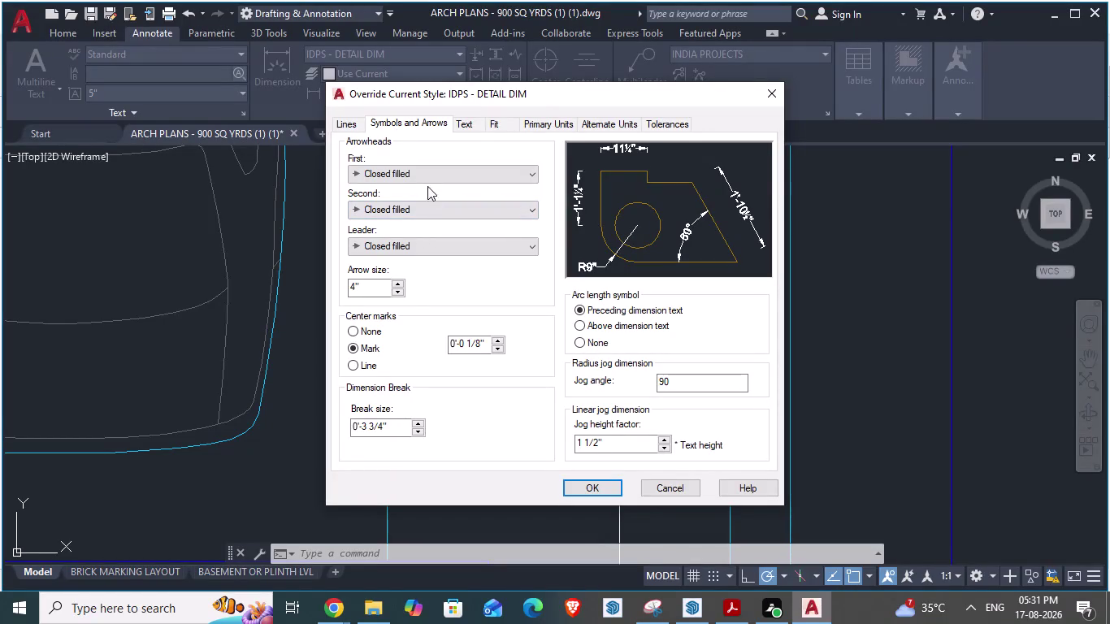
Keep Closed filled first arrowheads, accept the IDPS - DETAIL DIM override and close the style manager.
click(428, 176)
double_click(398, 190)
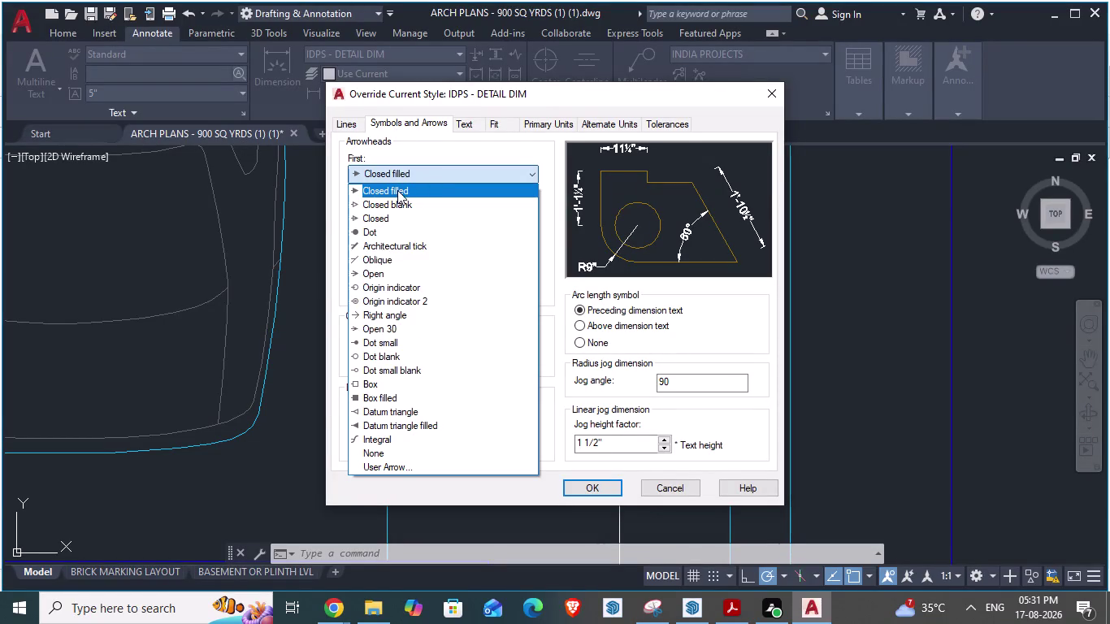
click(446, 193)
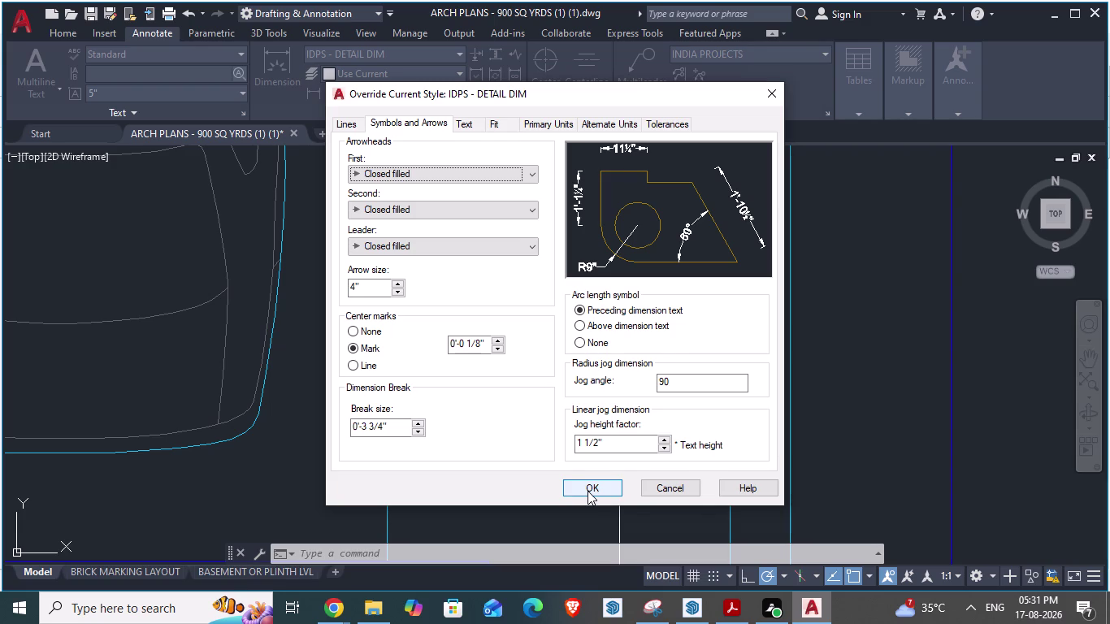
click(587, 491)
click(639, 425)
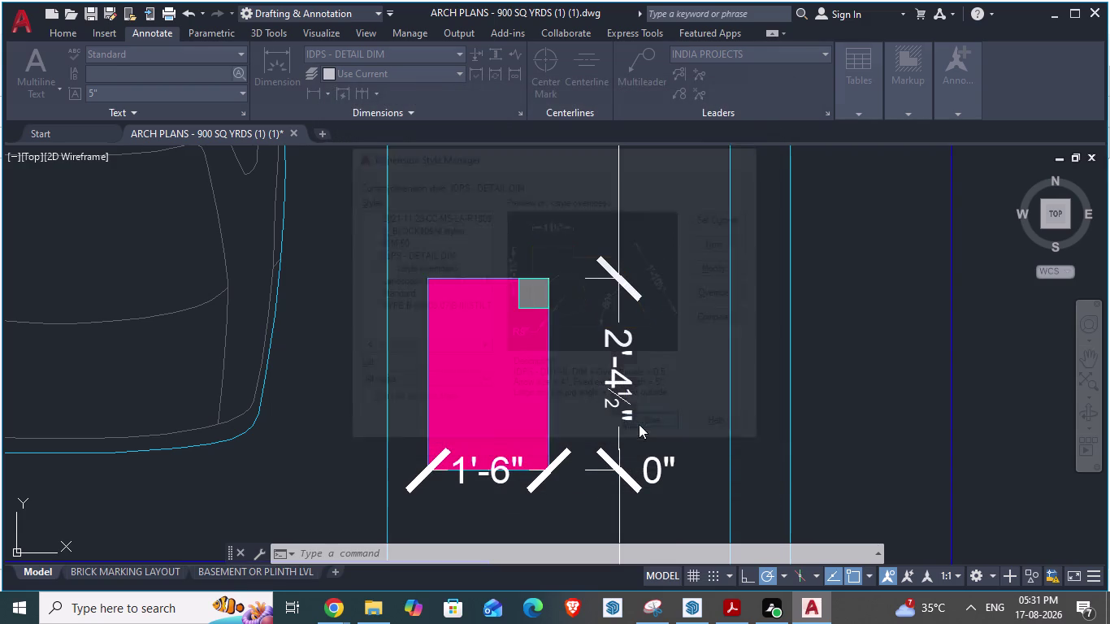
Add a 2'-4½" aligned dimension along the pink column's left side, placed to its left.
scroll(up, 3)
scroll(down, 3)
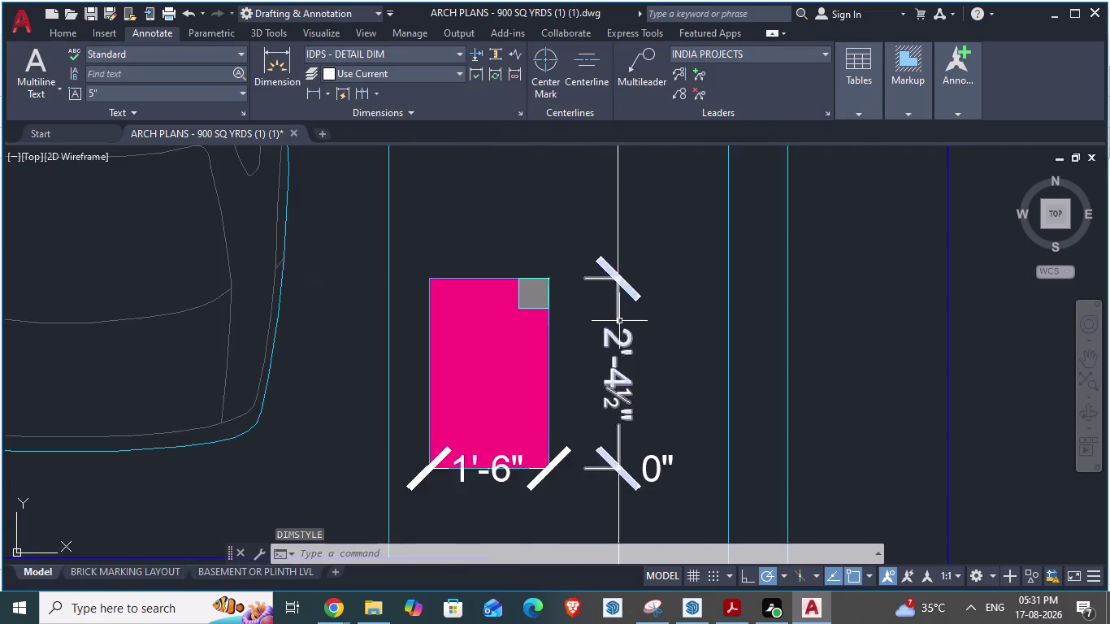
scroll(down, 3)
text(da)
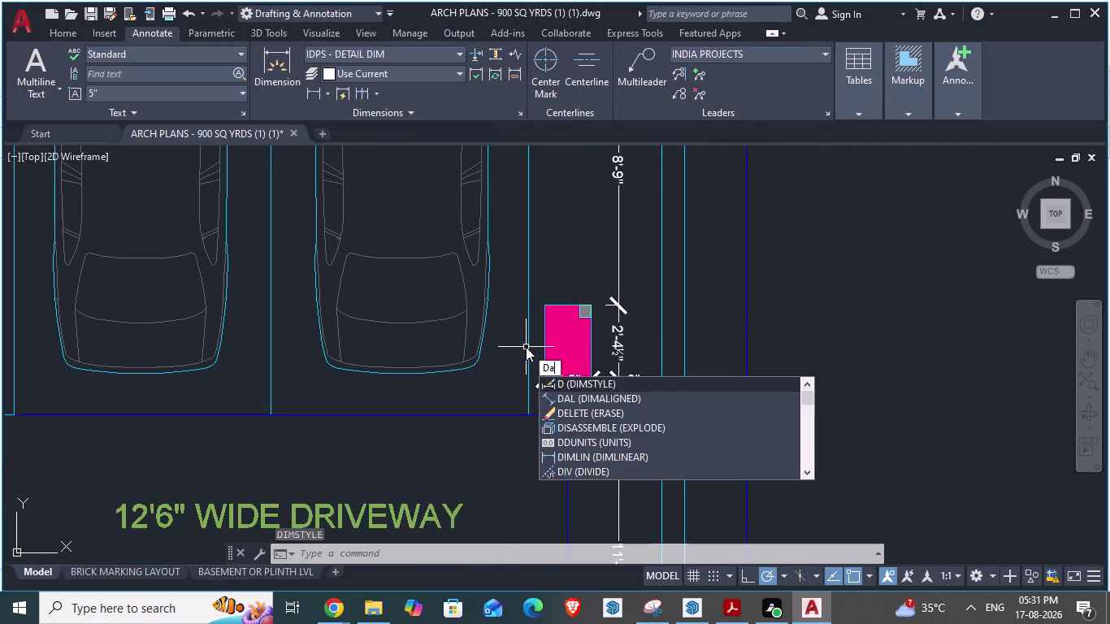
key(Return)
scroll(up, 3)
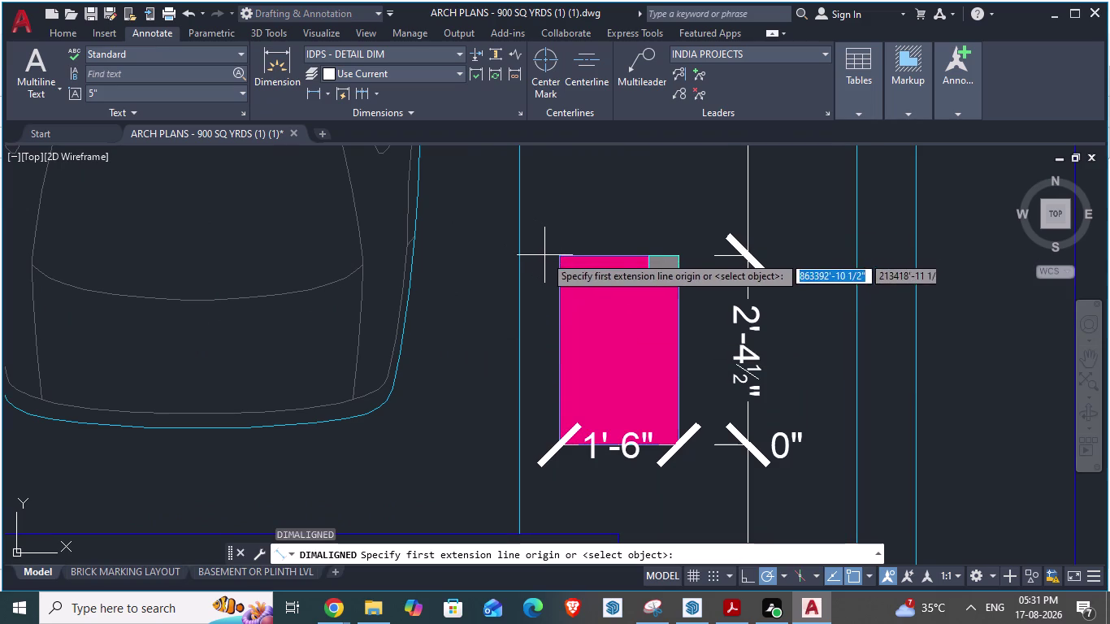
click(555, 257)
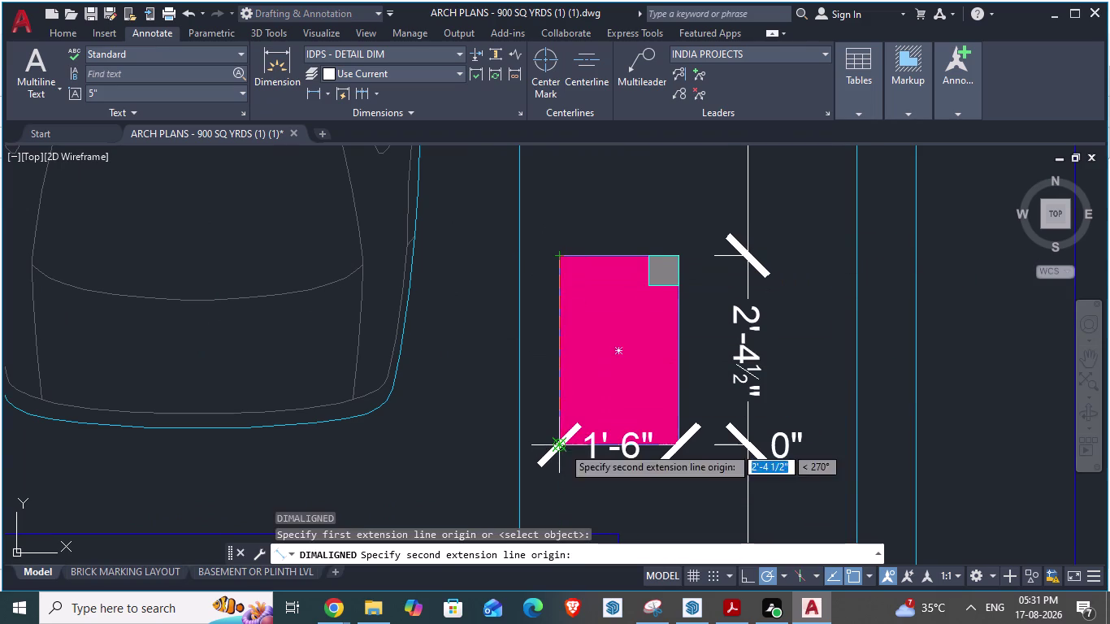
click(562, 446)
click(488, 440)
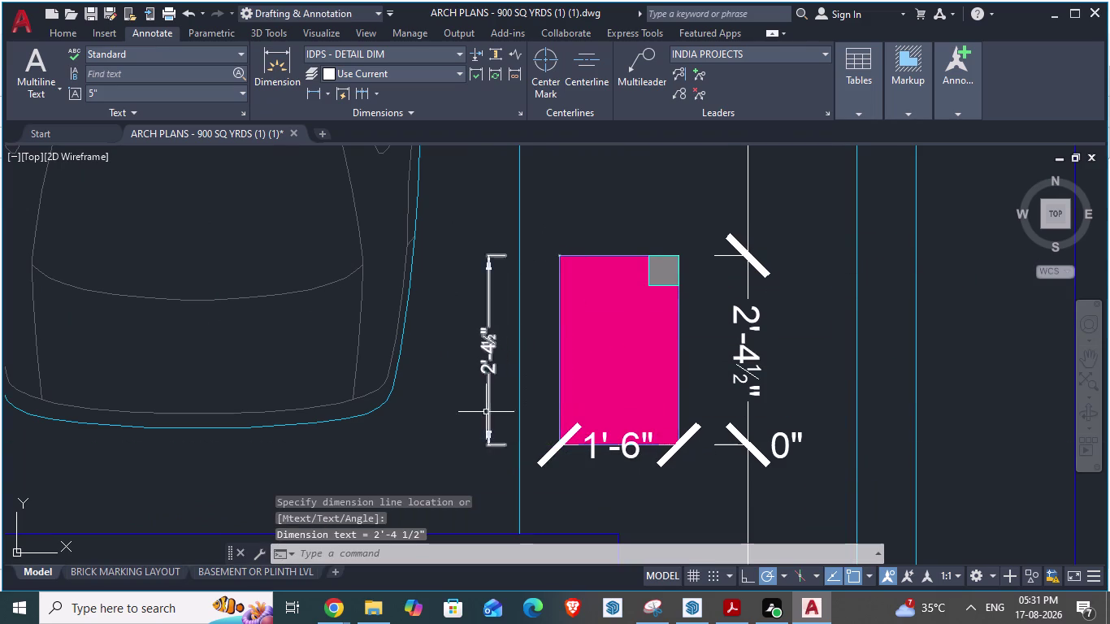
Review the new dimension, then reopen the Dimension Style Manager with D.
scroll(up, 3)
scroll(down, 3)
scroll(down, 3)
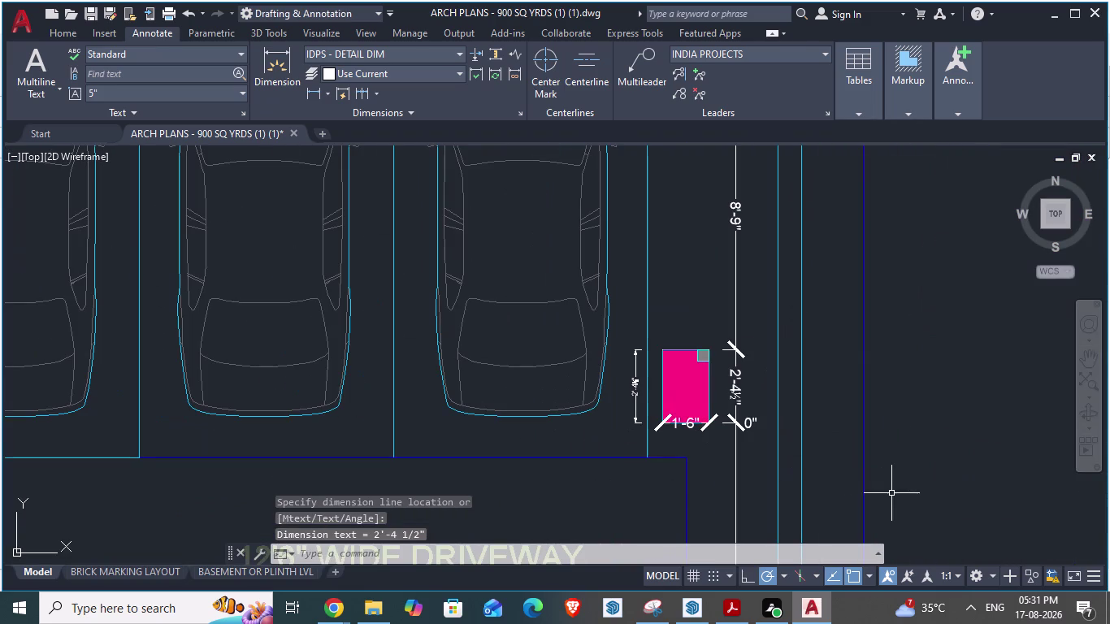
scroll(up, 3)
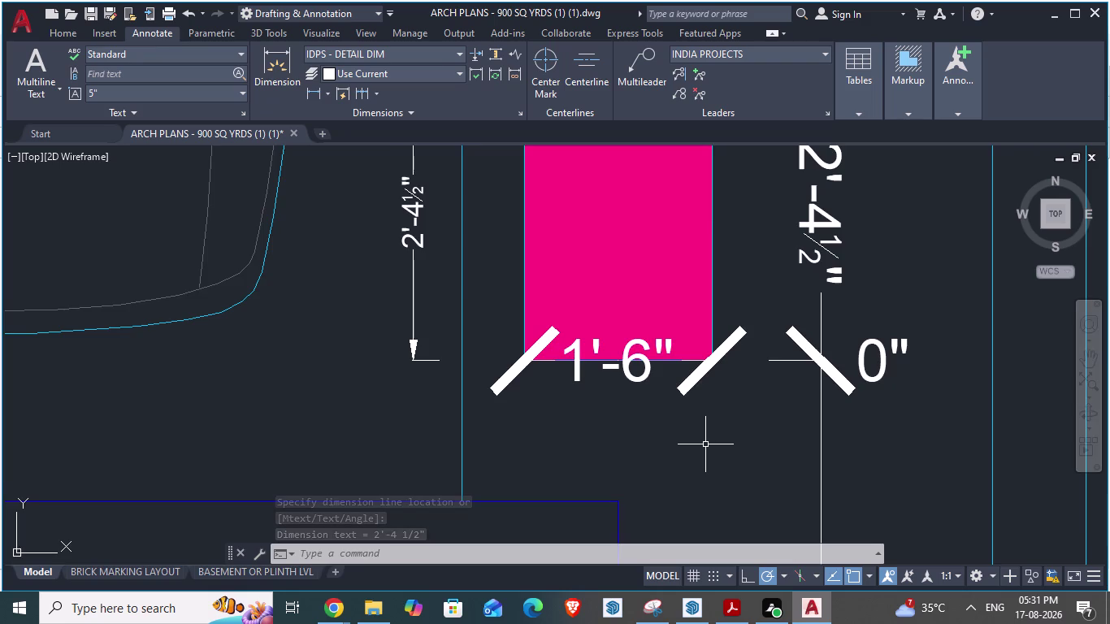
scroll(down, 3)
scroll(up, 3)
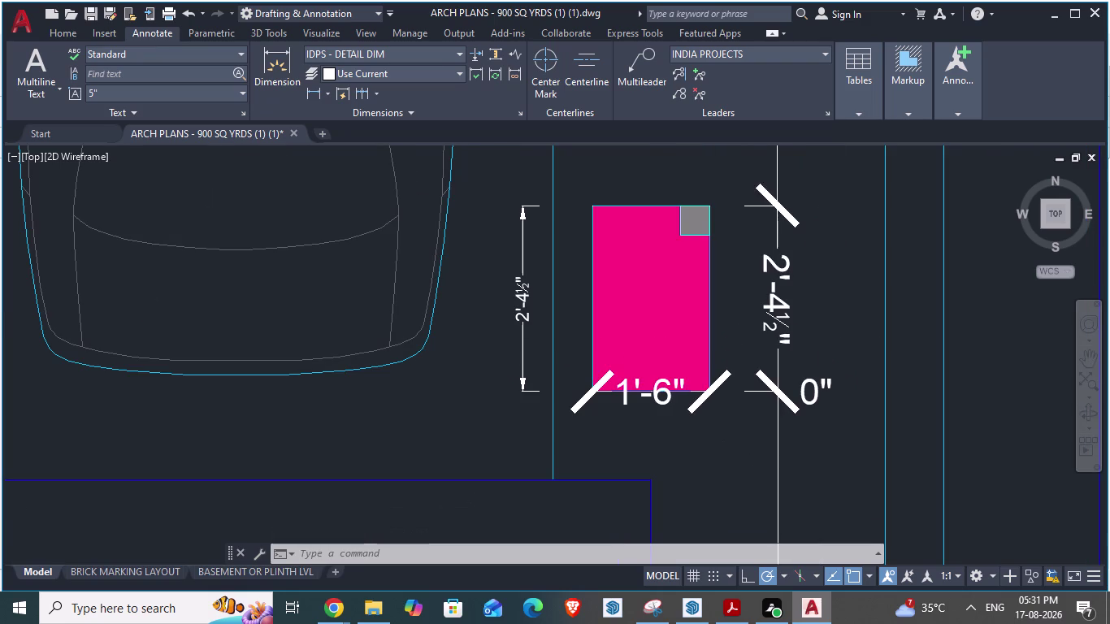
scroll(down, 3)
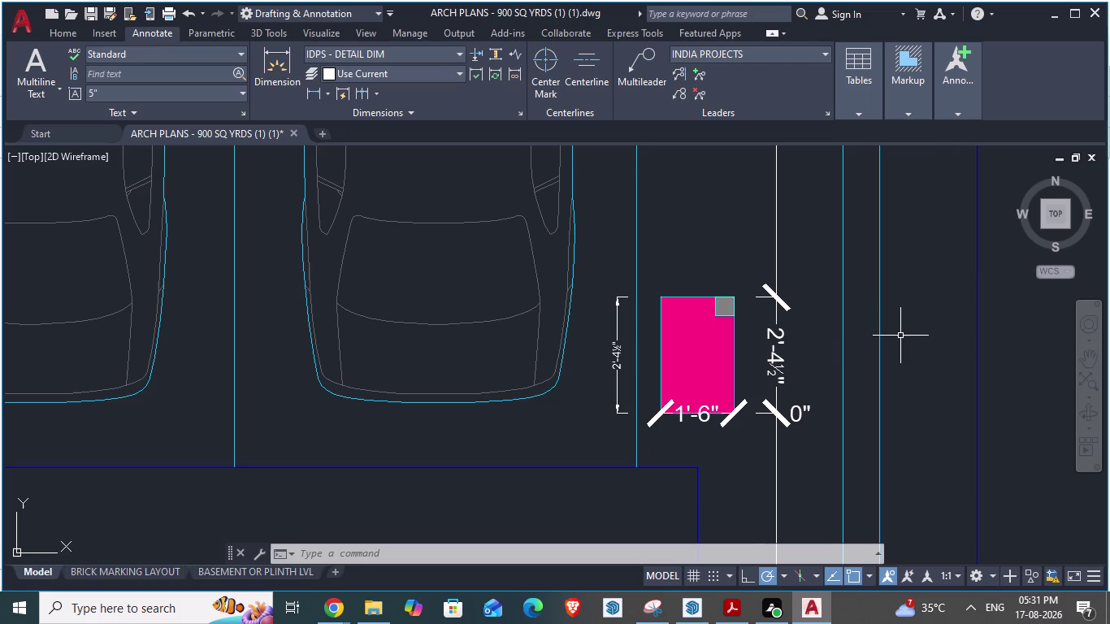
scroll(up, 3)
scroll(down, 3)
scroll(down, 3)
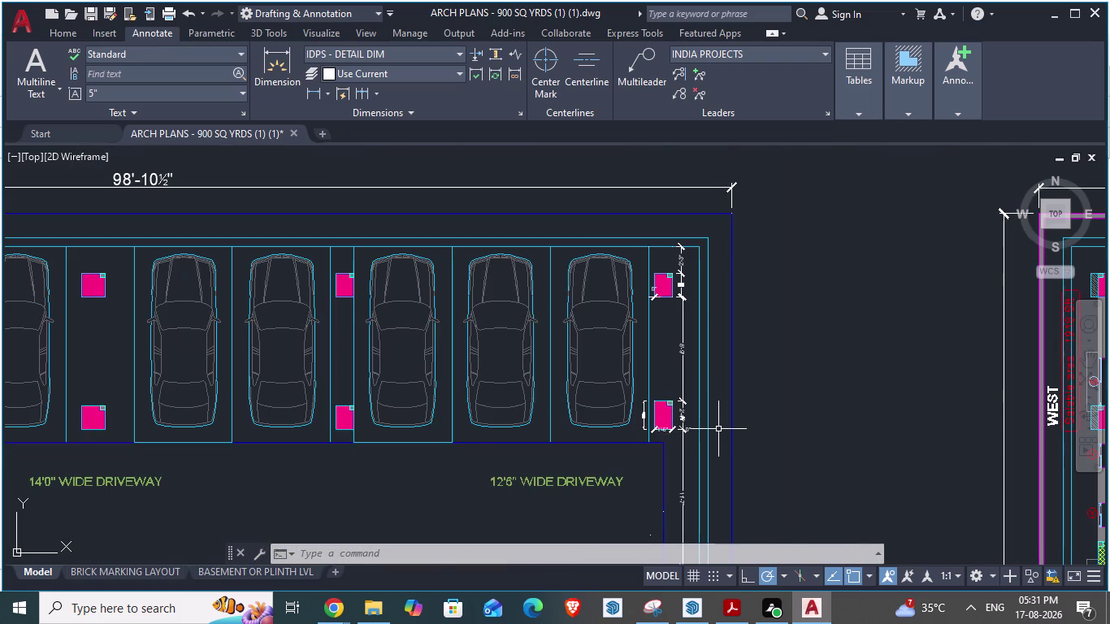
scroll(up, 3)
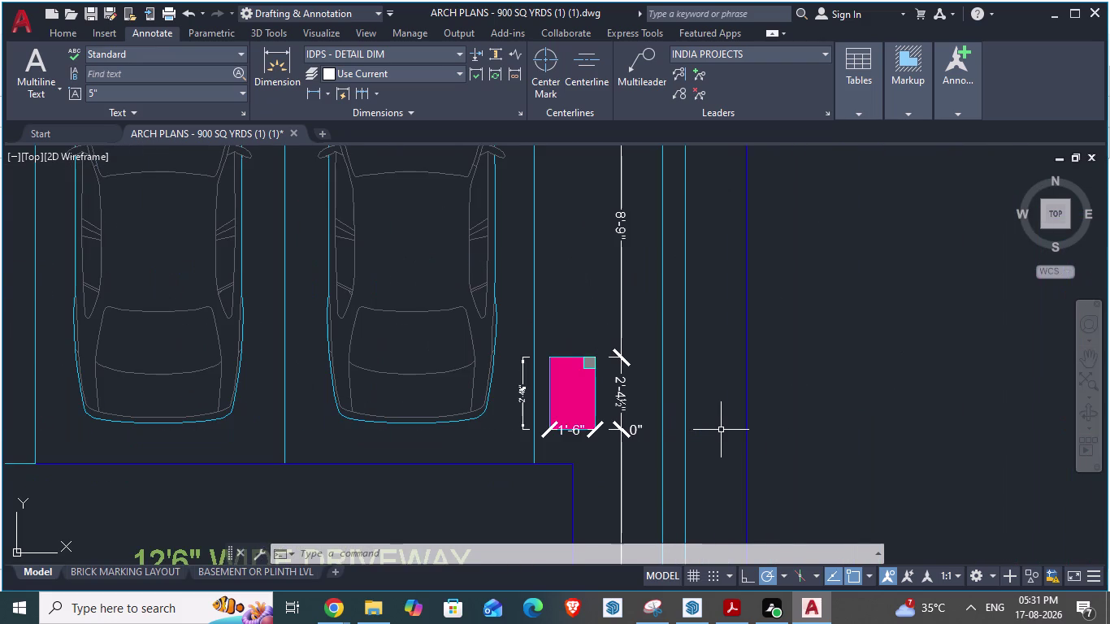
scroll(up, 3)
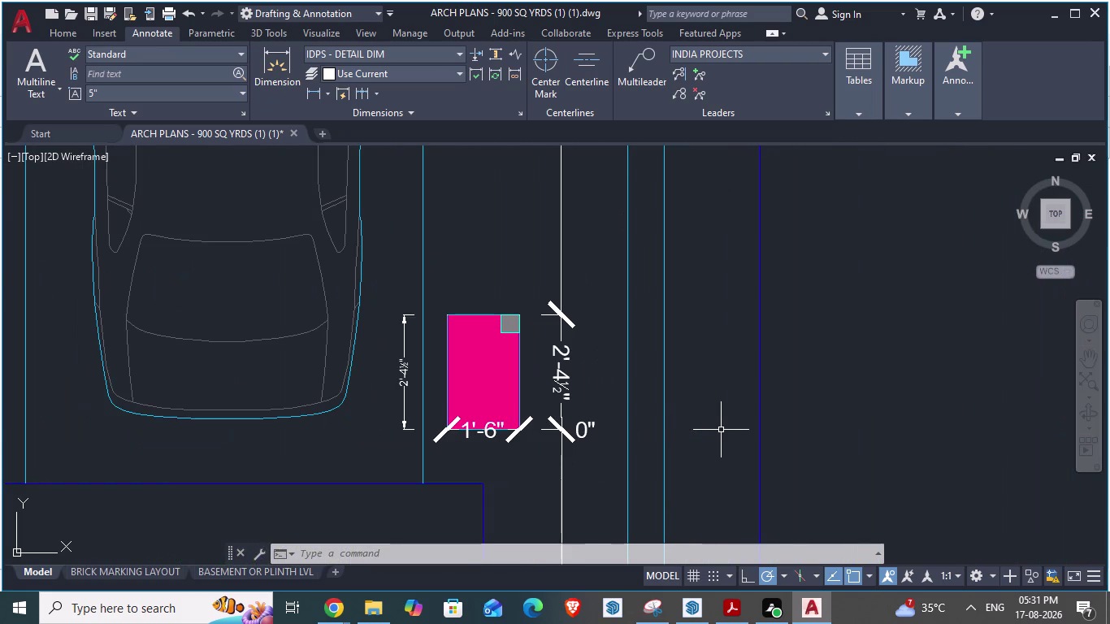
key(d)
key(Return)
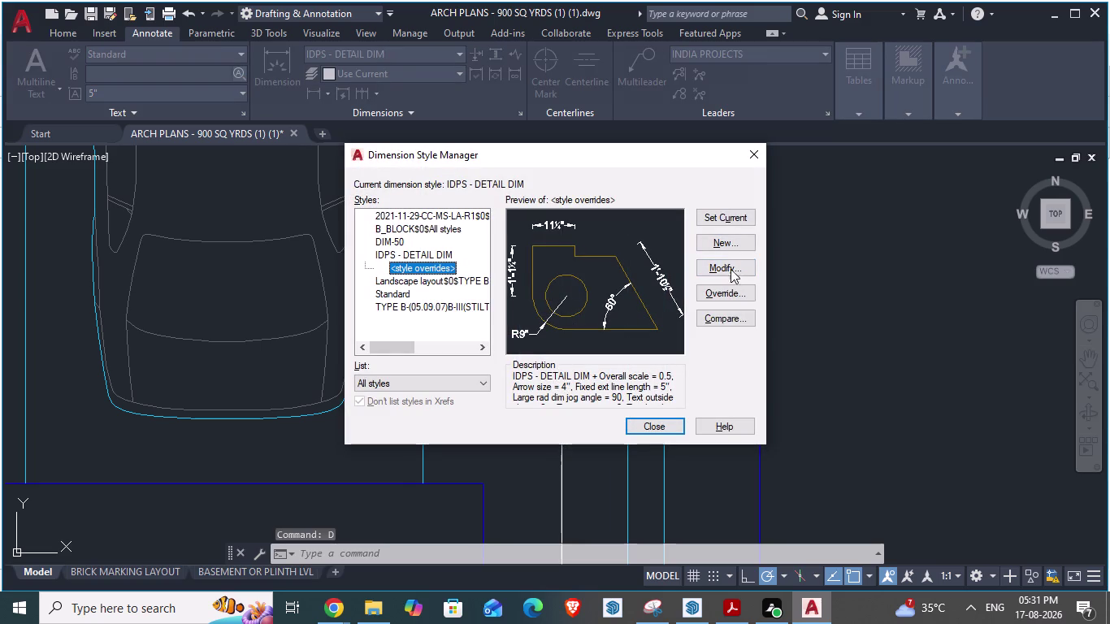
click(727, 260)
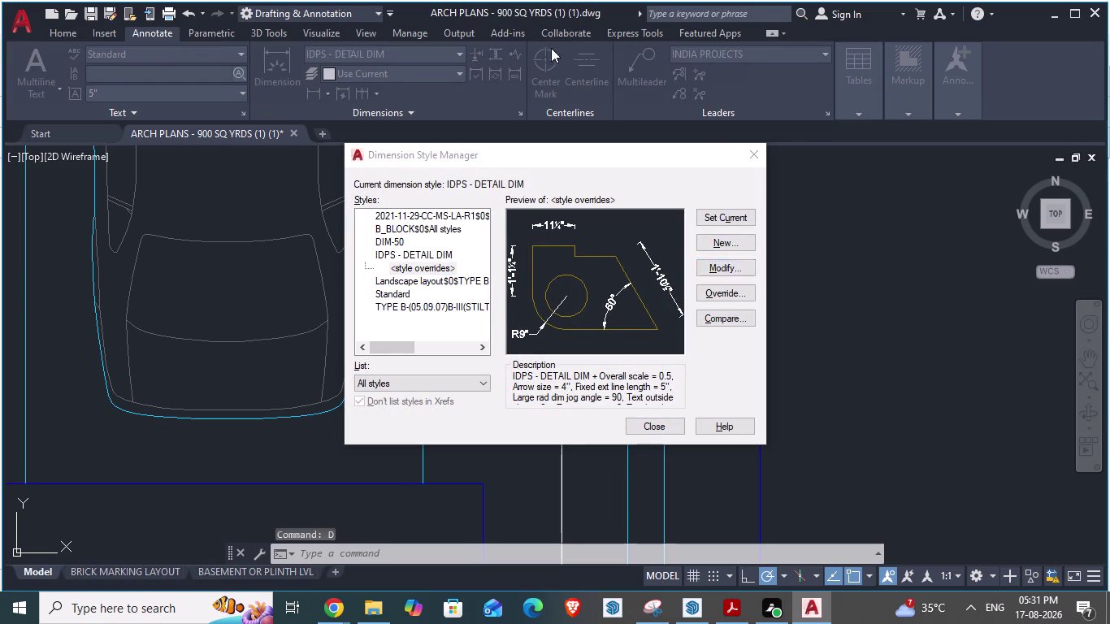
click(530, 128)
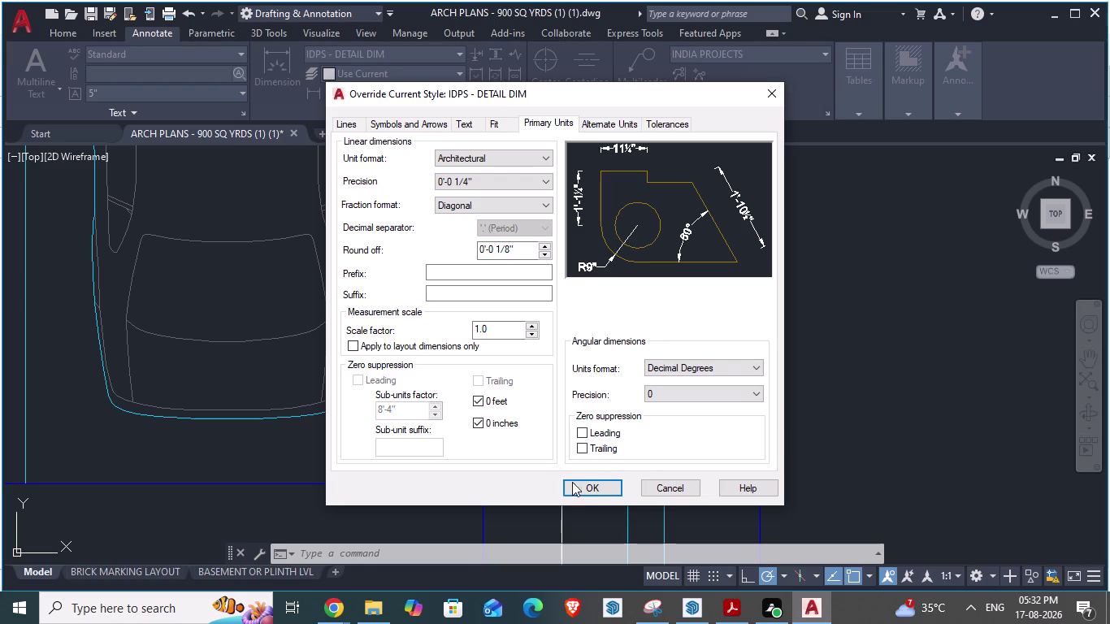
click(585, 486)
click(641, 426)
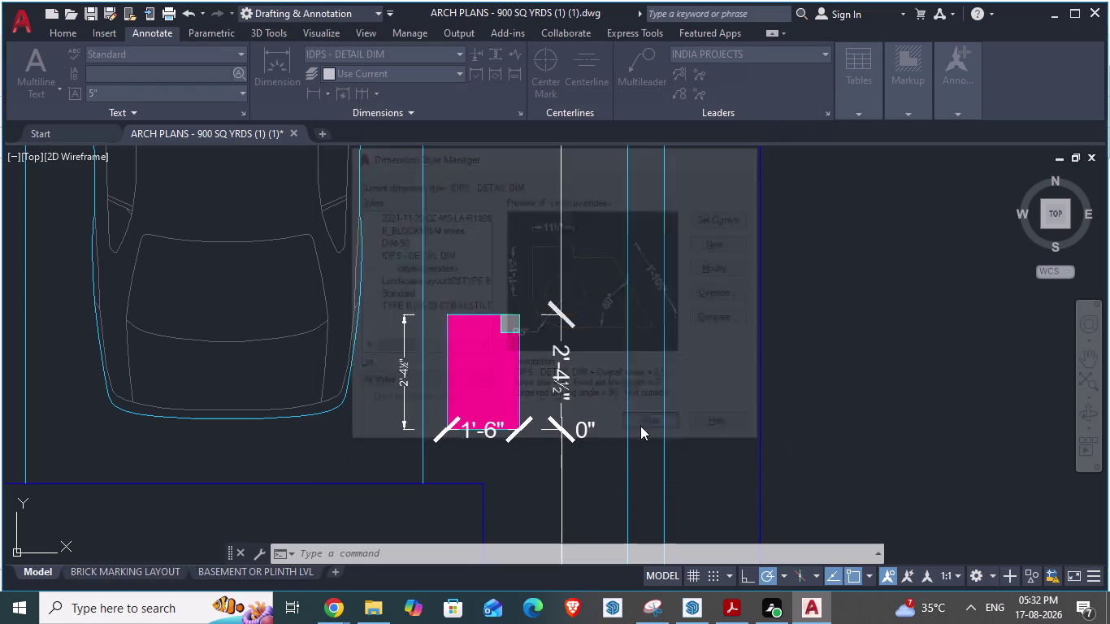
Check the lower-right column chain (2', 2'-3", 9", 2'), then switch toward SketchUp.
scroll(down, 3)
scroll(up, 3)
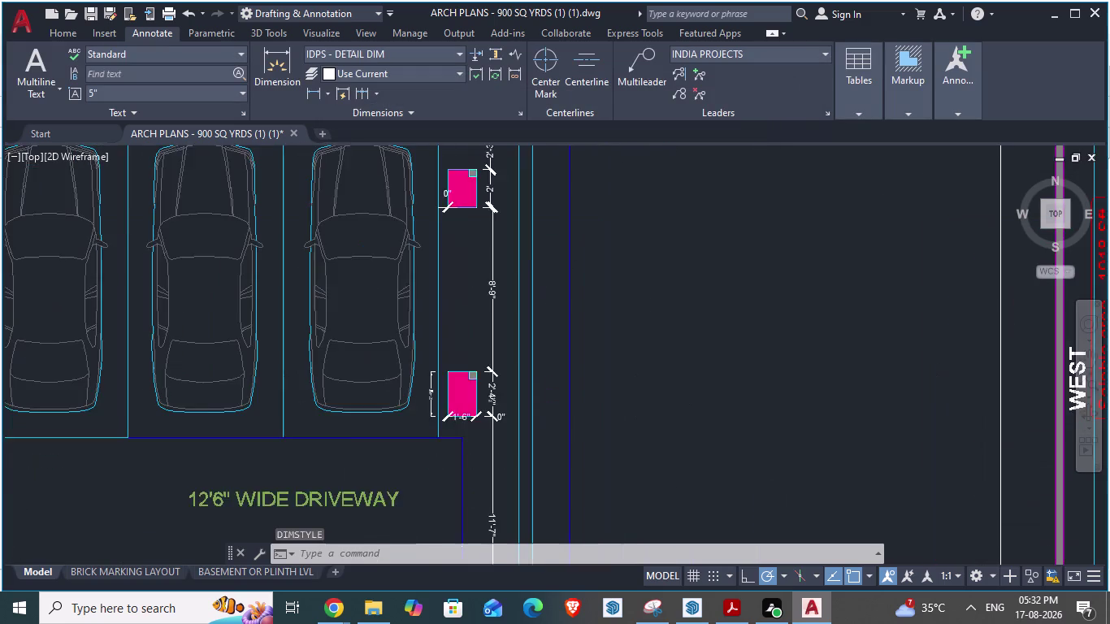
scroll(up, 3)
scroll(down, 3)
scroll(down, 3)
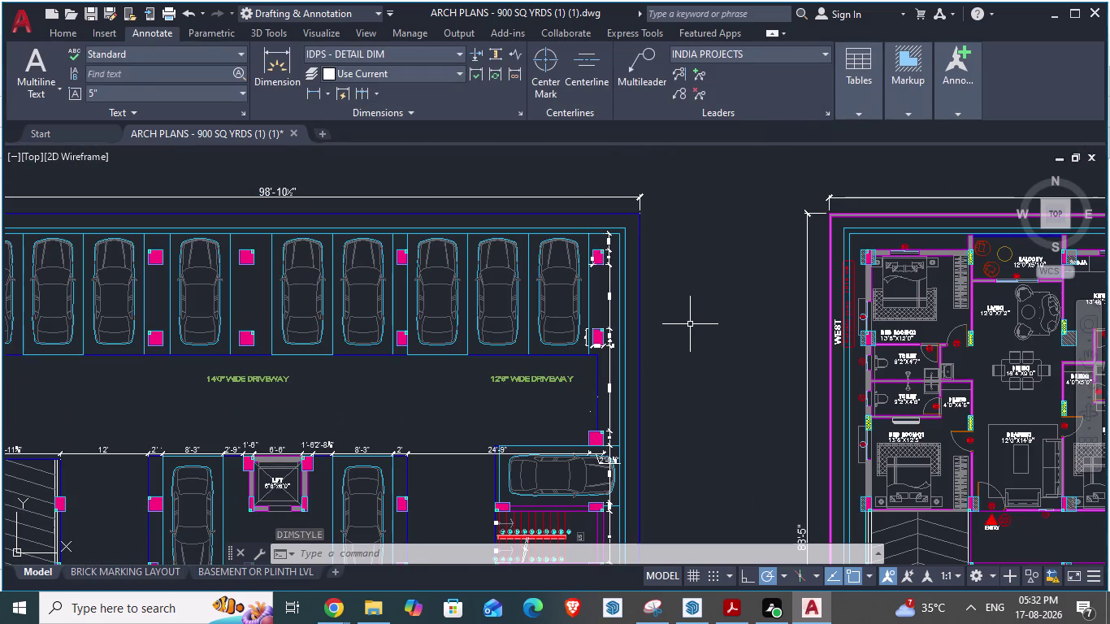
scroll(down, 3)
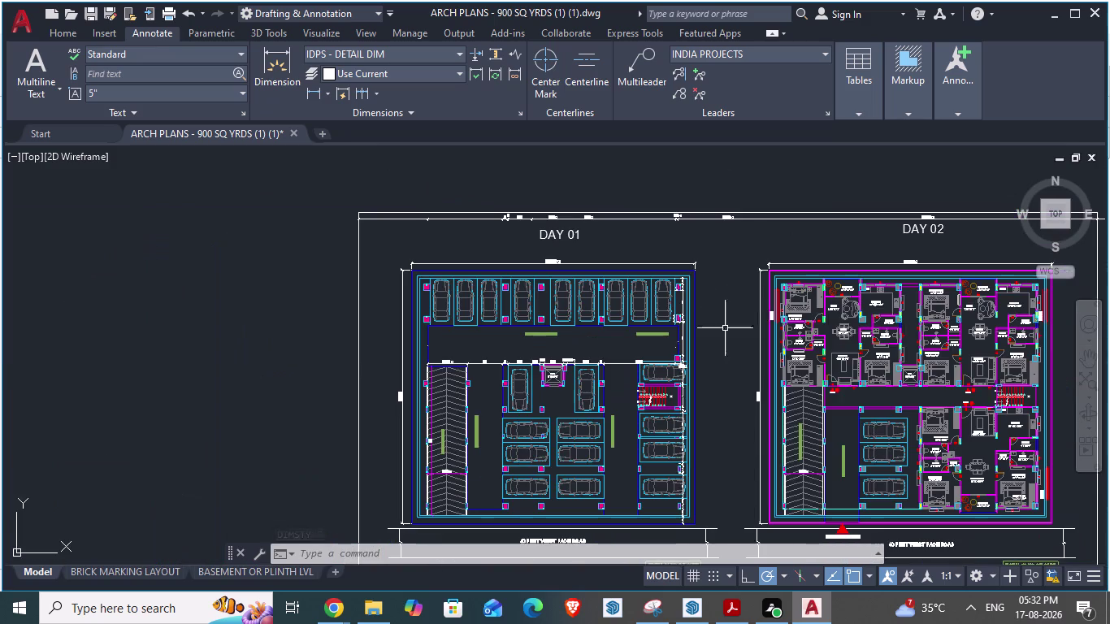
scroll(up, 3)
scroll(down, 3)
scroll(up, 3)
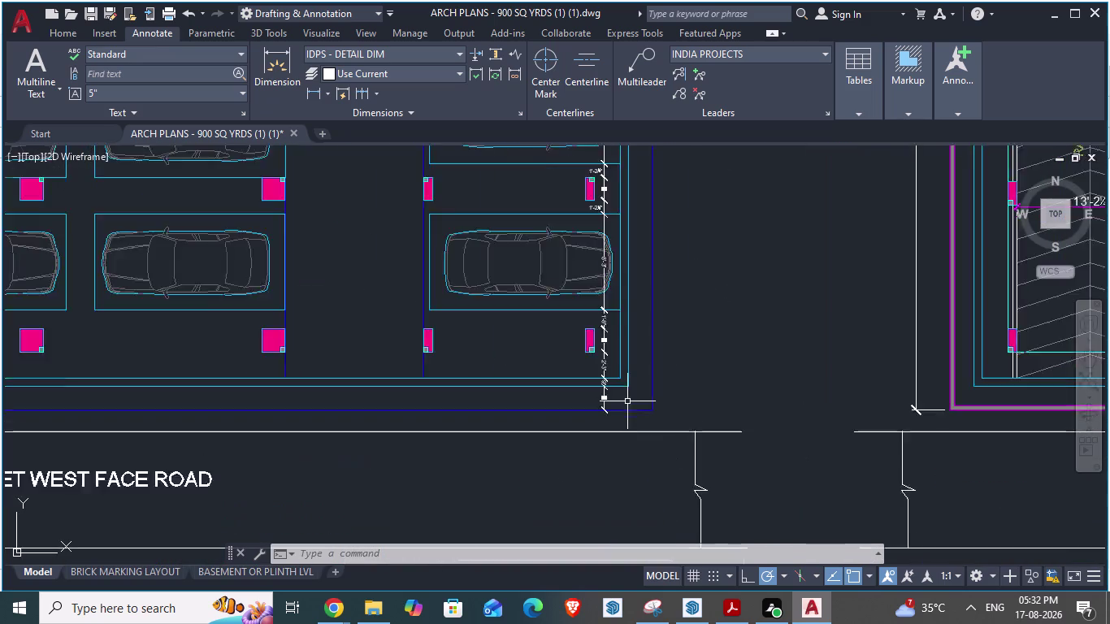
scroll(up, 3)
scroll(up, 3)
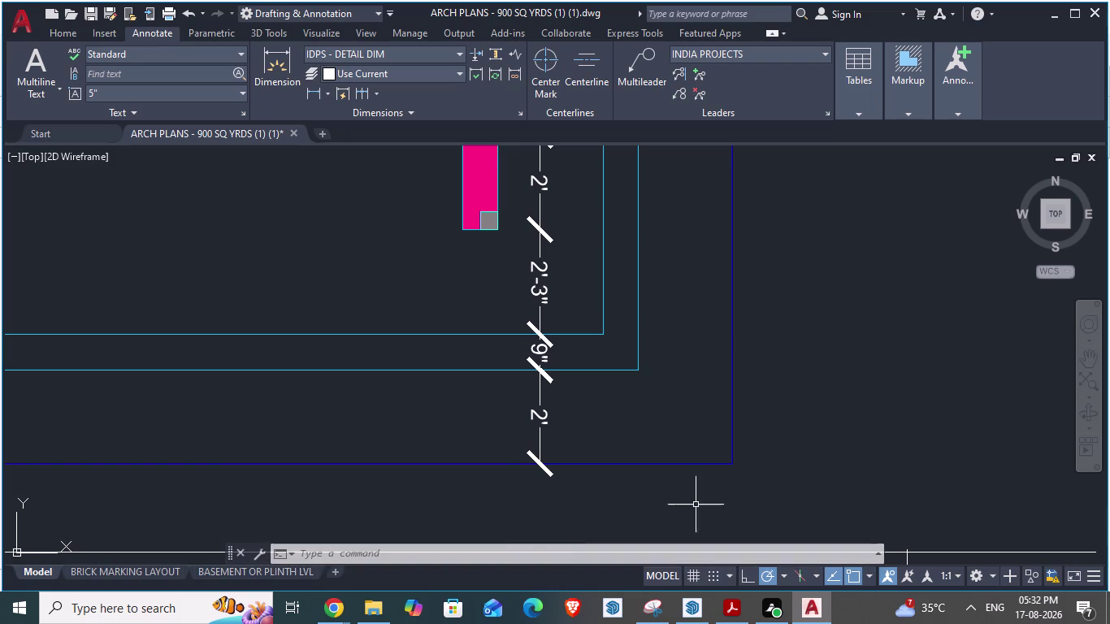
key(alt+Tab)
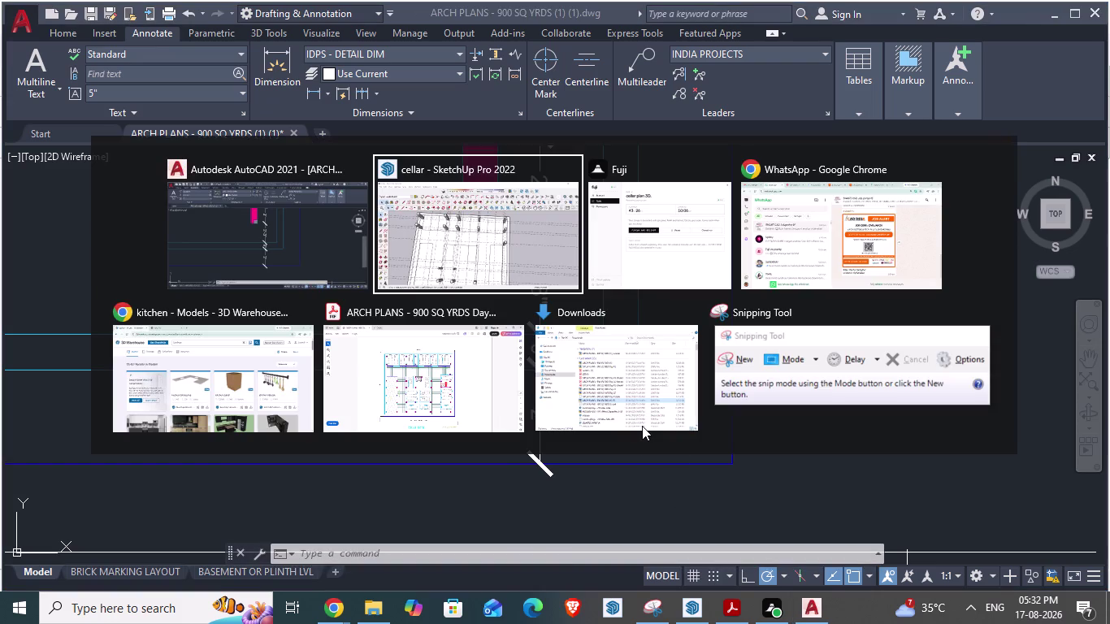
With Tape Measure, start a guide from the slab's inner edge toward the 2'-3" offset.
scroll(down, 3)
scroll(down, 3)
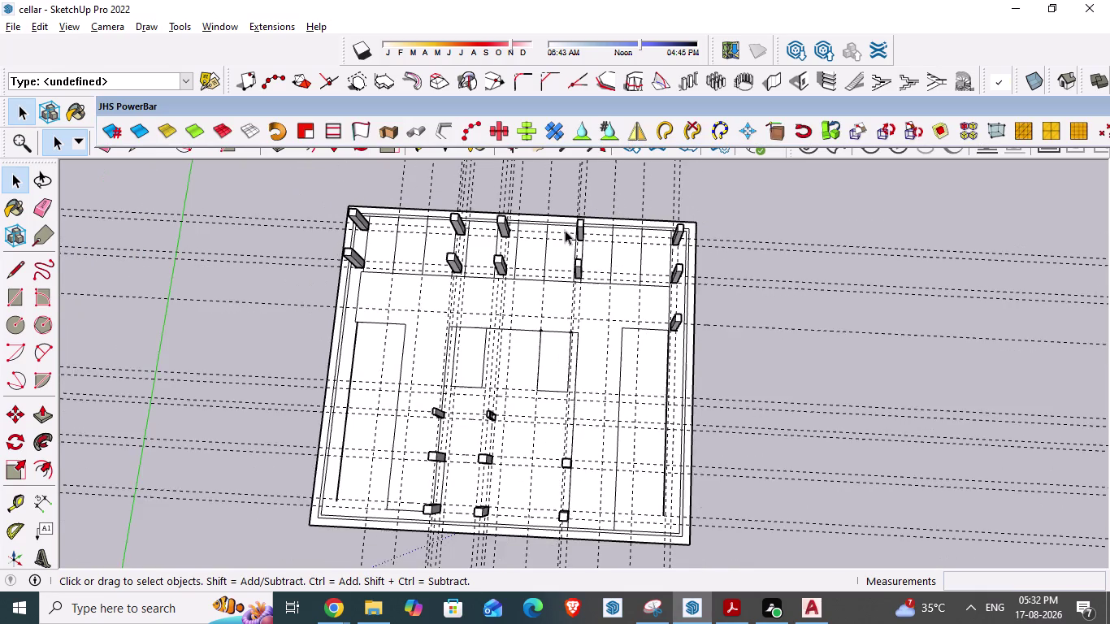
scroll(up, 3)
scroll(up, 3)
scroll(up, 3)
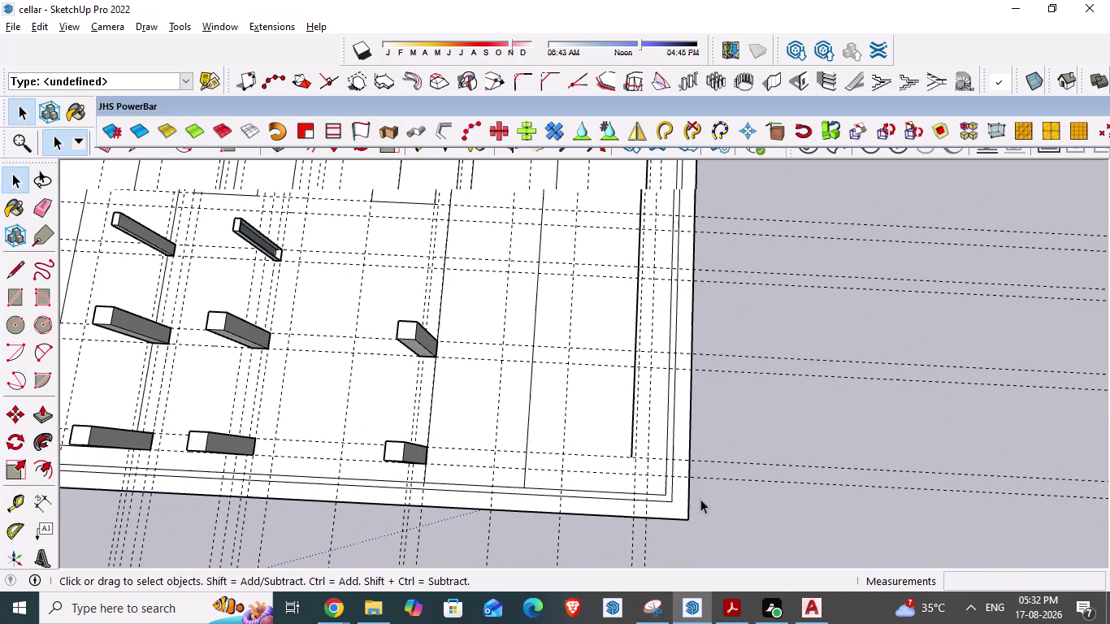
key(t)
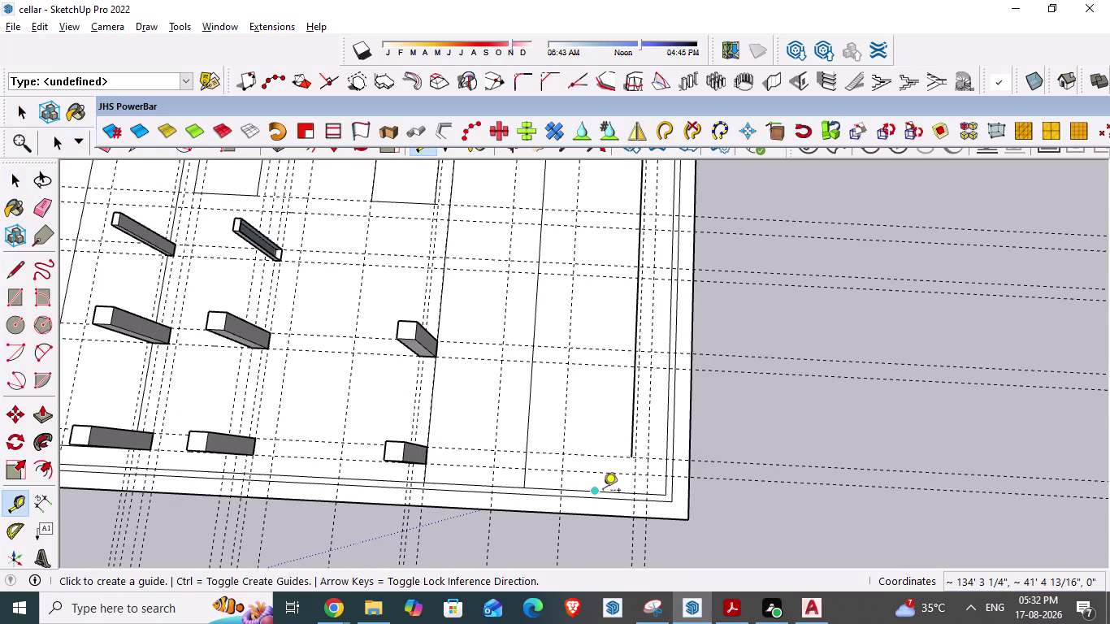
click(603, 492)
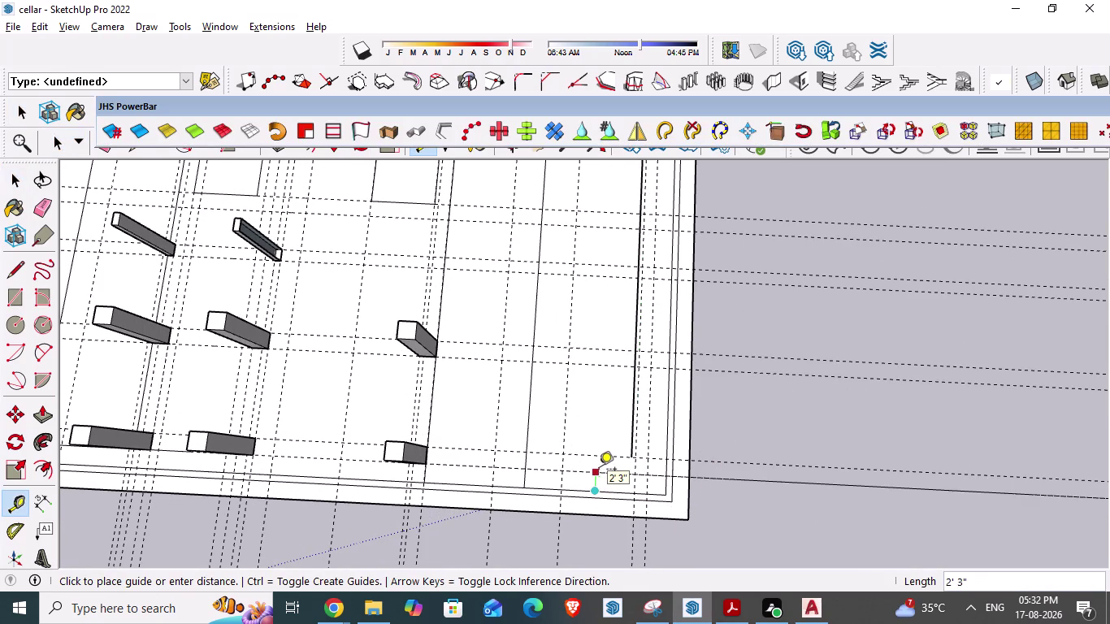
key(Escape)
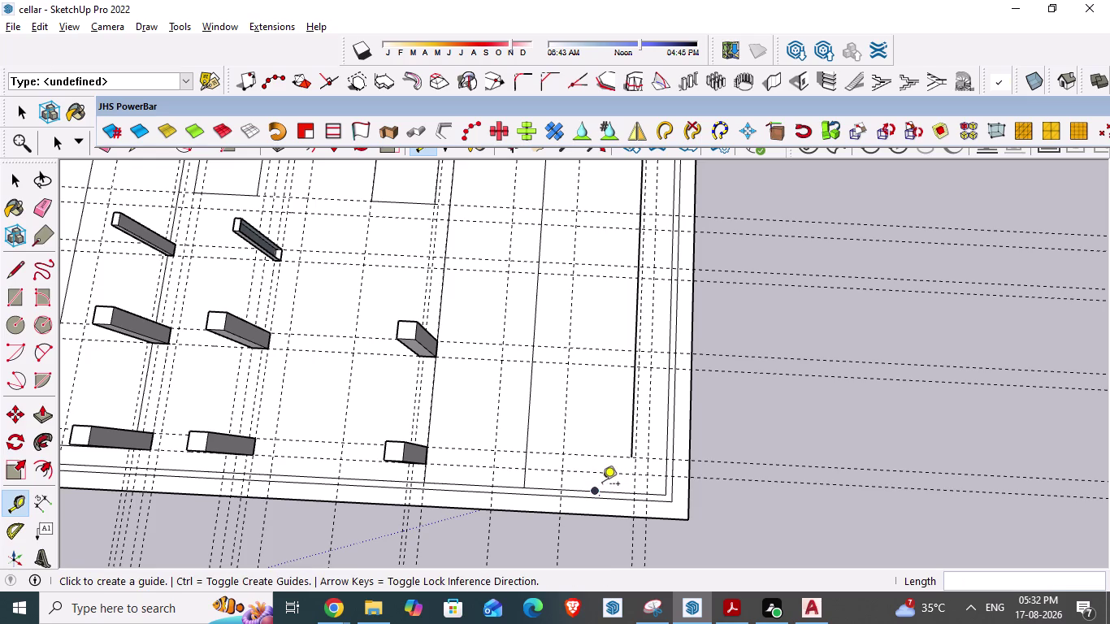
key(alt+Tab)
key(alt+Tab)
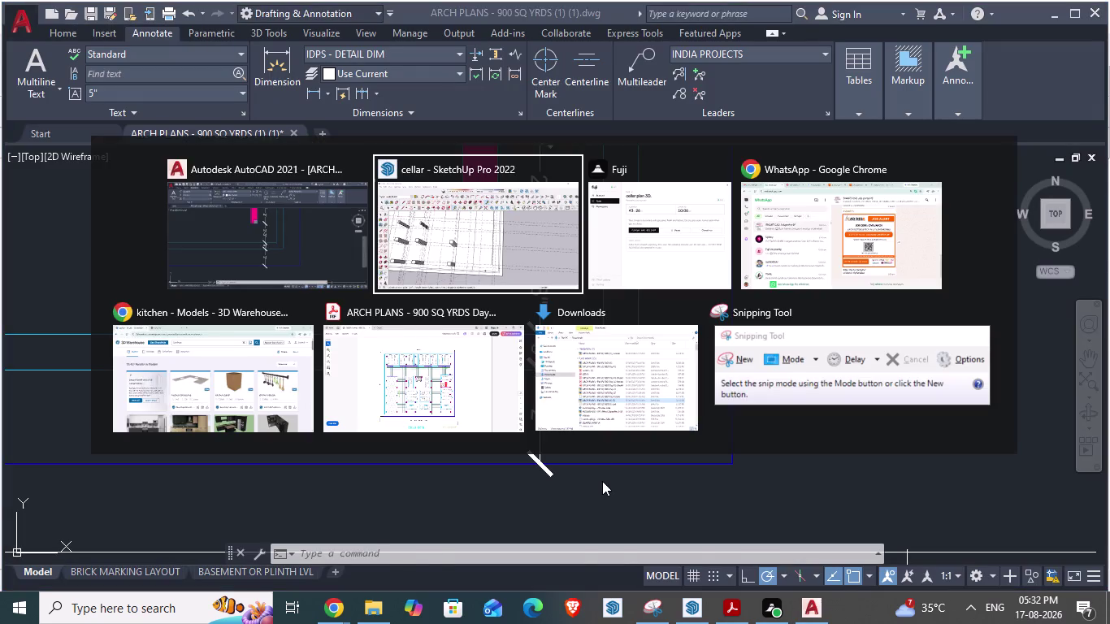
Start a guide from the slab's lower edge, reading the offsets from the AutoCAD plan.
click(608, 518)
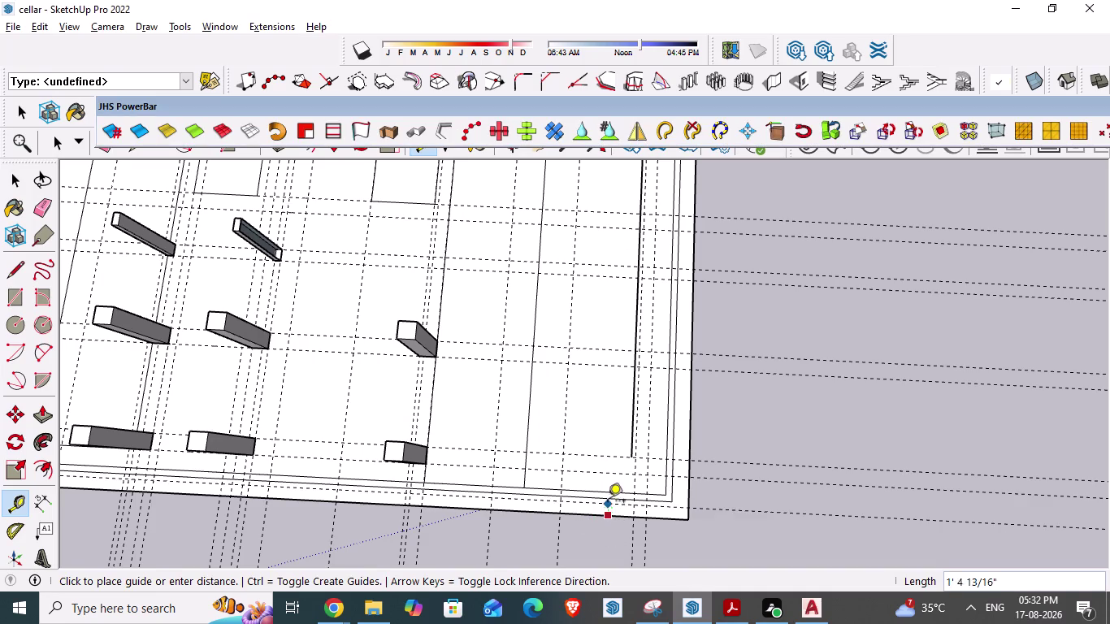
key(alt+Tab)
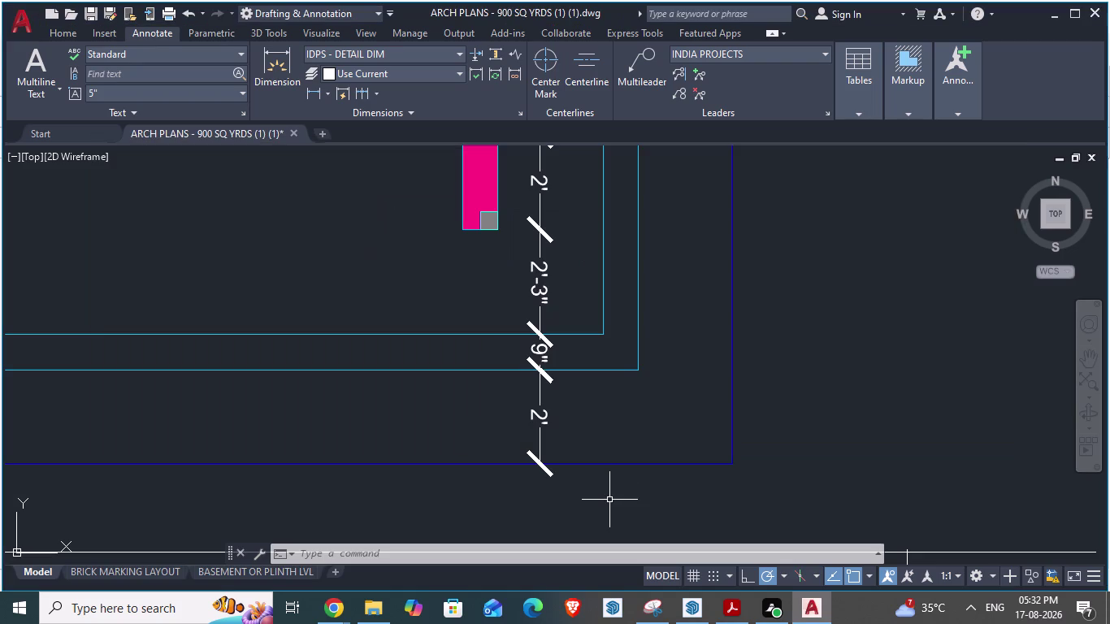
key(alt+Tab)
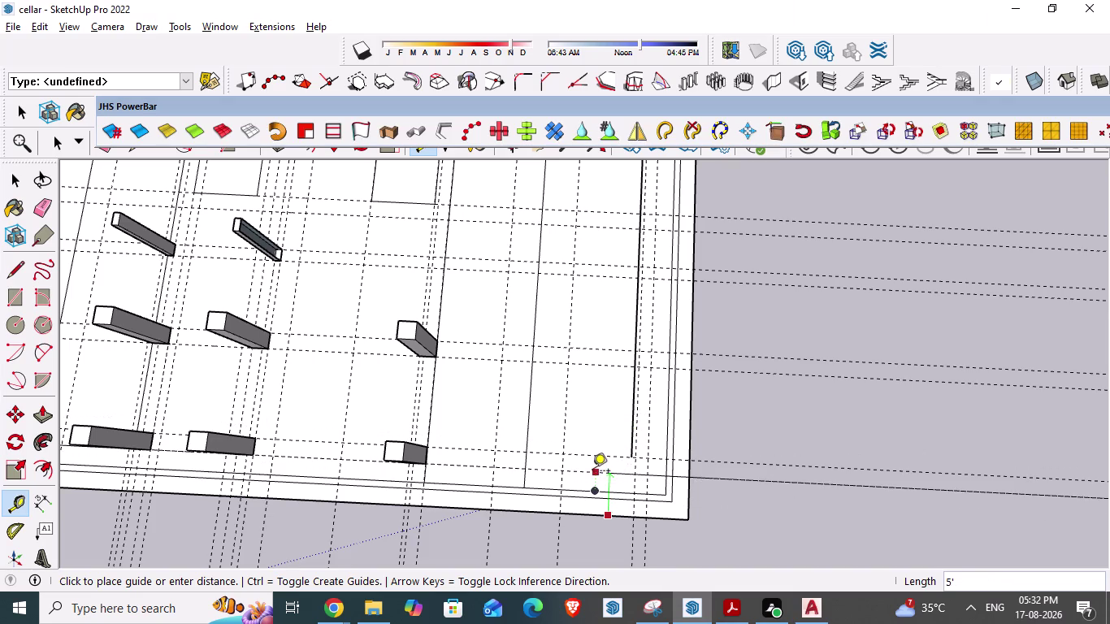
scroll(up, 3)
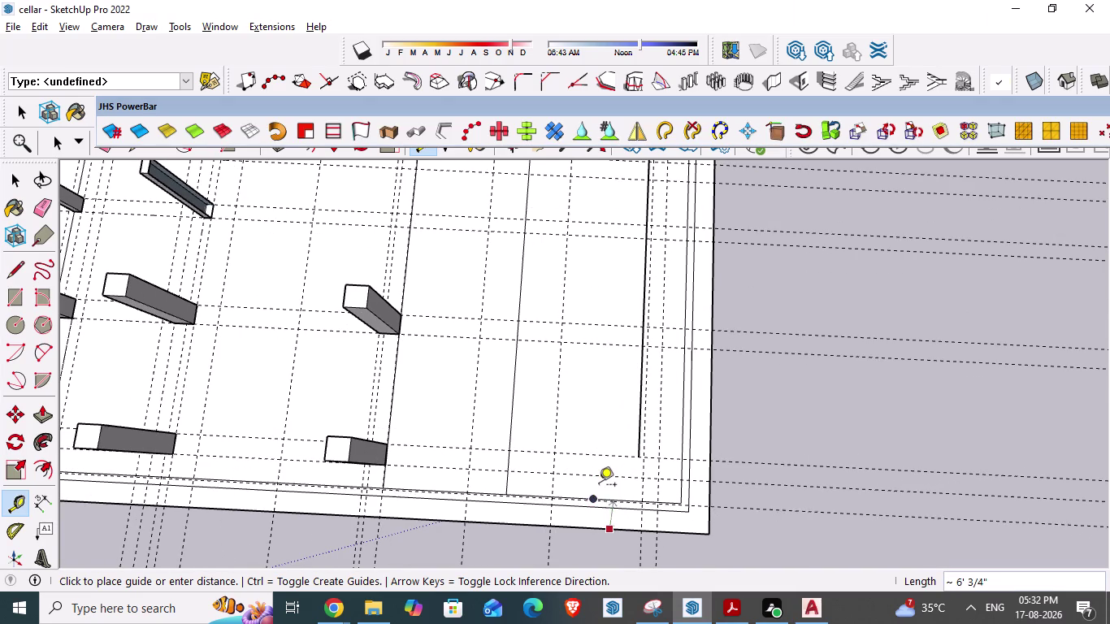
key(alt+Tab)
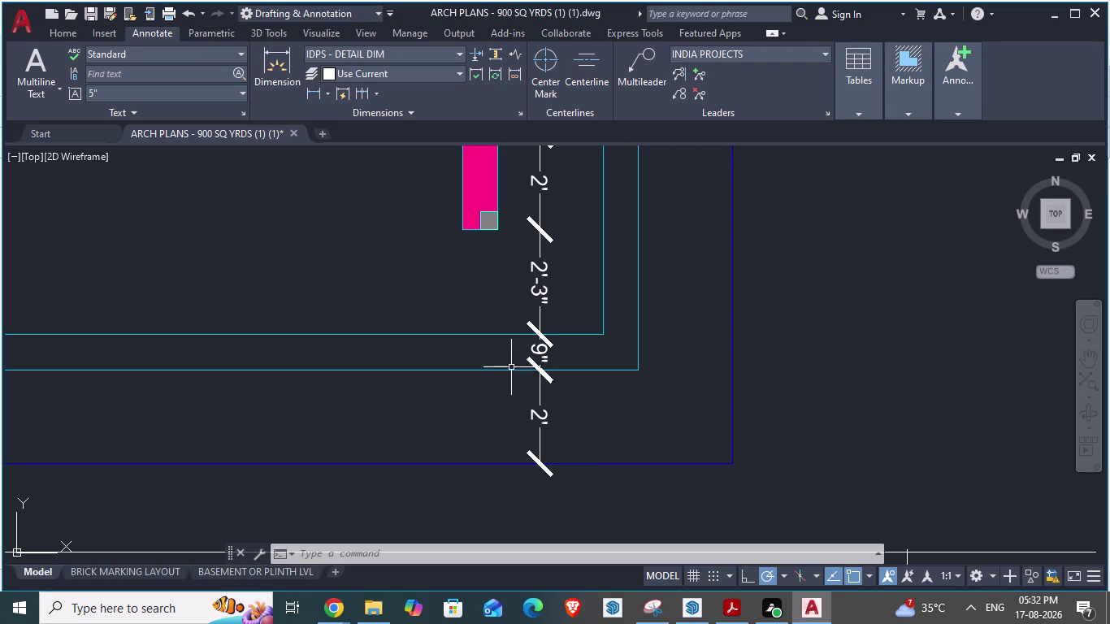
key(alt+Tab)
scroll(up, 3)
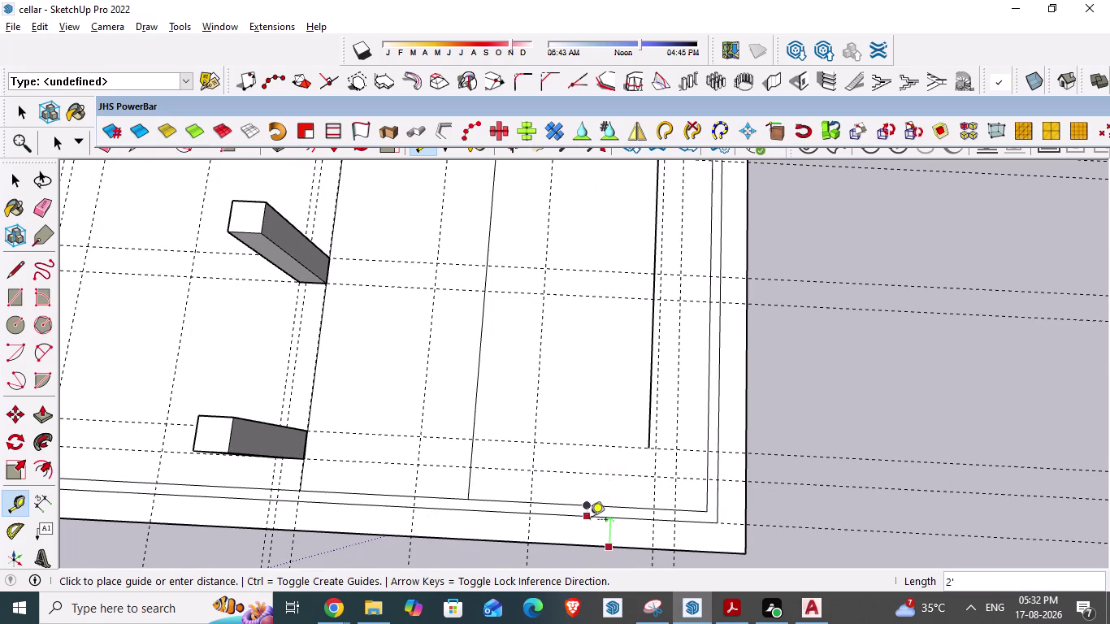
Retry guides from the slab edge and inner edge, cancelling the attempts.
click(586, 521)
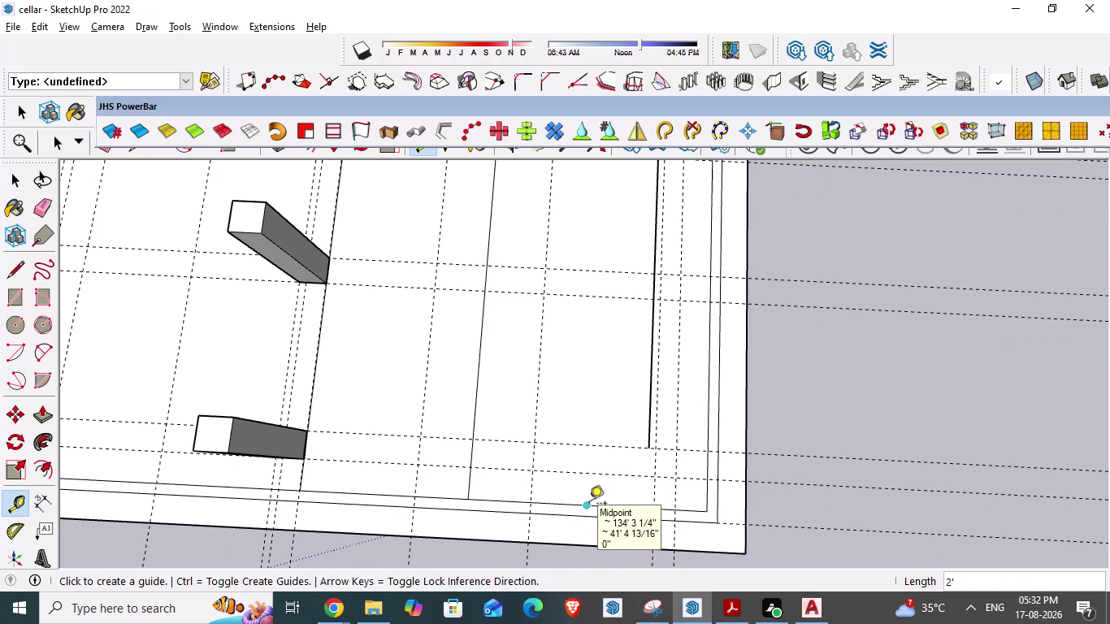
key(Escape)
scroll(up, 3)
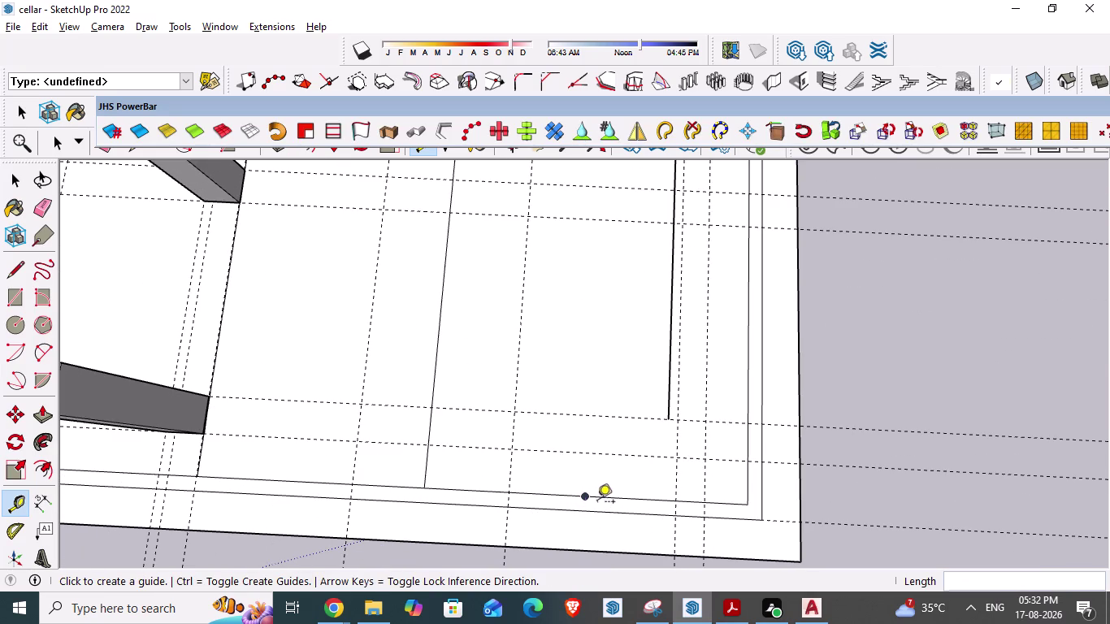
key(Escape)
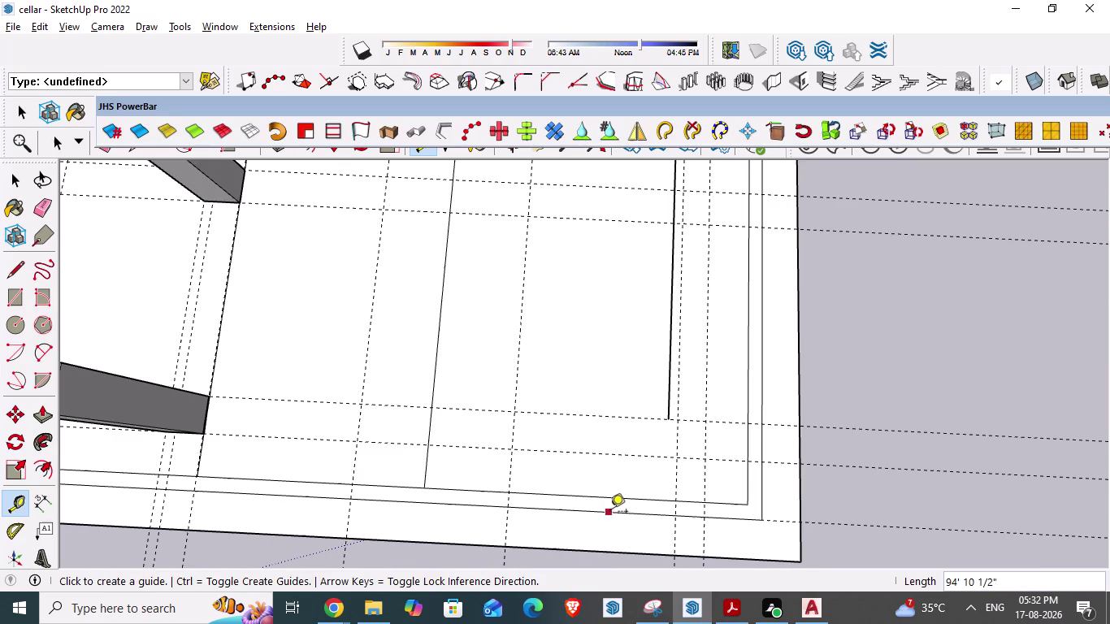
key(Escape)
scroll(up, 3)
click(646, 502)
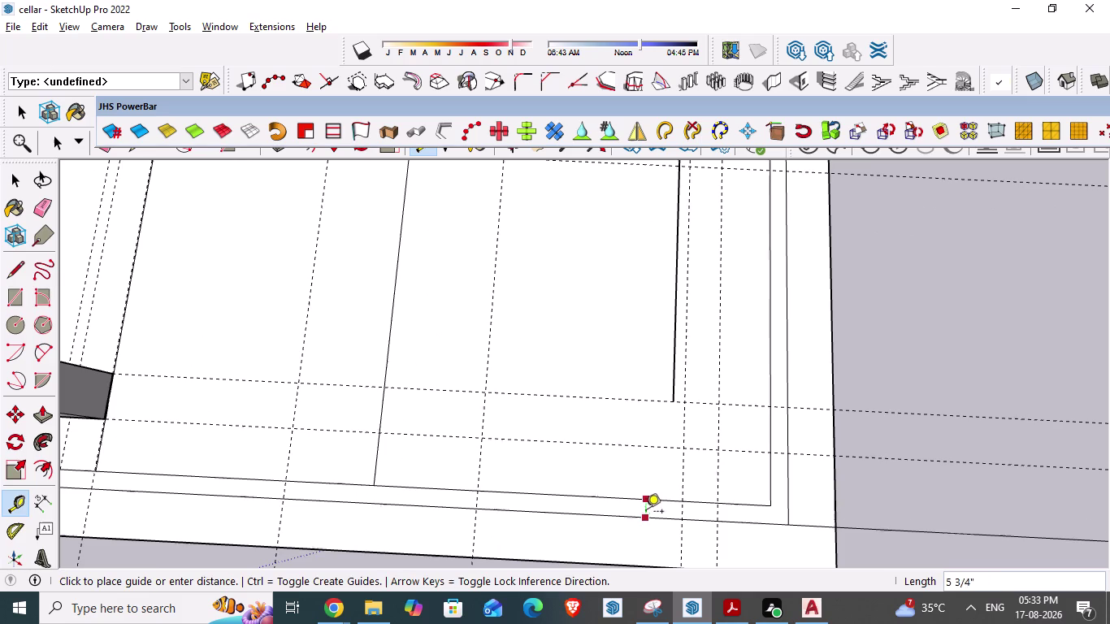
key(Escape)
scroll(down, 3)
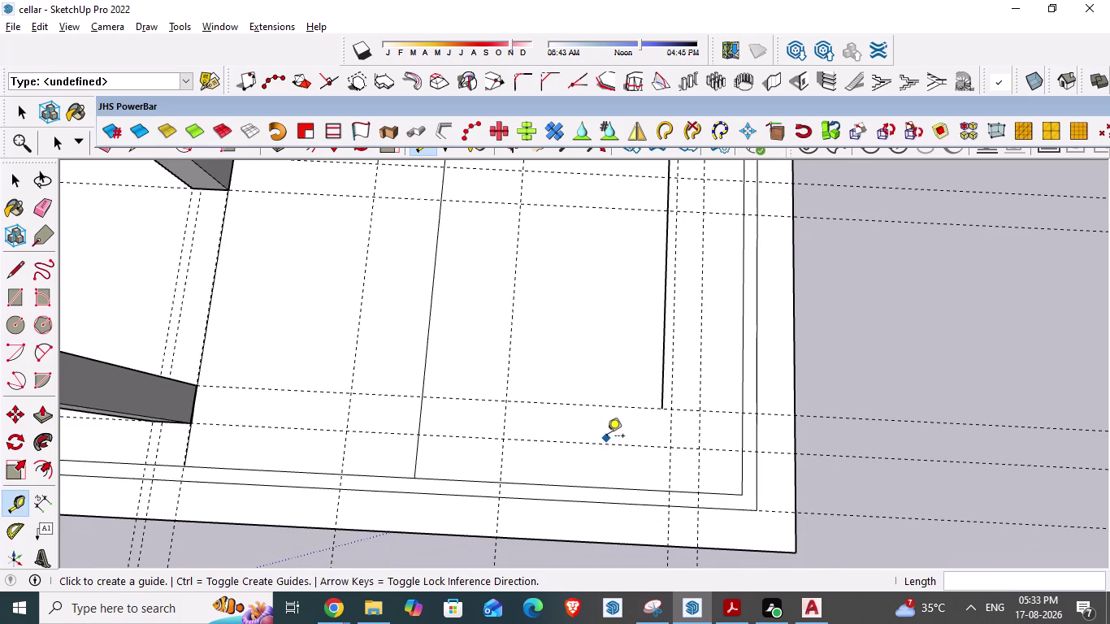
scroll(down, 3)
Place the 2'-3" guide from the inner slab edge, then compare with the AutoCAD plan.
key(alt+Tab)
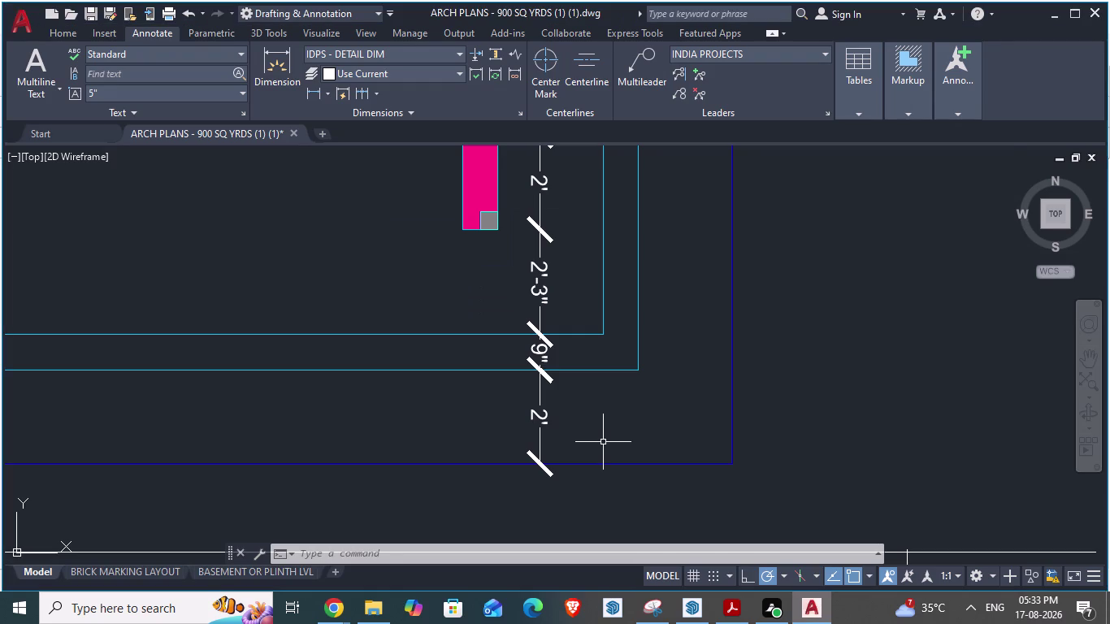
key(alt+Tab)
scroll(up, 3)
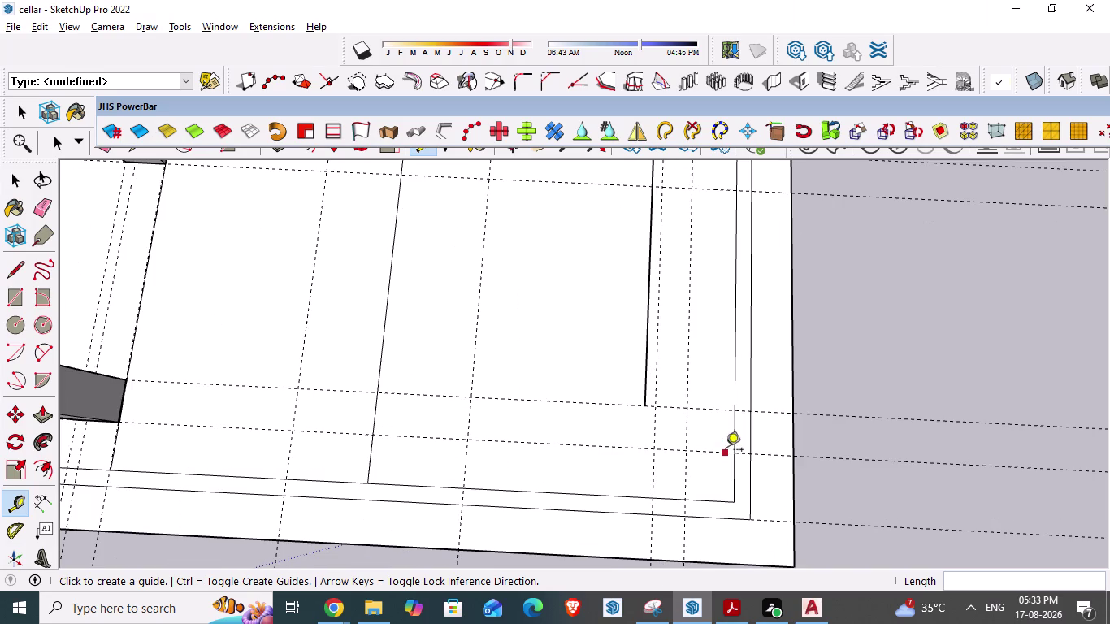
click(686, 496)
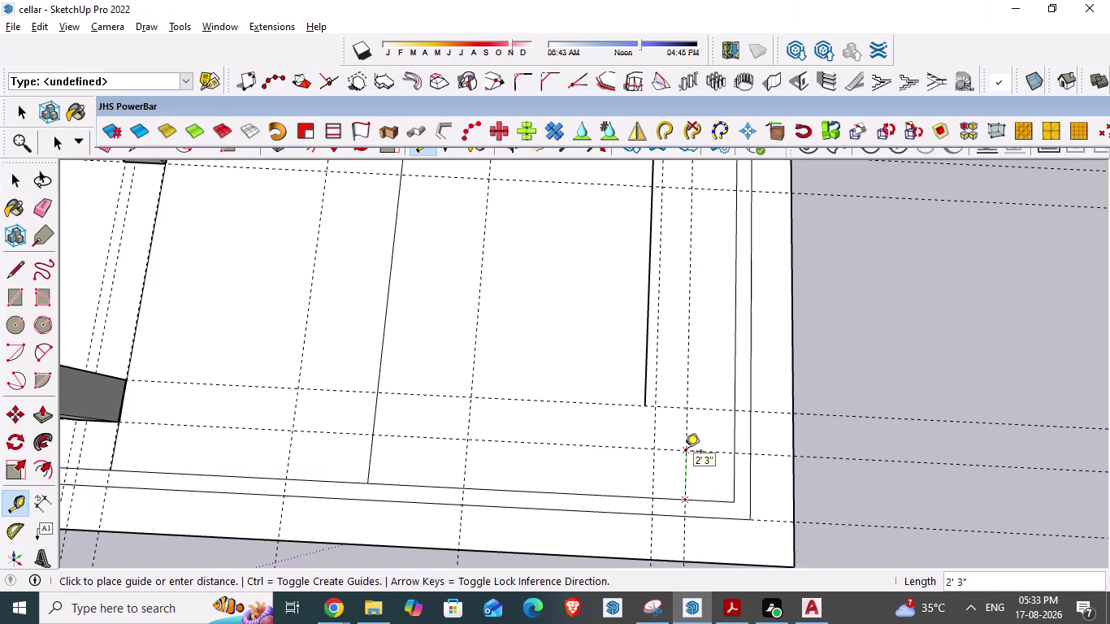
key(Escape)
key(alt+Tab)
scroll(down, 3)
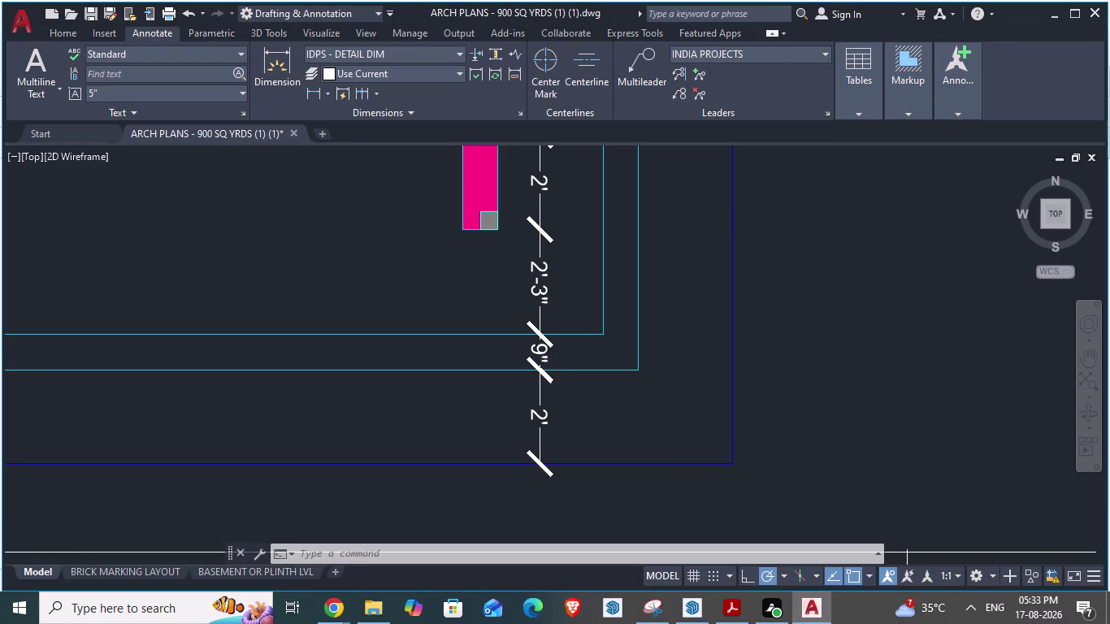
scroll(up, 3)
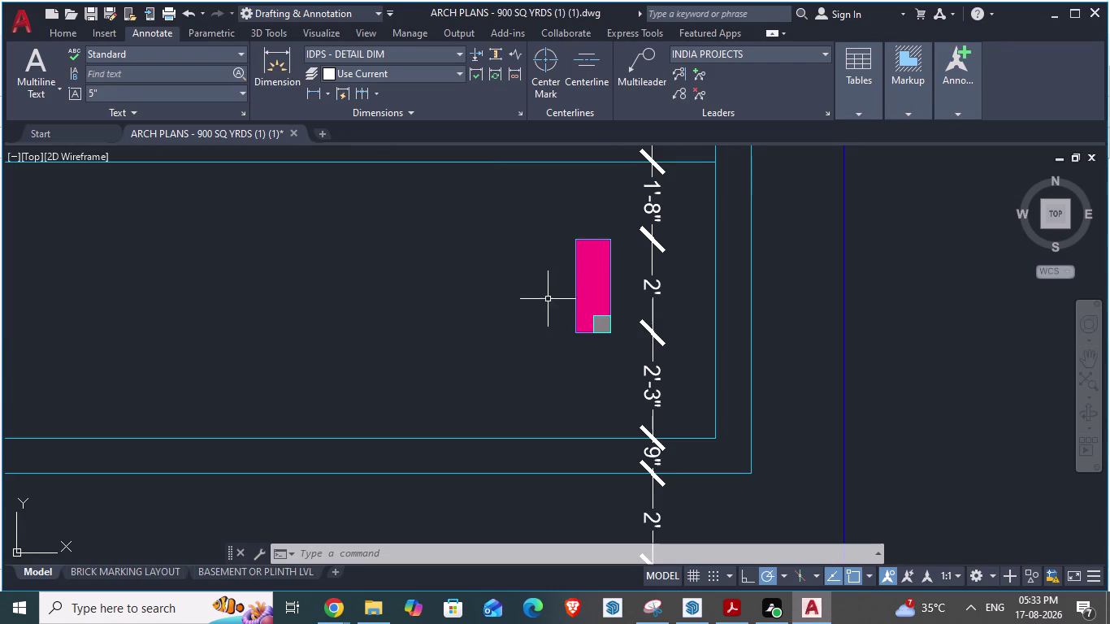
Add a 9" aligned dimension across the pink column's top corners, placed above it.
scroll(down, 3)
scroll(down, 3)
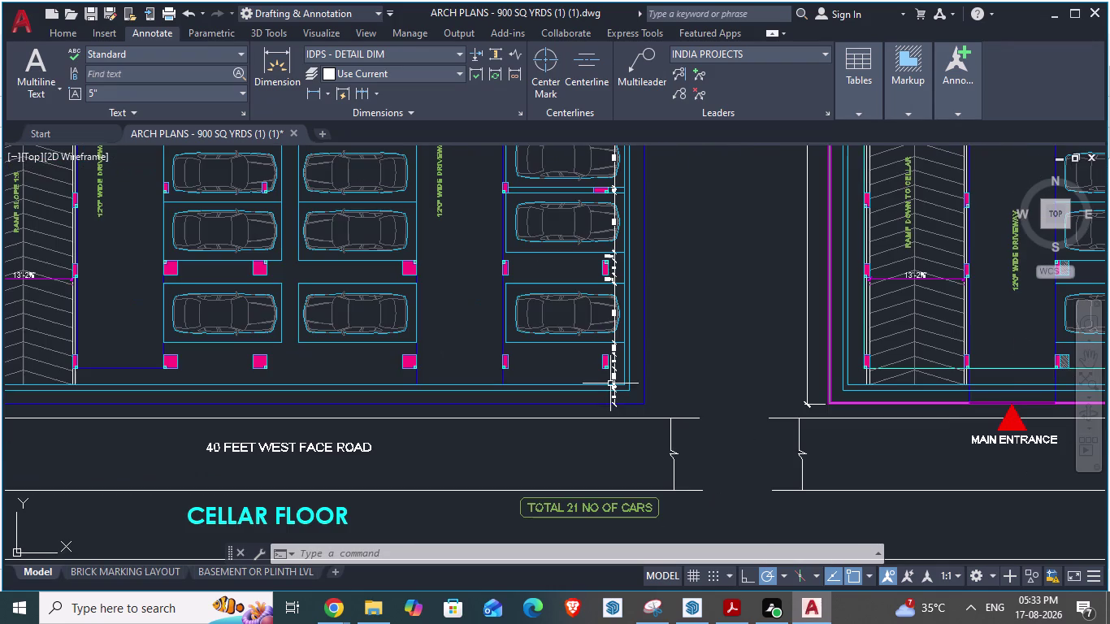
scroll(up, 3)
text(d)
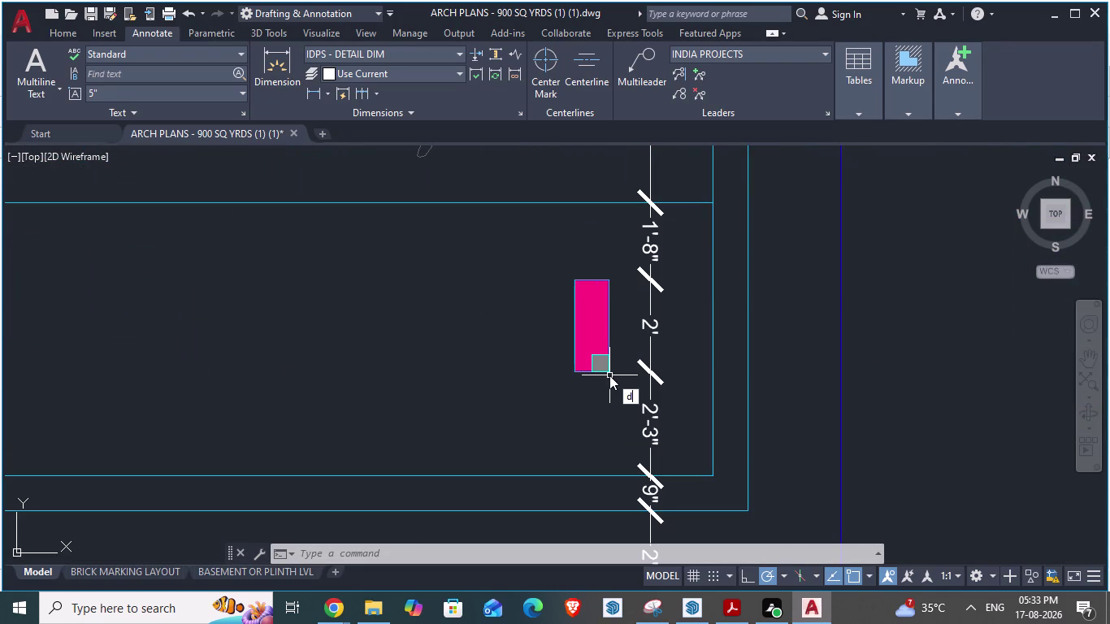
text(a)
key(Return)
scroll(down, 3)
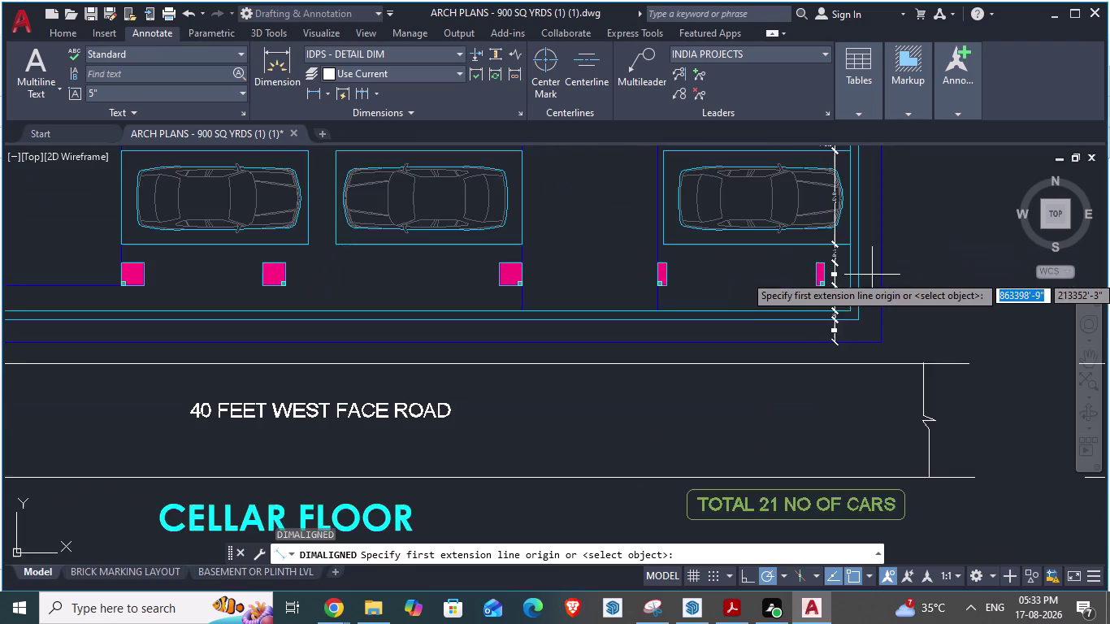
scroll(up, 3)
click(727, 270)
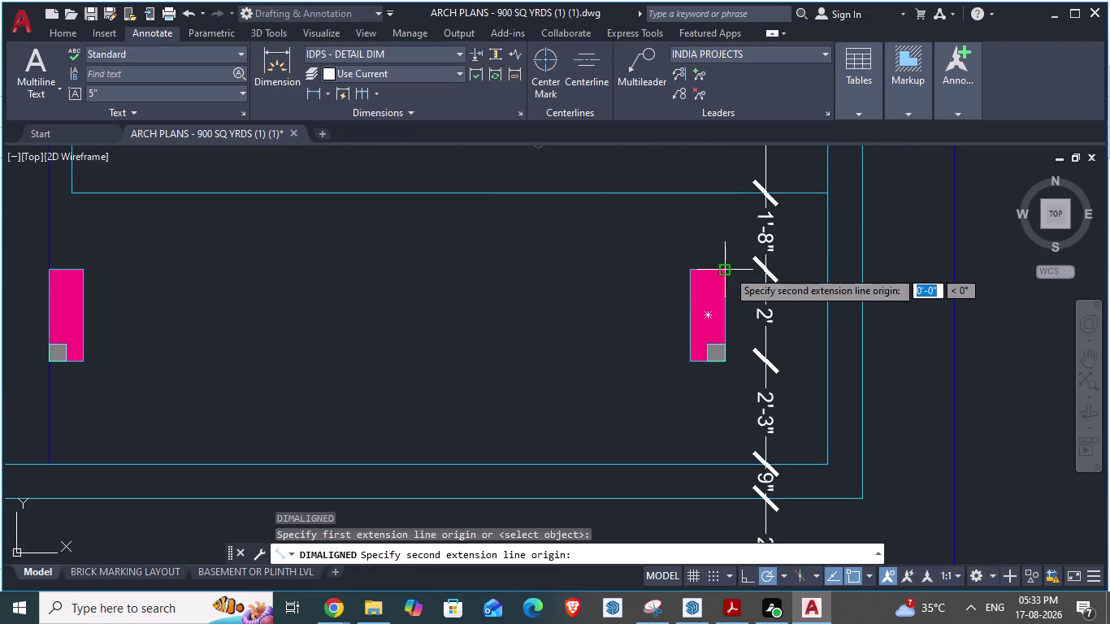
click(692, 270)
click(693, 247)
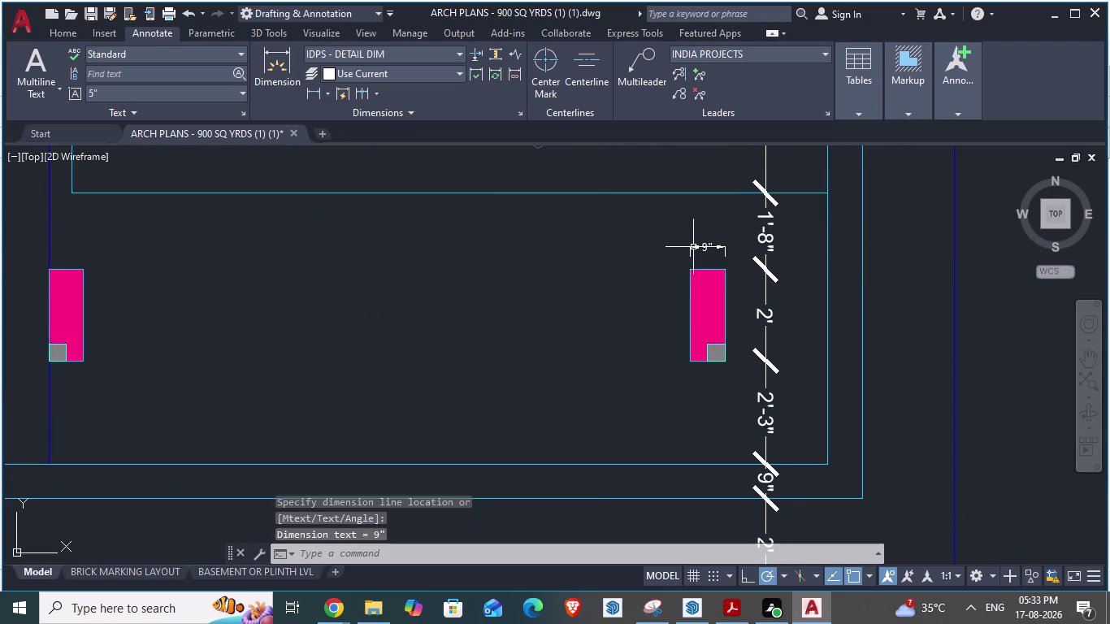
Try Dimension Continue from the 9" dimension, then cancel it.
click(373, 94)
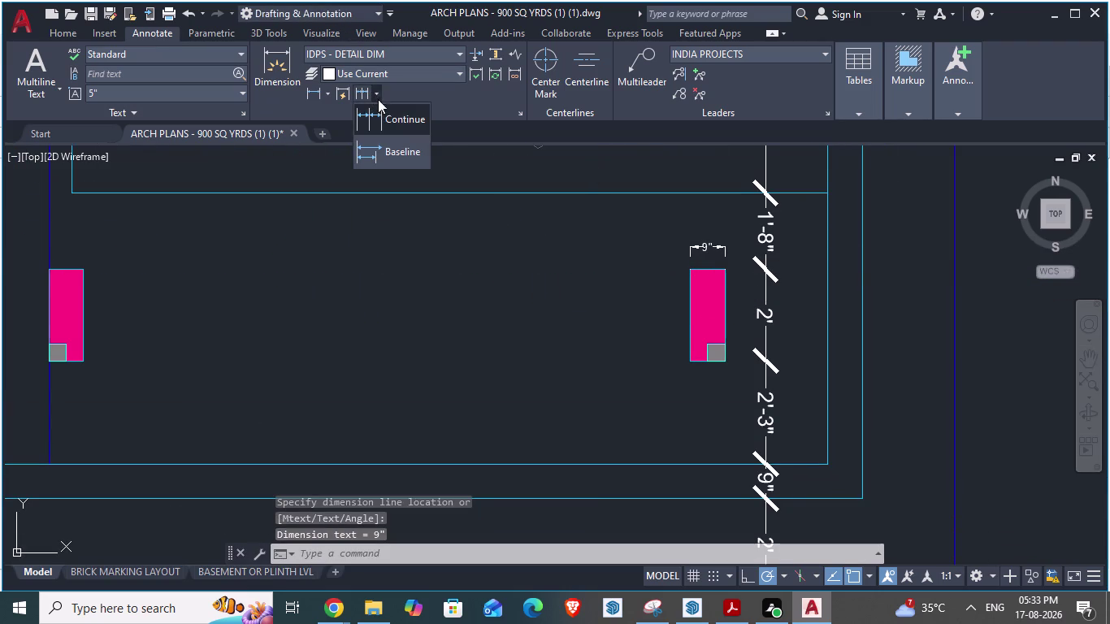
click(401, 126)
scroll(down, 3)
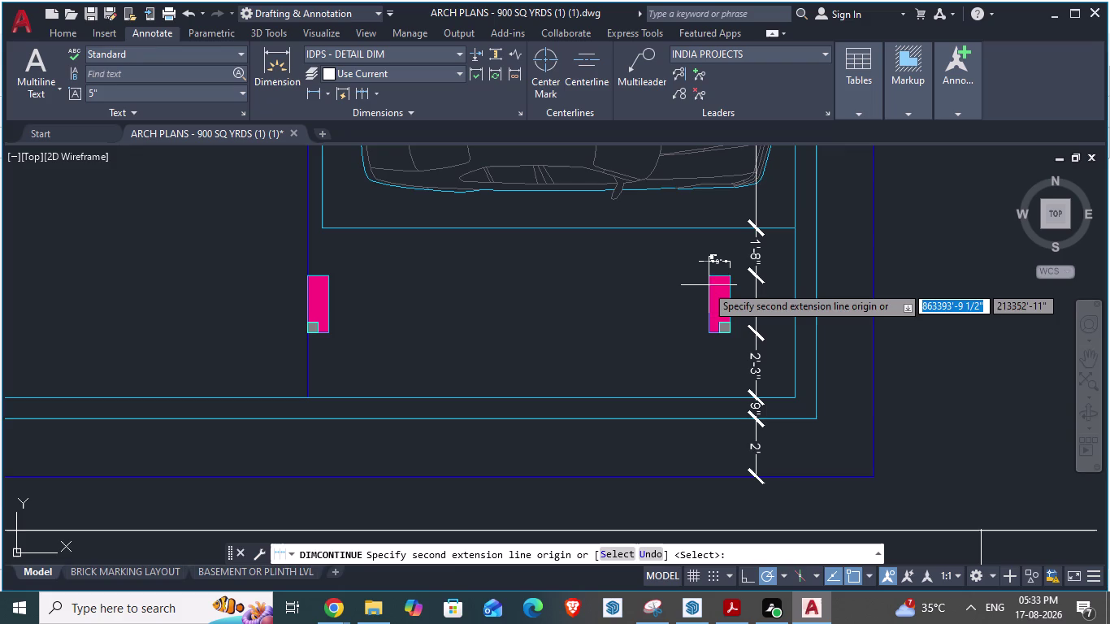
scroll(up, 3)
scroll(down, 3)
click(705, 263)
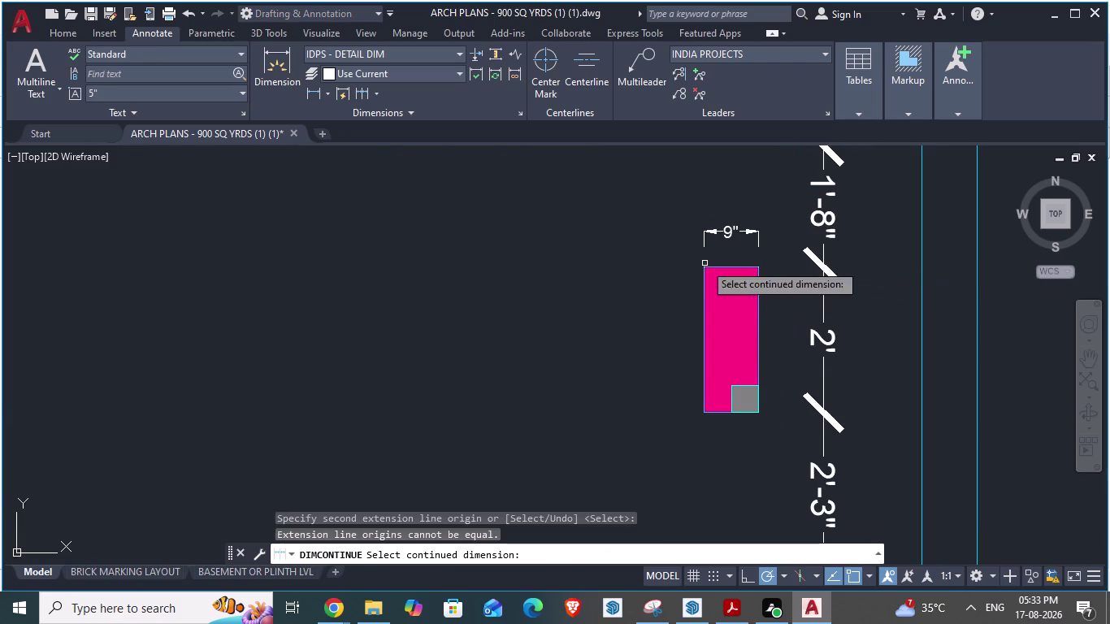
scroll(down, 3)
scroll(up, 3)
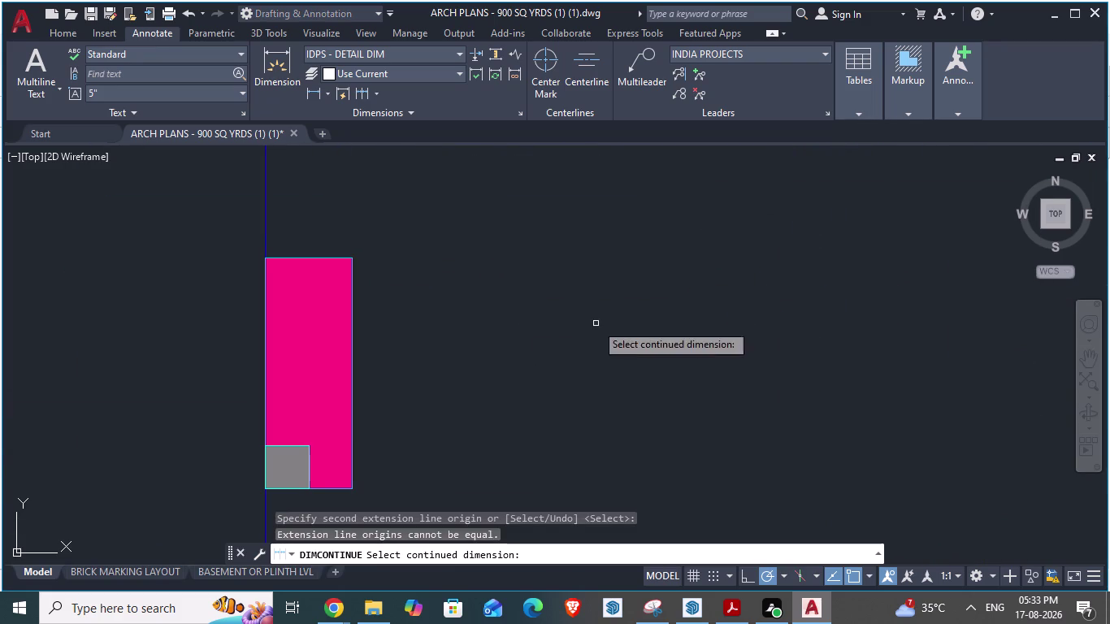
key(Escape)
Restart Dimension Continue from an existing dimension and cancel again.
scroll(down, 3)
scroll(up, 3)
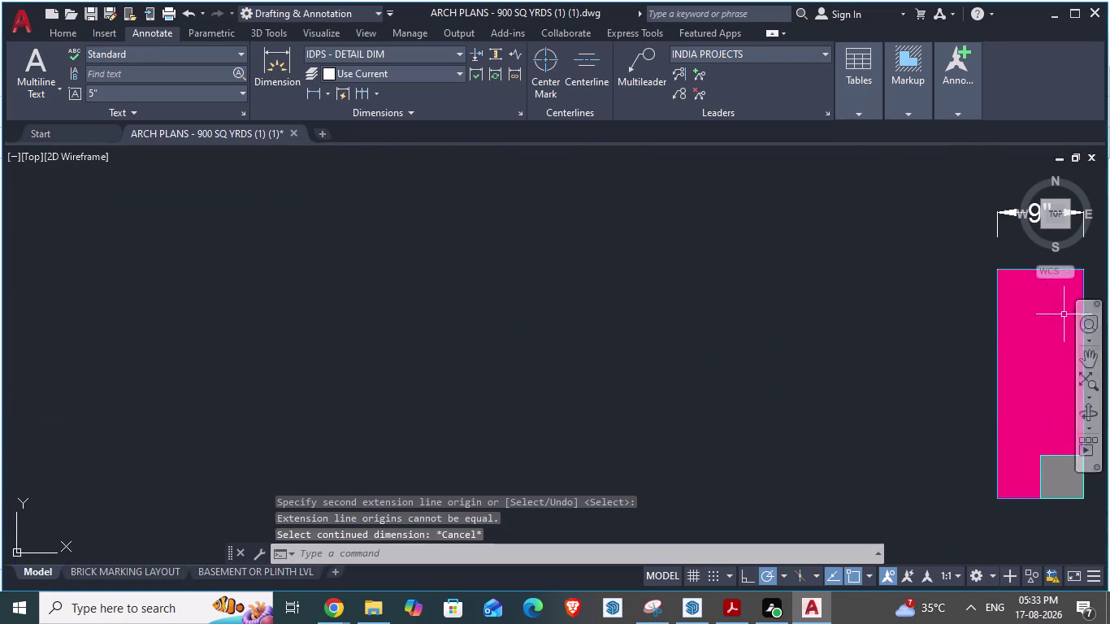
click(377, 98)
click(382, 120)
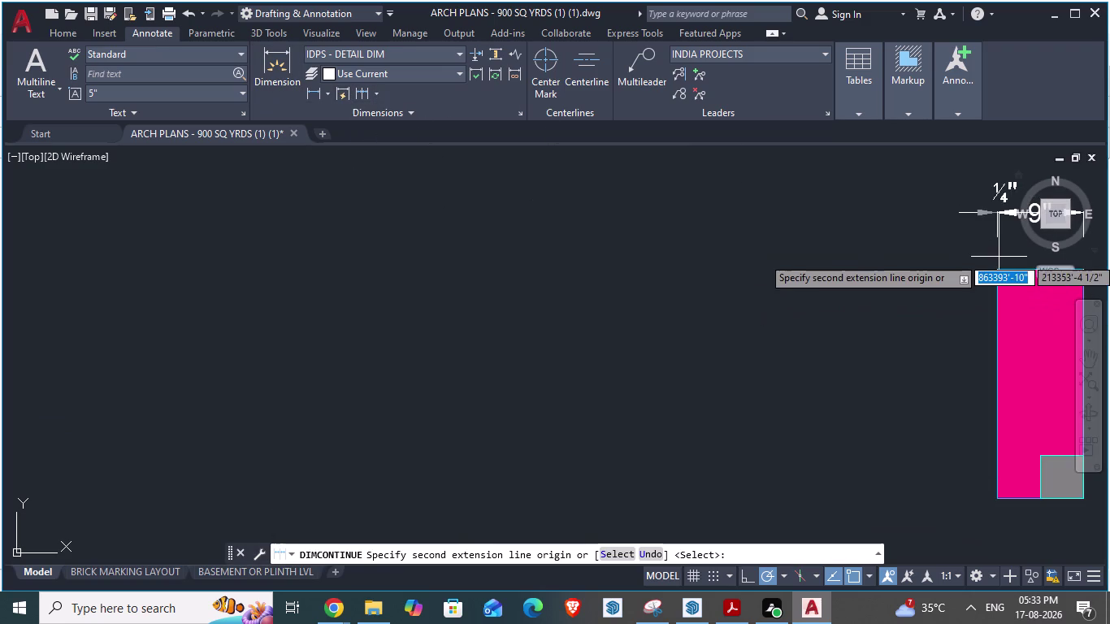
click(999, 271)
scroll(down, 3)
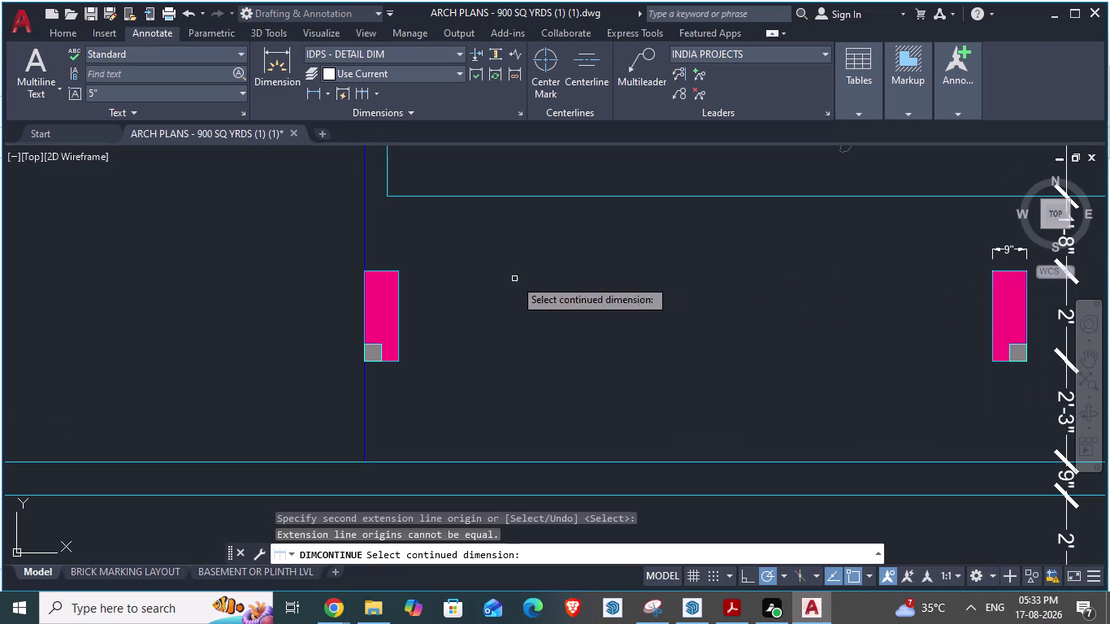
double_click(399, 273)
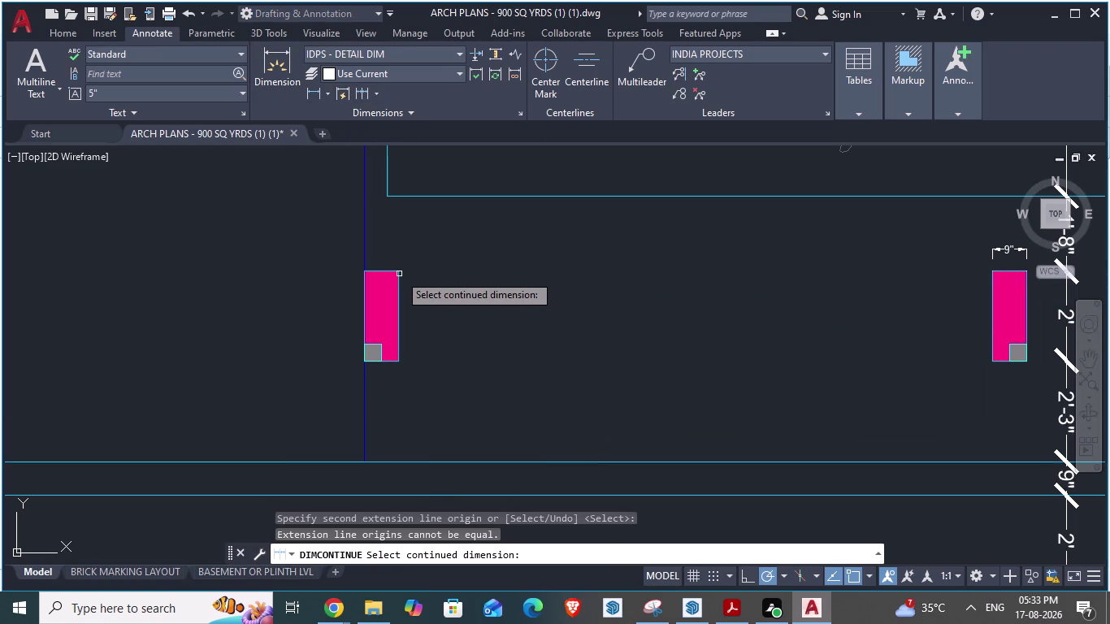
key(Escape)
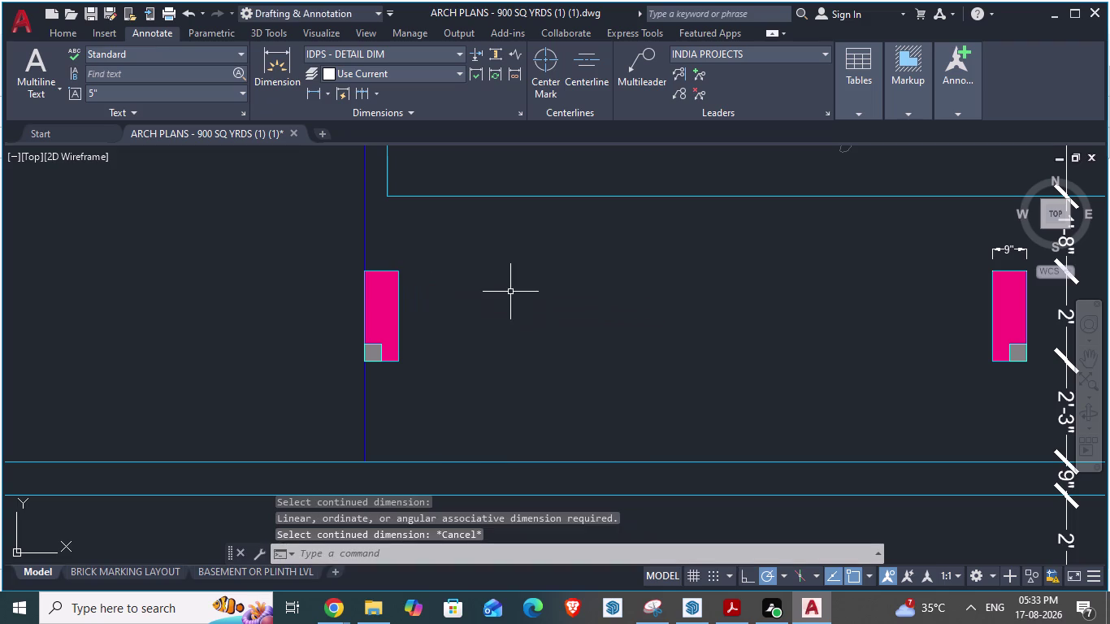
Repeat Dimension Continue, adding the next column points with the 12' and 2' spans.
key(space)
scroll(up, 3)
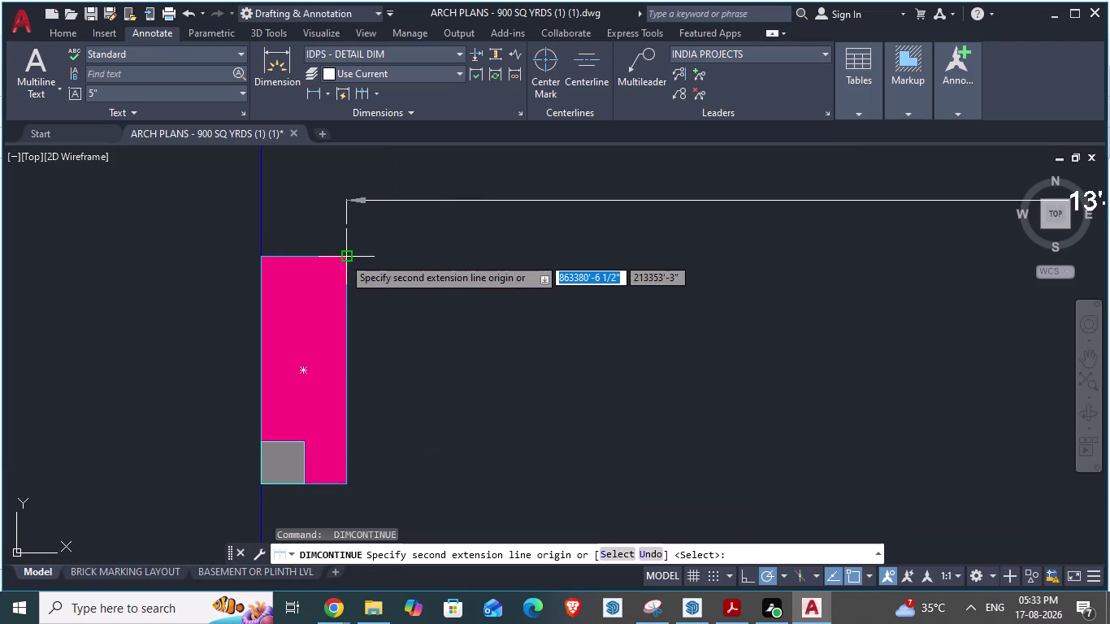
click(343, 257)
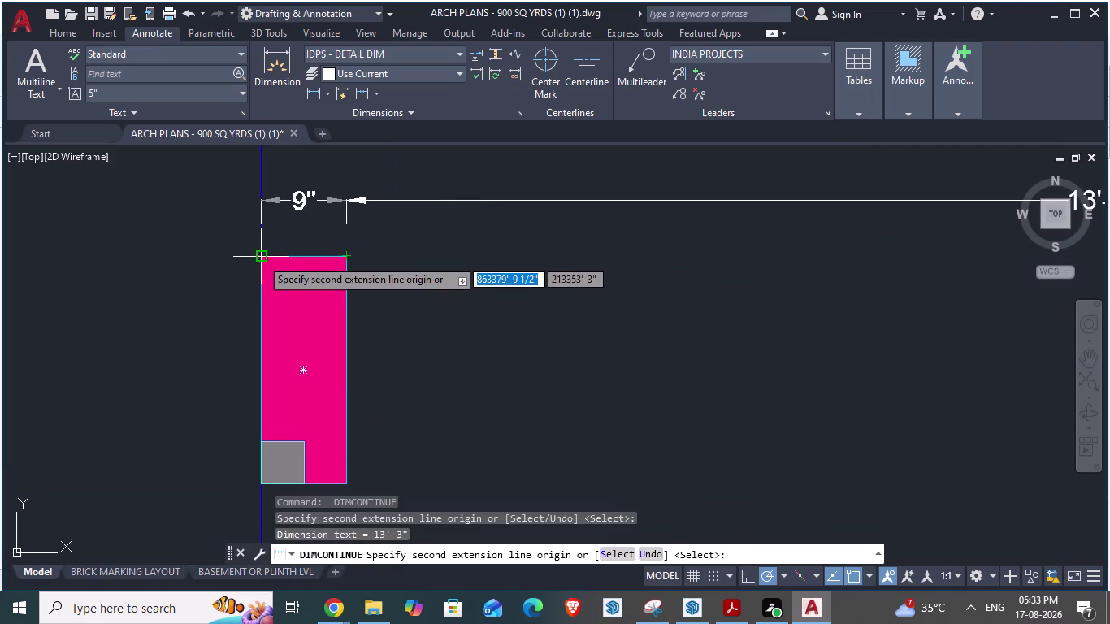
click(260, 258)
scroll(down, 3)
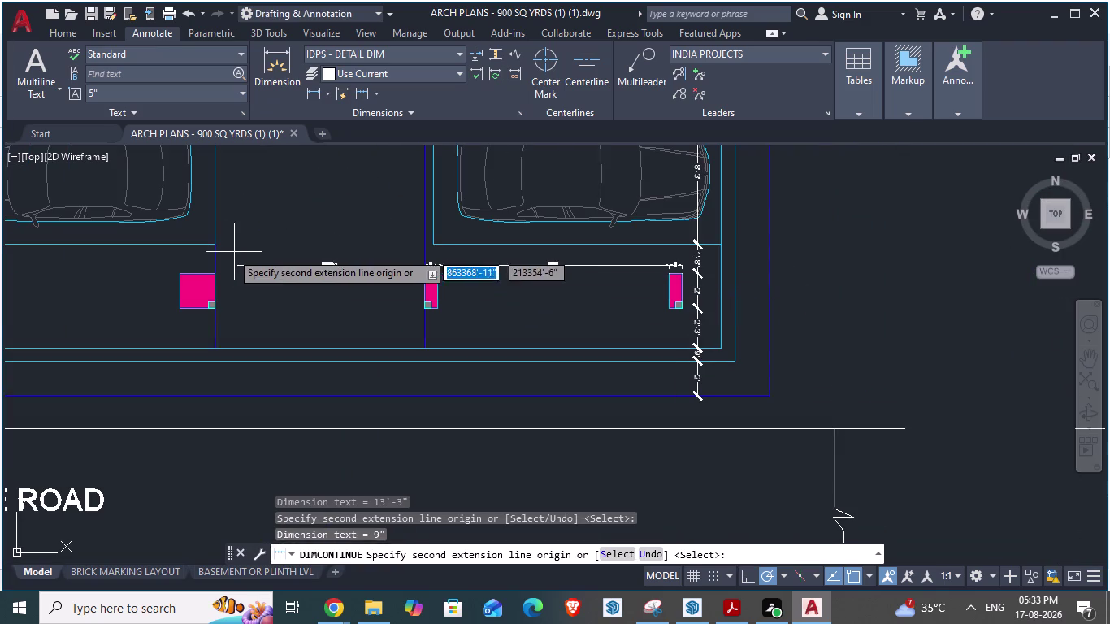
scroll(up, 3)
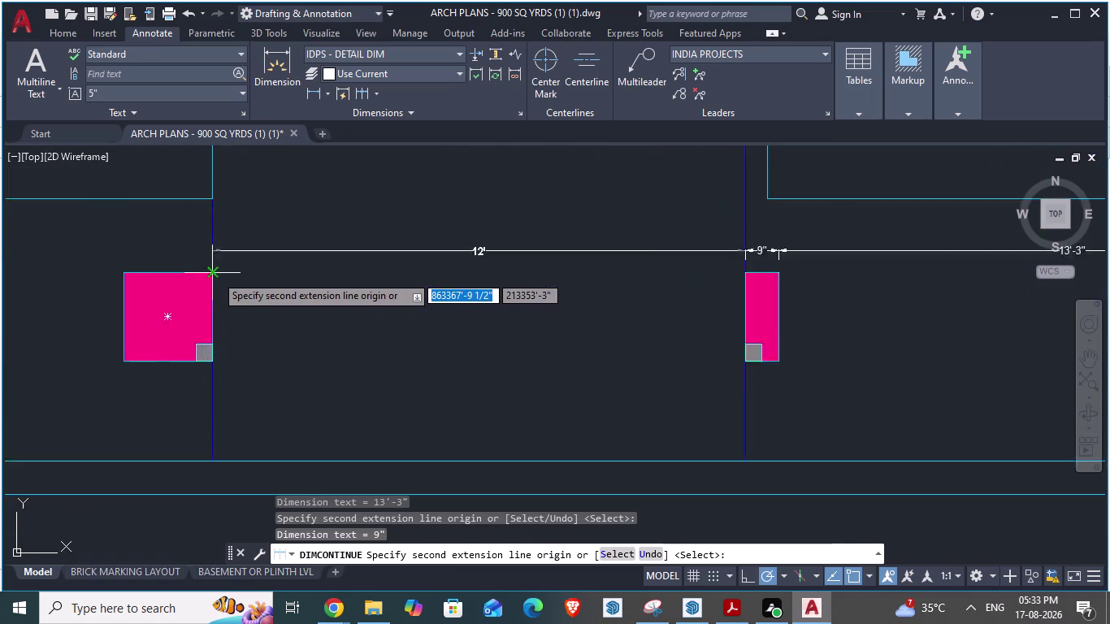
scroll(up, 3)
click(212, 277)
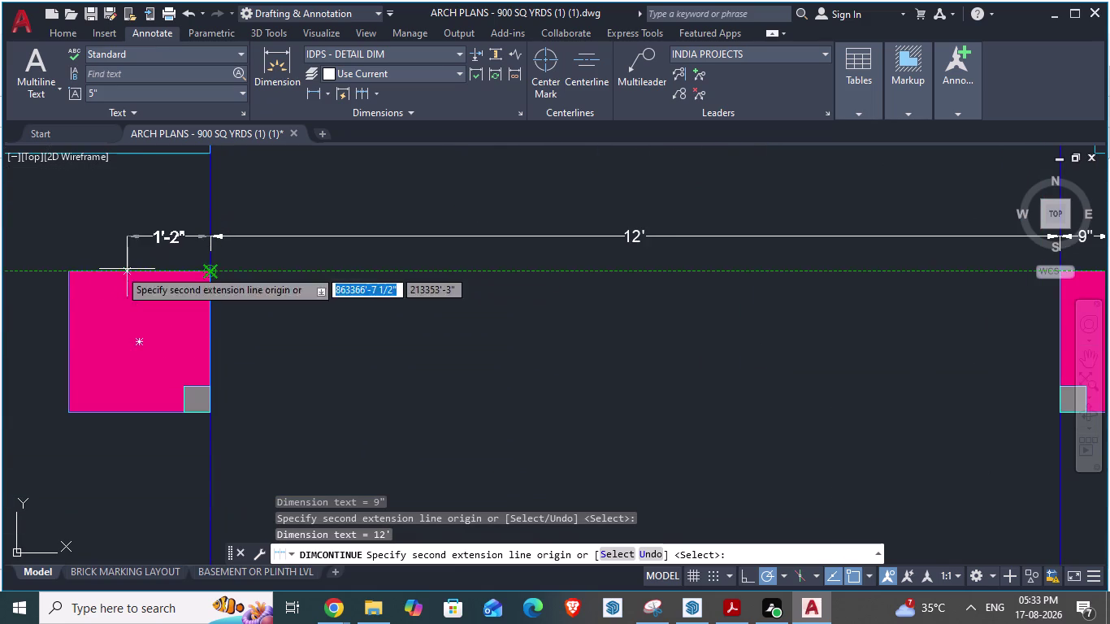
click(66, 273)
Extend the chain with the 18'-11¼", 2', 10'-6", 2' and 12' spans to the ramp column.
scroll(down, 3)
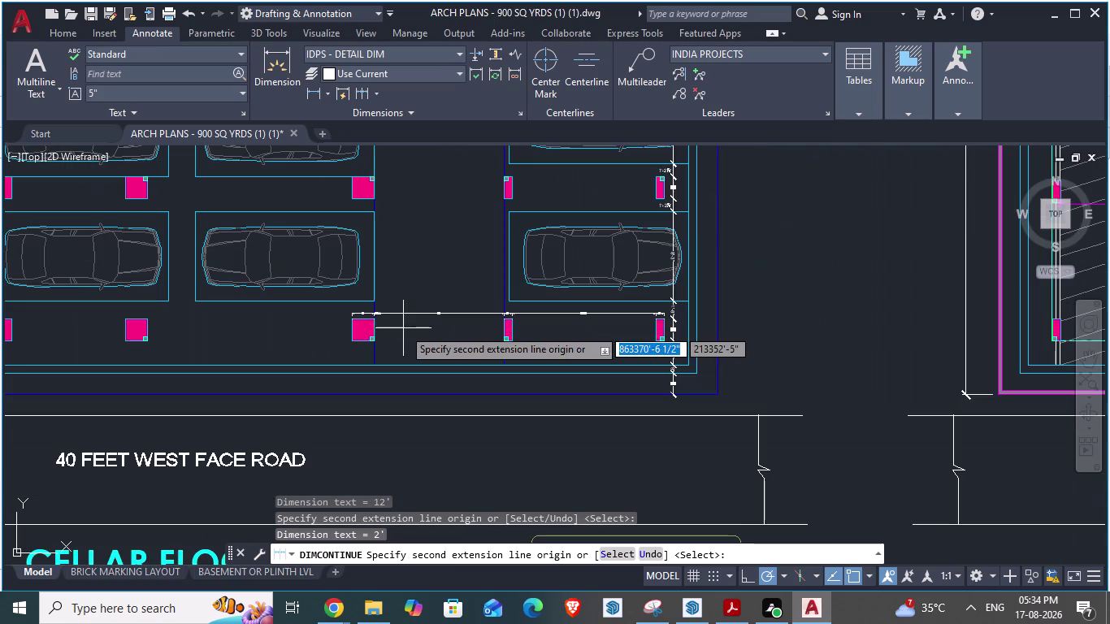
click(148, 323)
scroll(down, 3)
scroll(up, 3)
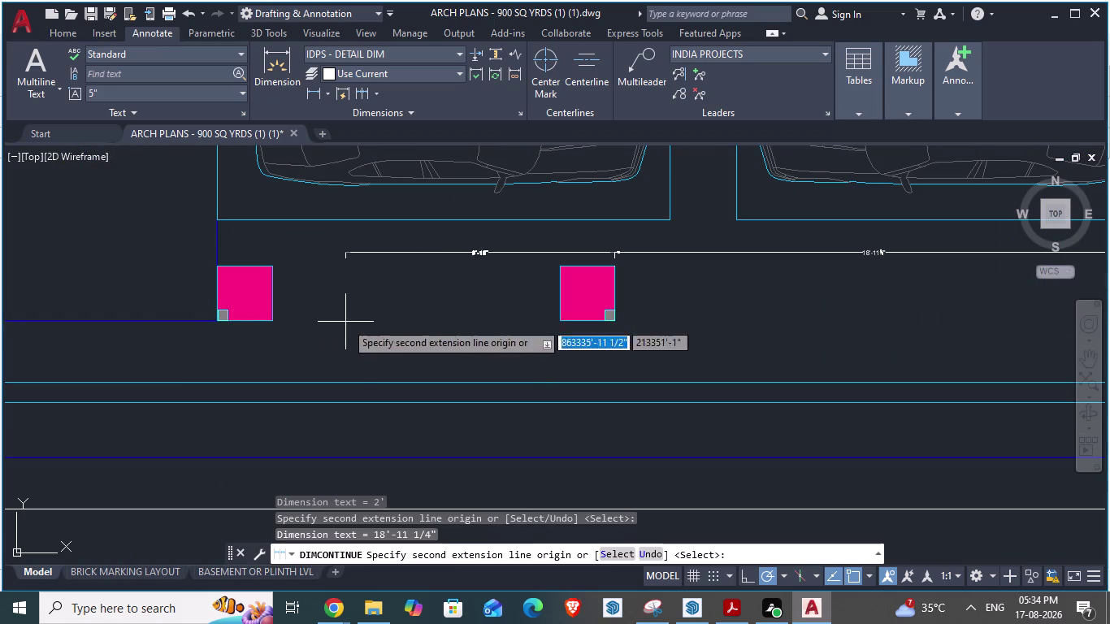
click(559, 264)
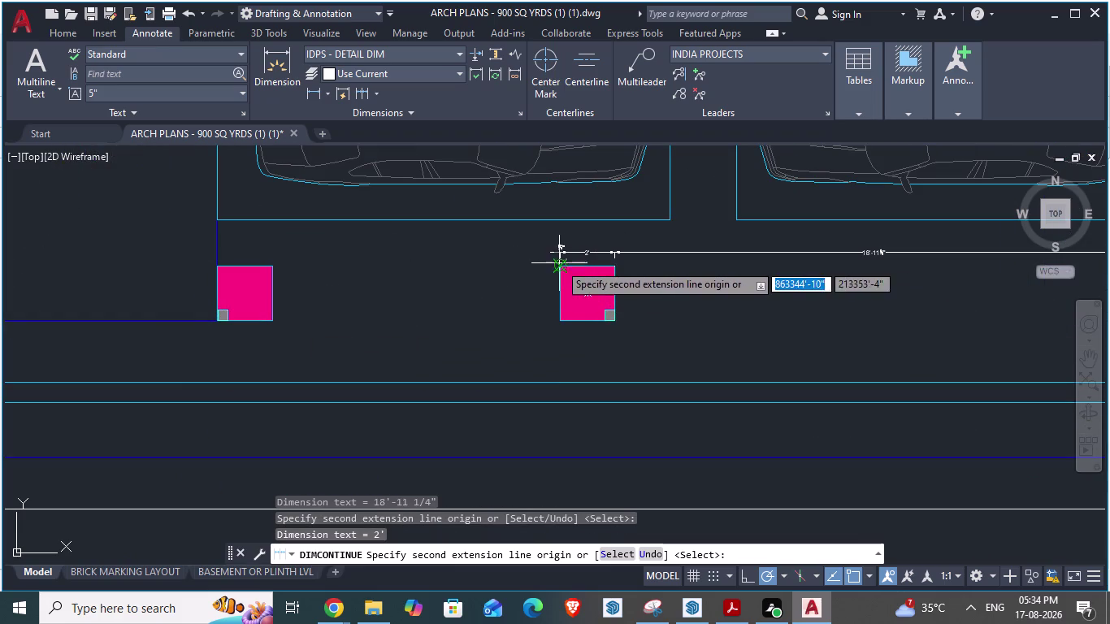
click(272, 266)
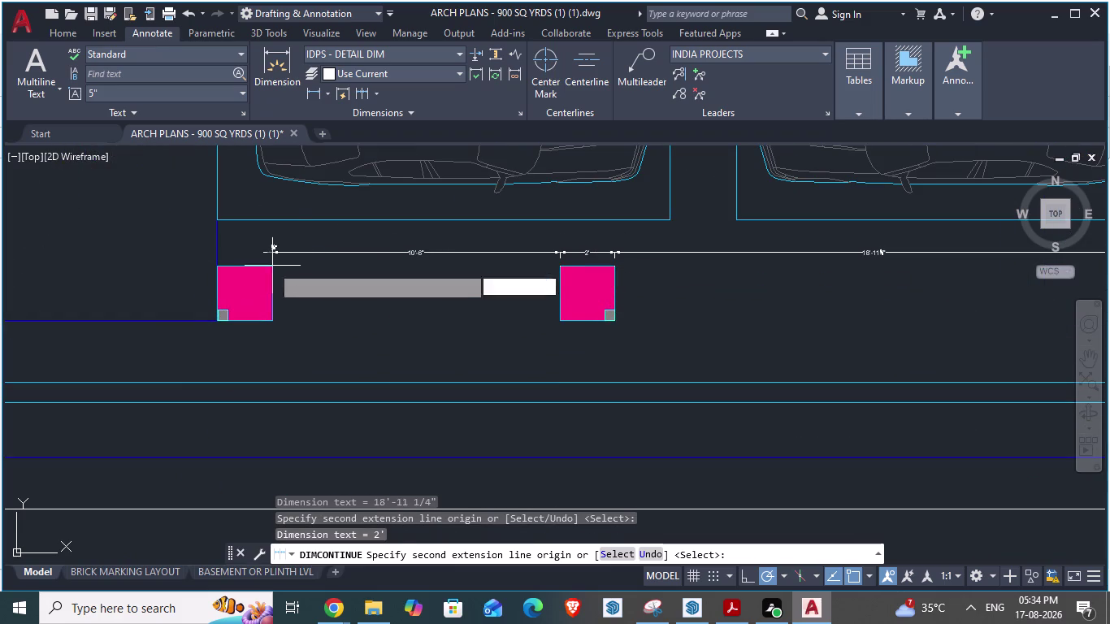
click(211, 270)
scroll(down, 3)
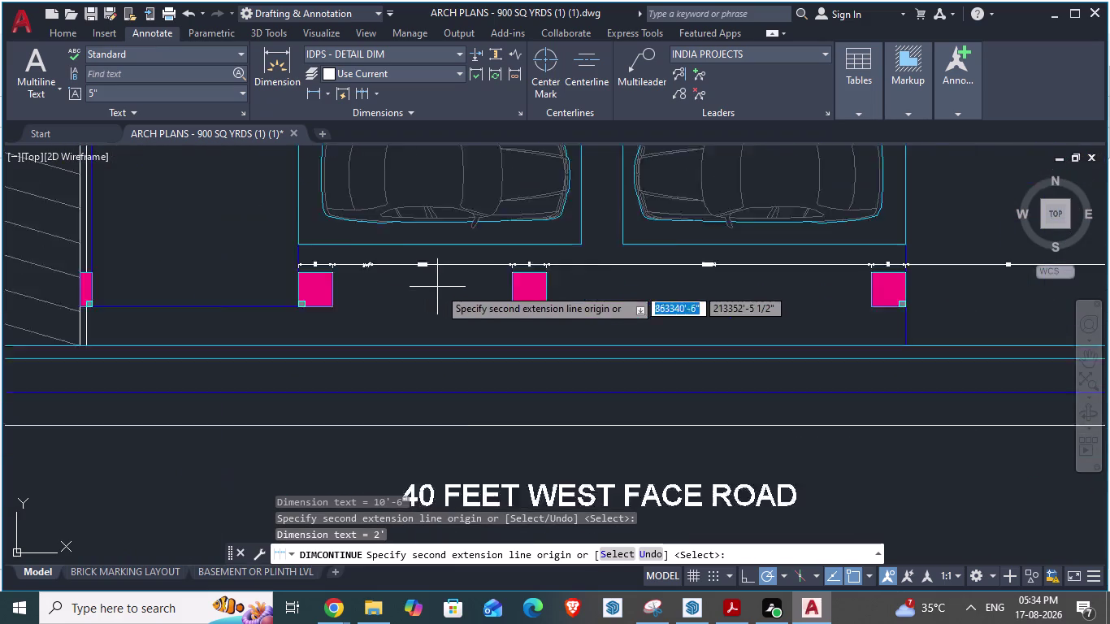
scroll(down, 3)
scroll(up, 3)
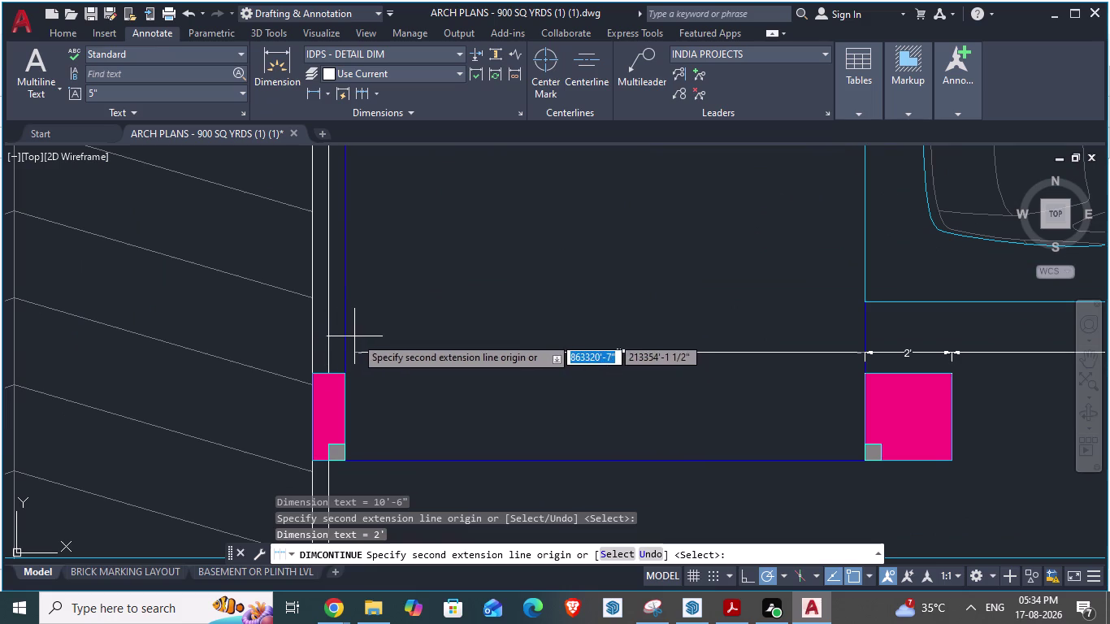
click(343, 337)
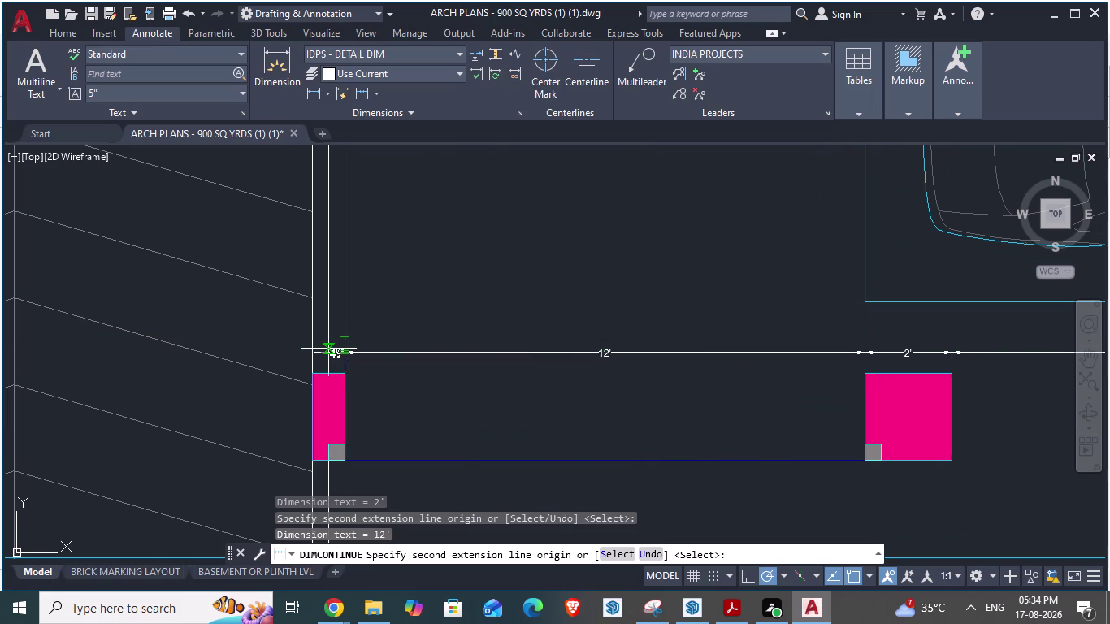
Continue the chain across the ramp with 4½", 4½" and 13'-2¼" spans.
scroll(up, 3)
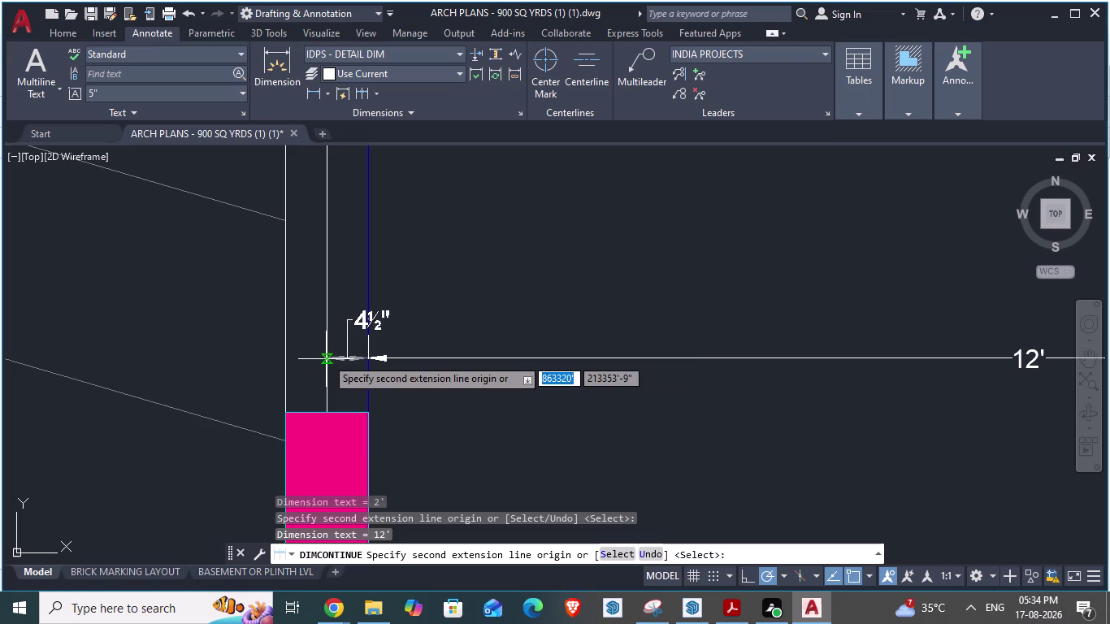
scroll(up, 3)
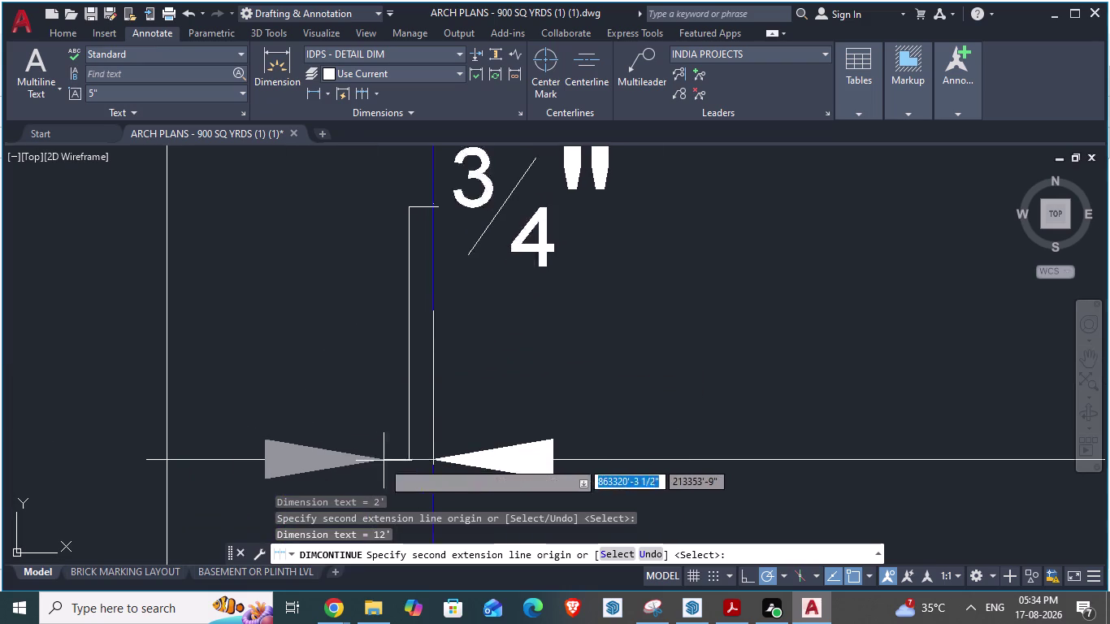
scroll(down, 3)
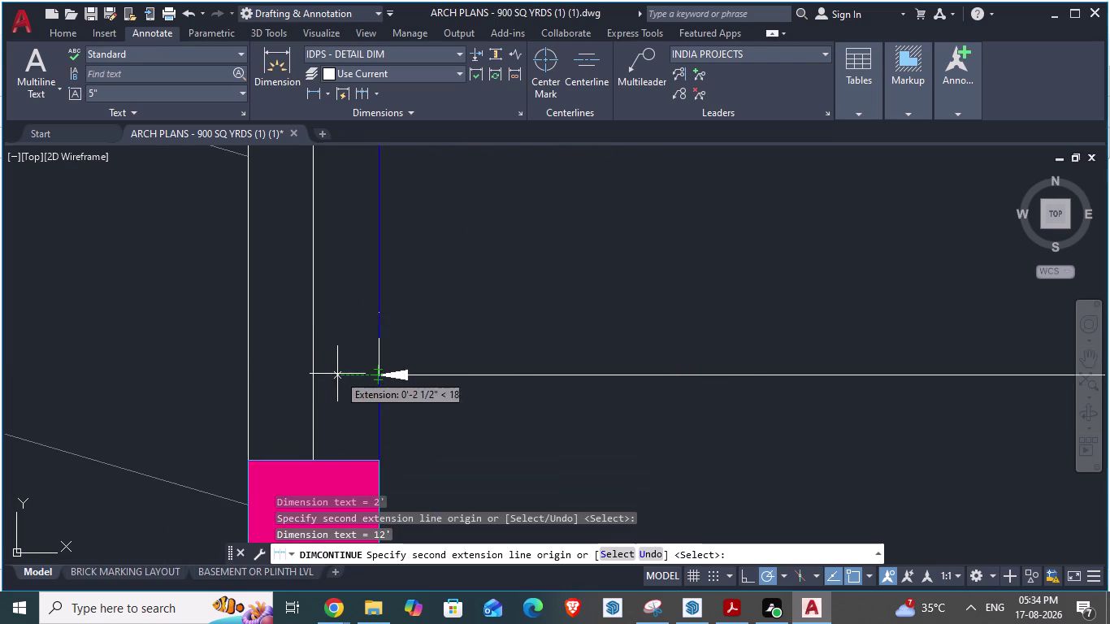
click(315, 375)
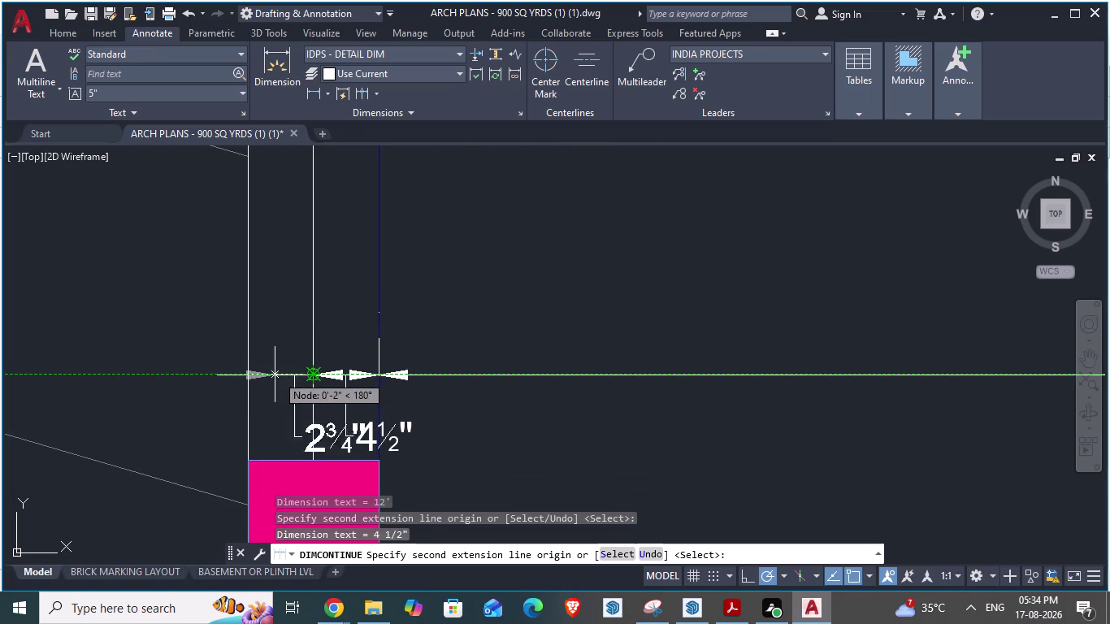
click(248, 374)
scroll(down, 3)
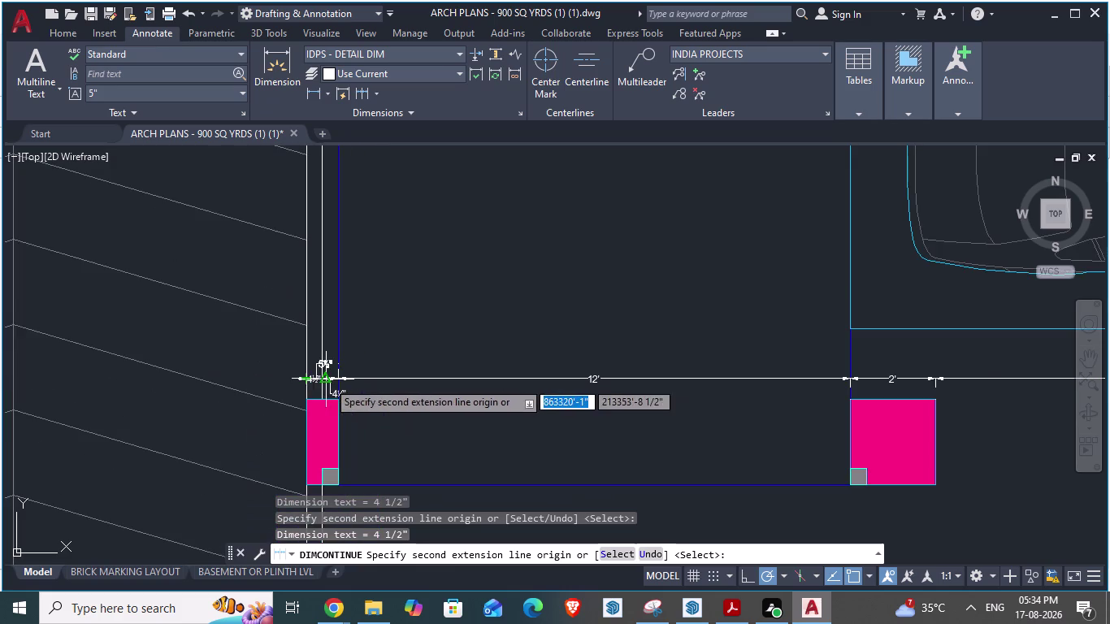
scroll(down, 3)
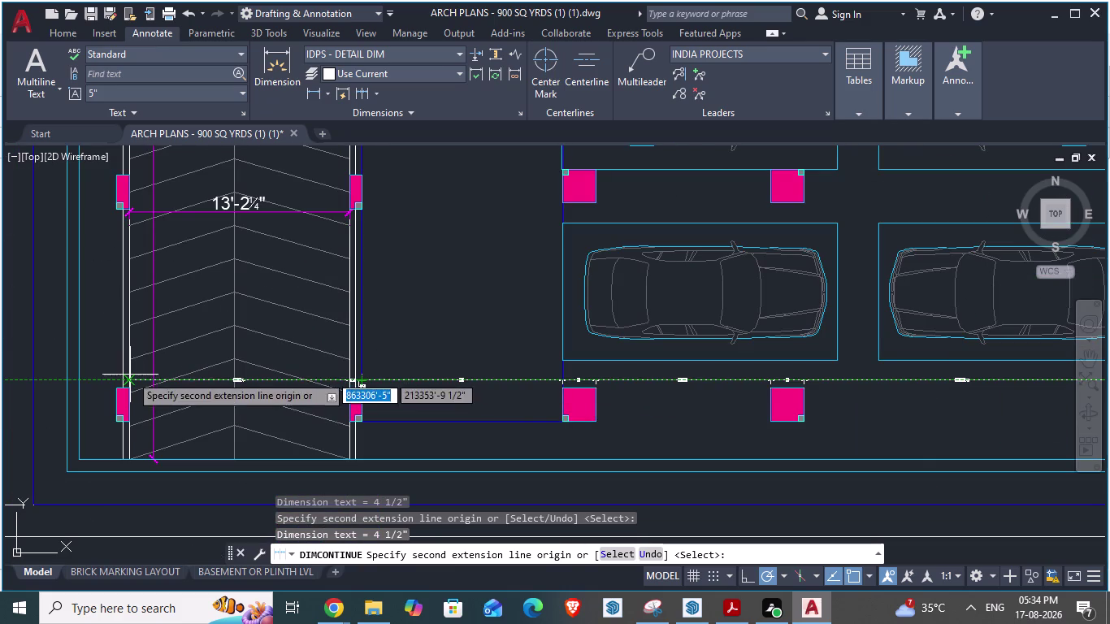
click(130, 375)
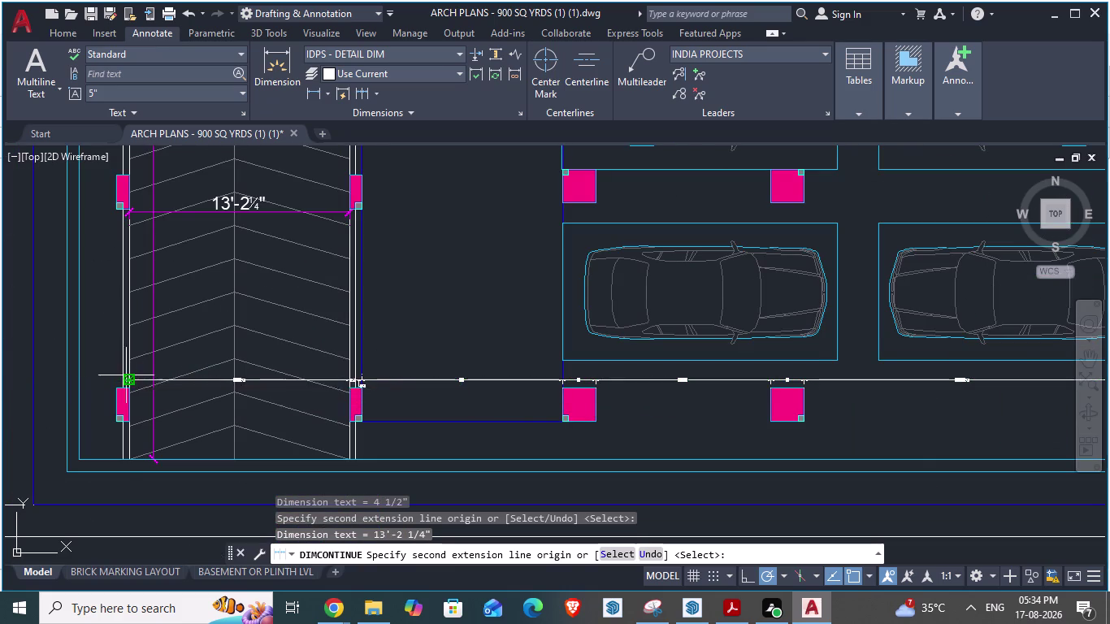
Add the 4½", 2'-7½", 9" and 2' spans beyond the ramp.
scroll(up, 3)
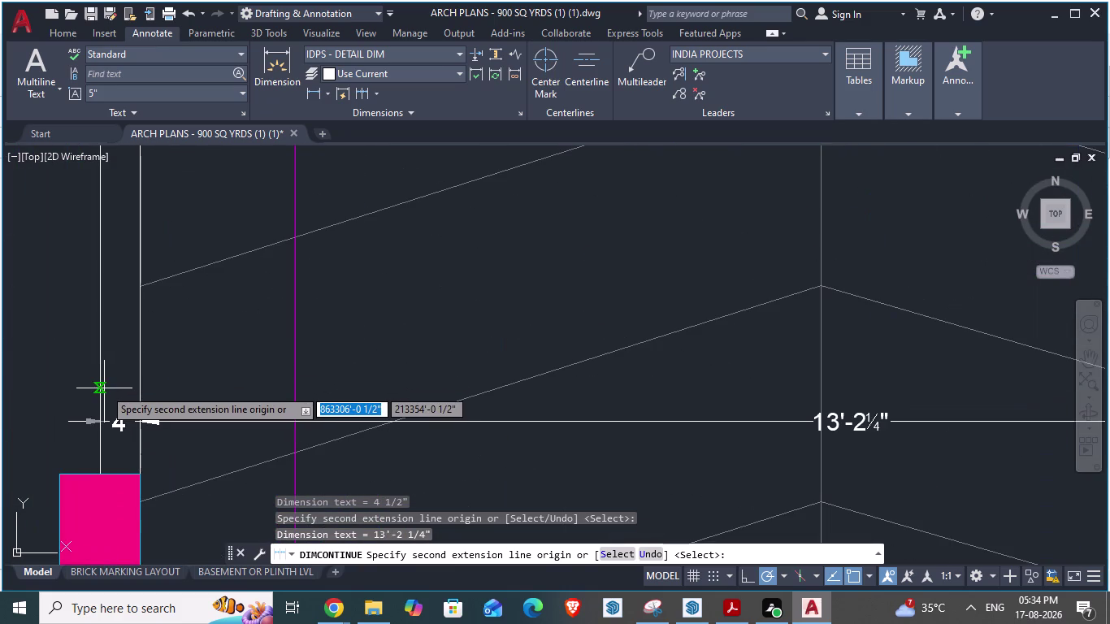
click(104, 388)
scroll(down, 3)
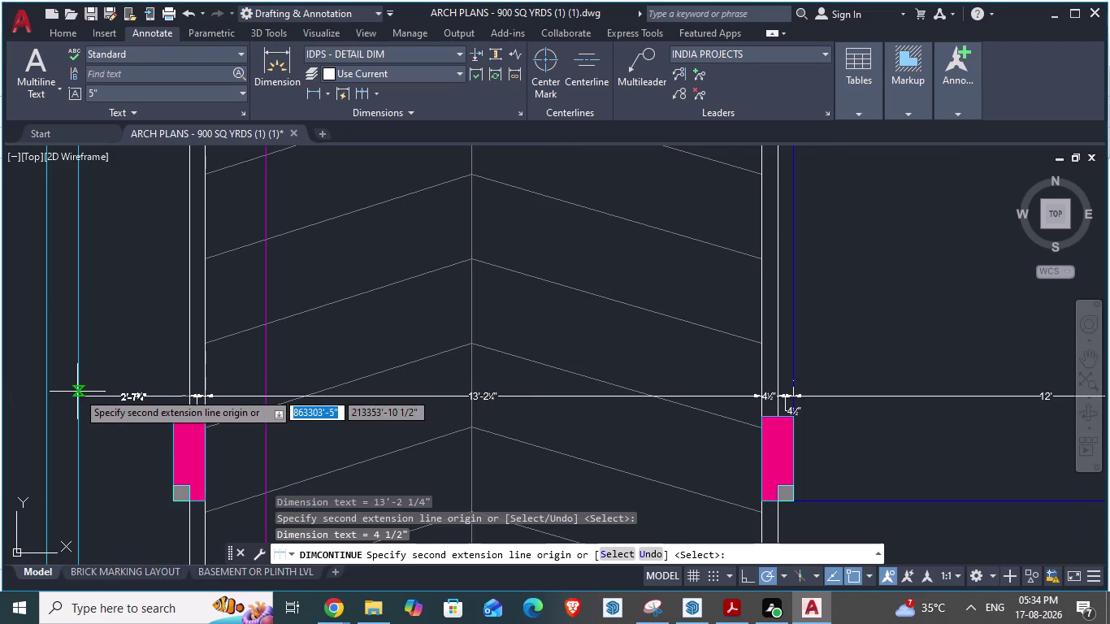
click(76, 392)
click(43, 388)
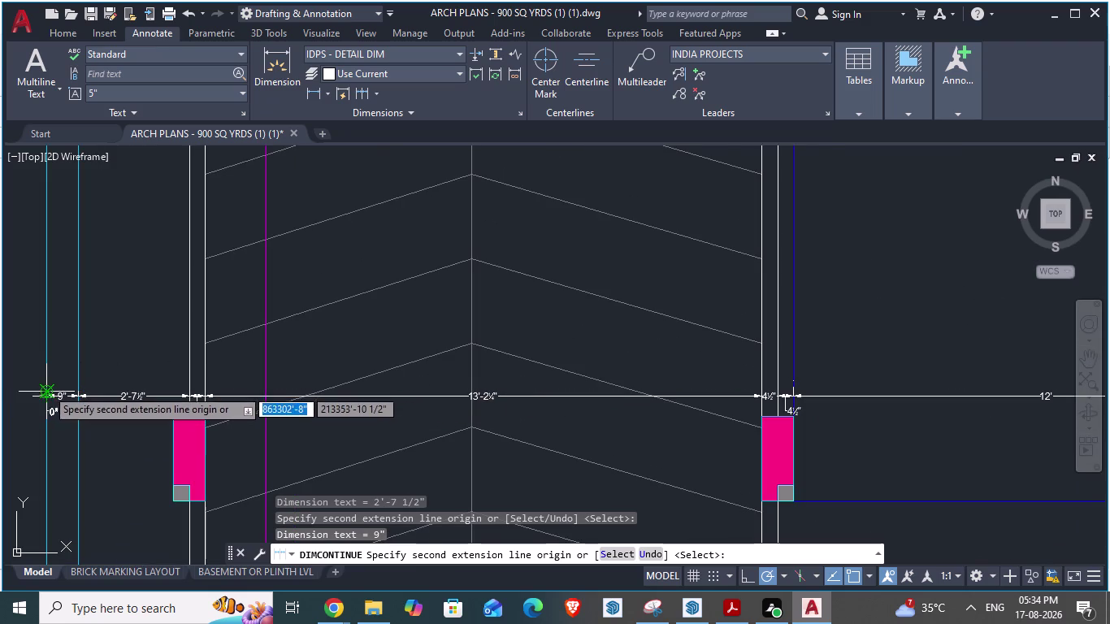
scroll(down, 3)
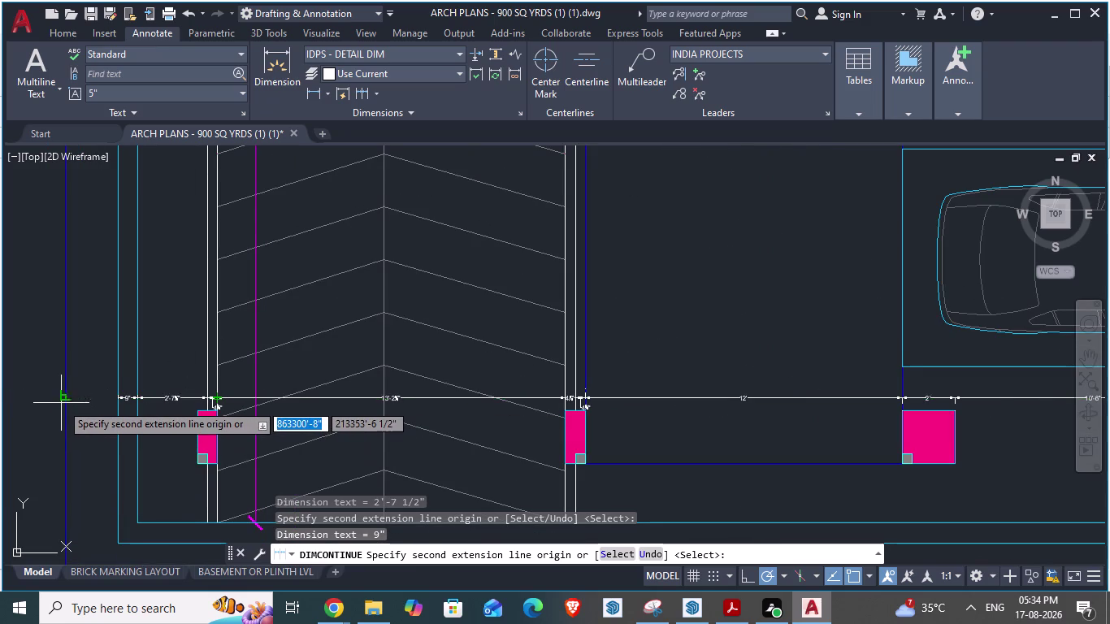
click(67, 400)
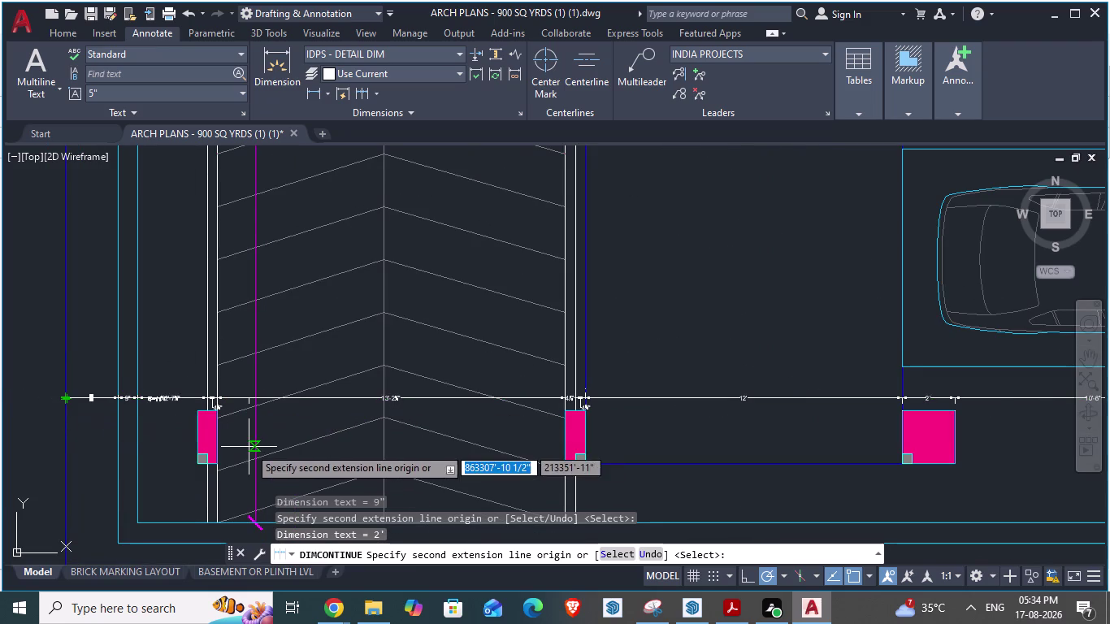
End the ramp-side dimension chain and zoom in to check the new spans.
key(Escape)
scroll(down, 3)
scroll(up, 3)
scroll(up, 3)
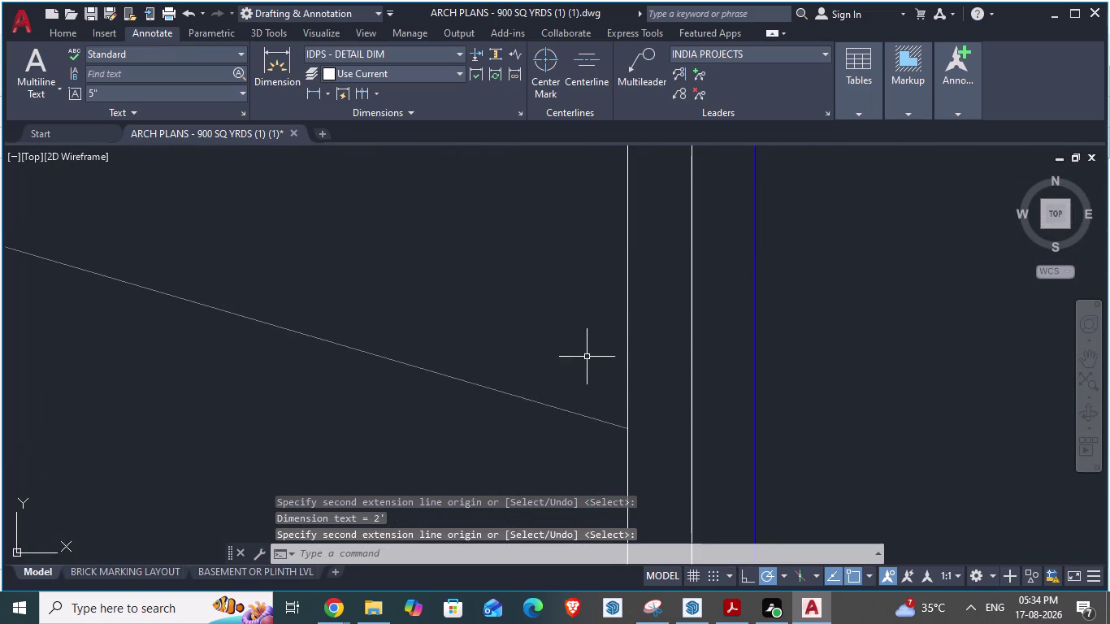
scroll(down, 3)
scroll(up, 3)
scroll(down, 3)
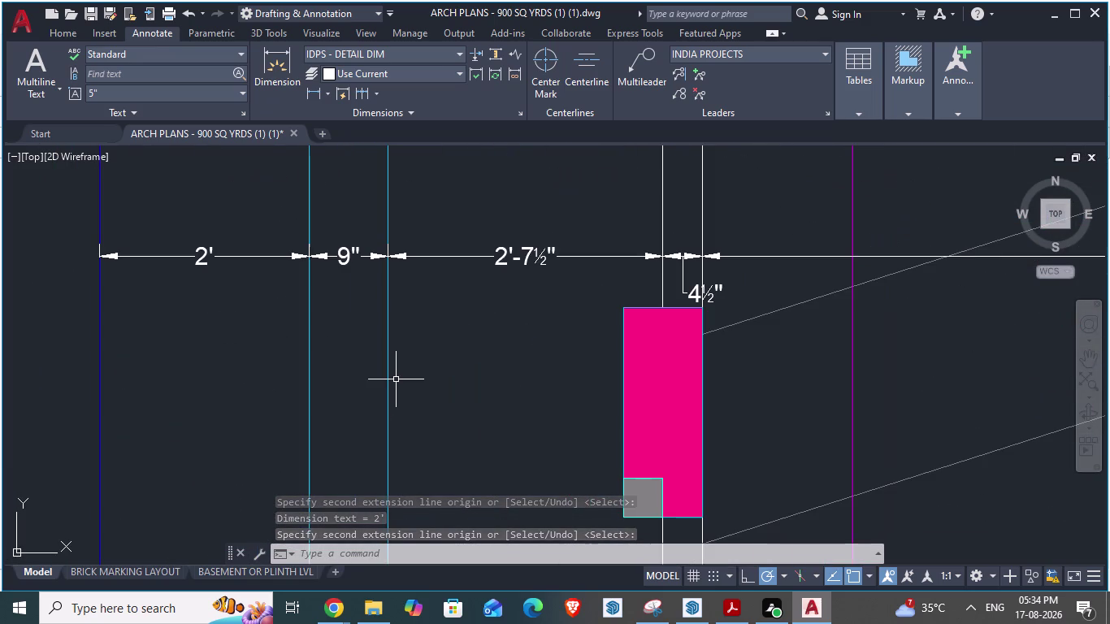
Zoom back out to show the whole cellar floor plan.
scroll(down, 3)
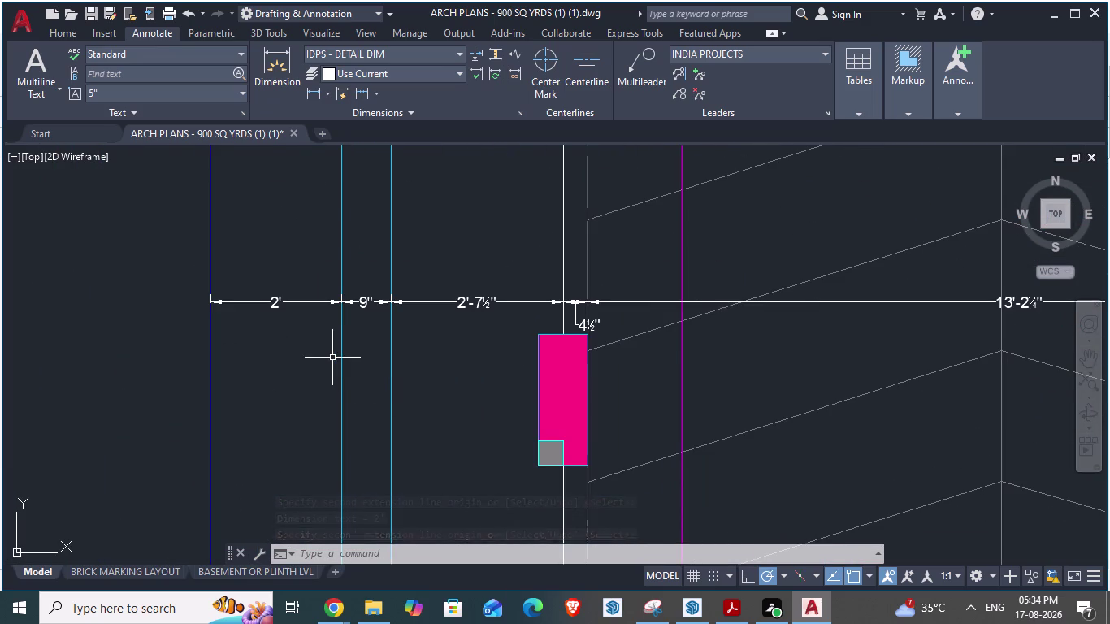
scroll(down, 3)
scroll(down, 3)
scroll(up, 3)
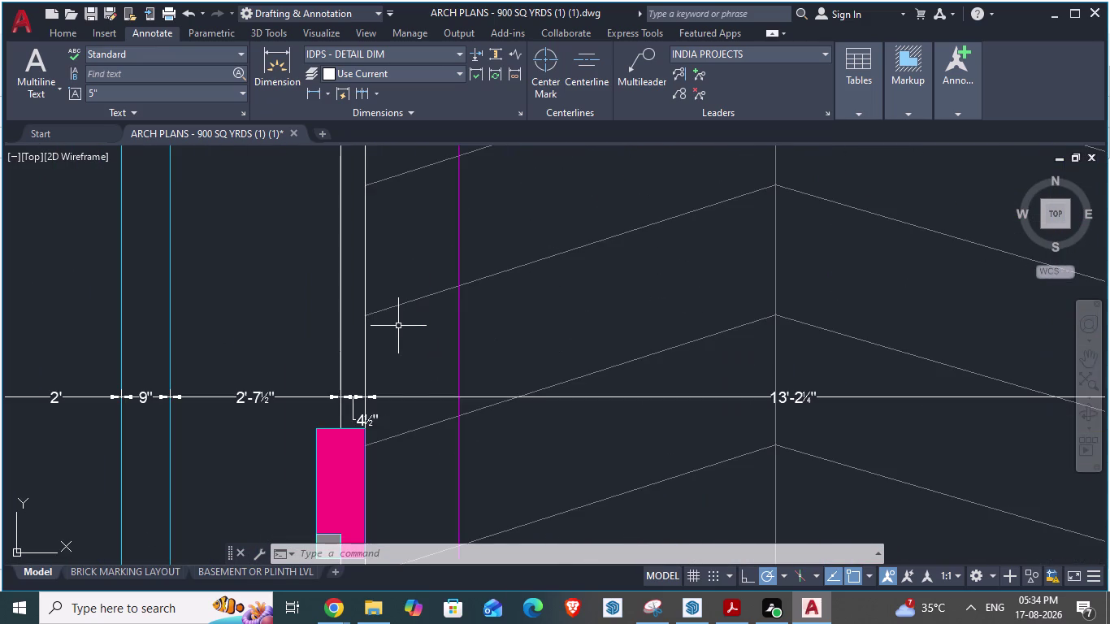
scroll(down, 3)
scroll(up, 3)
scroll(down, 3)
scroll(down, 3)
scroll(up, 3)
scroll(down, 3)
scroll(down, 3)
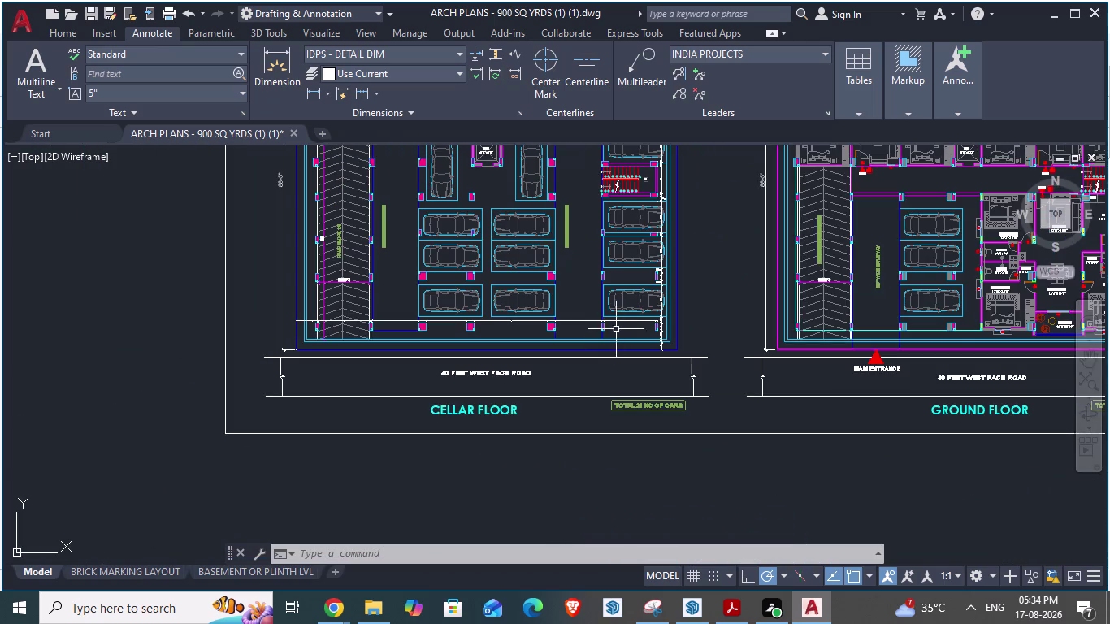
scroll(up, 3)
scroll(up, 3)
key(alt+Tab)
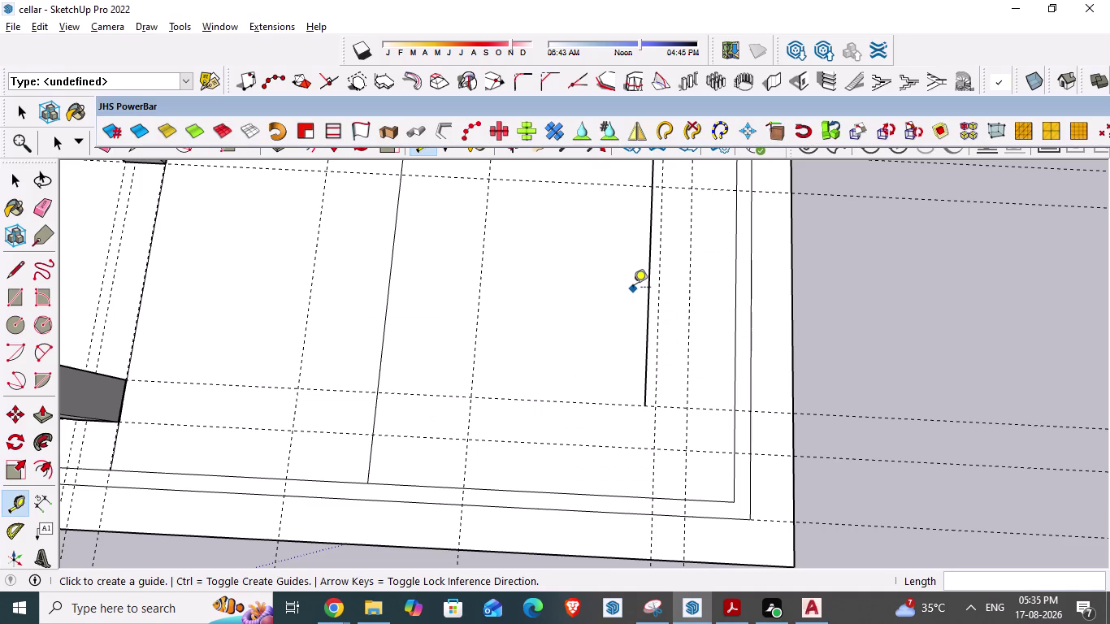
Inspect the ramp-side guides in SketchUp, then bring back the AutoCAD cellar plan.
scroll(down, 3)
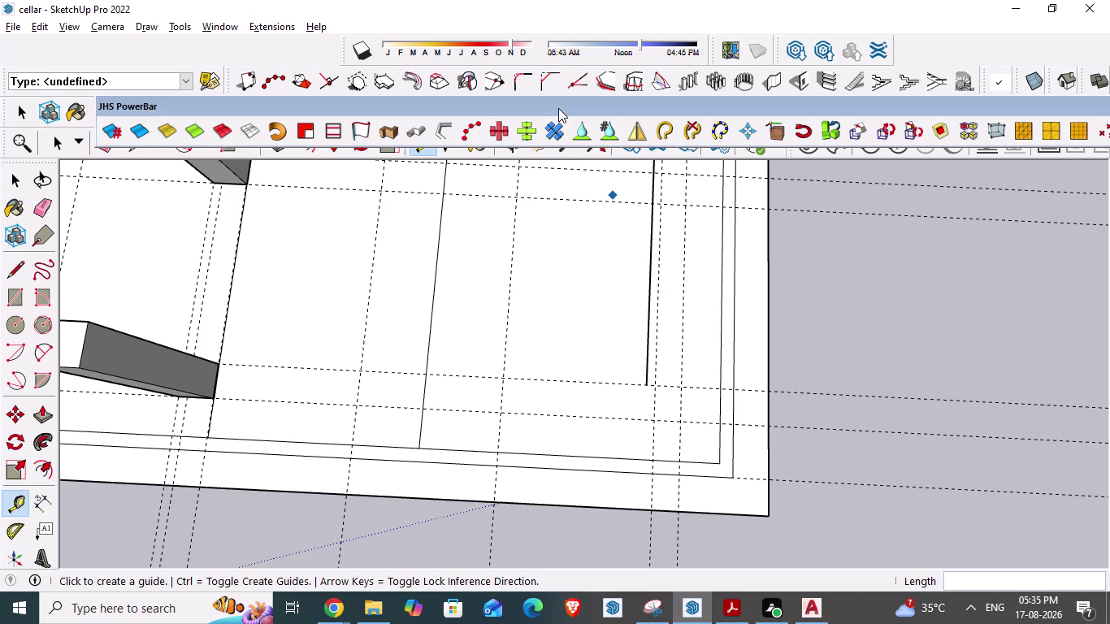
click(822, 606)
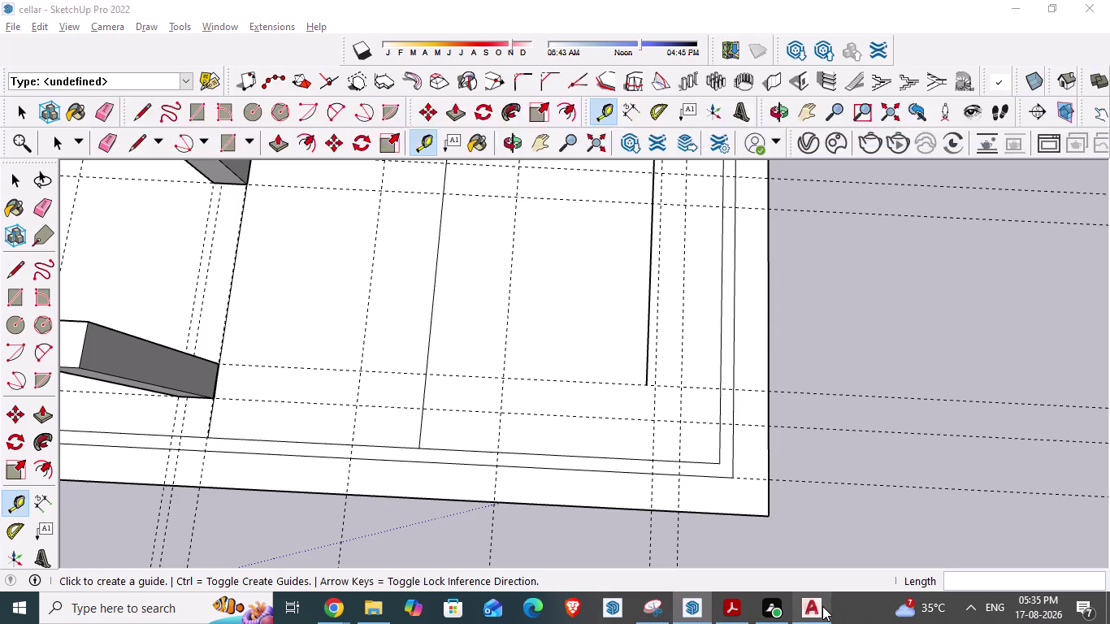
click(61, 87)
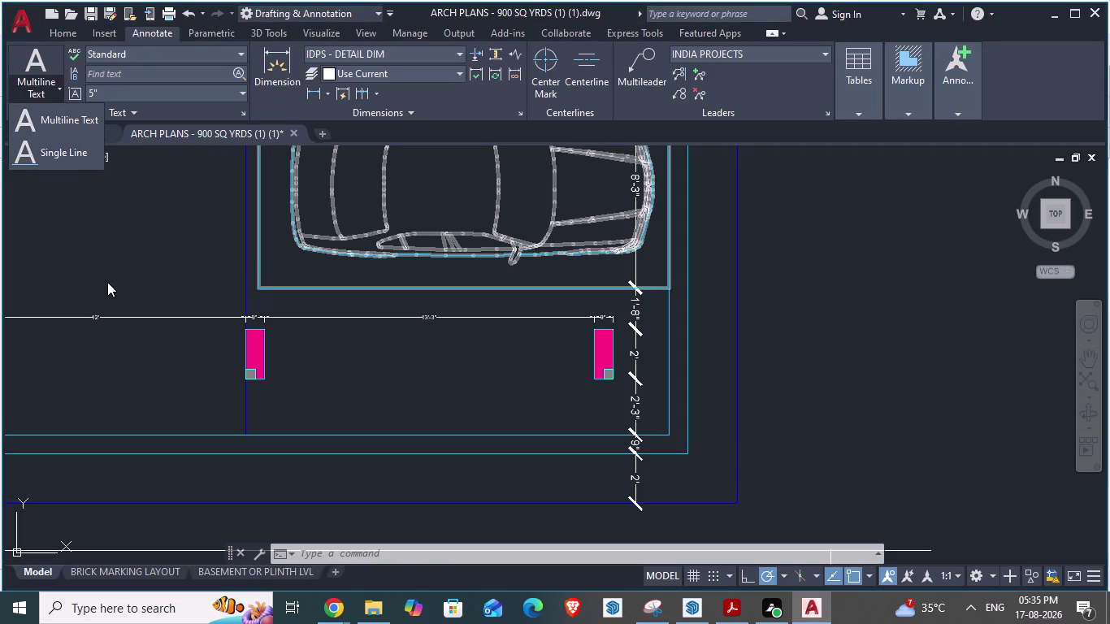
Dismiss the text options and zoom to the right column's 9" dimension.
click(59, 246)
scroll(down, 3)
scroll(down, 3)
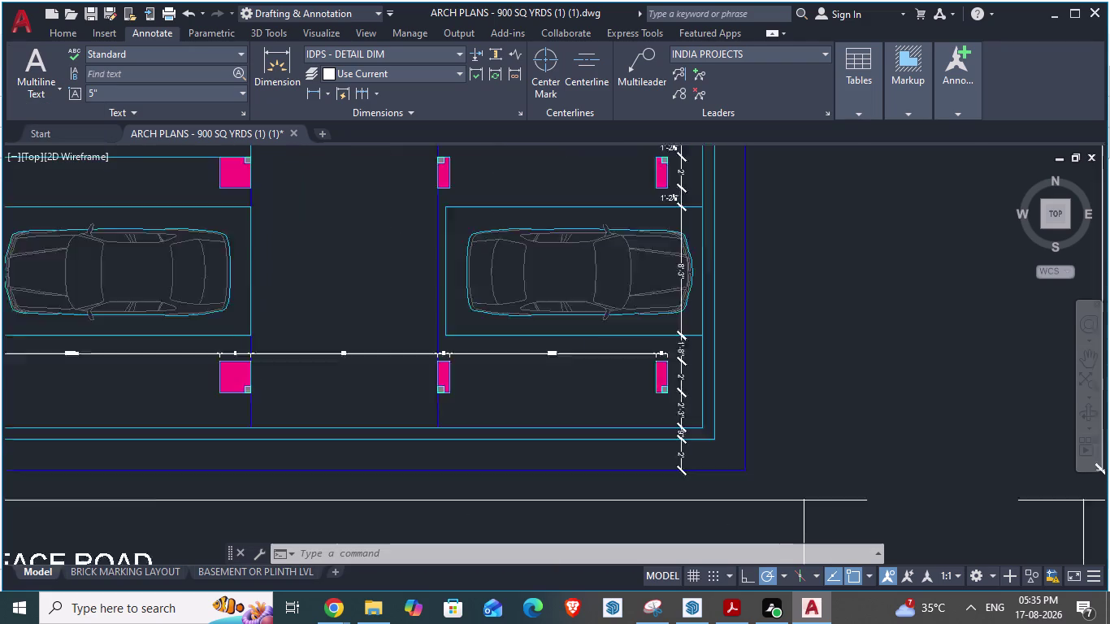
scroll(up, 3)
scroll(down, 3)
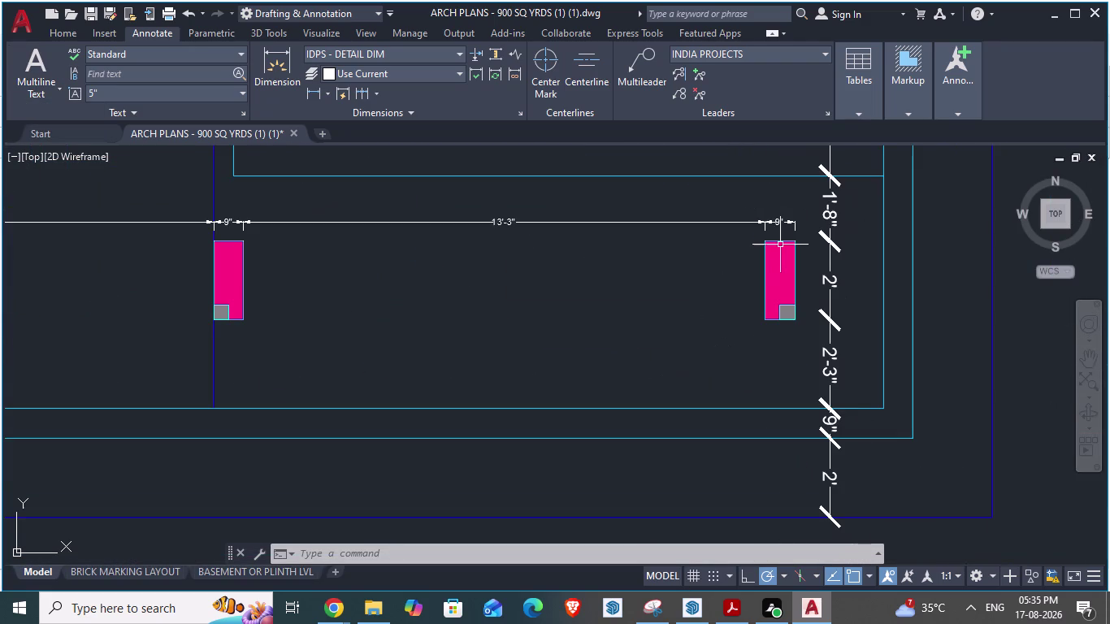
scroll(up, 3)
scroll(down, 3)
scroll(down, 3)
scroll(up, 3)
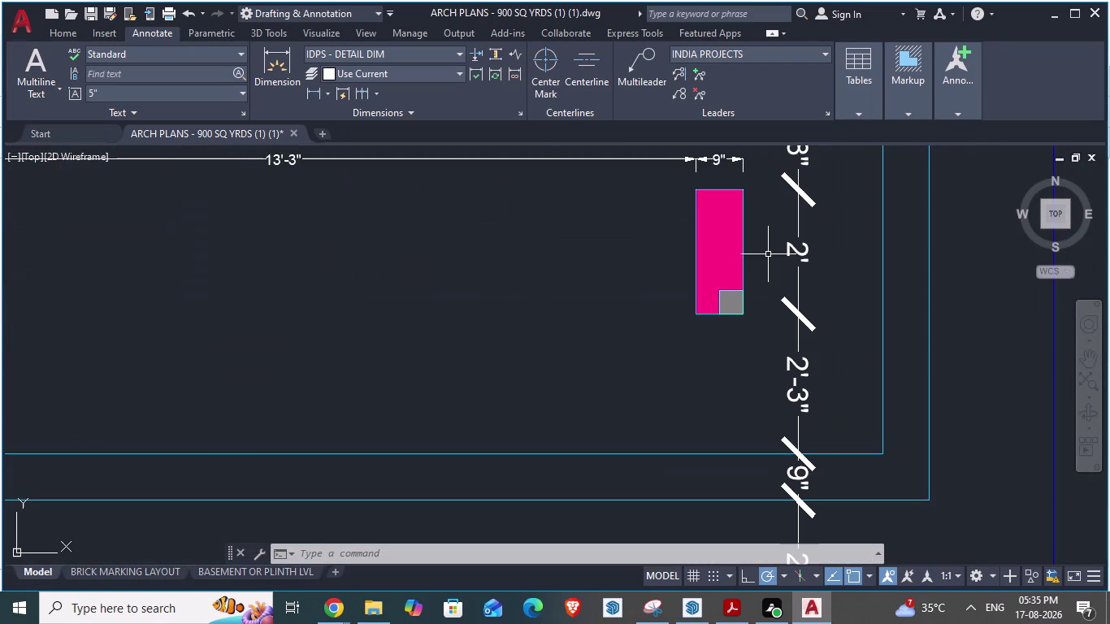
Continue the chain with 2'-3" and 9" spans to the wall lines.
key(space)
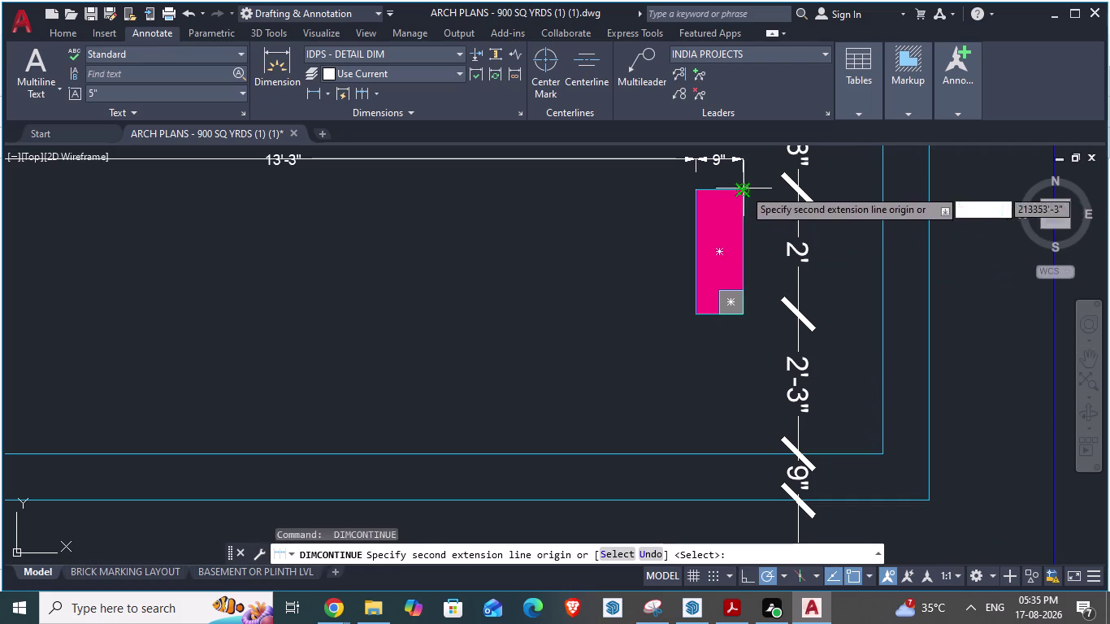
click(743, 188)
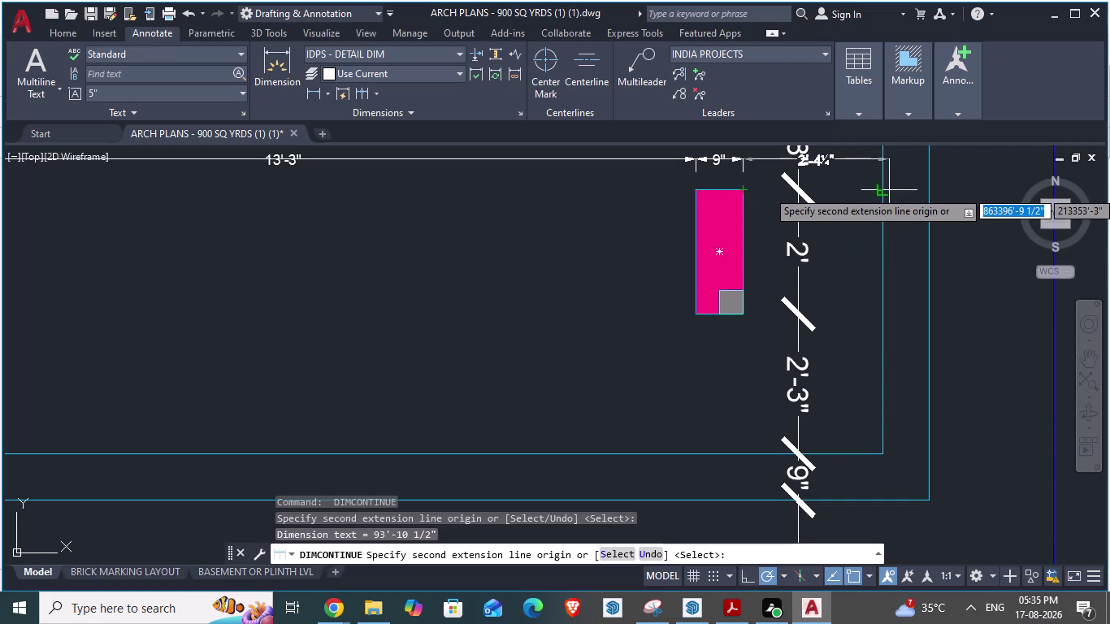
scroll(down, 3)
scroll(up, 3)
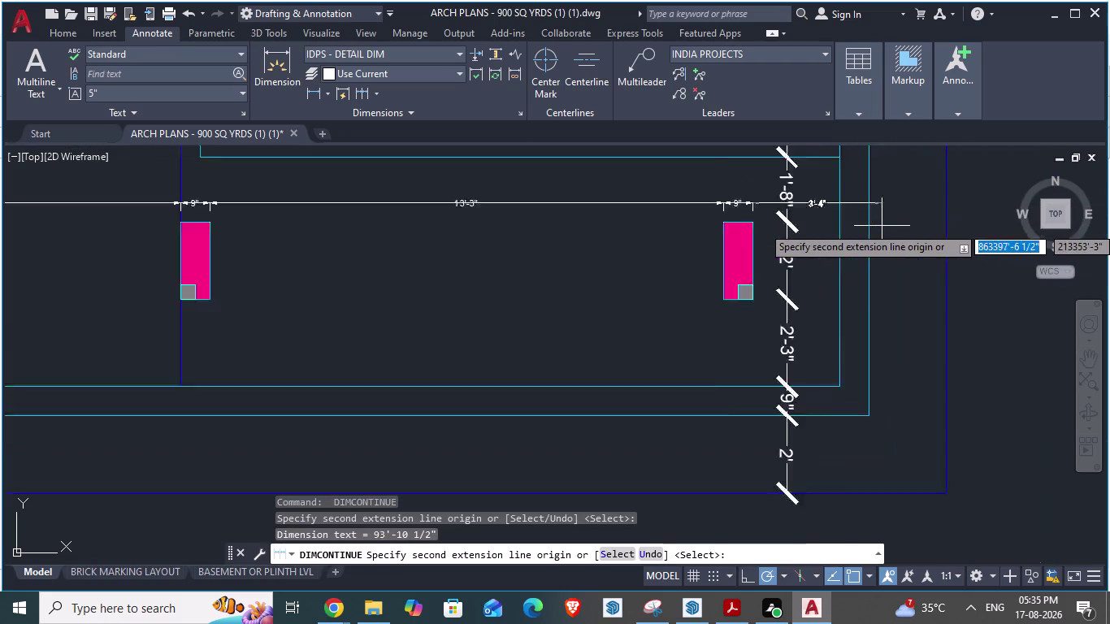
scroll(up, 3)
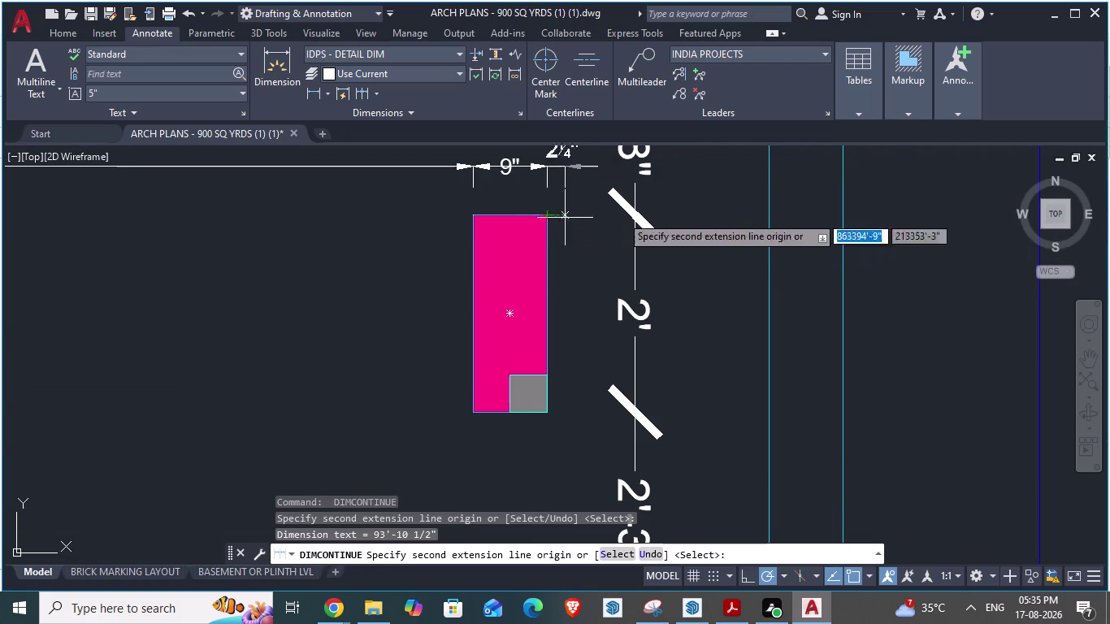
click(769, 213)
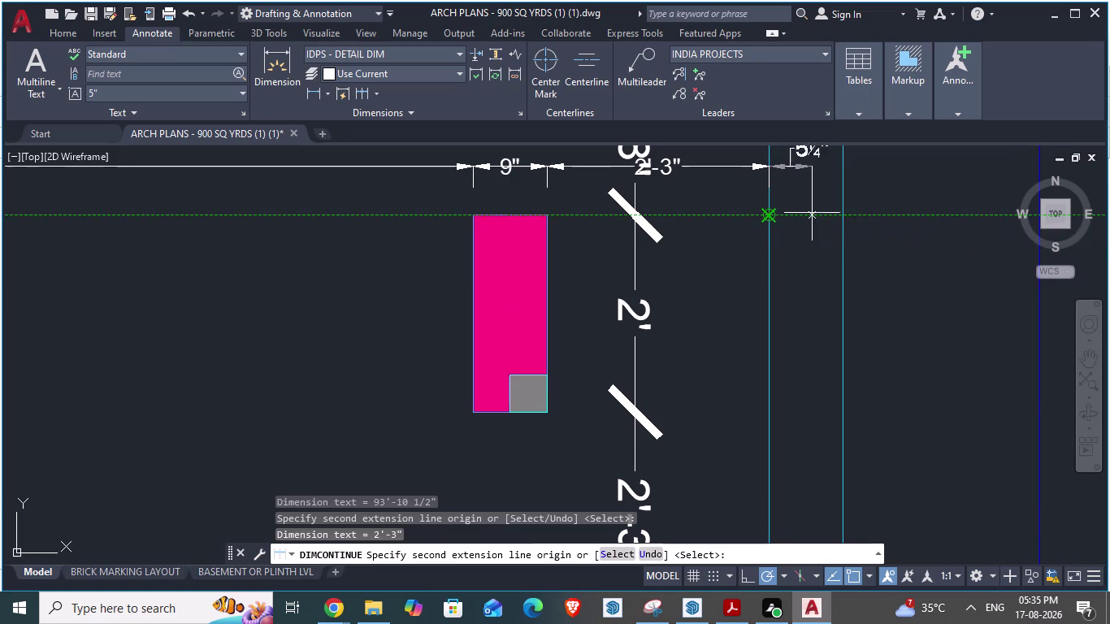
click(840, 213)
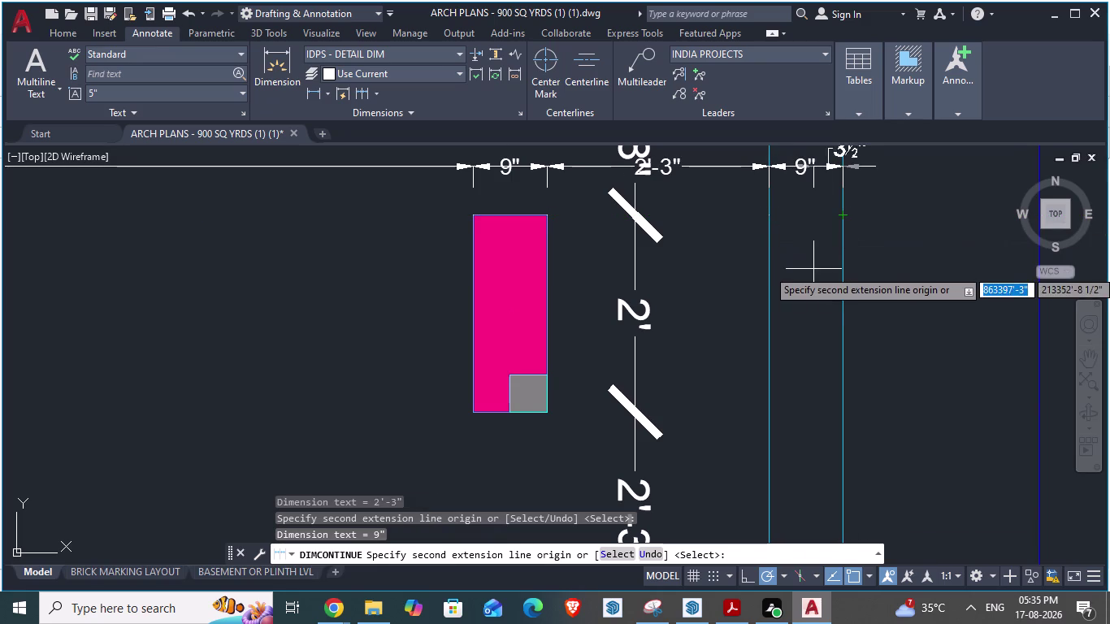
key(Escape)
scroll(down, 3)
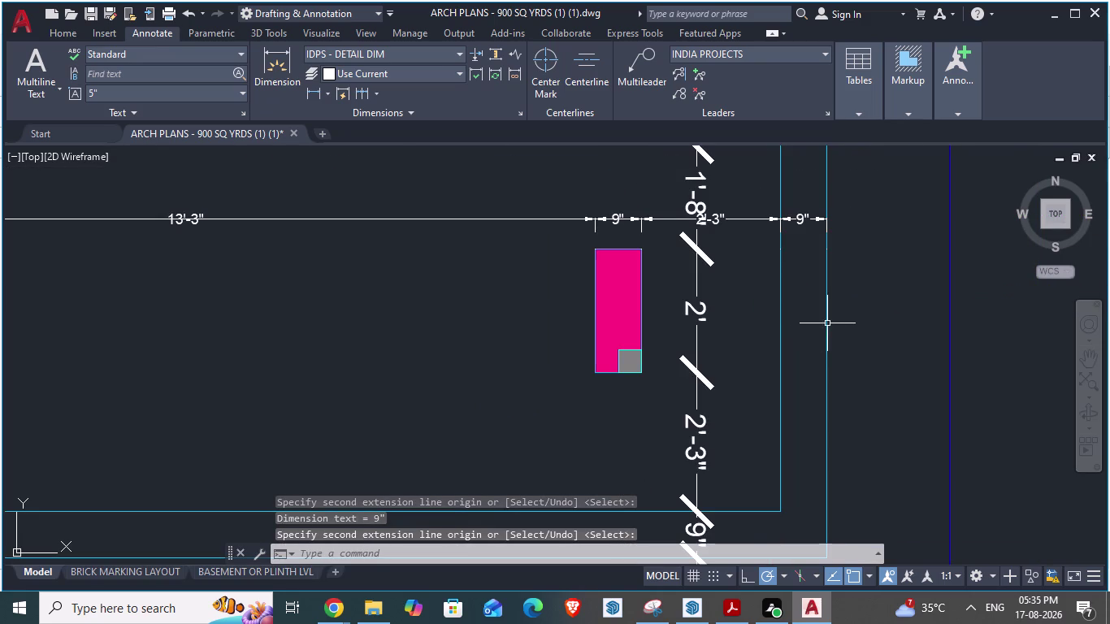
scroll(down, 3)
key(alt+Tab)
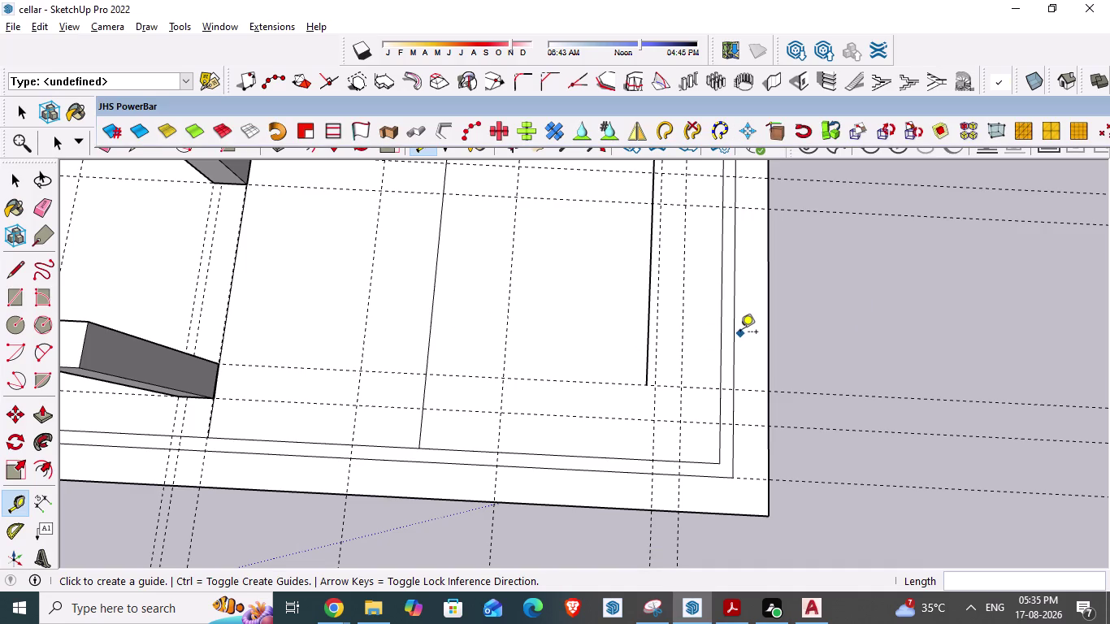
Place a guide 2'3" from the inner wall edge, checking the AutoCAD spans.
key(alt+Tab)
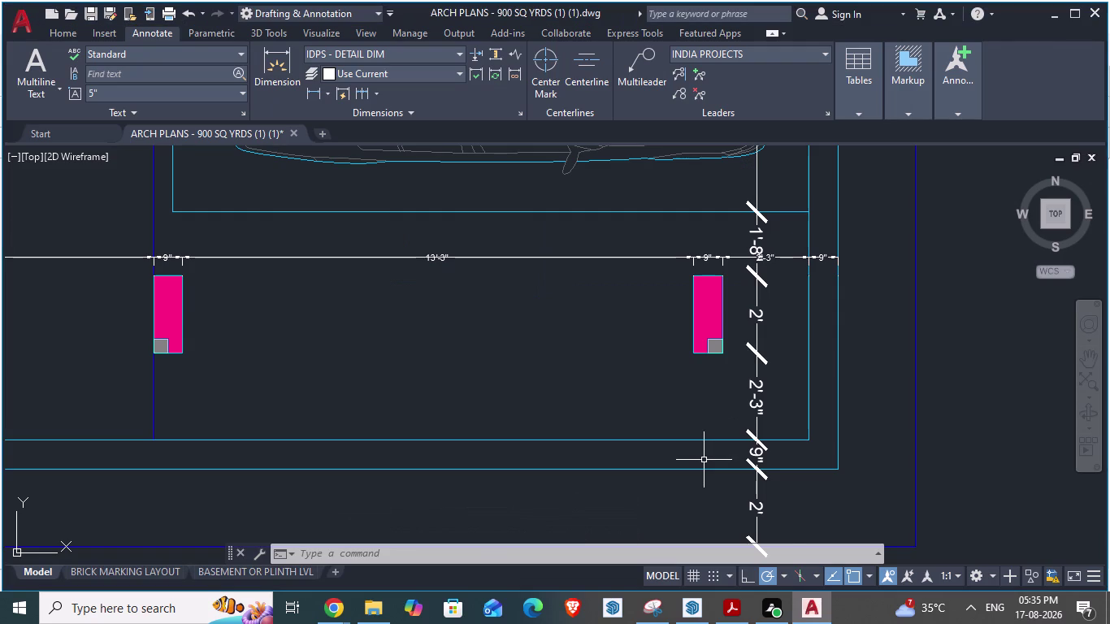
scroll(up, 3)
scroll(down, 3)
scroll(up, 3)
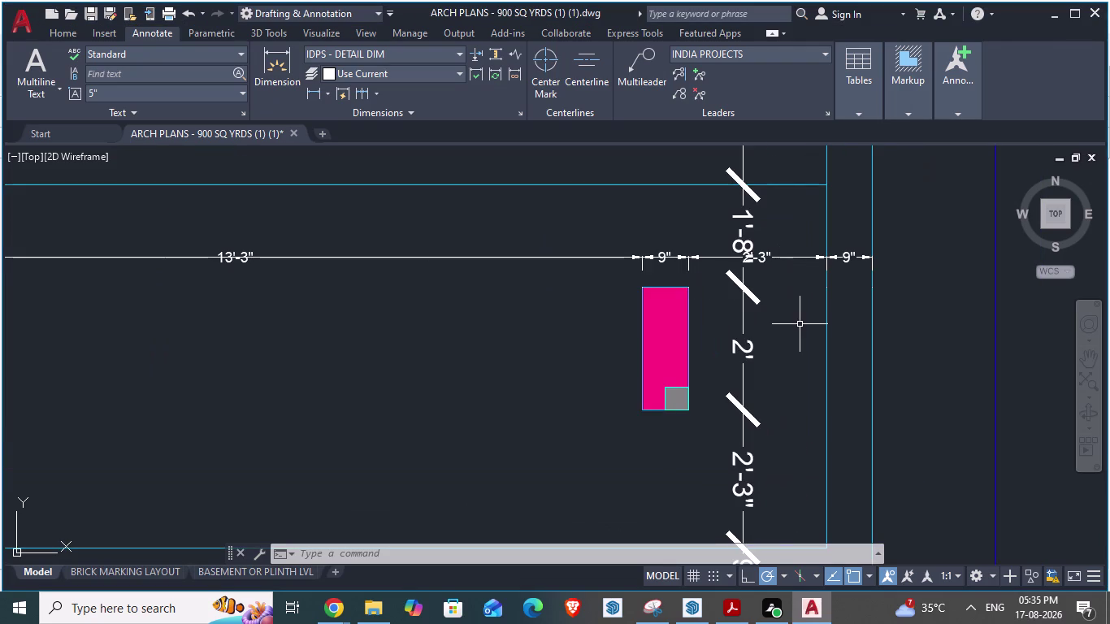
scroll(up, 3)
key(alt+Tab)
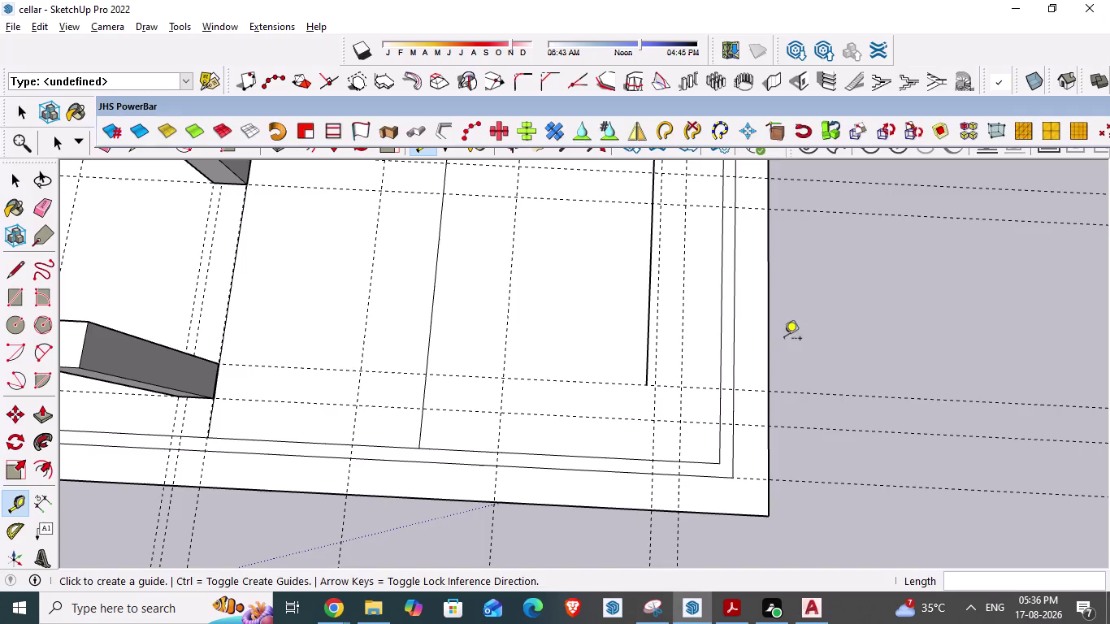
scroll(up, 3)
click(727, 411)
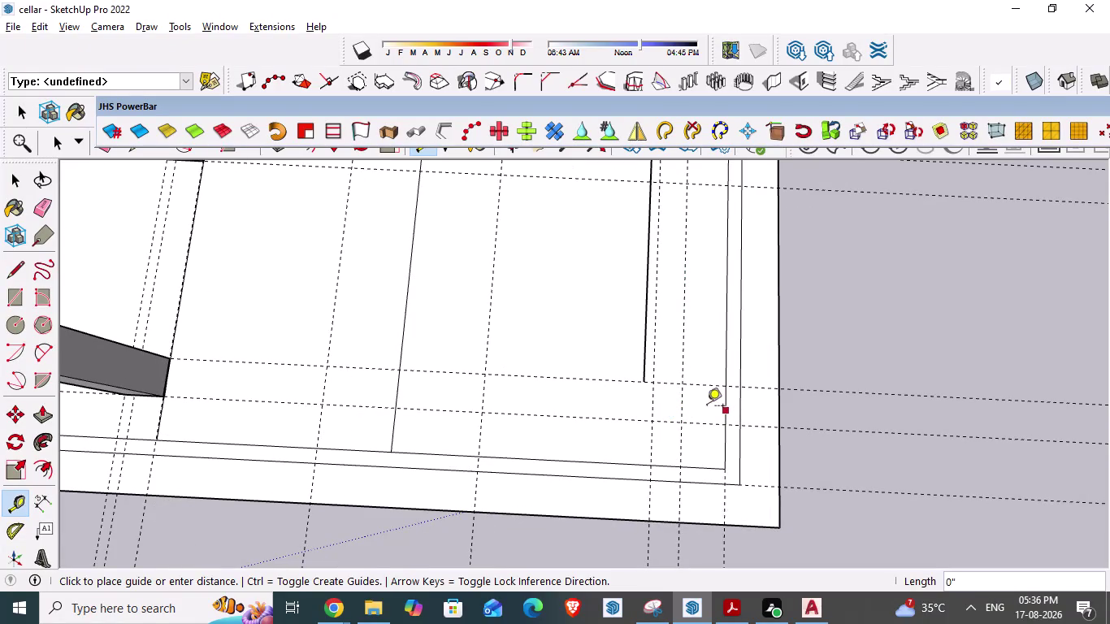
key(alt+Tab)
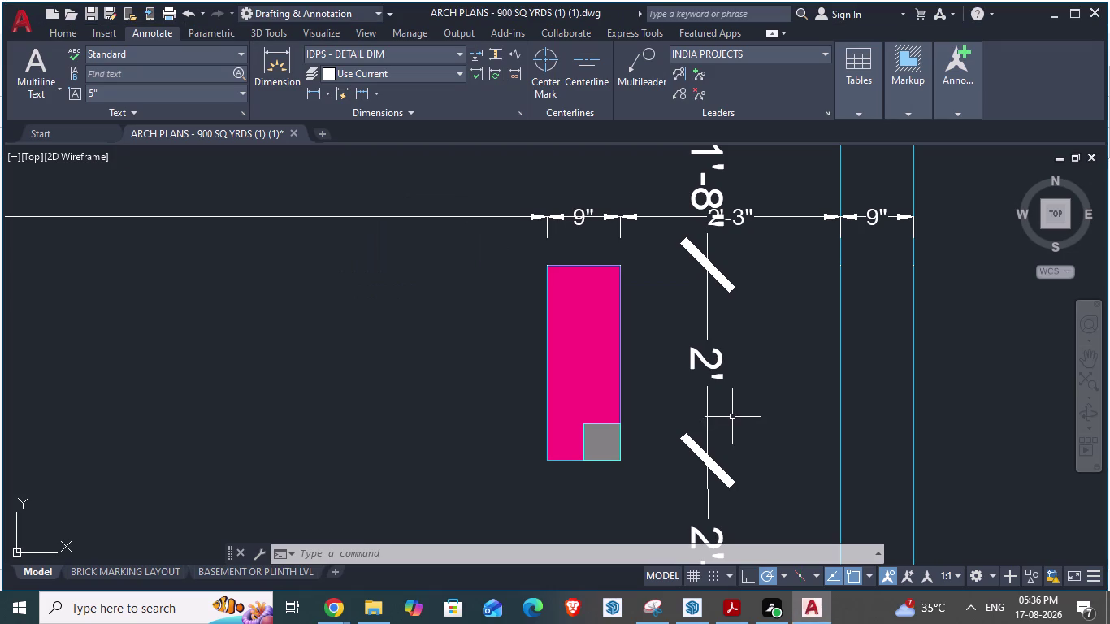
key(alt+Tab)
scroll(up, 3)
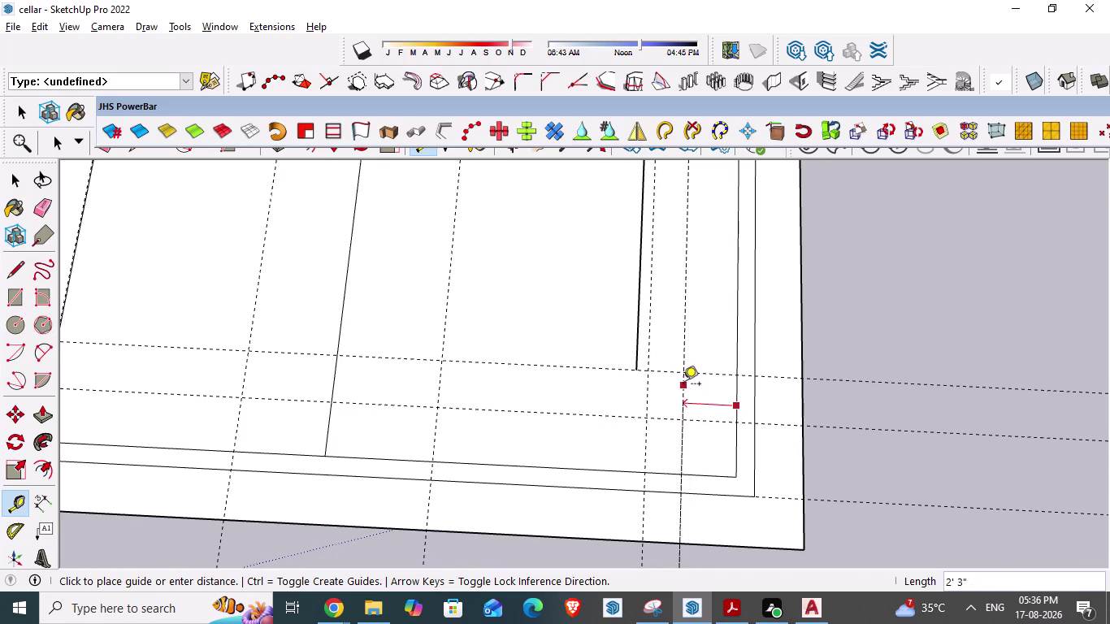
click(684, 386)
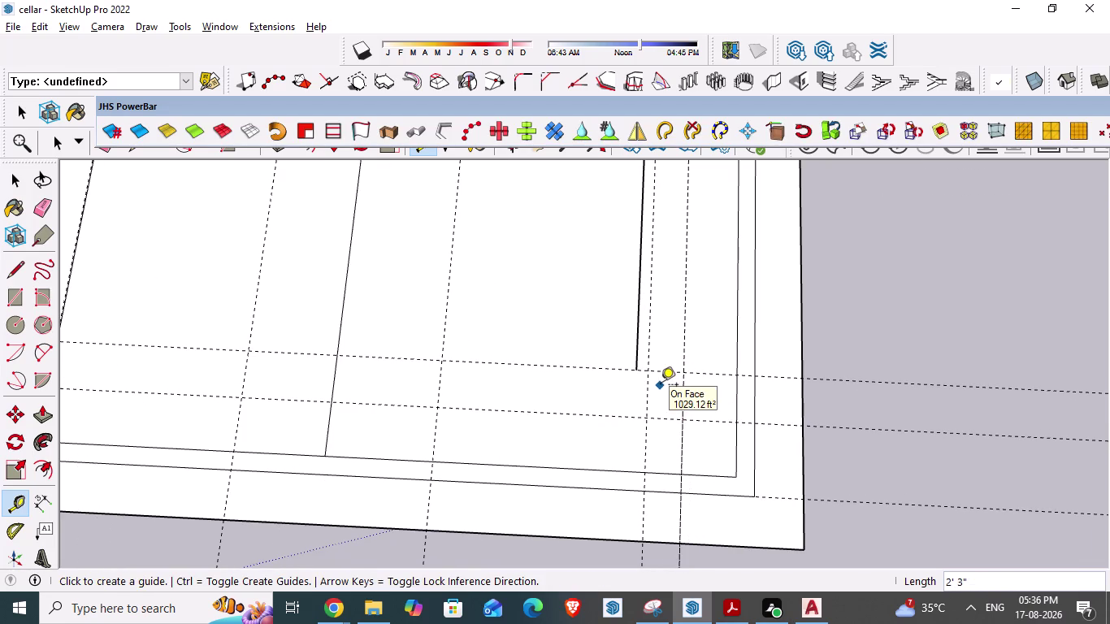
Add a second guide 9" beyond the 2'3" guide and compare with AutoCAD.
key(Escape)
click(684, 390)
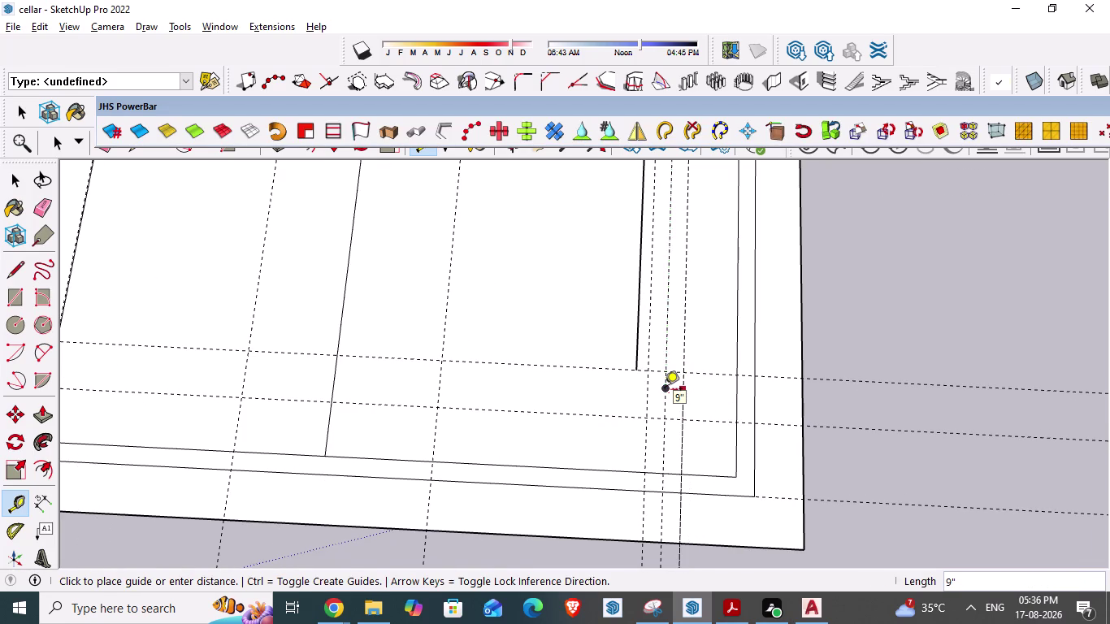
text(9")
key(Return)
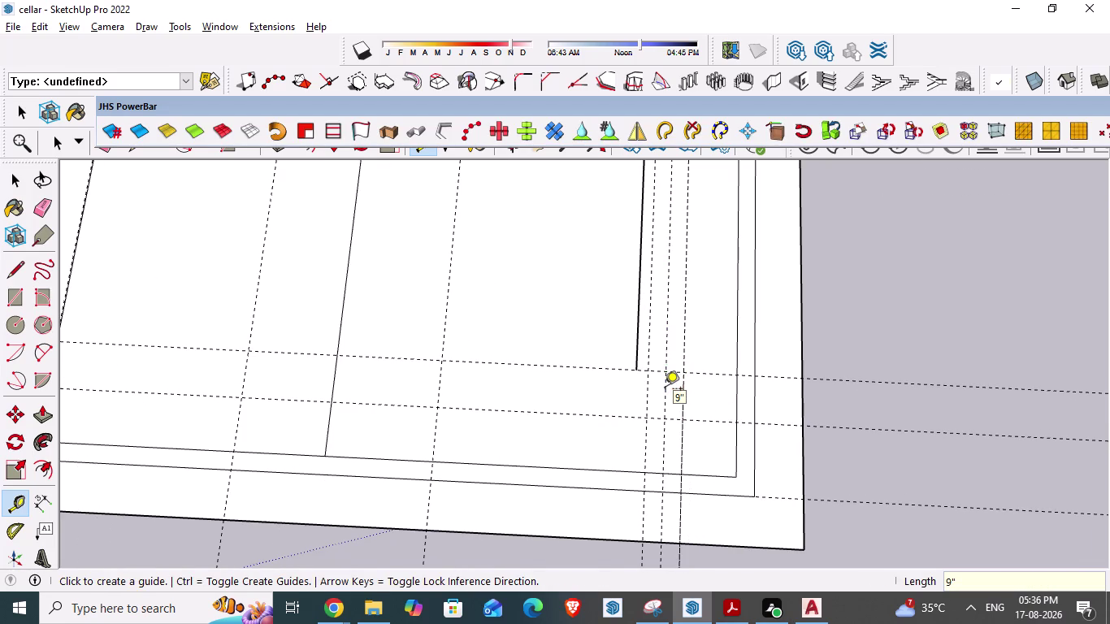
key(Escape)
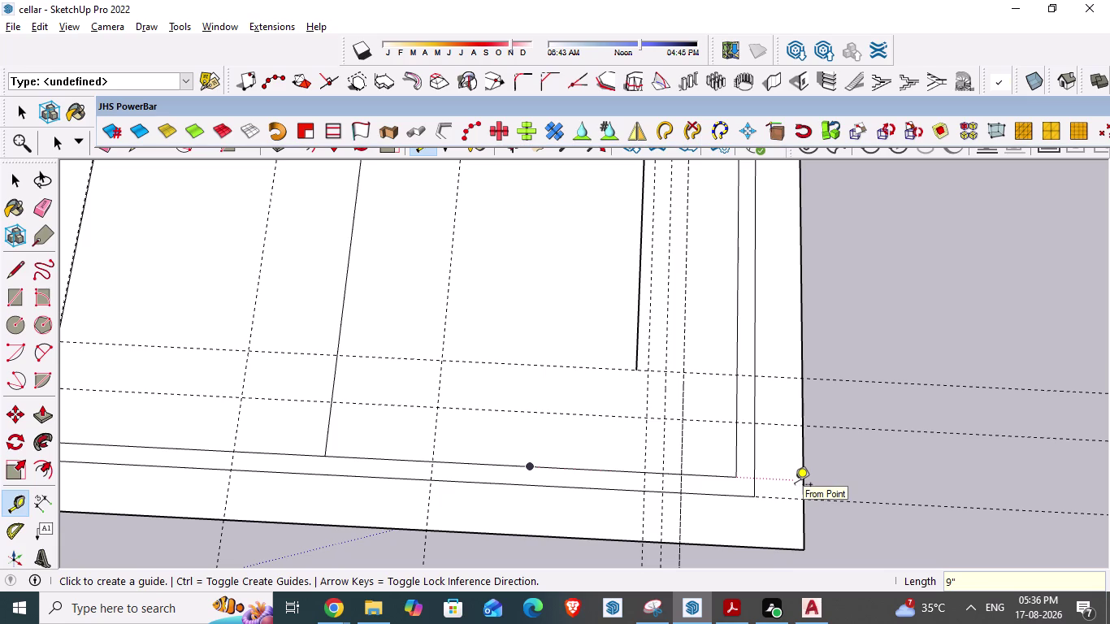
key(alt+Tab)
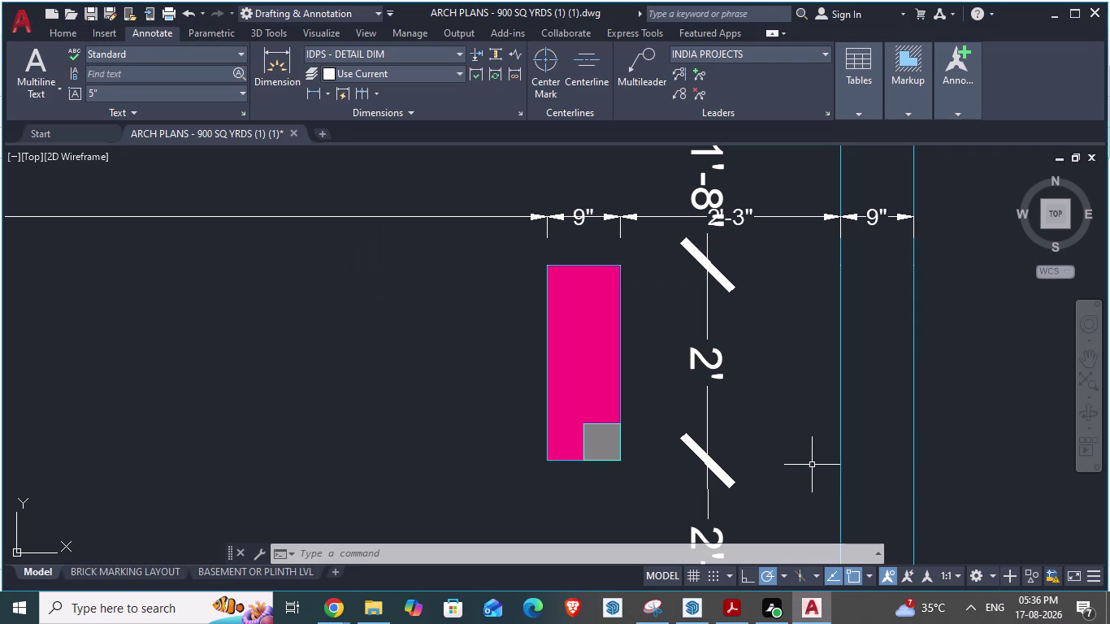
key(alt+Tab)
scroll(up, 3)
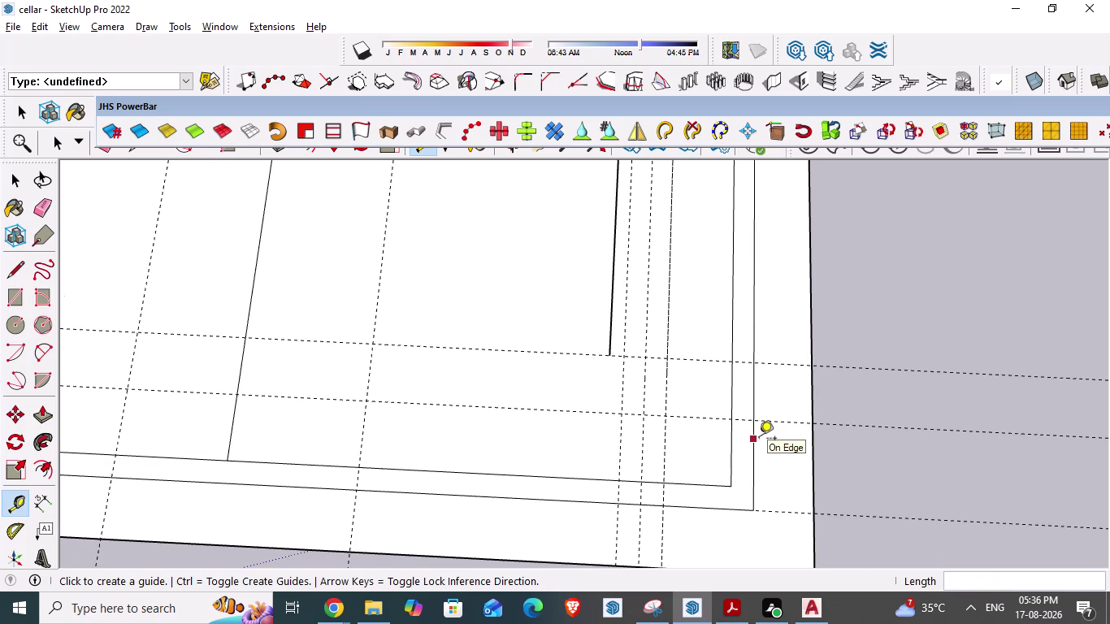
Trace a rectangular column outline between the new guides with the Line tool.
key(l)
key(Return)
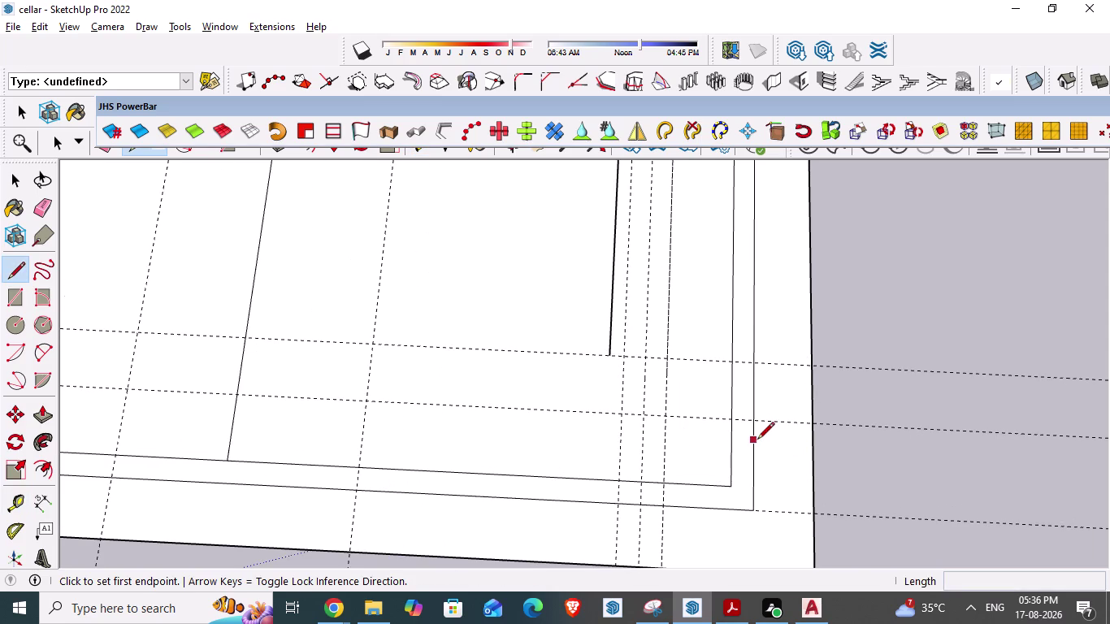
scroll(down, 3)
scroll(down, 3)
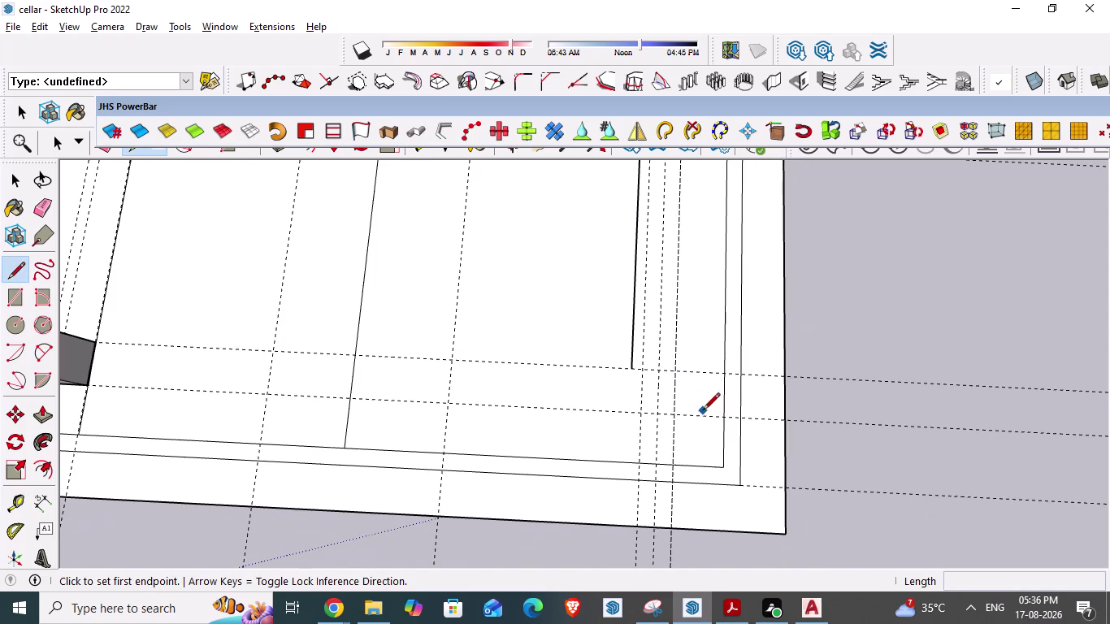
scroll(up, 3)
click(656, 415)
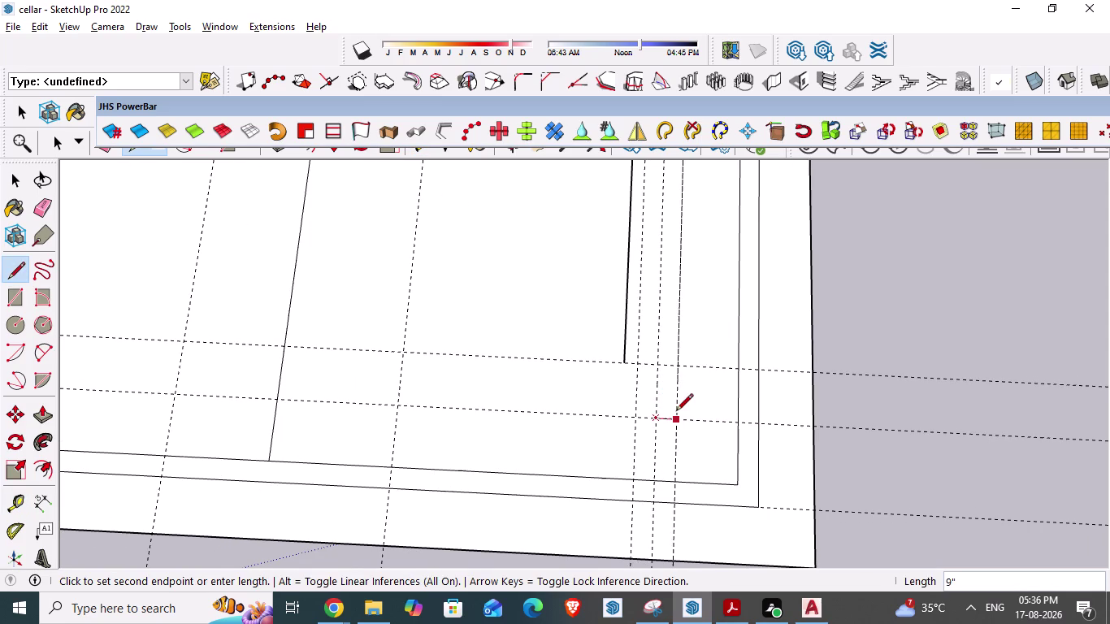
click(676, 412)
click(684, 364)
click(662, 364)
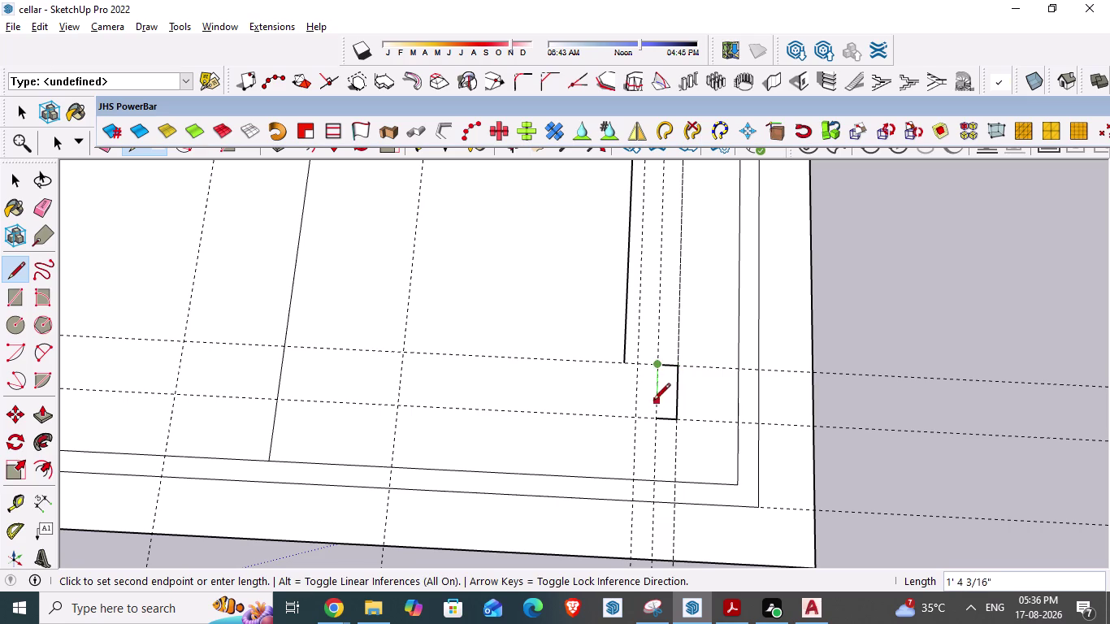
click(655, 416)
key(Escape)
scroll(up, 3)
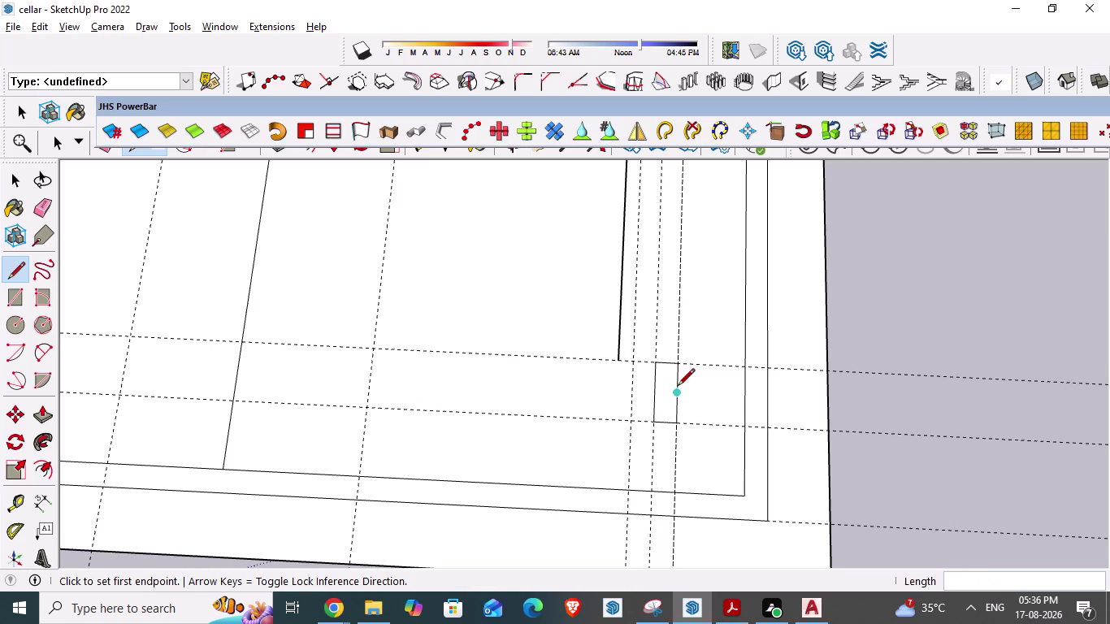
Start a Tape Measure guide from the column corner and check the AutoCAD column widths.
text(t)
key(space)
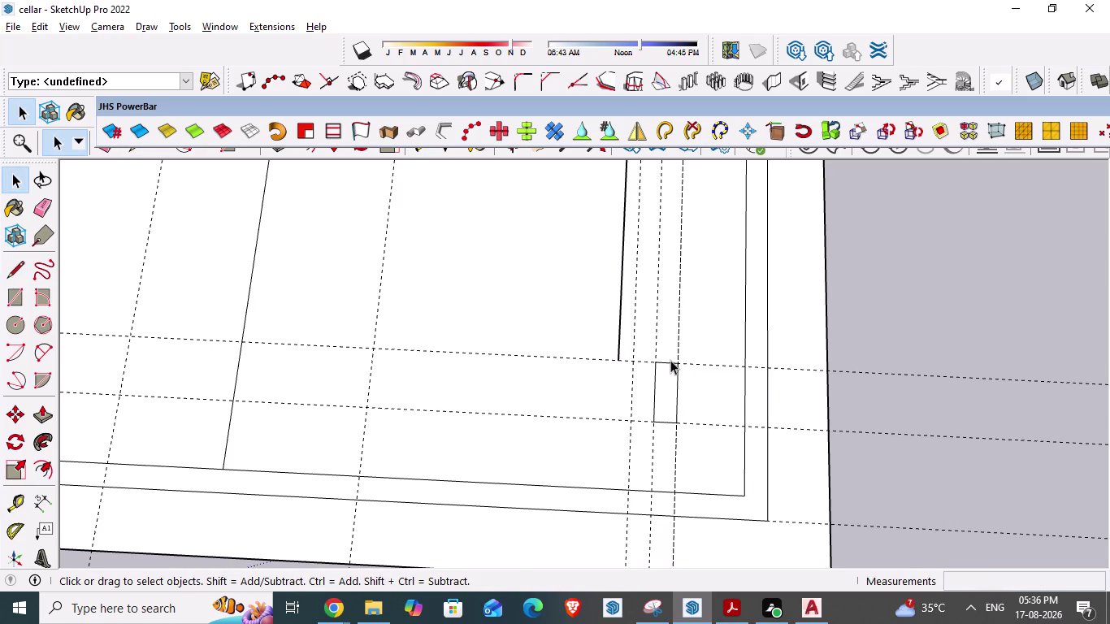
key(space)
key(t)
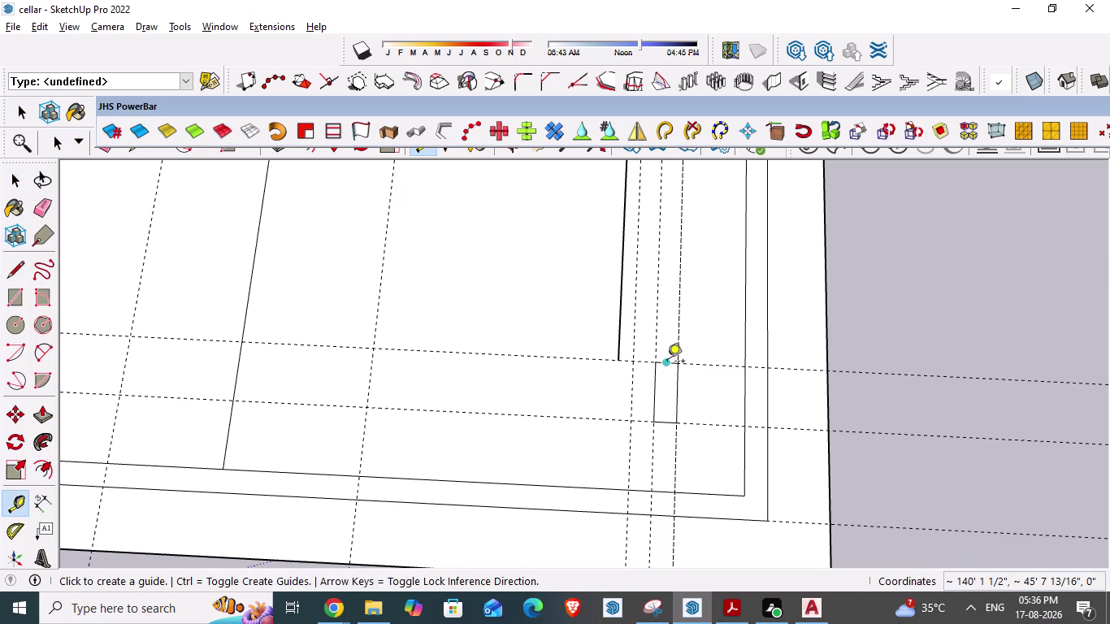
click(667, 362)
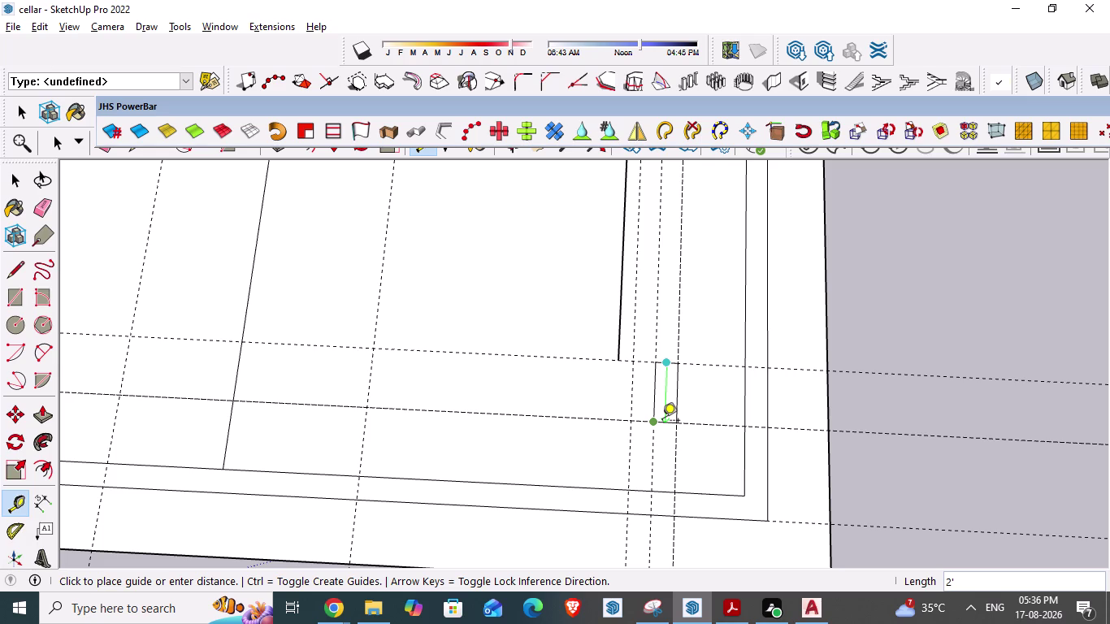
key(Escape)
scroll(down, 3)
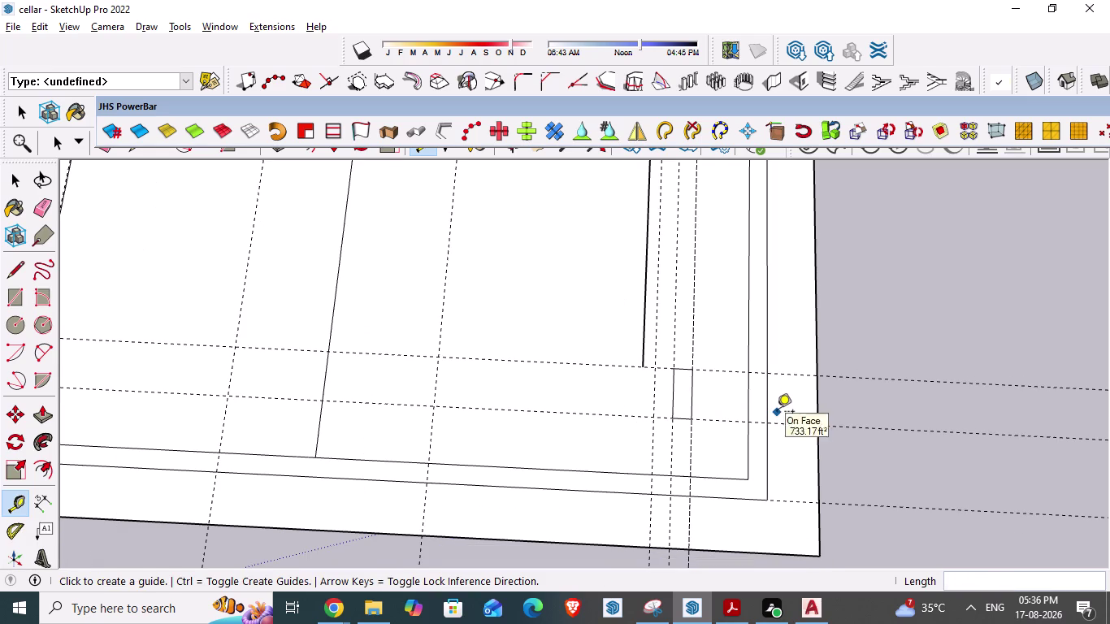
key(alt+Tab)
key(alt+Tab)
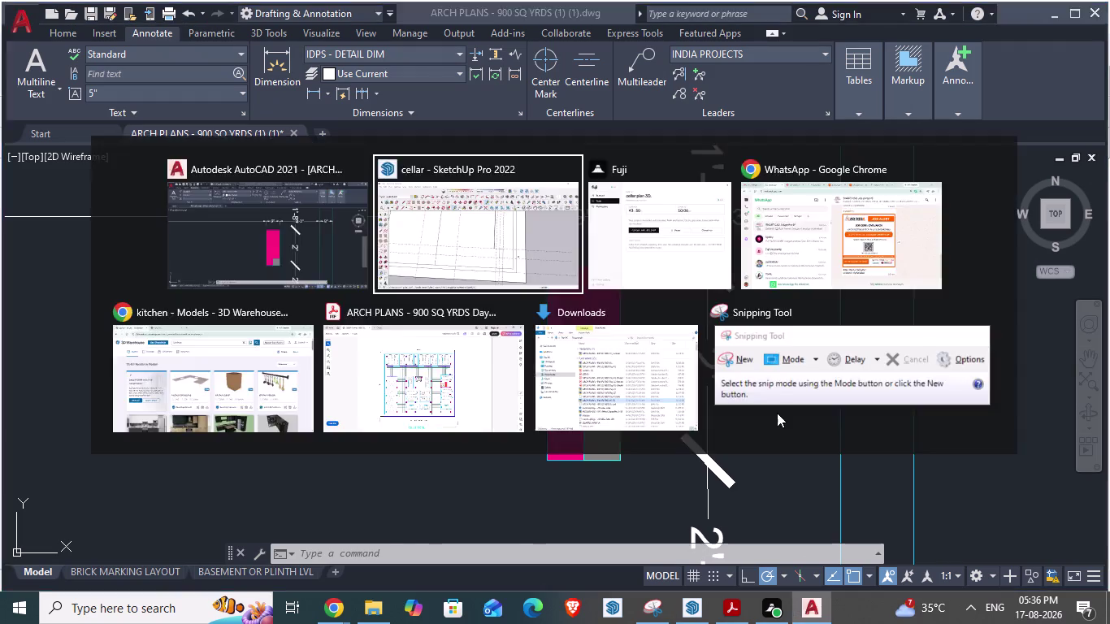
key(alt+Tab)
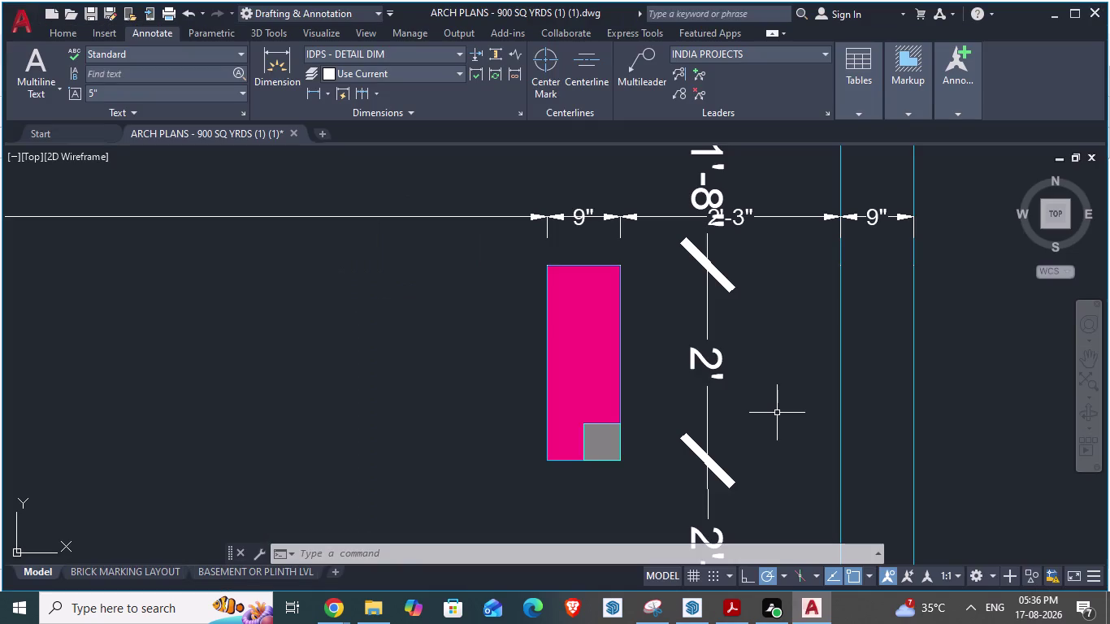
key(alt+Tab)
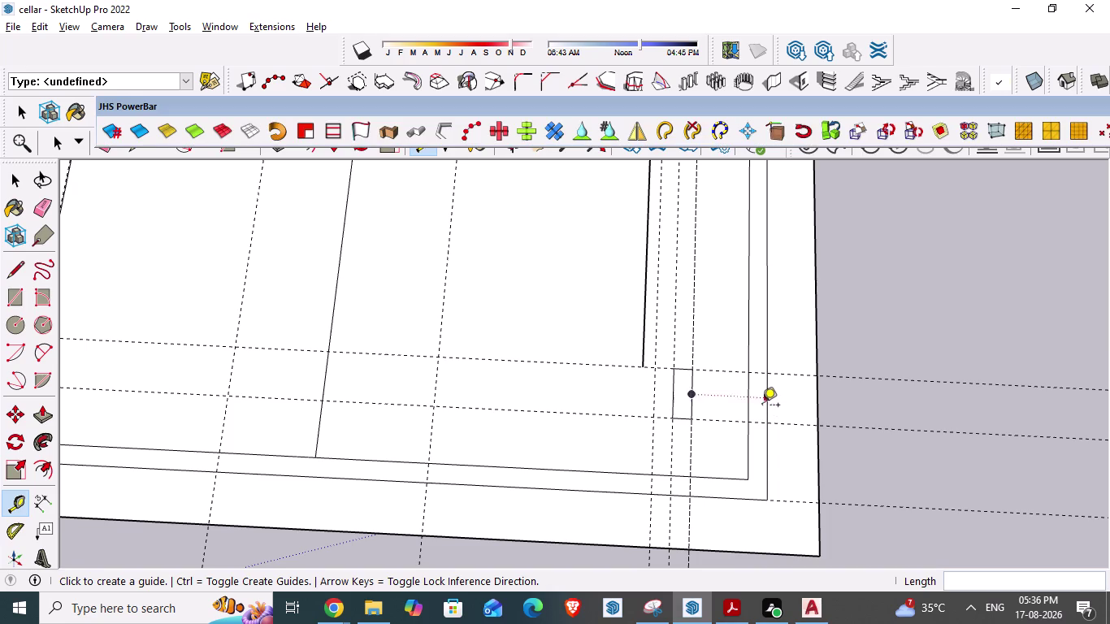
Try a guide from the column corner, then compare column spacing on the AutoCAD plan.
click(752, 403)
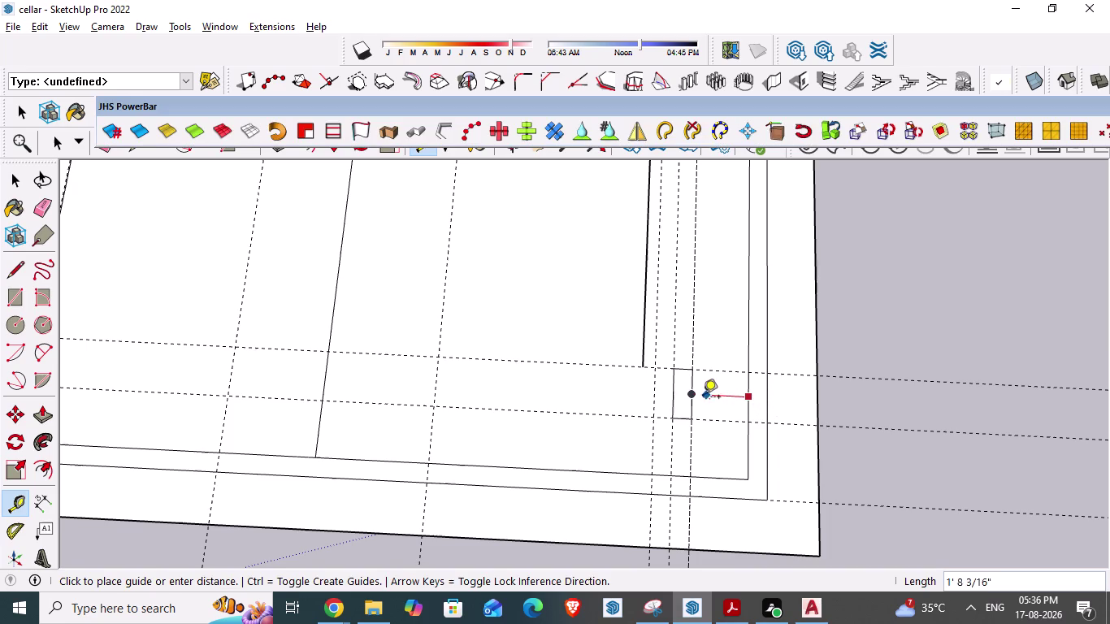
key(Escape)
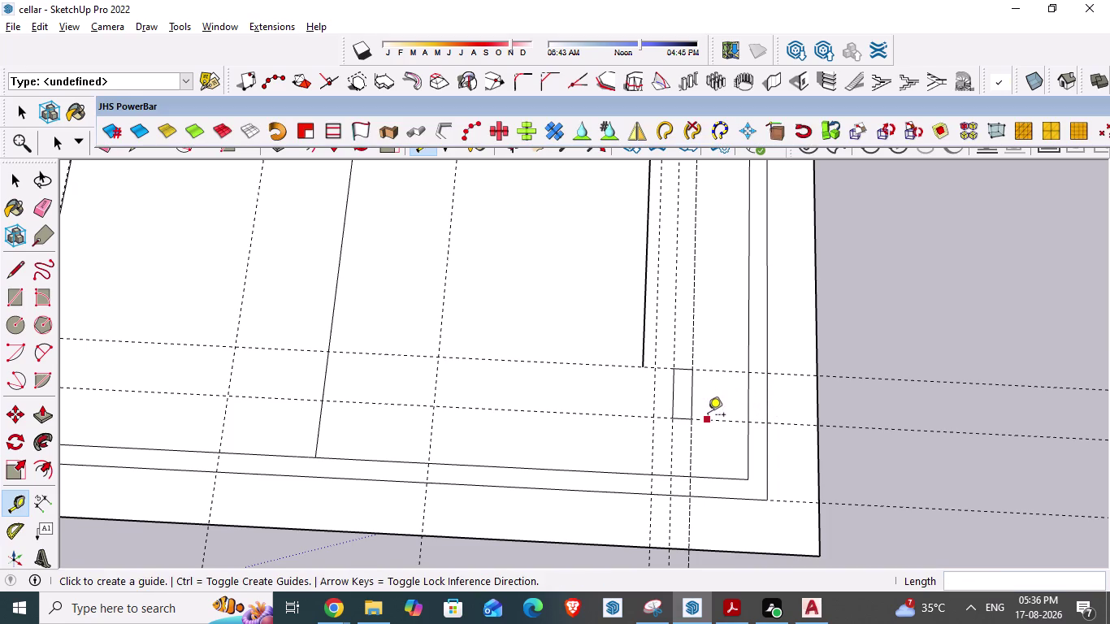
key(alt+Tab)
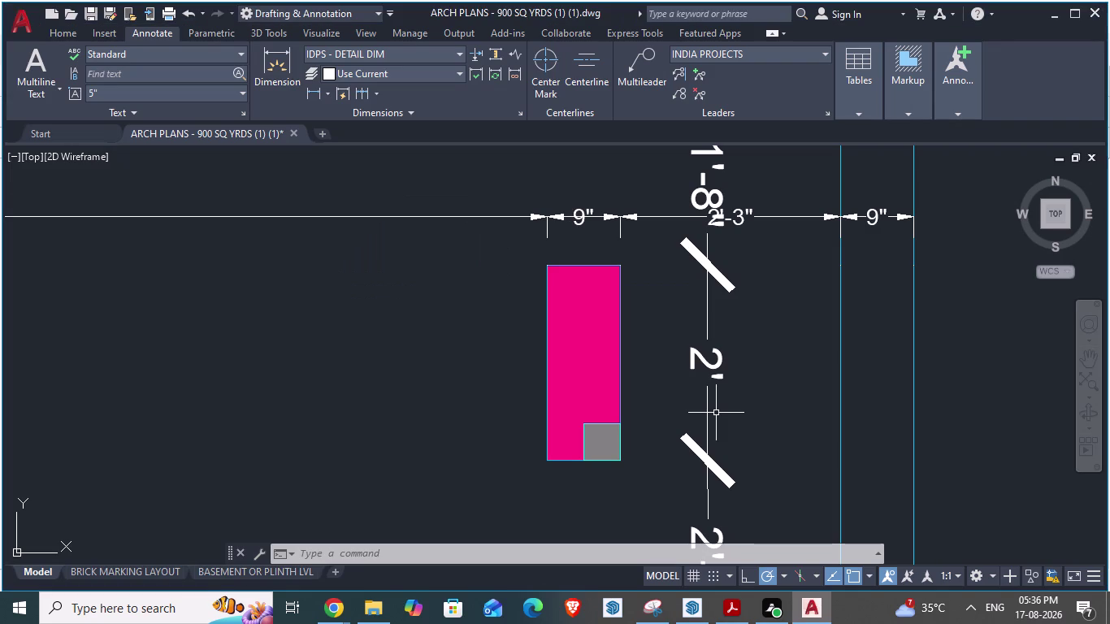
key(alt+Tab)
scroll(down, 3)
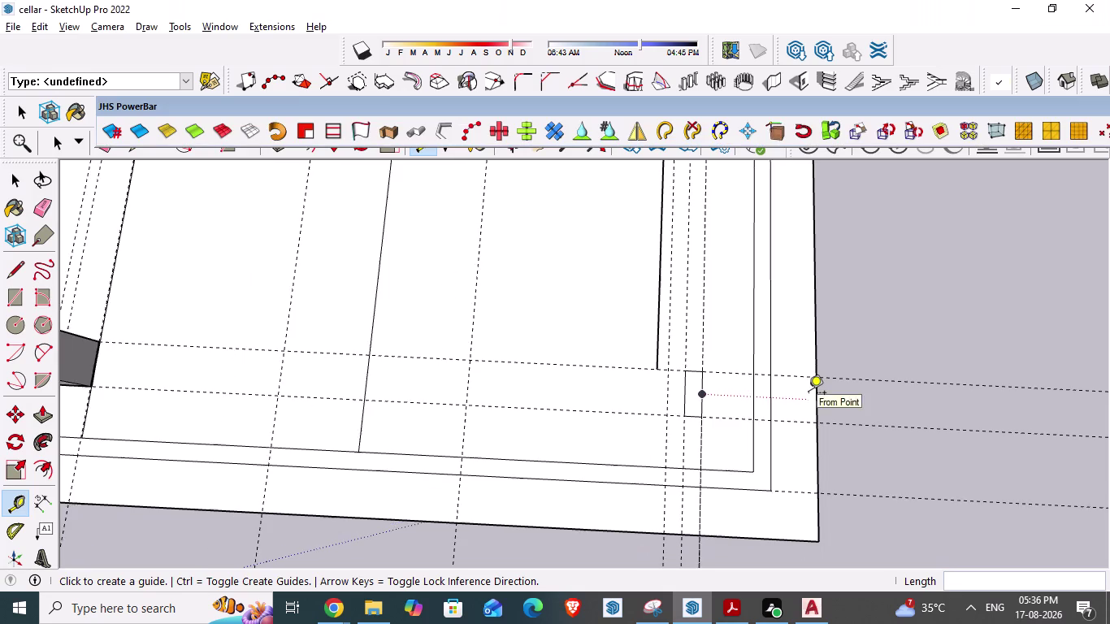
scroll(down, 3)
scroll(up, 3)
key(alt+Tab)
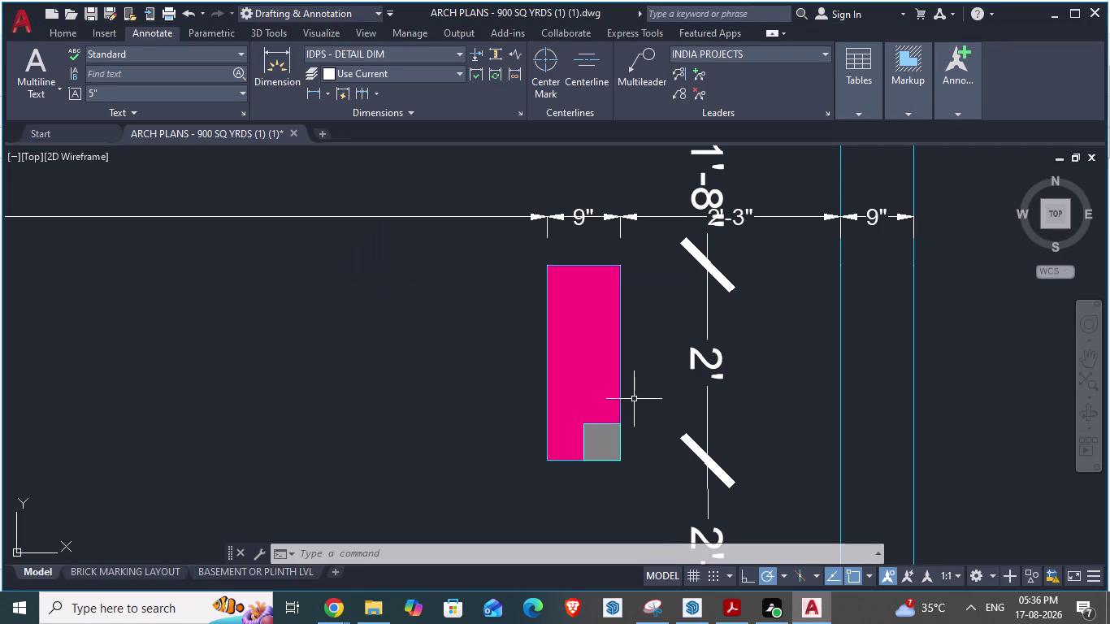
scroll(down, 3)
scroll(up, 3)
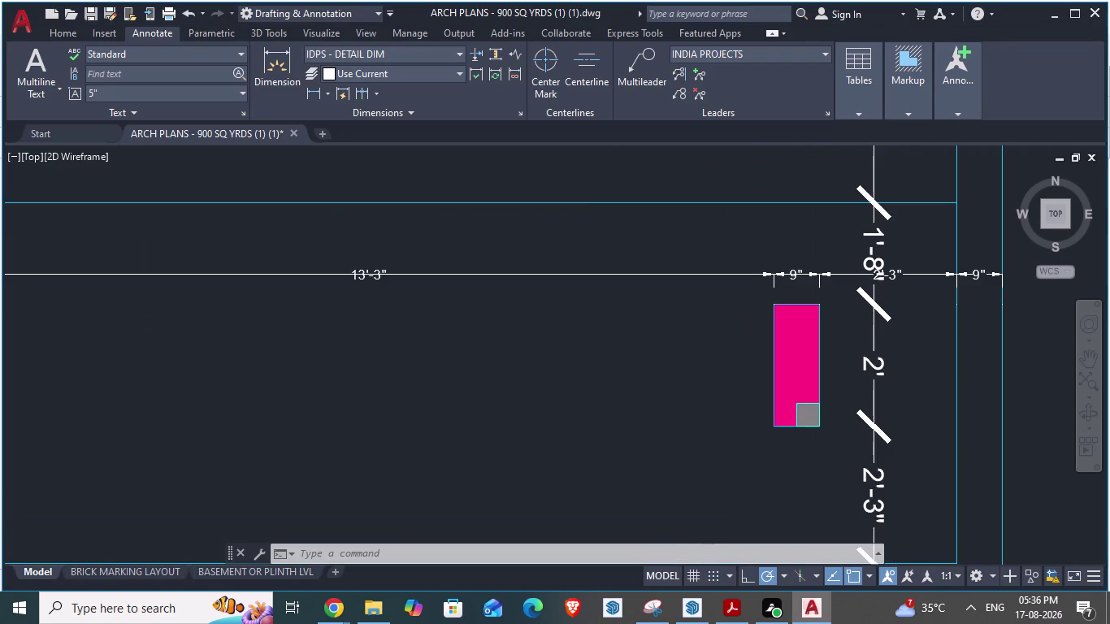
scroll(down, 3)
key(alt+Tab)
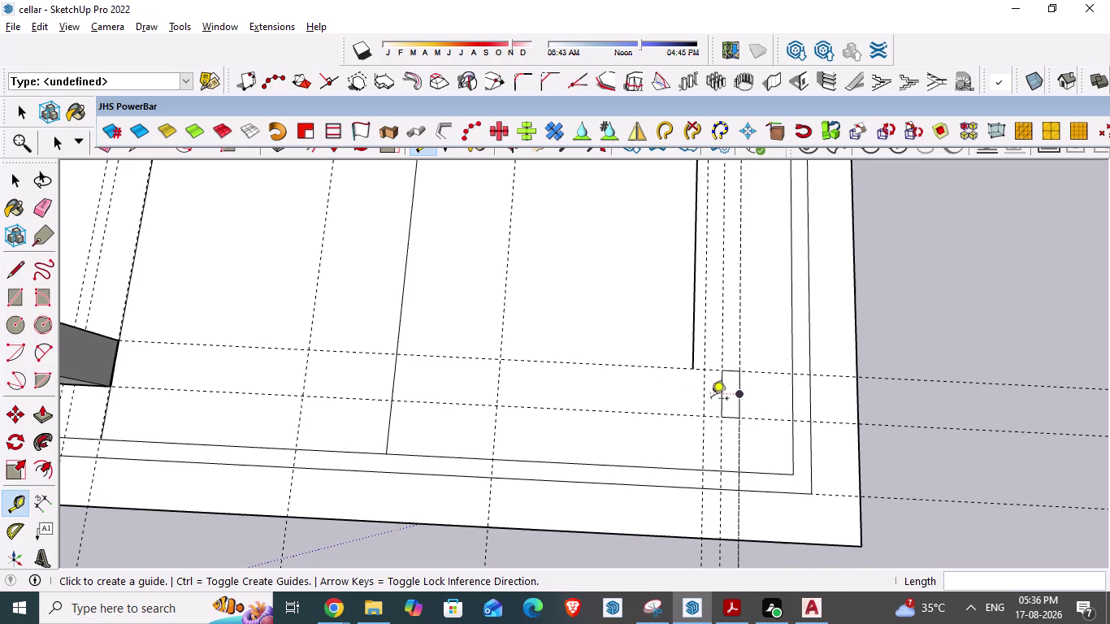
Place a guide 13'3" from the ramp-side column corner and compare with AutoCAD.
click(721, 397)
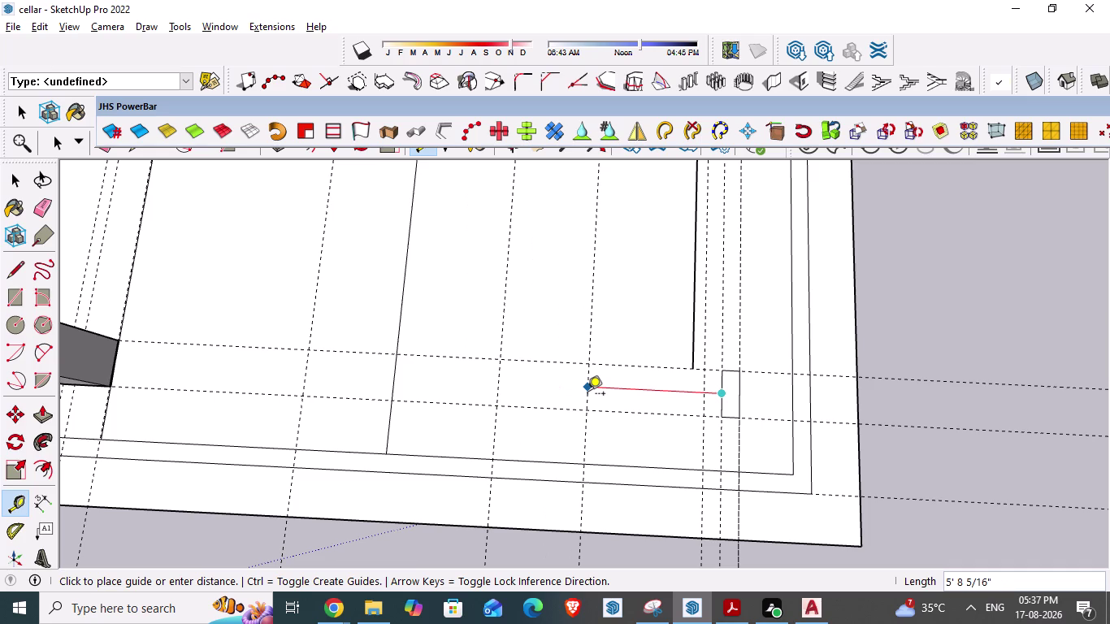
text(13'3)
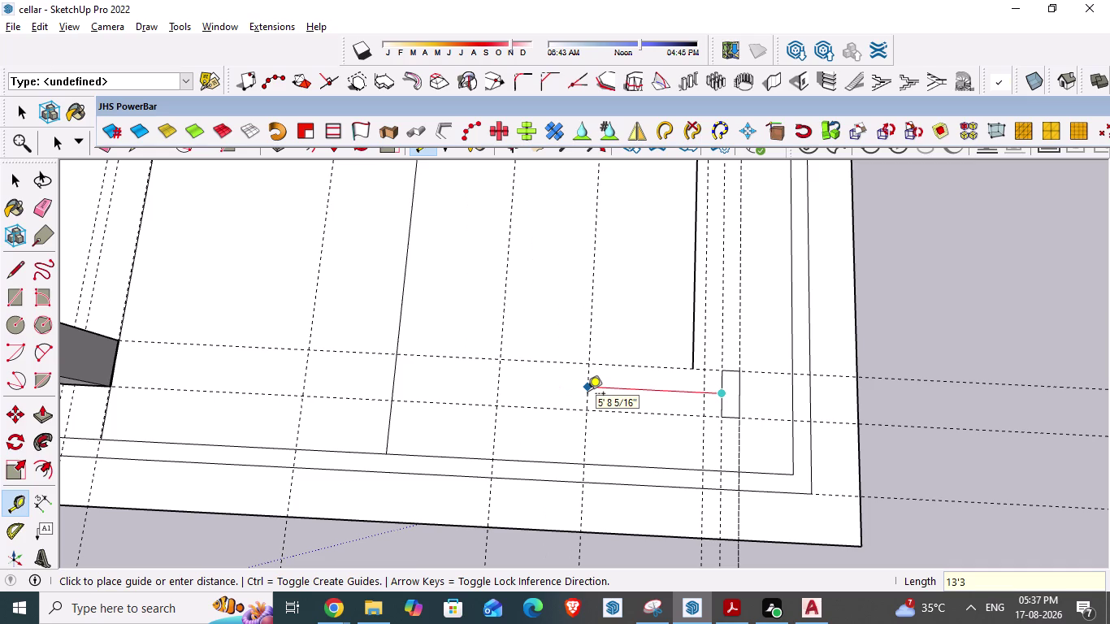
key(shift+quotedbl)
key(Return)
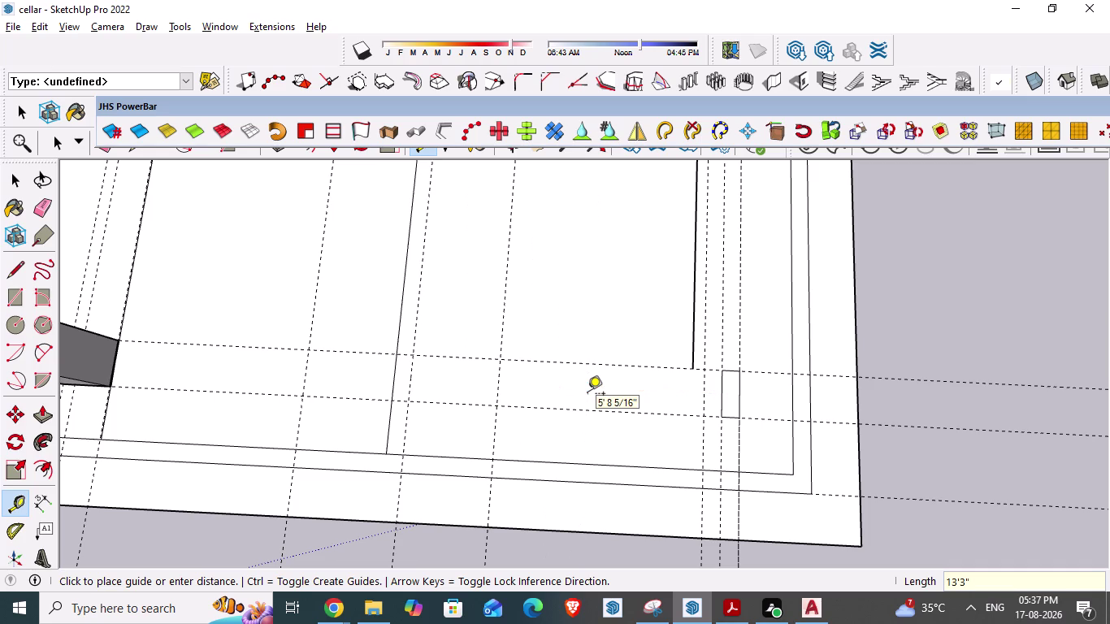
key(Escape)
scroll(down, 3)
scroll(down, 3)
scroll(up, 3)
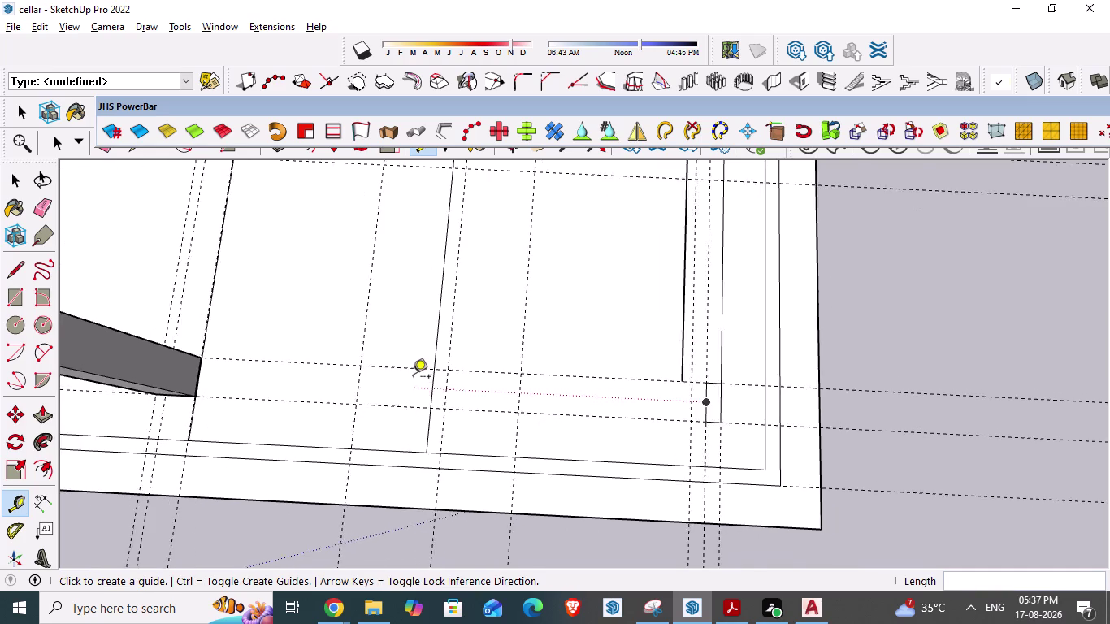
scroll(up, 3)
scroll(down, 3)
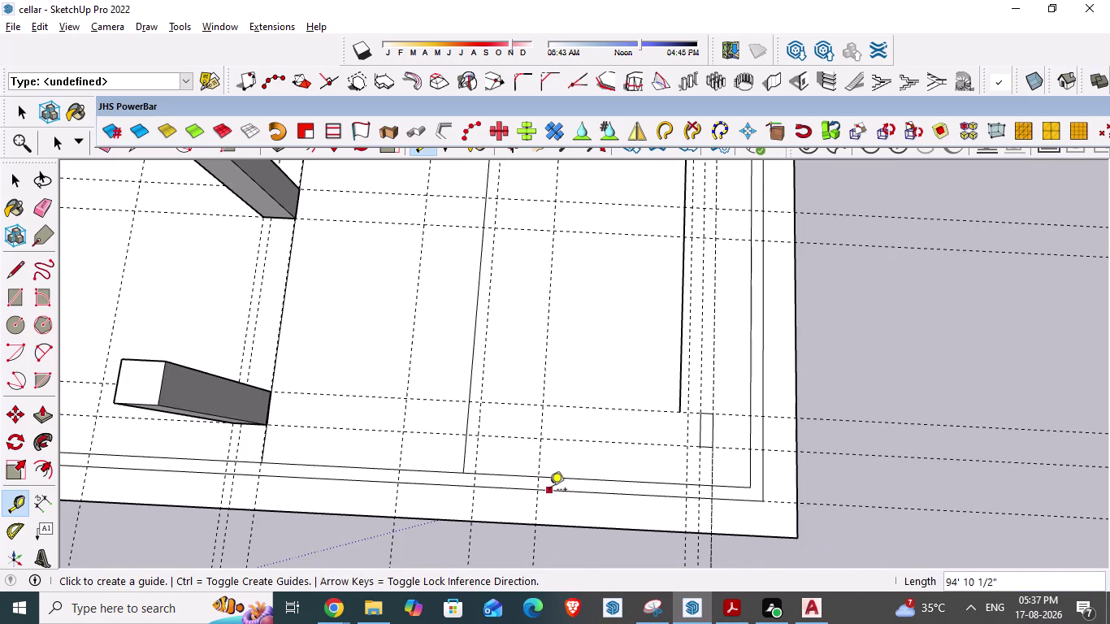
key(alt+Tab)
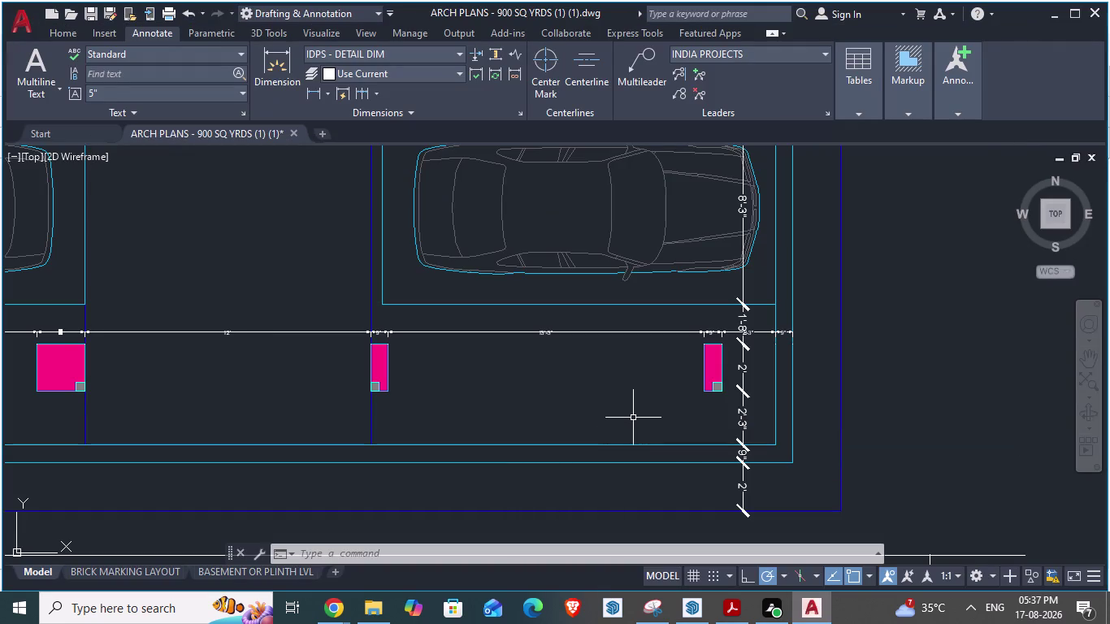
scroll(up, 3)
scroll(down, 3)
scroll(up, 3)
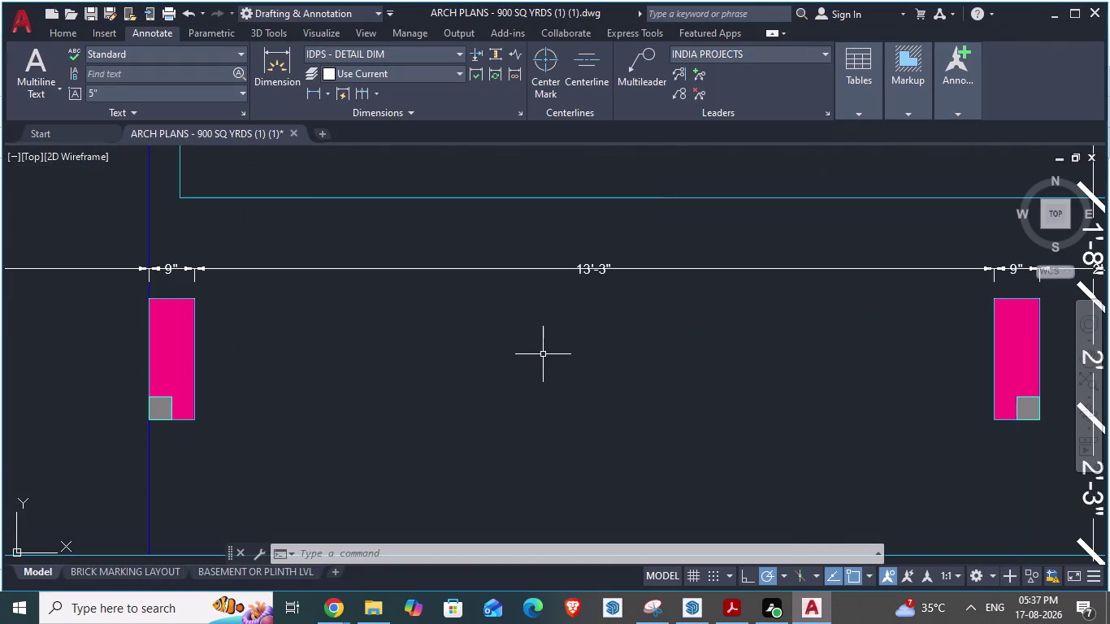
key(alt+Tab)
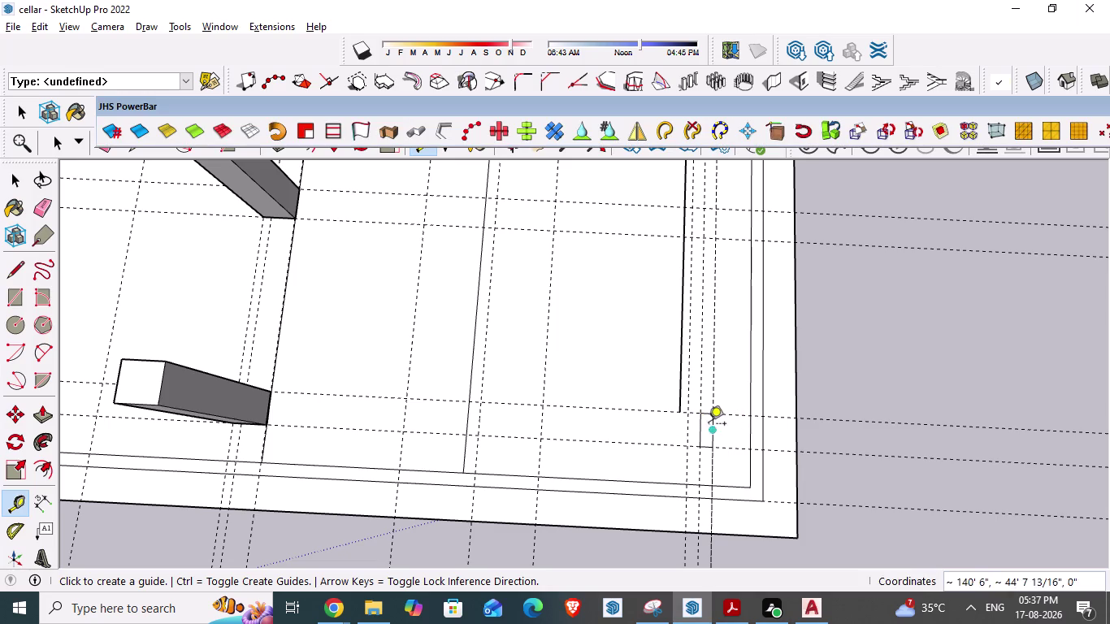
Begin measuring further guides from the traced column's corner toward a 2' offset.
click(688, 430)
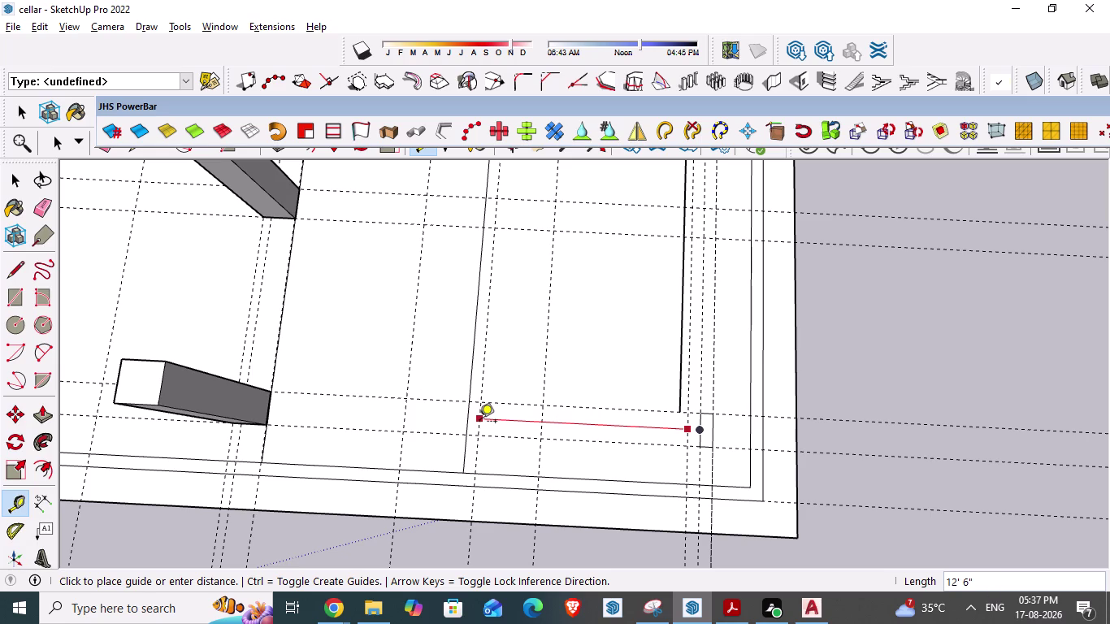
key(Escape)
key(Escape)
scroll(up, 3)
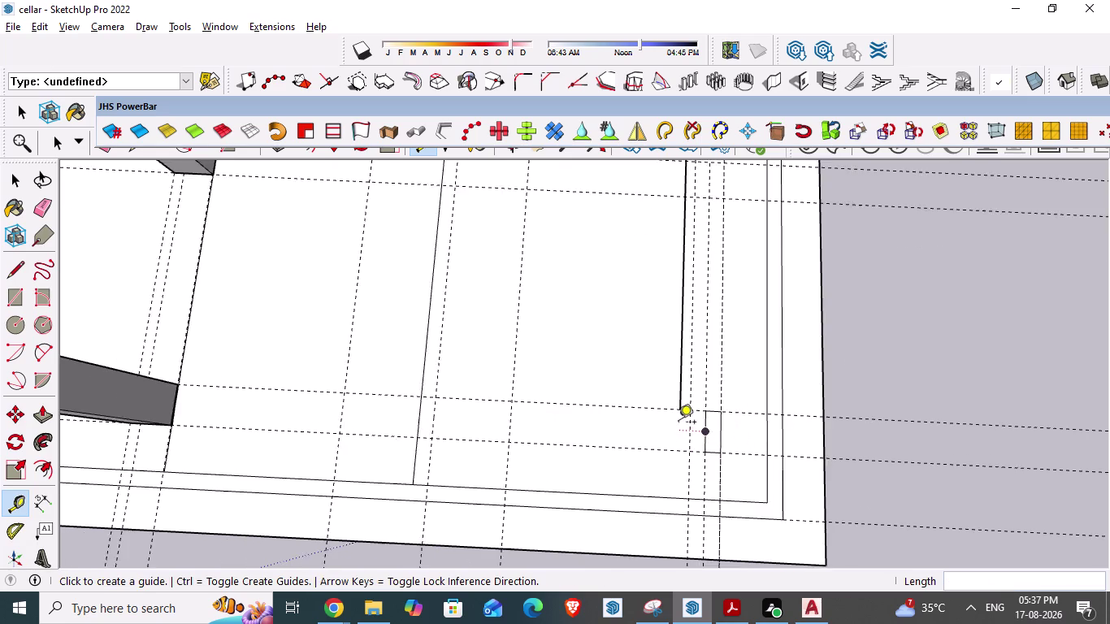
scroll(up, 3)
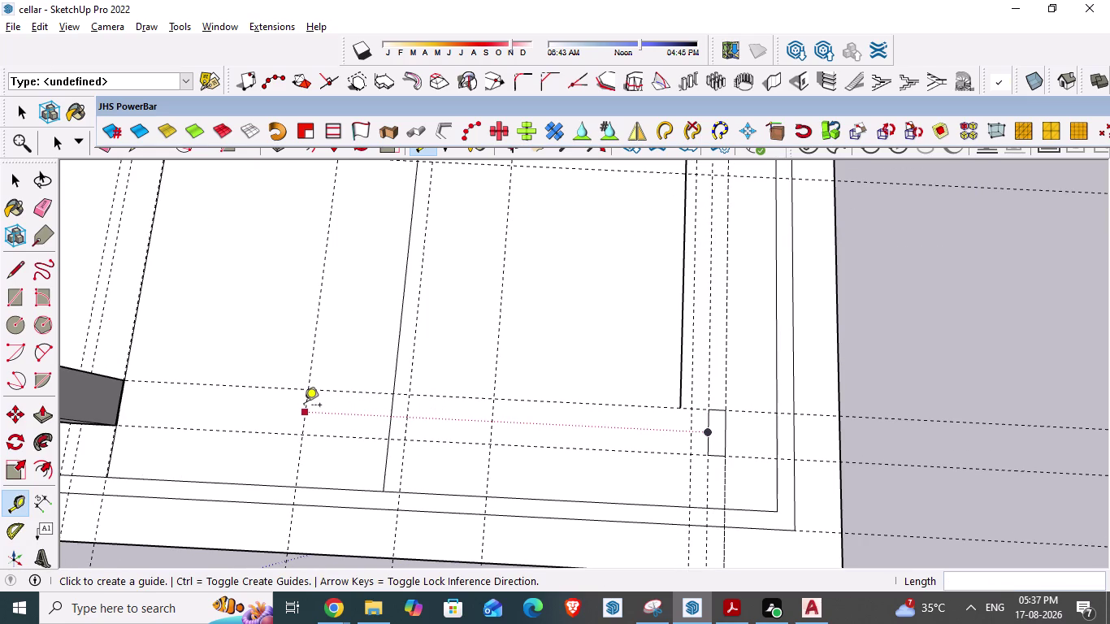
key(Escape)
key(Escape)
key(Escape)
key(space)
scroll(up, 3)
key(t)
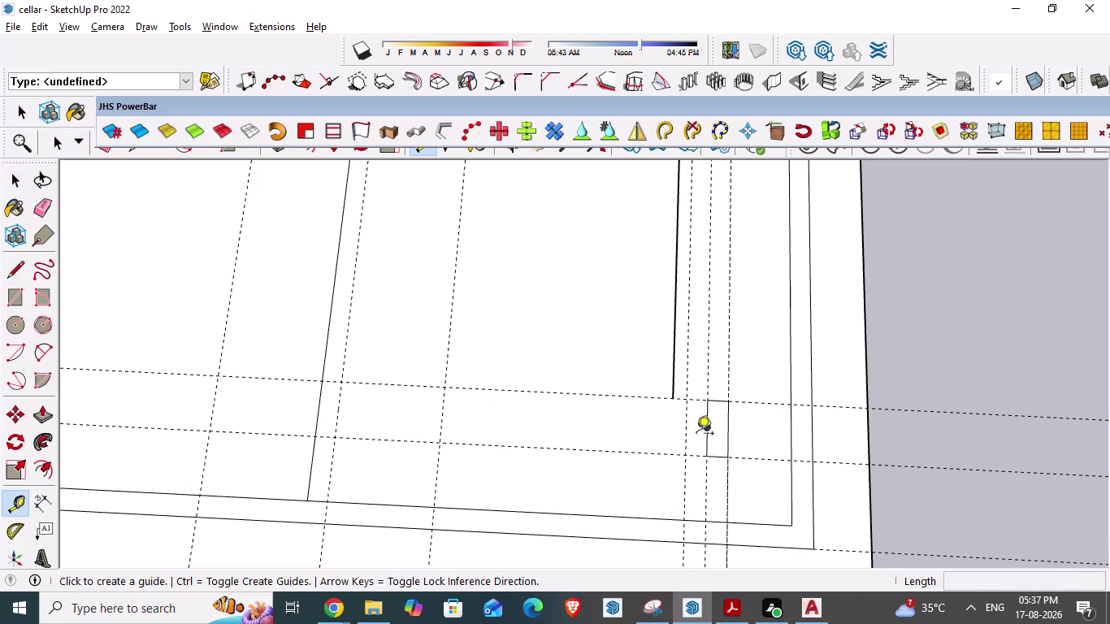
click(707, 433)
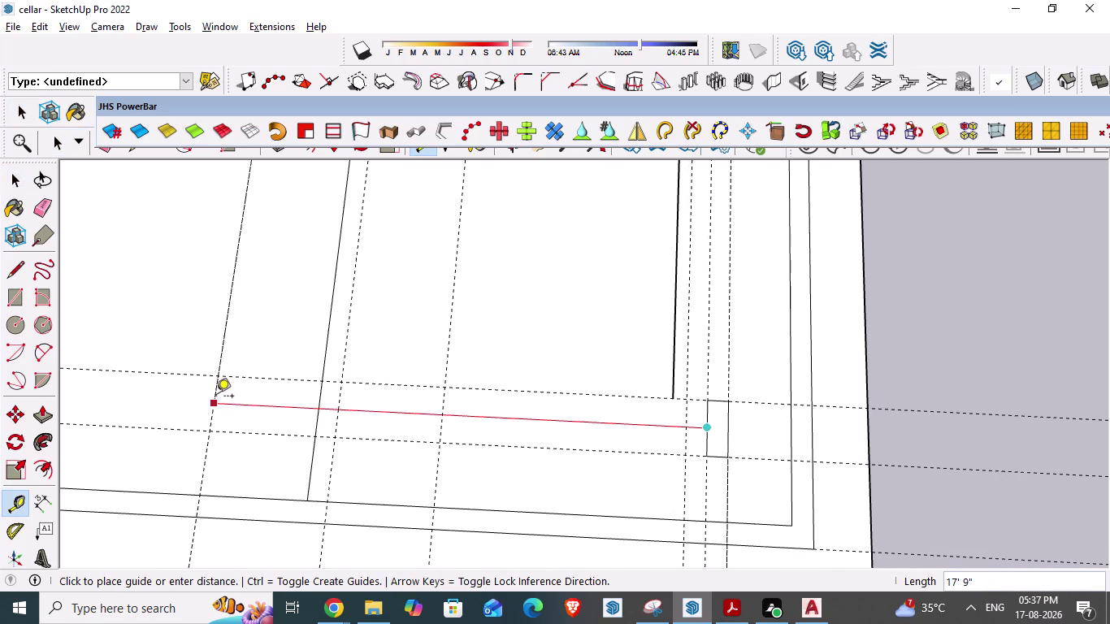
key(Escape)
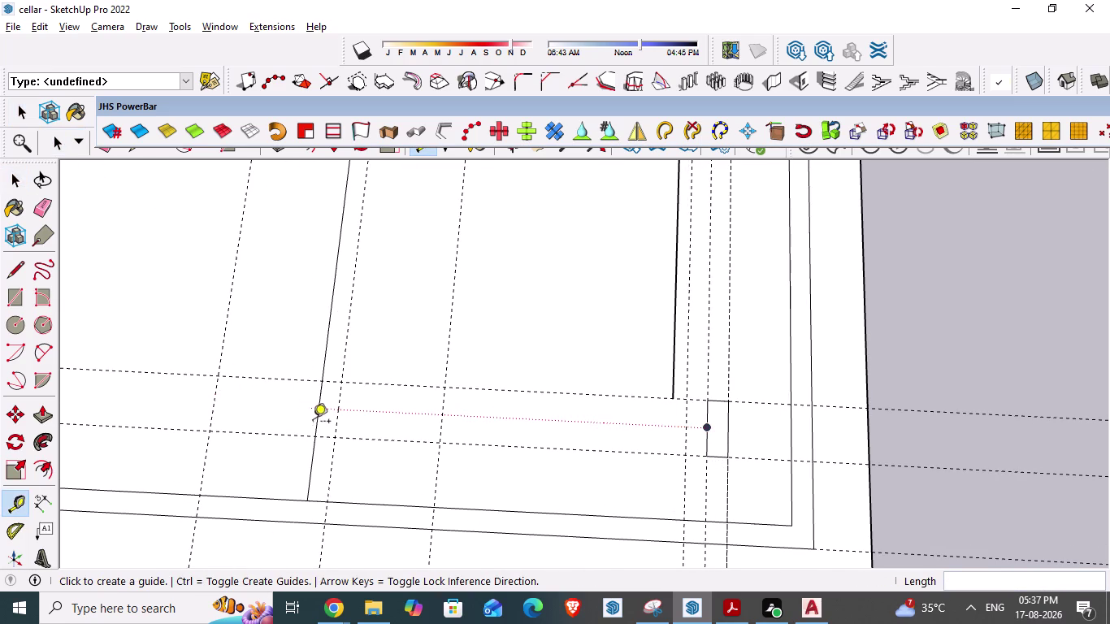
key(Escape)
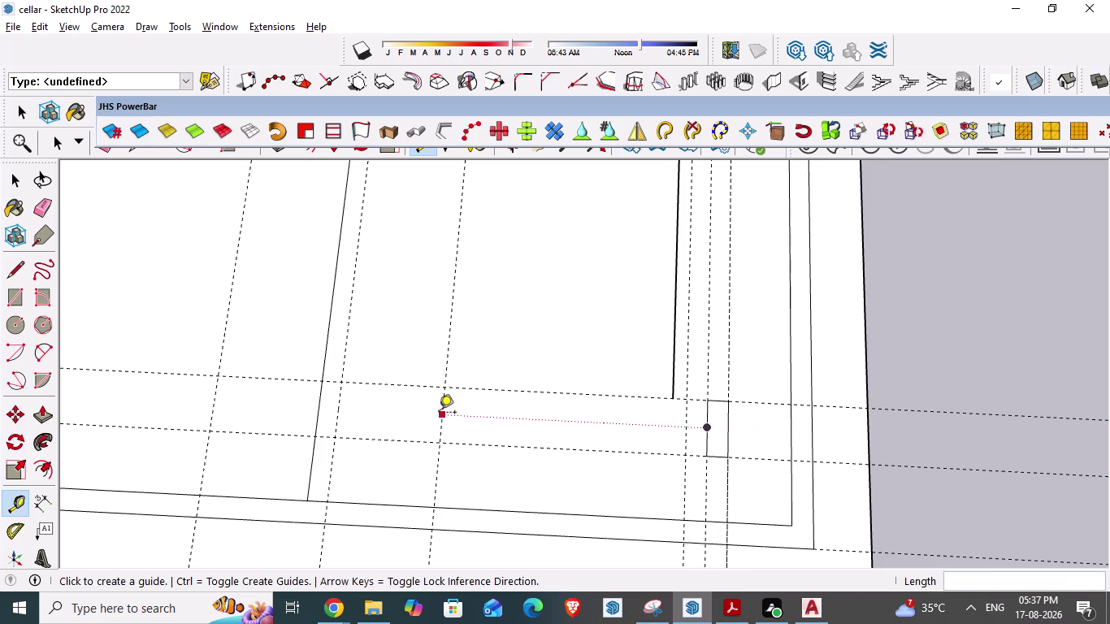
key(Escape)
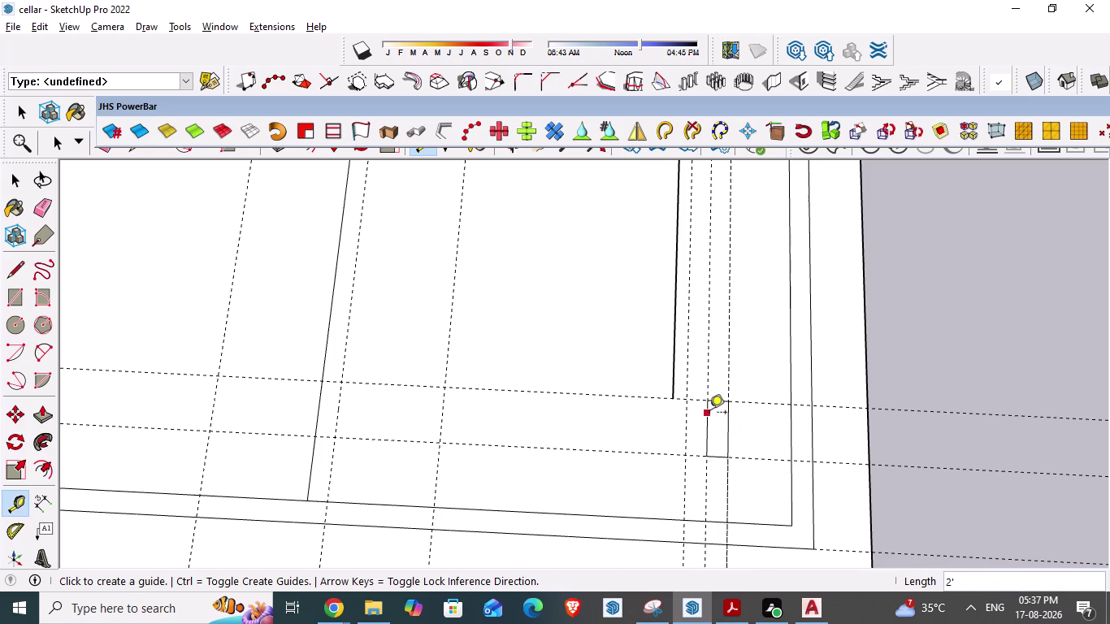
Place a guide 13'-3" from the column.
click(708, 413)
text(1)
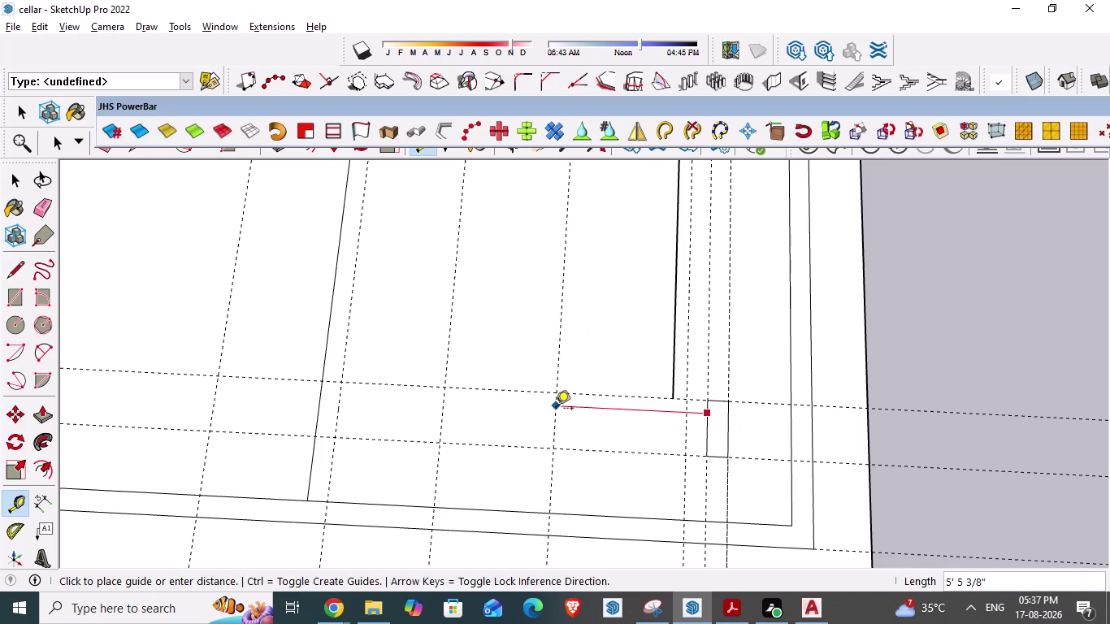
text(3'3)
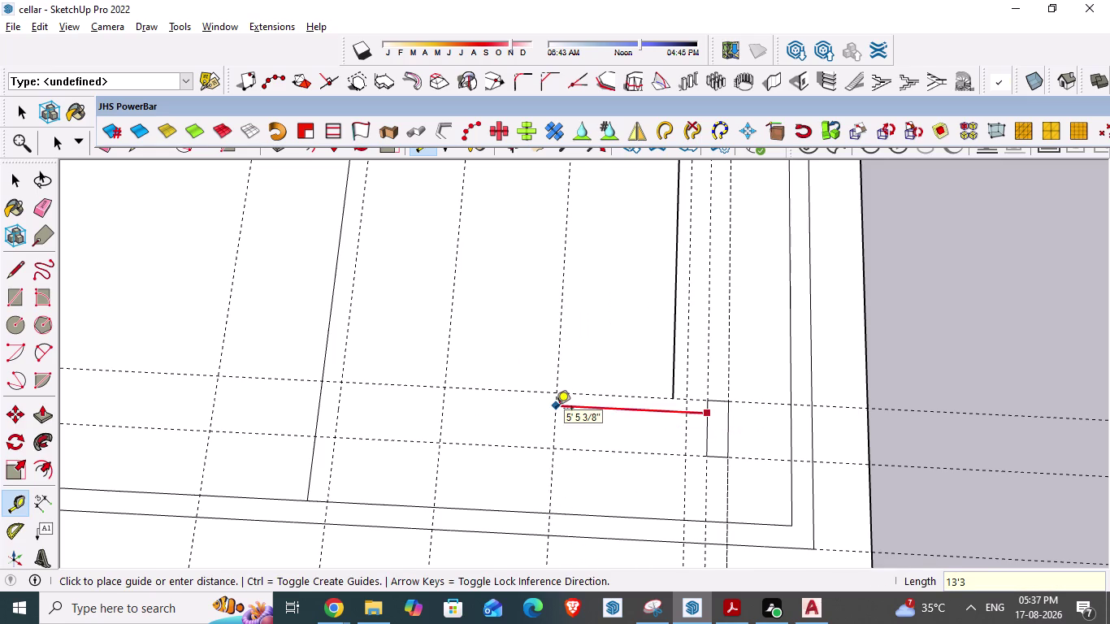
text(")
key(Return)
key(Return)
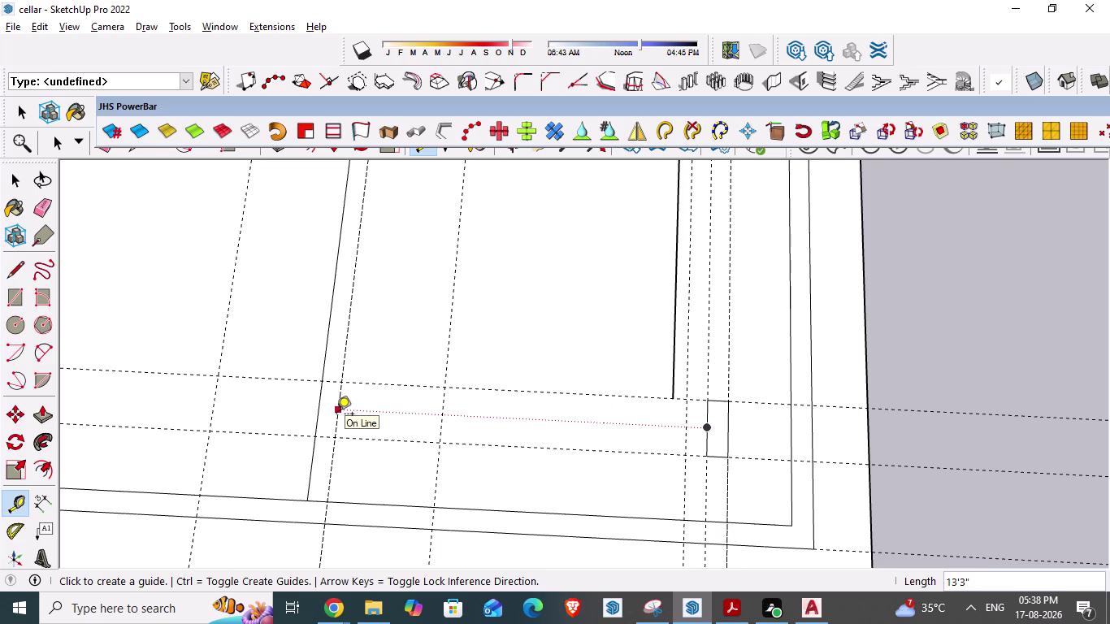
key(Escape)
key(Escape)
key(Escape)
key(space)
Start a measurement from the column corner, cancel it, and compare with the AutoCAD plan.
text(t)
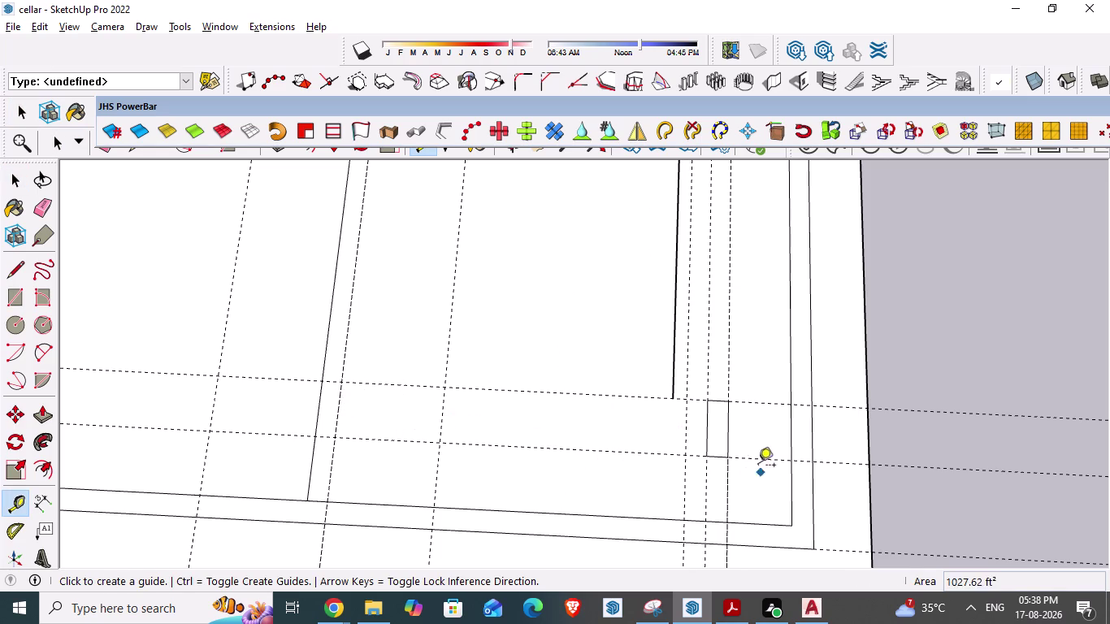
click(708, 410)
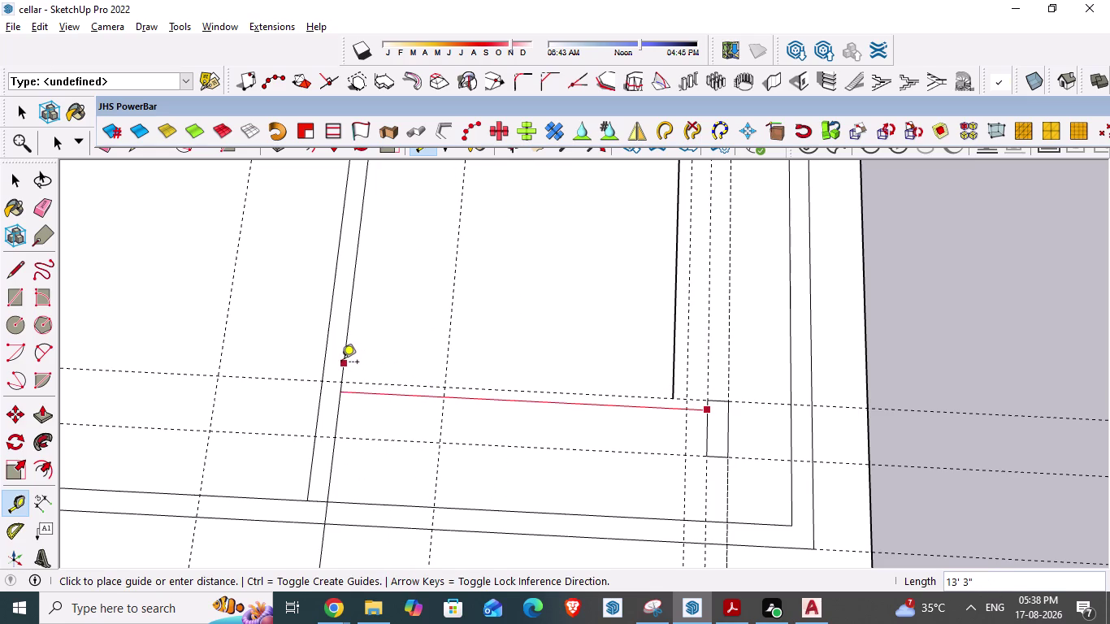
key(Escape)
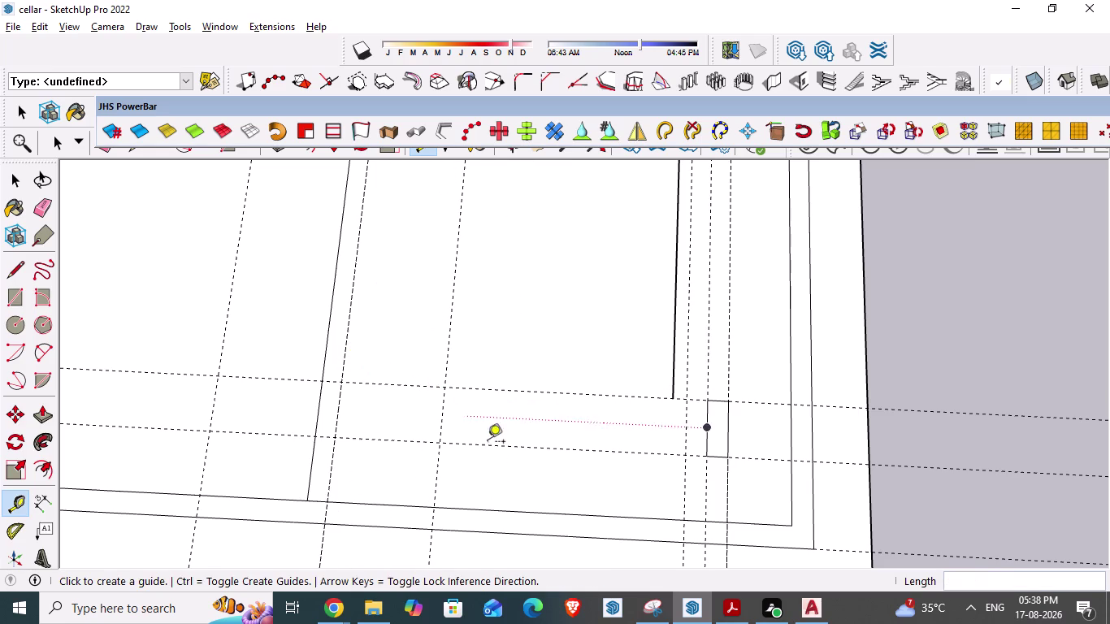
scroll(down, 3)
scroll(up, 3)
key(alt+Tab)
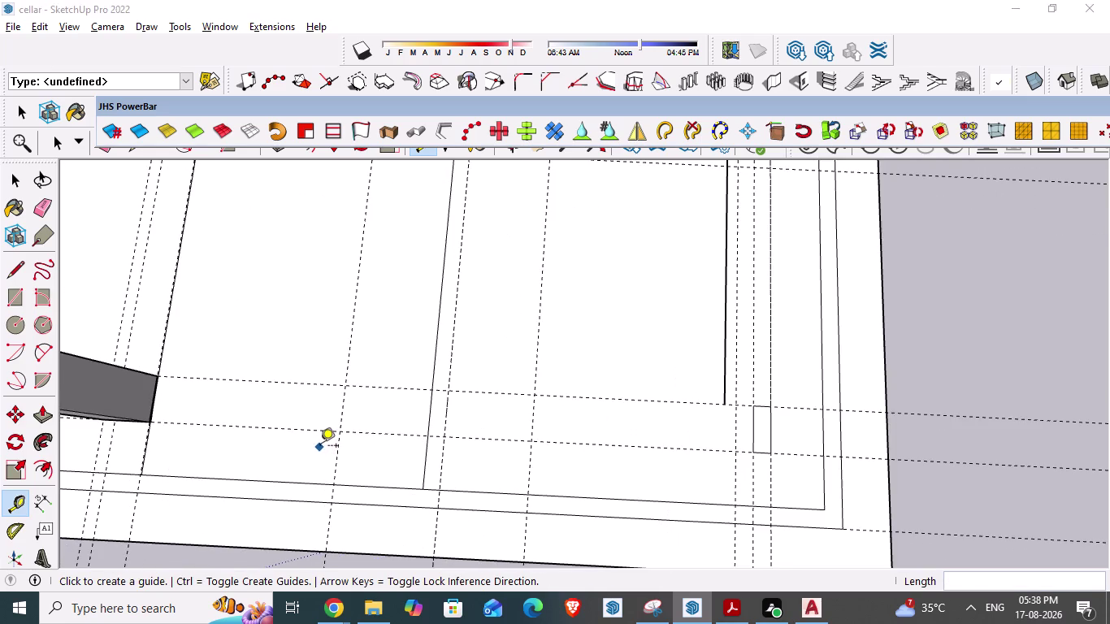
scroll(down, 3)
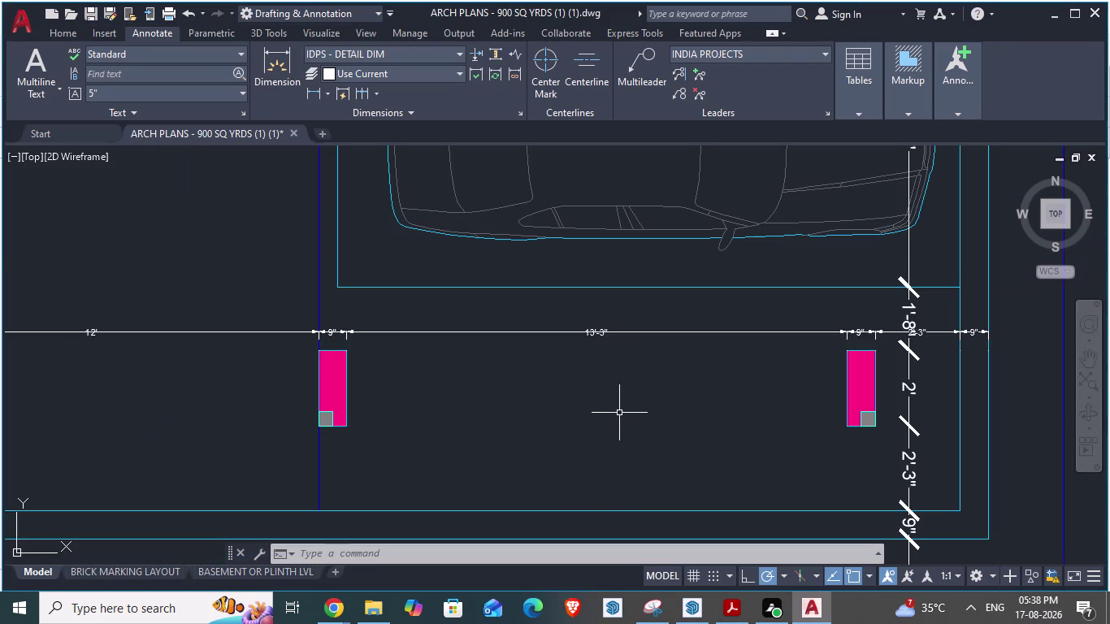
key(alt+Tab)
scroll(up, 3)
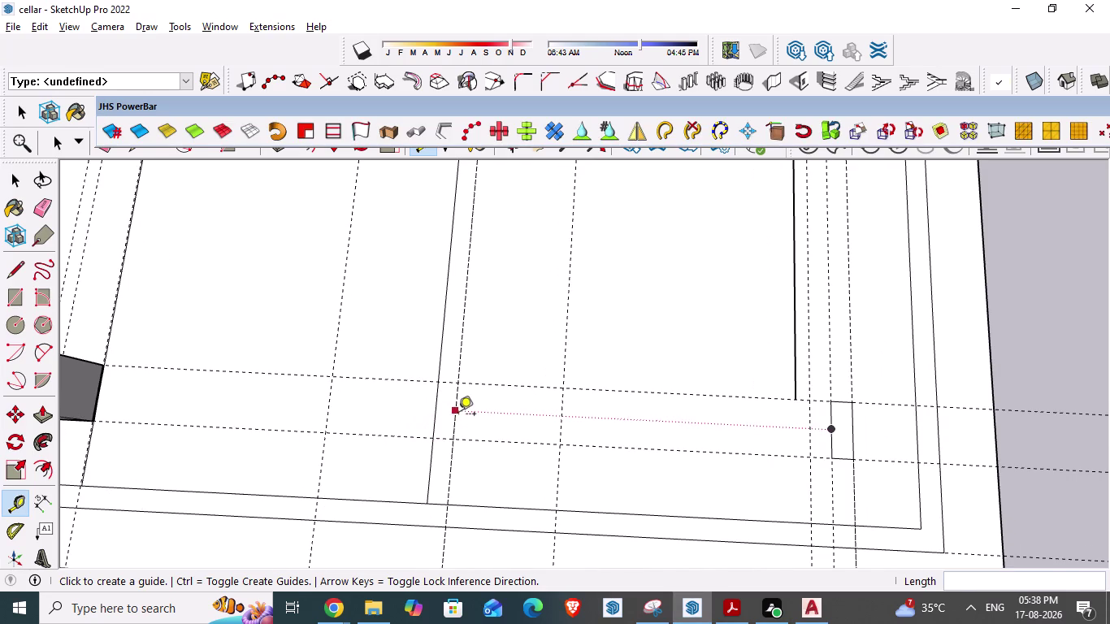
Try measurement points along the wall edge and cancel them.
click(458, 415)
key(Escape)
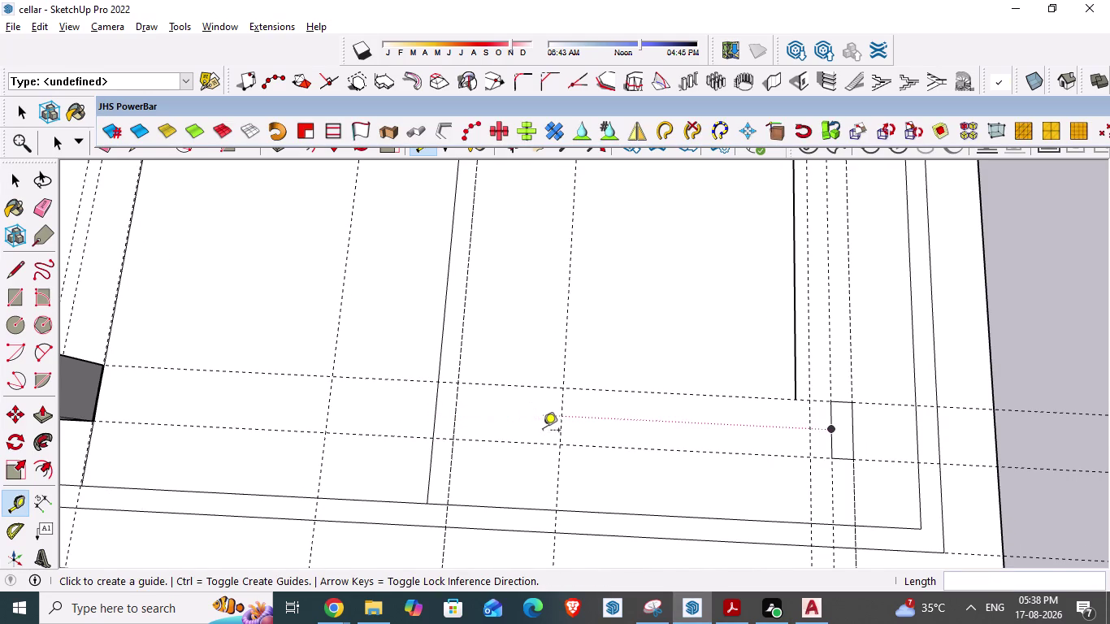
scroll(down, 3)
scroll(up, 3)
click(484, 418)
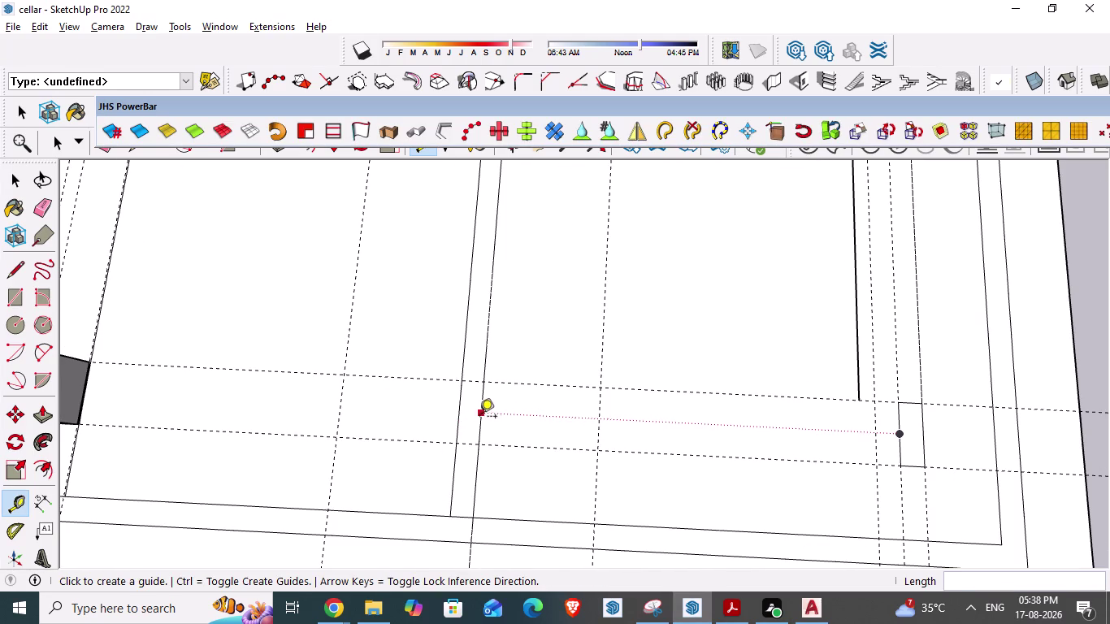
key(Escape)
key(Escape)
key(Escape)
key(Escape)
key(space)
Set an 8½-inch guide offset from the wall edge.
key(t)
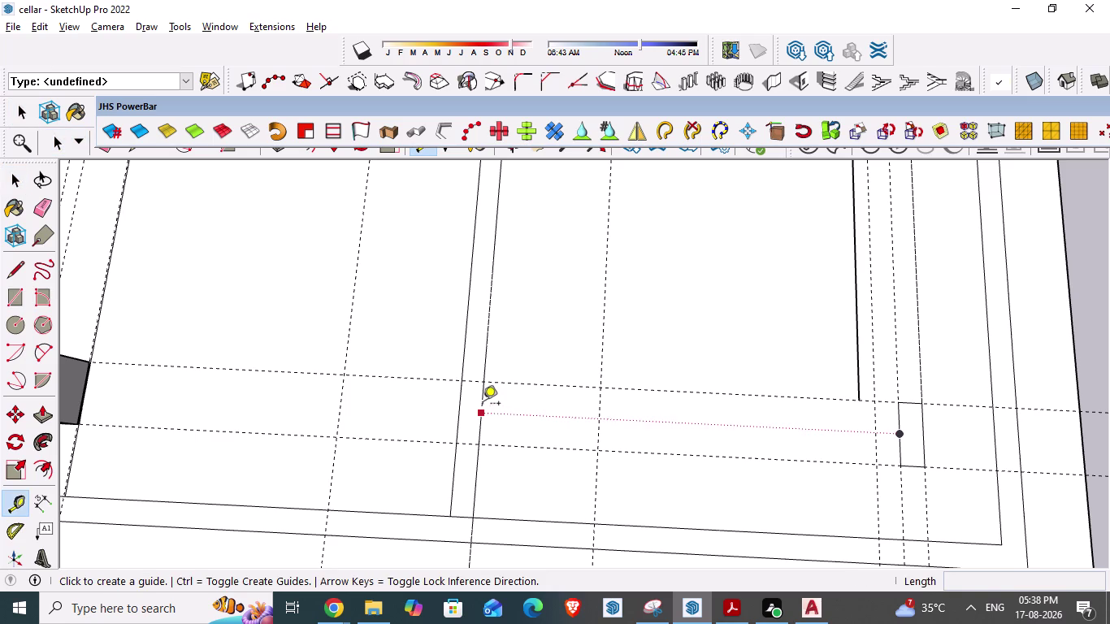
click(485, 367)
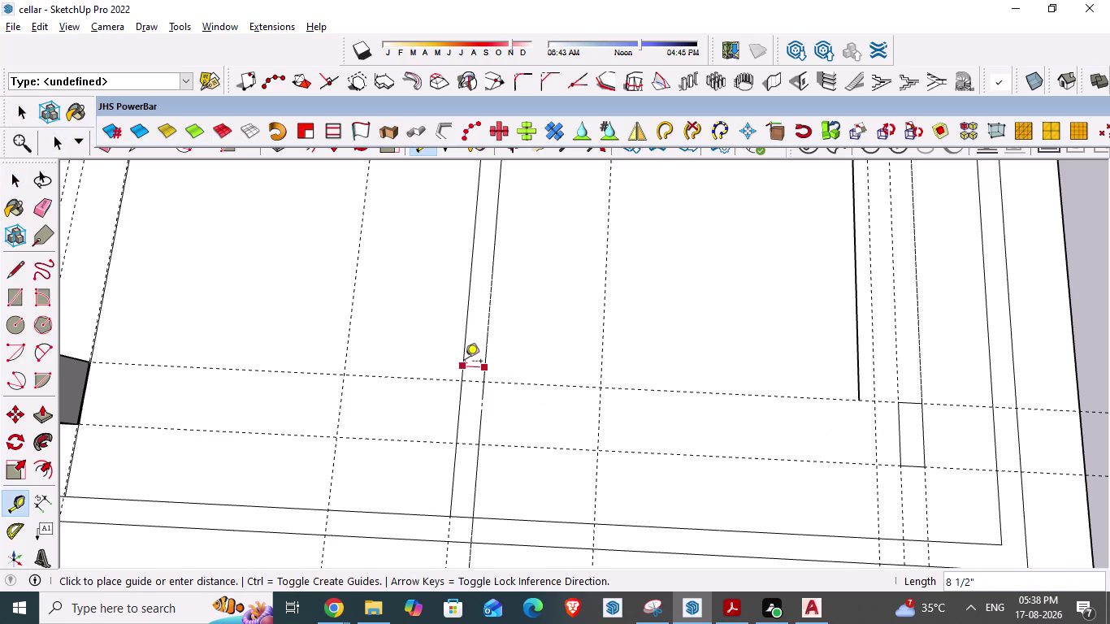
key(Escape)
key(Escape)
scroll(down, 3)
scroll(down, 3)
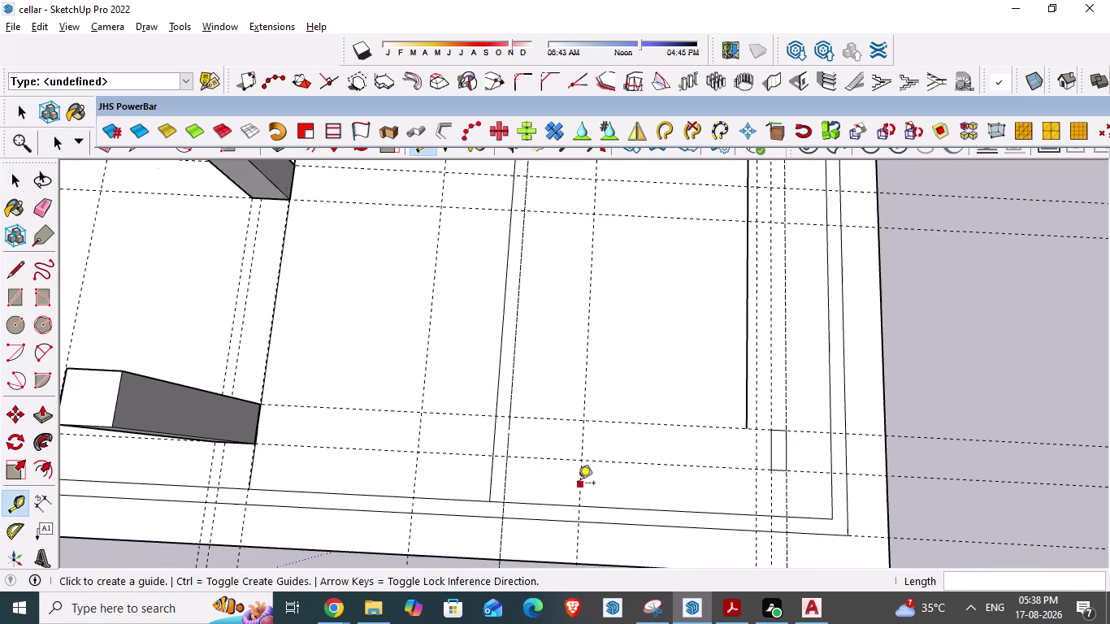
Orbit across the cellar floor and check the AutoCAD plan before returning.
middle_drag(598, 490, 621, 525)
scroll(down, 3)
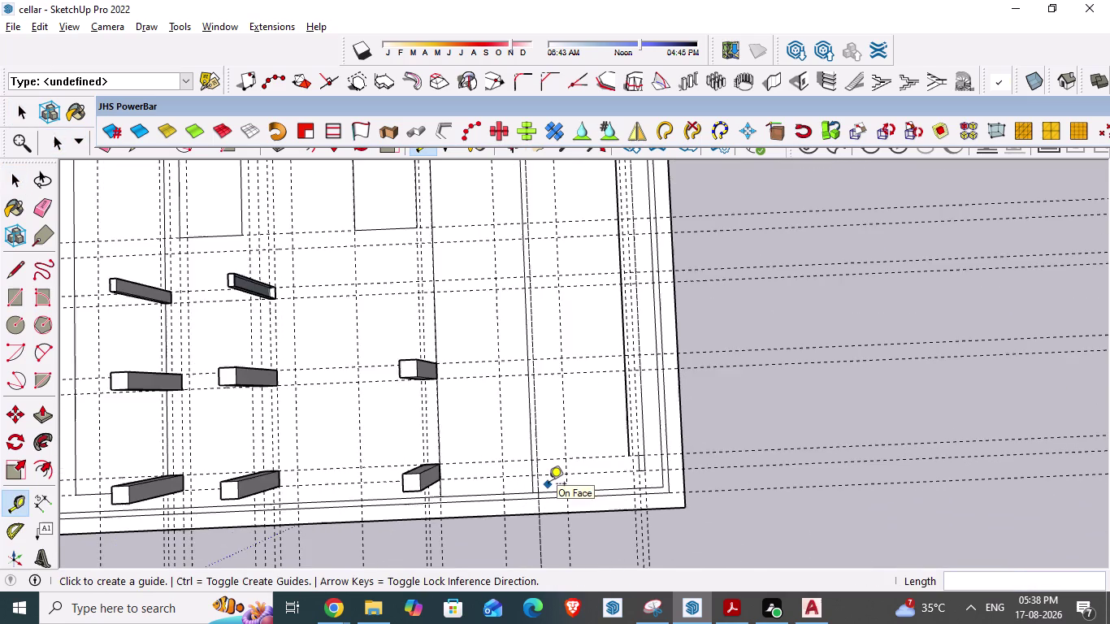
scroll(down, 3)
scroll(down, 3)
scroll(up, 3)
scroll(up, 3)
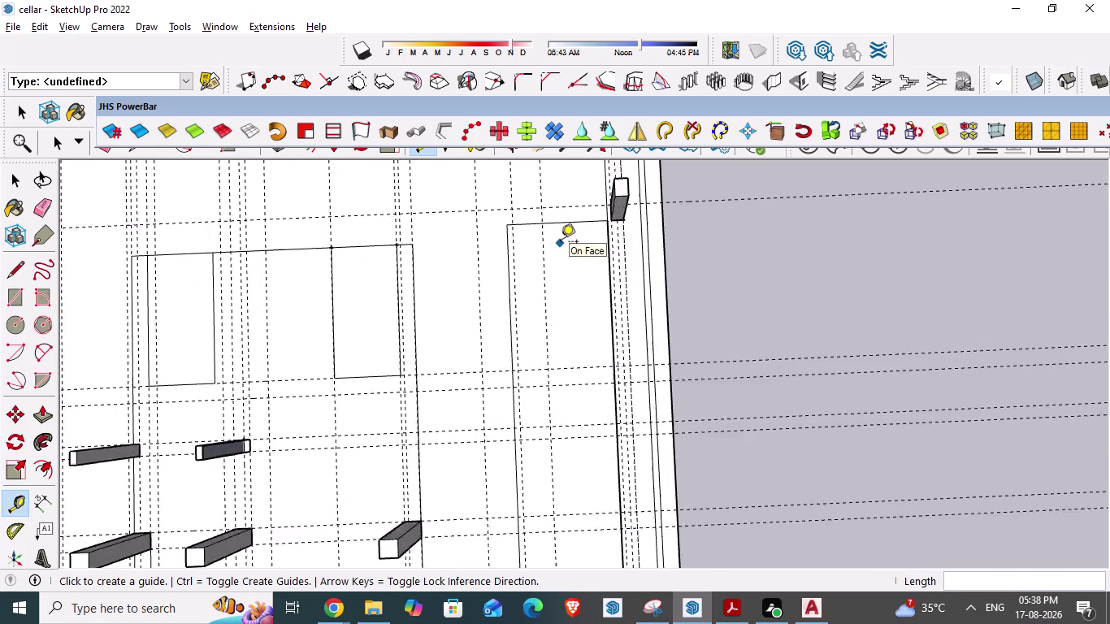
scroll(up, 3)
scroll(down, 3)
key(alt+Tab)
scroll(down, 3)
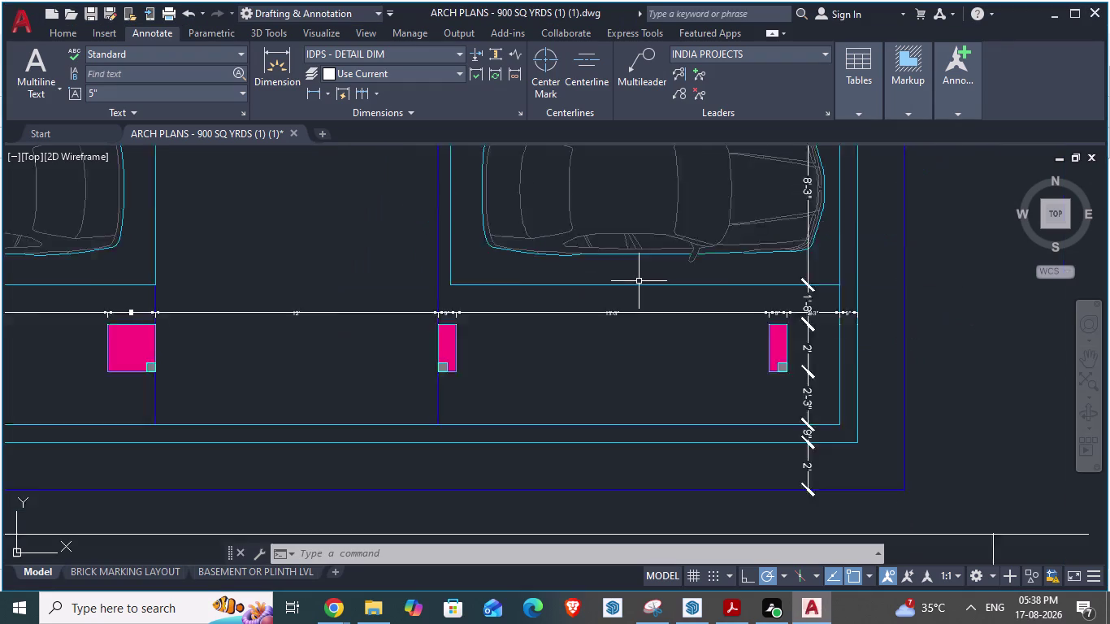
scroll(down, 3)
key(alt+Tab)
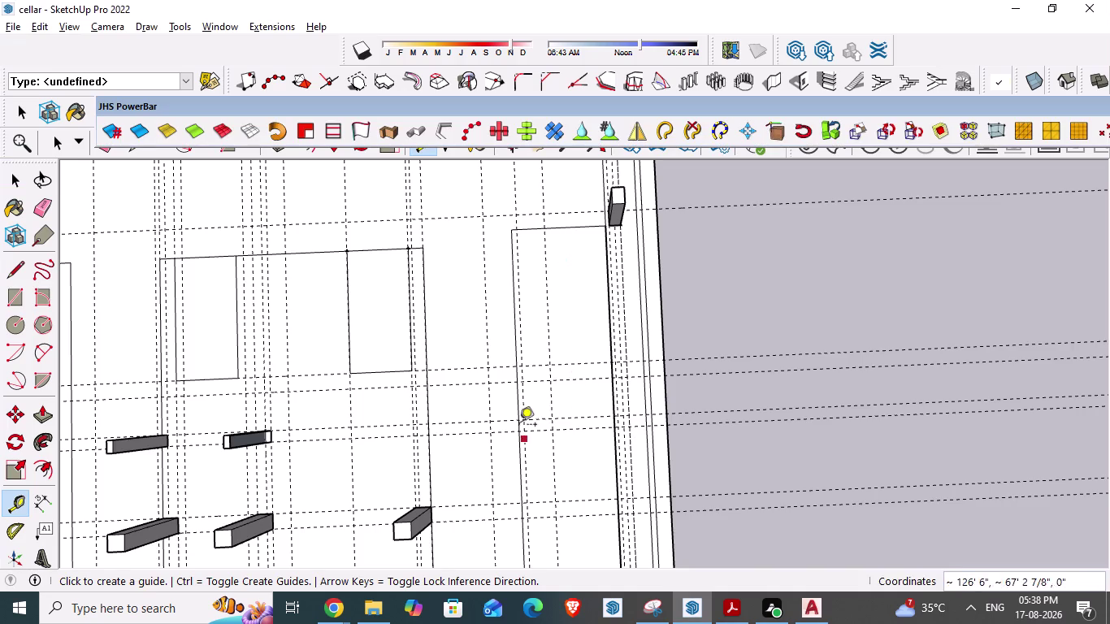
Measure an 8½-inch guide offset from the wall line.
scroll(down, 3)
scroll(up, 3)
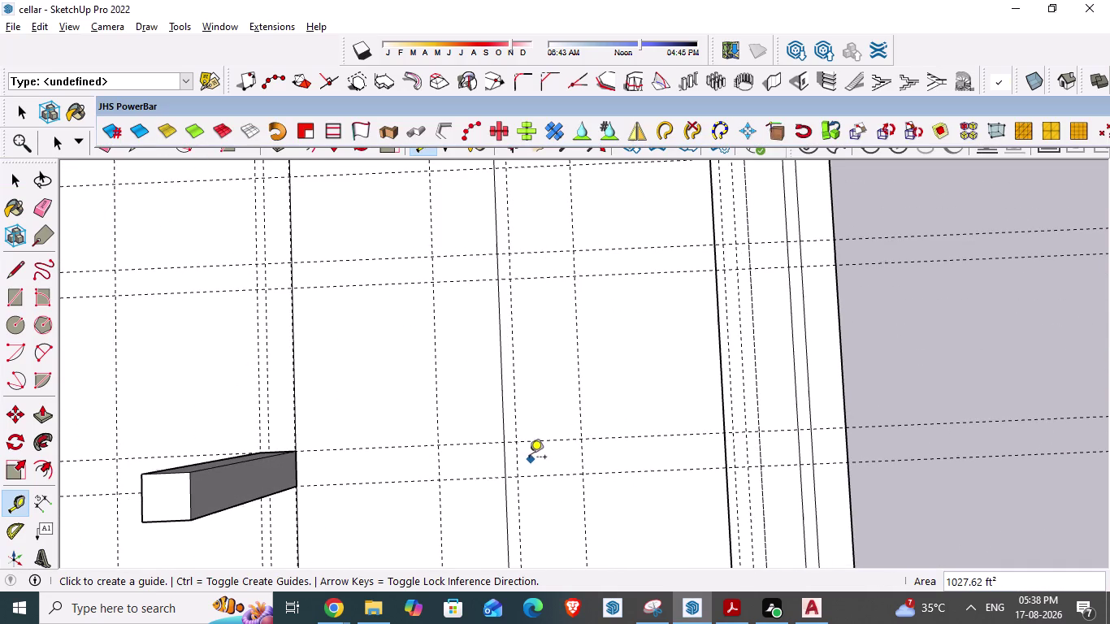
click(520, 454)
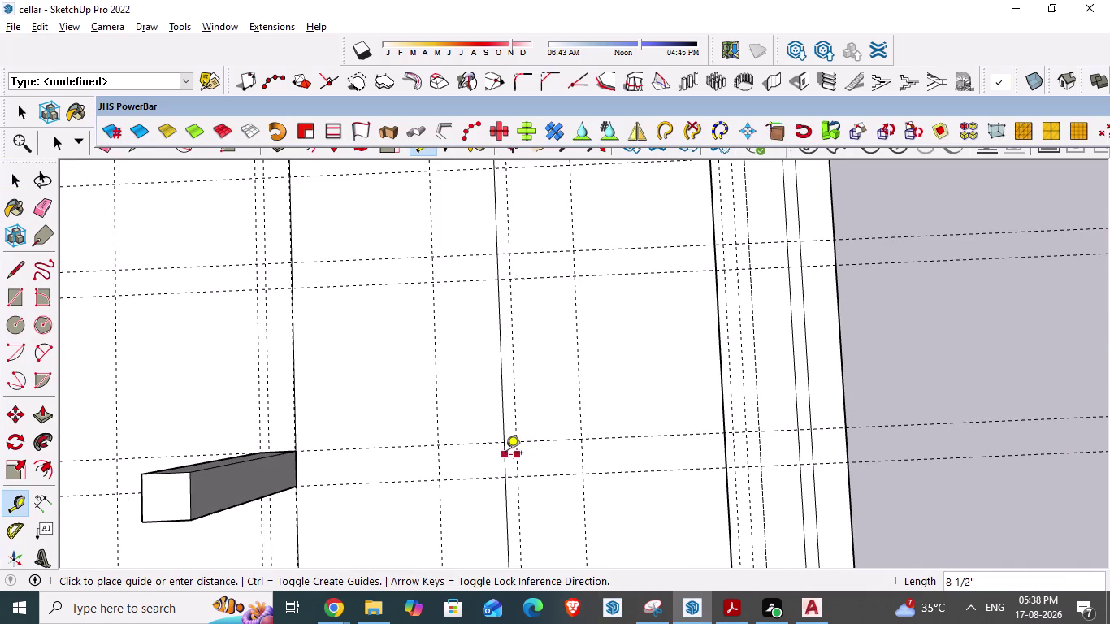
key(Escape)
scroll(down, 3)
scroll(down, 3)
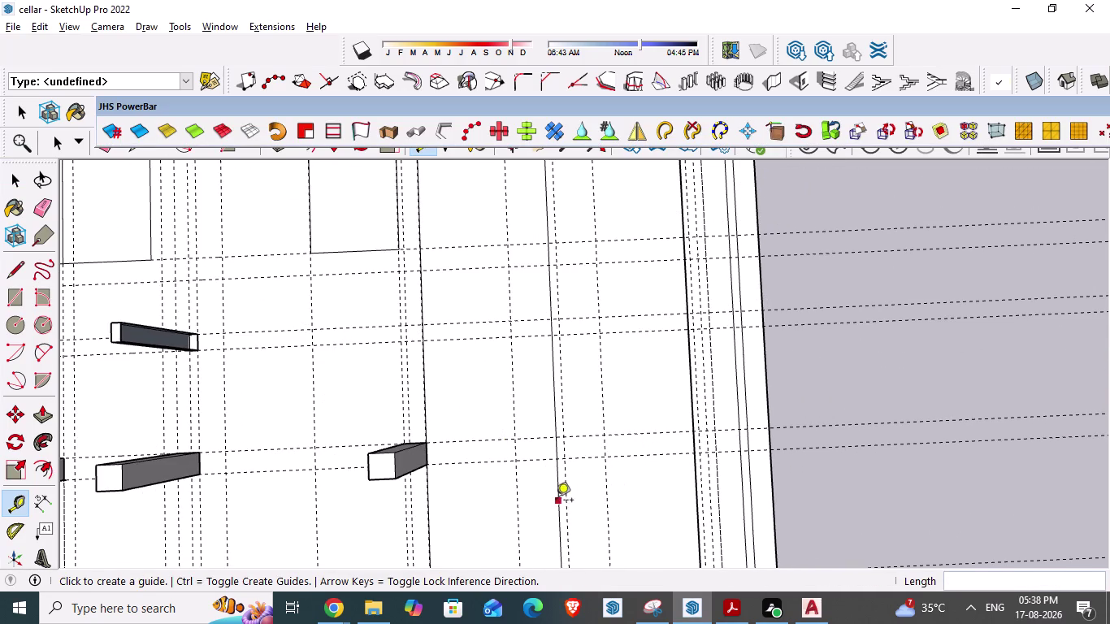
Orbit toward the column row and recheck the plan's 9" spans in AutoCAD.
middle_drag(556, 502, 550, 458)
scroll(down, 3)
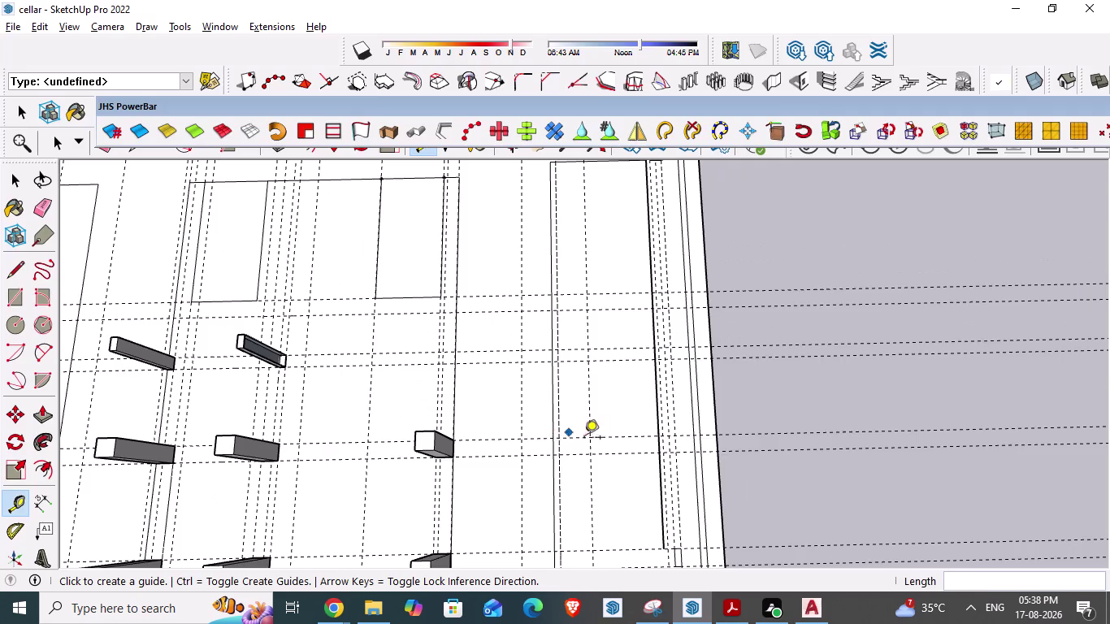
key(alt+Tab)
scroll(up, 3)
scroll(up, 3)
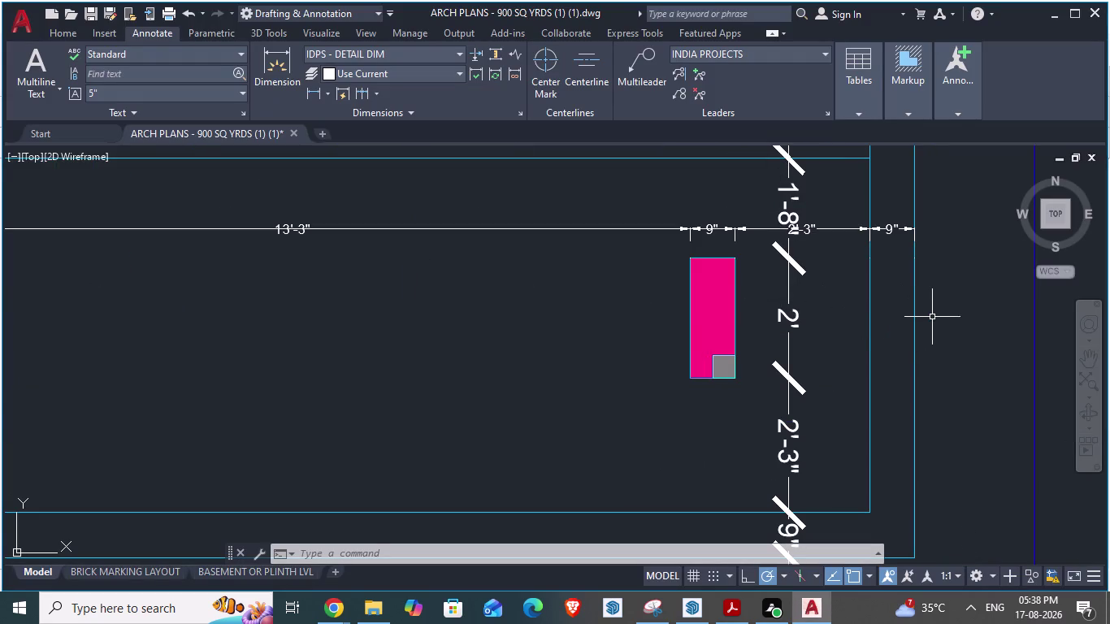
key(alt+Tab)
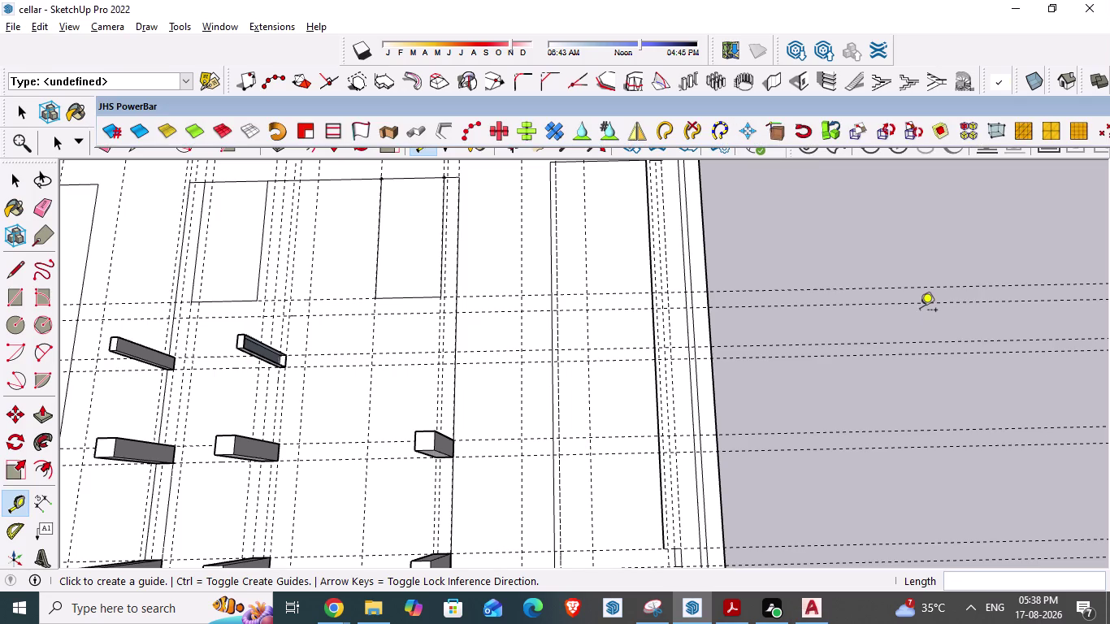
key(alt+Tab)
scroll(down, 3)
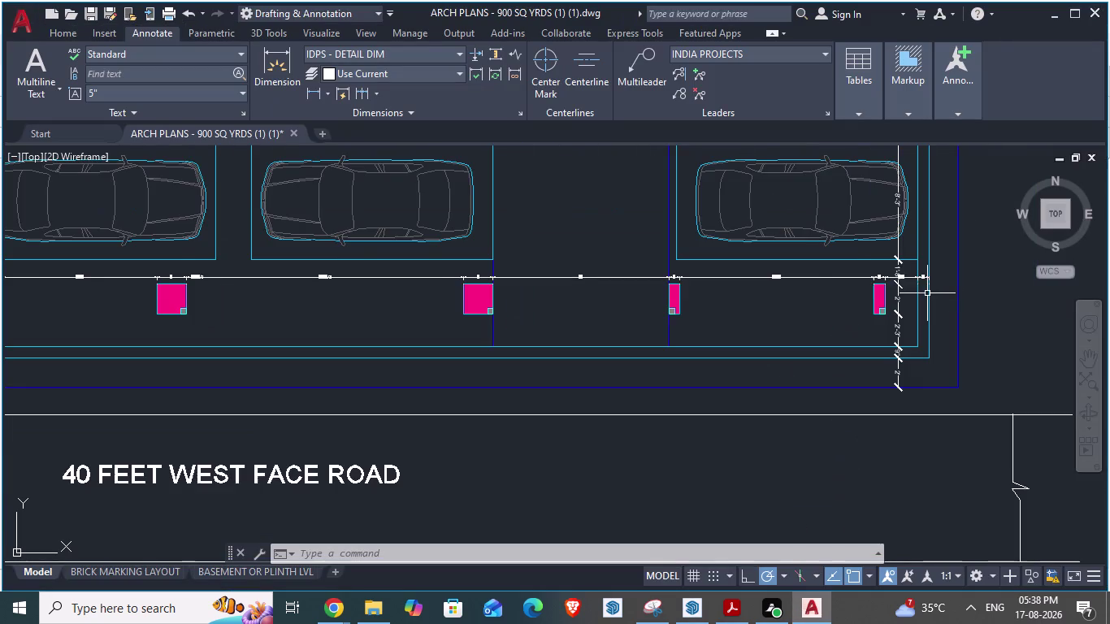
scroll(down, 3)
scroll(down, 3)
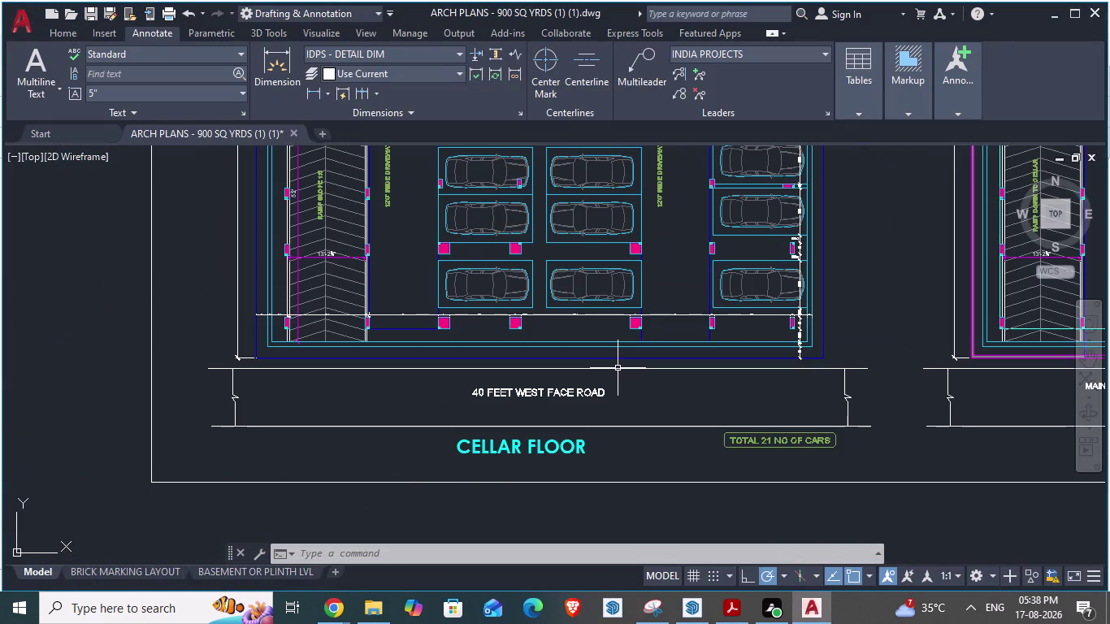
scroll(up, 3)
scroll(up, 3)
scroll(down, 3)
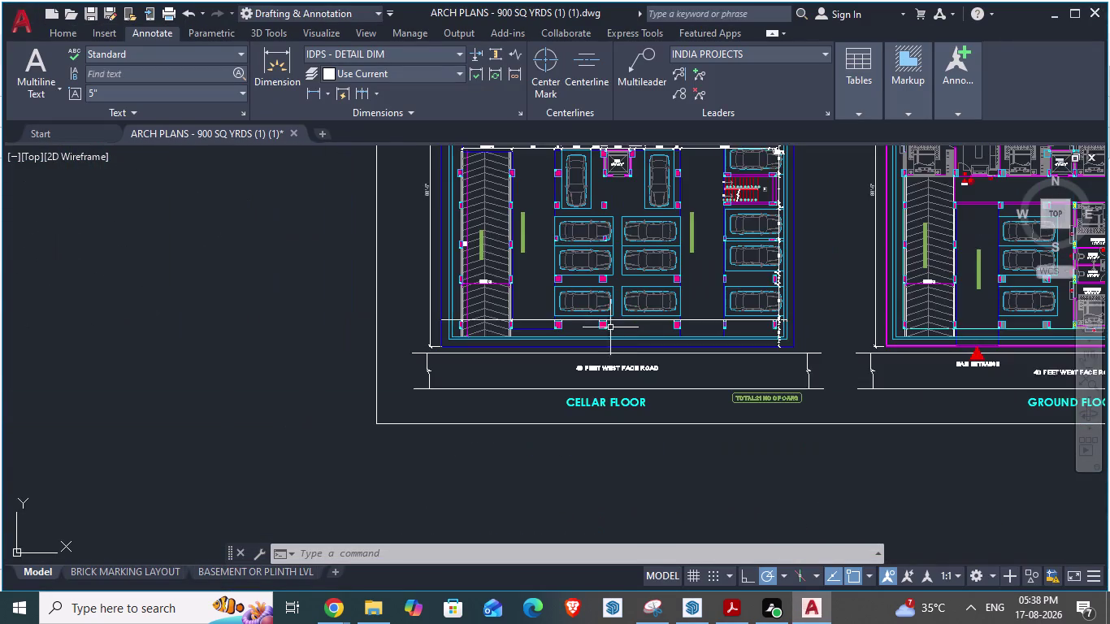
scroll(up, 3)
scroll(down, 3)
scroll(up, 3)
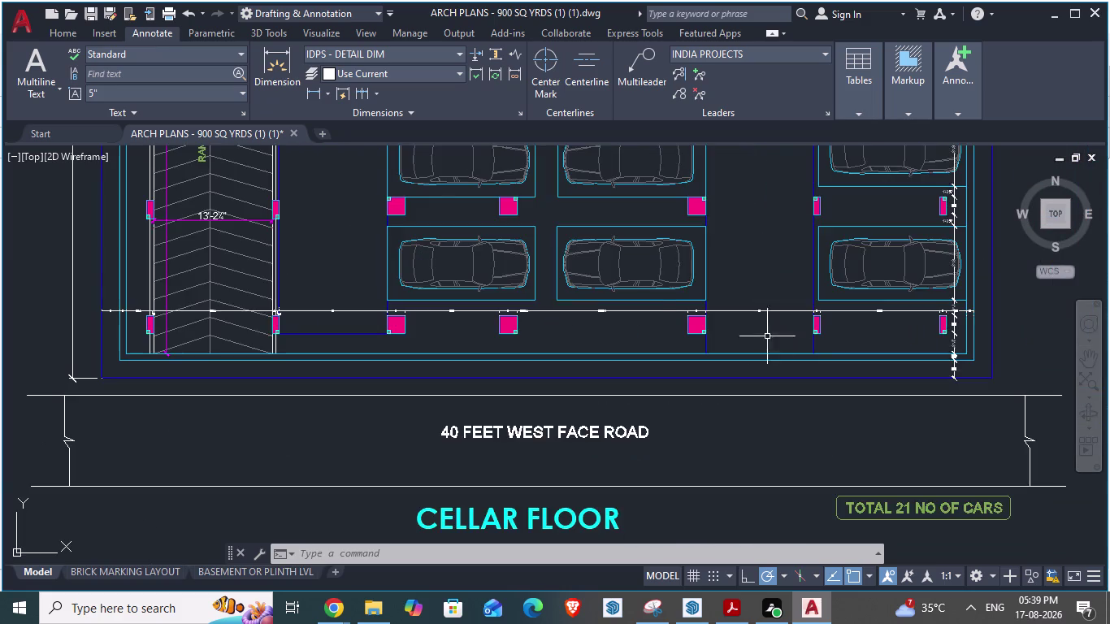
scroll(up, 3)
scroll(up, 3)
scroll(up, 3)
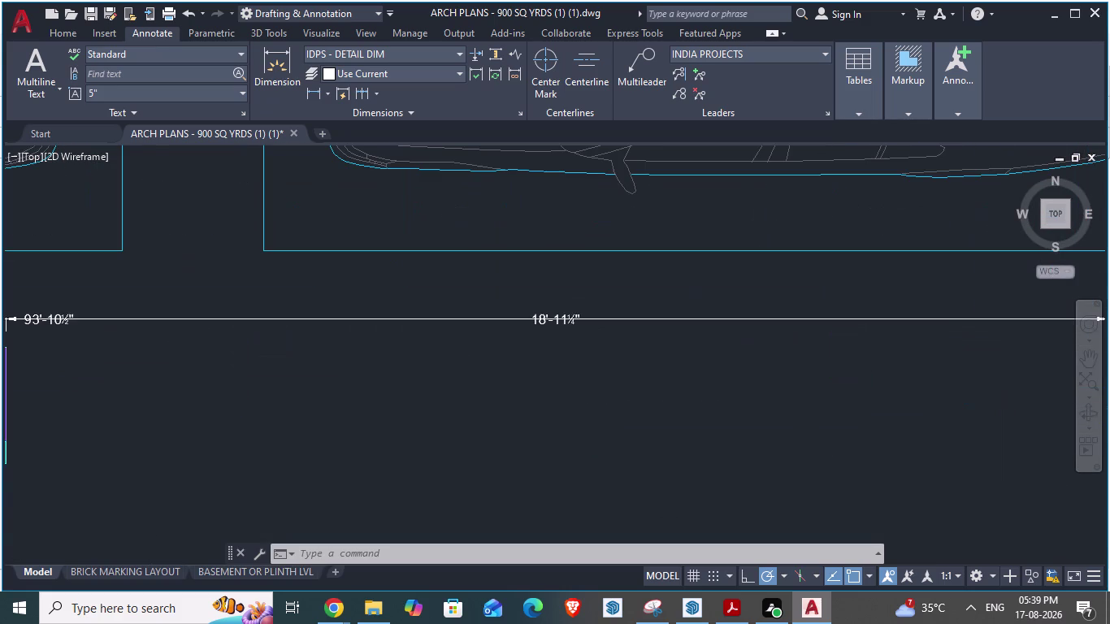
scroll(down, 3)
scroll(down, 3)
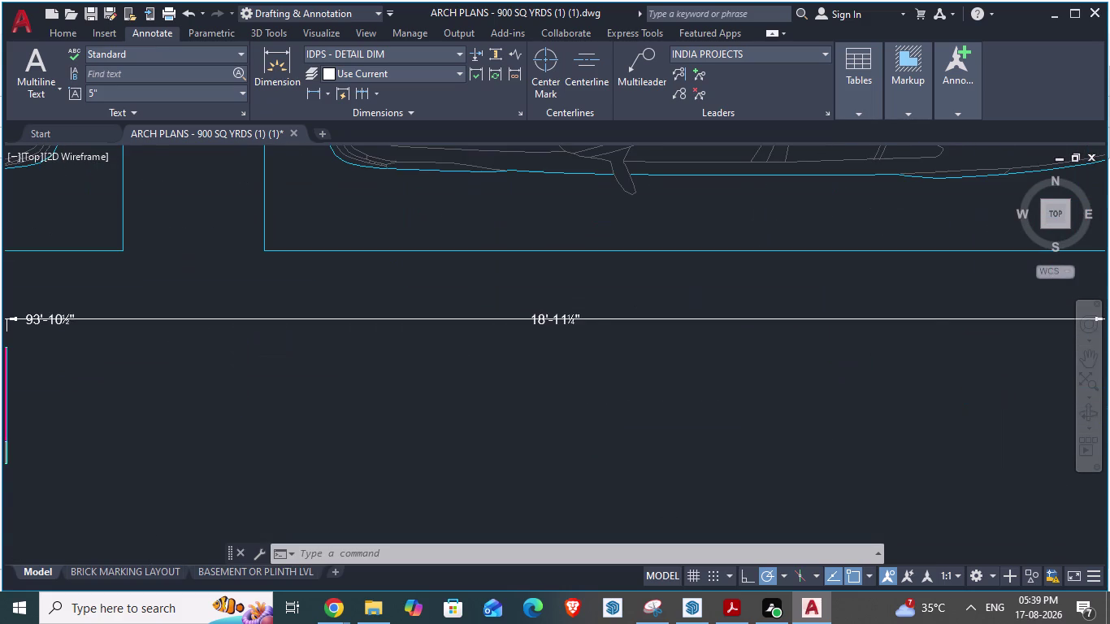
scroll(up, 3)
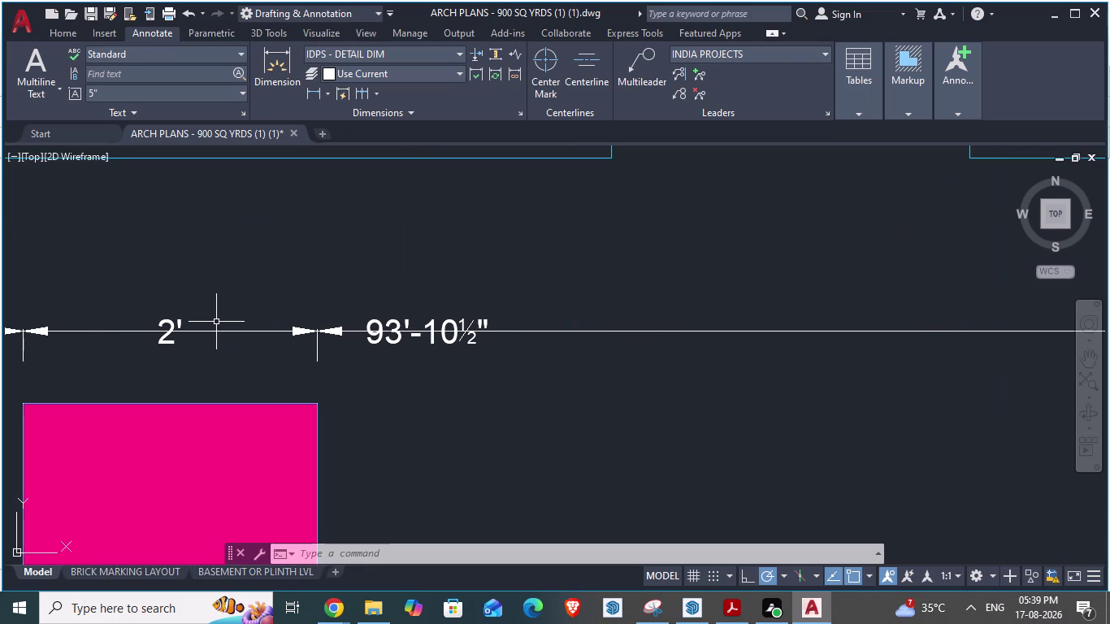
scroll(down, 3)
scroll(down, 3)
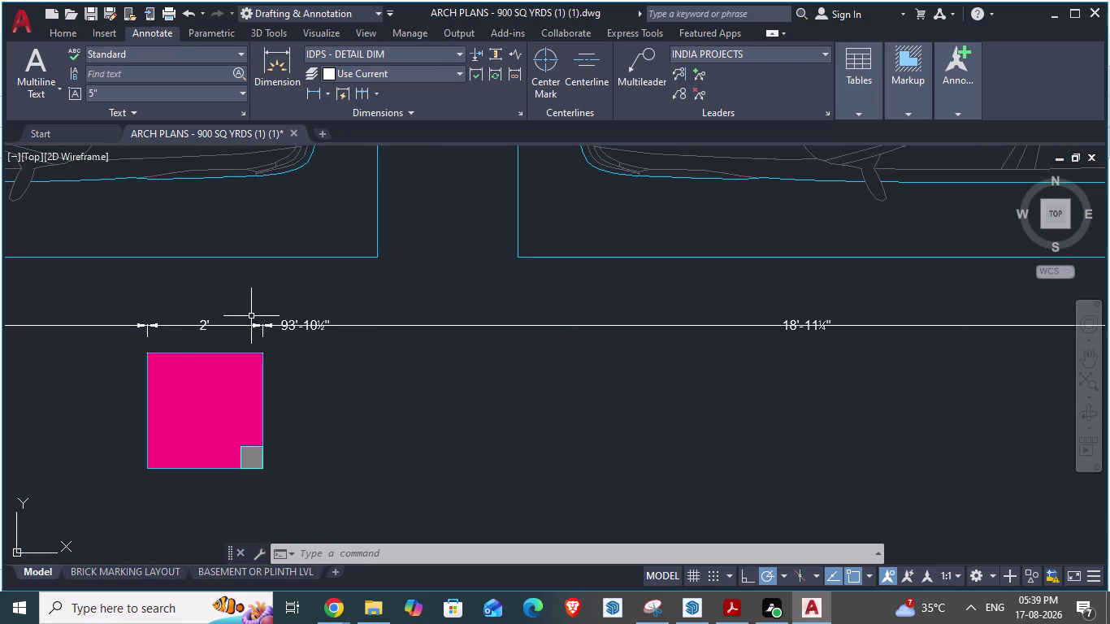
scroll(down, 3)
scroll(down, 3)
scroll(up, 3)
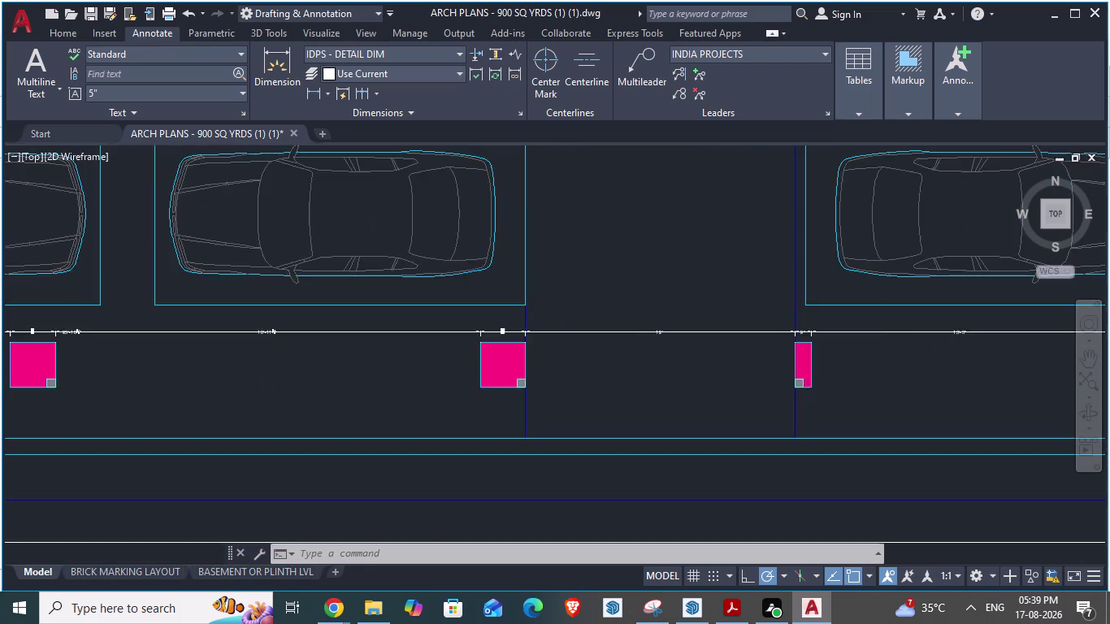
scroll(up, 3)
scroll(up, 3)
scroll(down, 3)
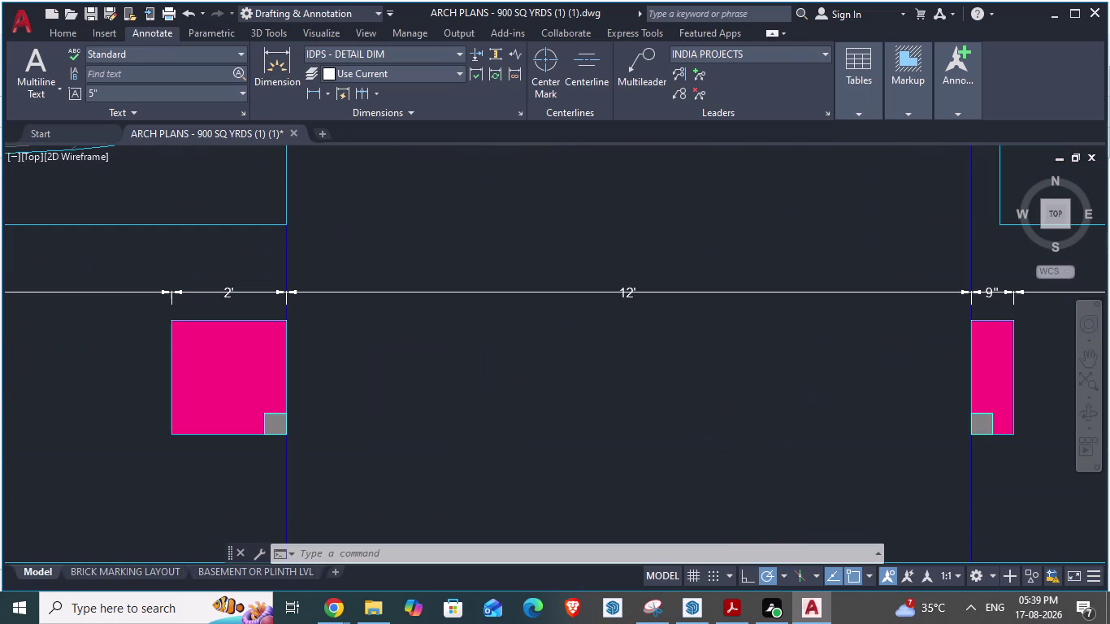
key(alt+Tab)
scroll(down, 3)
scroll(up, 3)
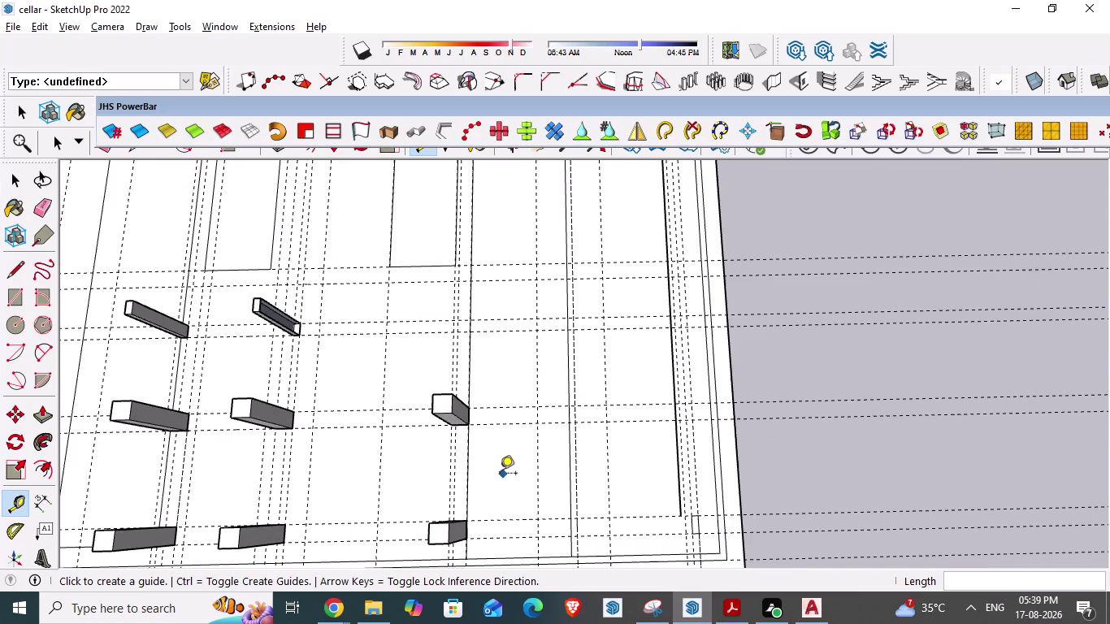
click(469, 471)
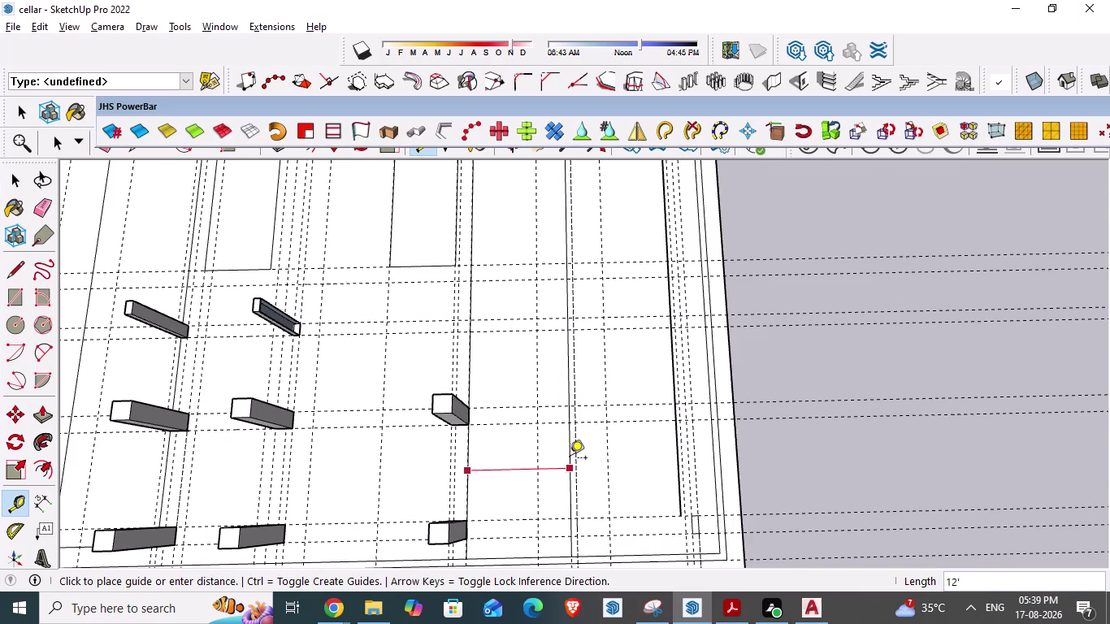
Finish the 12-foot guide and zoom around it.
key(Escape)
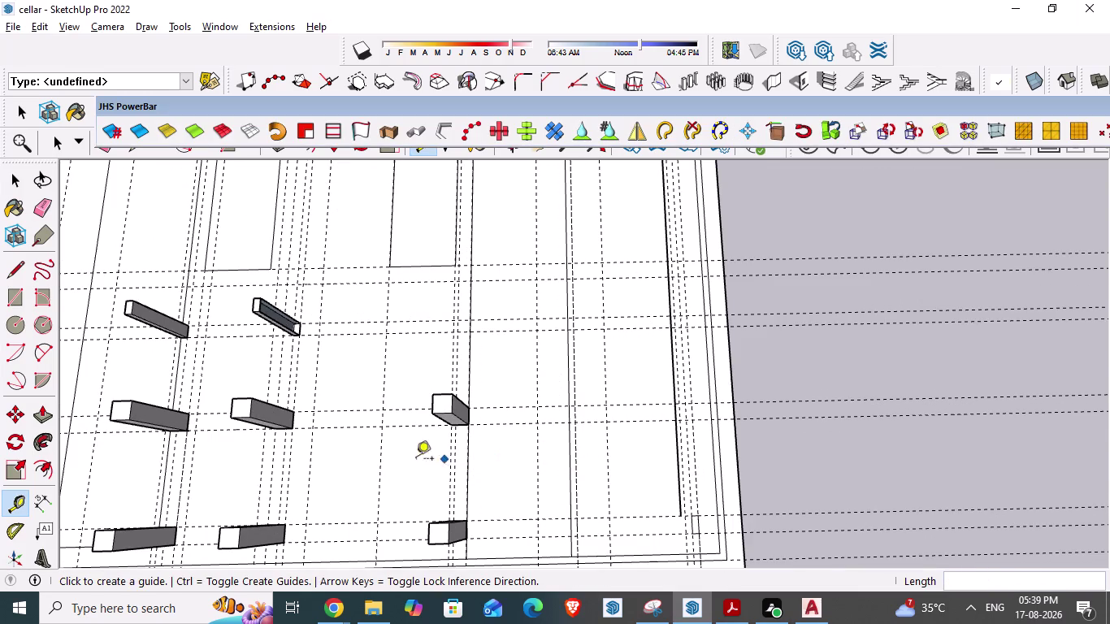
scroll(down, 3)
scroll(down, 3)
scroll(down, 3)
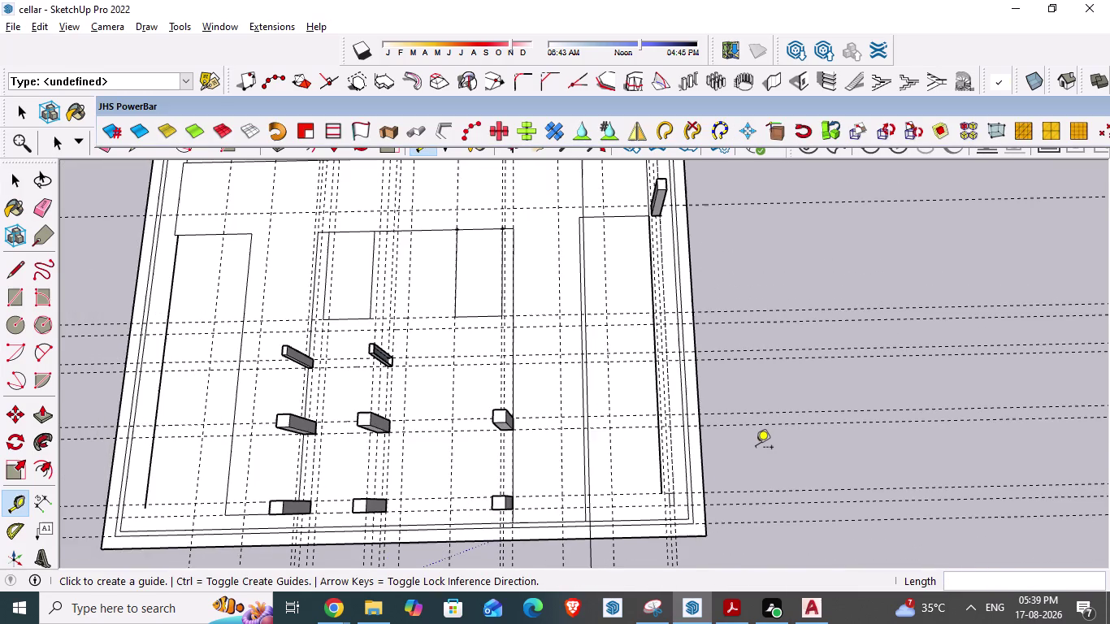
scroll(down, 3)
scroll(up, 3)
scroll(up, 3)
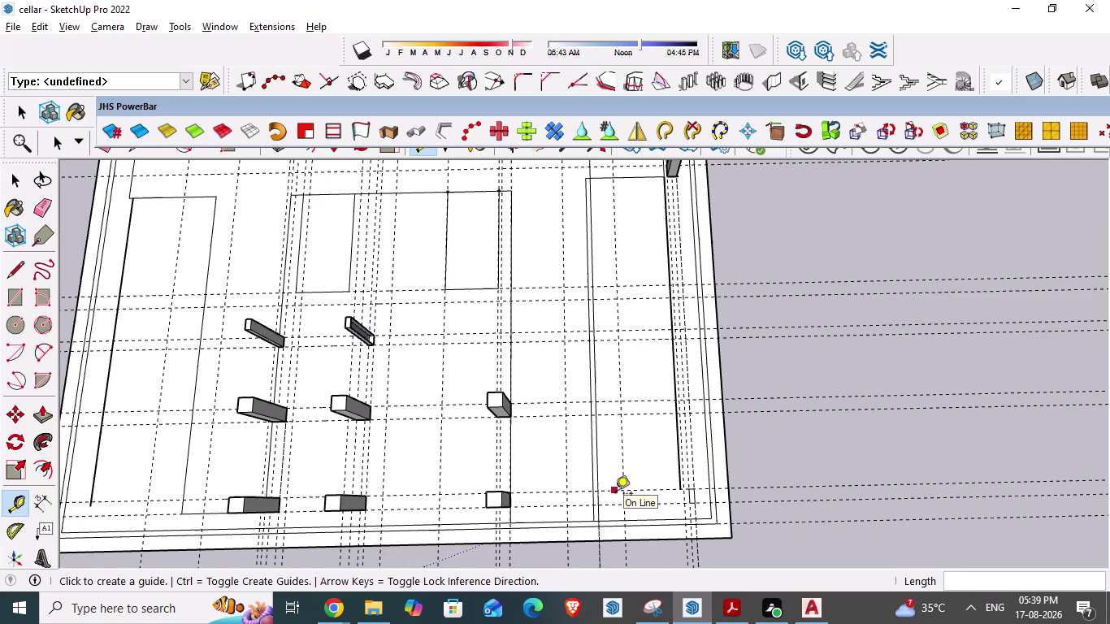
scroll(up, 3)
scroll(up, 3)
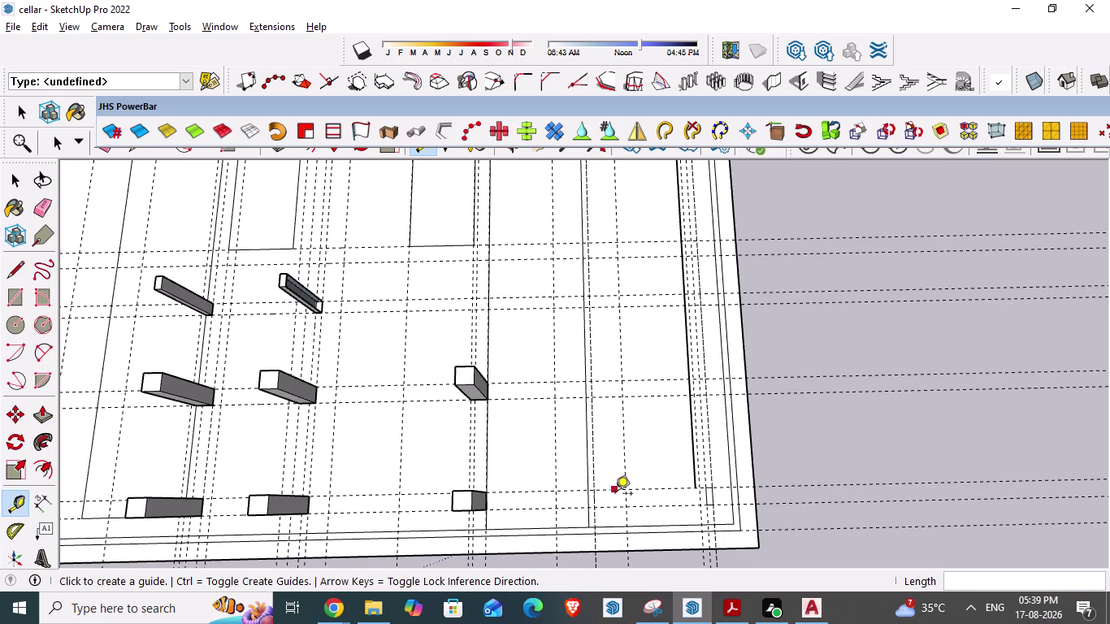
scroll(up, 3)
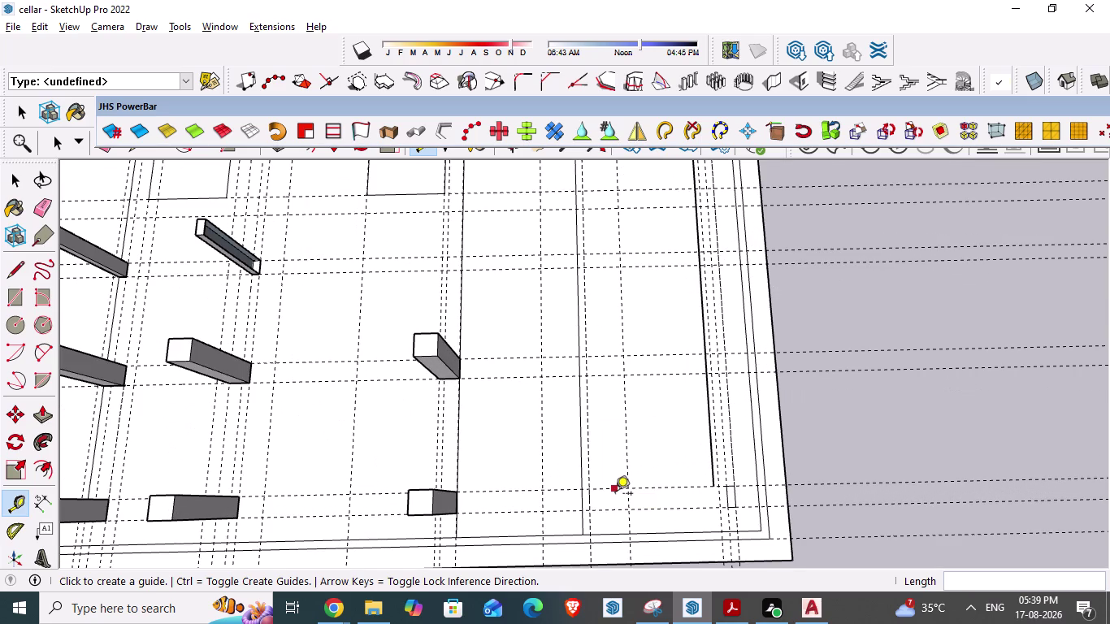
Start a guide parallel to the edge, then cancel it.
click(458, 429)
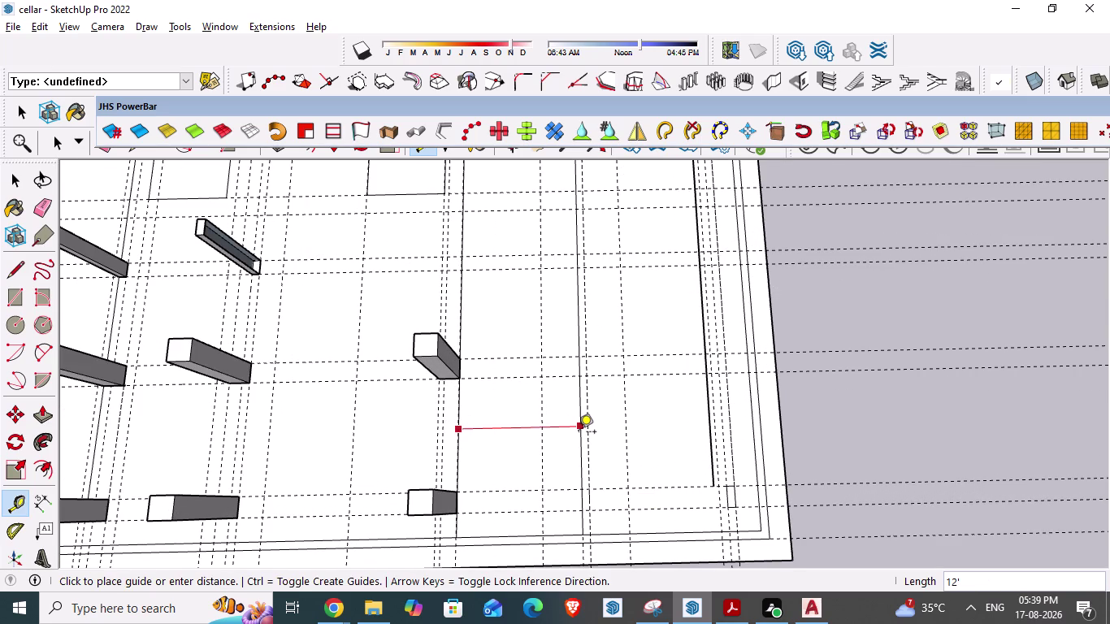
key(Escape)
scroll(down, 3)
scroll(down, 3)
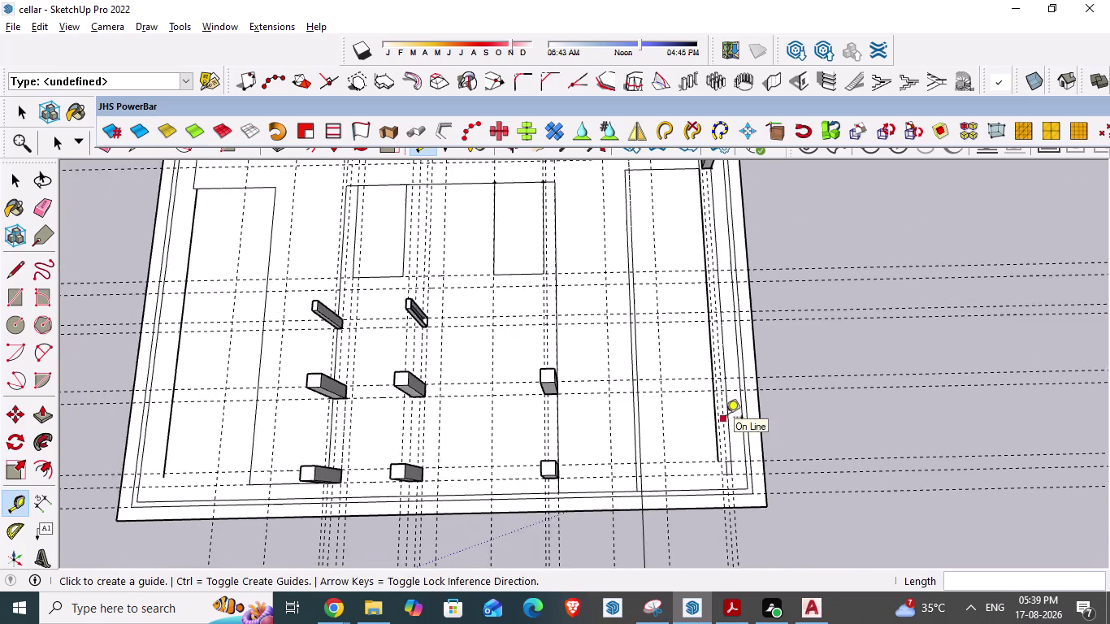
Orbit and zoom over the whole cellar slab, then bring up the AutoCAD plan.
middle_drag(809, 469, 806, 515)
scroll(down, 3)
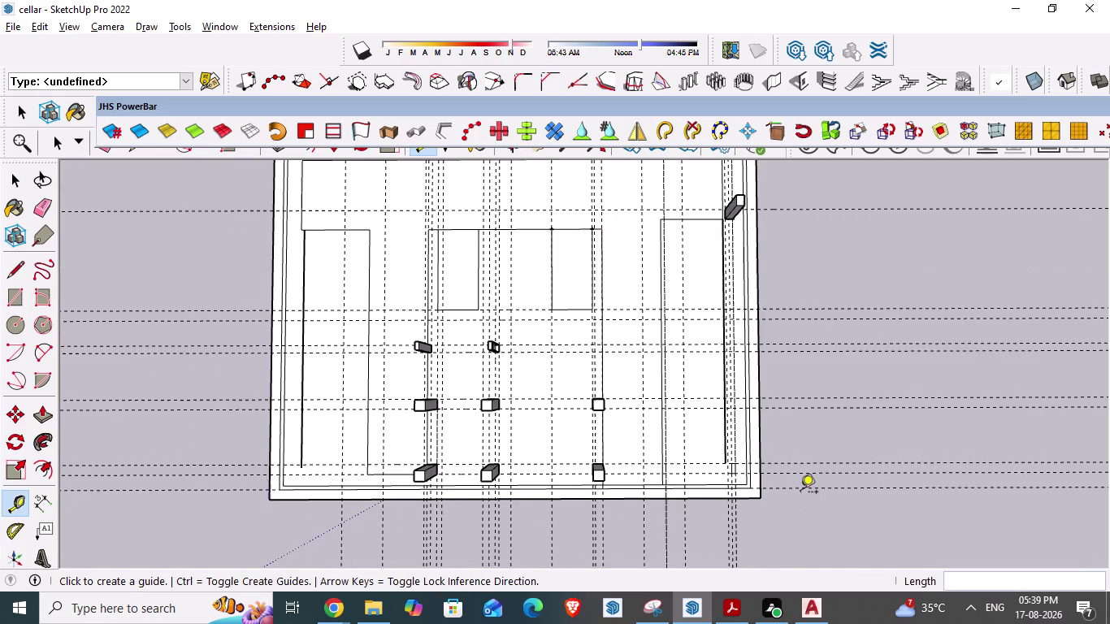
scroll(down, 3)
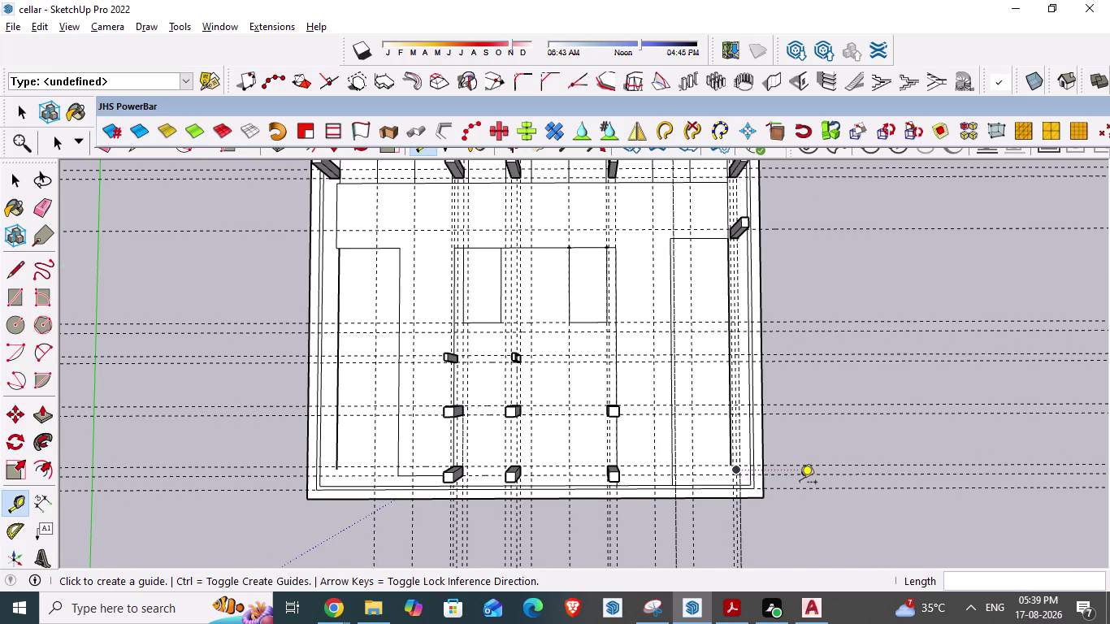
scroll(up, 3)
scroll(down, 3)
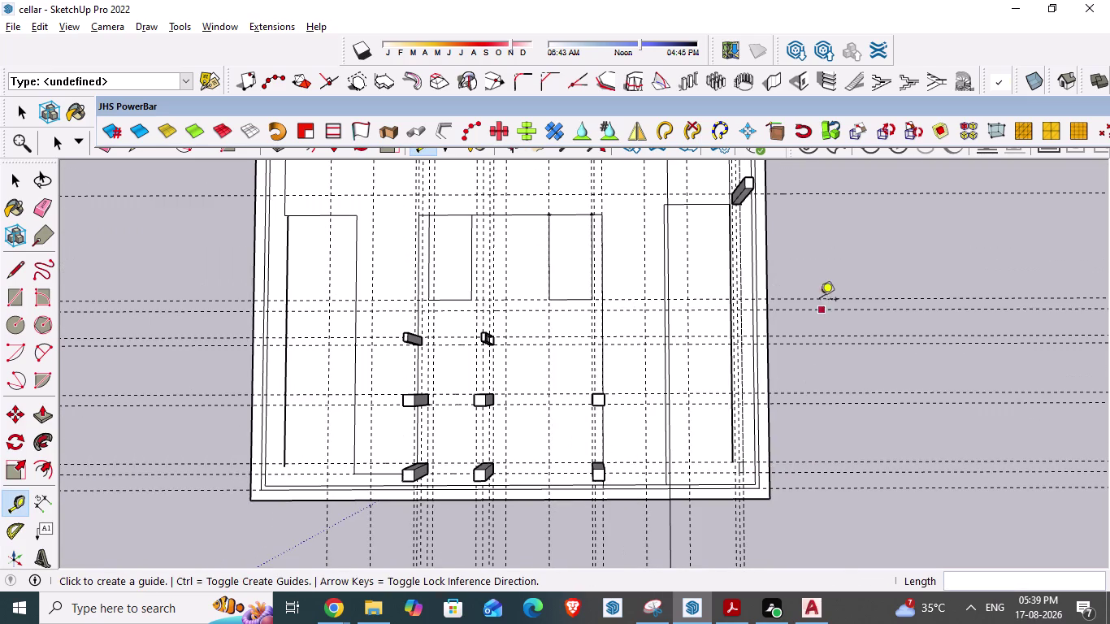
scroll(up, 3)
scroll(up, 3)
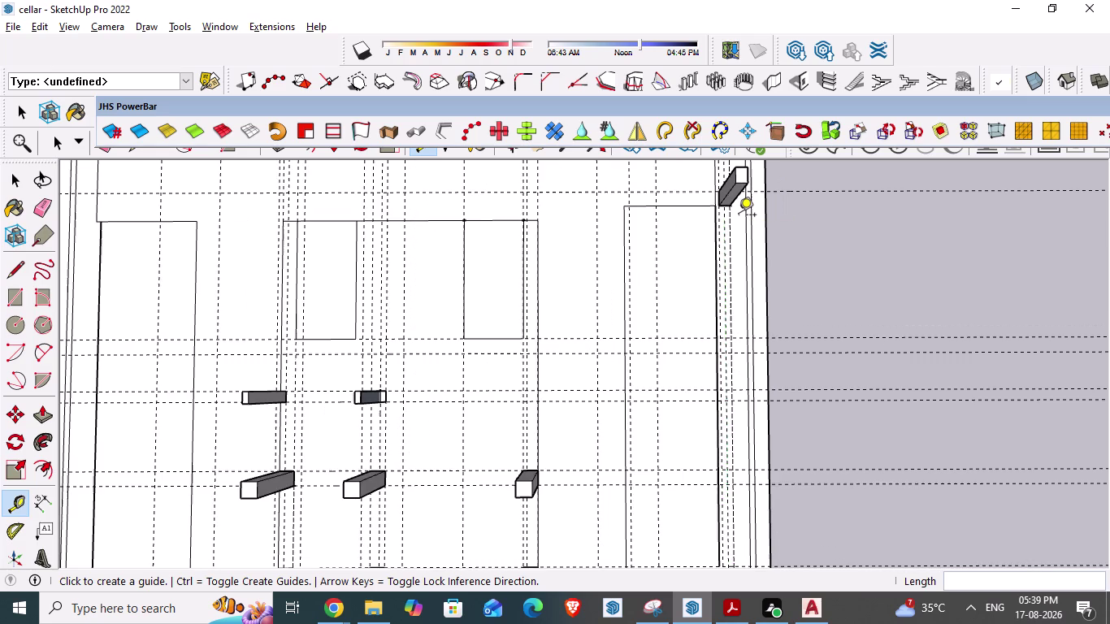
scroll(down, 3)
scroll(up, 3)
scroll(up, 3)
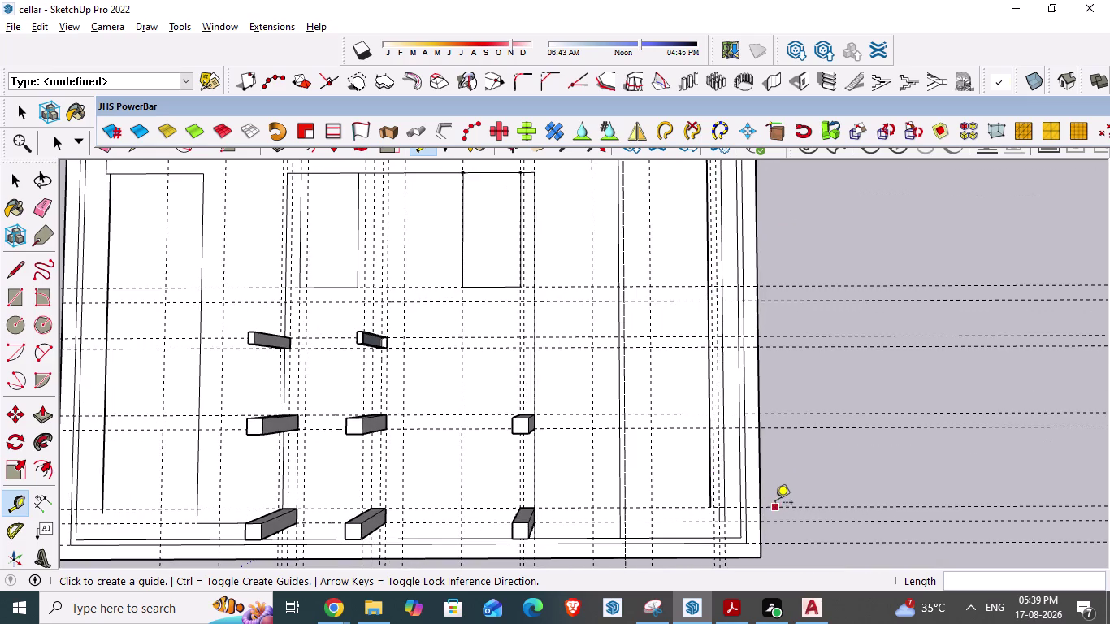
scroll(down, 3)
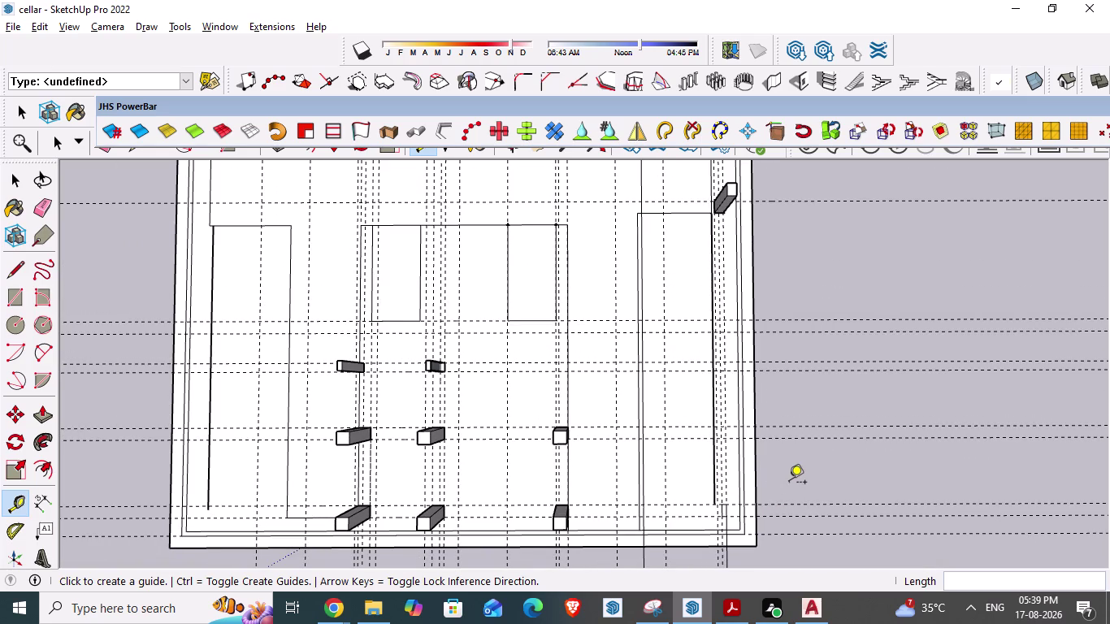
scroll(up, 3)
scroll(up, 3)
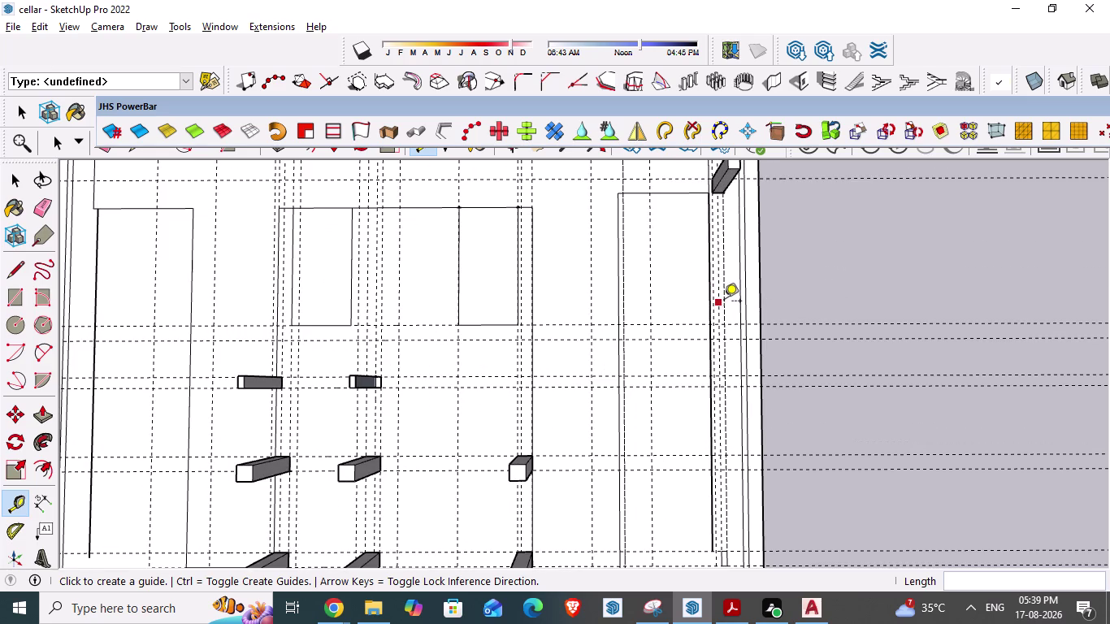
scroll(up, 3)
scroll(up, 3)
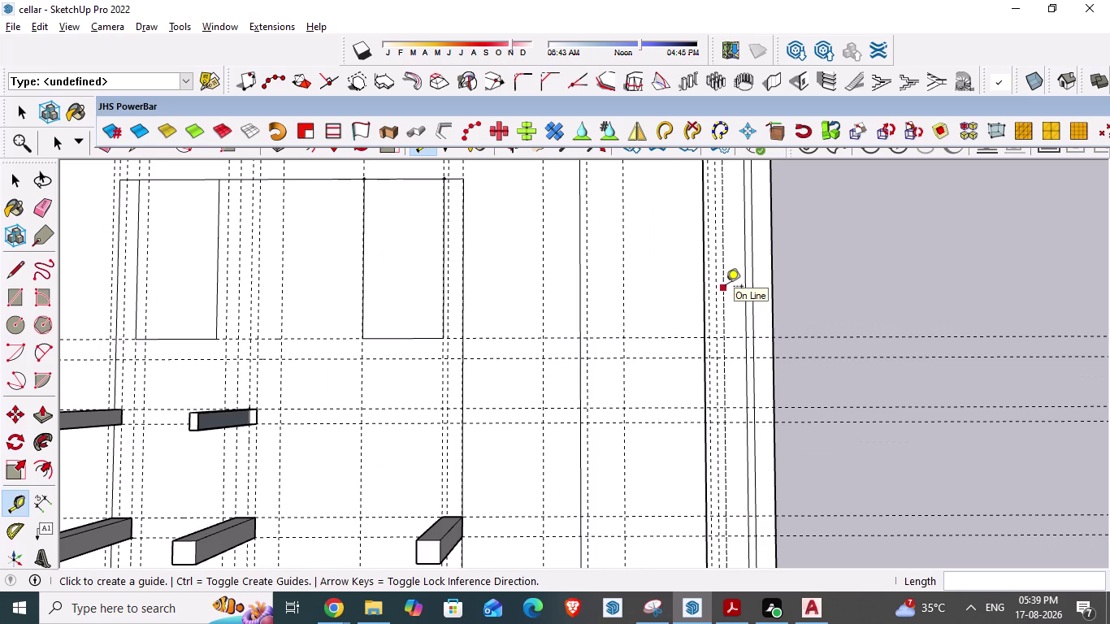
scroll(down, 3)
key(alt+Tab)
Continue the column's dimension chain through three column-edge points.
scroll(down, 3)
scroll(down, 3)
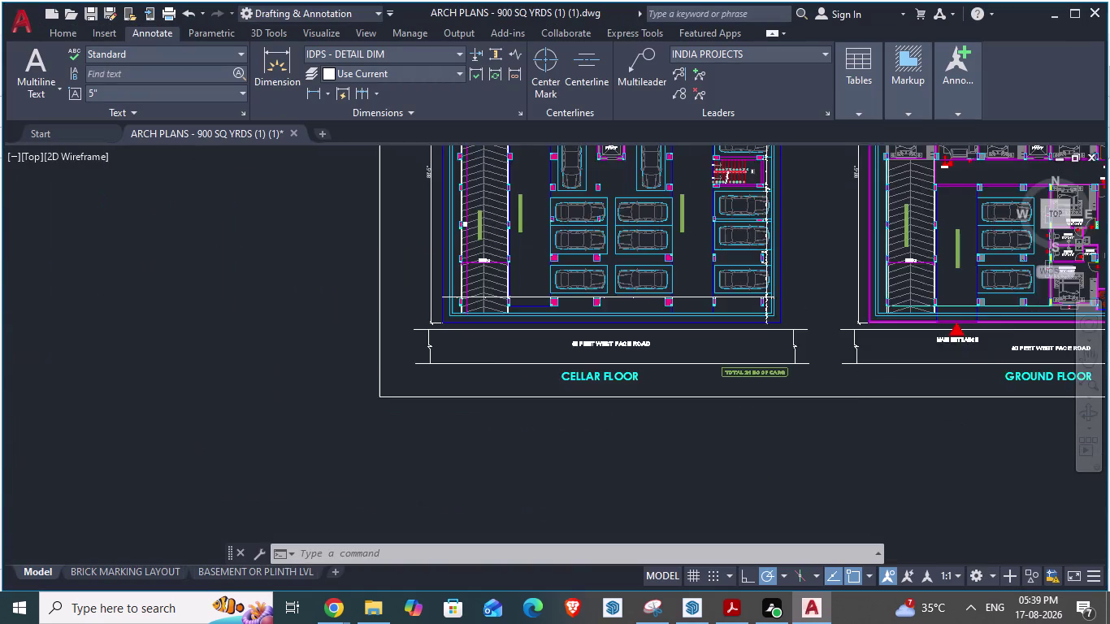
scroll(up, 3)
scroll(up, 3)
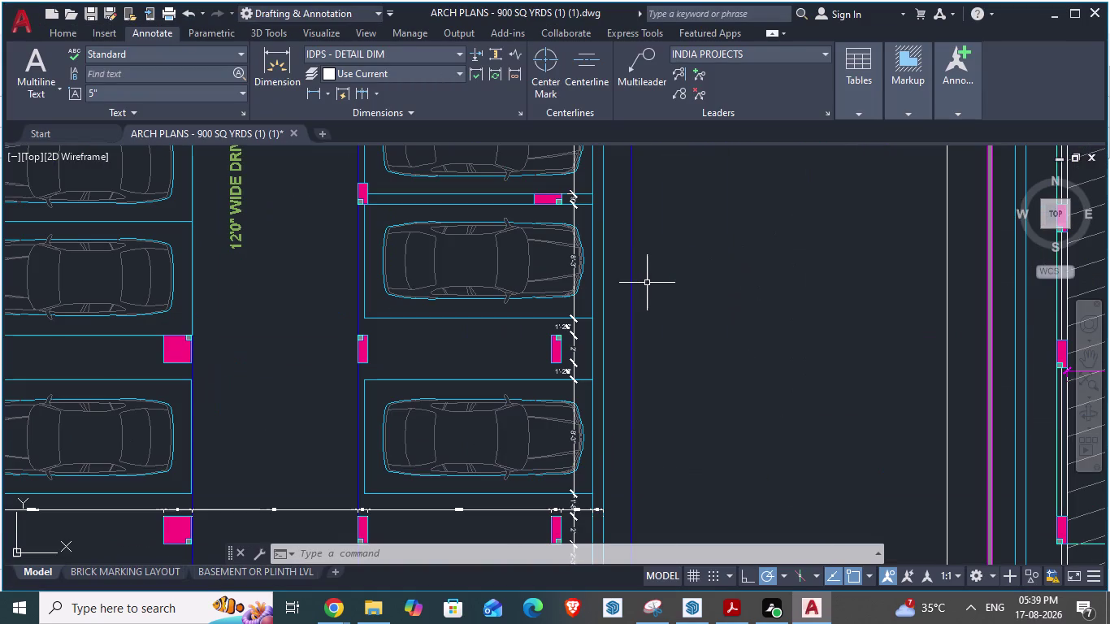
scroll(down, 3)
scroll(up, 3)
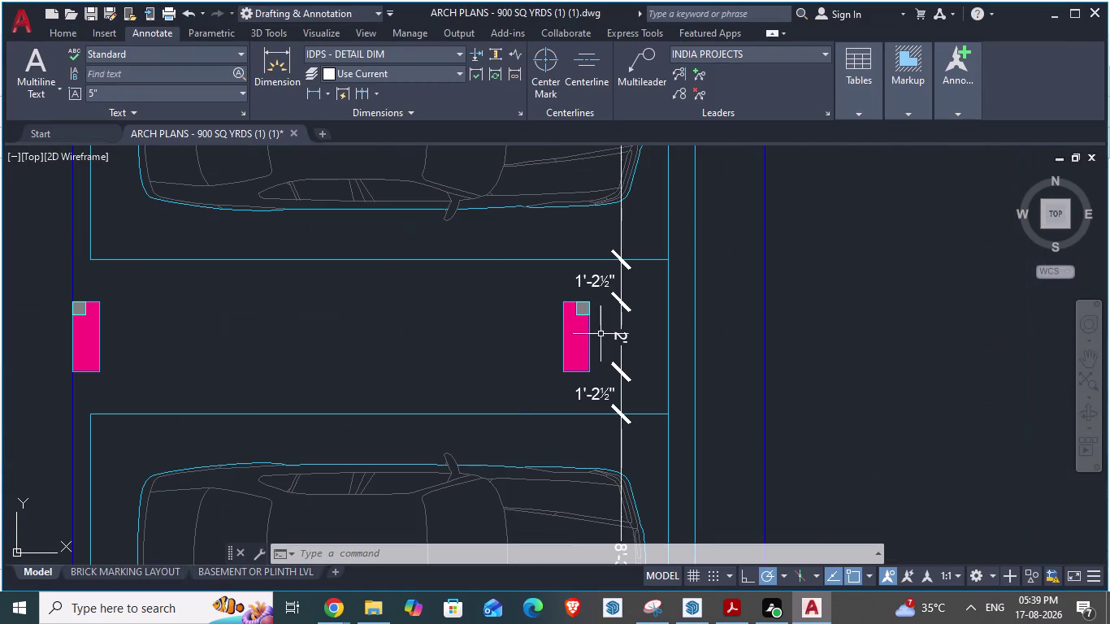
key(space)
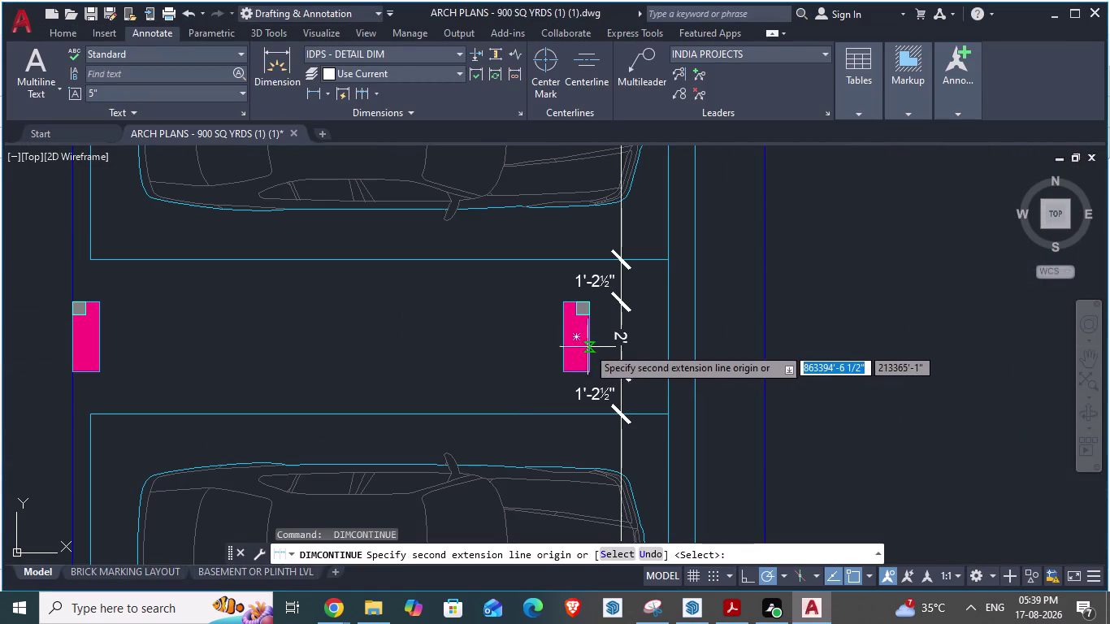
click(588, 347)
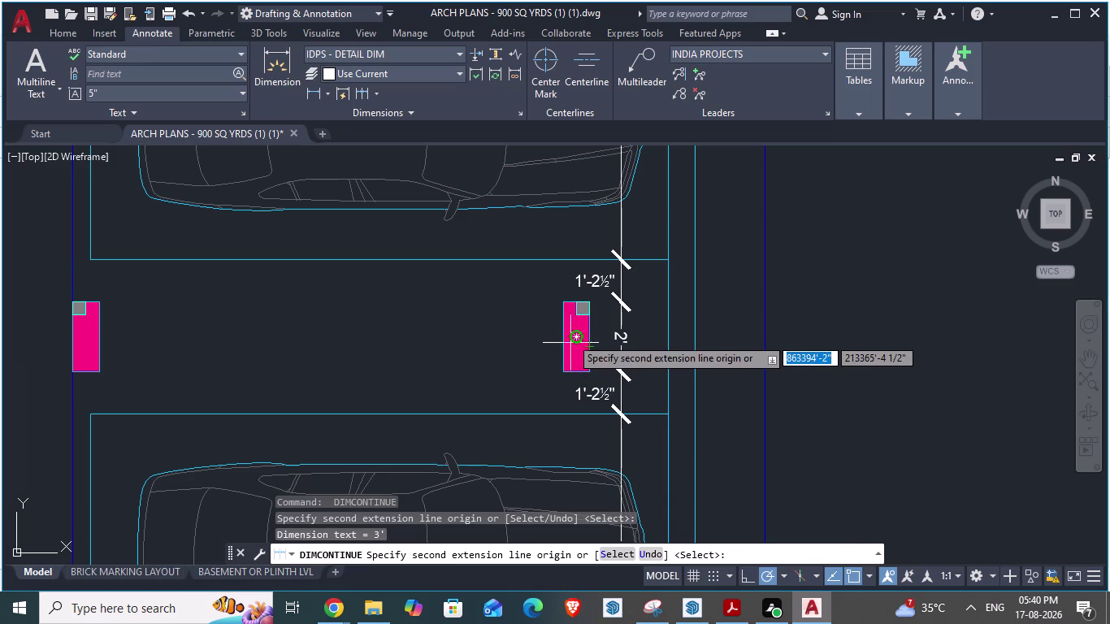
click(564, 337)
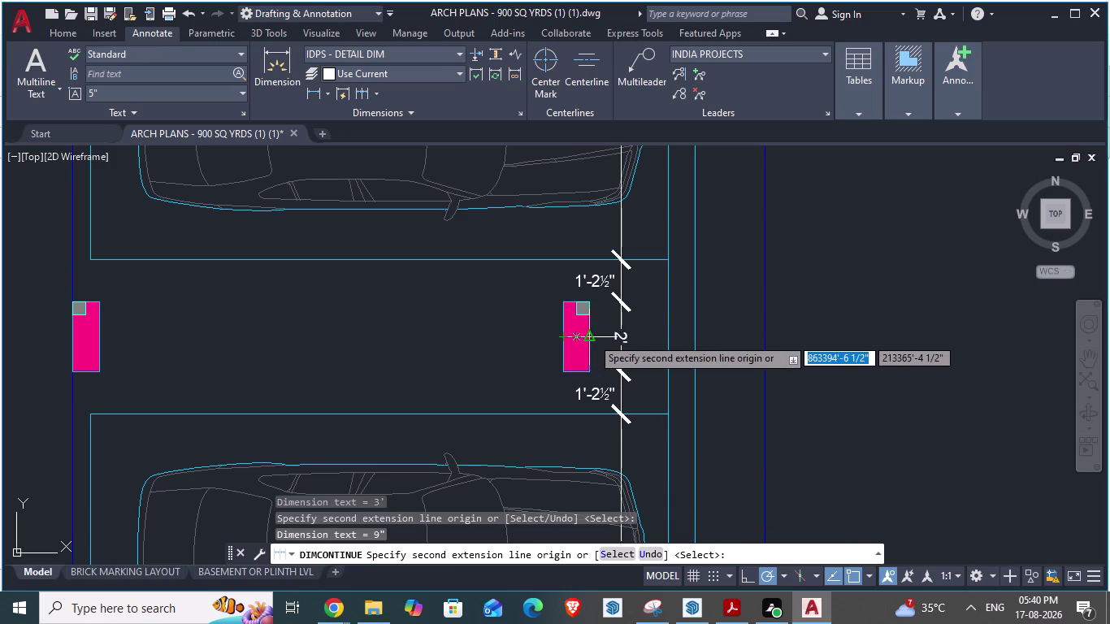
click(593, 338)
key(Escape)
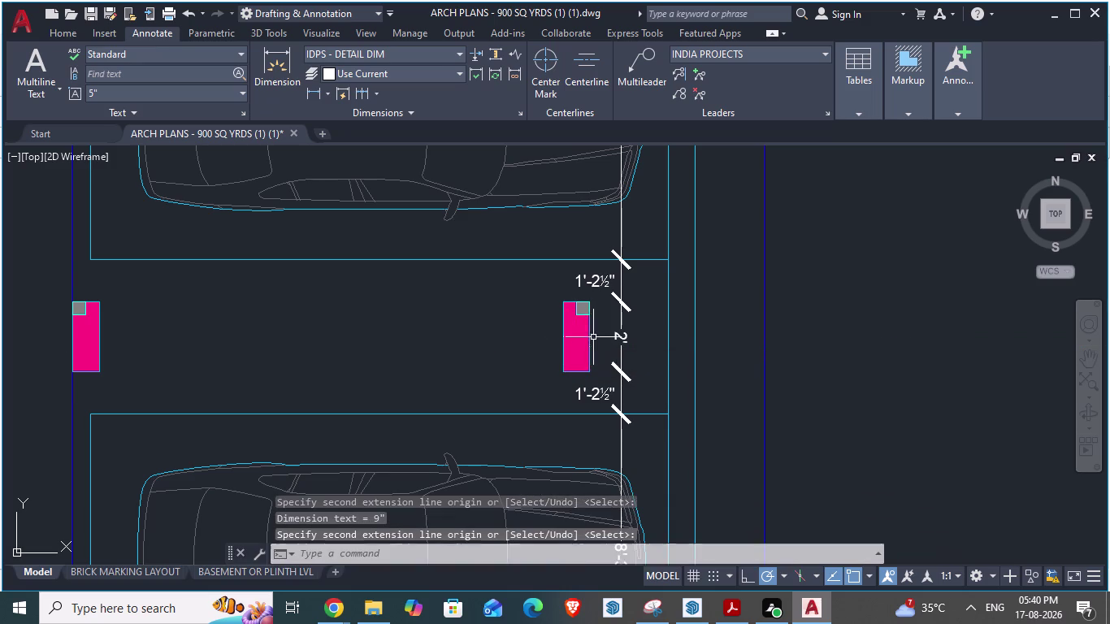
Extend the chain to the grey column square's corner, then return to SketchUp.
scroll(up, 3)
key(space)
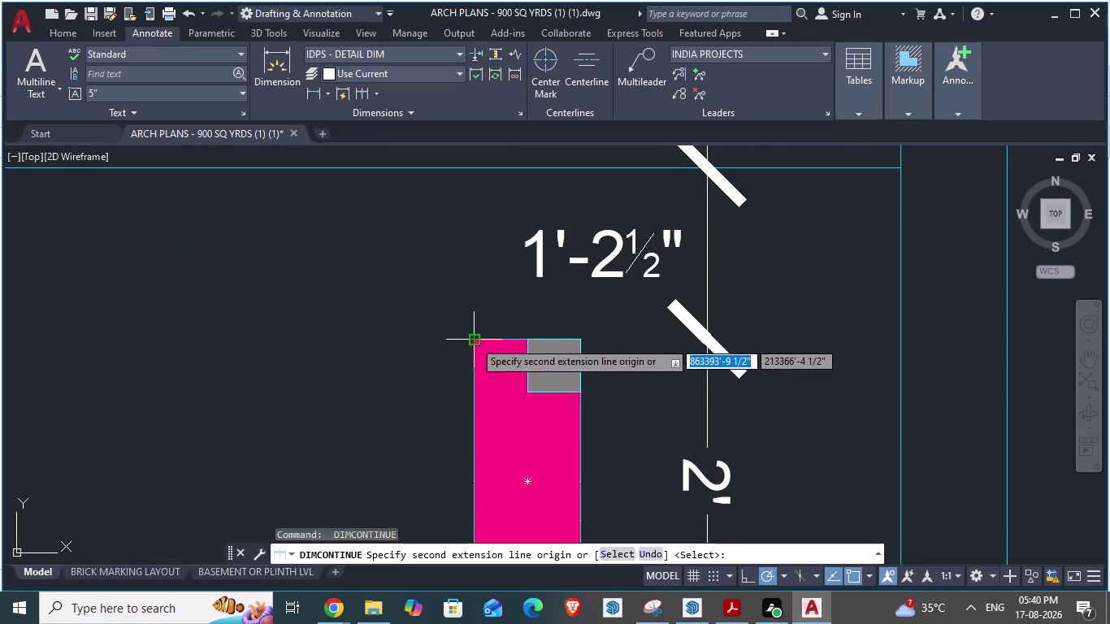
click(473, 341)
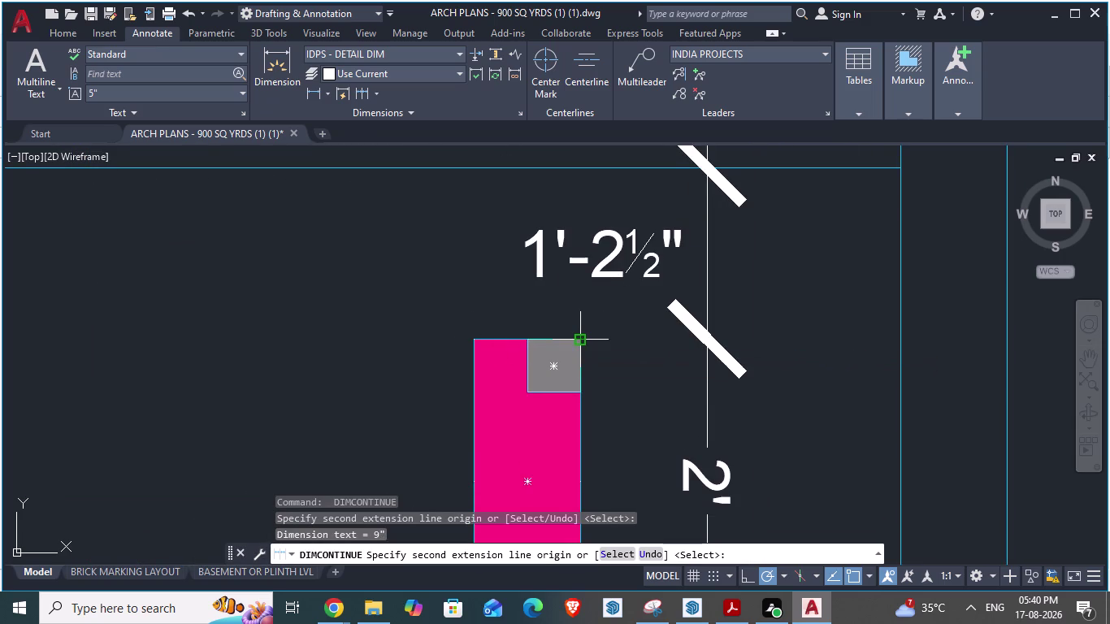
key(Escape)
key(Escape)
key(Escape)
scroll(down, 3)
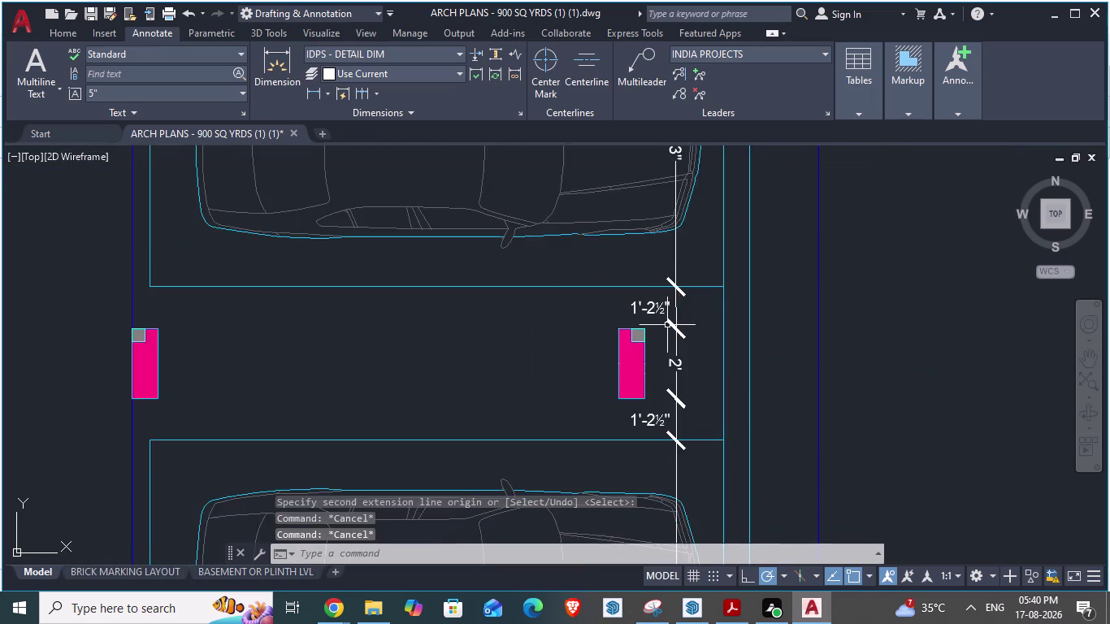
scroll(down, 3)
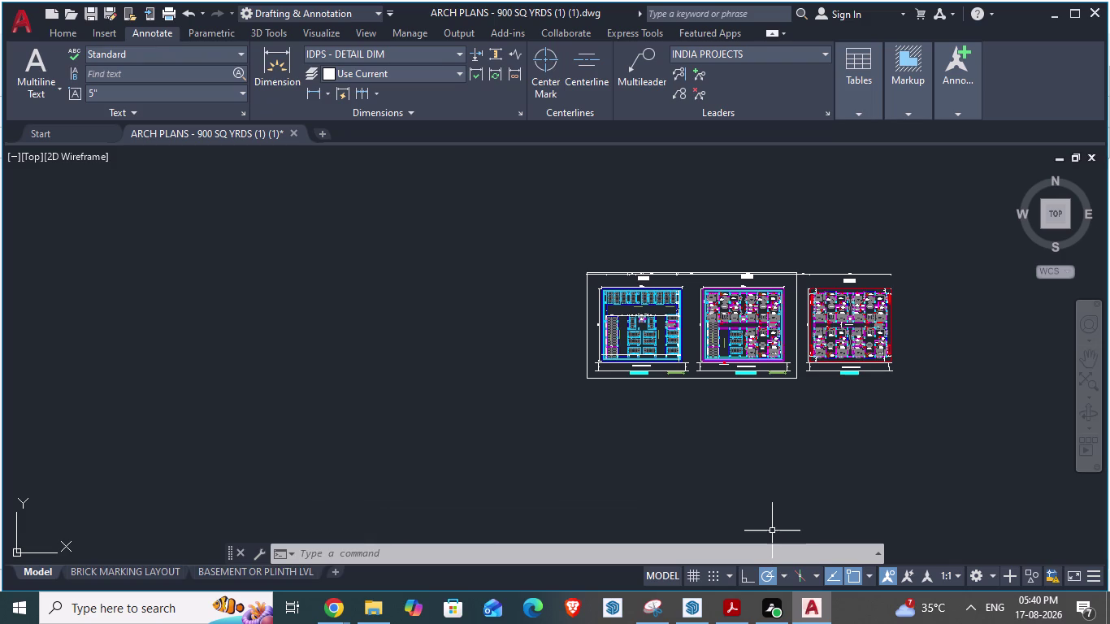
click(808, 600)
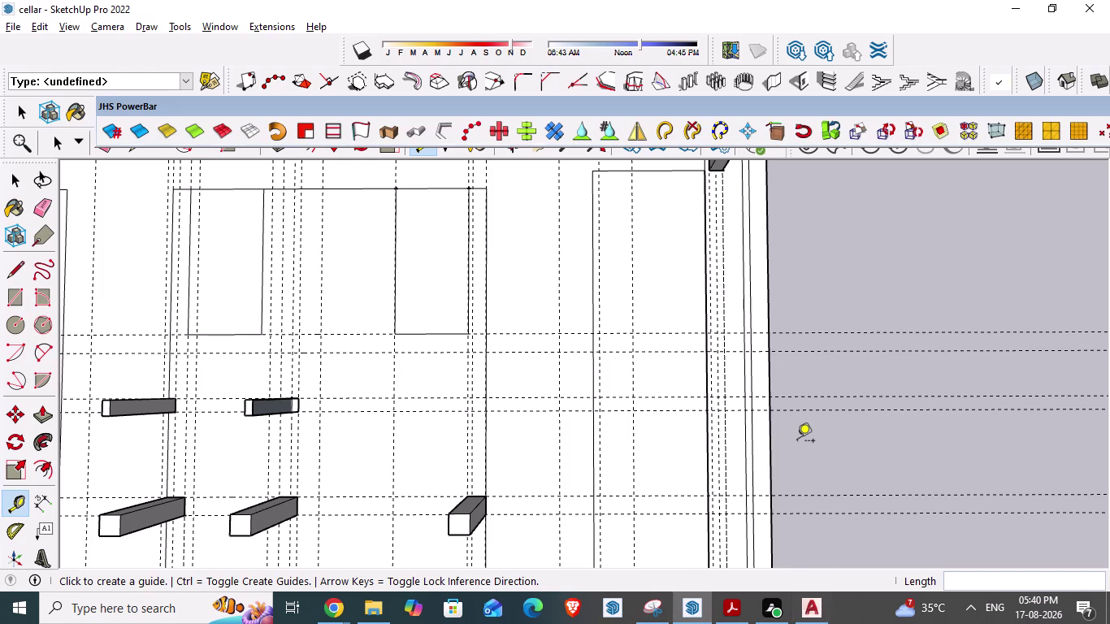
Exit guide placement, show the whole model and tilt the view across the columns.
scroll(down, 3)
key(space)
key(space)
key(space)
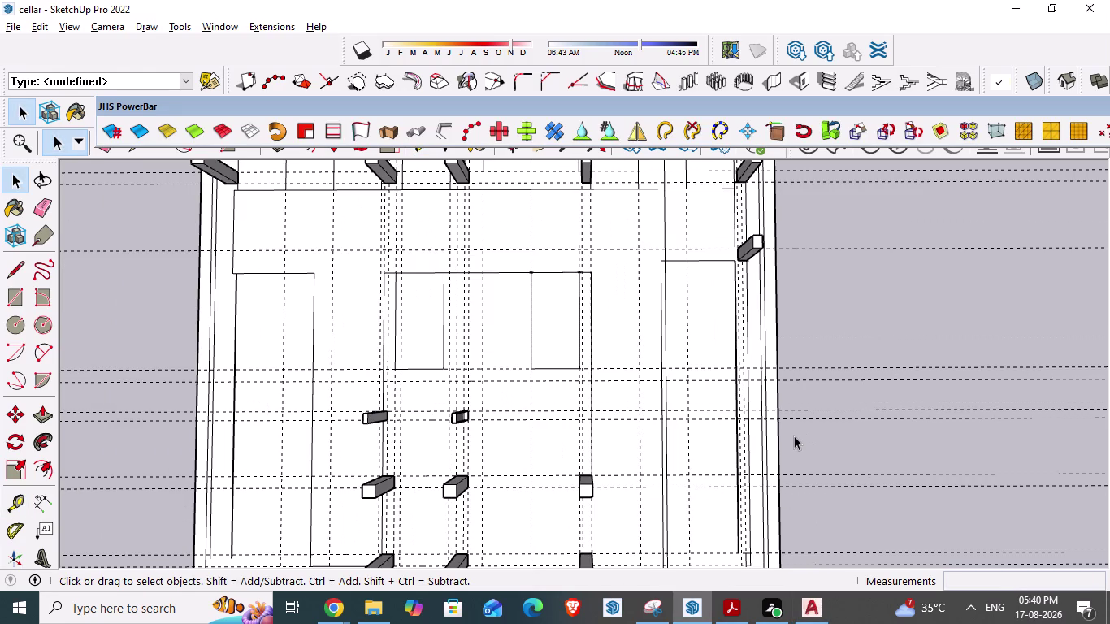
key(space)
scroll(down, 3)
scroll(down, 3)
scroll(down, 3)
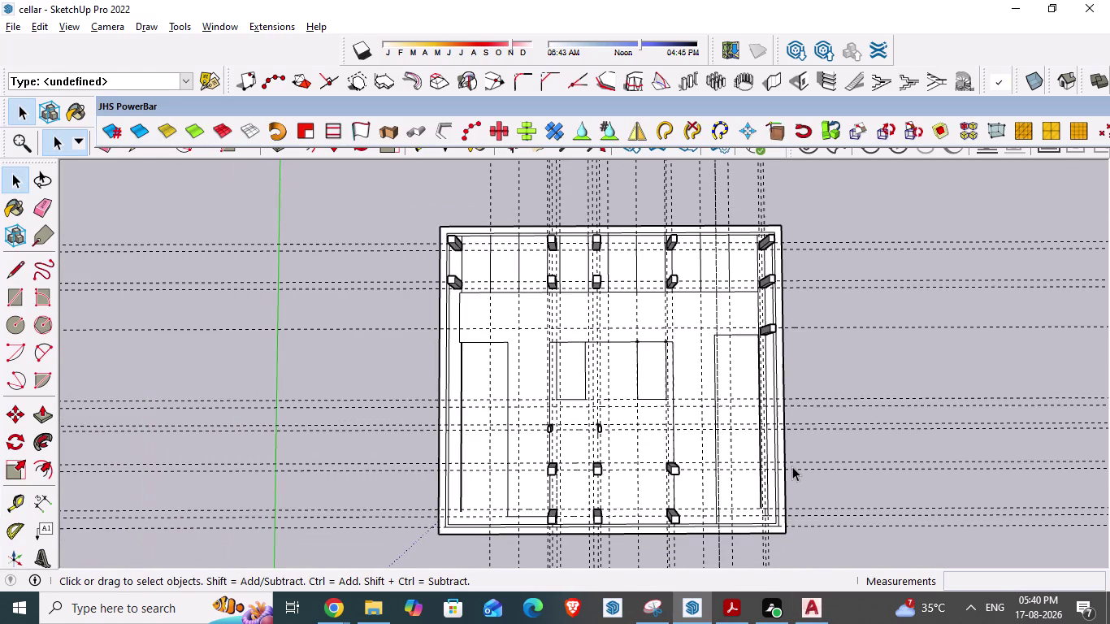
scroll(down, 3)
middle_drag(737, 468, 738, 478)
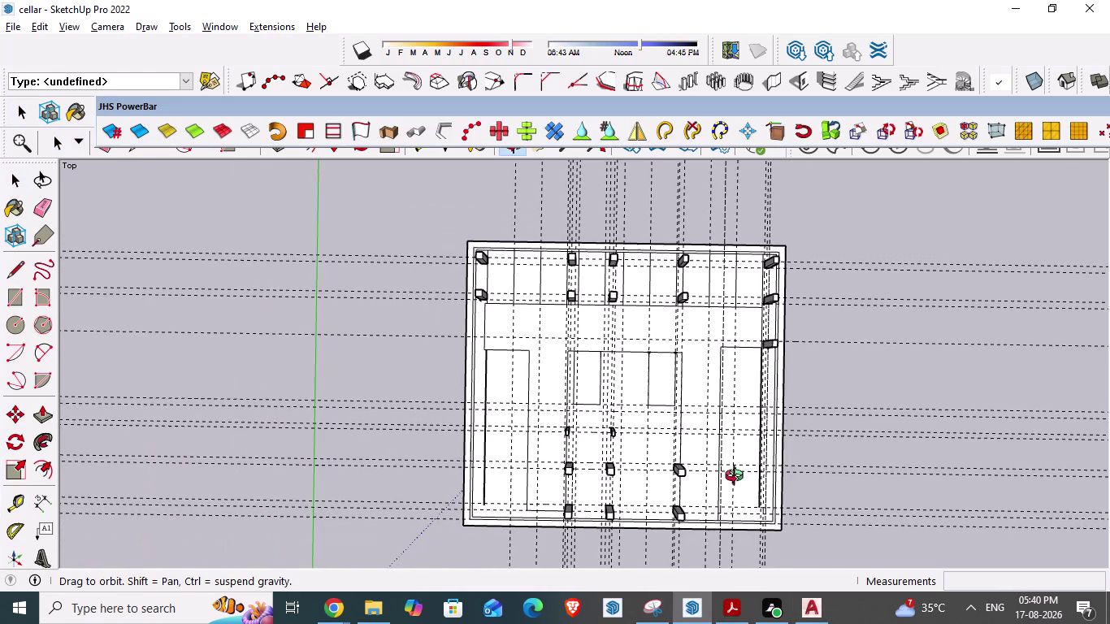
middle_drag(738, 478, 757, 388)
Zoom in and out across the column row.
scroll(up, 3)
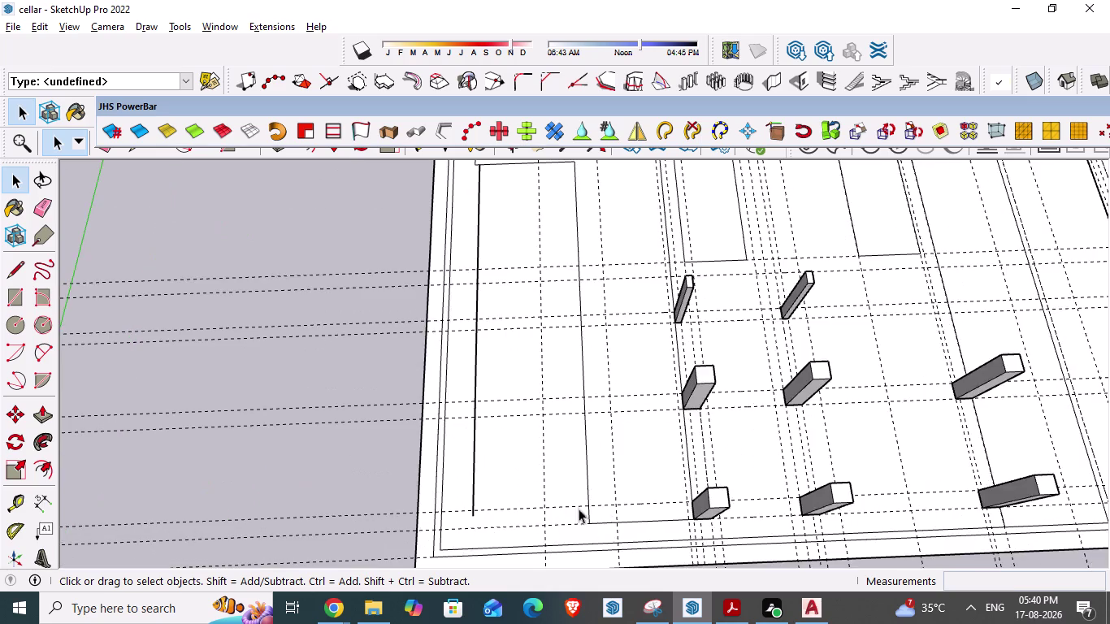
scroll(up, 3)
scroll(down, 3)
scroll(down, 3)
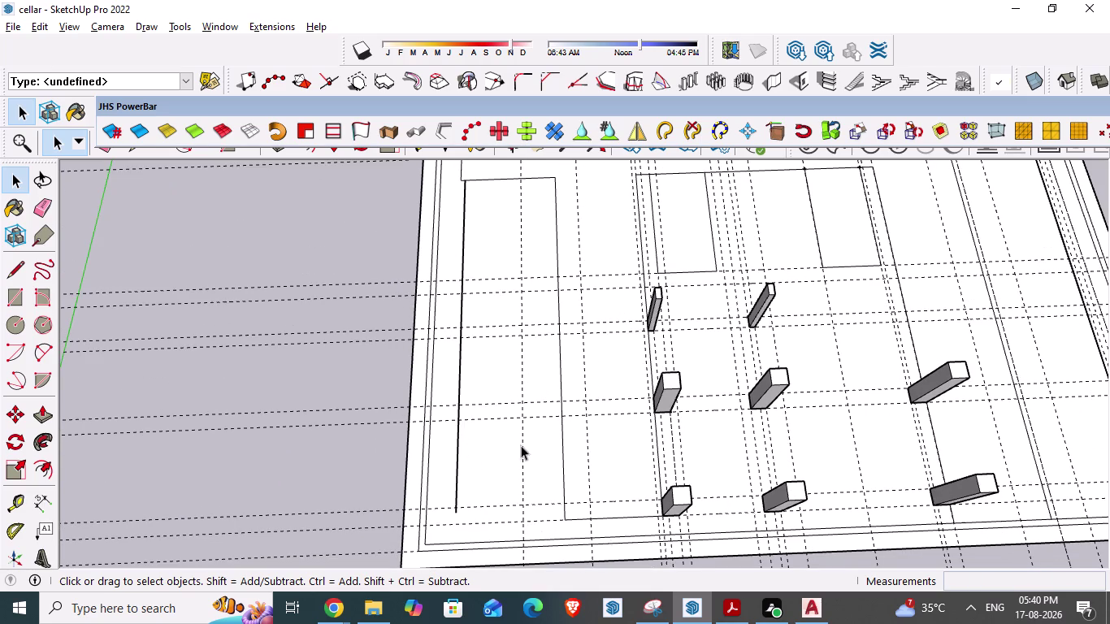
scroll(up, 3)
scroll(down, 3)
scroll(down, 3)
scroll(up, 3)
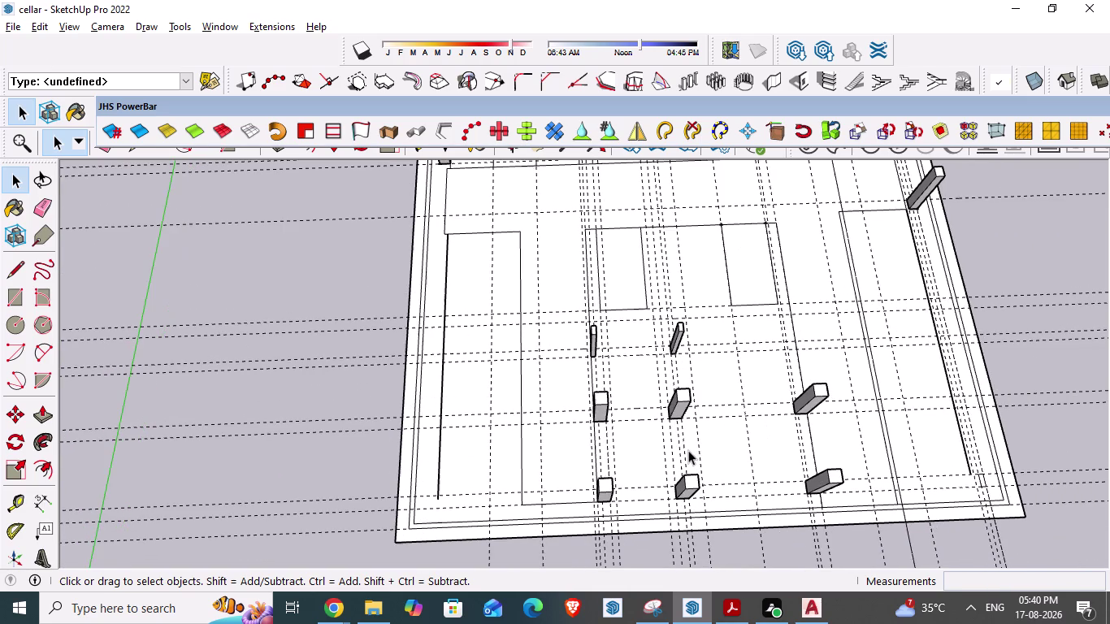
scroll(up, 3)
Recheck the AutoCAD chain's 2', 9", 2'-7½" and 4½" spans, then resume Tape Measure.
key(alt+Tab)
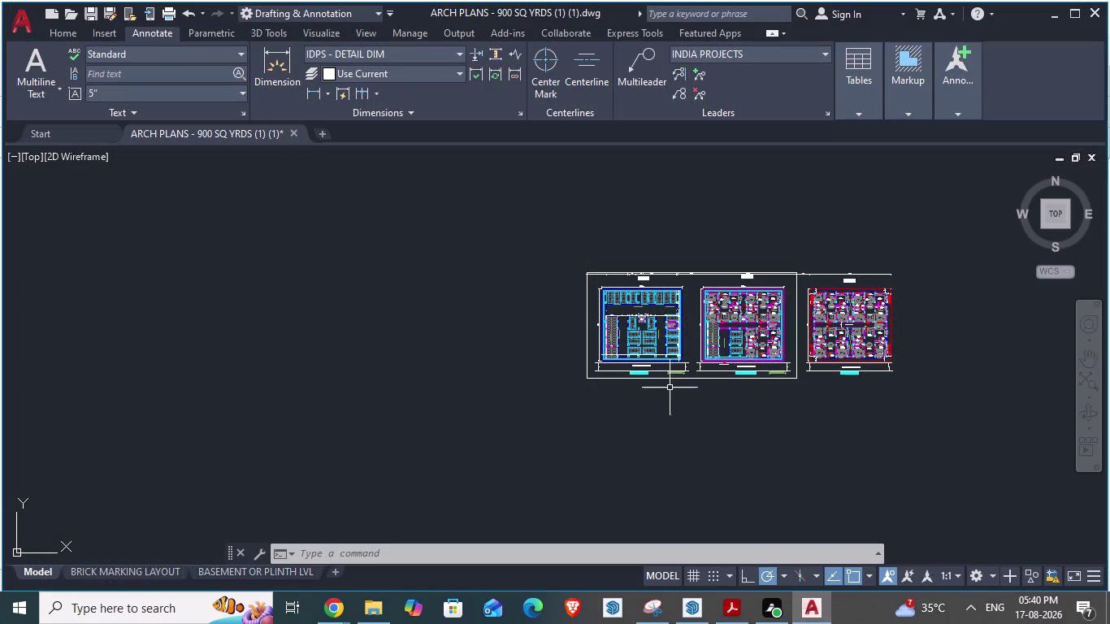
scroll(up, 3)
scroll(up, 3)
scroll(up, 3)
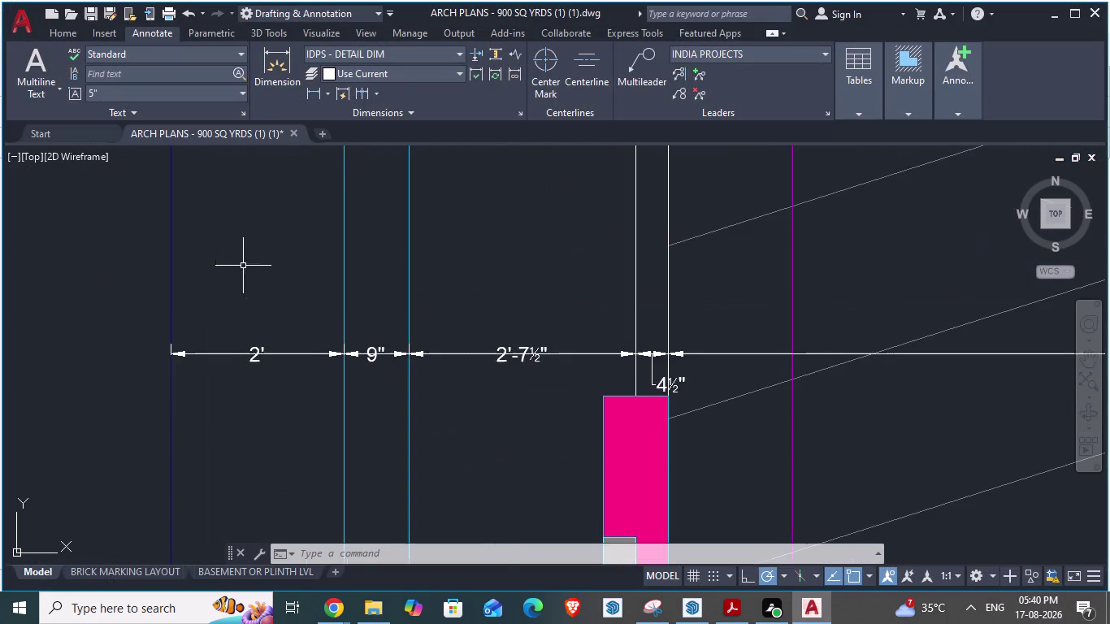
scroll(up, 3)
key(alt+Tab)
scroll(up, 3)
key(t)
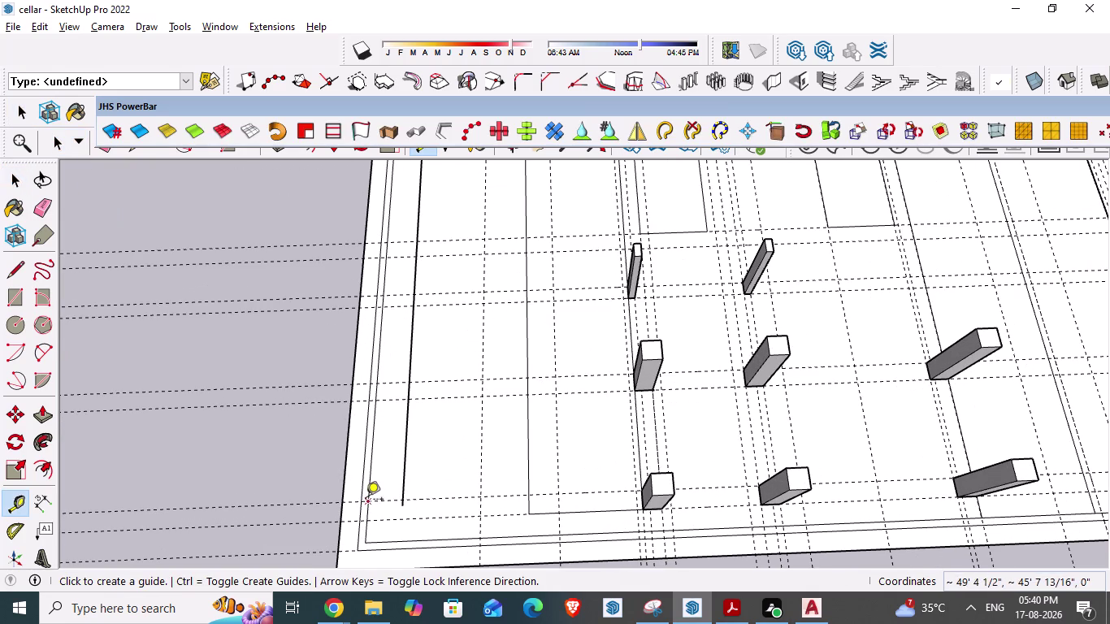
Place a guide 2' off the wall edge, then leave the Tape Measure tool.
click(372, 486)
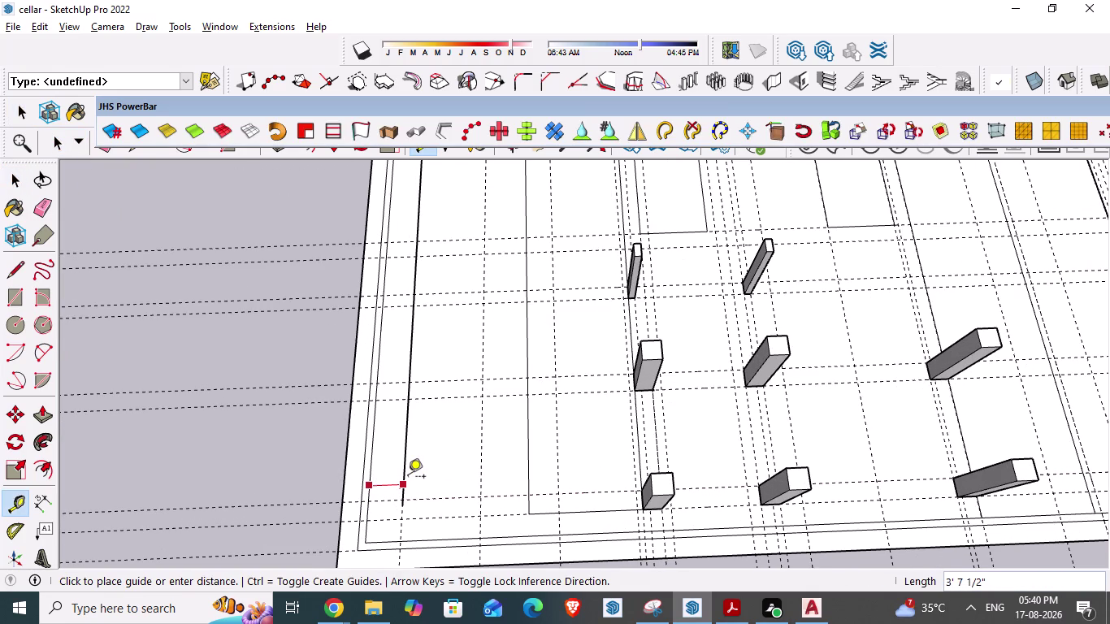
key(Escape)
scroll(down, 3)
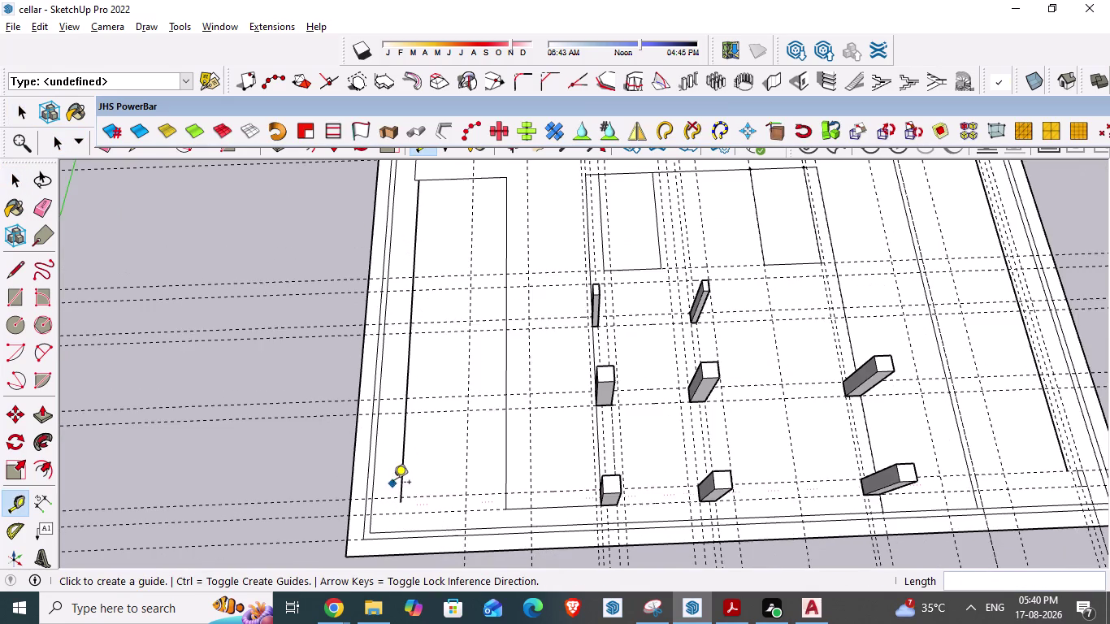
scroll(up, 3)
click(365, 509)
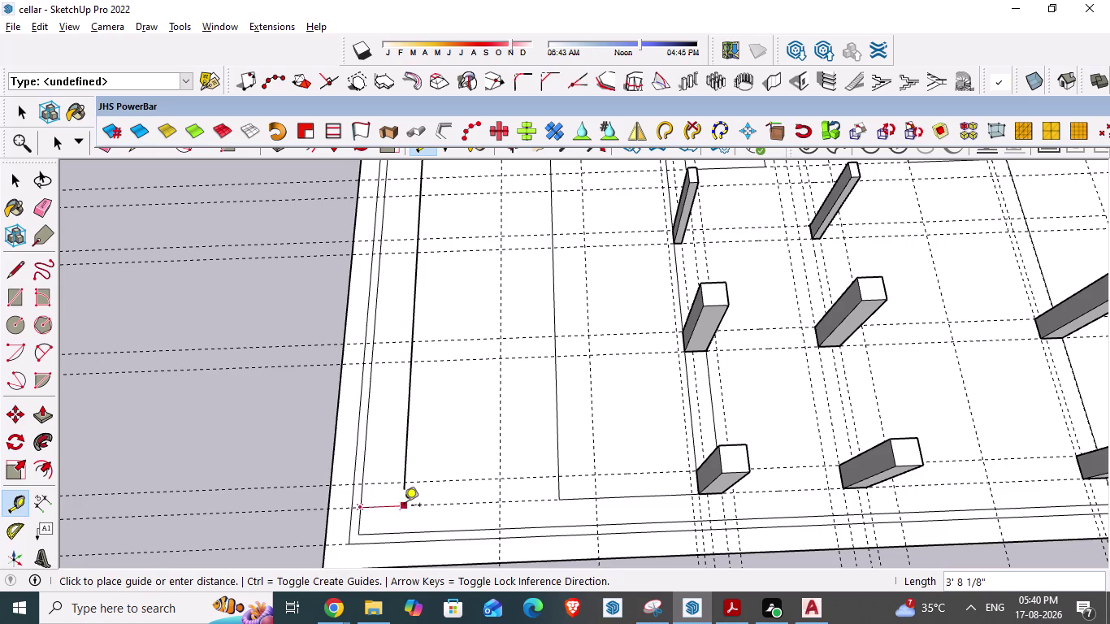
text(2')
key(Return)
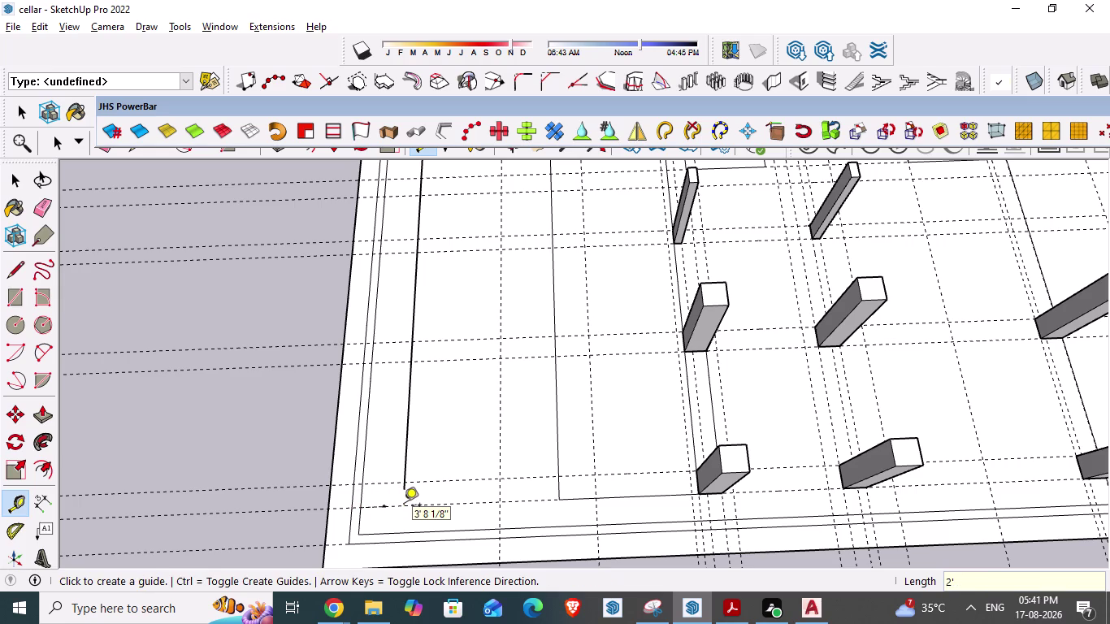
key(Escape)
key(Escape)
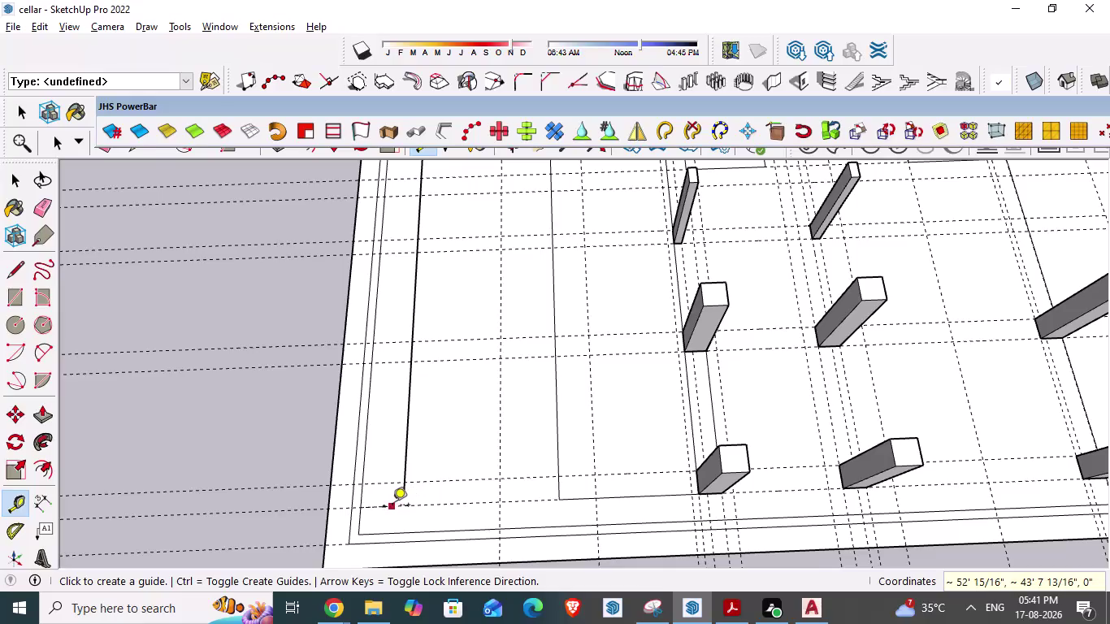
key(space)
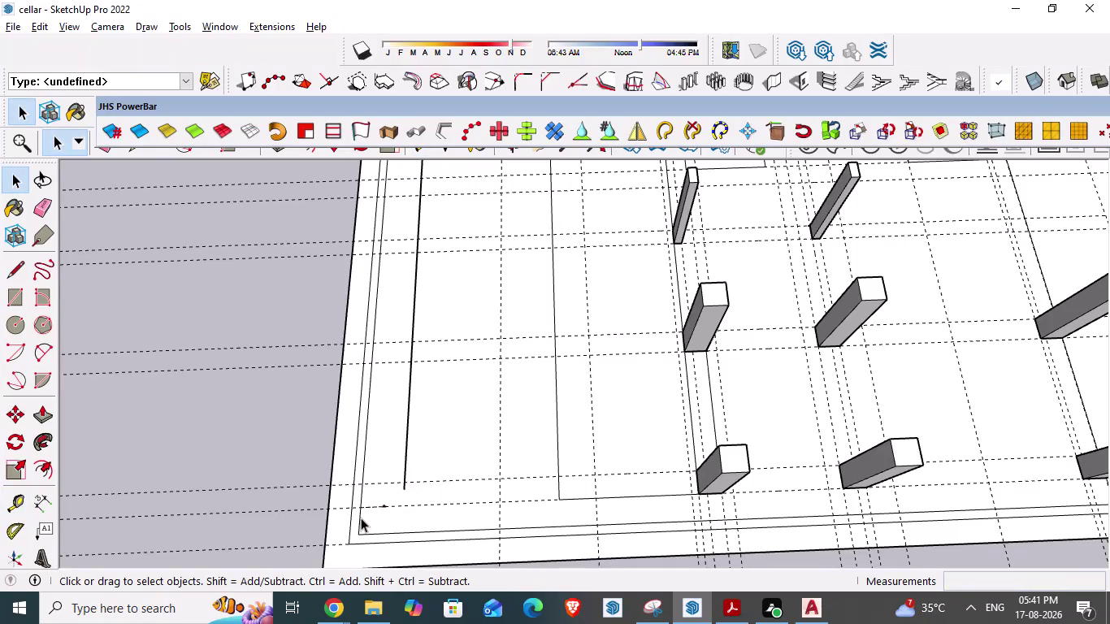
Set another 2' guide from the outer wall edge with Tape Measure (T).
click(361, 518)
key(t)
click(360, 517)
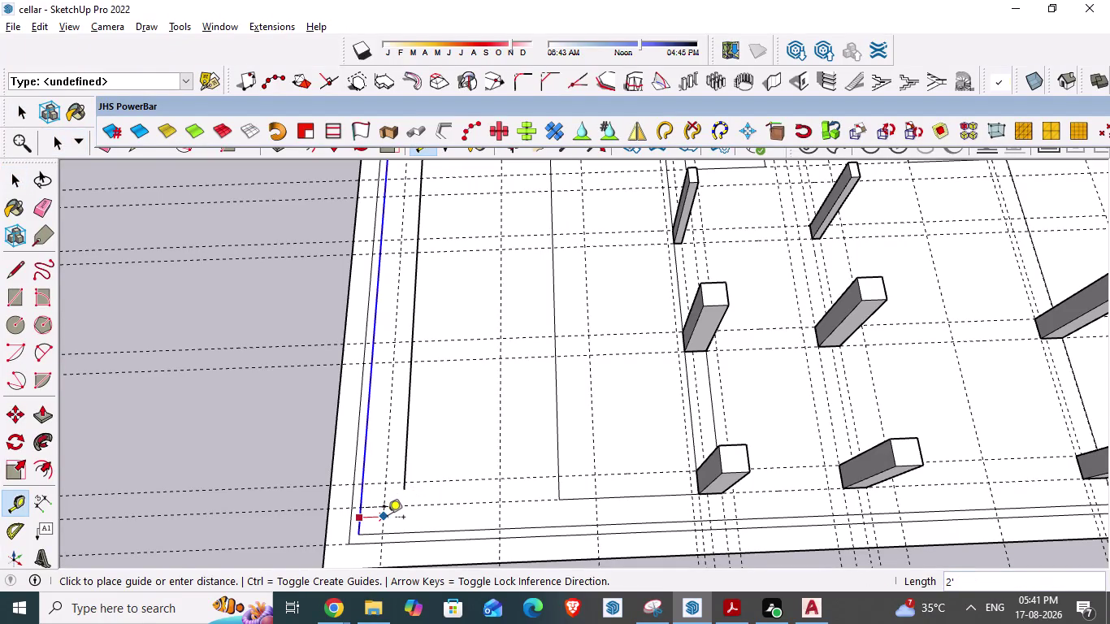
text(2')
key(Return)
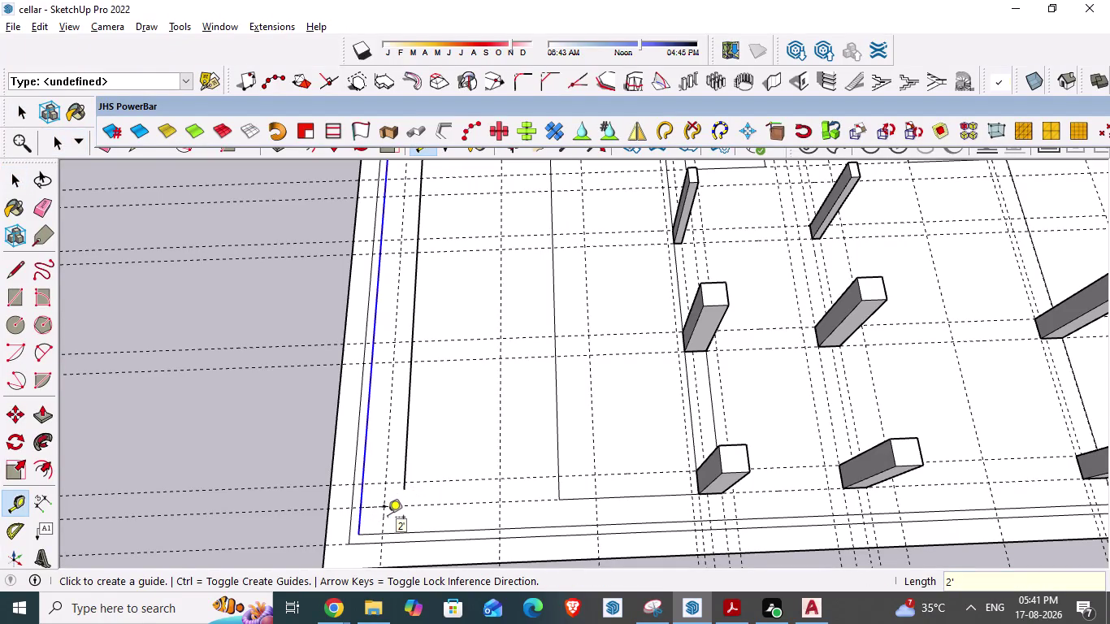
Check guide offsets against the AutoCAD plan and undo the last measurement.
key(alt+Tab)
scroll(down, 3)
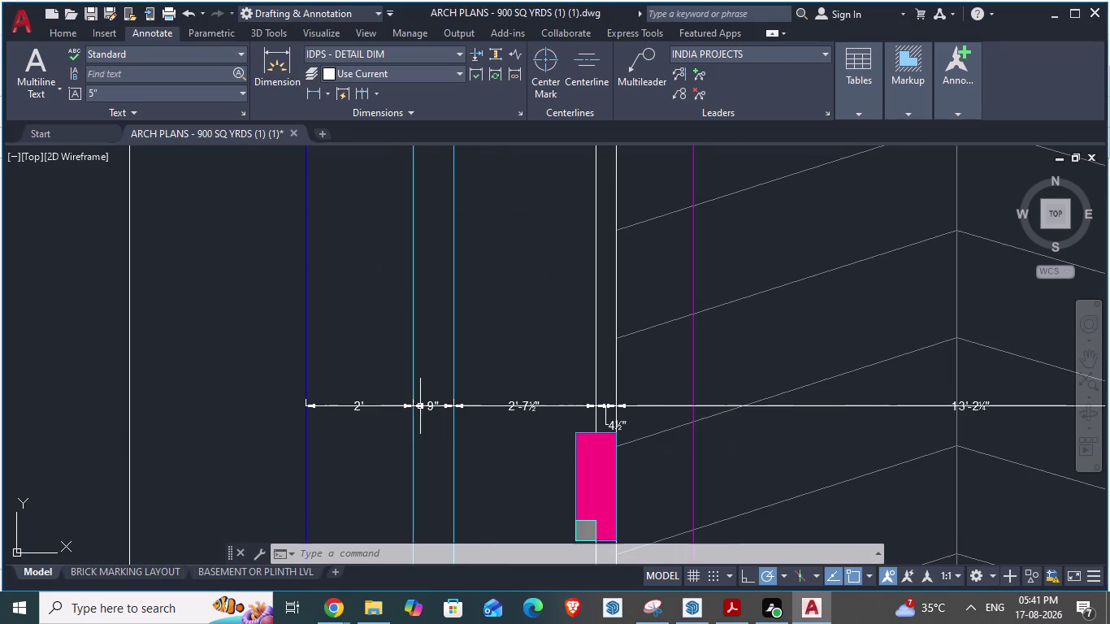
key(alt+Tab)
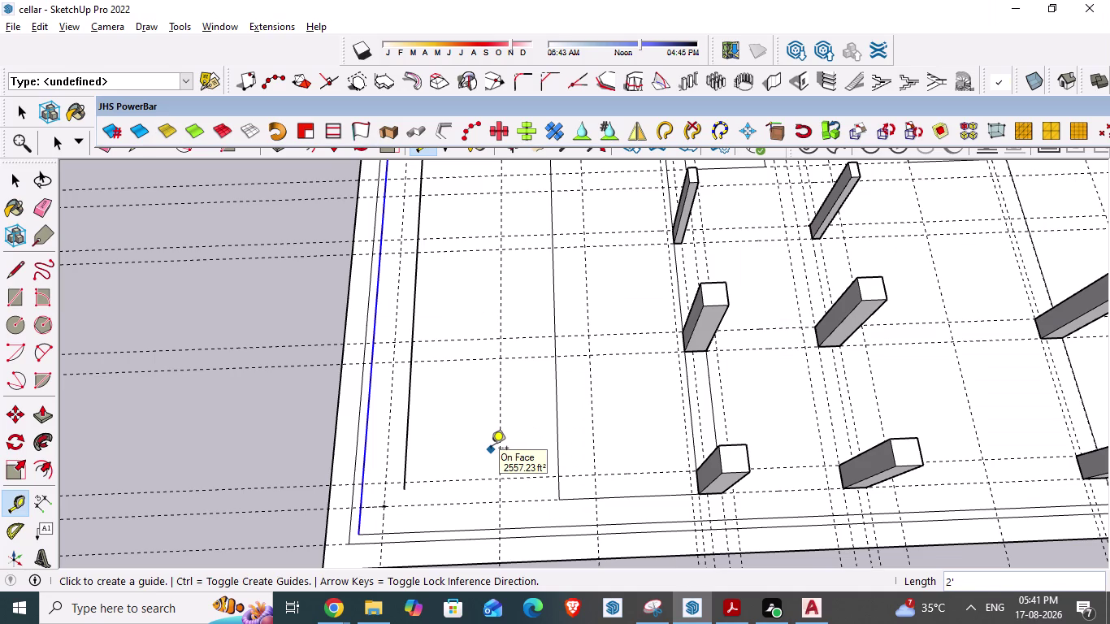
key(ctrl+z)
click(328, 516)
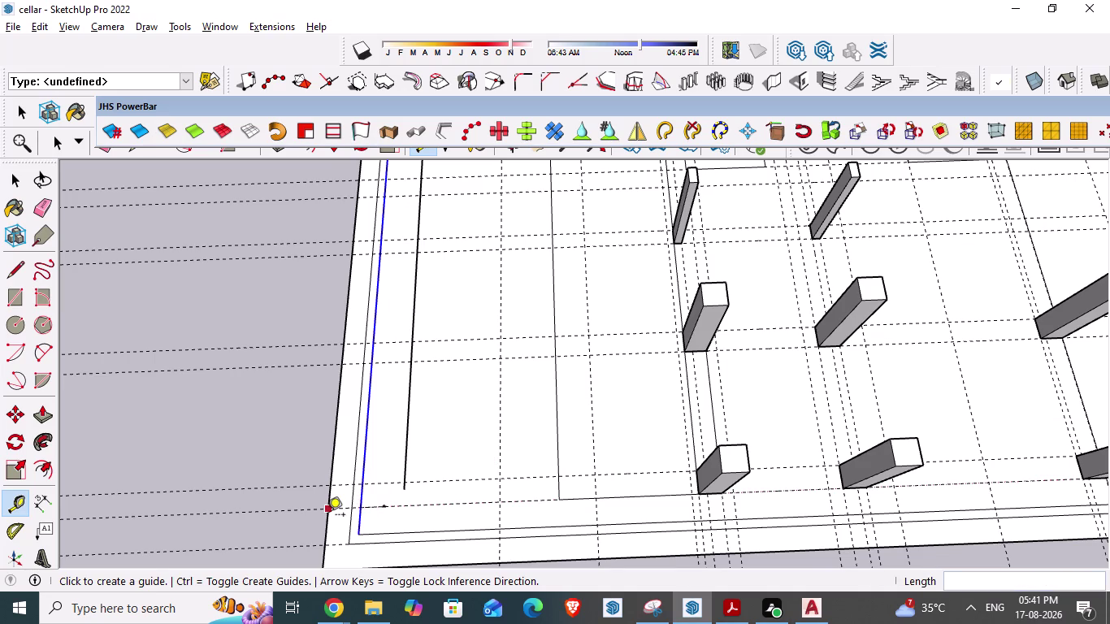
key(Escape)
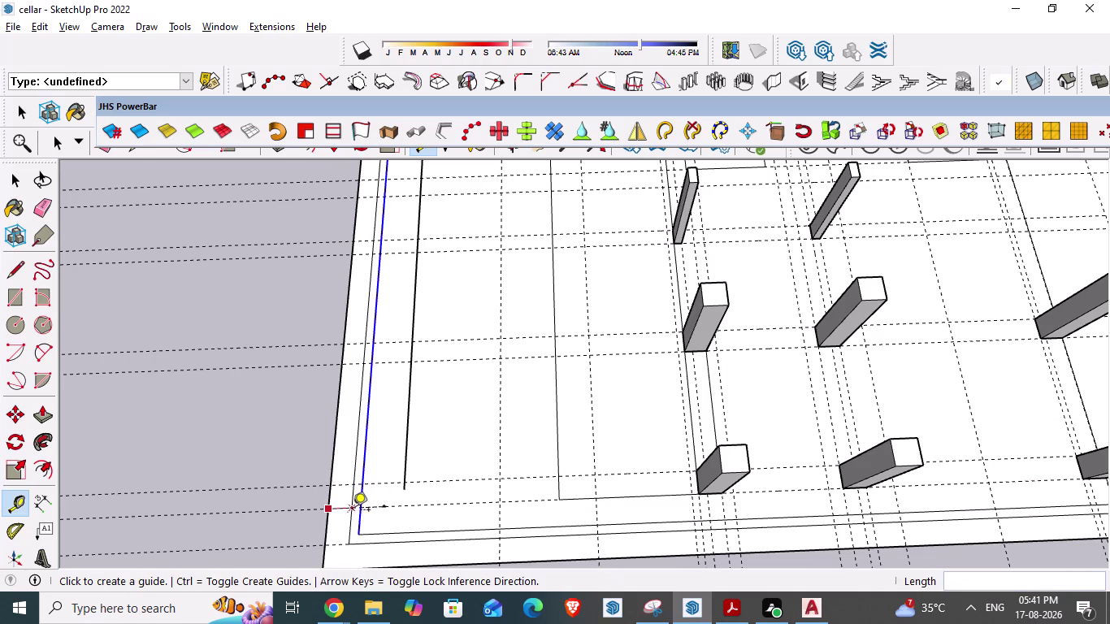
click(354, 511)
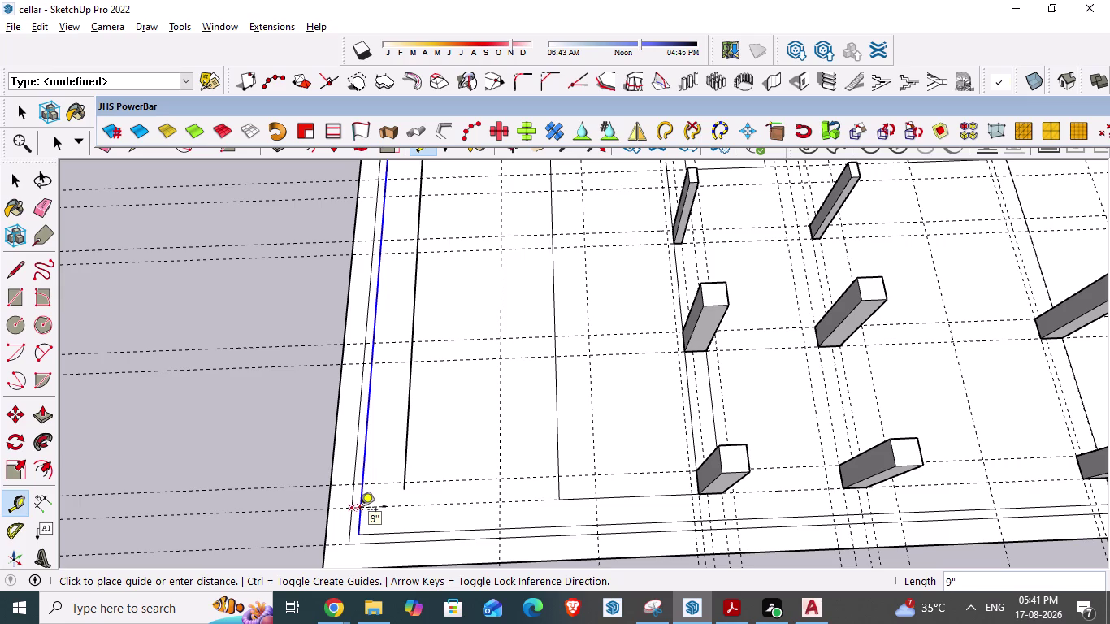
key(Escape)
key(alt+Tab)
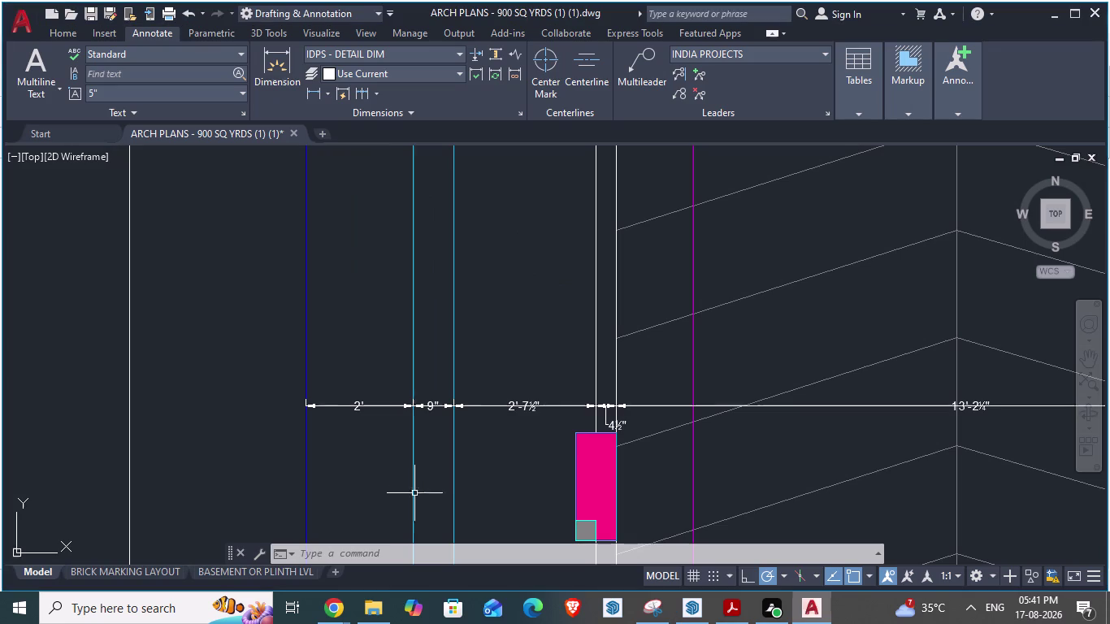
scroll(up, 3)
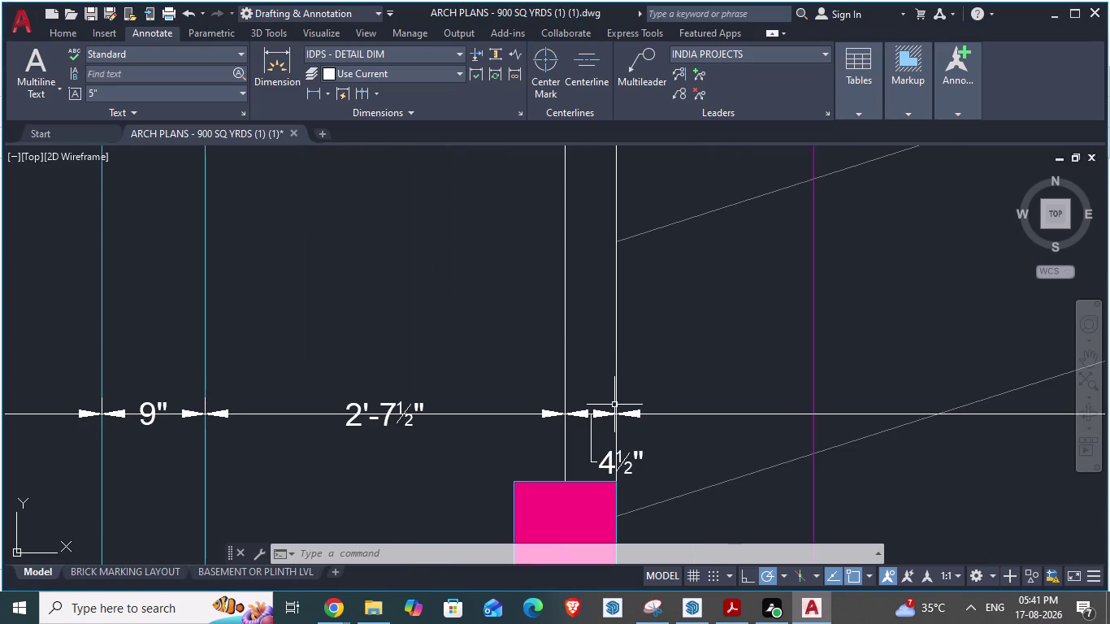
key(alt+Tab)
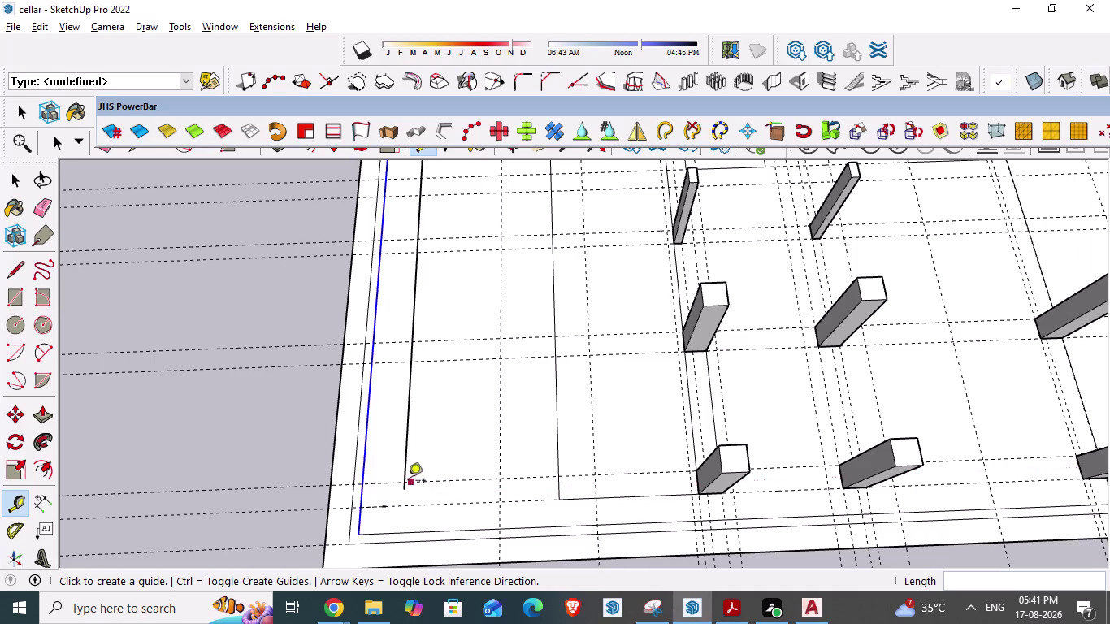
Read the plan dimension and place a guide 2'-7½" further in.
click(364, 471)
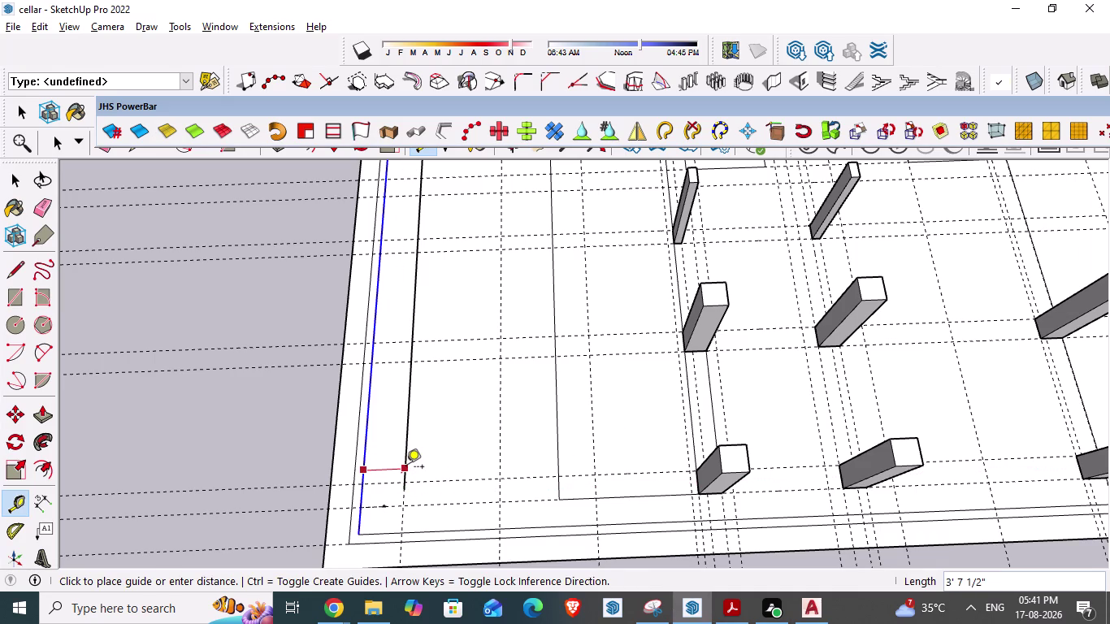
key(alt+Tab)
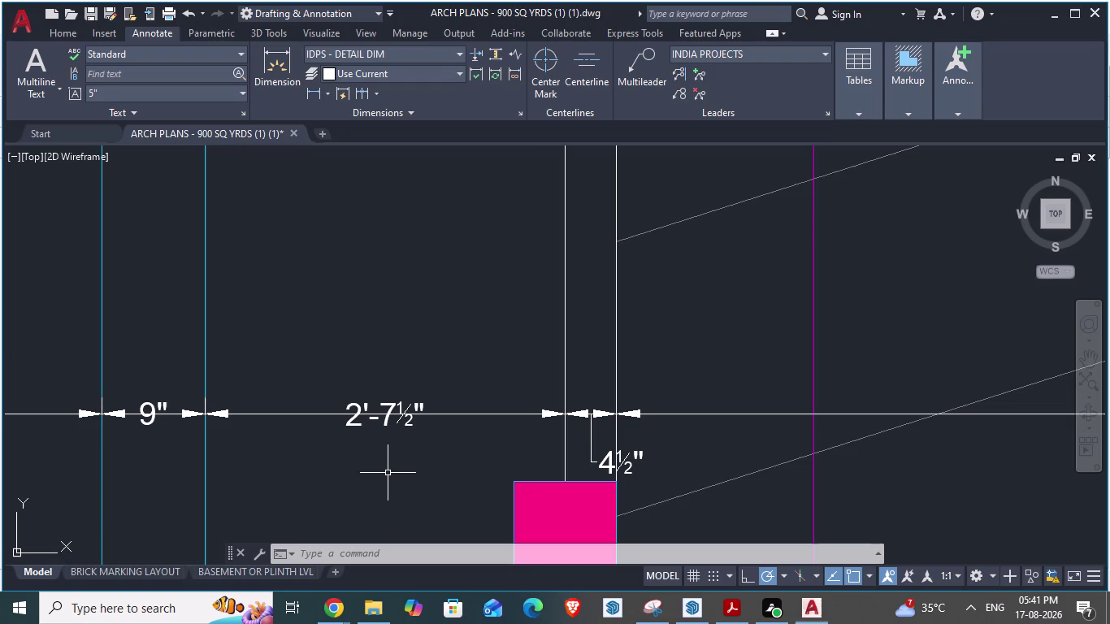
scroll(down, 3)
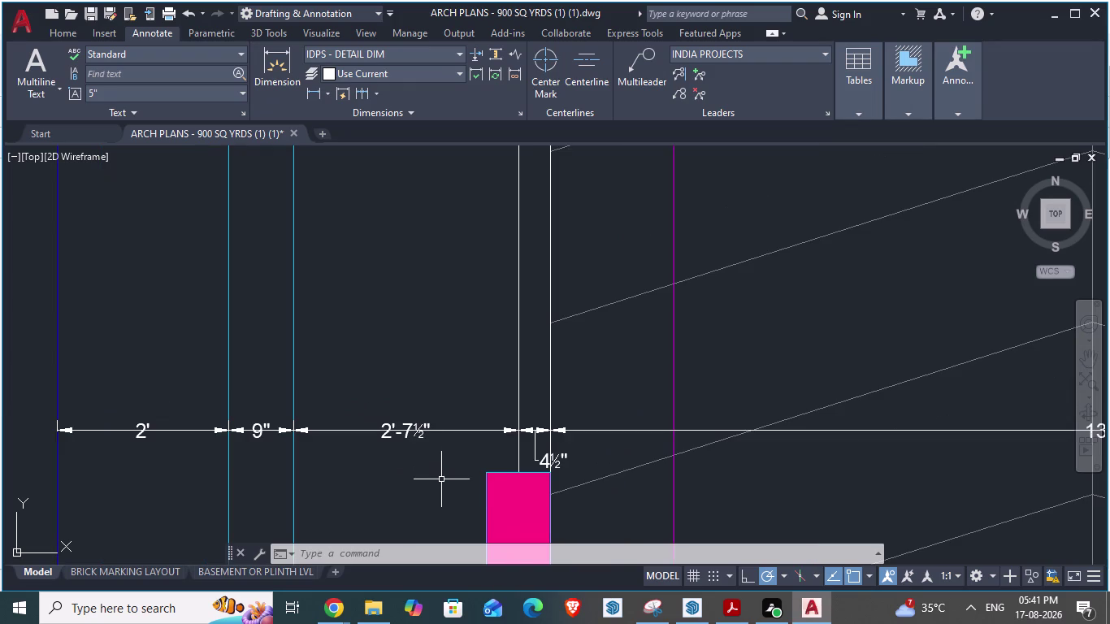
scroll(up, 3)
key(alt+Tab)
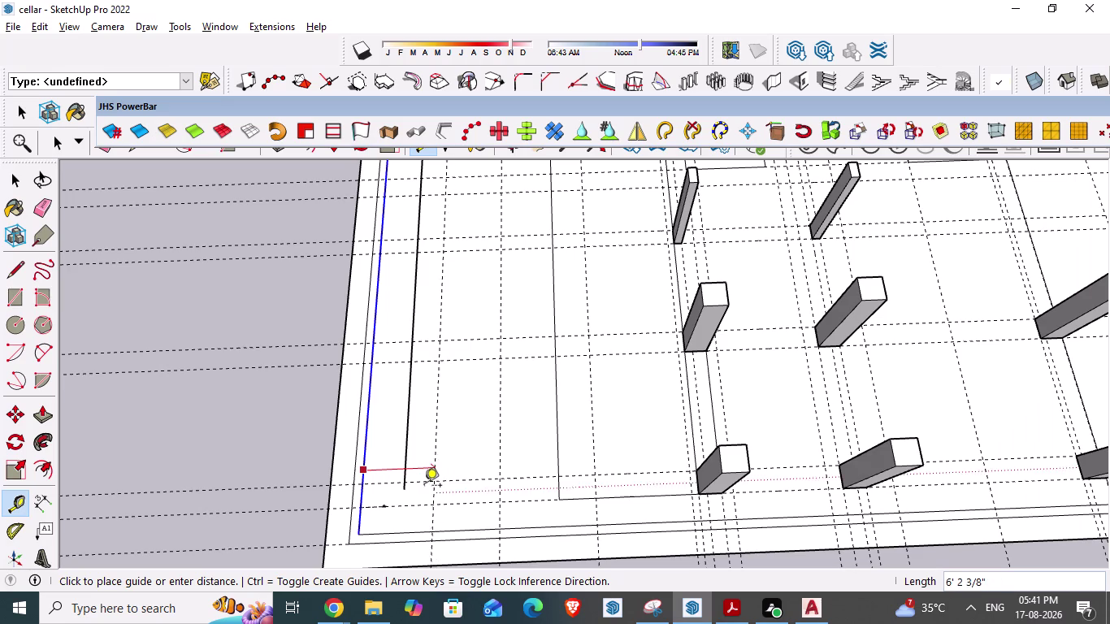
scroll(up, 3)
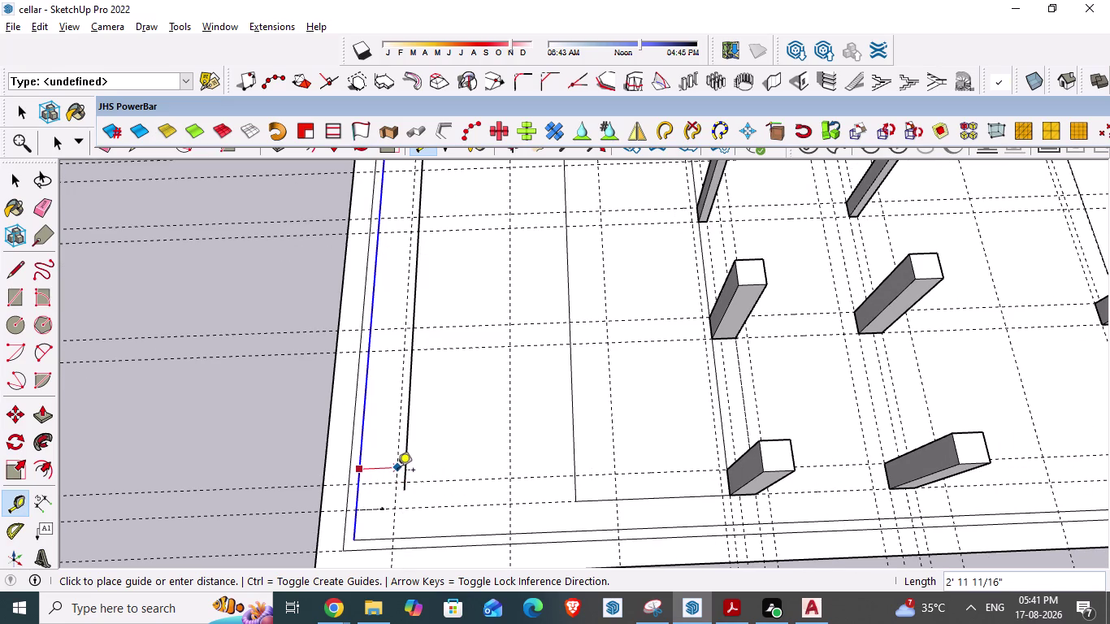
text(2'7)
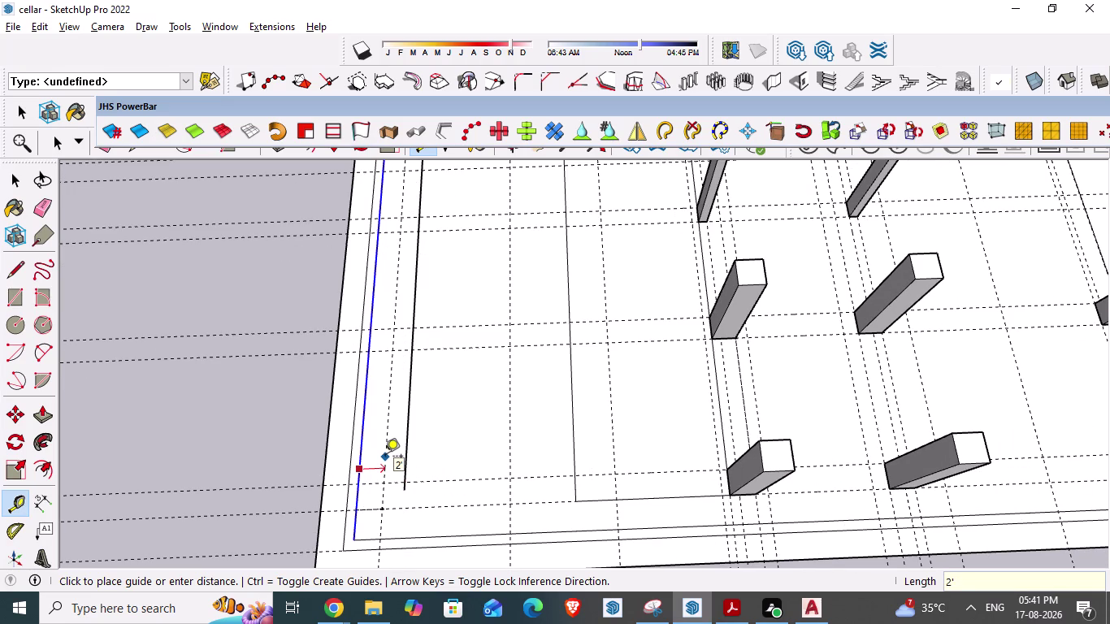
text(.5")
key(Return)
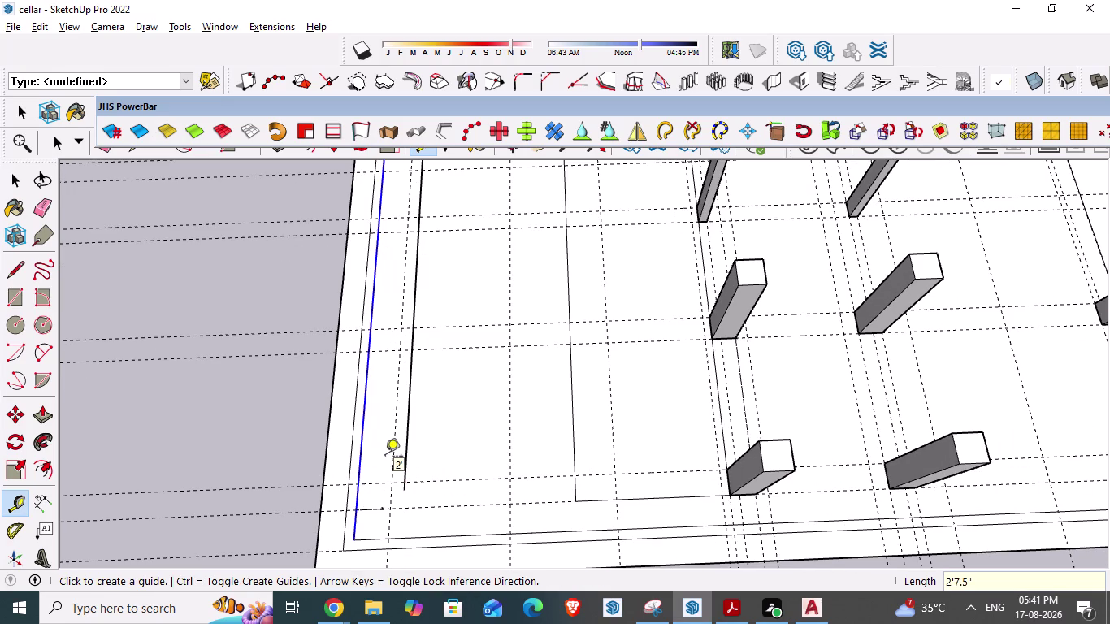
Compare the new 2'-7½" guide with the AutoCAD cellar plan.
key(alt+Tab)
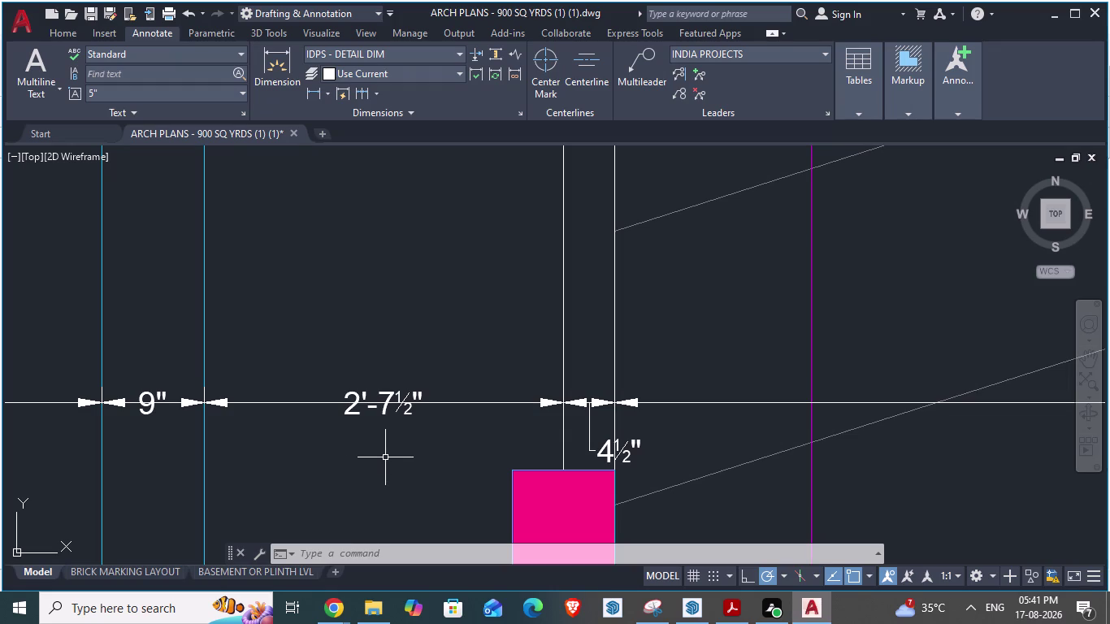
scroll(down, 3)
scroll(up, 3)
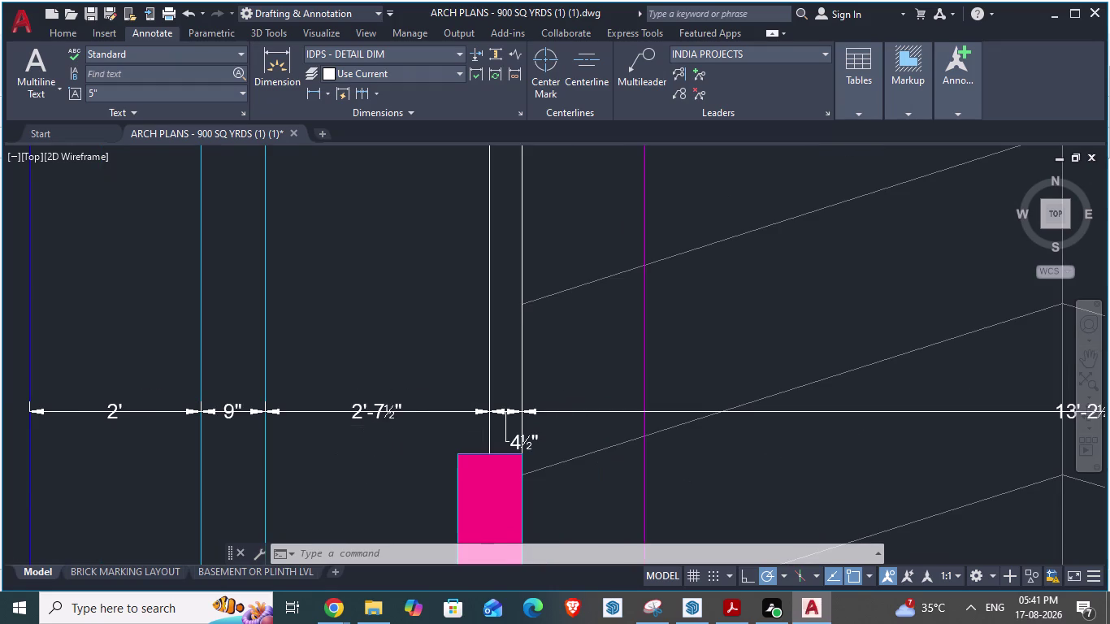
scroll(up, 3)
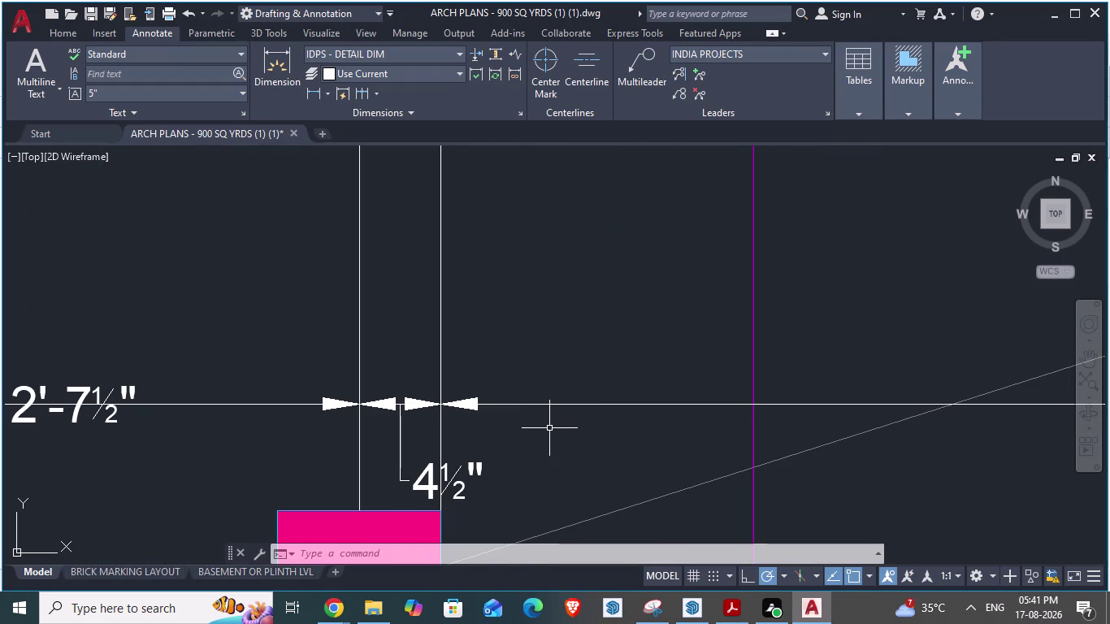
scroll(down, 3)
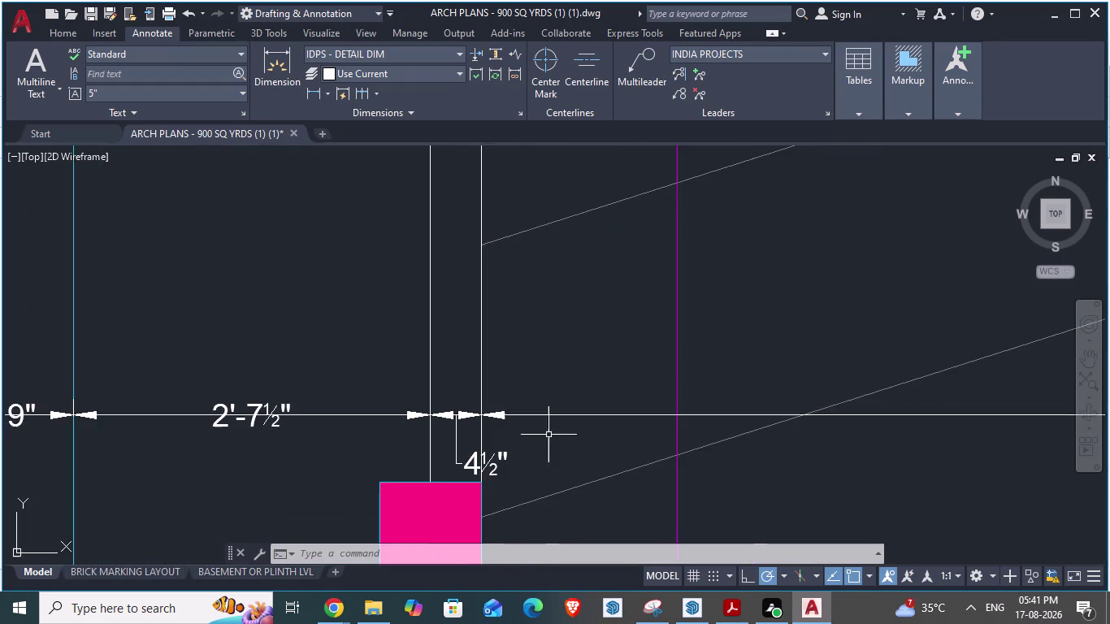
key(alt+Tab)
scroll(up, 3)
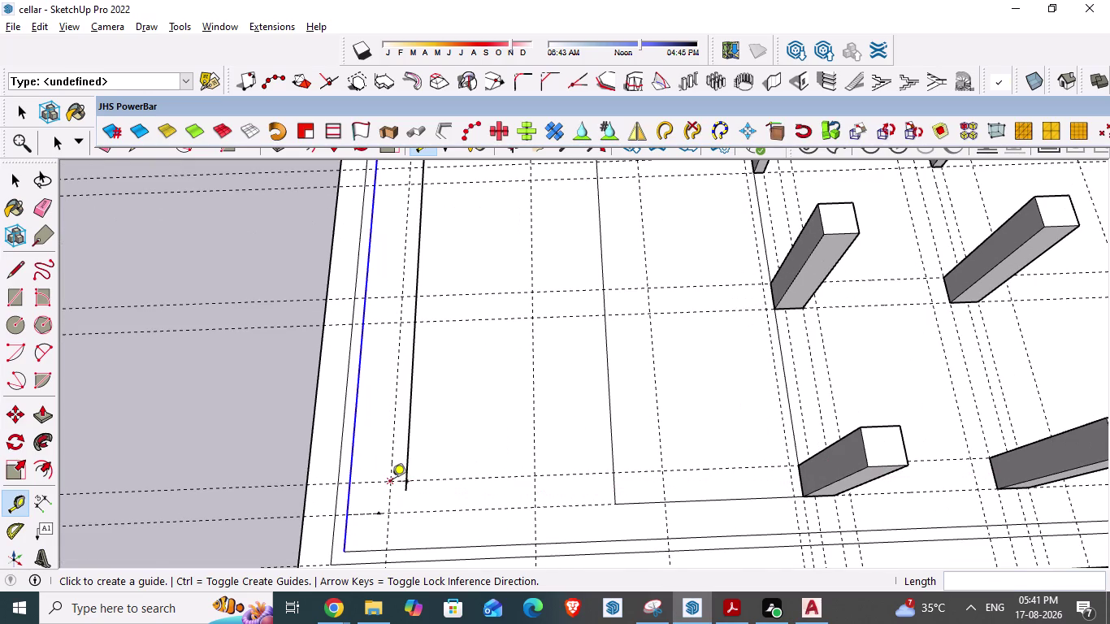
Add a 4.5" guide for the small offset beside the column.
click(392, 483)
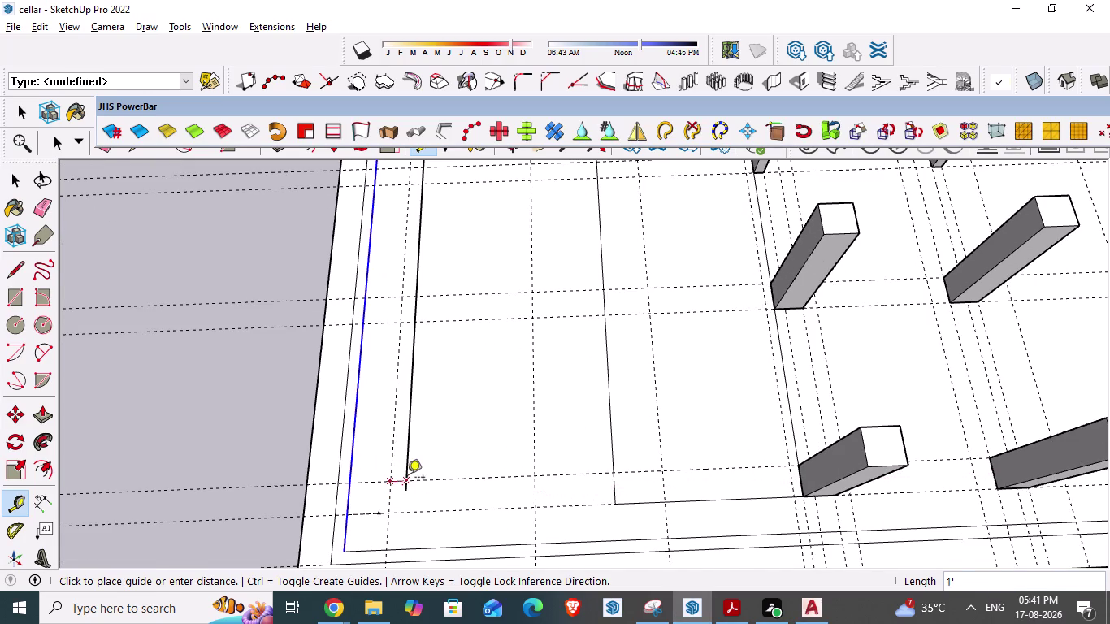
scroll(up, 3)
key(Escape)
scroll(up, 3)
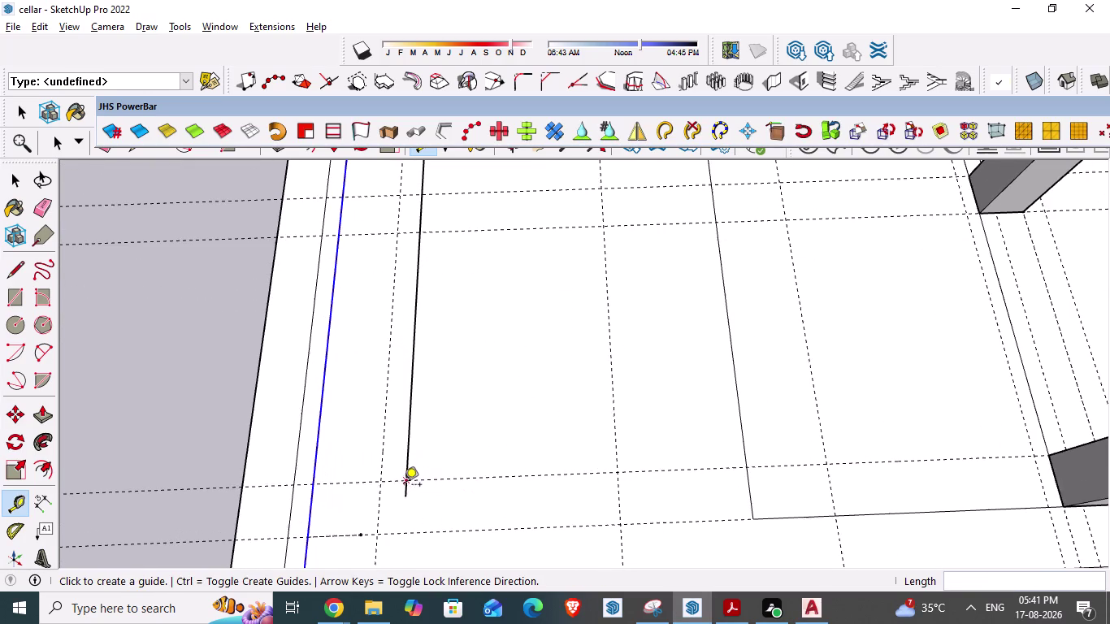
click(384, 498)
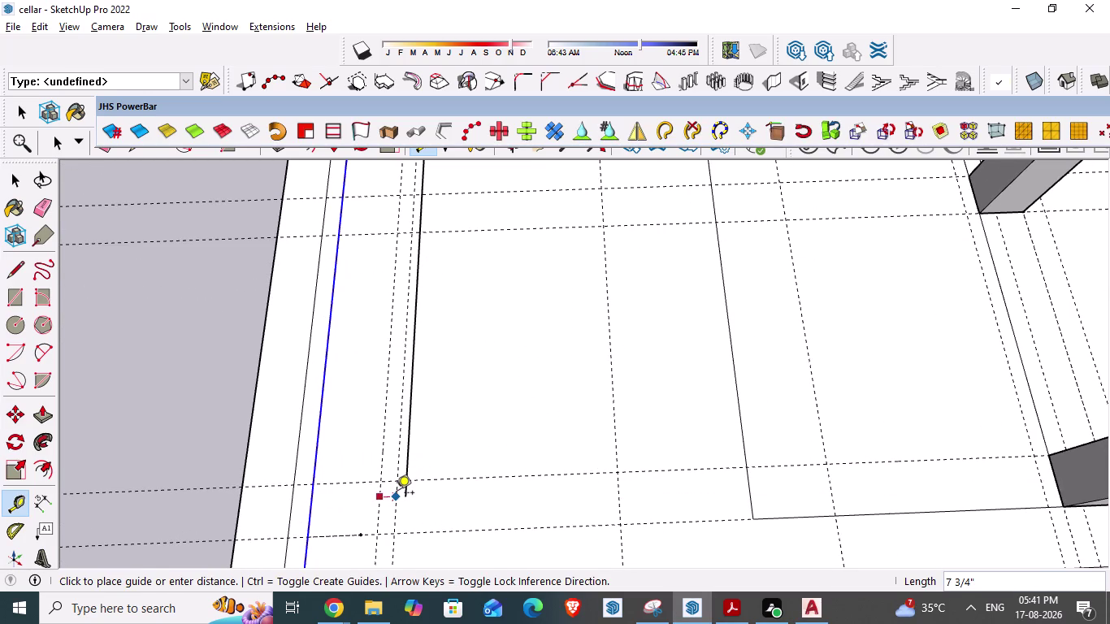
text(4.5")
key(Return)
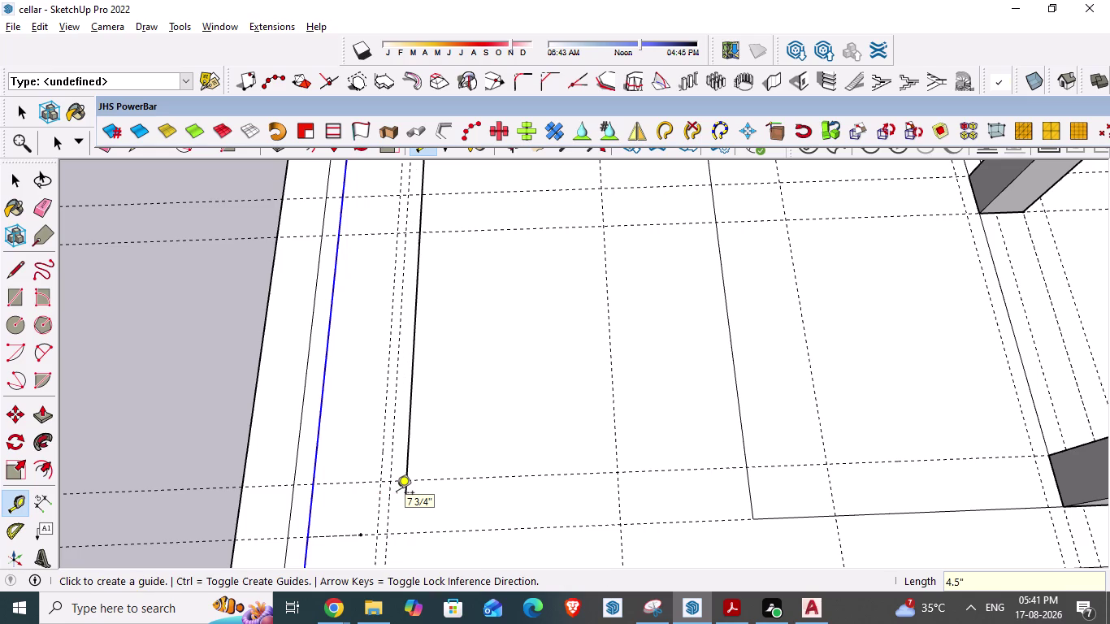
Zoom the AutoCAD cellar plan to the 13'-2¼" ramp width dimension.
key(alt+Tab)
scroll(down, 3)
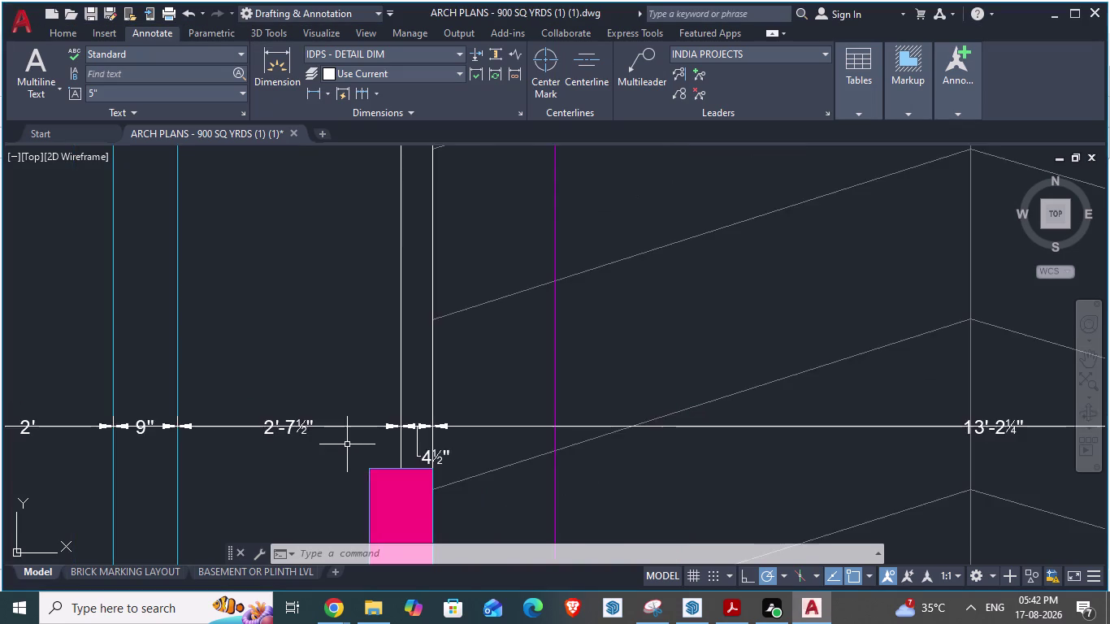
scroll(down, 3)
scroll(up, 3)
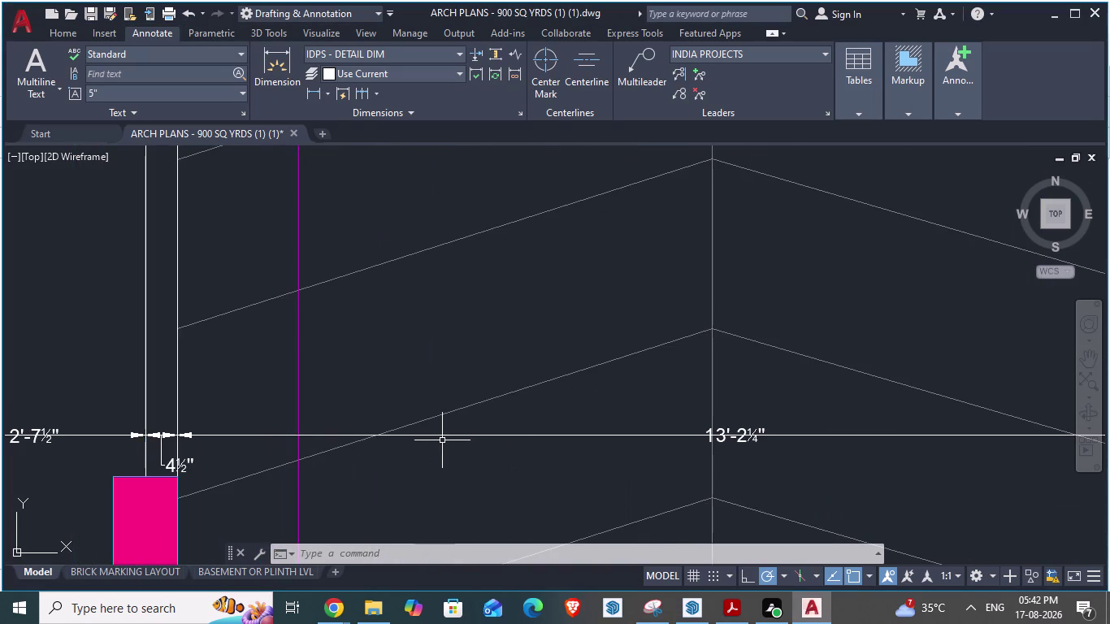
scroll(down, 3)
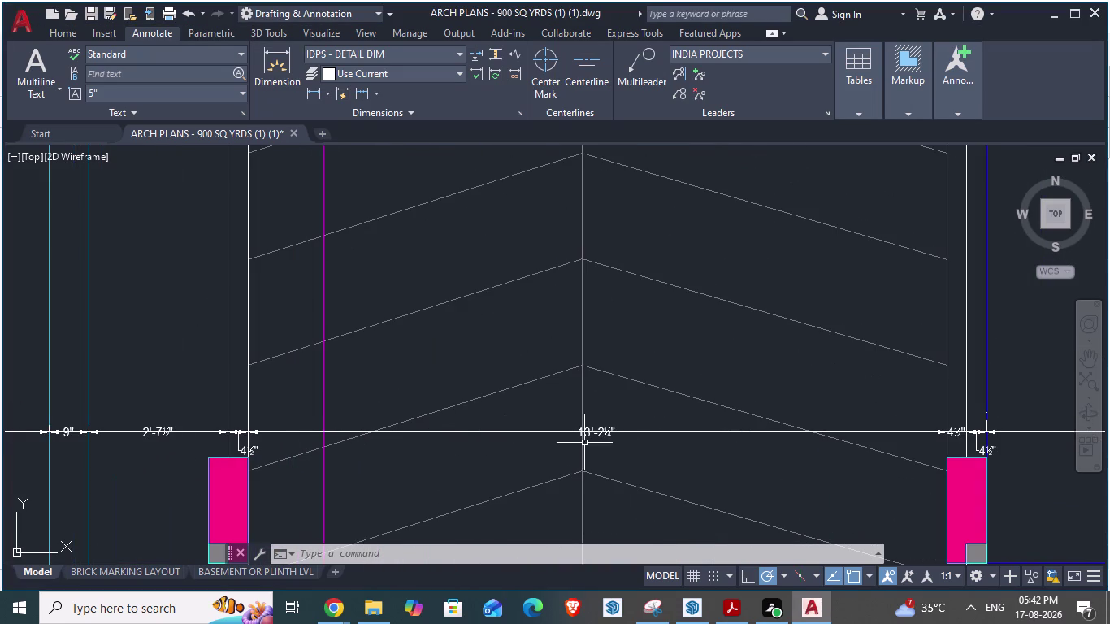
scroll(up, 3)
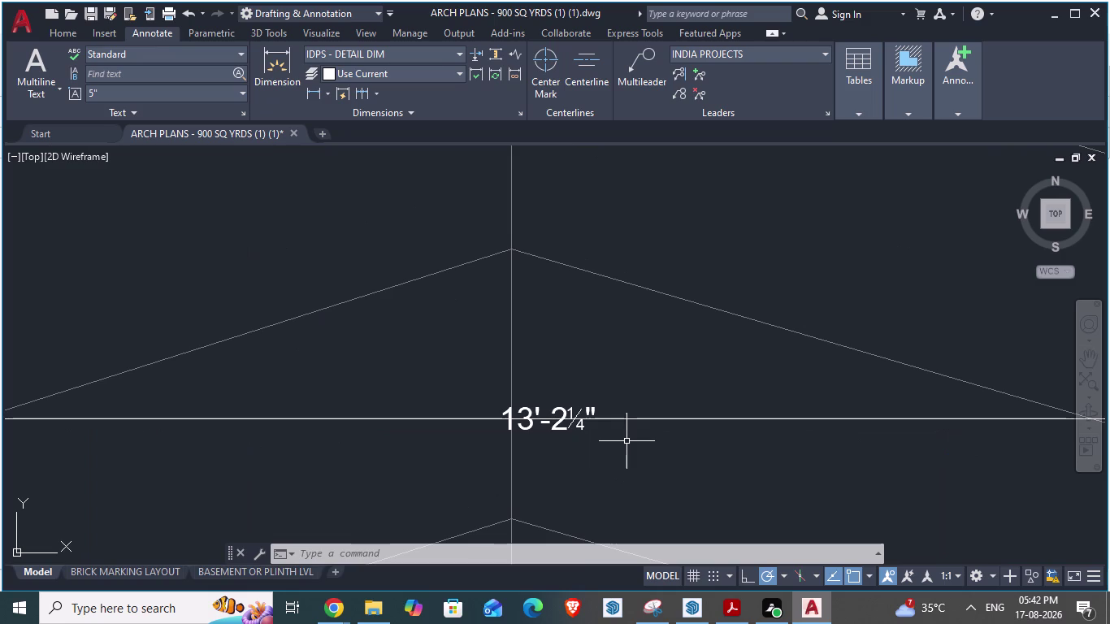
Copy the 13'-2¼" dimension text and dismiss the visibility warning.
triple_click(566, 424)
click(566, 424)
triple_click(563, 417)
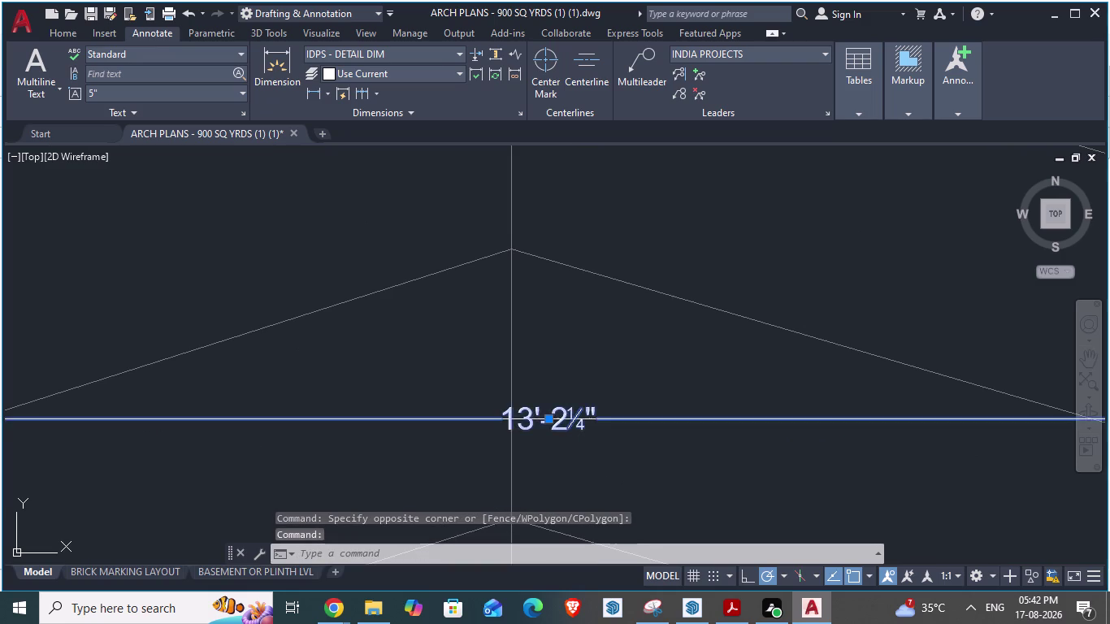
click(563, 416)
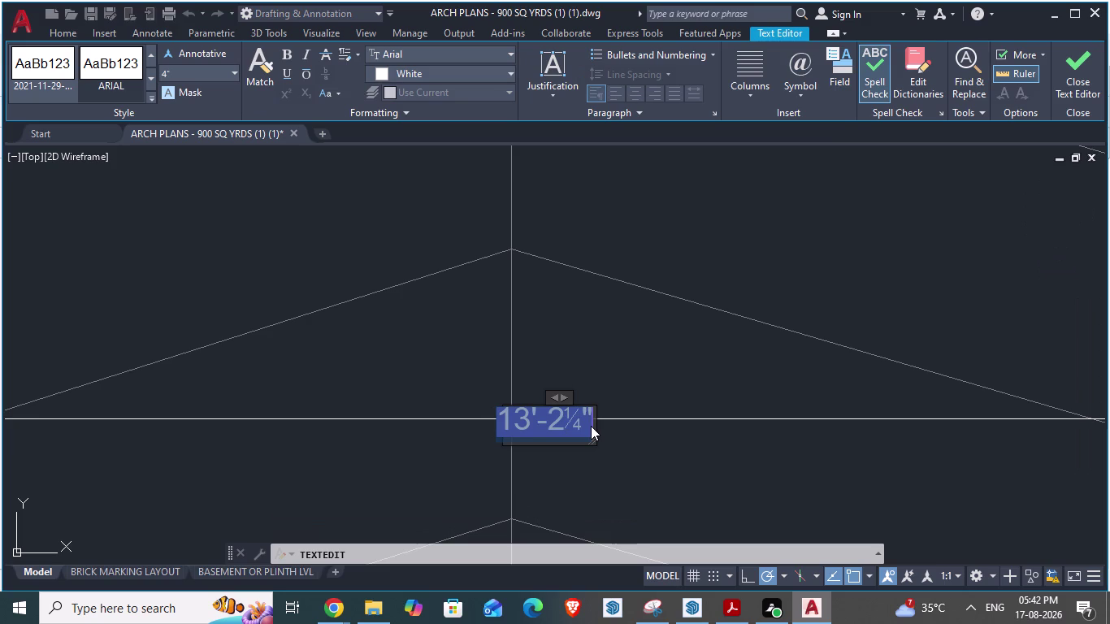
key(ctrl+c)
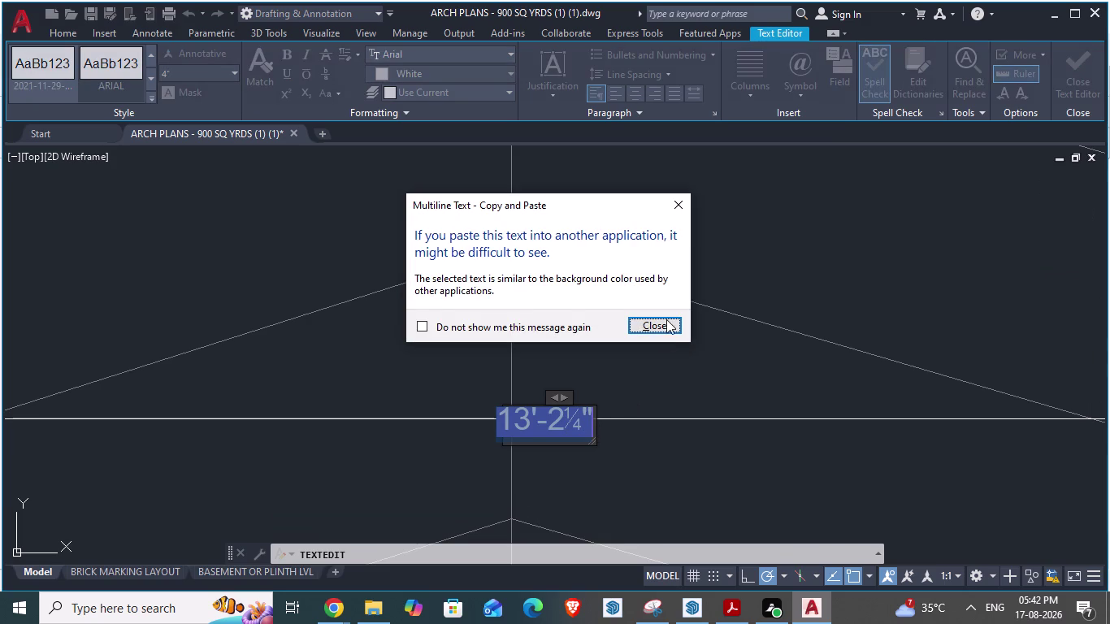
click(667, 334)
Compare the 13'-2¼" value with the SketchUp guides, panning along the ramp-side edge.
key(alt+Tab)
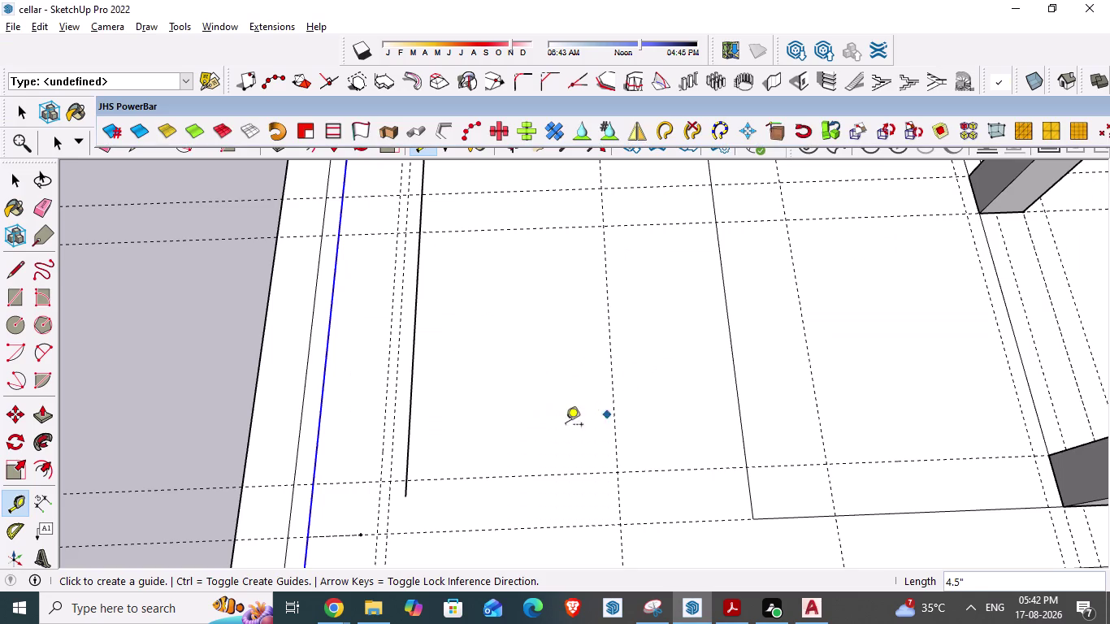
key(alt+Tab)
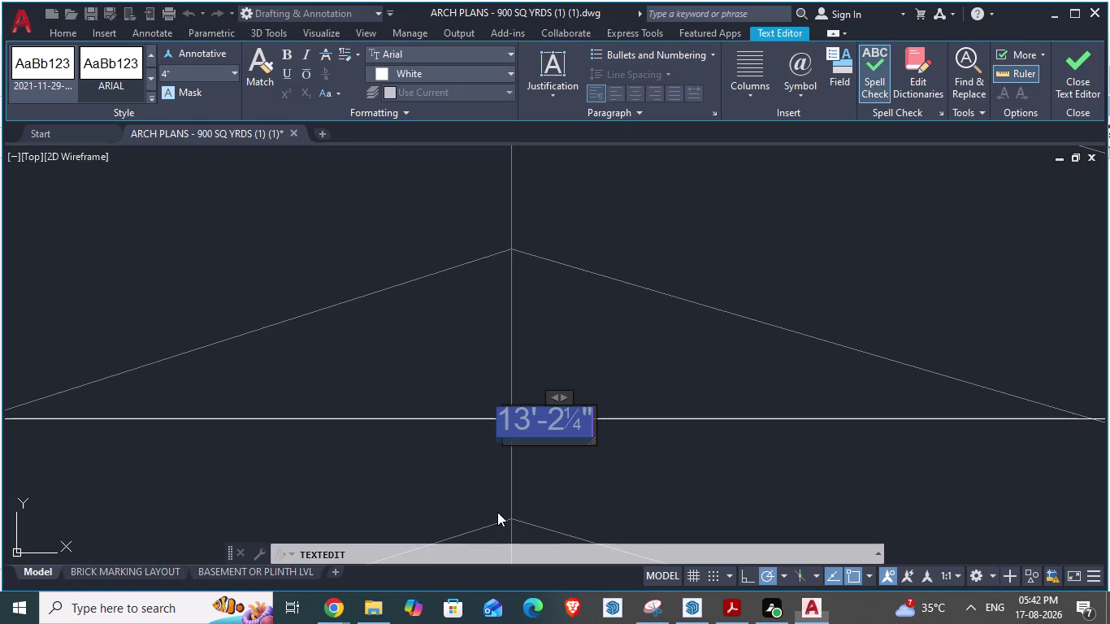
scroll(down, 3)
scroll(up, 3)
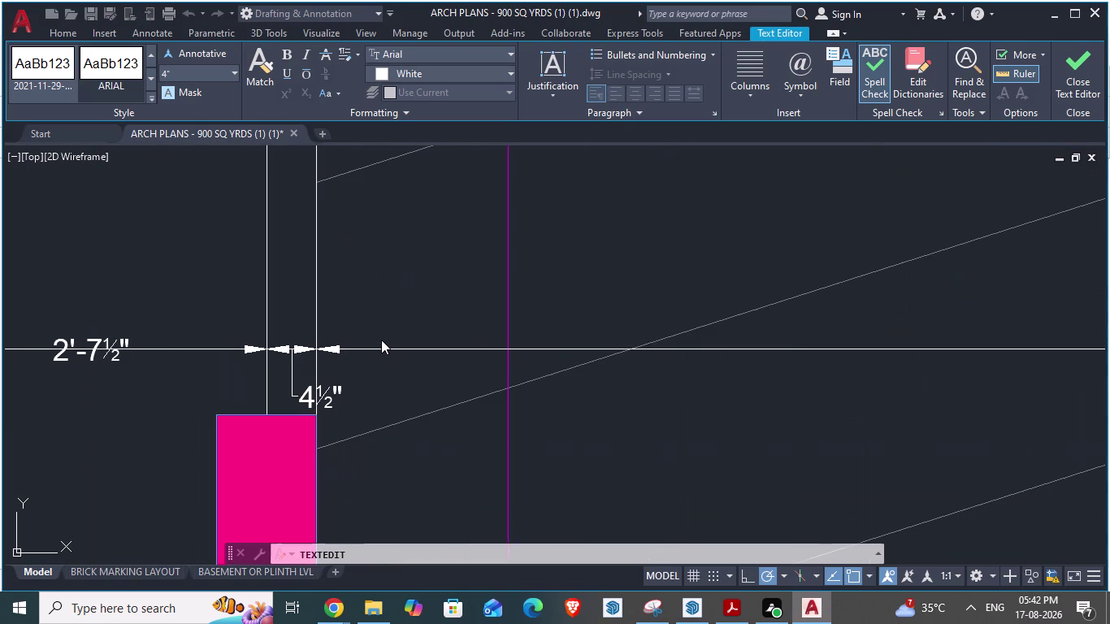
key(alt+Tab)
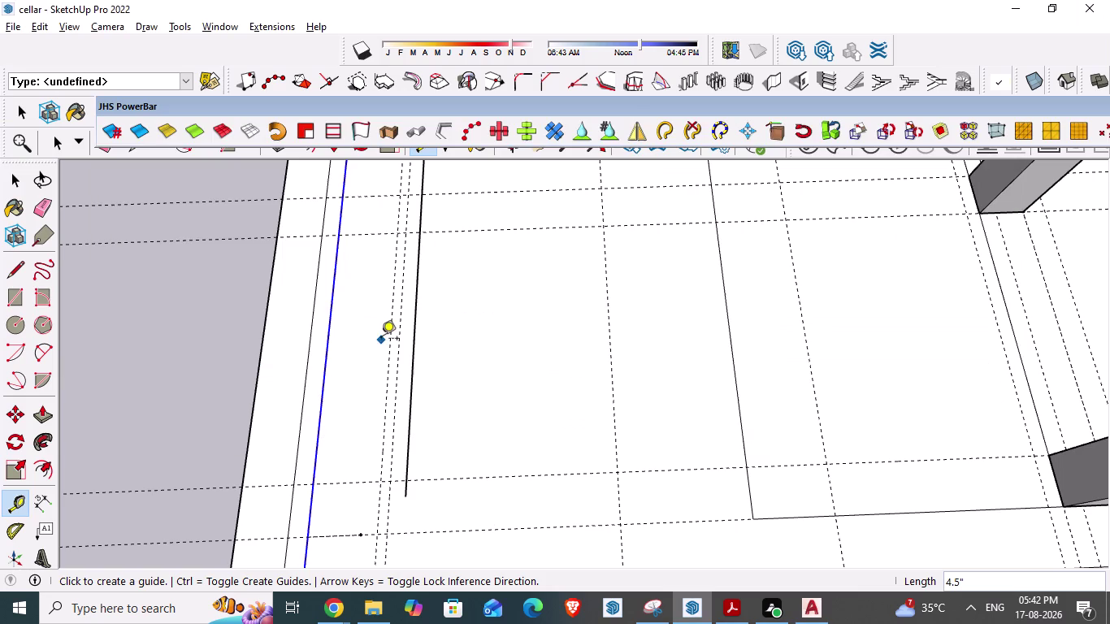
scroll(down, 3)
scroll(up, 3)
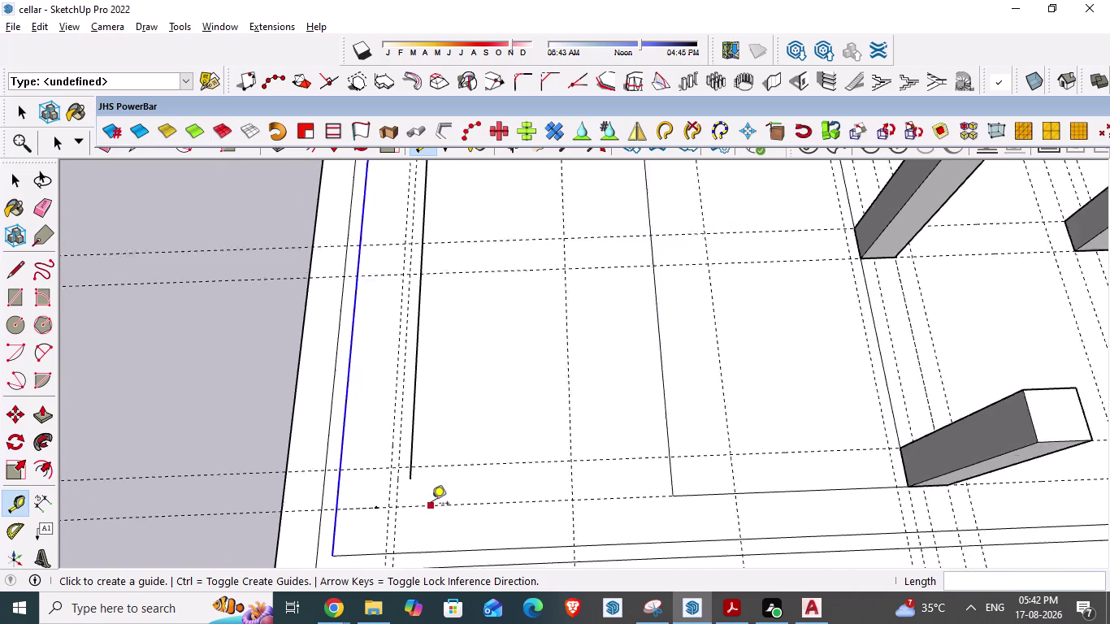
scroll(up, 3)
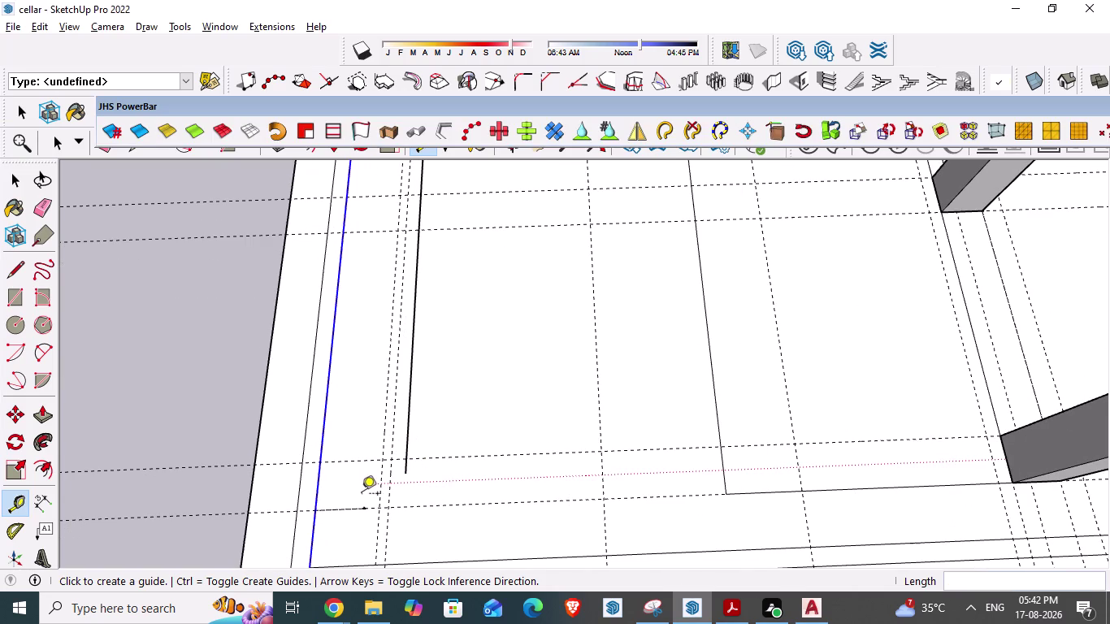
scroll(down, 3)
middle_drag(454, 488, 446, 538)
scroll(down, 3)
Recheck the plan's 4½" and 2'-7½" spans against the SketchUp model.
key(alt+Tab)
scroll(down, 3)
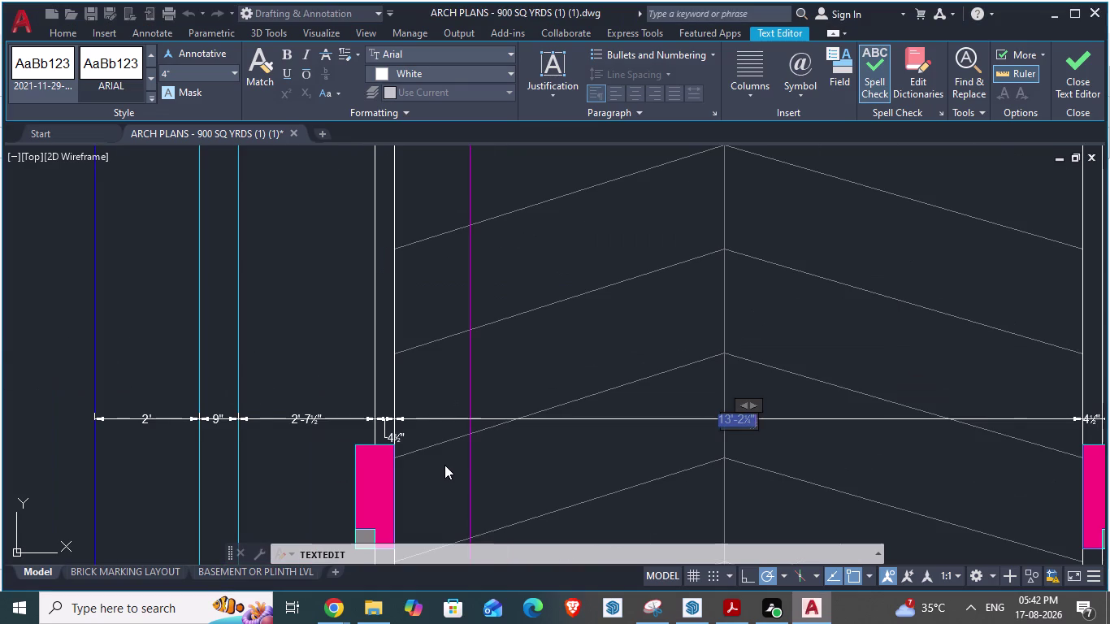
key(alt+Tab)
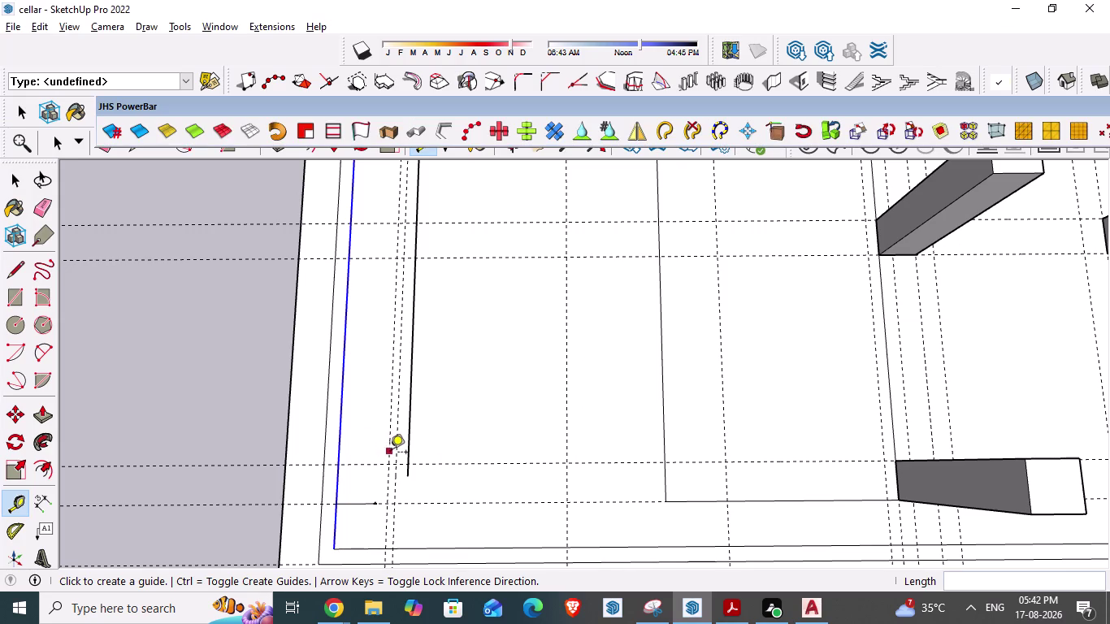
key(alt+Tab)
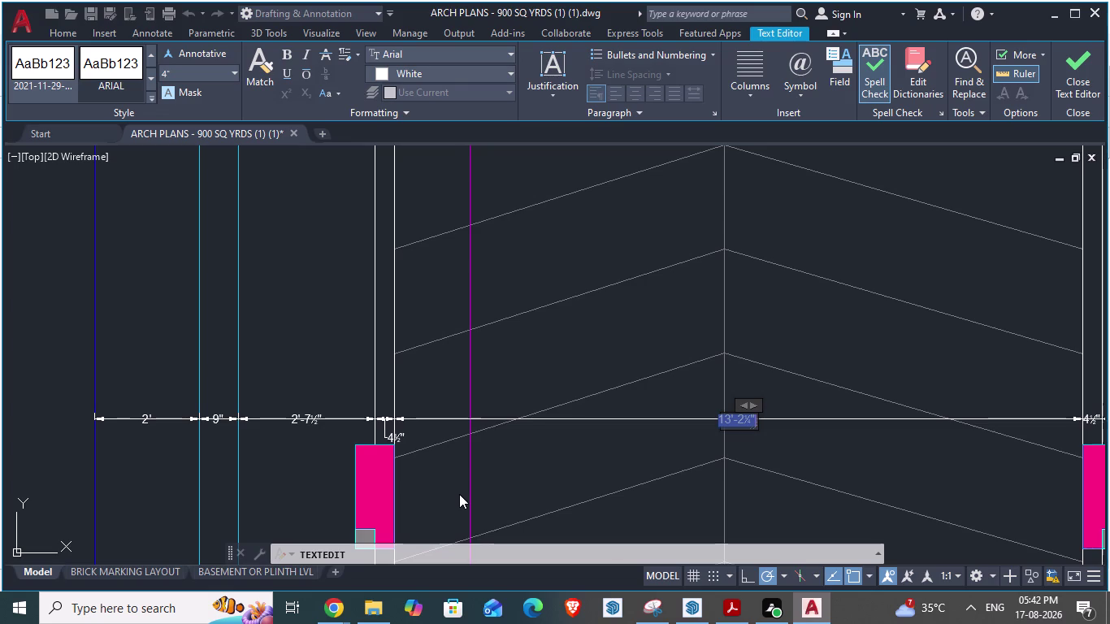
key(alt+Tab)
key(alt+Tab)
scroll(up, 3)
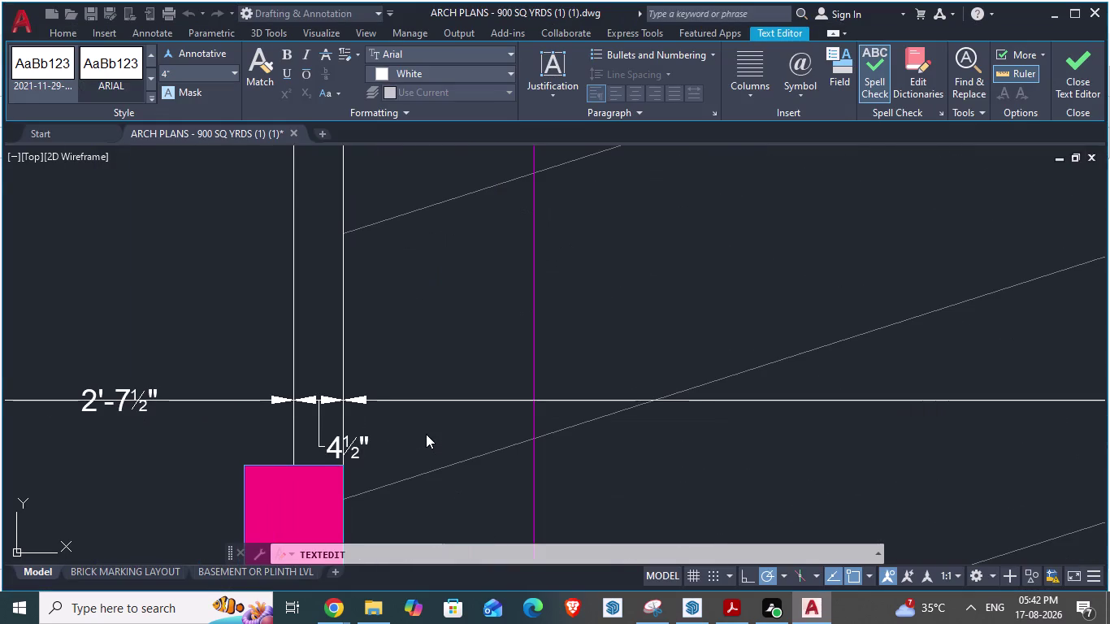
scroll(down, 3)
scroll(down, 3)
scroll(up, 3)
Zoom out on the SketchUp cellar model to see the ramp side.
key(alt+Tab)
scroll(down, 3)
scroll(down, 3)
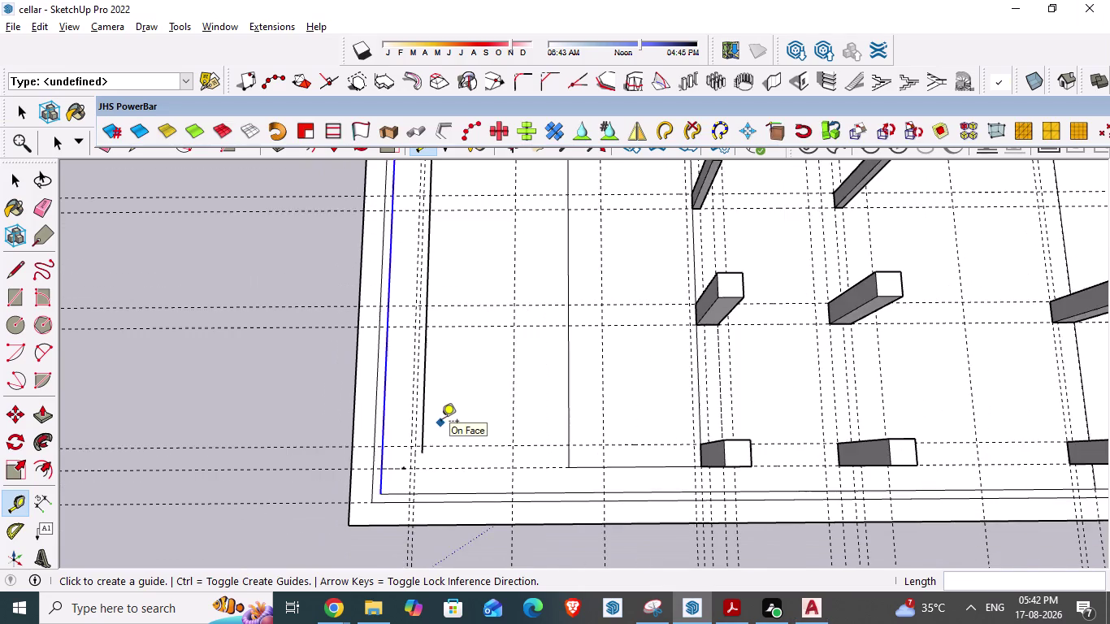
scroll(down, 3)
scroll(down, 3)
scroll(down, 3)
Review the ramp column positions on the AutoCAD cellar floor plan.
key(alt+Tab)
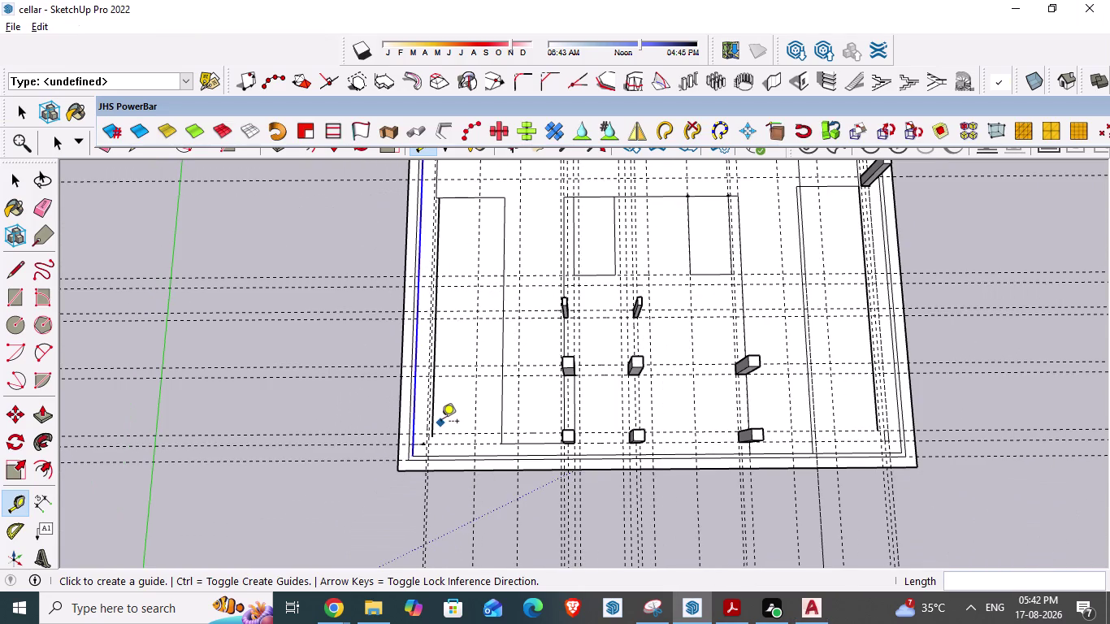
scroll(down, 3)
scroll(down, 3)
scroll(up, 3)
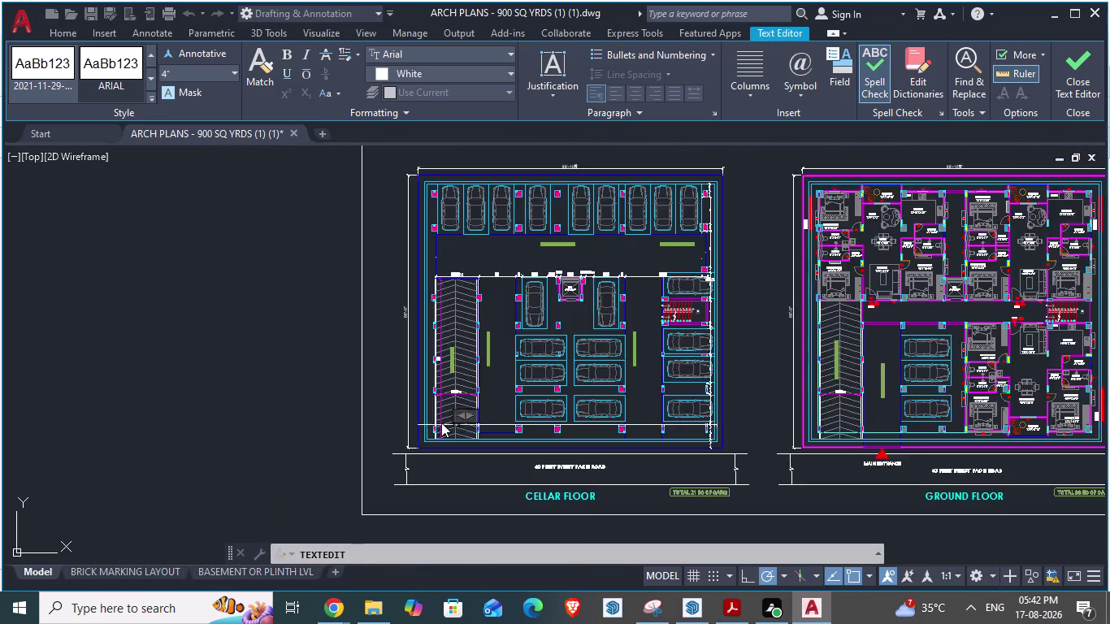
scroll(up, 3)
scroll(down, 3)
scroll(down, 3)
scroll(up, 3)
scroll(up, 3)
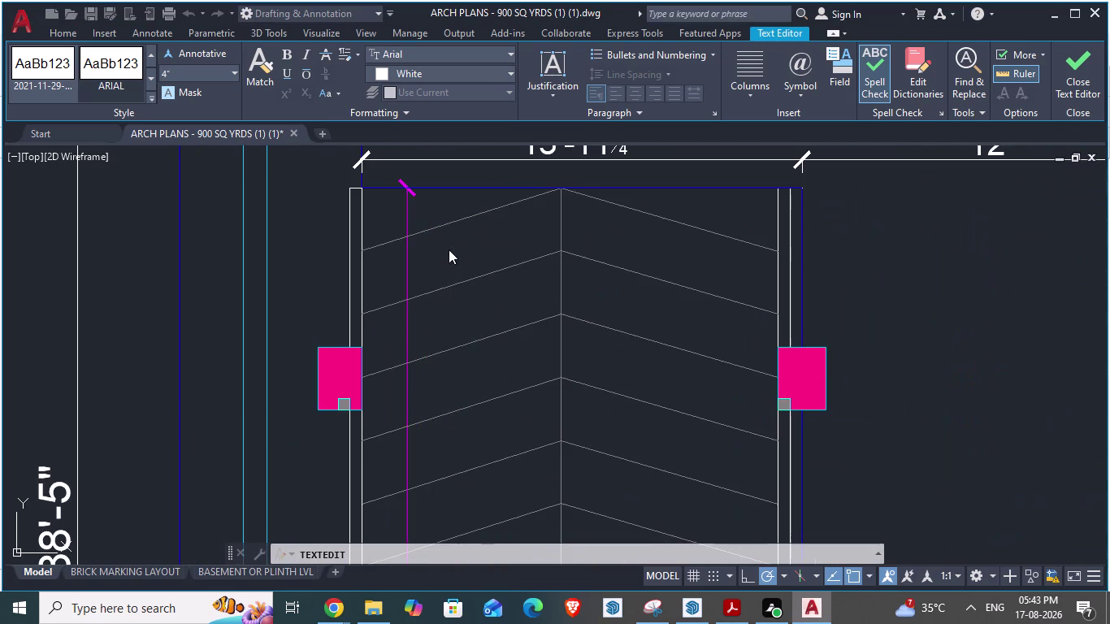
scroll(down, 3)
scroll(down, 3)
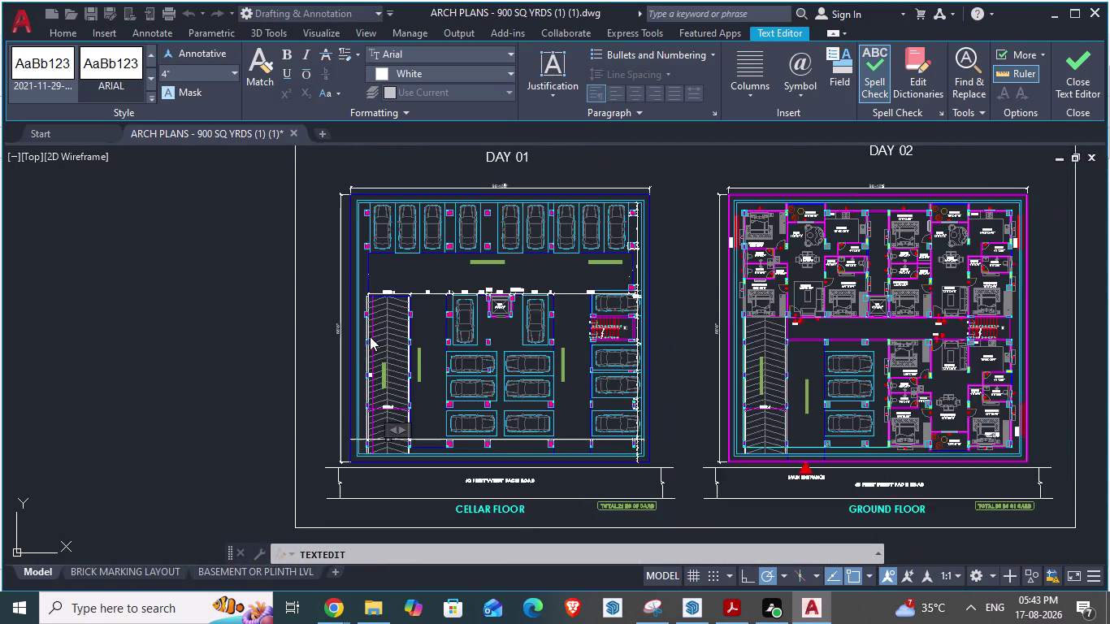
scroll(up, 3)
Zoom into the model and start a guide from the ramp-side edge line.
key(alt+Tab)
scroll(up, 3)
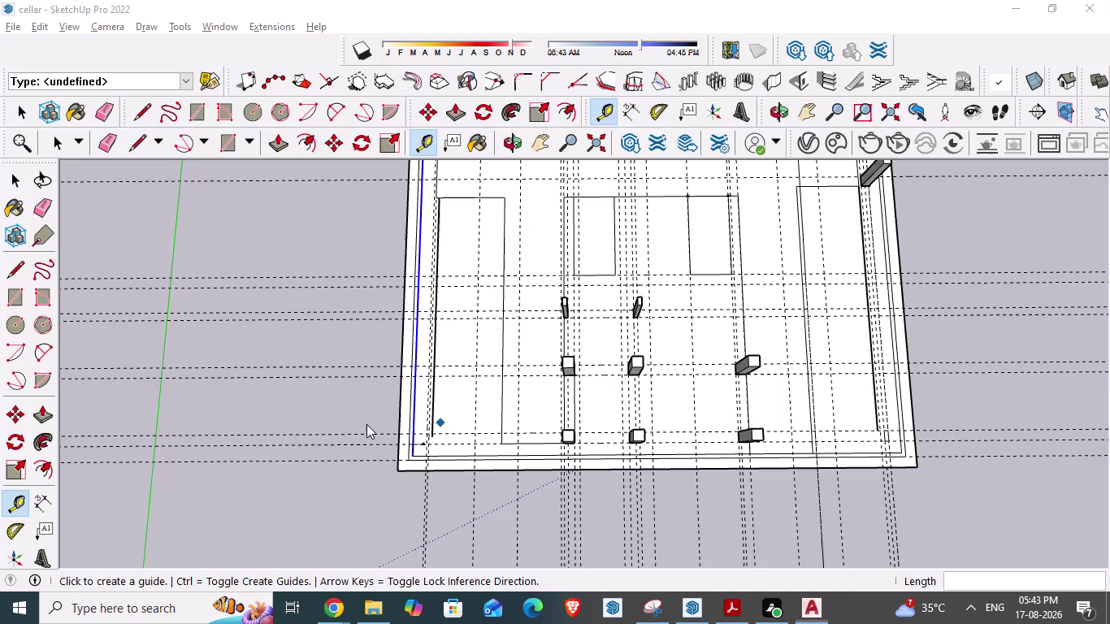
scroll(up, 3)
scroll(up, 3)
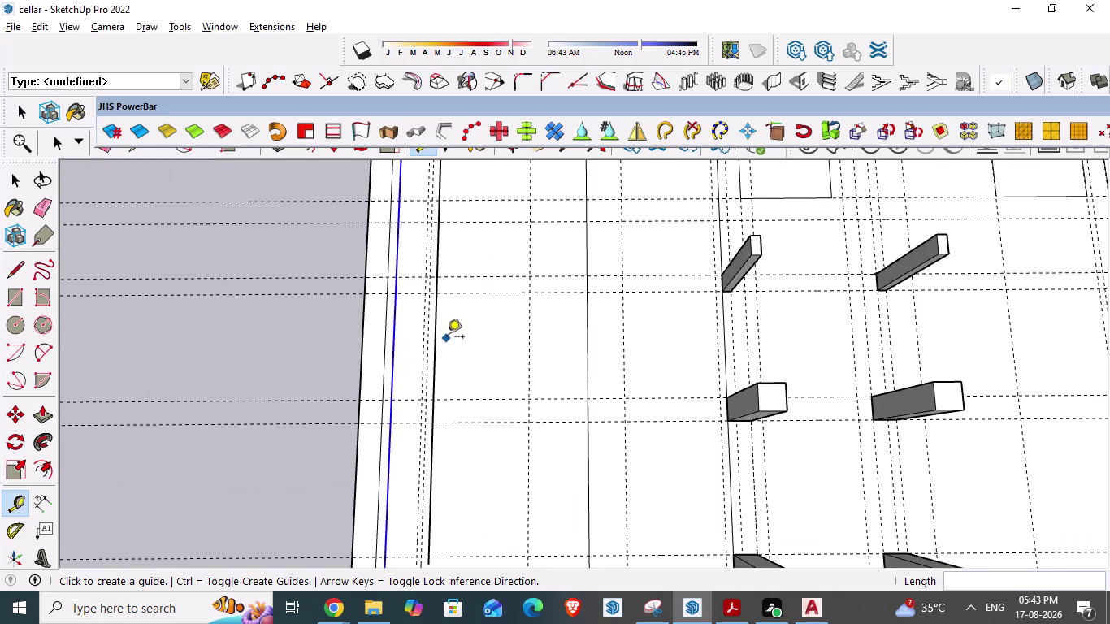
scroll(up, 3)
scroll(up, 3)
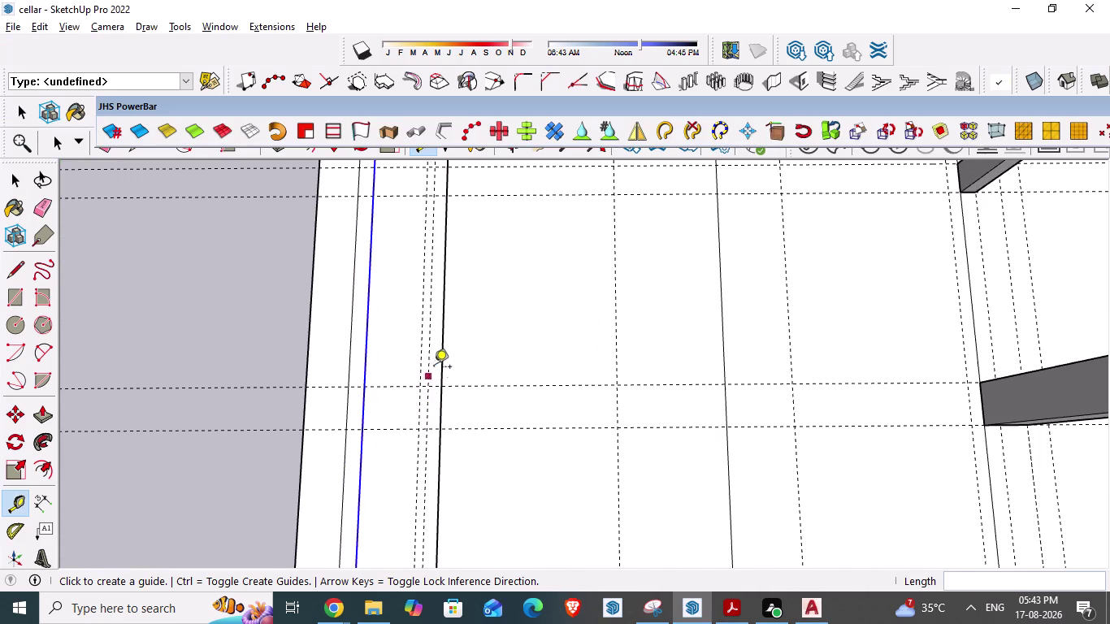
click(432, 359)
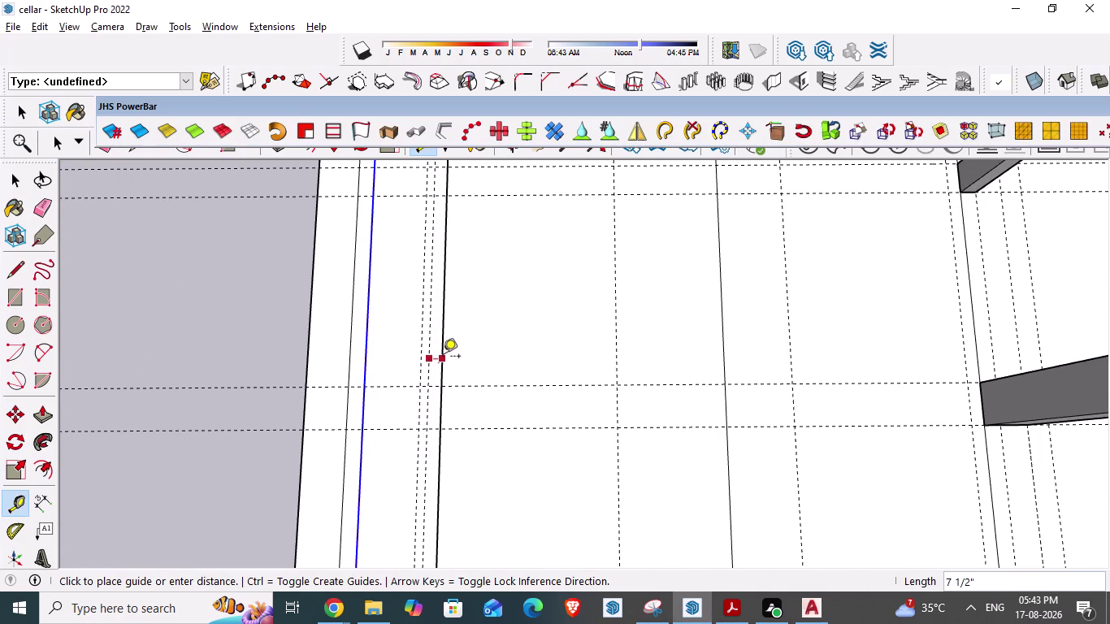
Confirm the 7½" ramp-edge guide, cancel a second measurement, and return to AutoCAD.
key(Escape)
scroll(down, 3)
scroll(up, 3)
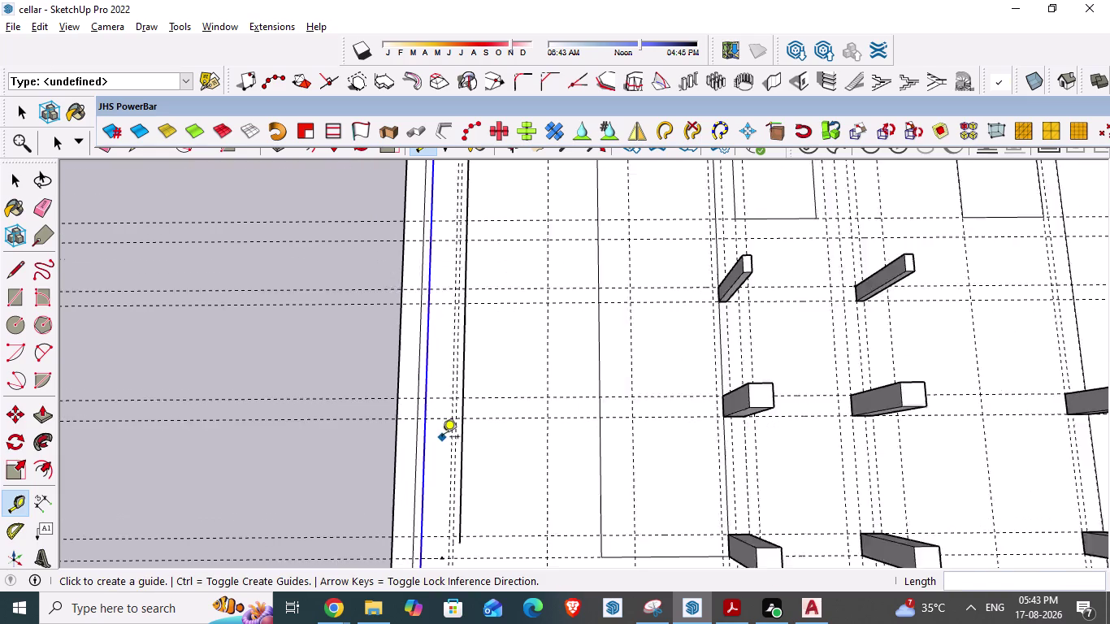
scroll(up, 3)
click(387, 450)
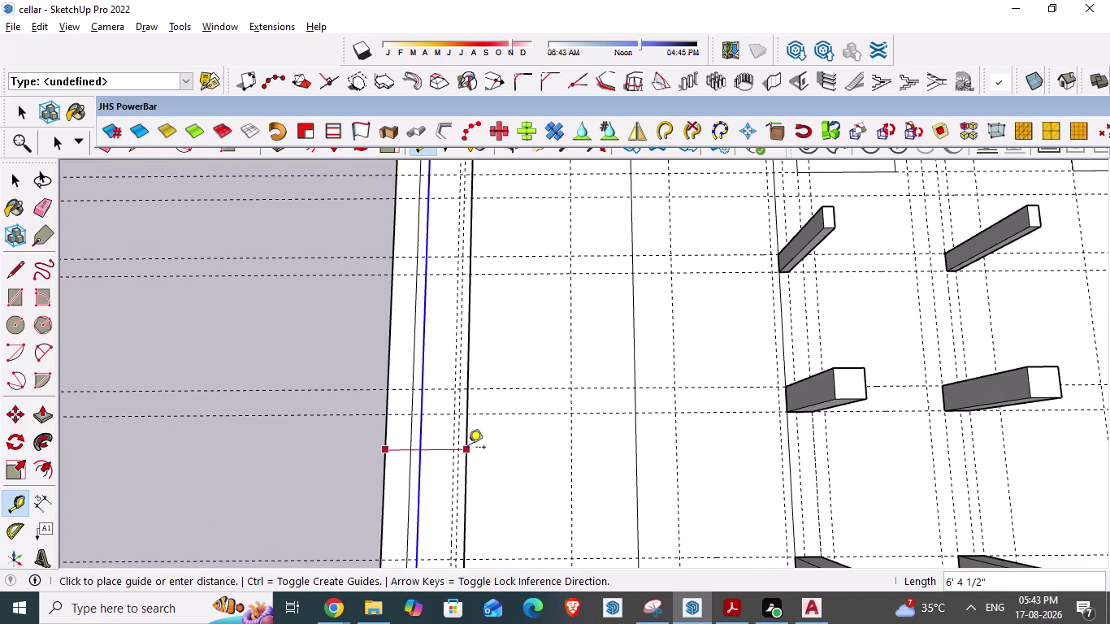
key(Escape)
key(alt+Tab)
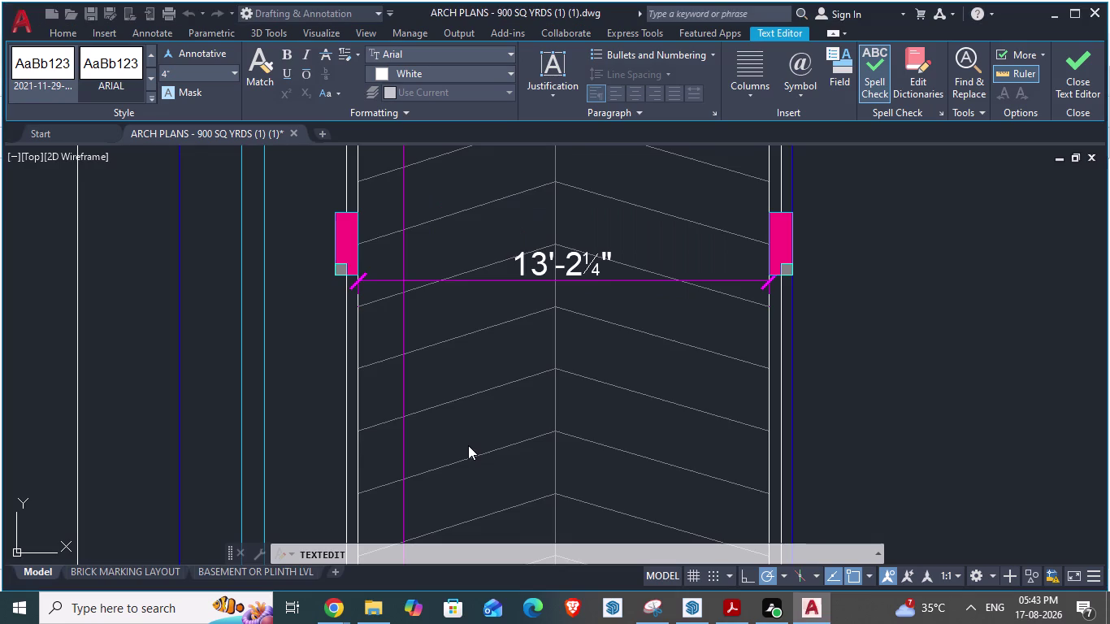
Add 'da' lines to the text note at the ramp's centre.
scroll(up, 3)
key(space)
scroll(down, 3)
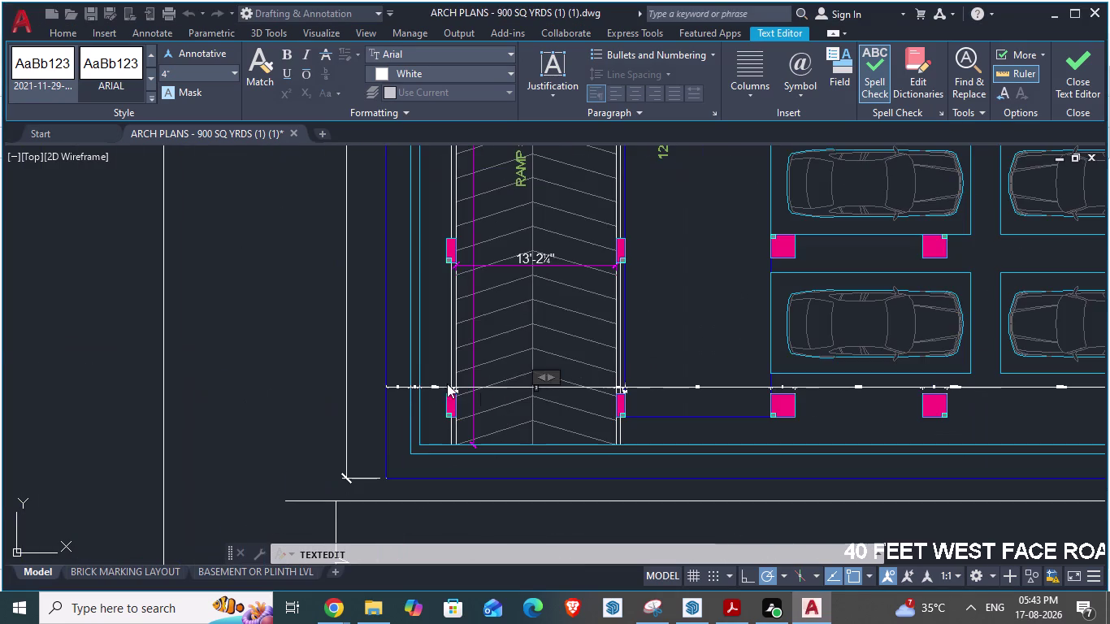
scroll(up, 3)
scroll(down, 3)
scroll(down, 3)
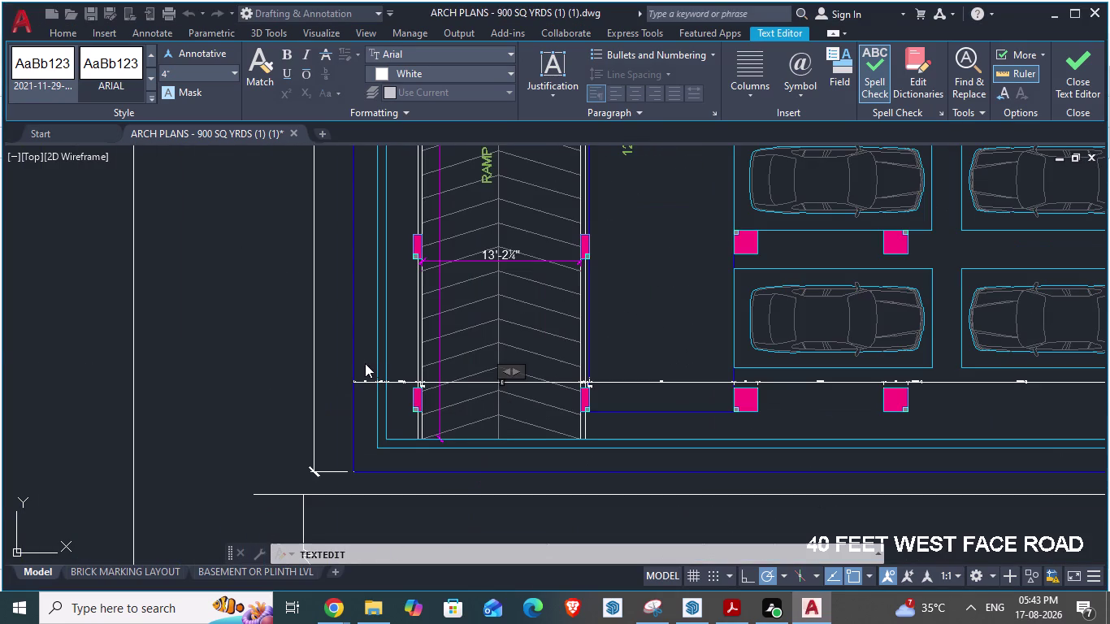
text(da)
key(Return)
scroll(up, 3)
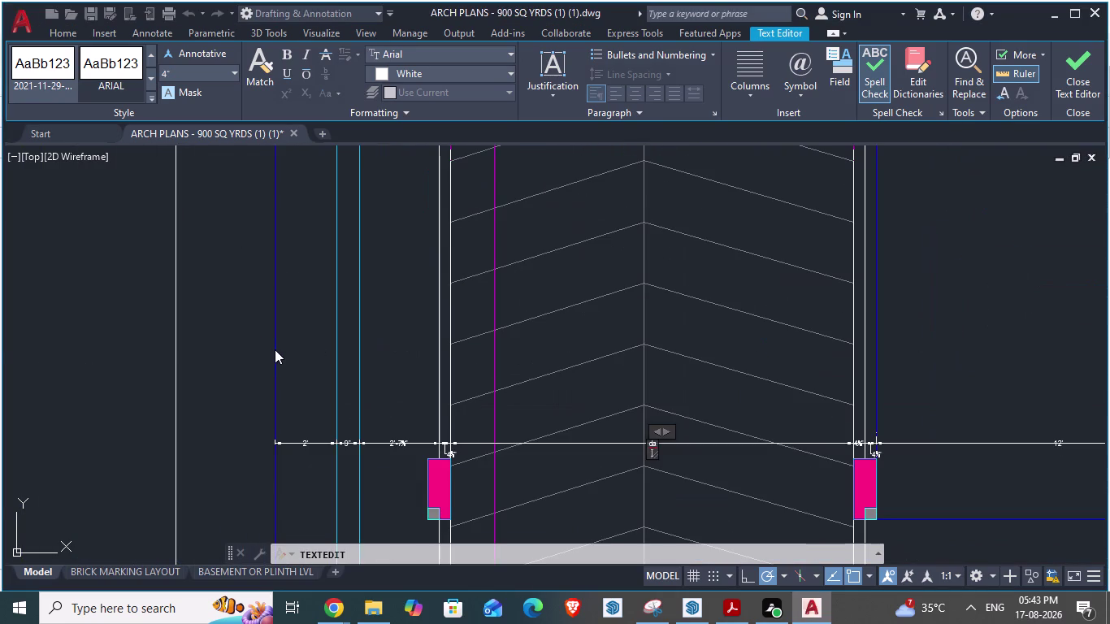
text(da)
key(Return)
Reopen the note, add another 'da' line, and close the Text Editor.
key(Escape)
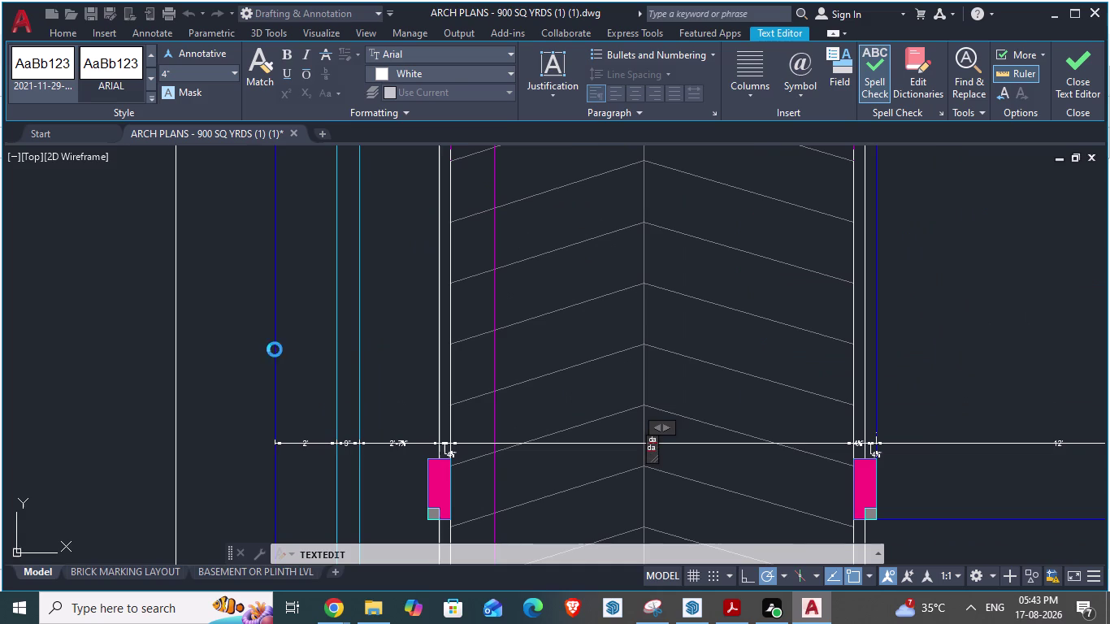
key(Escape)
key(Escape)
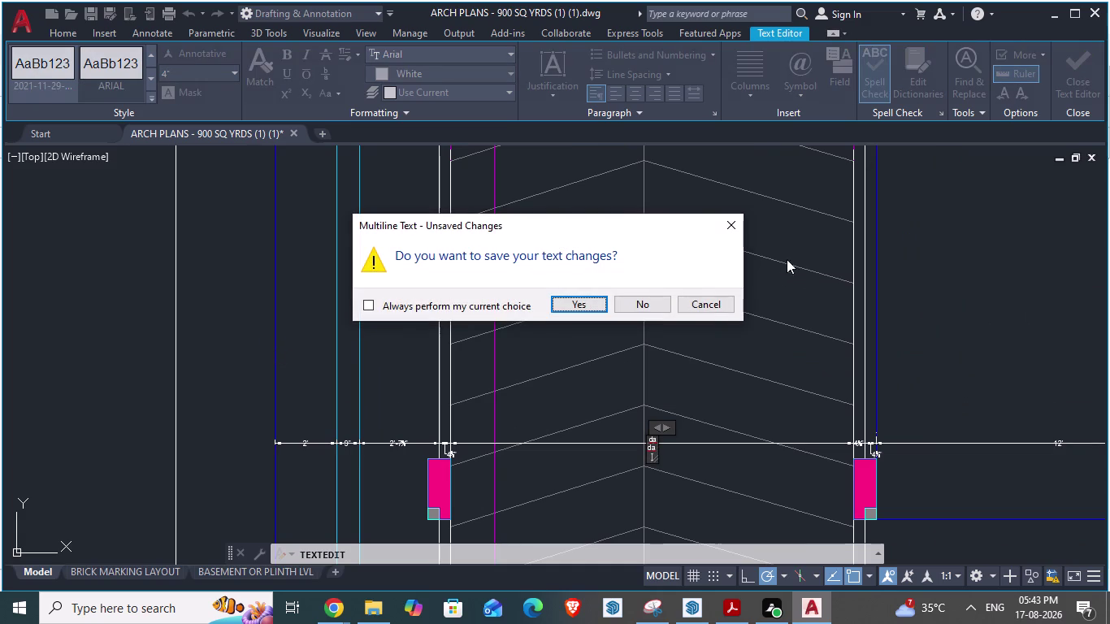
click(714, 304)
text(da)
key(Return)
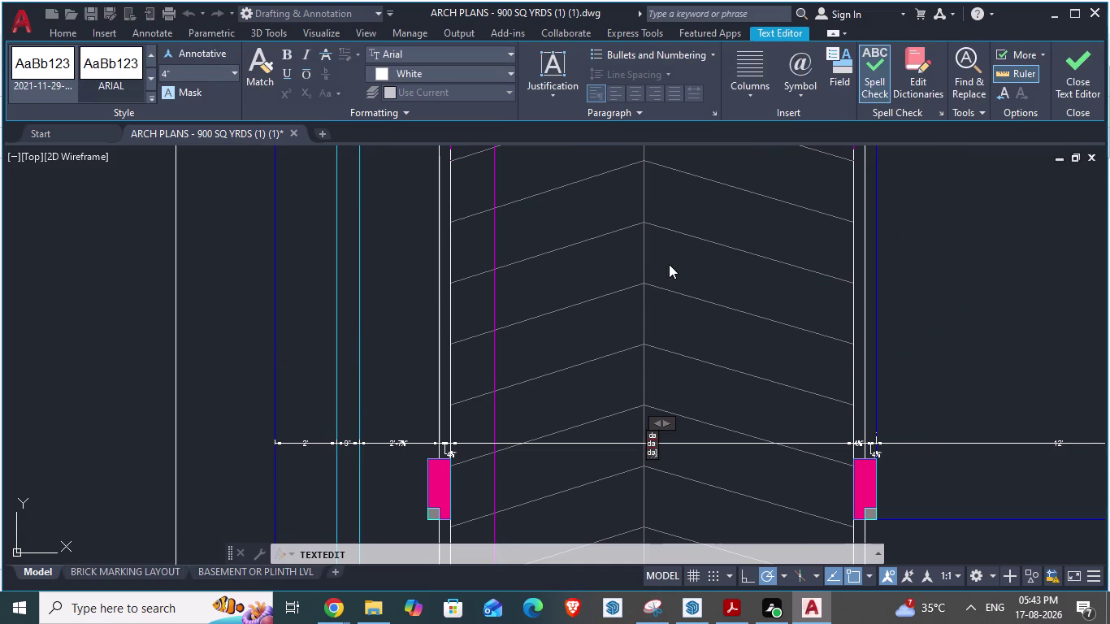
click(273, 385)
key(Escape)
key(Escape)
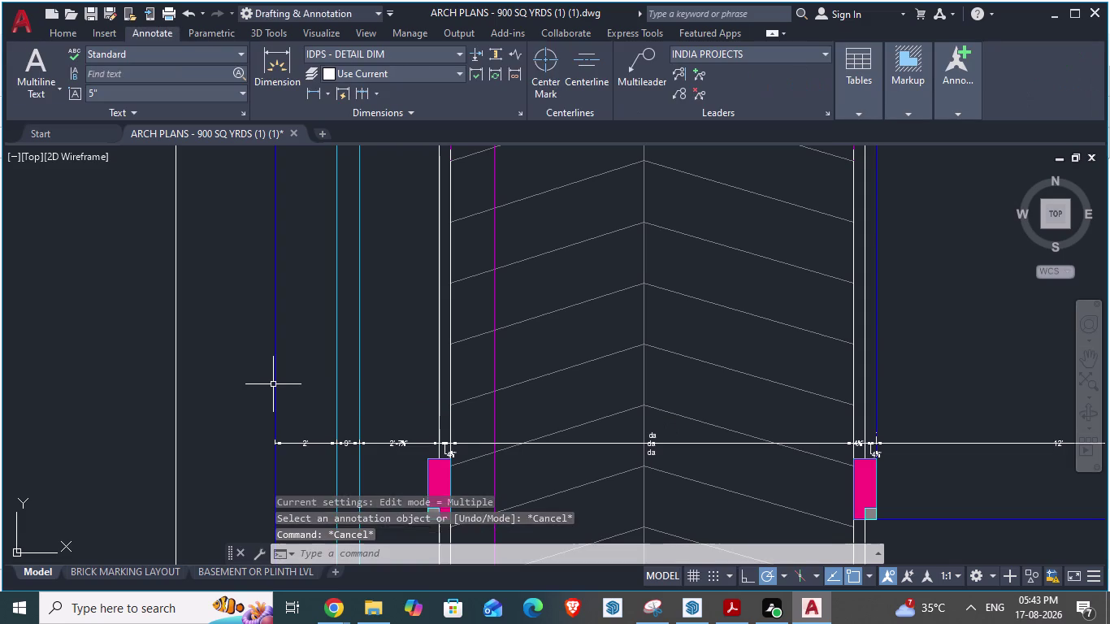
Rerun the text editing command, then cancel it.
key(Escape)
key(Escape)
key(space)
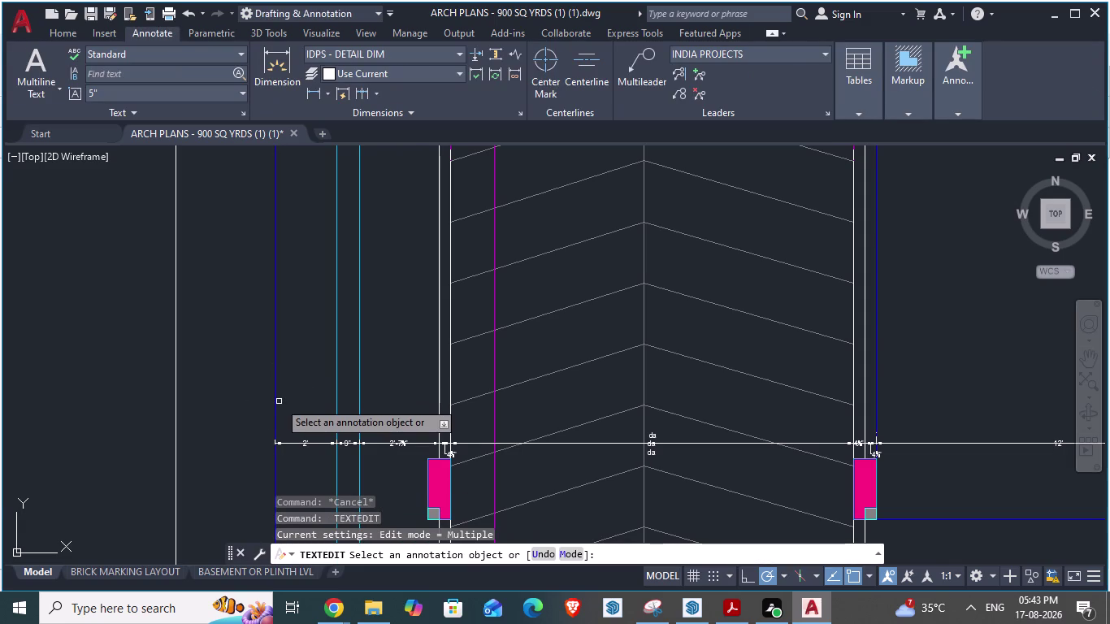
key(Escape)
Start an aligned dimension (DA) from the ramp's outer line.
text(d)
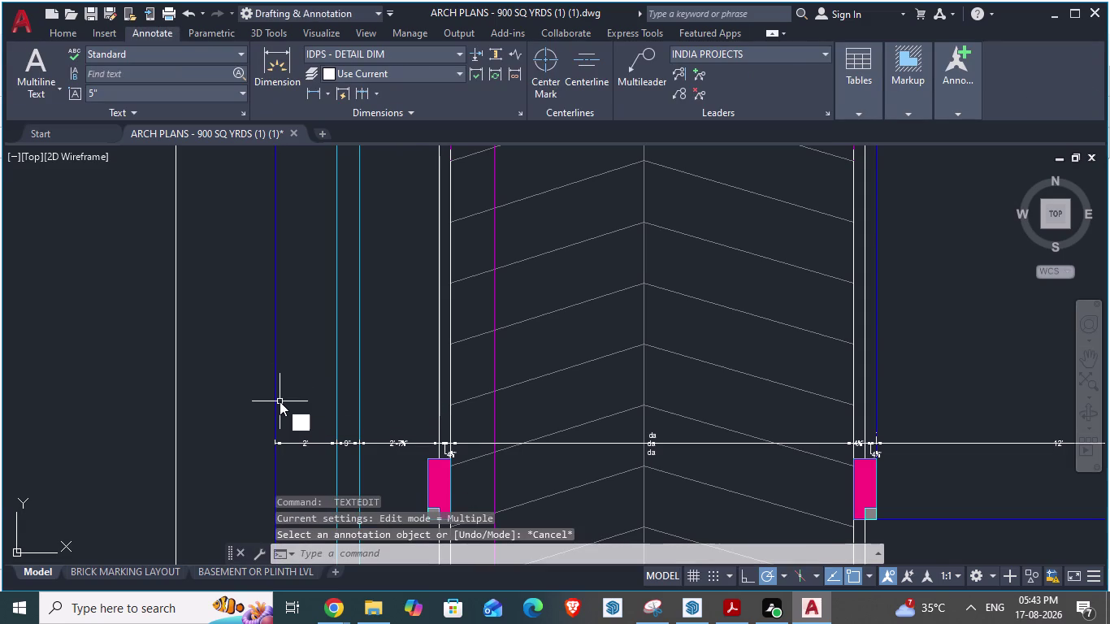
text(a)
key(Return)
click(280, 396)
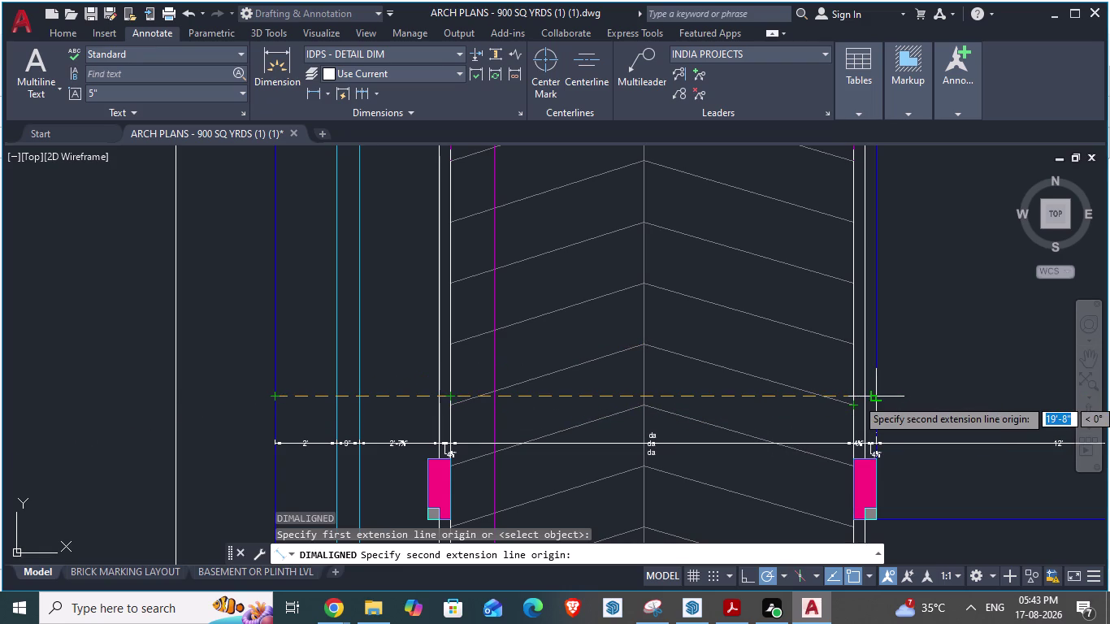
key(alt+Tab)
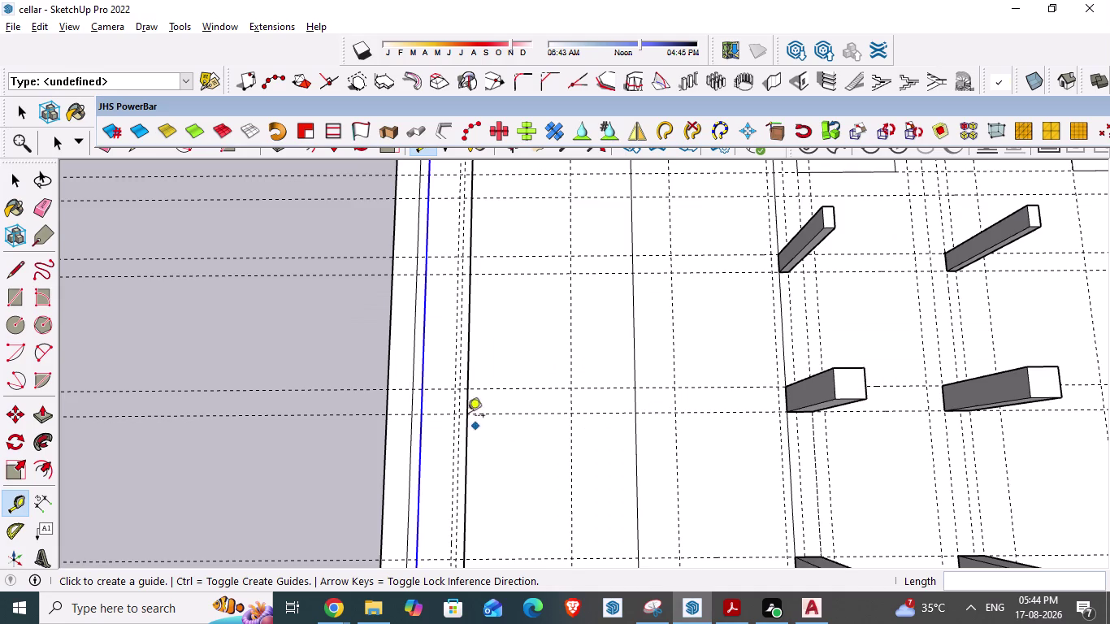
scroll(down, 3)
scroll(up, 3)
scroll(down, 3)
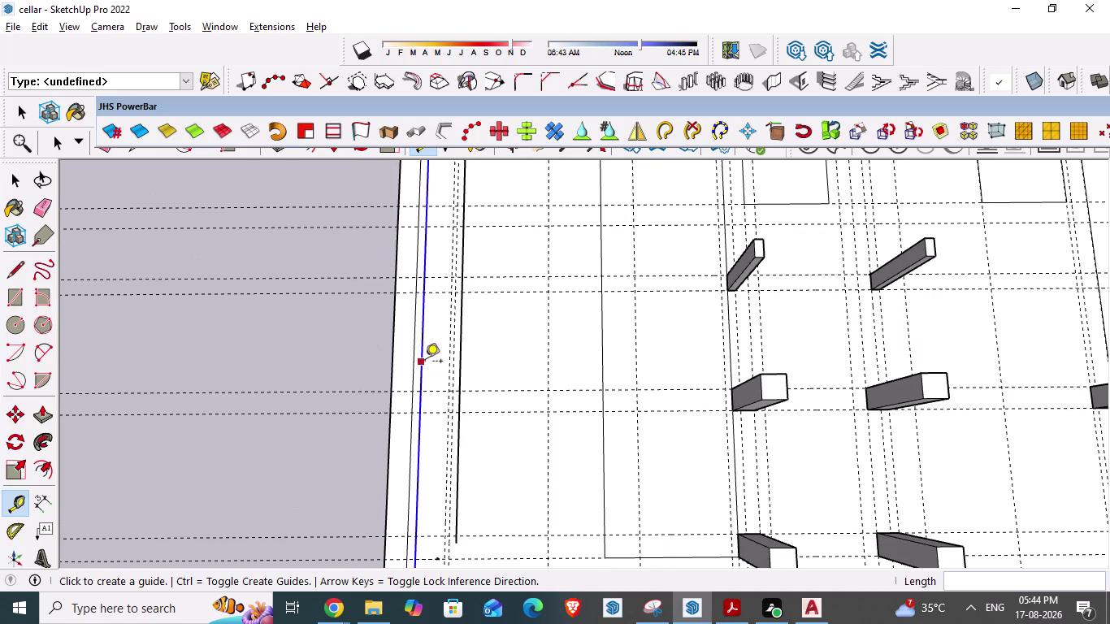
scroll(down, 3)
key(alt+Tab)
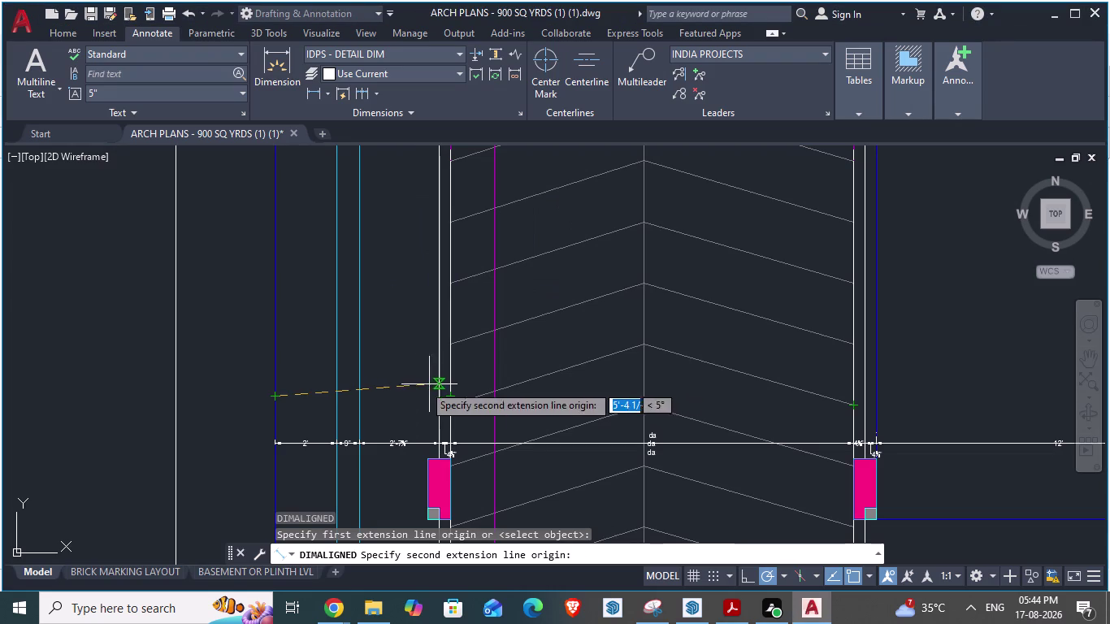
key(alt+Tab)
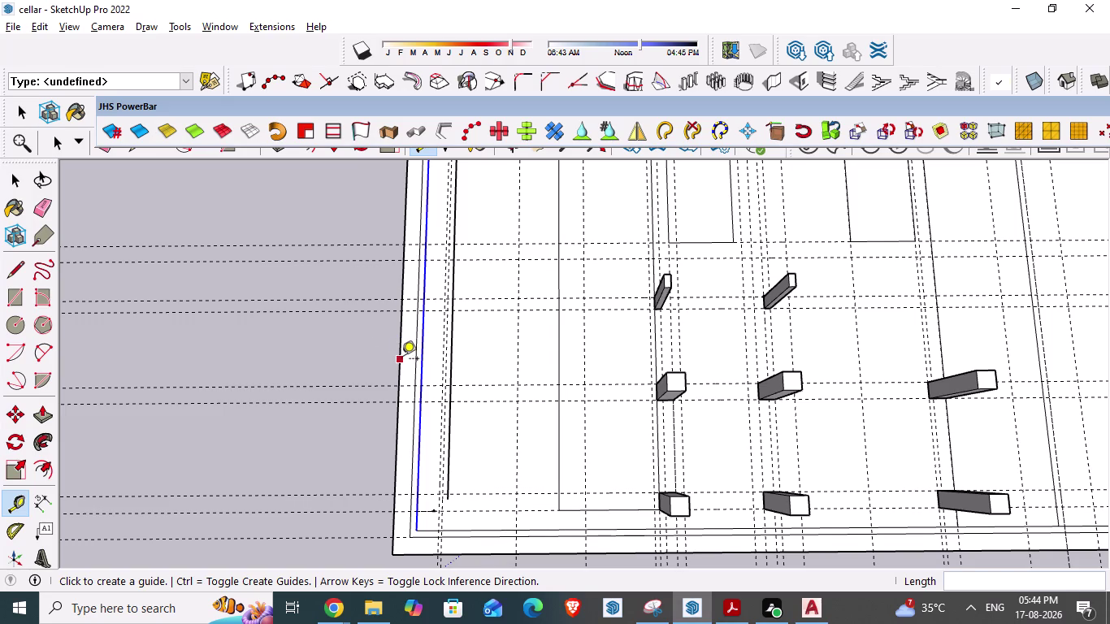
click(402, 360)
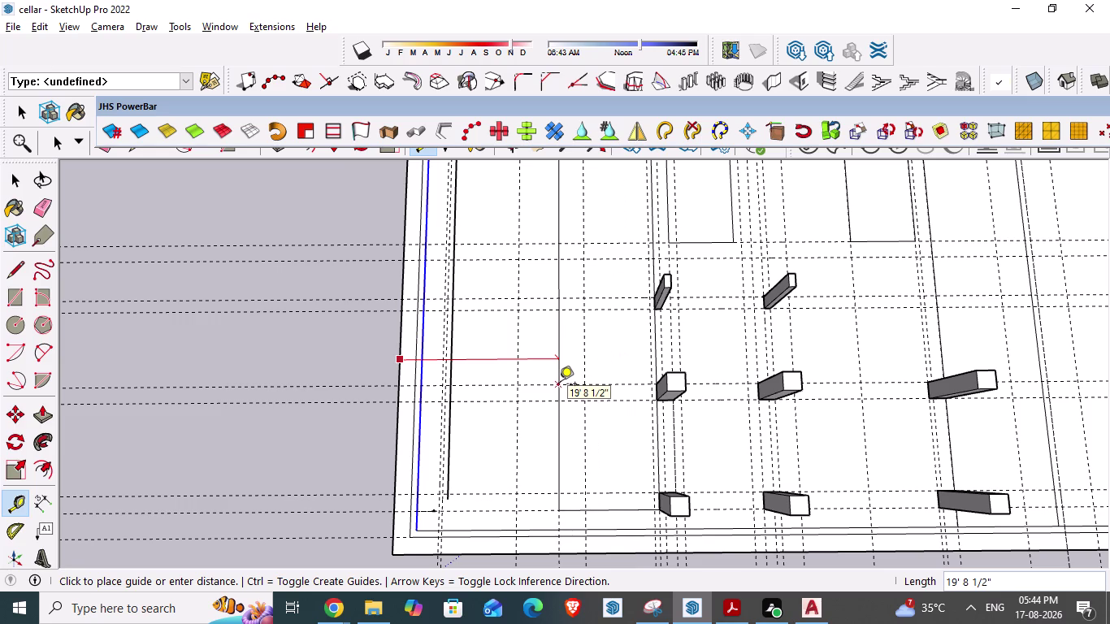
key(alt+Tab)
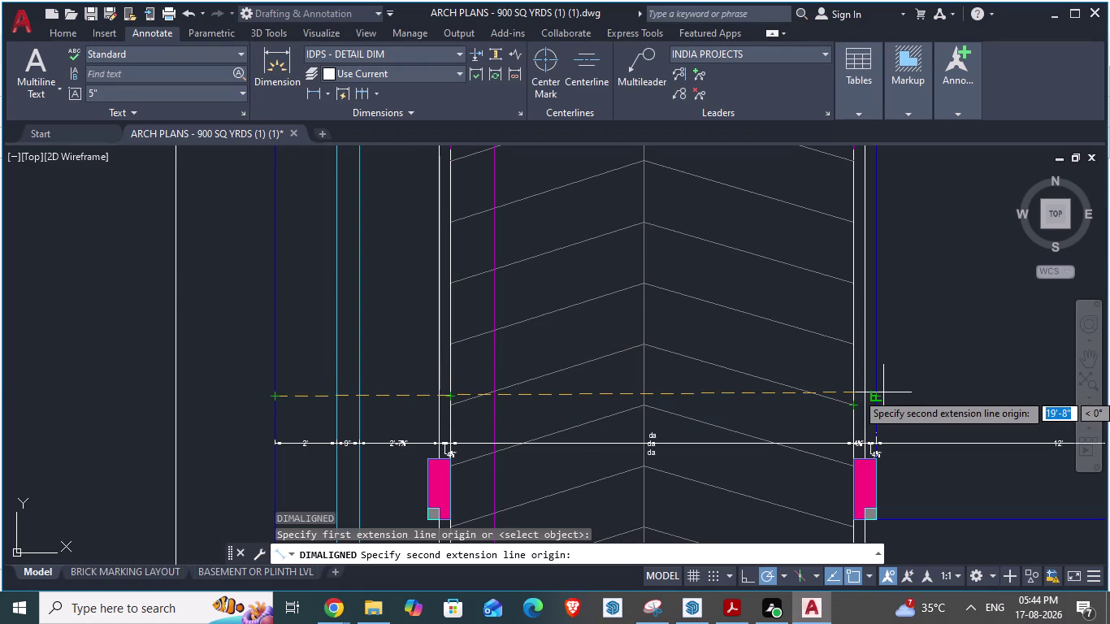
key(alt+Tab)
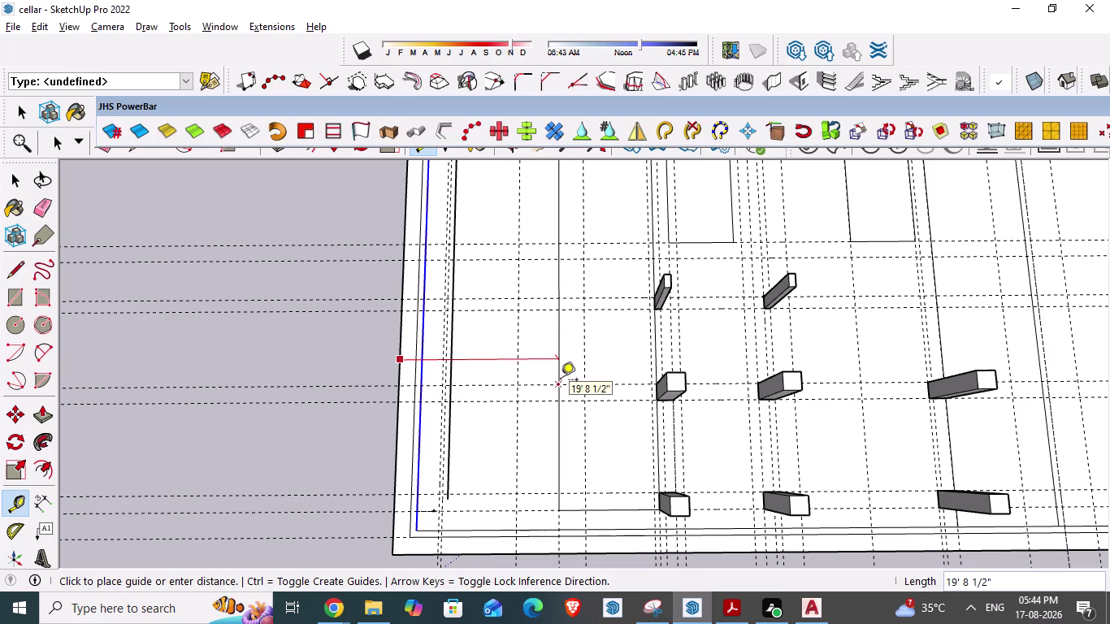
key(alt+Tab)
scroll(down, 3)
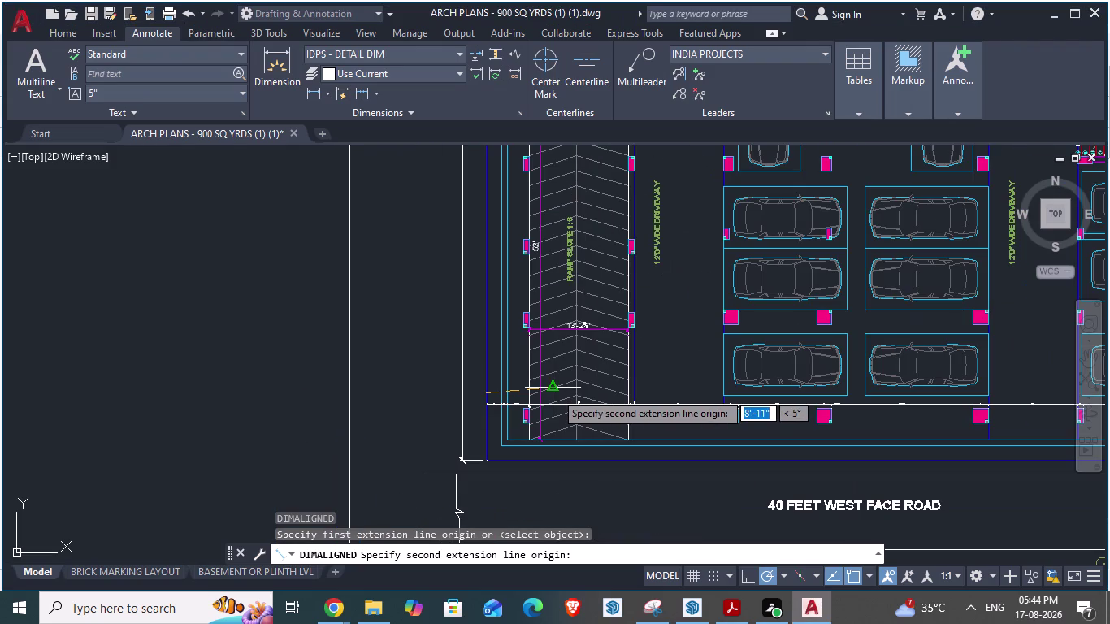
scroll(down, 3)
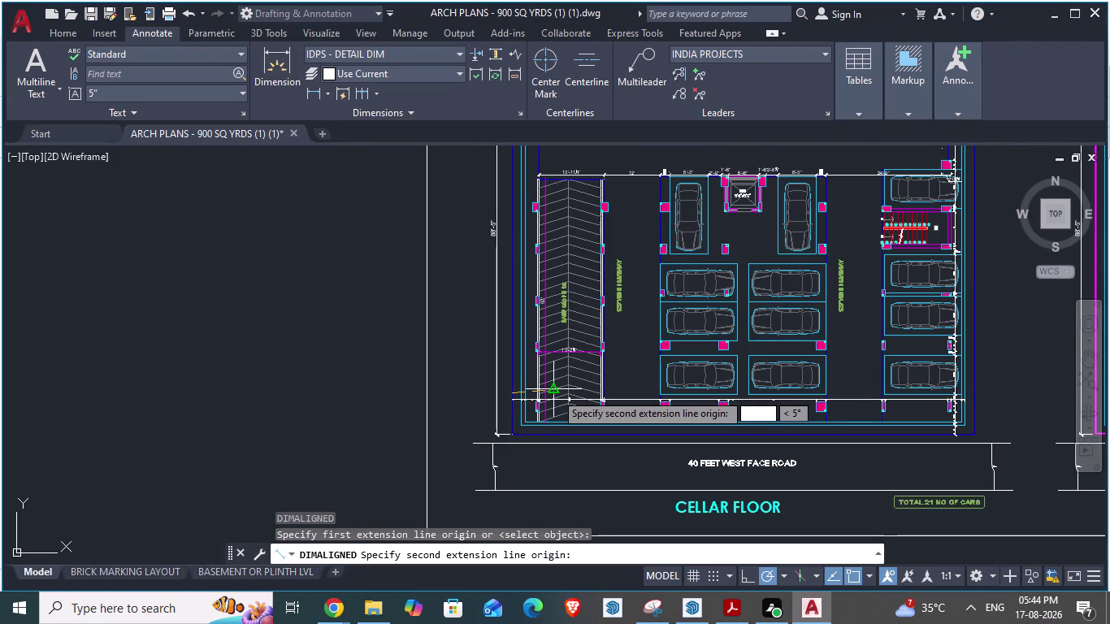
scroll(up, 3)
scroll(down, 3)
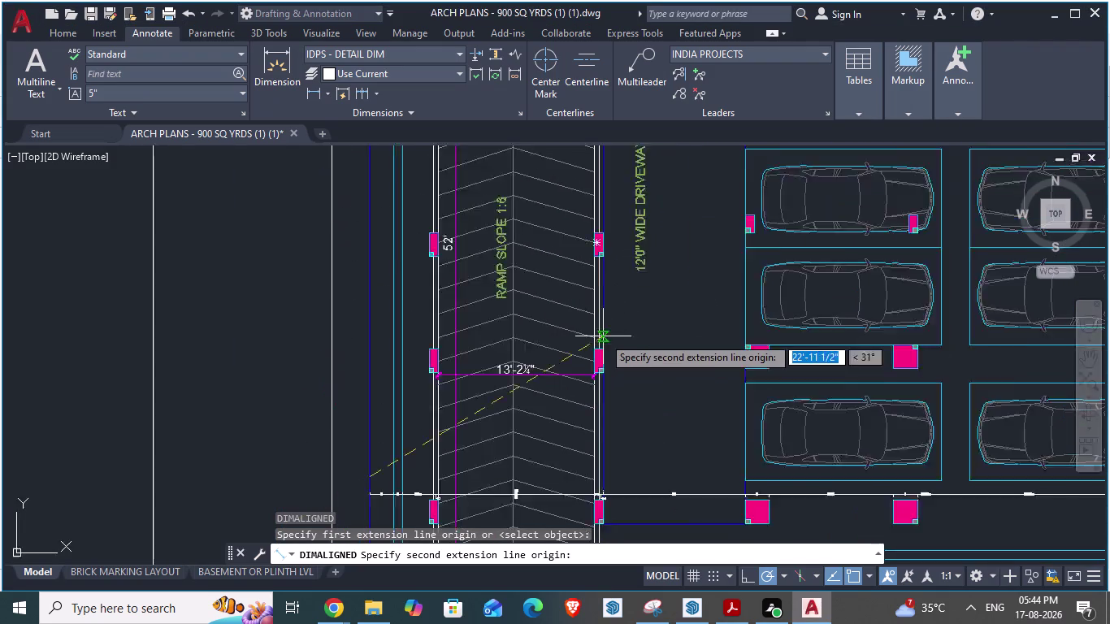
scroll(down, 3)
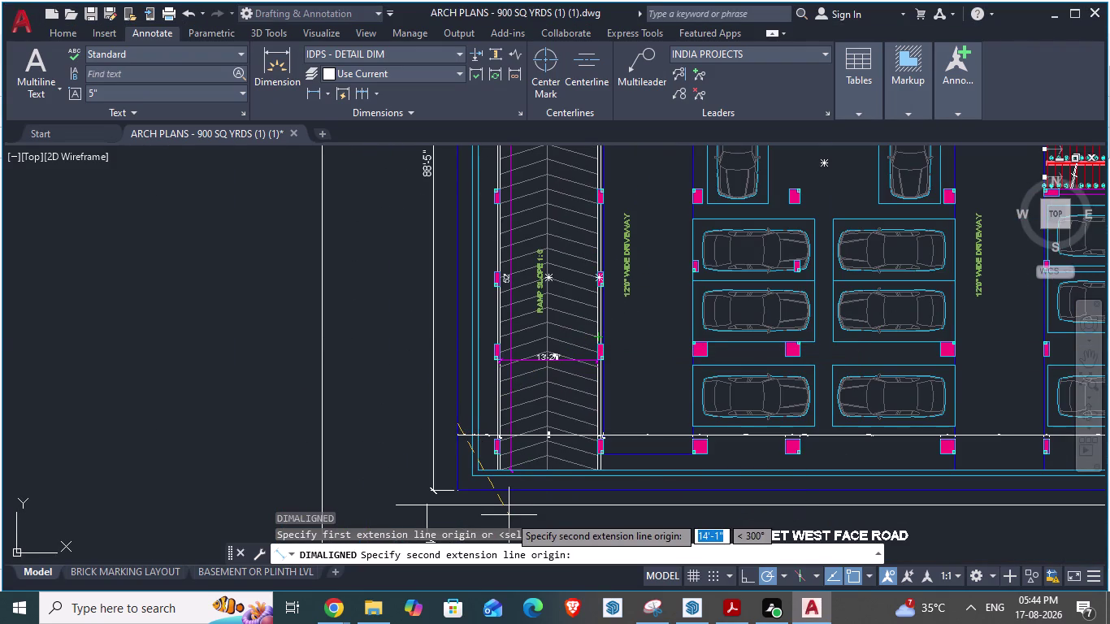
key(Escape)
scroll(down, 3)
scroll(down, 3)
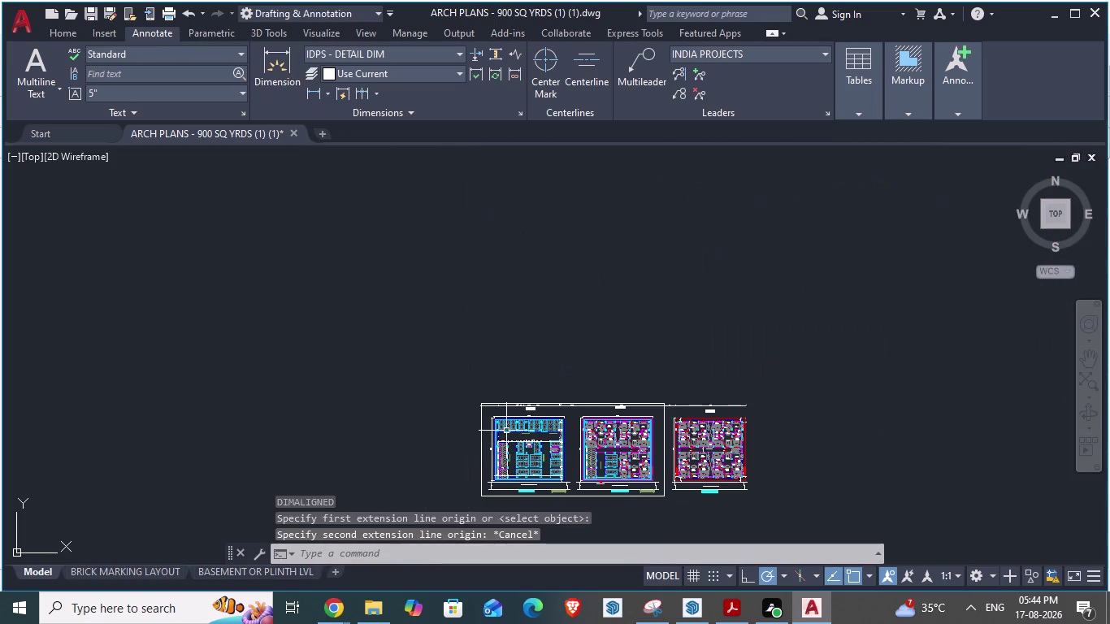
Return to the SketchUp model and cancel the unfinished guide.
key(alt+Tab)
scroll(down, 3)
key(Escape)
key(Escape)
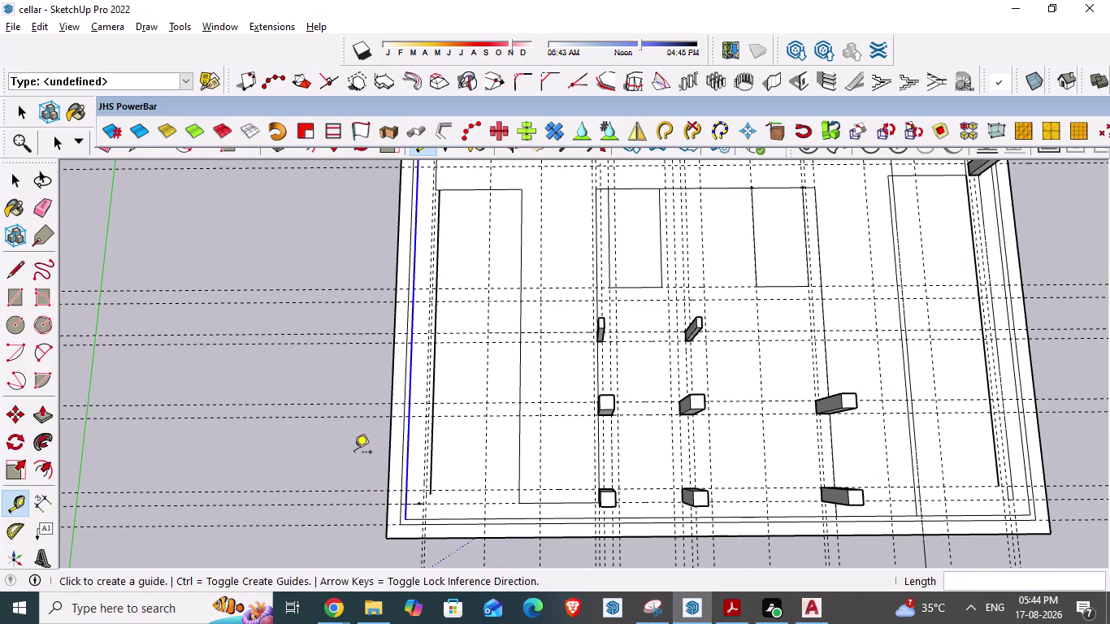
key(Escape)
scroll(down, 3)
Erase the stray guides with the Eraser, undo that, and return to Select.
key(e)
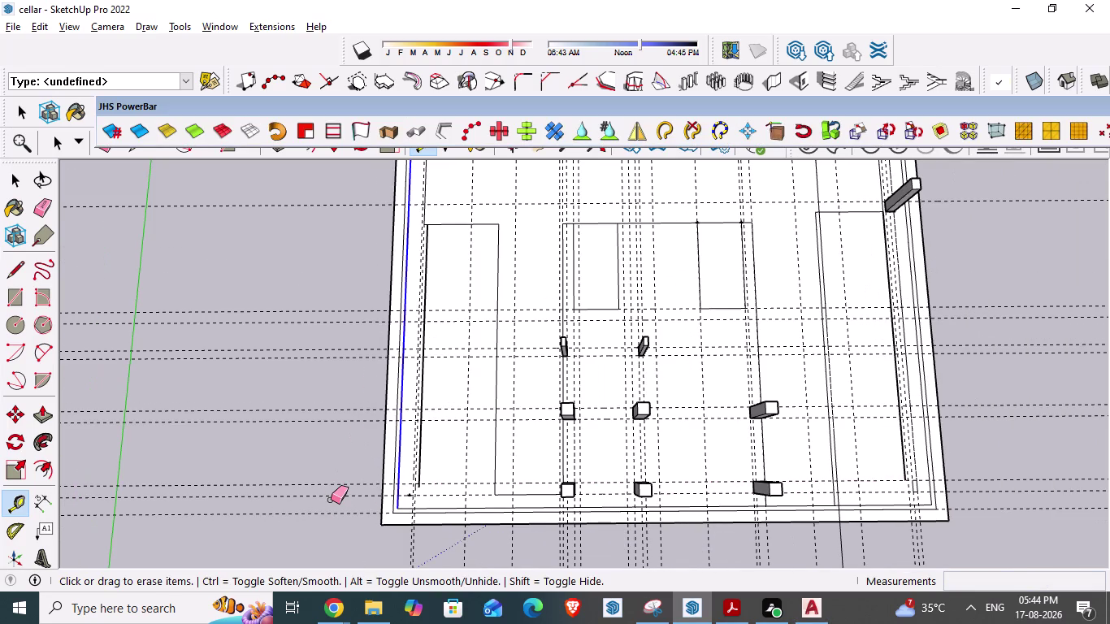
key(Return)
scroll(down, 3)
scroll(down, 3)
scroll(down, 3)
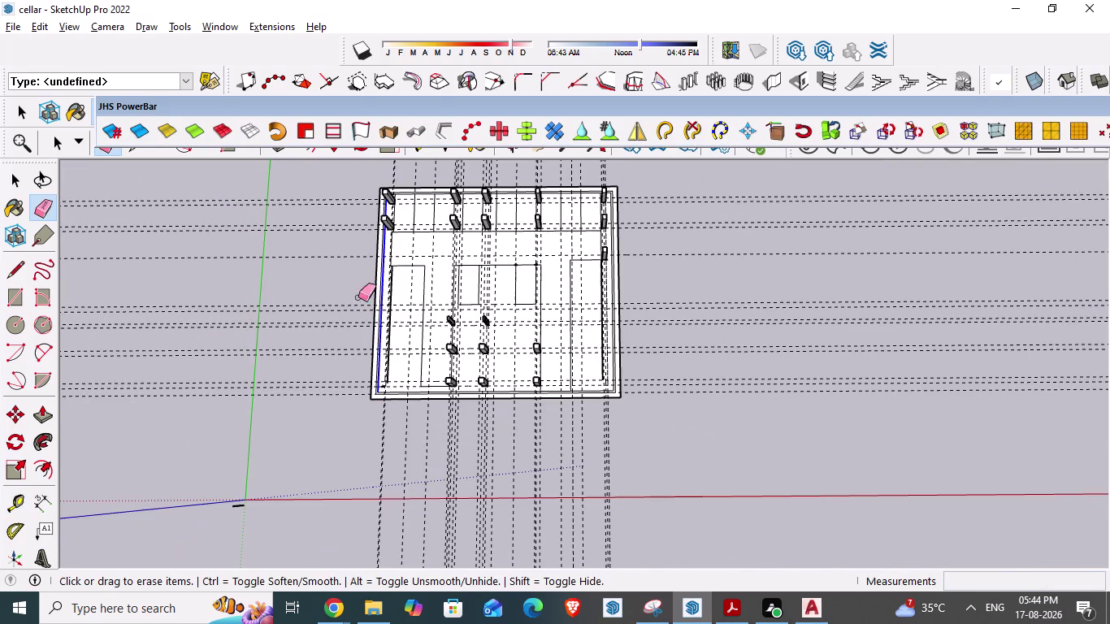
drag(262, 182, 290, 328)
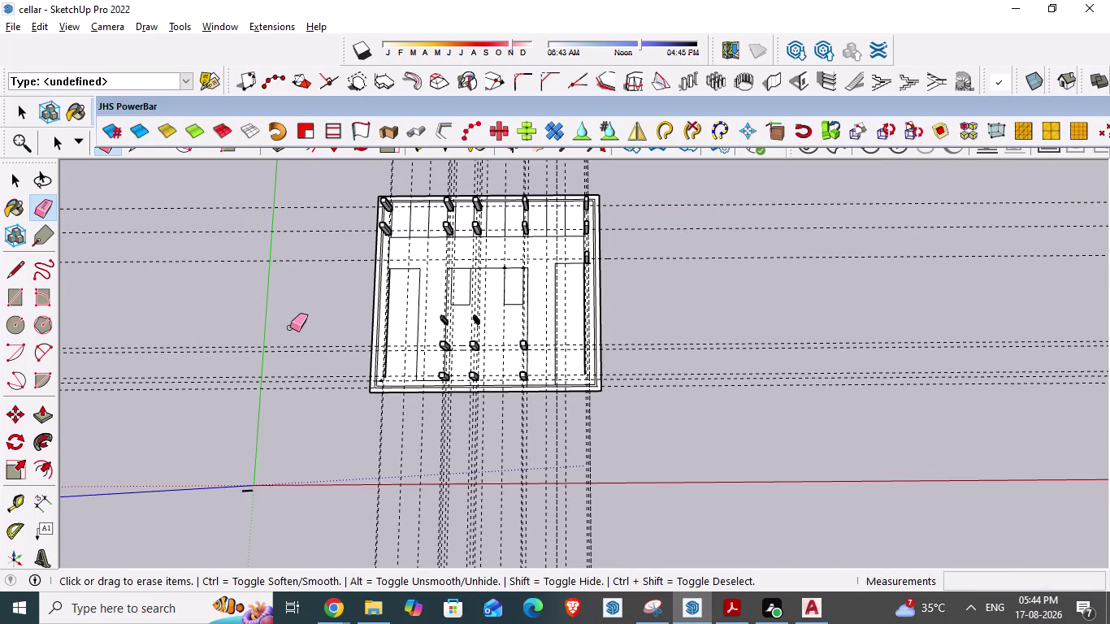
key(ctrl+z)
scroll(up, 3)
scroll(up, 3)
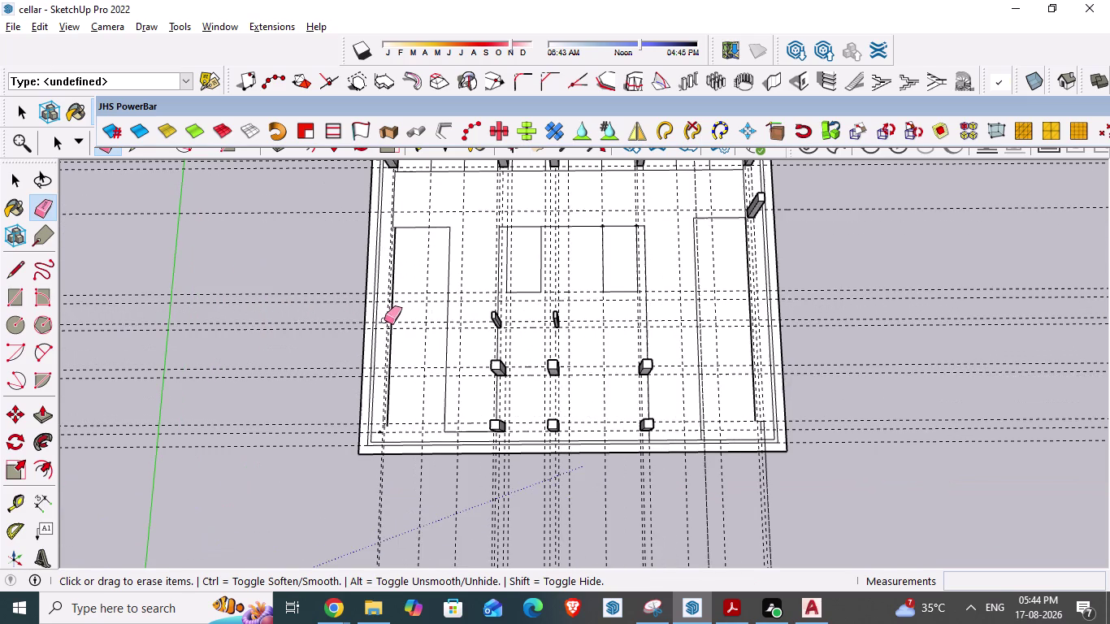
key(space)
Orbit the cellar model for a better view.
scroll(up, 3)
scroll(down, 3)
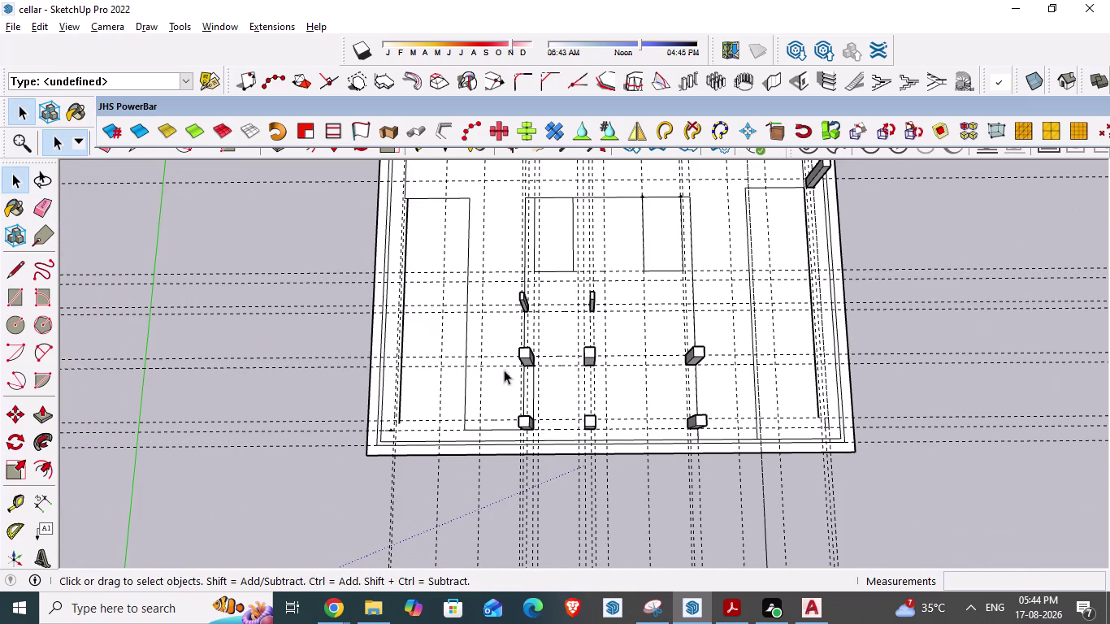
middle_drag(515, 375, 515, 391)
scroll(up, 3)
scroll(up, 3)
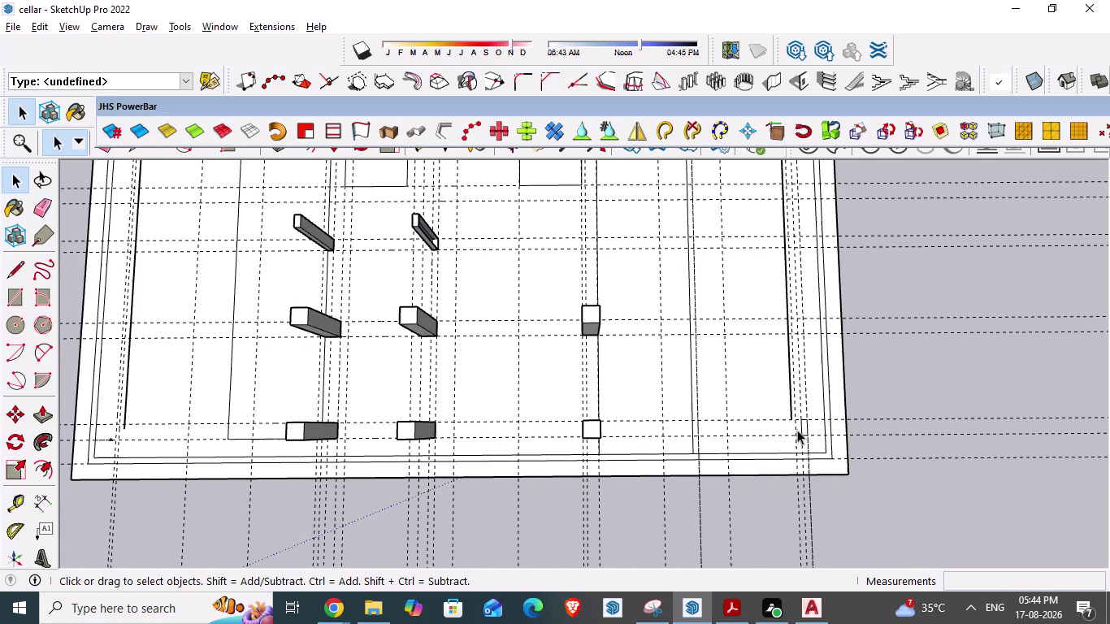
Compare the model with the AutoCAD cellar plan, then return to SketchUp.
key(alt+Tab)
scroll(up, 3)
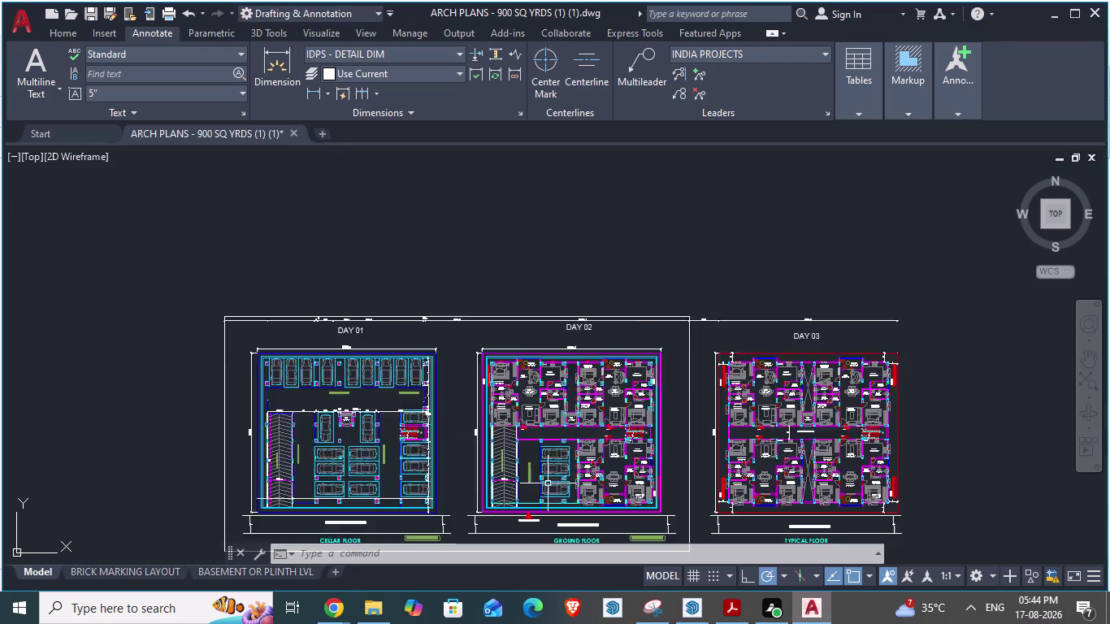
scroll(up, 3)
scroll(down, 3)
scroll(up, 3)
scroll(up, 3)
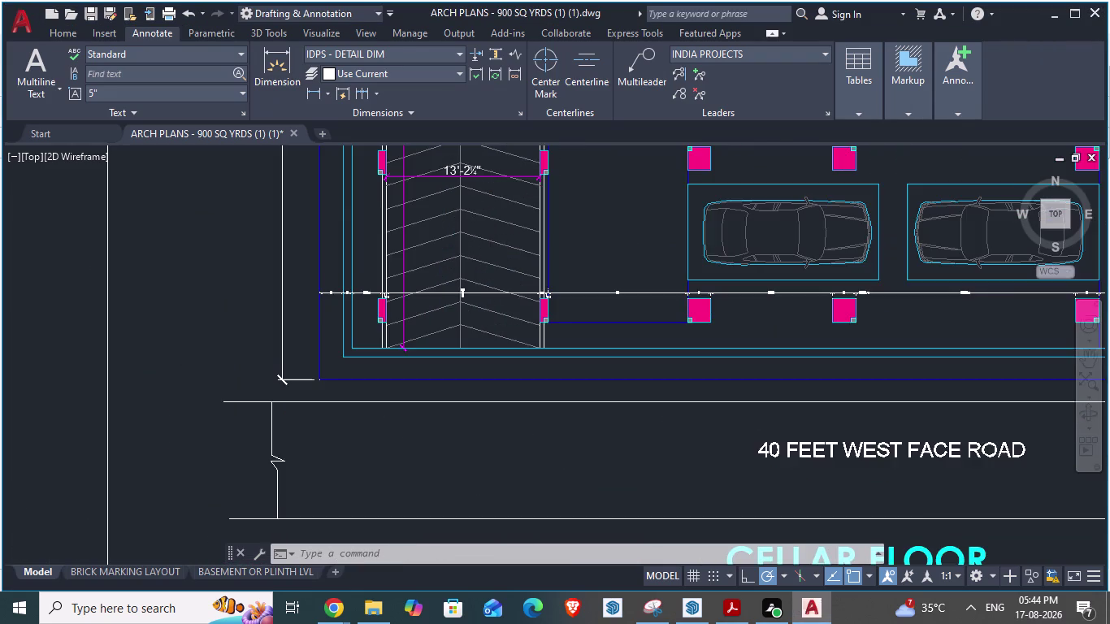
scroll(down, 3)
scroll(down, 3)
key(alt+Tab)
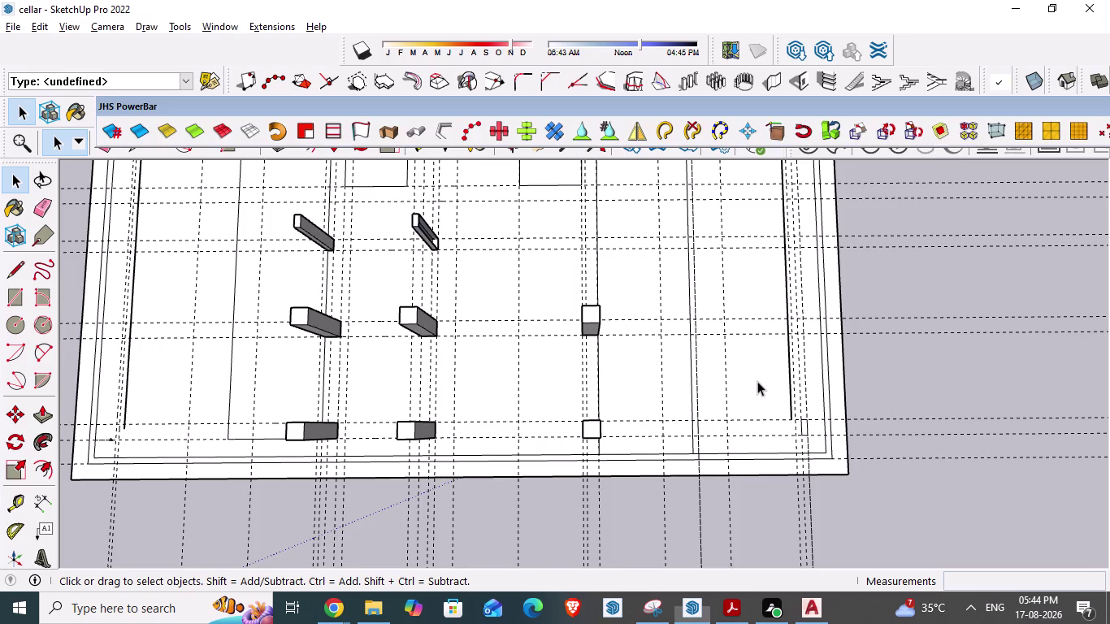
scroll(up, 3)
scroll(up, 3)
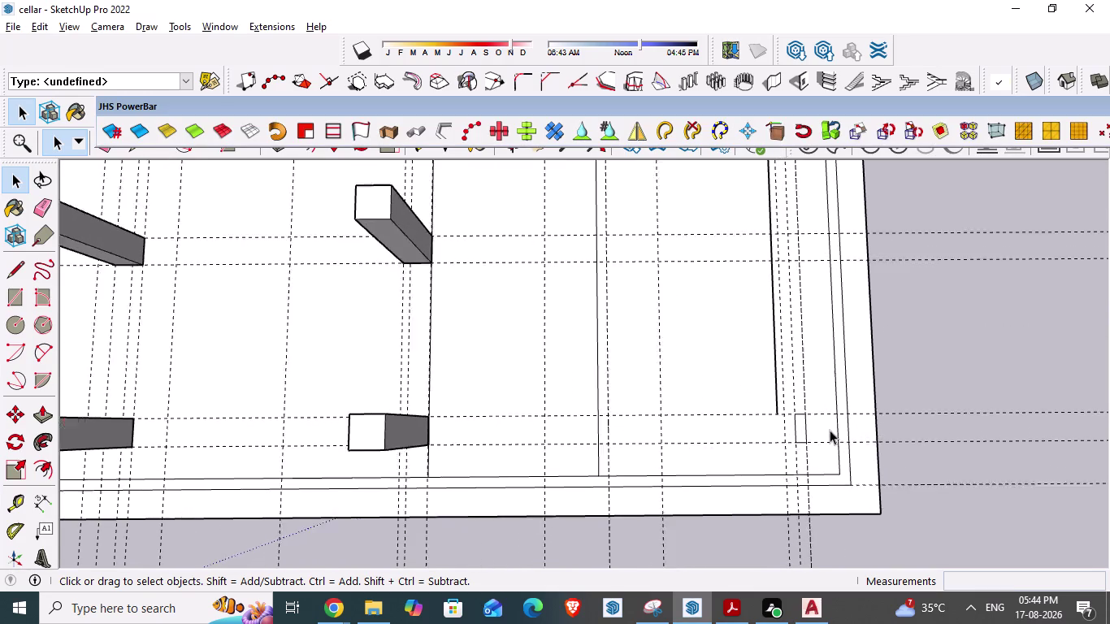
scroll(up, 3)
Open 1001bit Build Wall settings: right-aligned walls, 2' thick, 10' high.
click(771, 75)
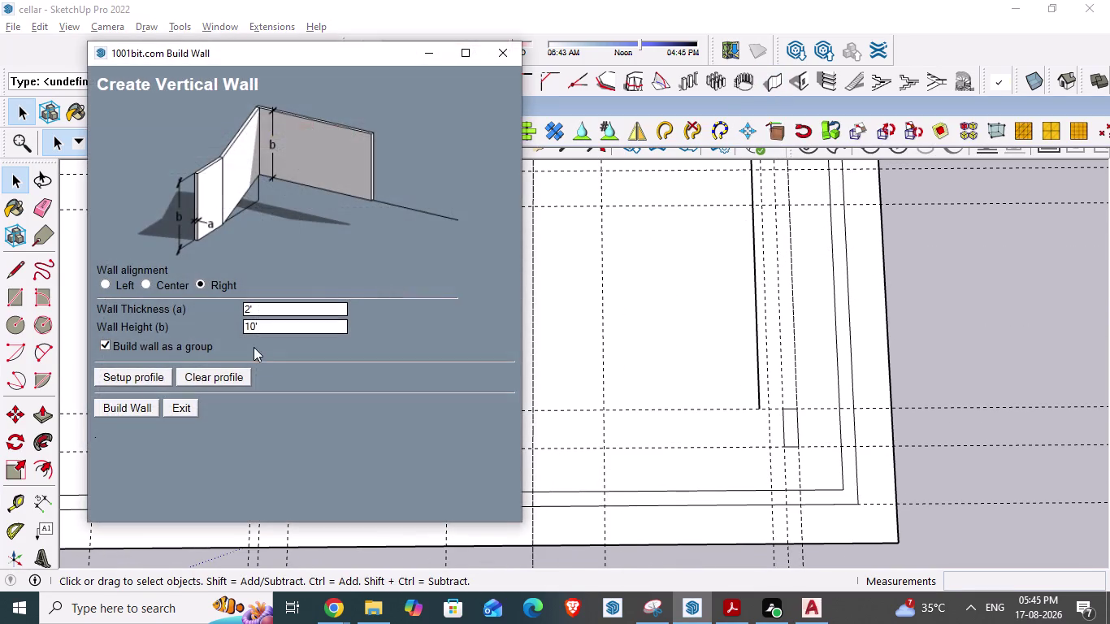
click(115, 403)
scroll(up, 3)
click(796, 442)
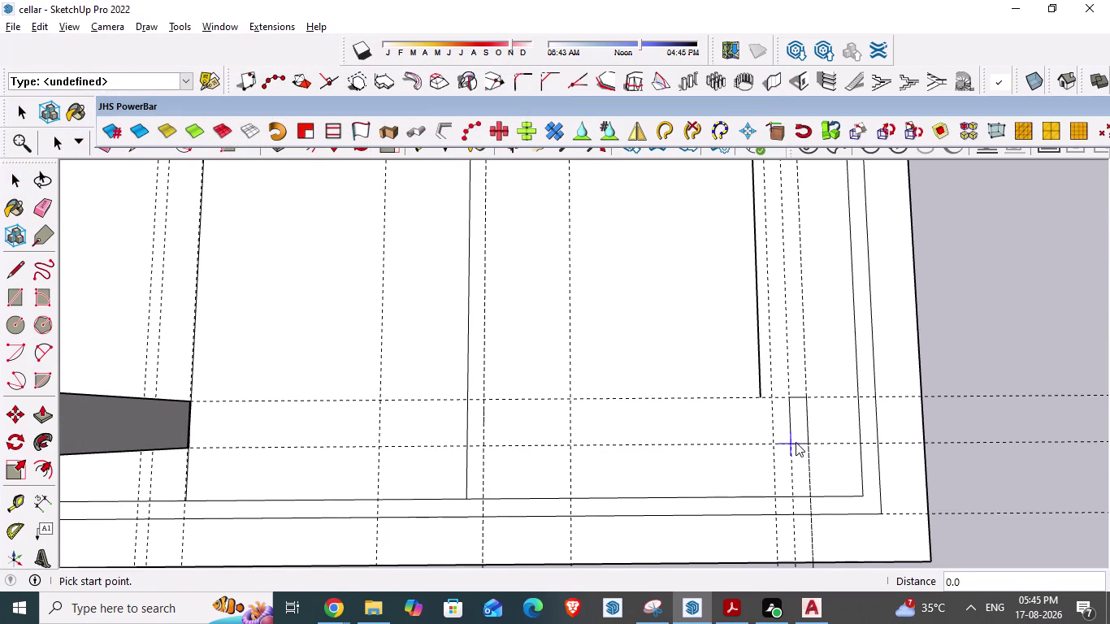
double_click(811, 441)
scroll(down, 3)
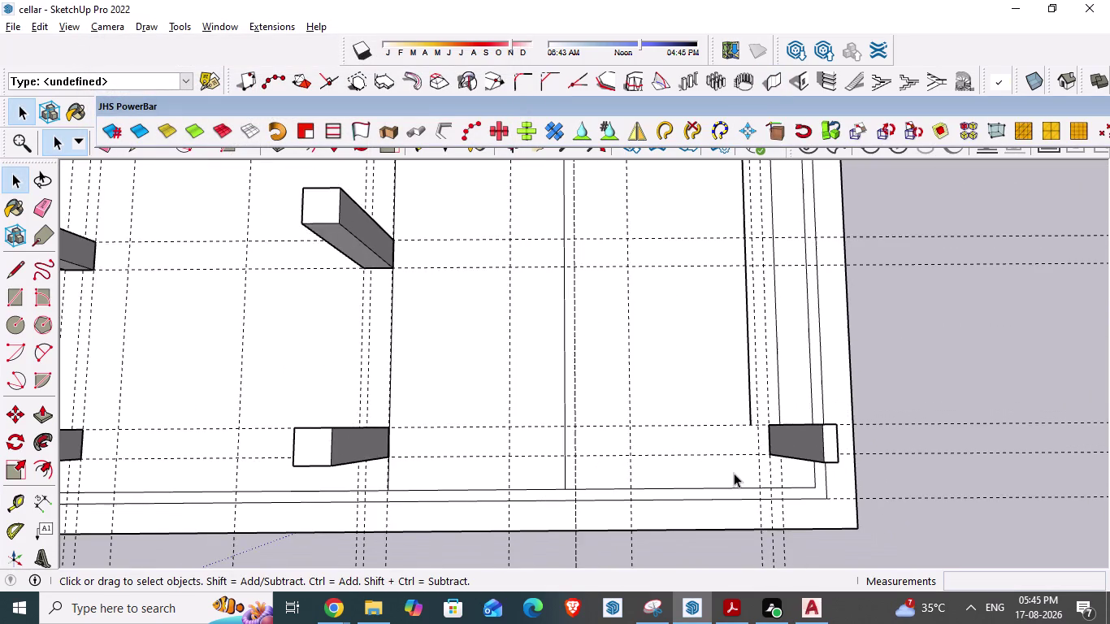
scroll(down, 3)
Compare SketchUp column positions against the AutoCAD cellar plan.
key(alt+Tab)
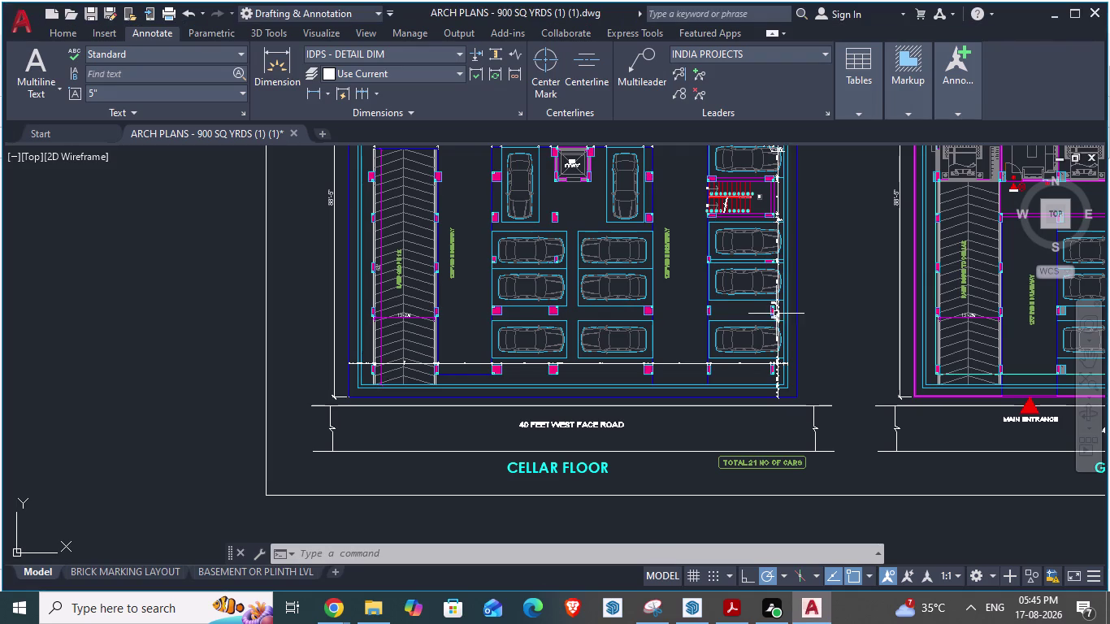
scroll(up, 3)
key(alt+Tab)
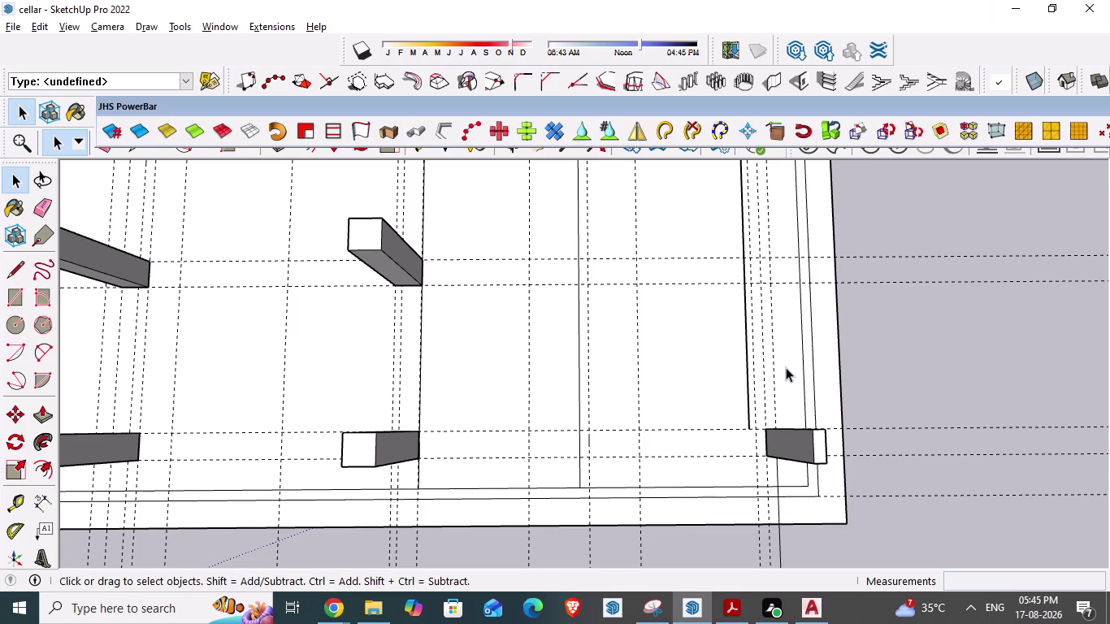
scroll(down, 3)
scroll(down, 3)
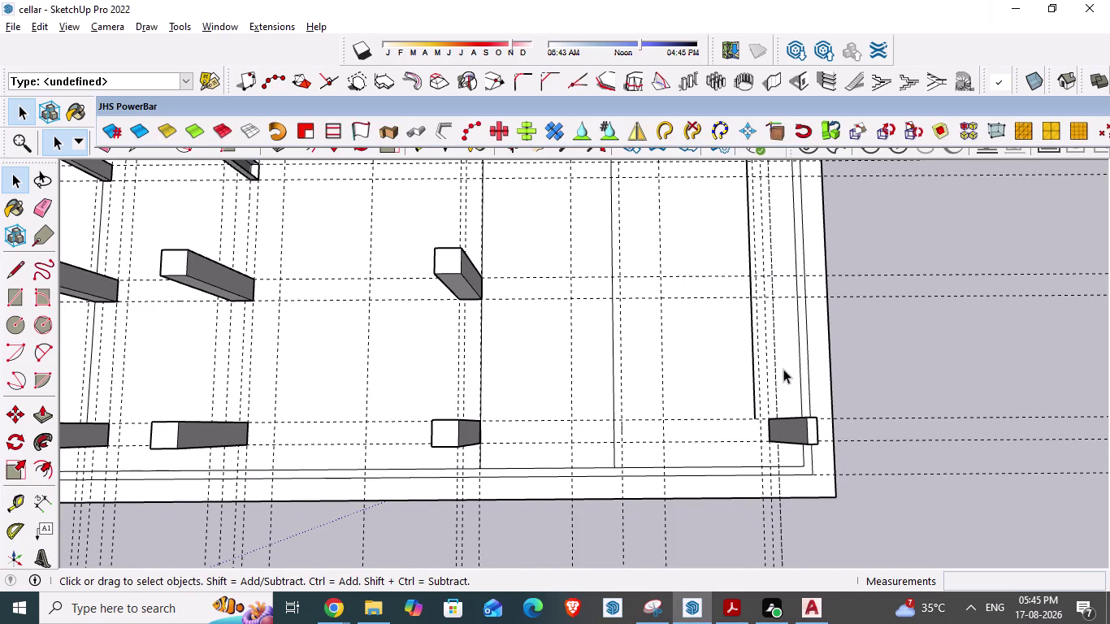
scroll(down, 3)
key(alt+Tab)
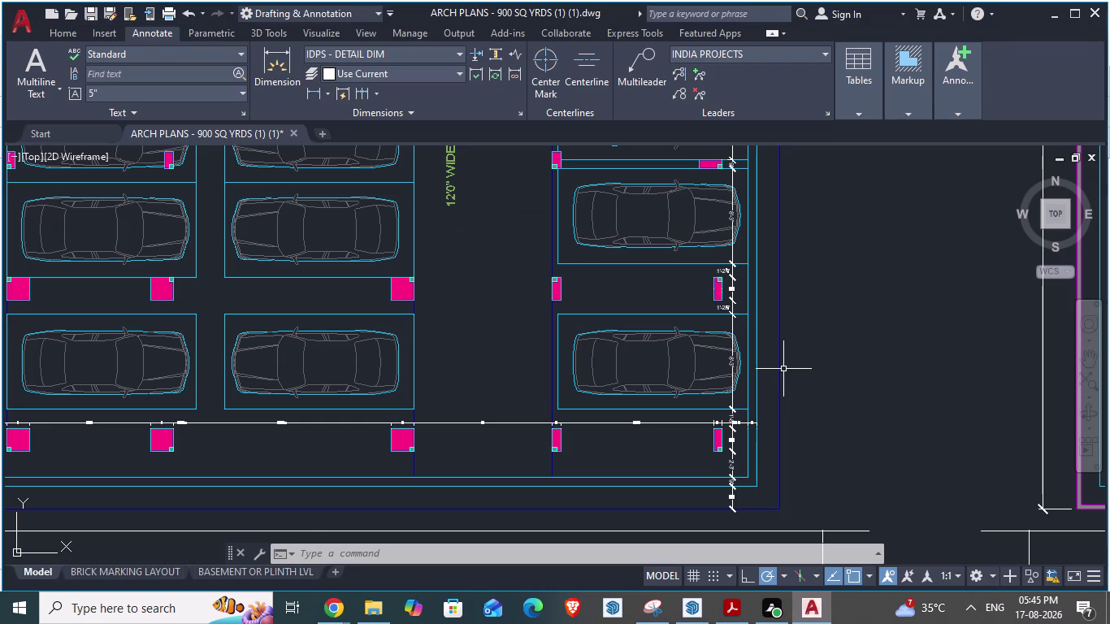
key(alt+Tab)
scroll(down, 3)
scroll(down, 3)
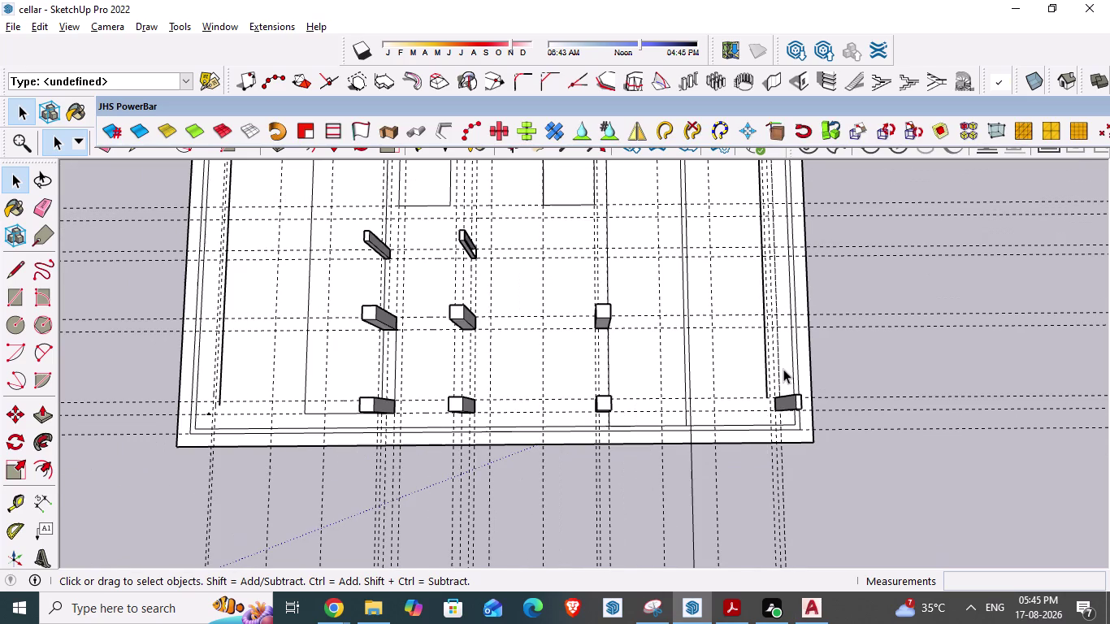
Recheck the columns in AutoCAD, then reopen the 1001bit Build Wall tool.
key(alt+Tab)
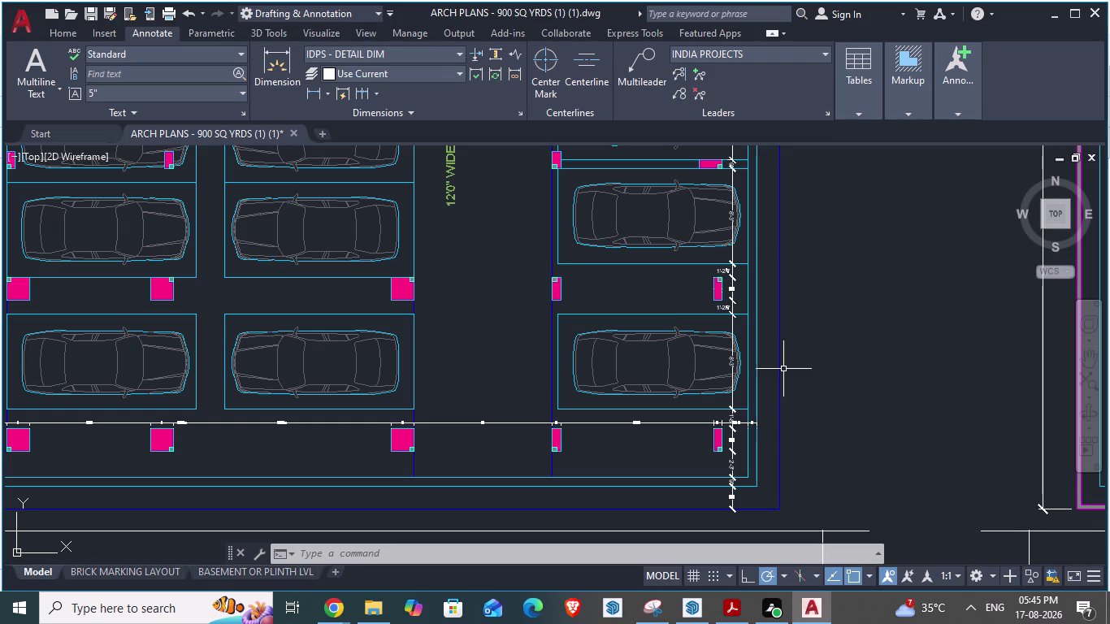
key(alt+Tab)
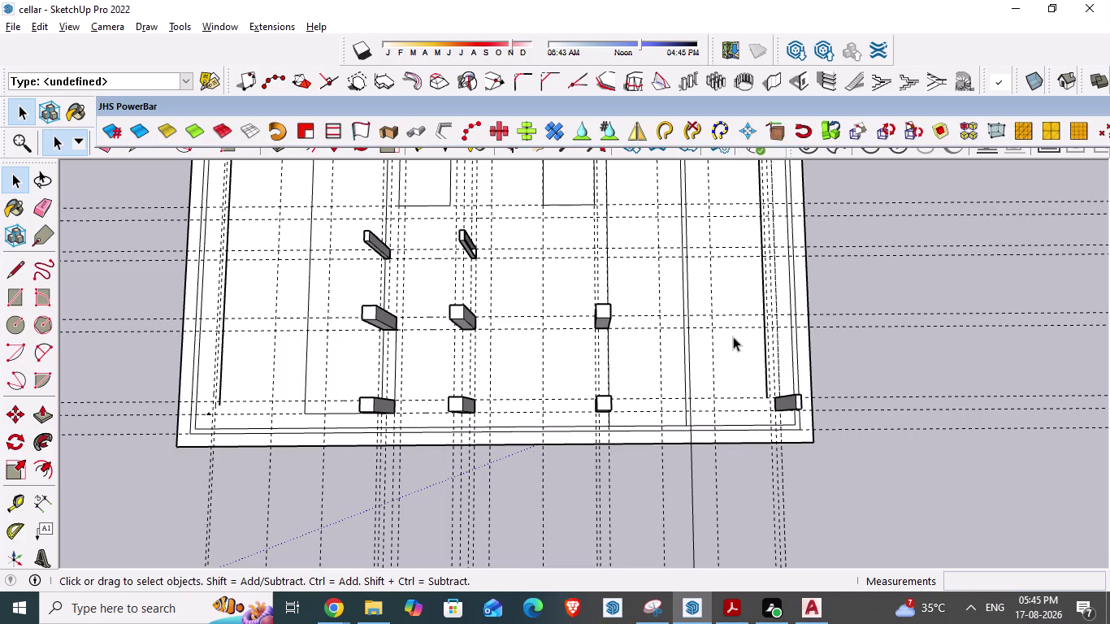
scroll(up, 3)
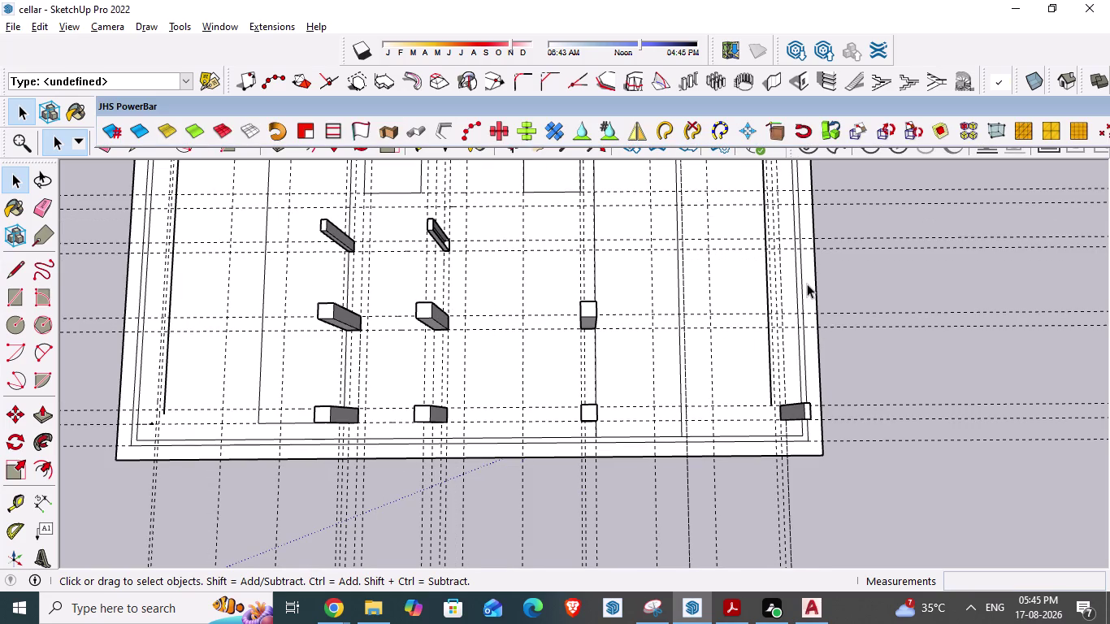
key(alt+Tab)
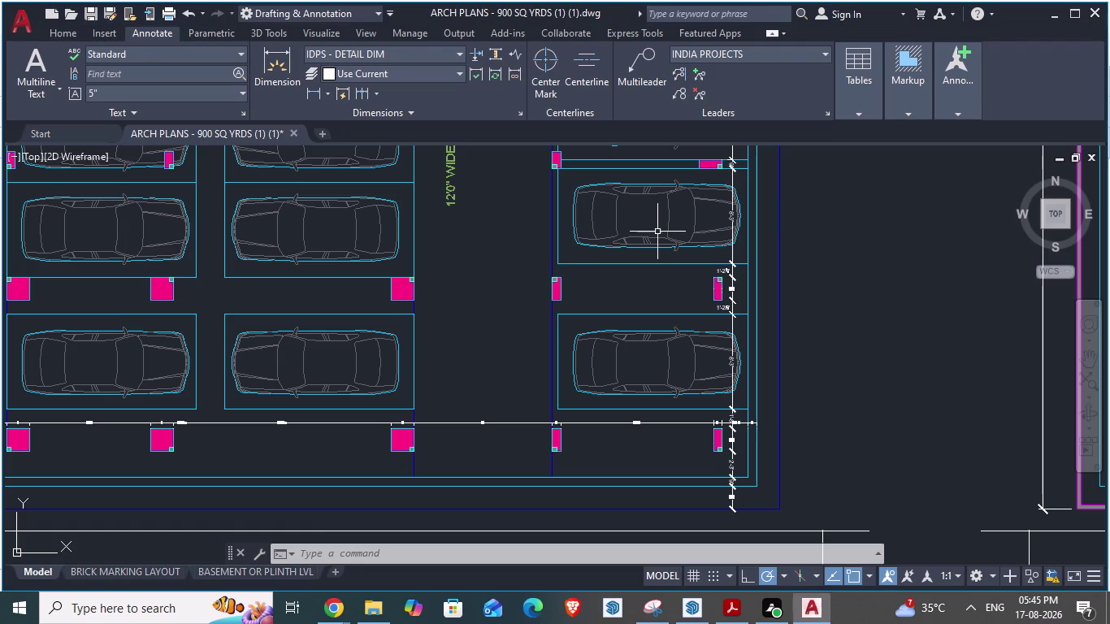
scroll(down, 3)
scroll(up, 3)
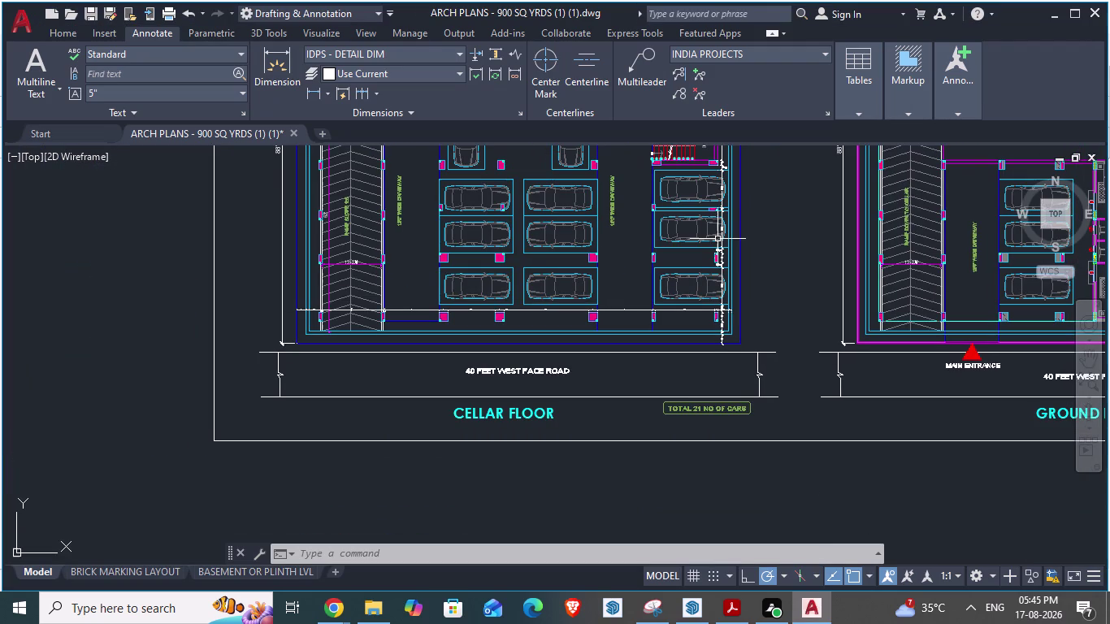
key(alt+Tab)
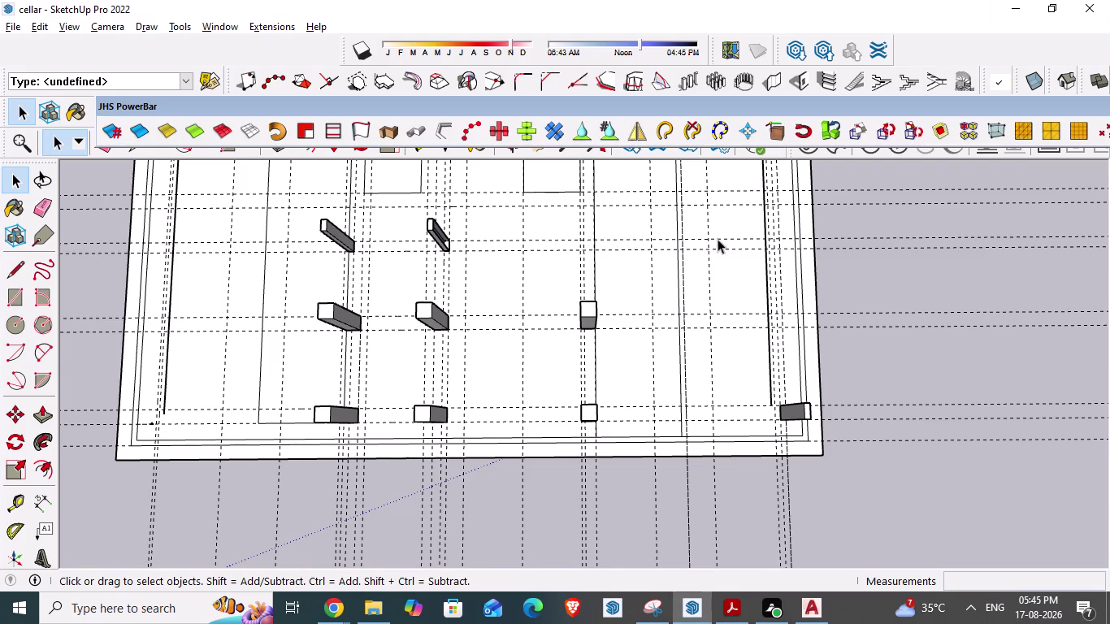
scroll(up, 3)
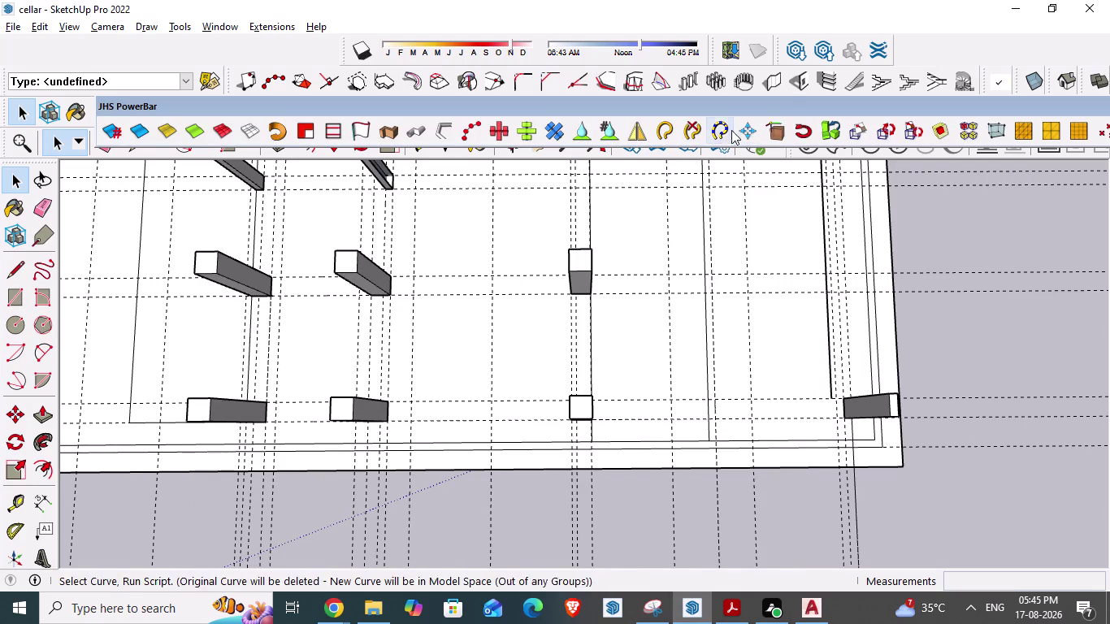
click(775, 86)
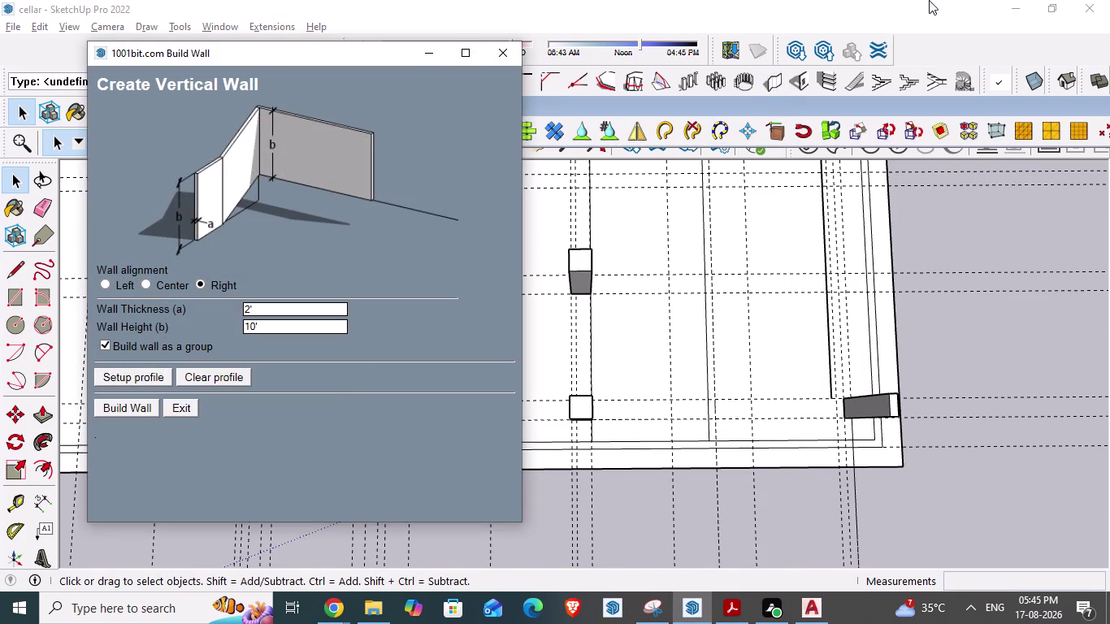
click(106, 411)
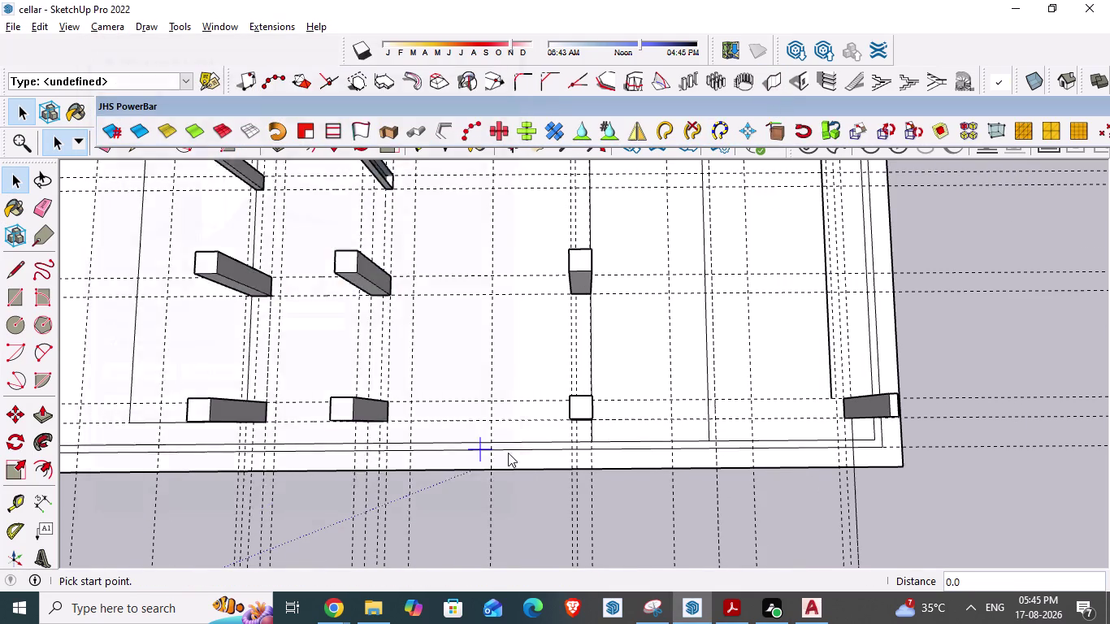
scroll(up, 3)
scroll(down, 3)
middle_drag(546, 501, 517, 457)
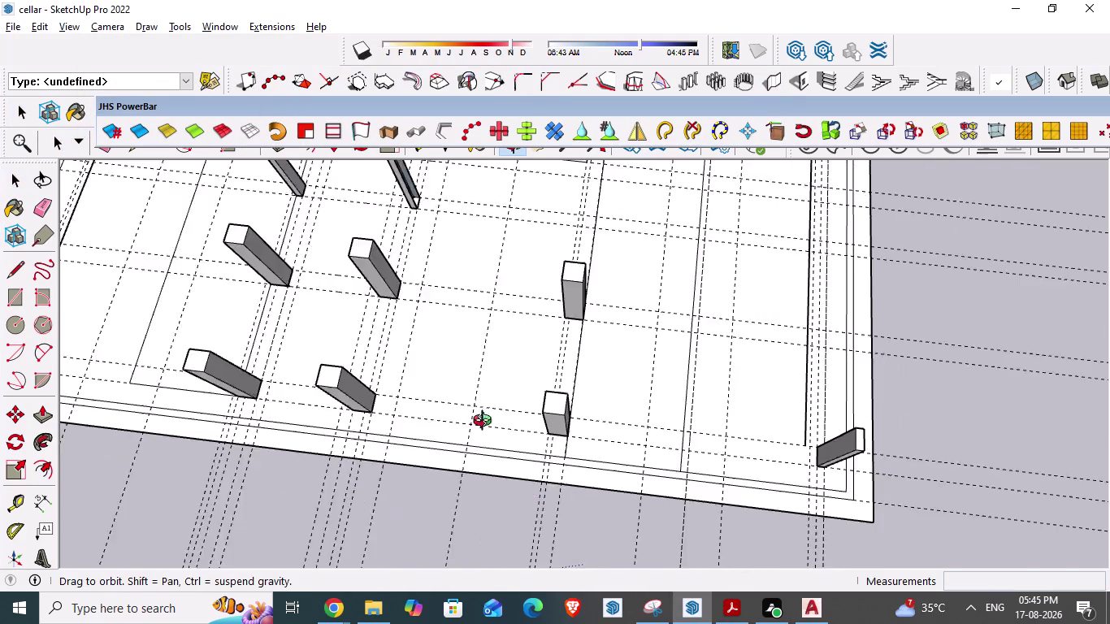
middle_drag(516, 457, 472, 401)
scroll(up, 3)
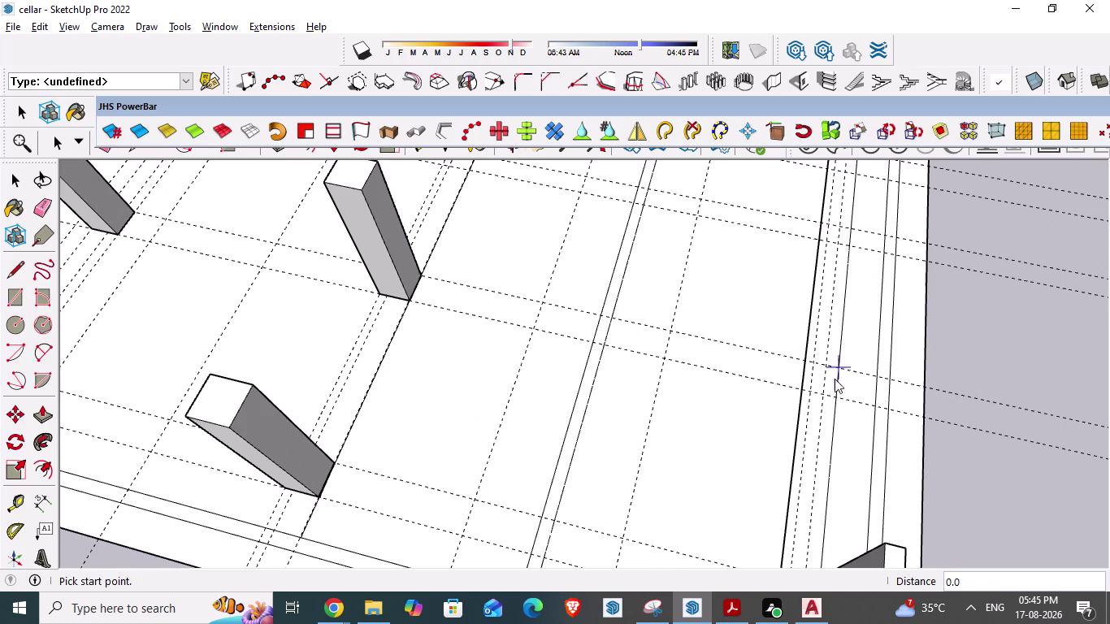
key(alt+Tab)
scroll(up, 3)
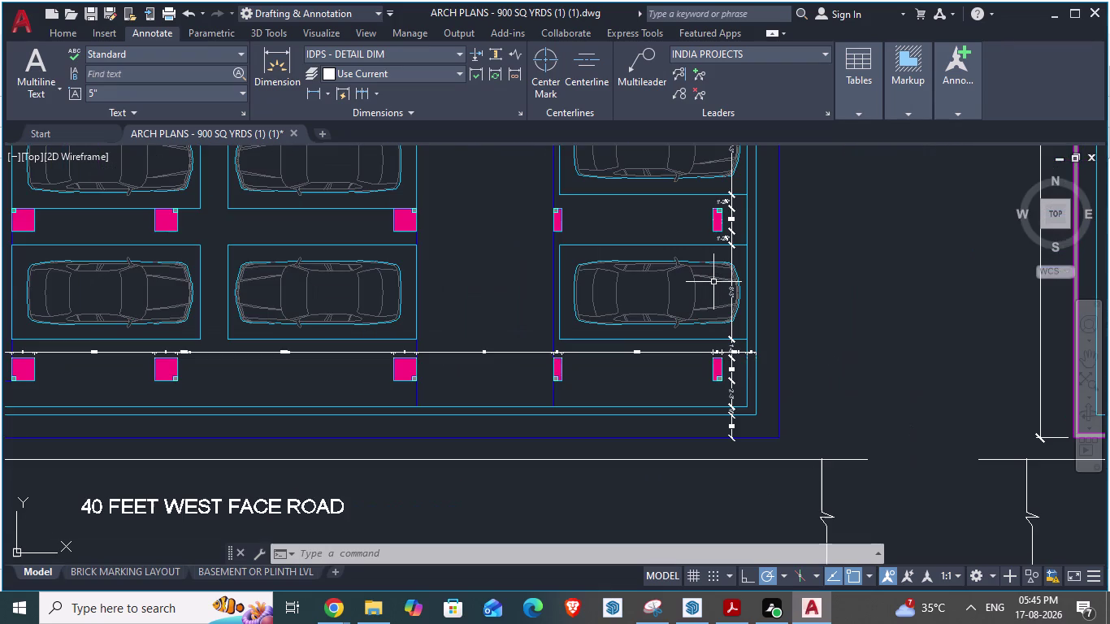
key(alt+Tab)
scroll(up, 3)
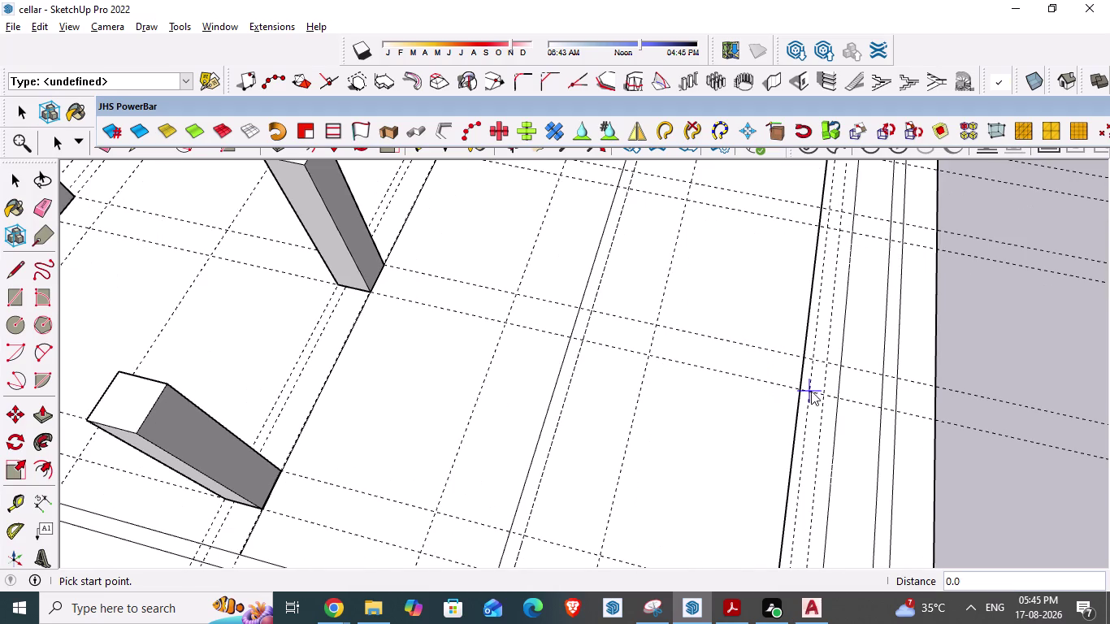
click(808, 390)
double_click(819, 393)
scroll(down, 3)
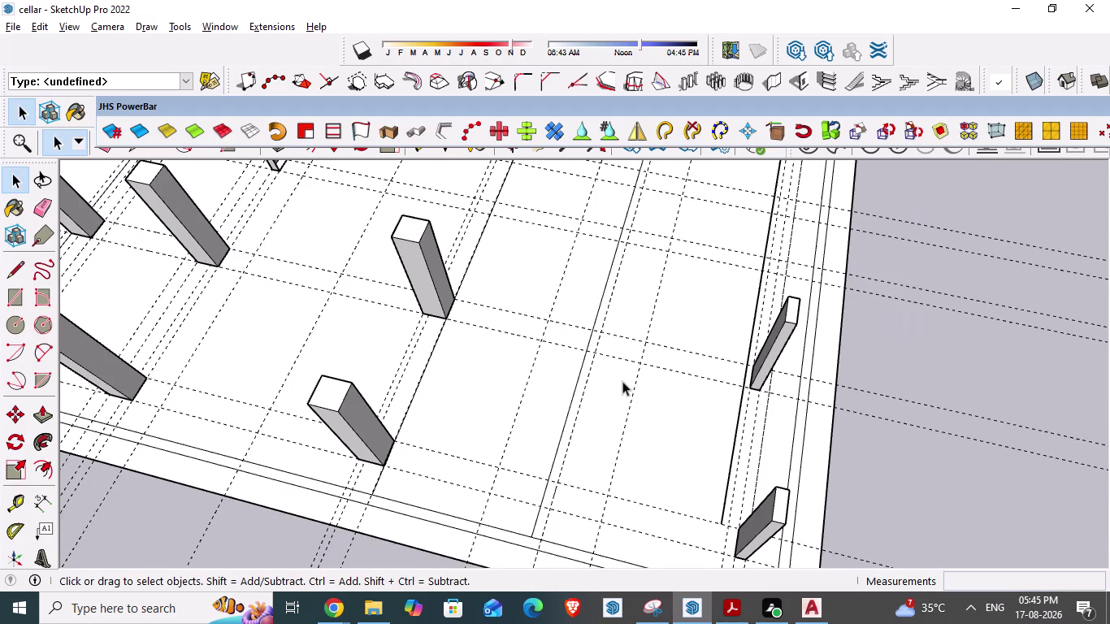
key(alt+Tab)
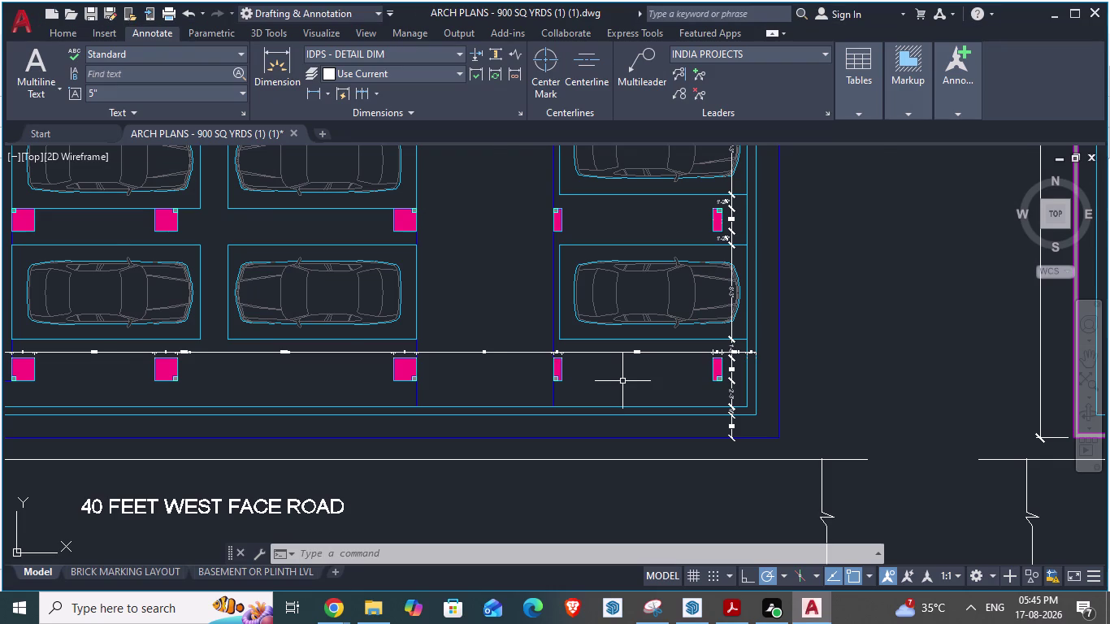
scroll(down, 3)
scroll(up, 3)
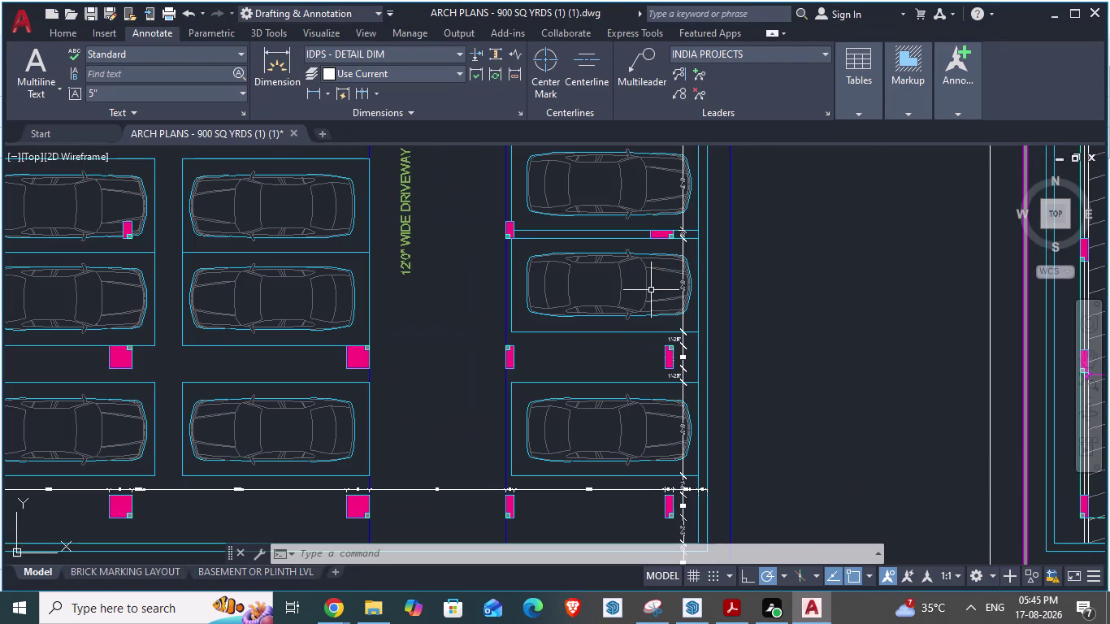
key(alt+Tab)
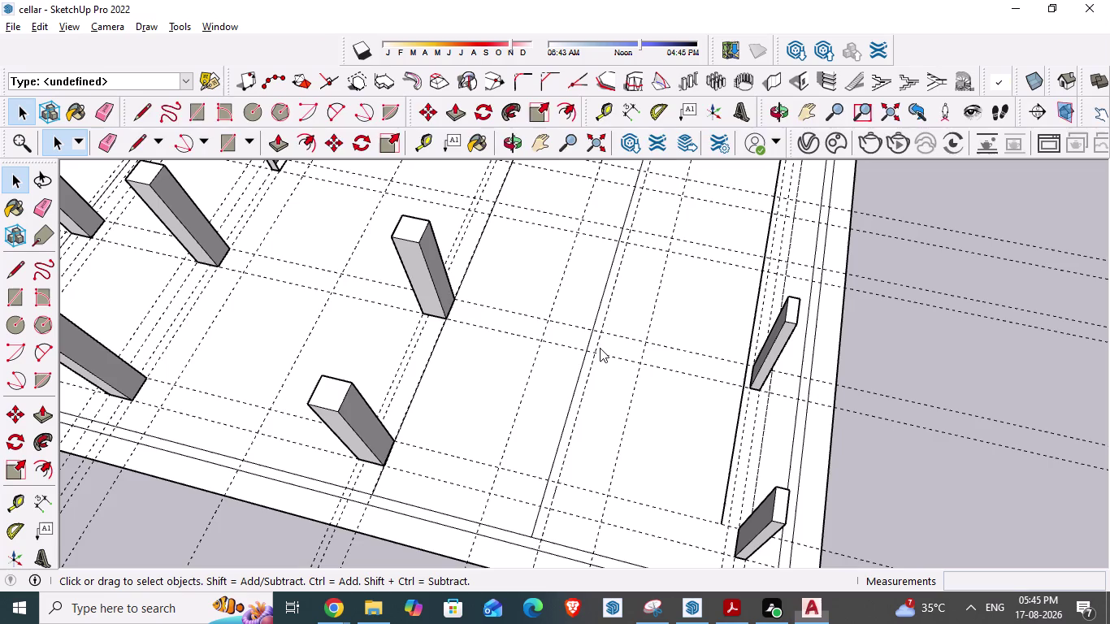
scroll(down, 3)
middle_drag(493, 395, 545, 480)
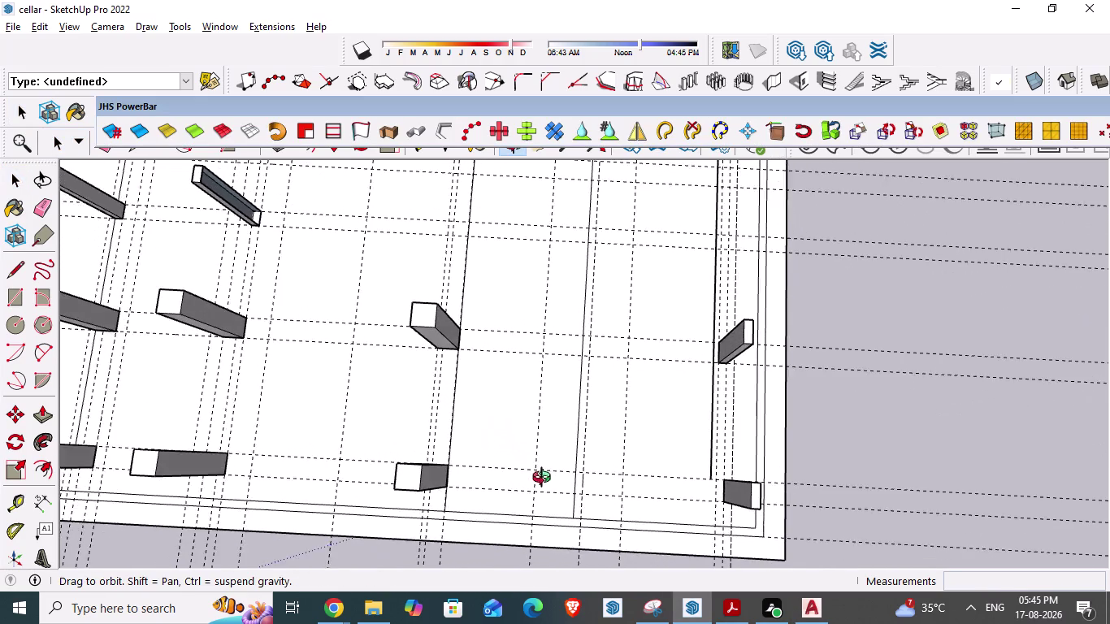
middle_drag(545, 480, 555, 480)
key(alt+Tab)
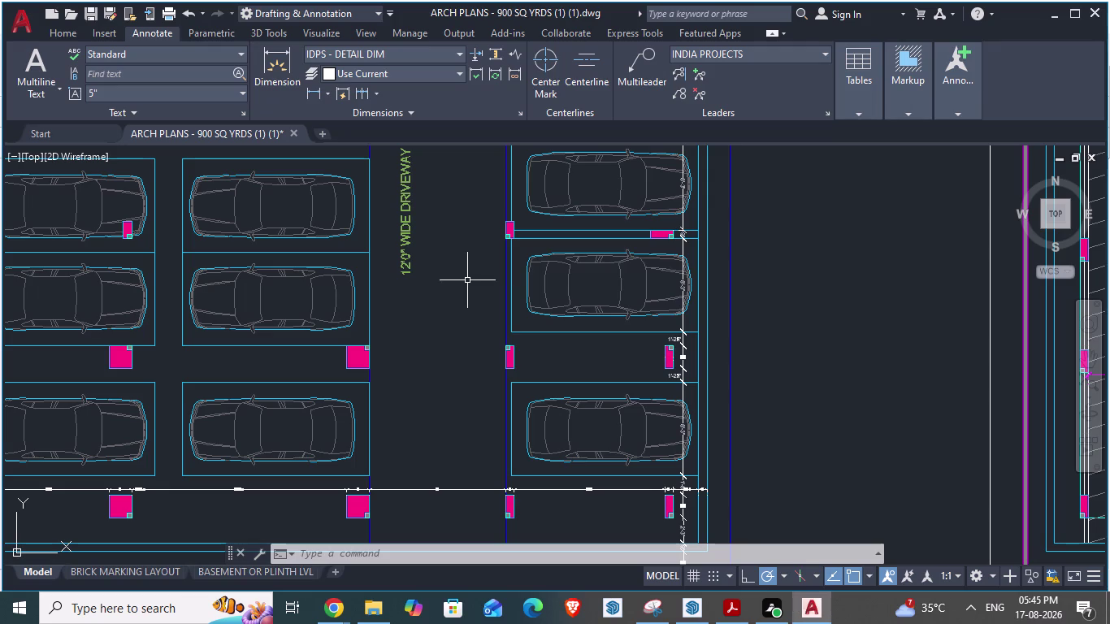
key(alt+Tab)
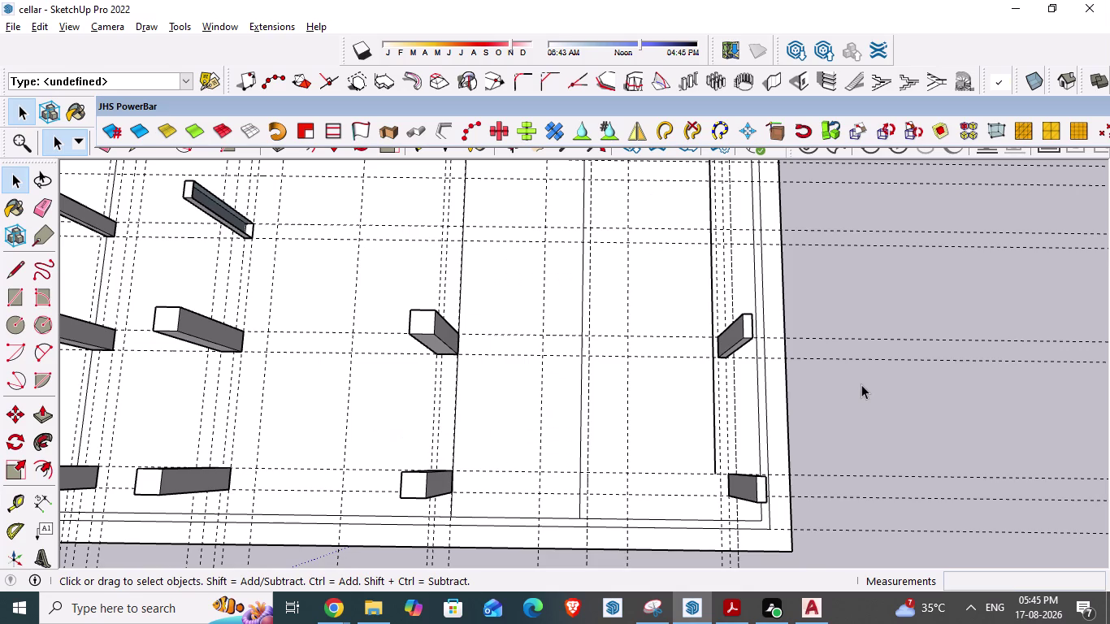
scroll(down, 3)
middle_drag(543, 428, 545, 445)
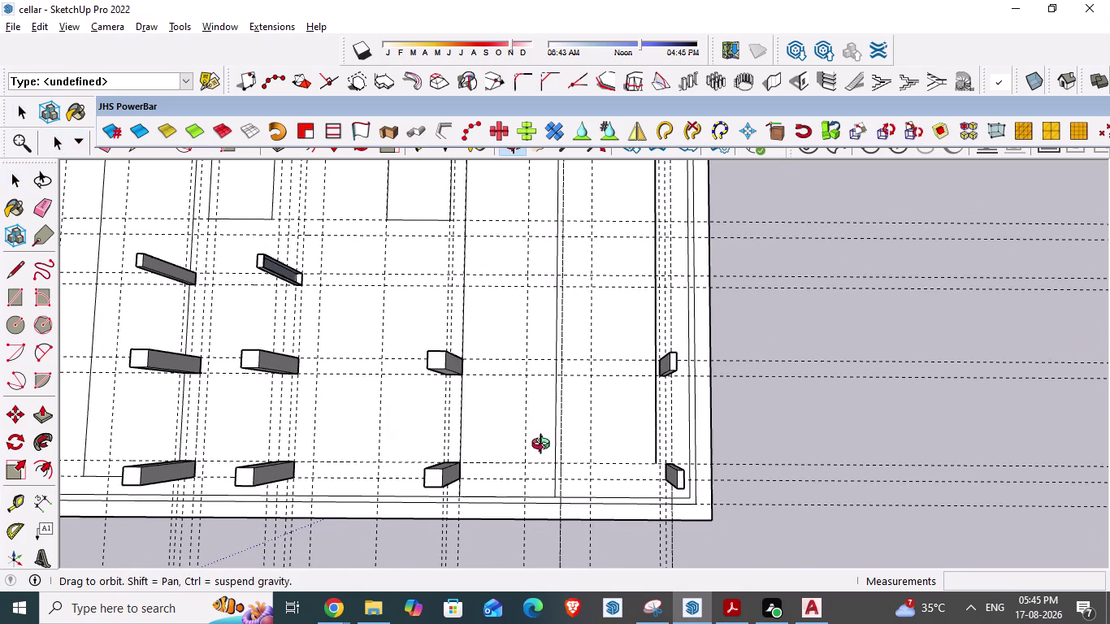
middle_drag(544, 446, 545, 446)
key(alt+Tab)
scroll(down, 3)
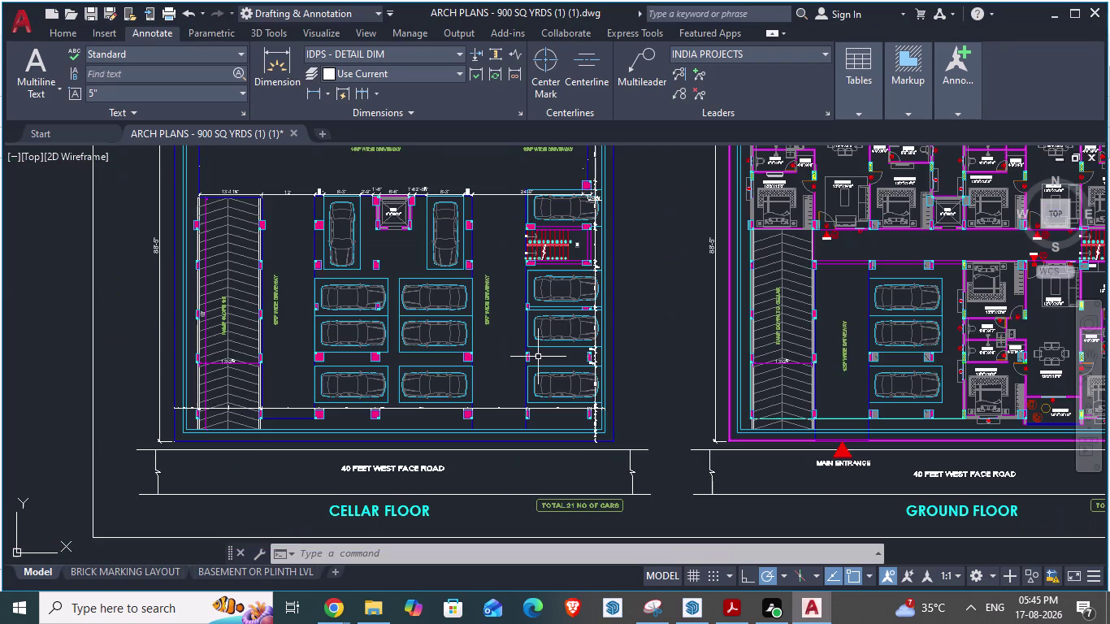
scroll(up, 3)
key(alt+Tab)
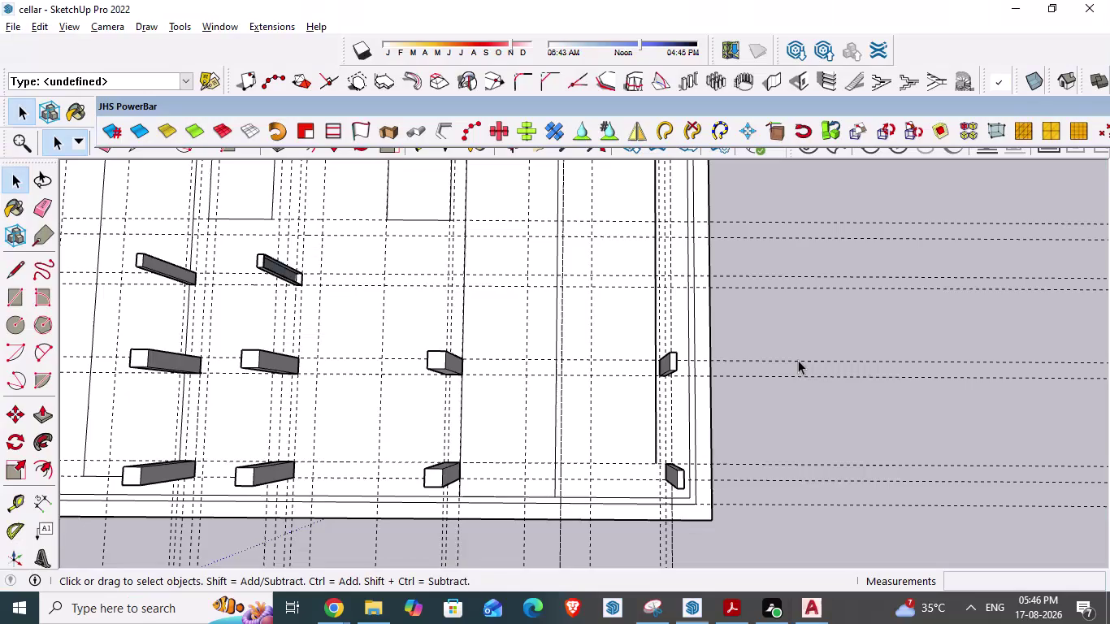
scroll(down, 3)
key(alt+Tab)
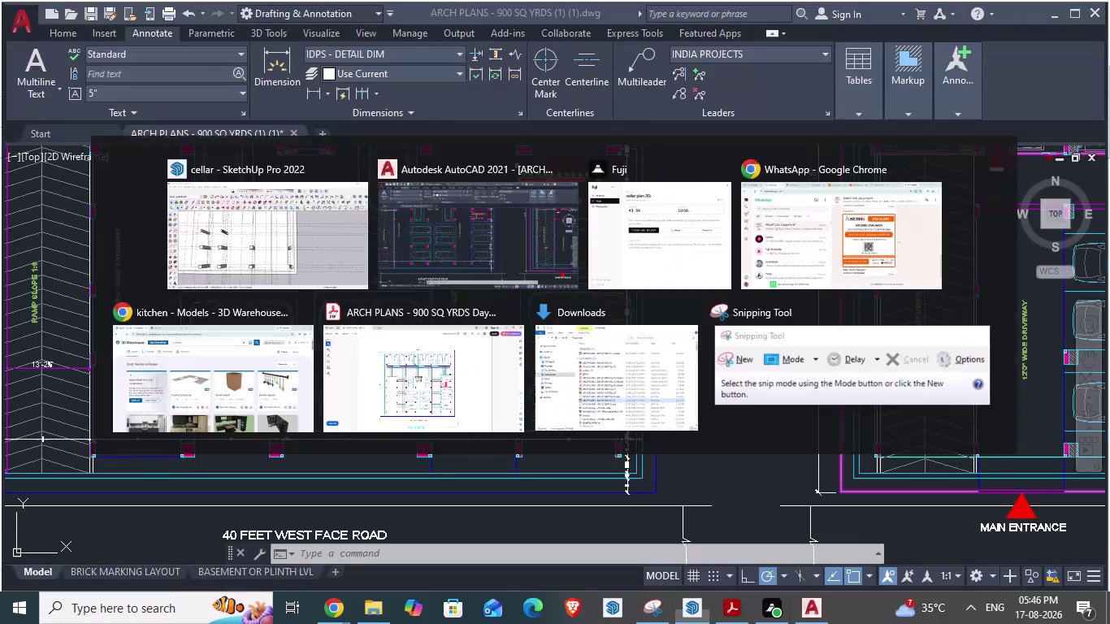
key(alt+Tab)
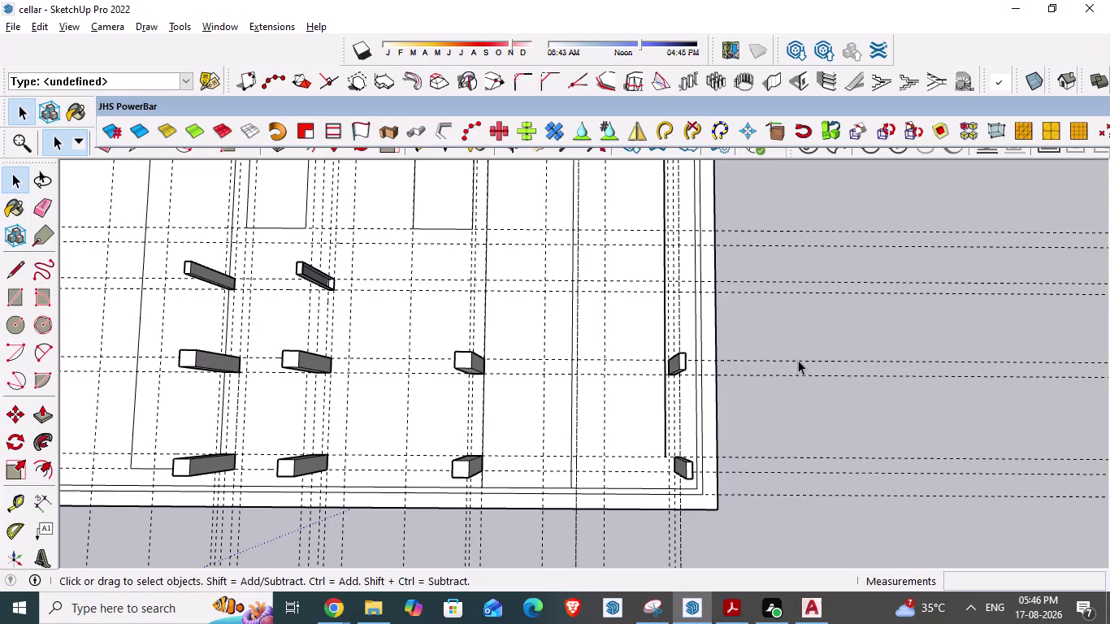
key(alt+Tab)
key(alt+Tab)
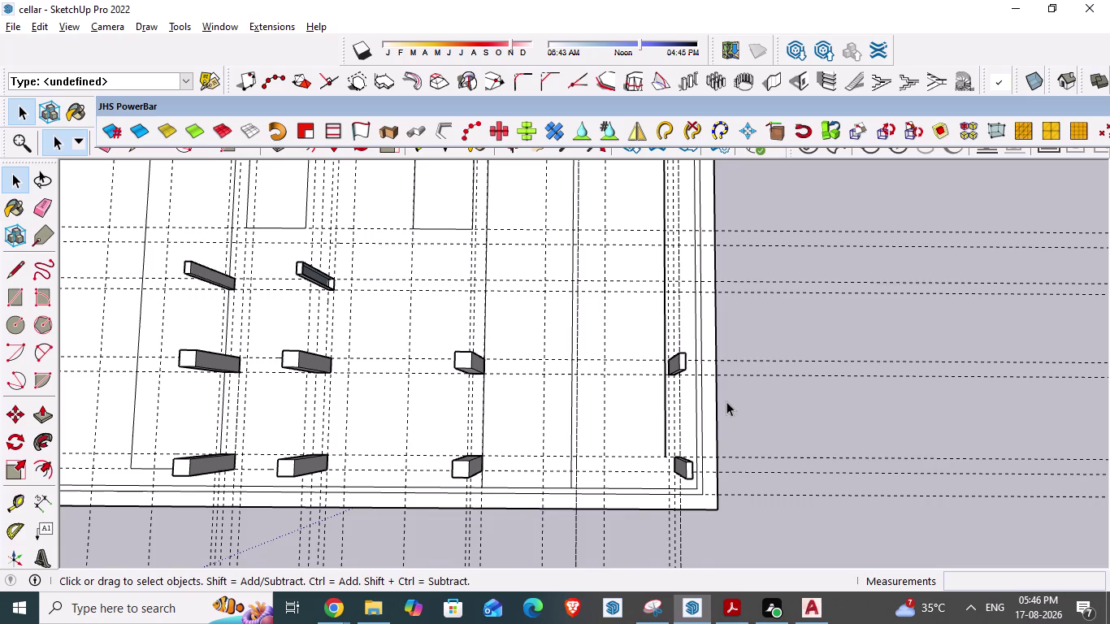
scroll(up, 3)
scroll(up, 3)
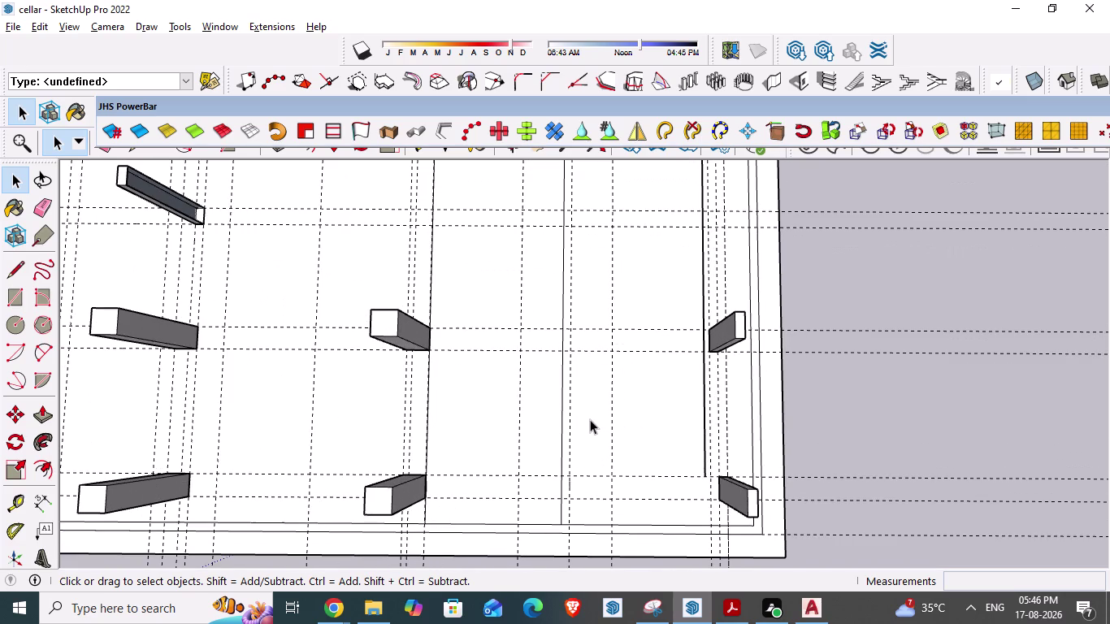
key(alt+Tab)
key(alt+Tab)
scroll(up, 3)
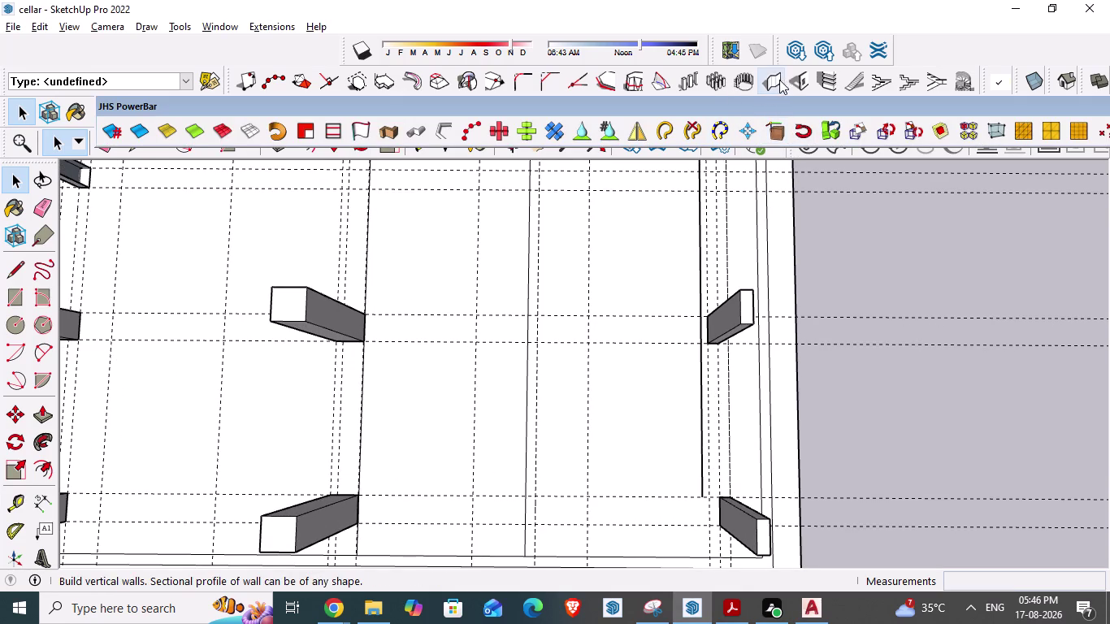
Build a thin post on the middle guide beside the upper columns and check it in AutoCAD.
click(775, 80)
click(138, 405)
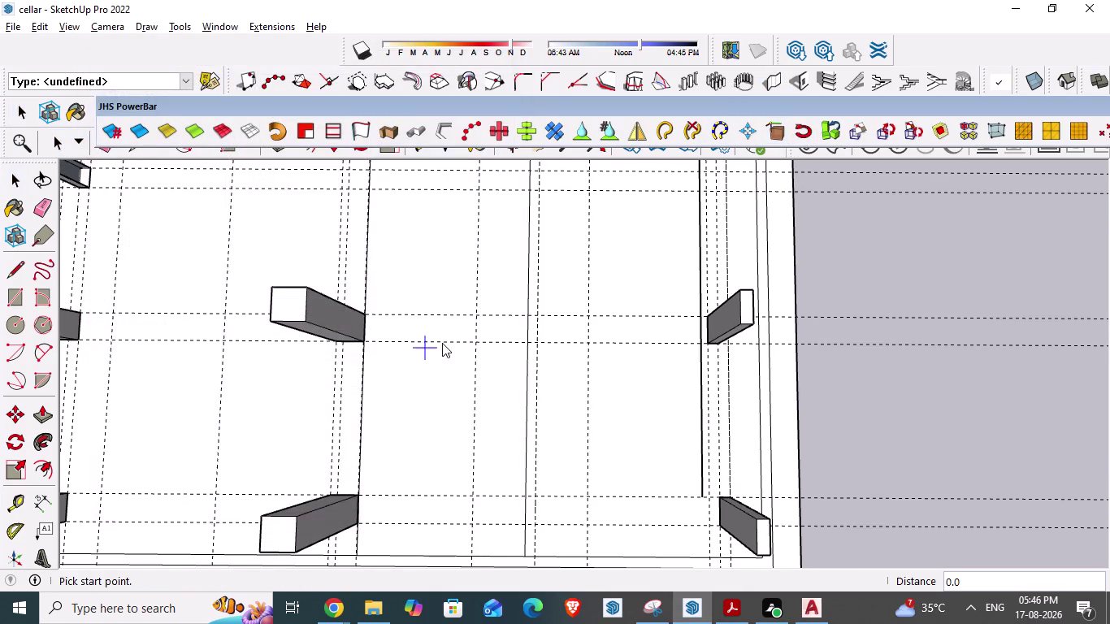
scroll(up, 3)
click(540, 342)
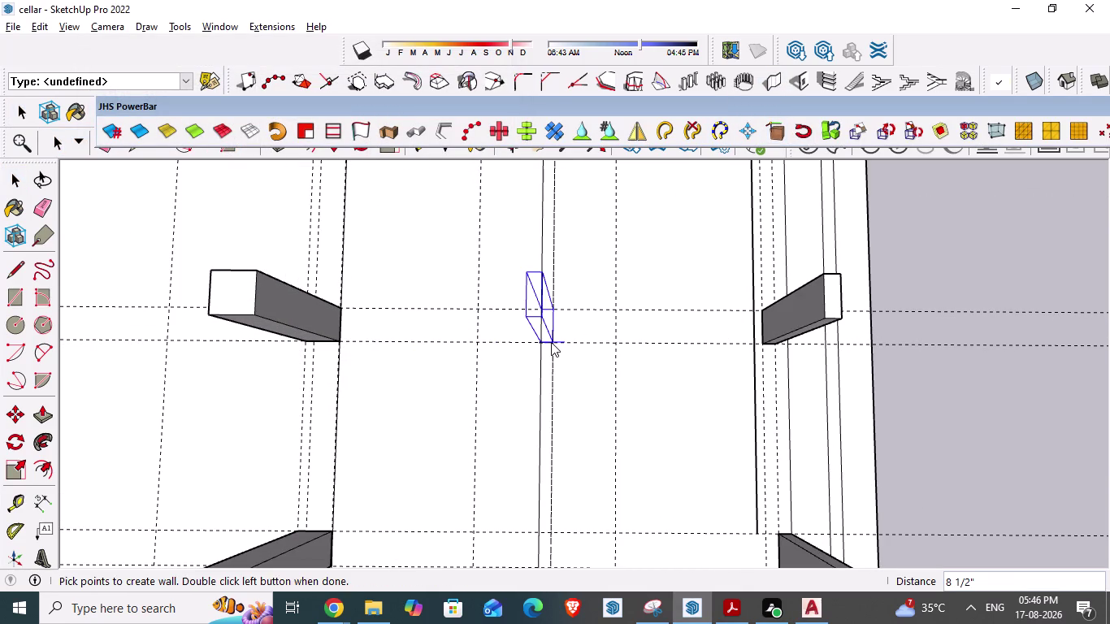
double_click(551, 342)
scroll(down, 3)
scroll(up, 3)
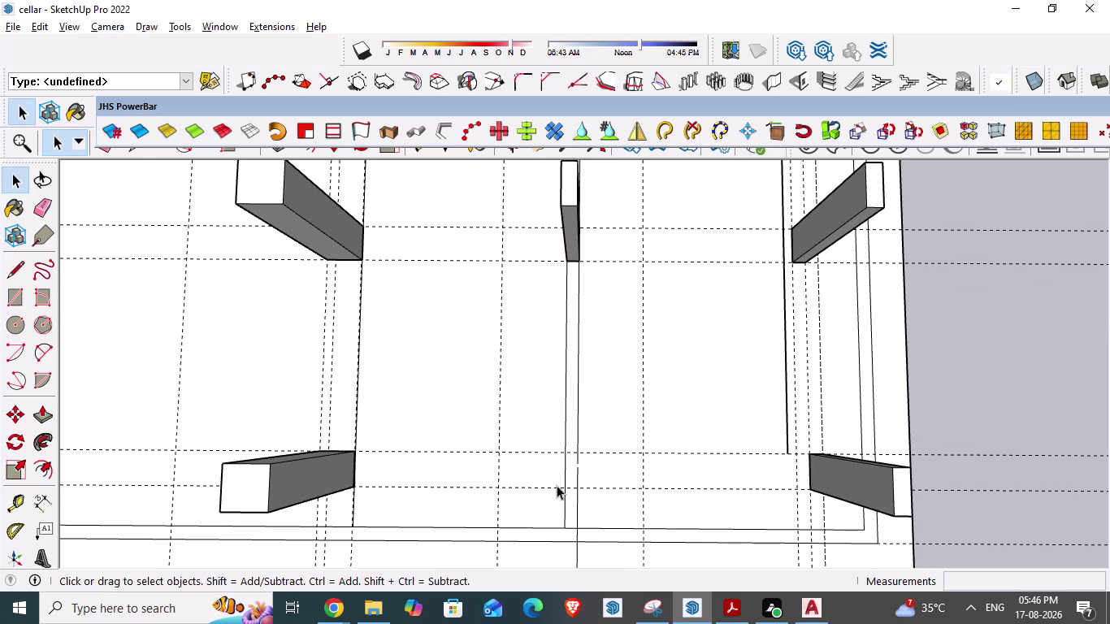
key(alt+Tab)
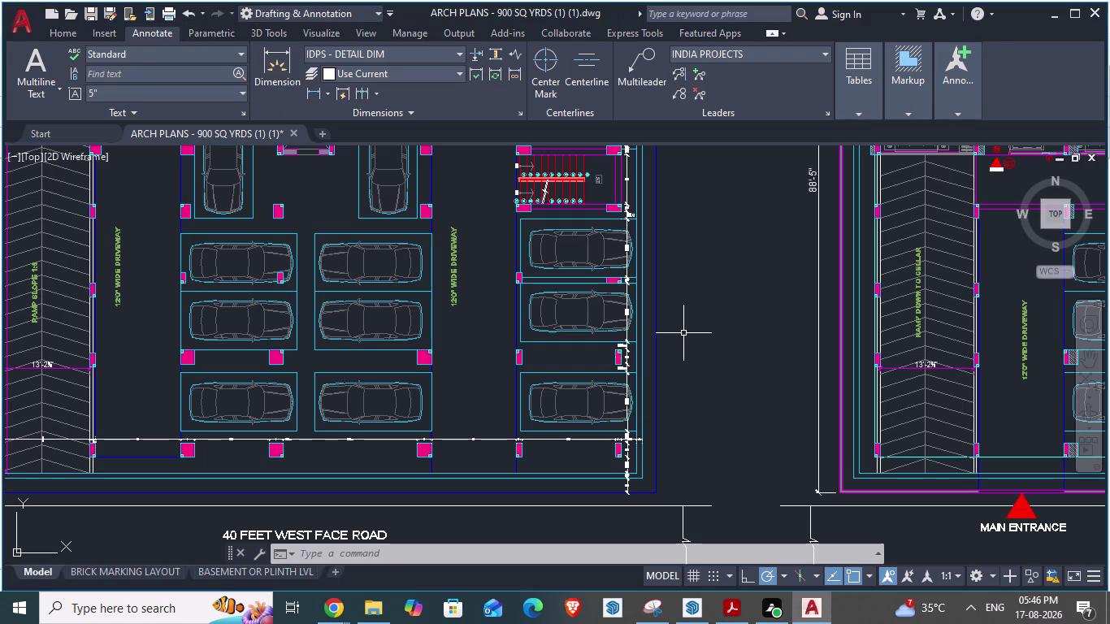
key(alt+Tab)
Build a second thin post lower on the middle guide and inspect both posts.
click(774, 77)
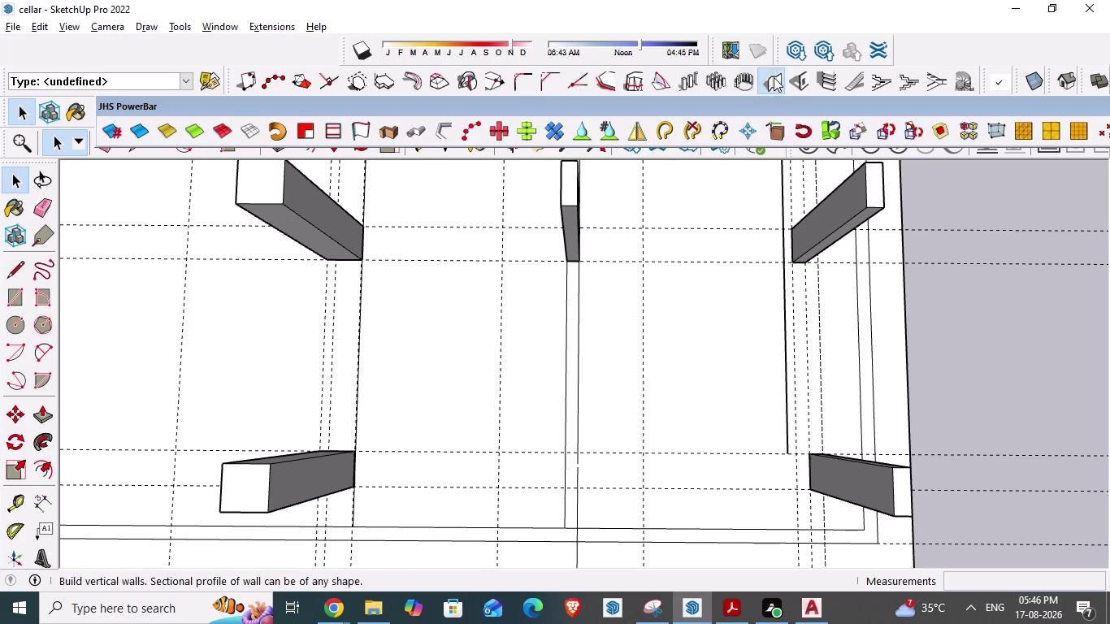
click(141, 404)
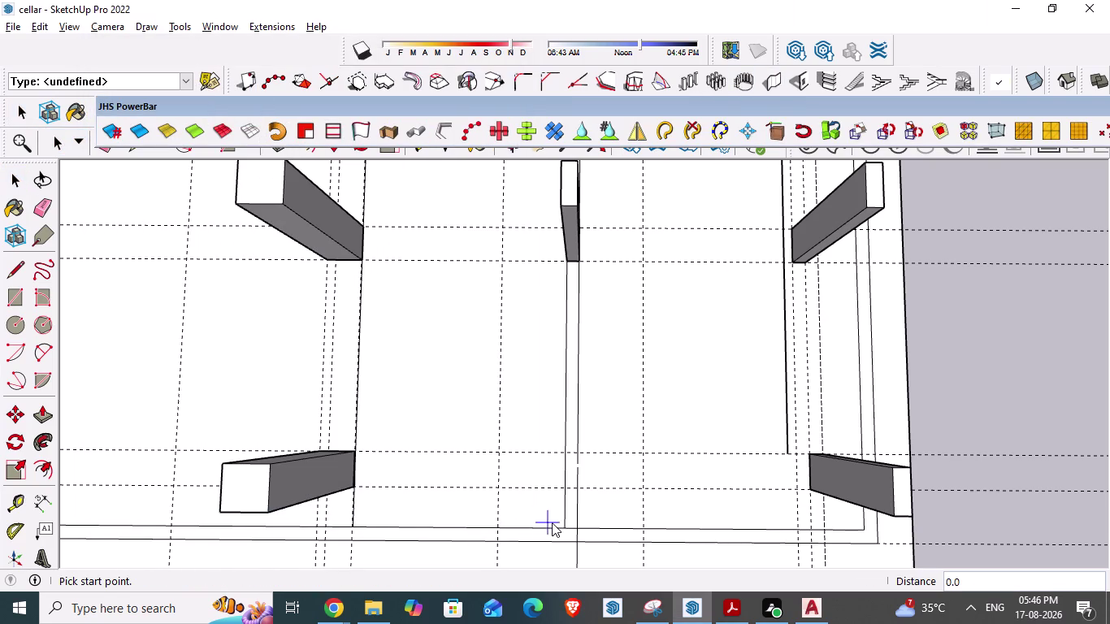
click(564, 522)
double_click(577, 525)
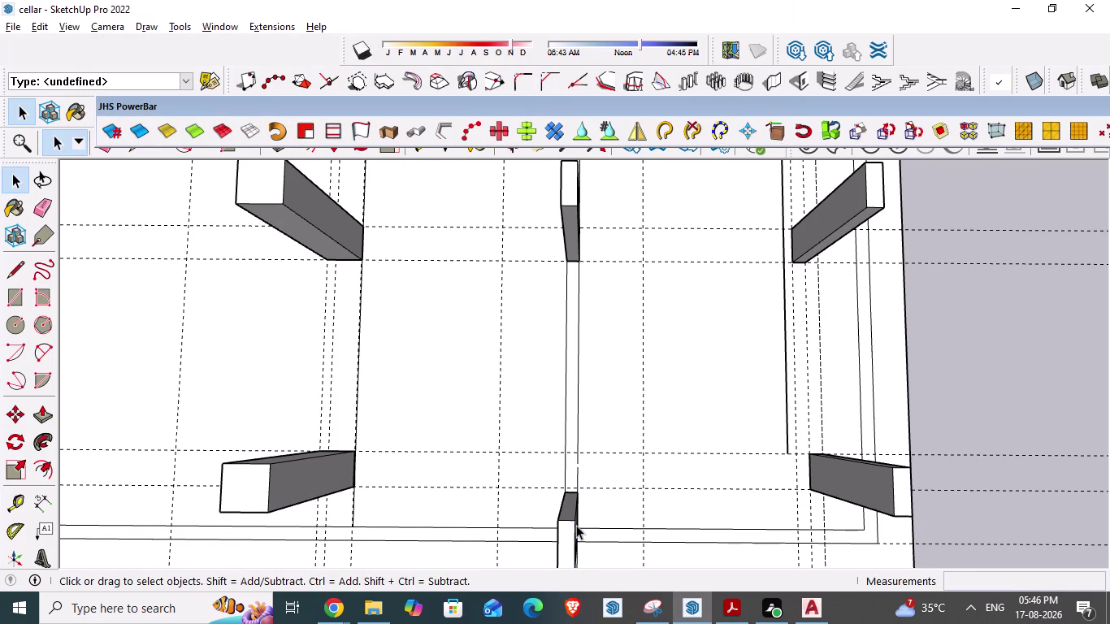
scroll(down, 3)
middle_drag(583, 506, 601, 396)
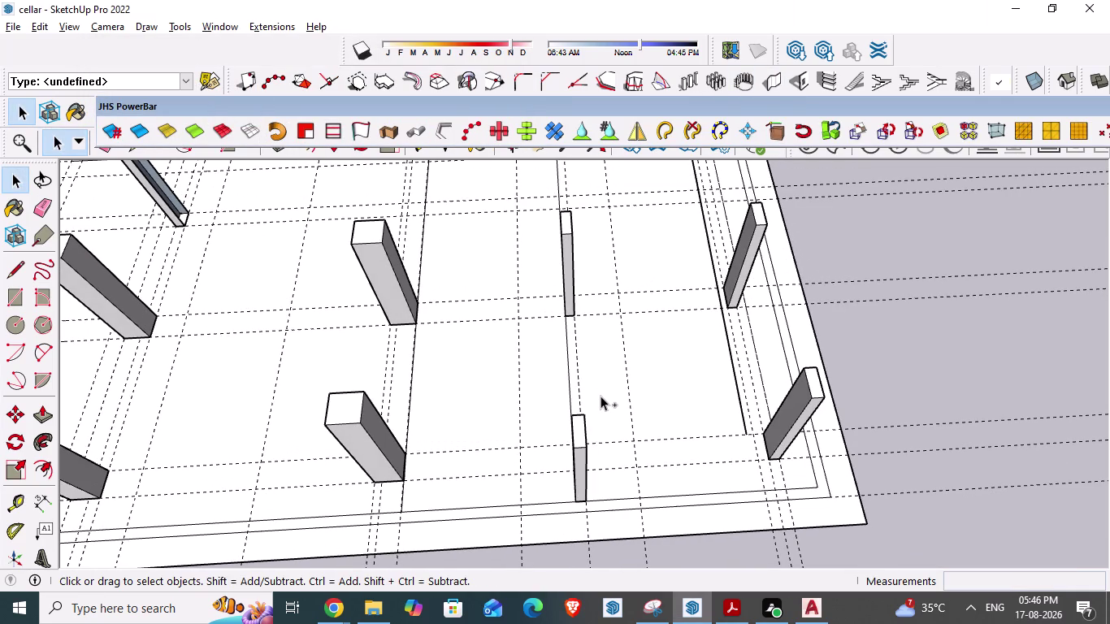
Undo the trial posts and reopen the Build Wall settings.
key(ctrl+z)
key(ctrl+z)
key(ctrl+z)
key(ctrl+z)
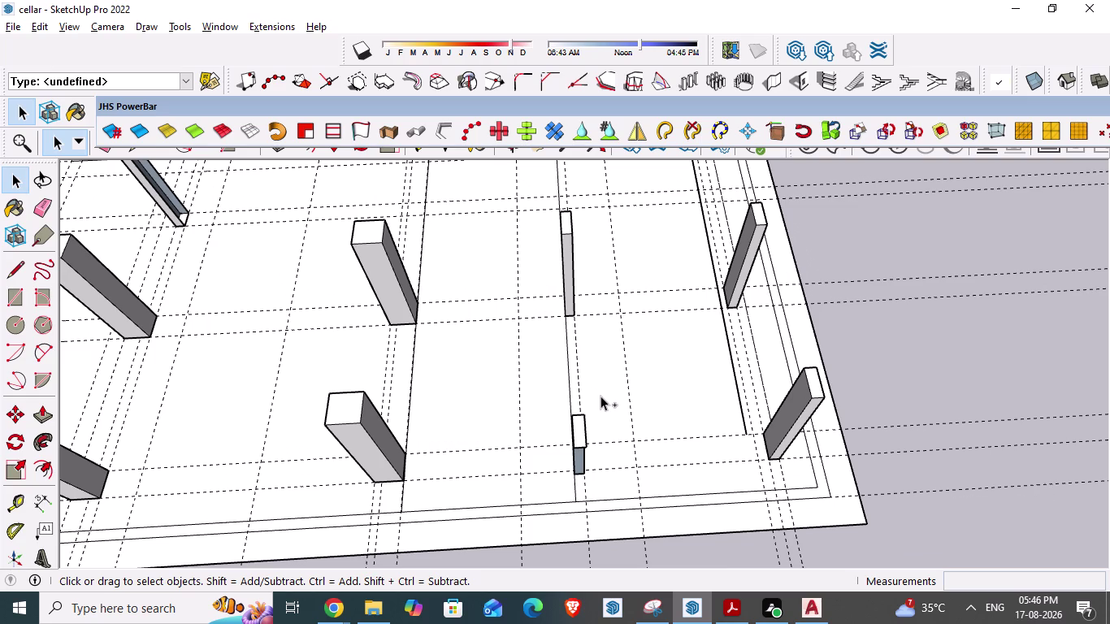
key(ctrl+z)
key(ctrl+z)
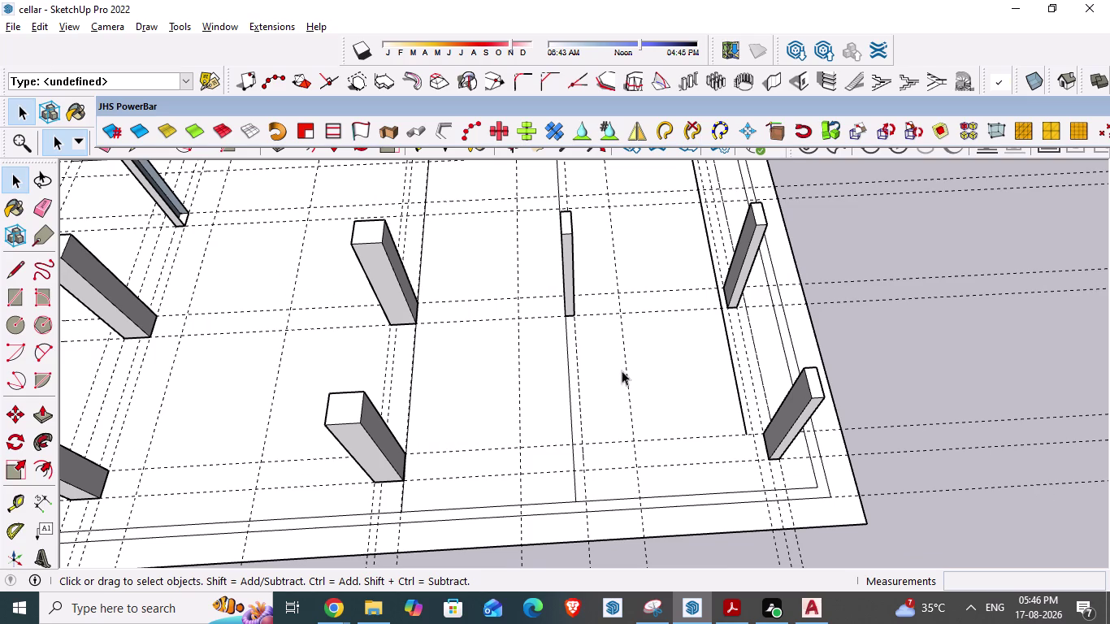
scroll(up, 3)
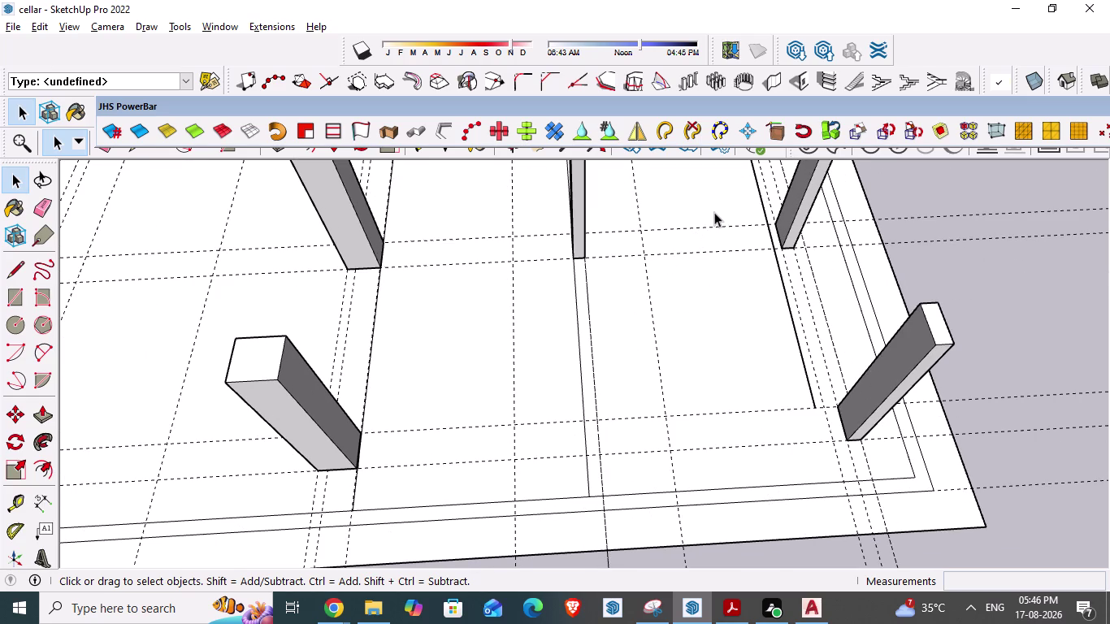
click(776, 85)
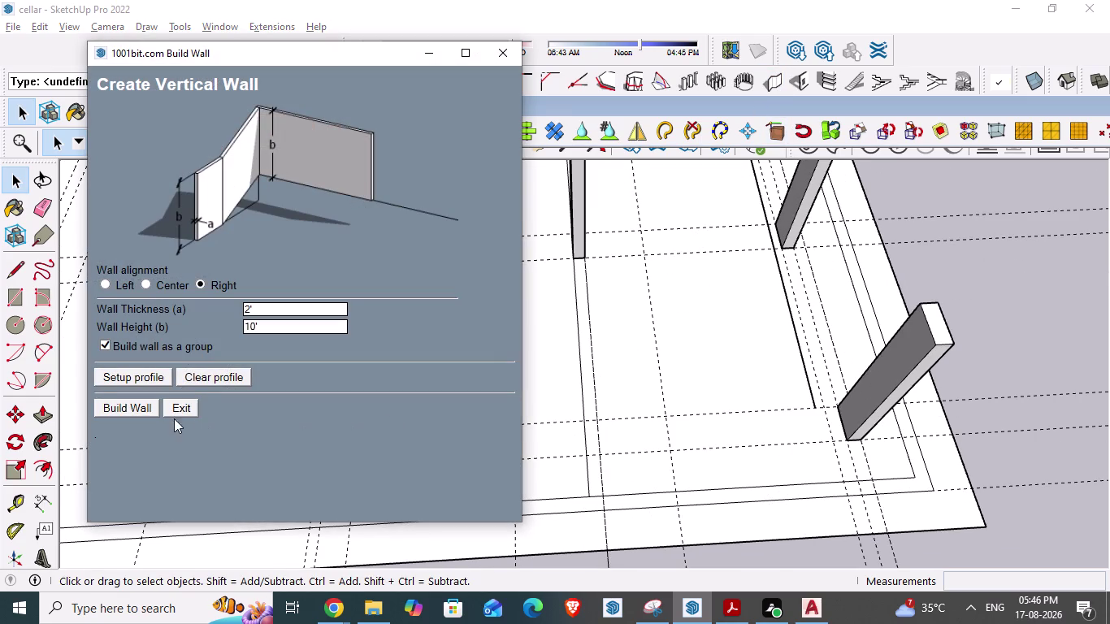
Add a thin post on the middle guide and orbit to check the posts.
click(147, 404)
click(591, 452)
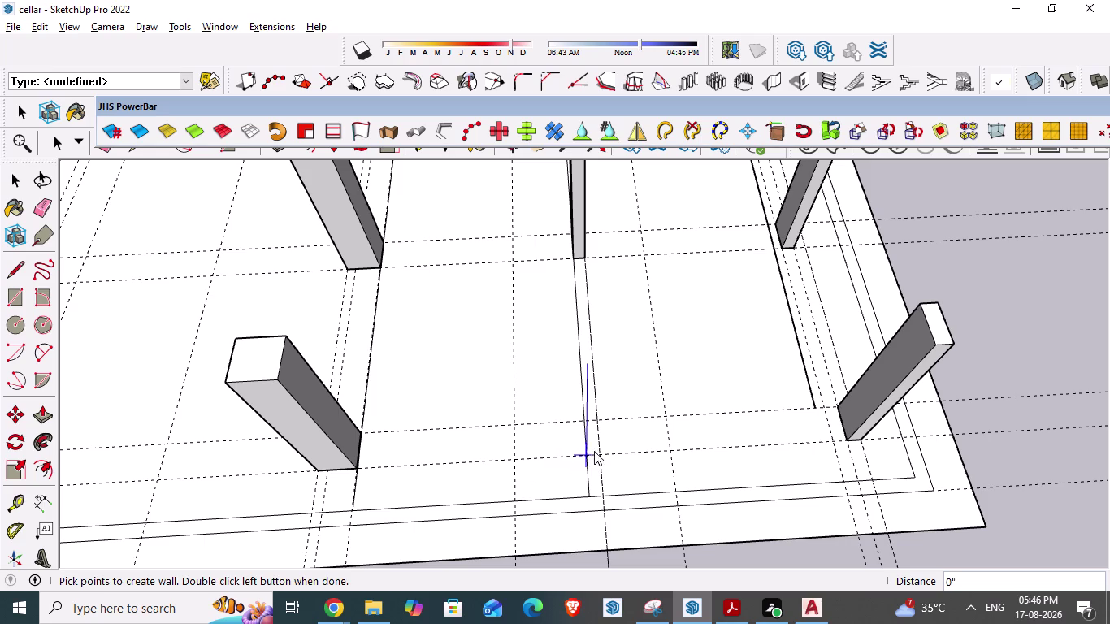
double_click(601, 453)
scroll(down, 3)
middle_drag(543, 474, 516, 532)
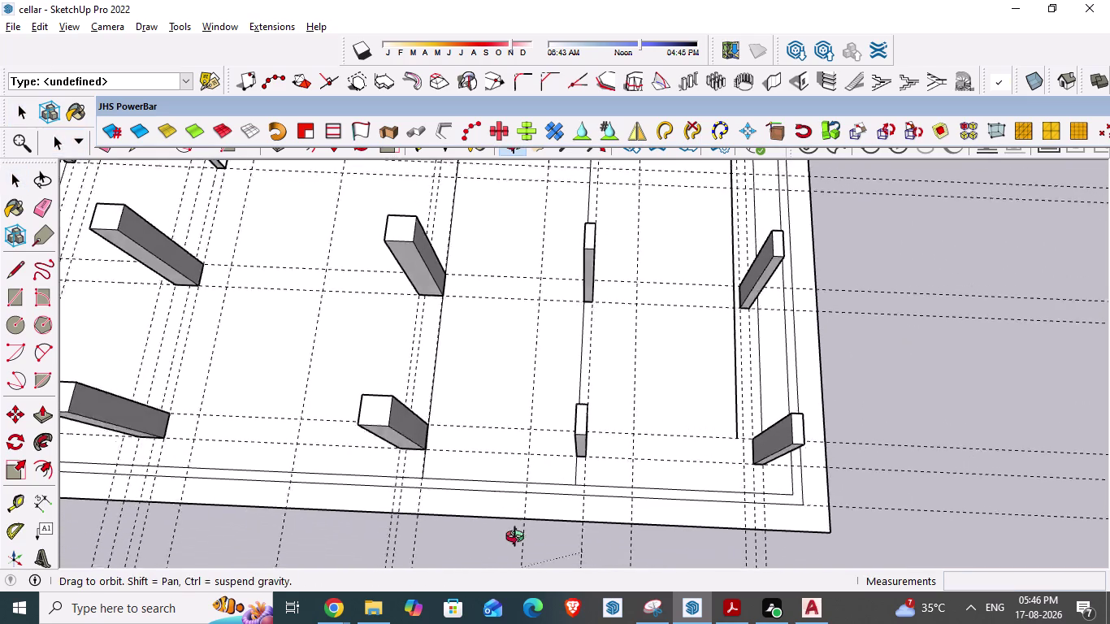
middle_drag(516, 531, 539, 547)
scroll(down, 3)
middle_drag(508, 467, 489, 475)
Compare the SketchUp column layout against the AutoCAD cellar plan.
key(alt+Tab)
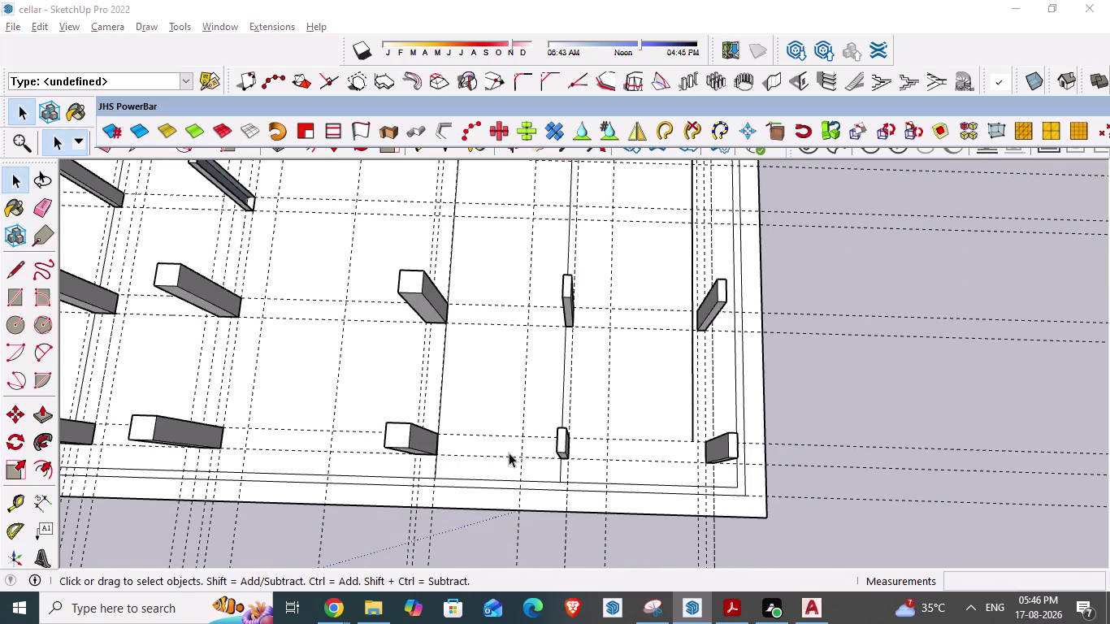
scroll(up, 3)
scroll(down, 3)
key(alt+Tab)
scroll(down, 3)
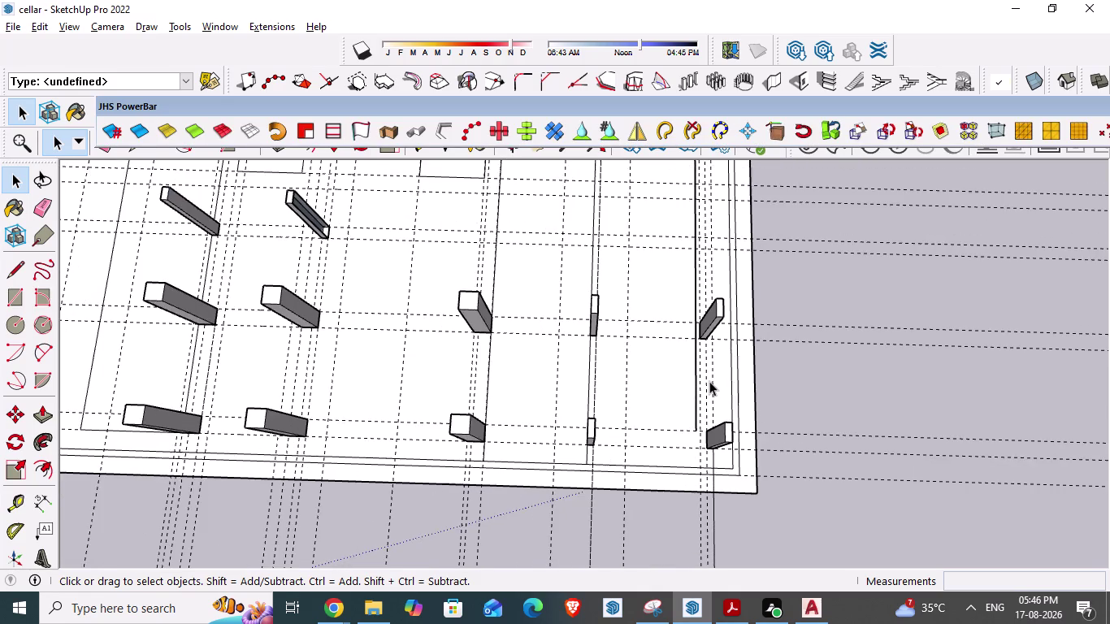
middle_drag(684, 382, 693, 416)
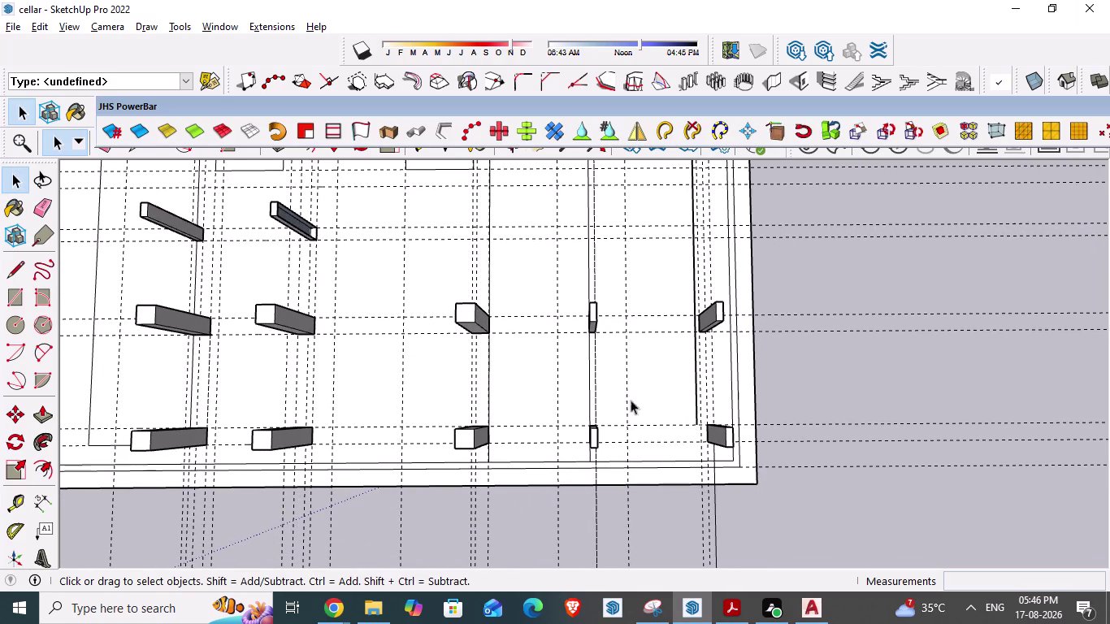
scroll(down, 3)
scroll(down, 3)
key(alt+Tab)
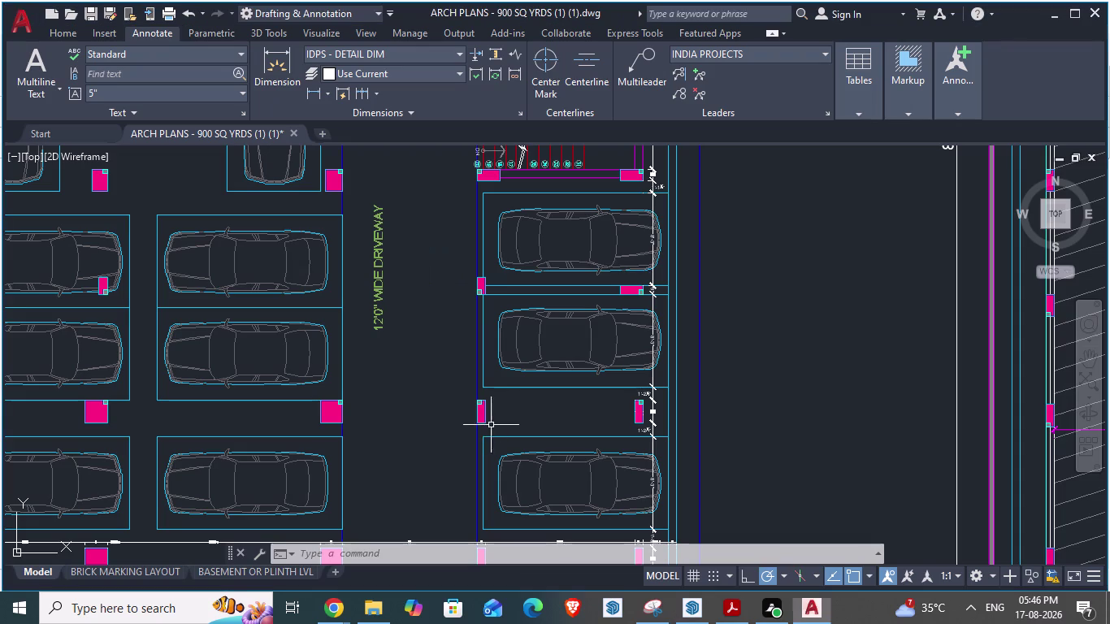
scroll(down, 3)
key(alt+Tab)
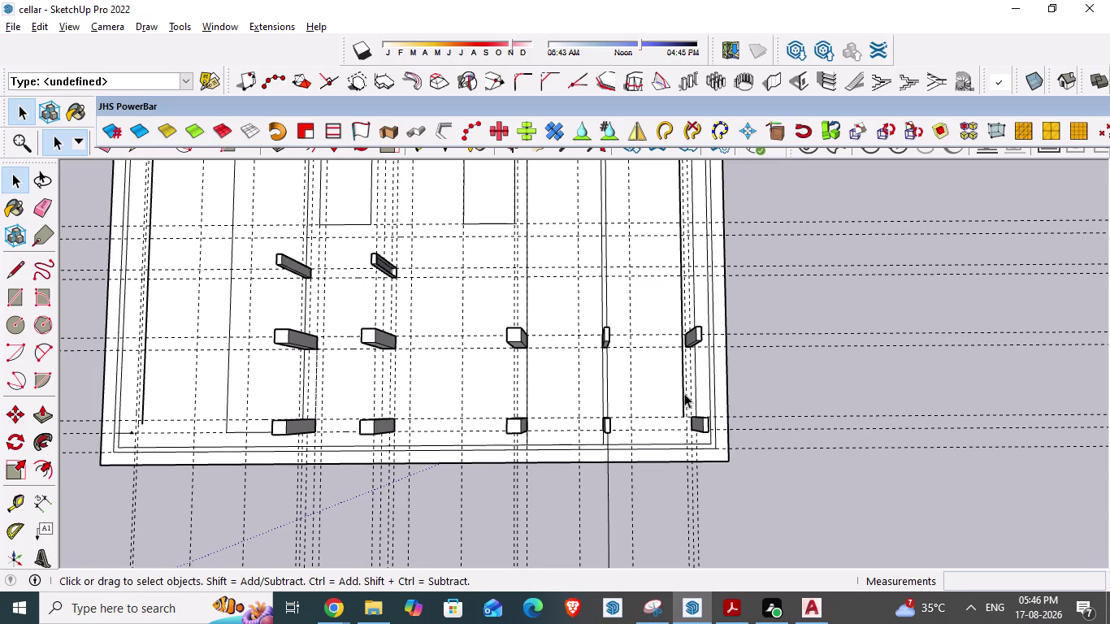
scroll(down, 3)
key(alt+Tab)
key(alt+Tab)
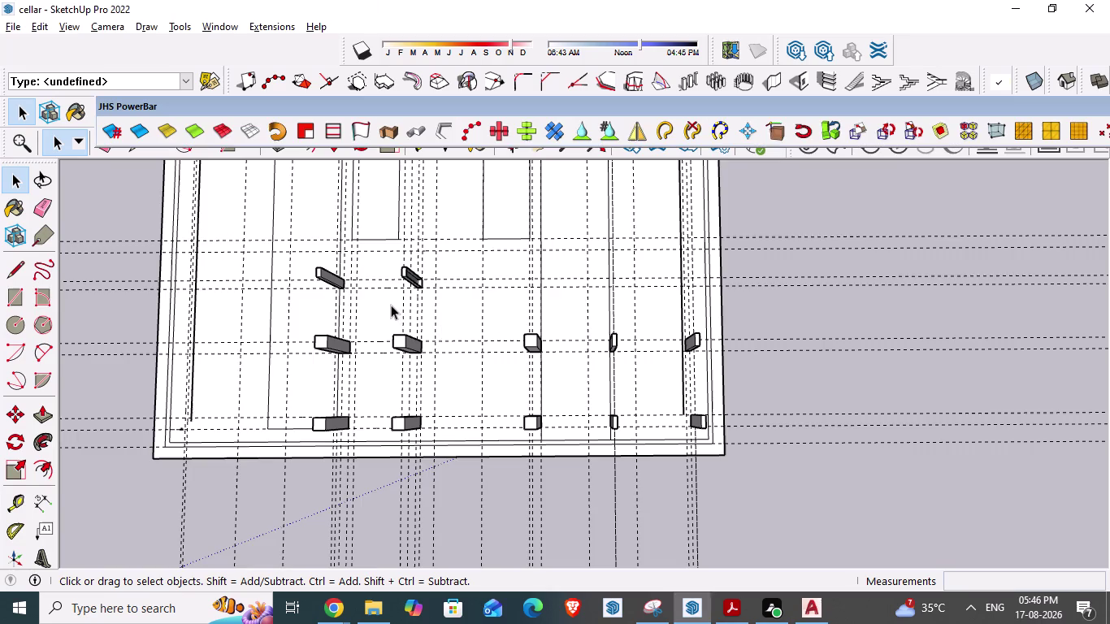
scroll(up, 3)
Replace the upper middle column with a new thin post.
click(389, 281)
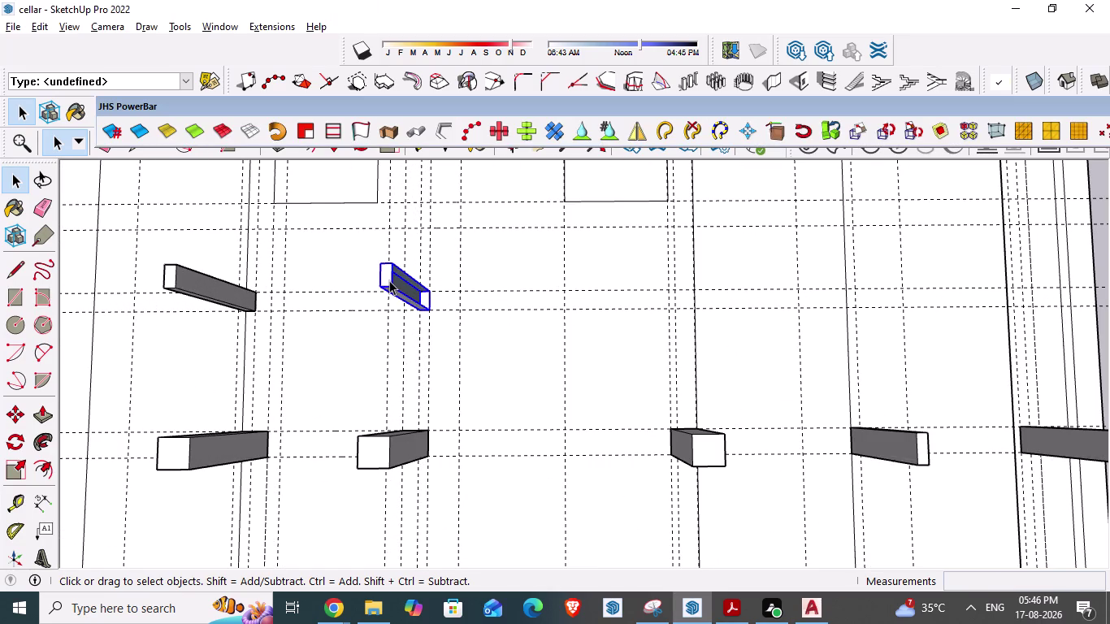
key(Delete)
scroll(up, 3)
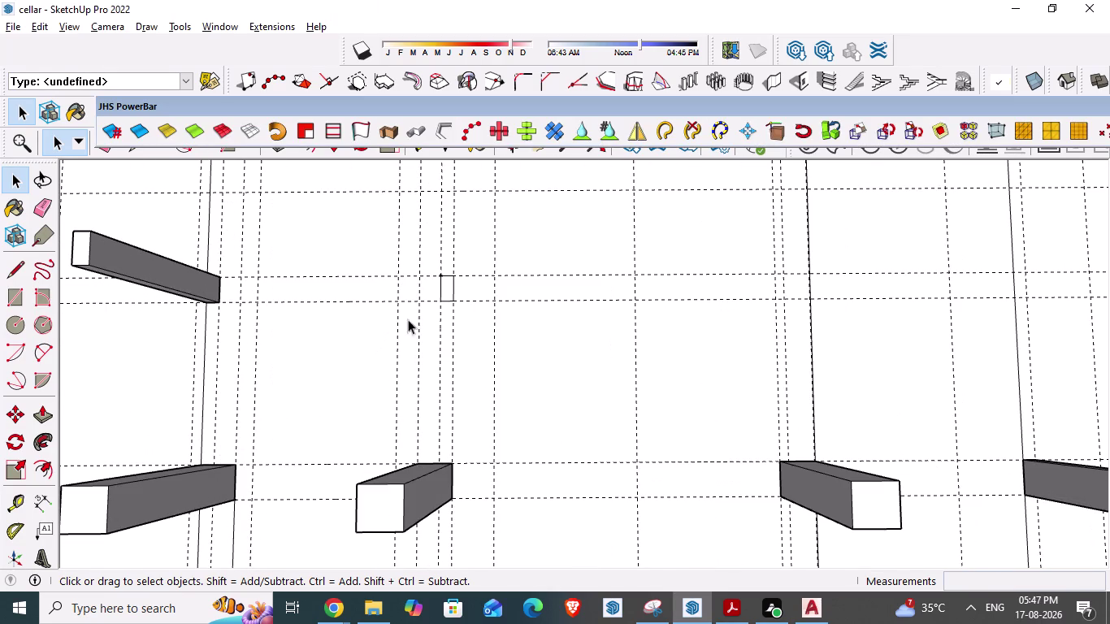
click(775, 84)
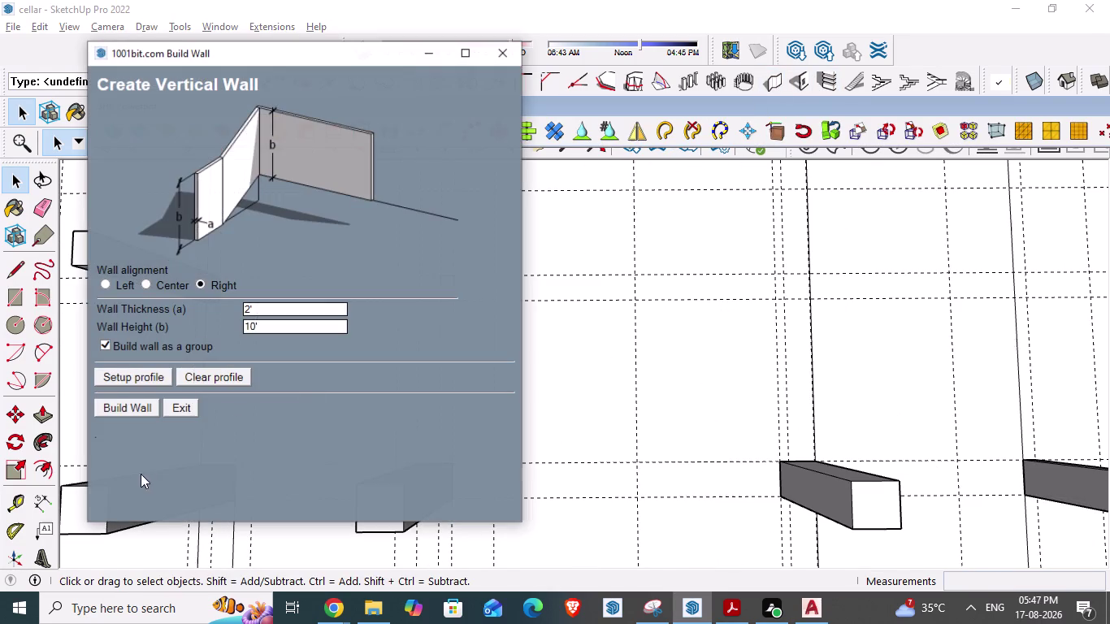
click(115, 408)
click(438, 302)
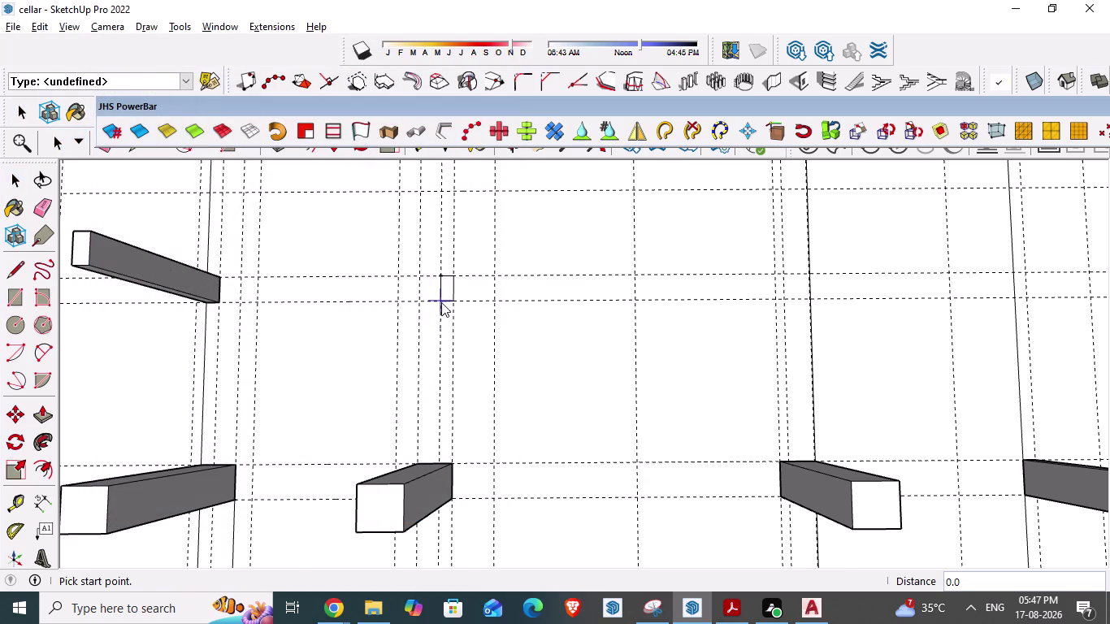
double_click(452, 302)
Review the column layout from a top-down view, checking it against the AutoCAD plan.
scroll(down, 3)
scroll(down, 3)
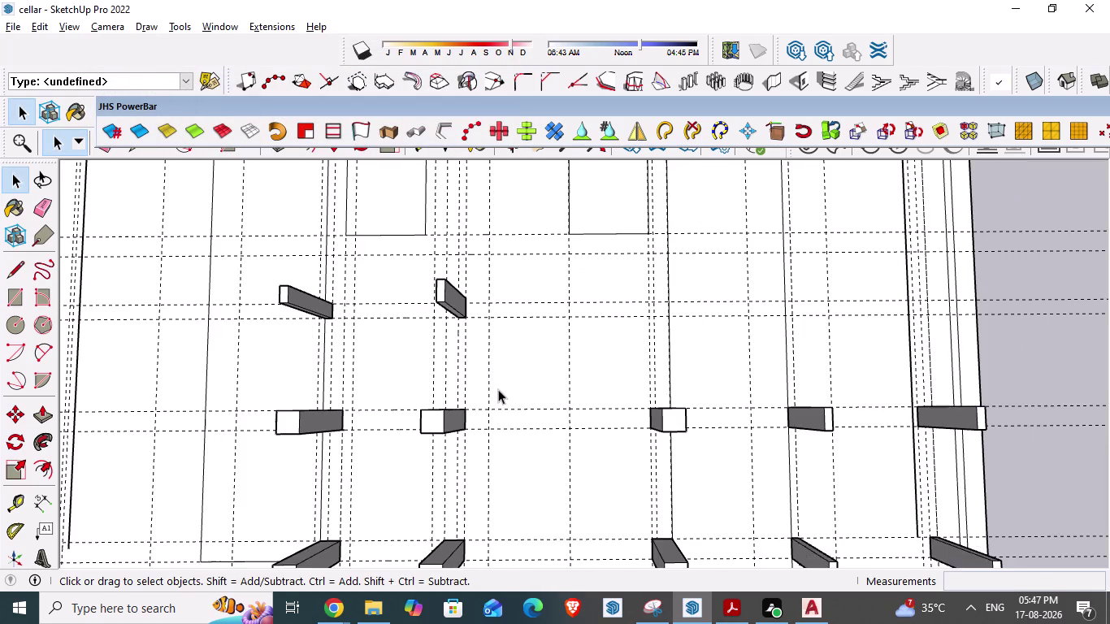
middle_drag(501, 389, 521, 383)
scroll(down, 3)
scroll(down, 3)
middle_drag(476, 431, 461, 431)
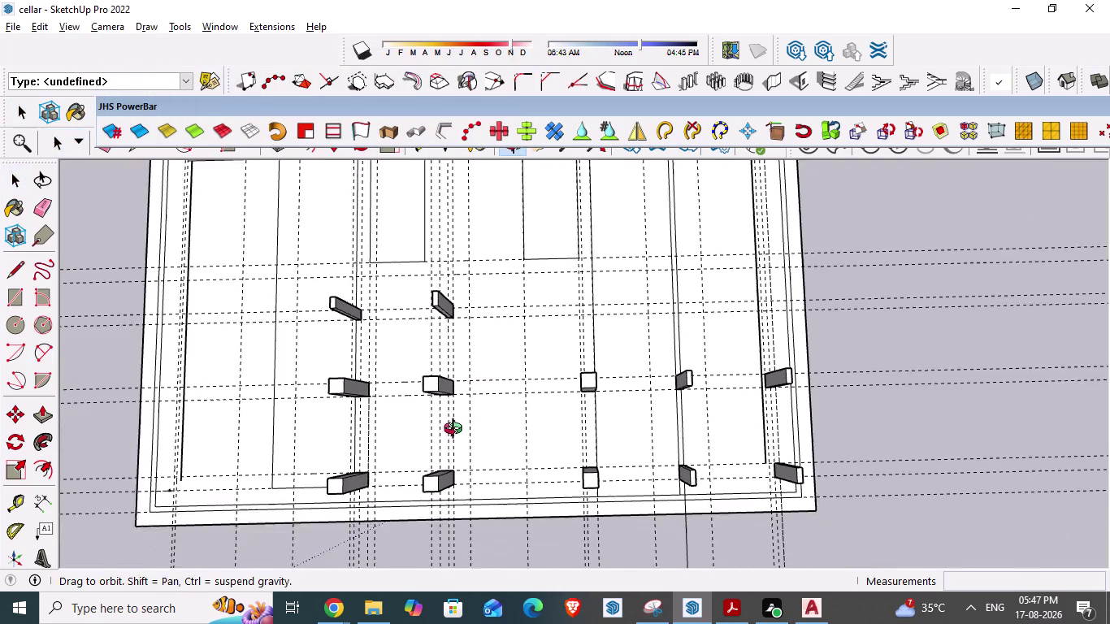
middle_drag(461, 431, 457, 429)
scroll(down, 3)
key(alt+Tab)
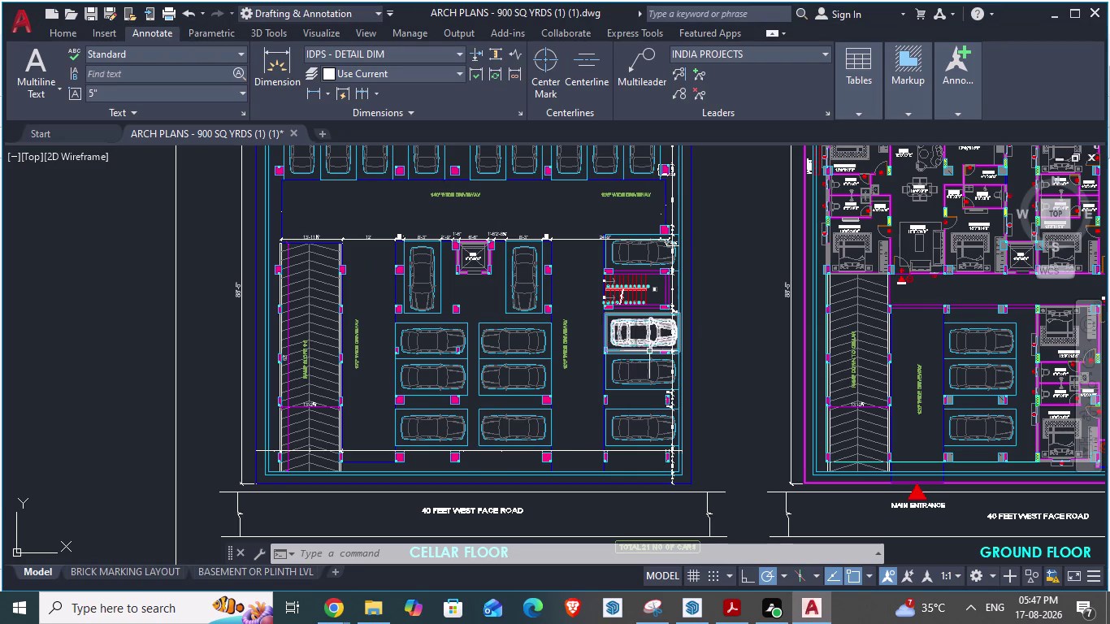
key(alt+Tab)
scroll(down, 3)
middle_drag(585, 440, 584, 456)
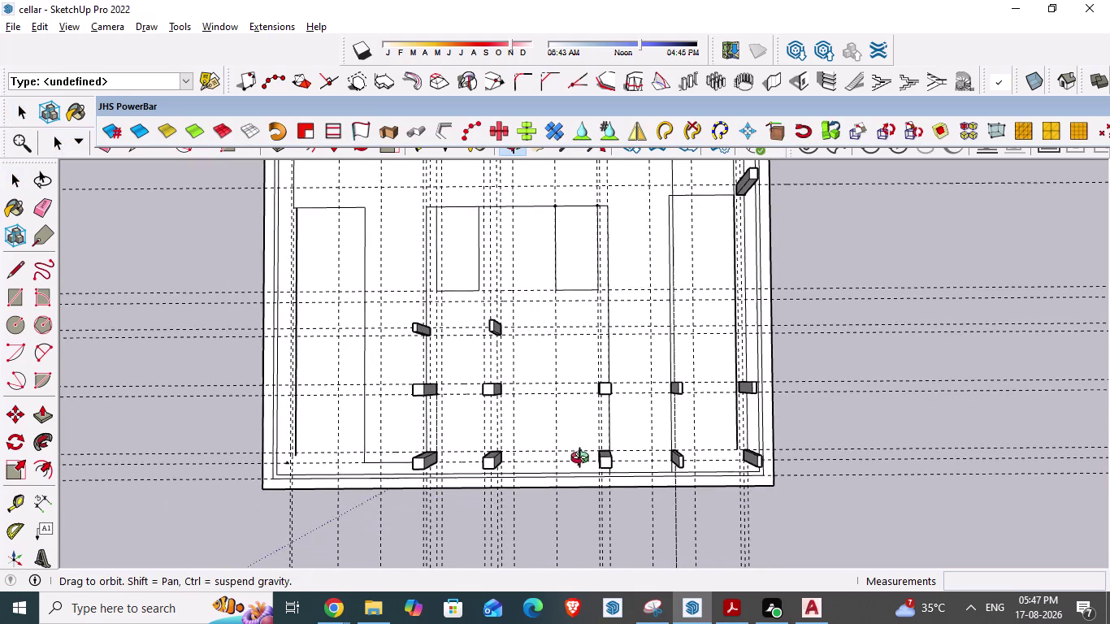
middle_drag(584, 456, 583, 462)
Check the AutoCAD ramp dimensions and bring the ramp-side corner columns into close view.
key(alt+Tab)
scroll(up, 3)
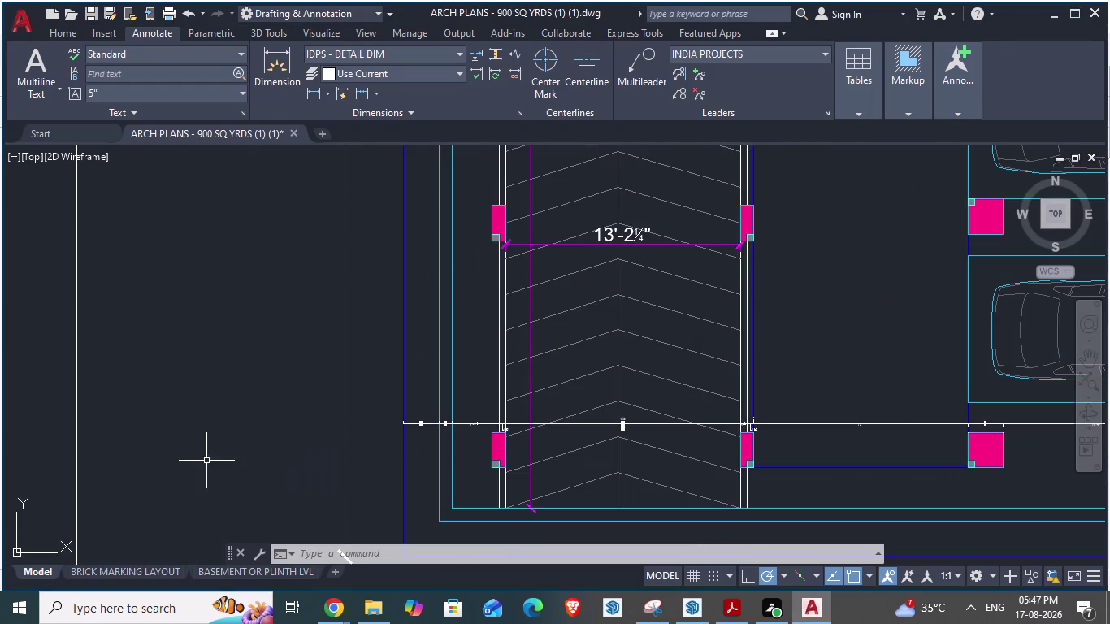
scroll(down, 3)
scroll(up, 3)
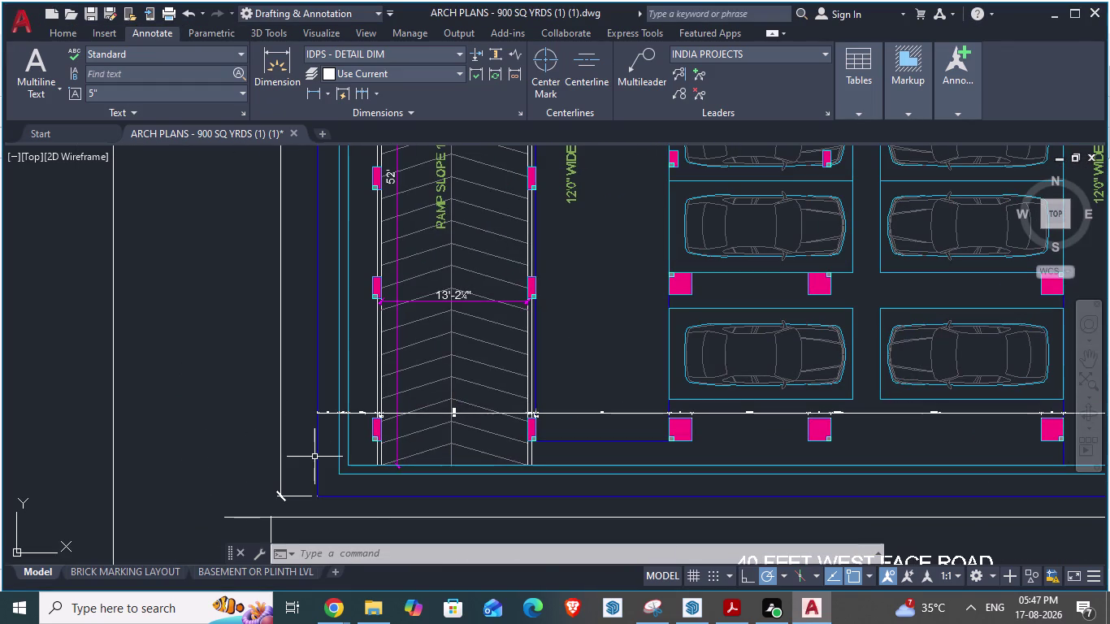
key(alt+Tab)
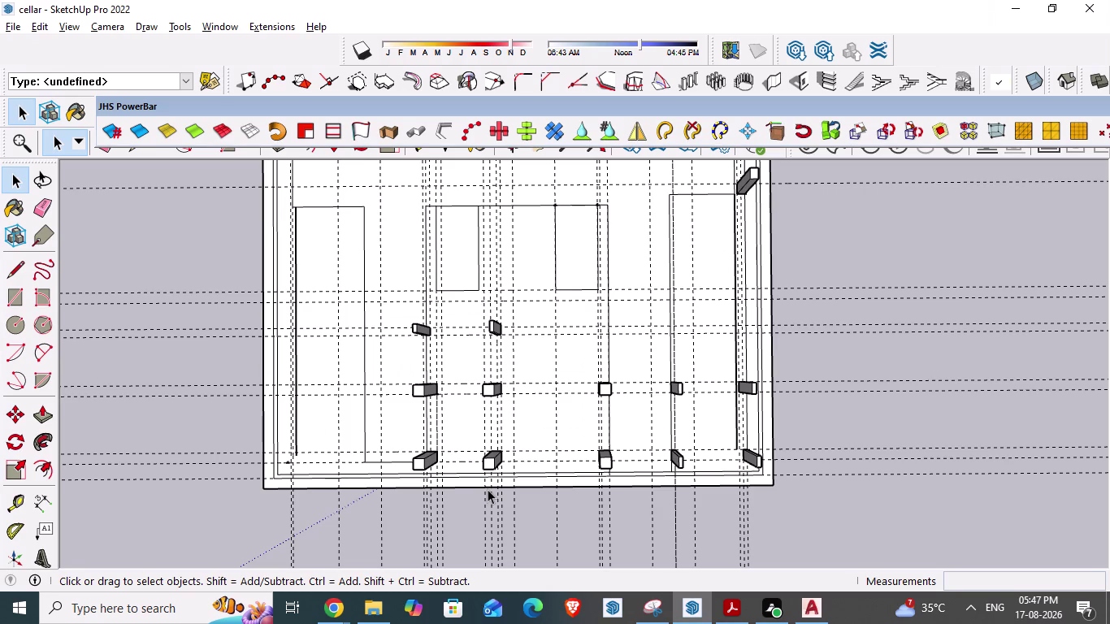
middle_drag(485, 488, 486, 457)
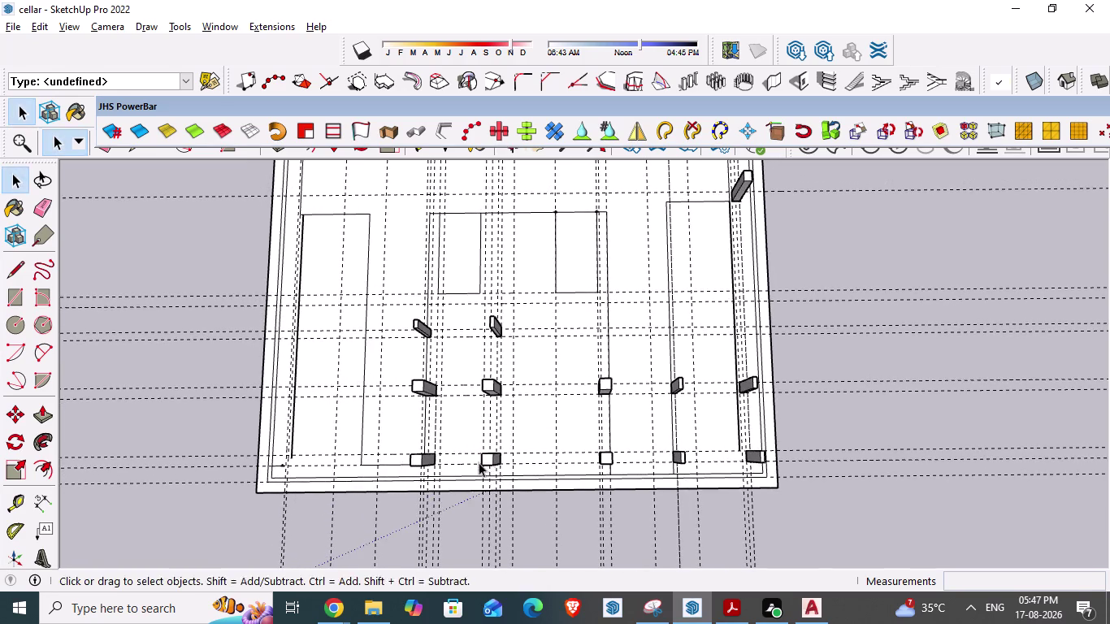
key(alt+Tab)
scroll(up, 3)
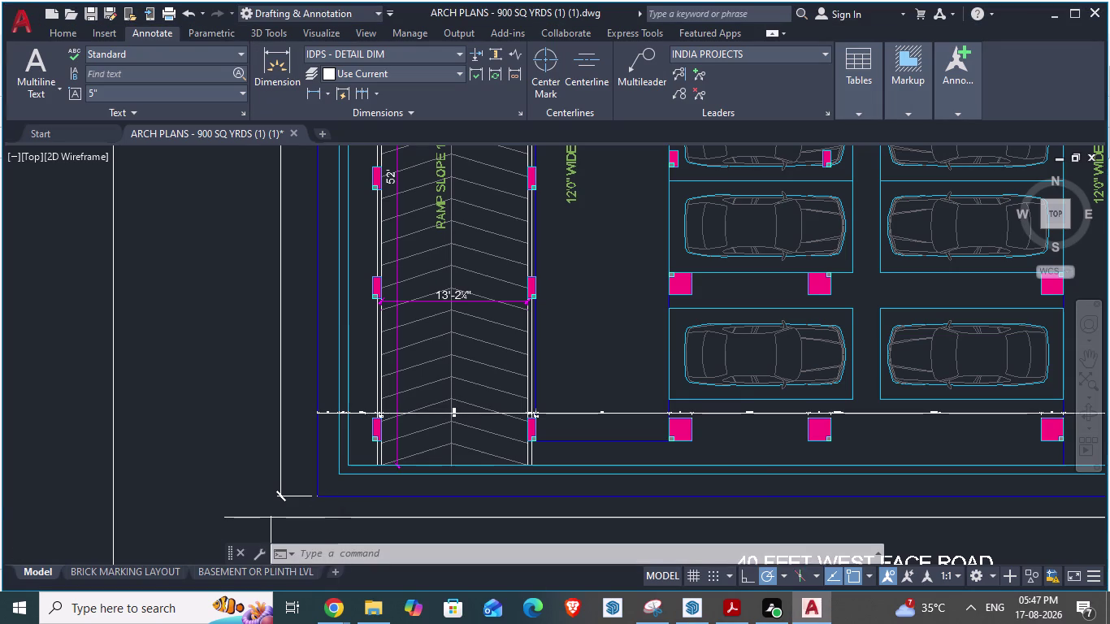
key(alt+Tab)
scroll(up, 3)
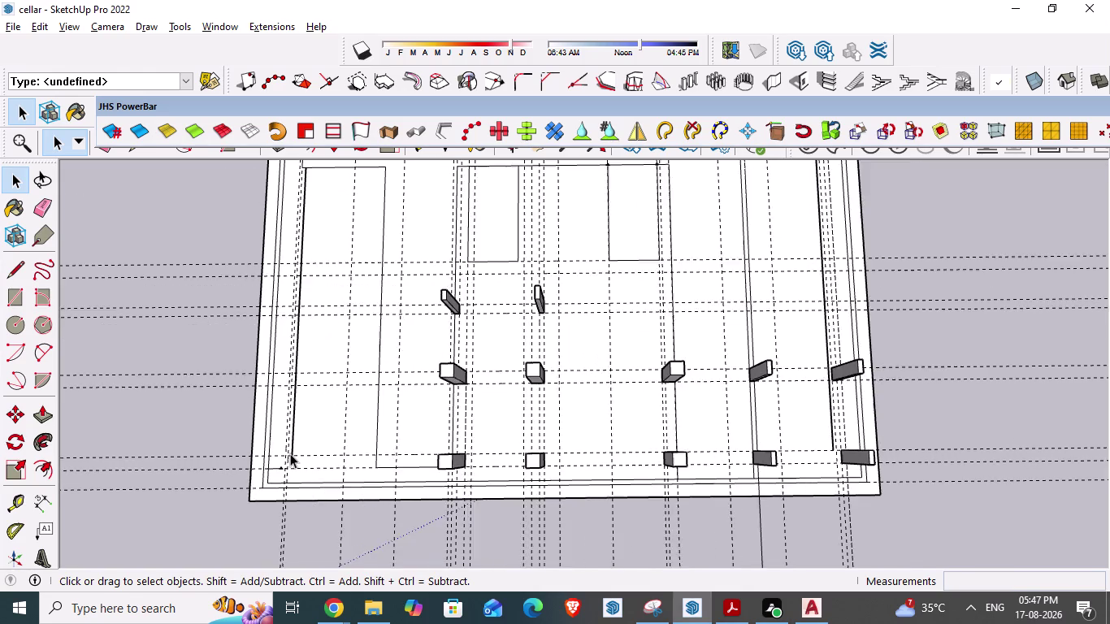
scroll(up, 3)
middle_drag(344, 431, 370, 390)
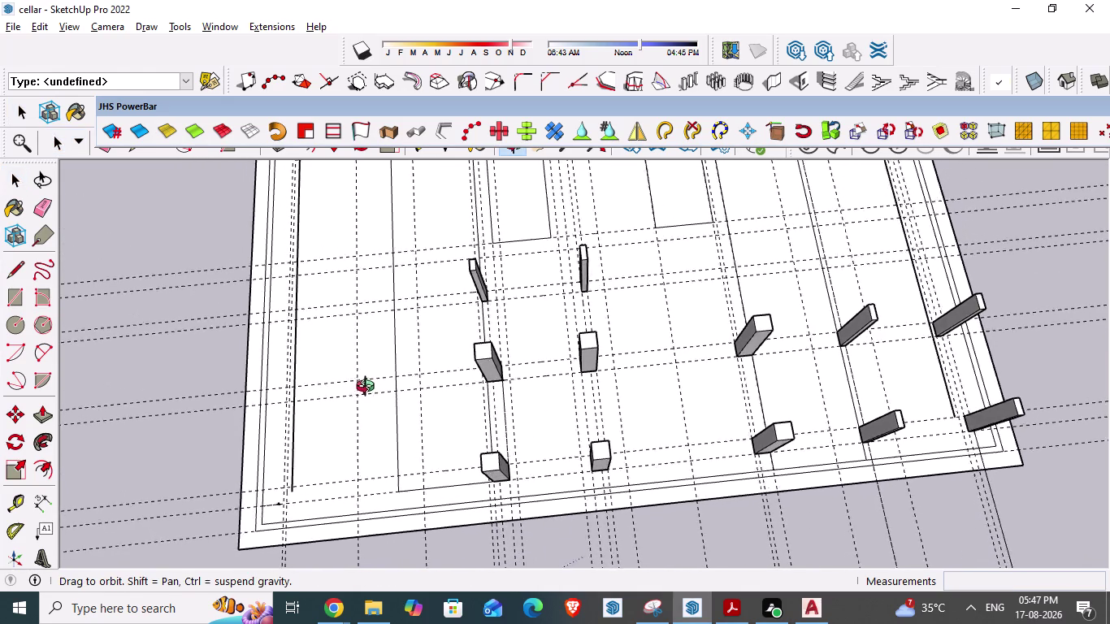
middle_drag(370, 390, 361, 373)
scroll(up, 3)
scroll(up, 3)
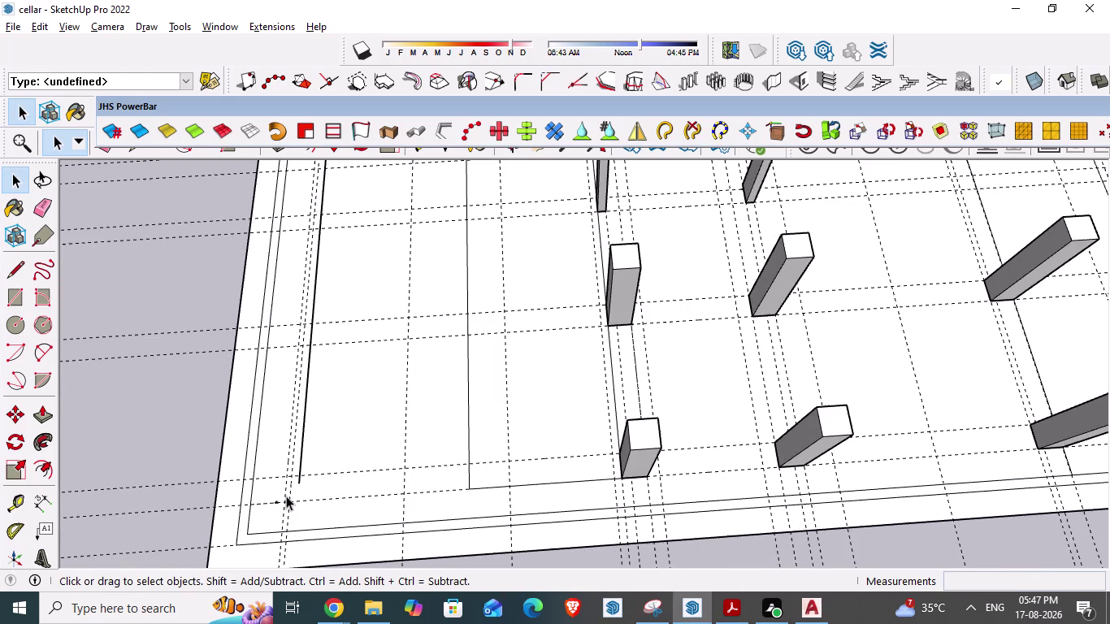
key(alt+Tab)
Start an aligned measurement at a pink column corner, cancel, and retry with 'da'.
key(space)
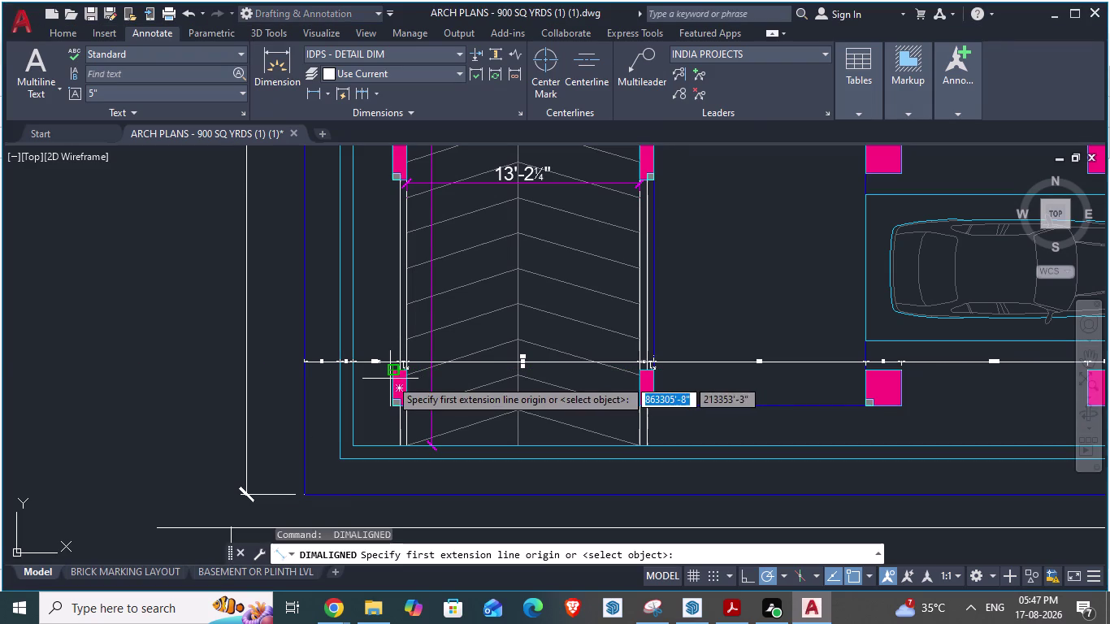
click(391, 379)
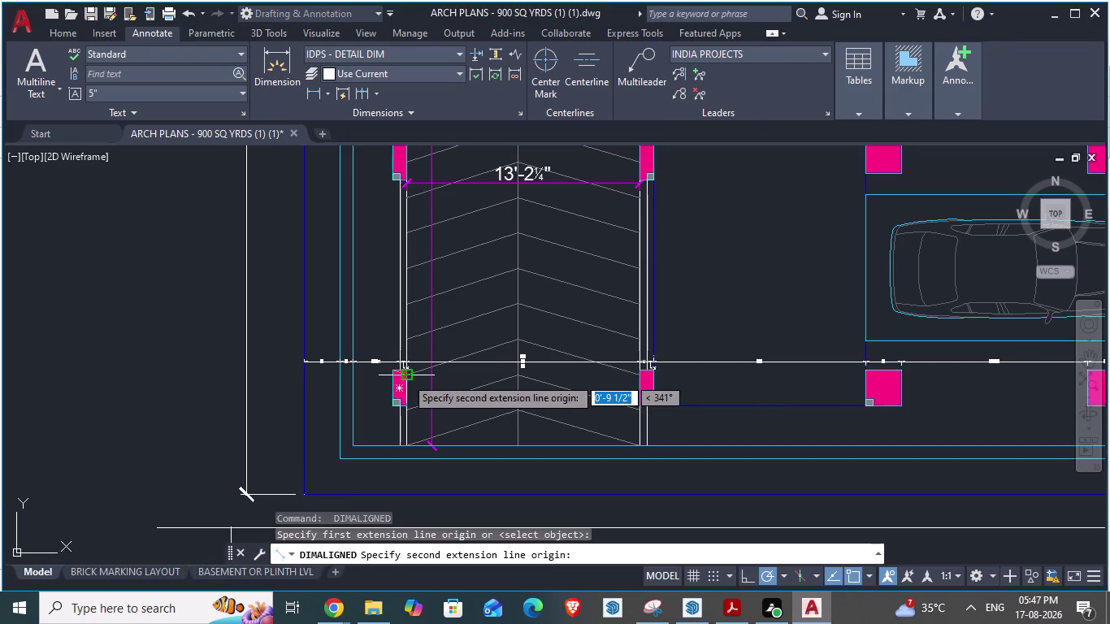
scroll(up, 3)
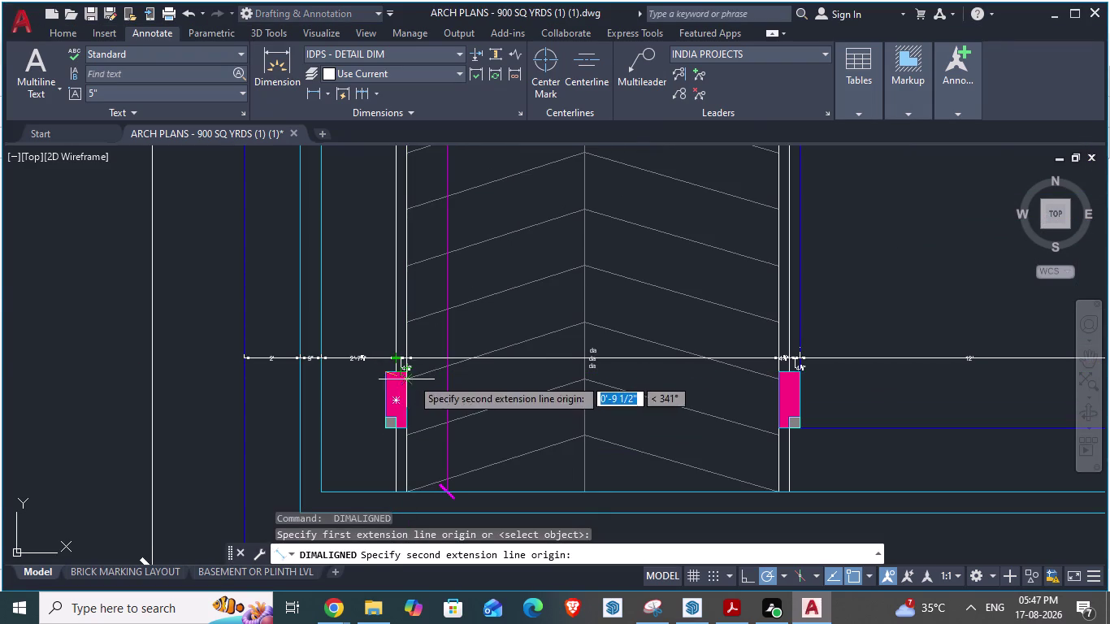
key(Escape)
scroll(up, 3)
scroll(up, 3)
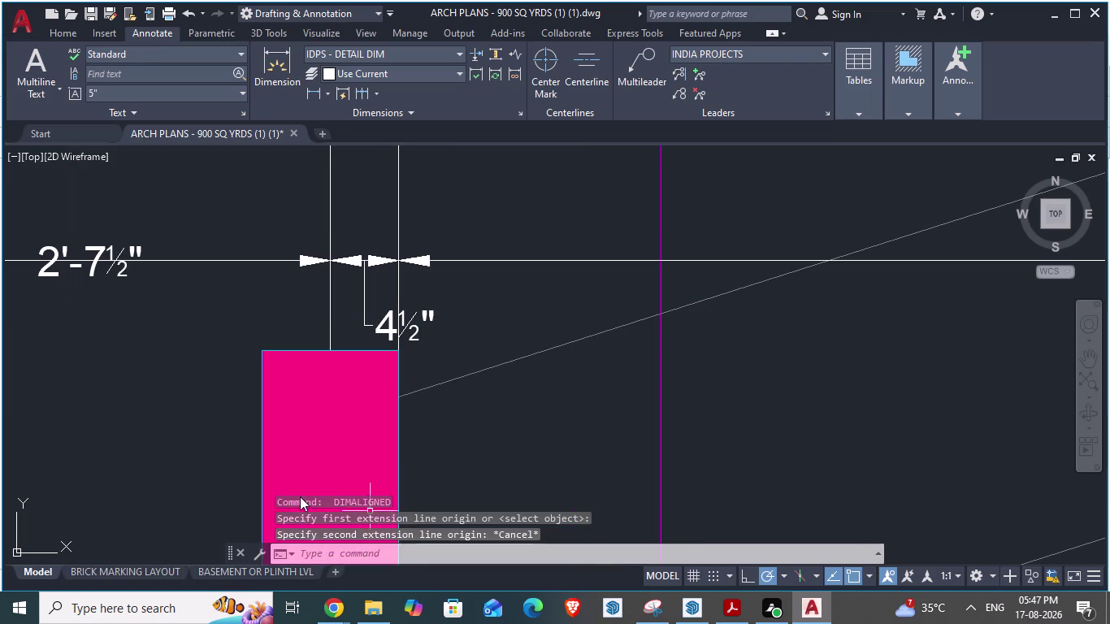
text(da)
key(Return)
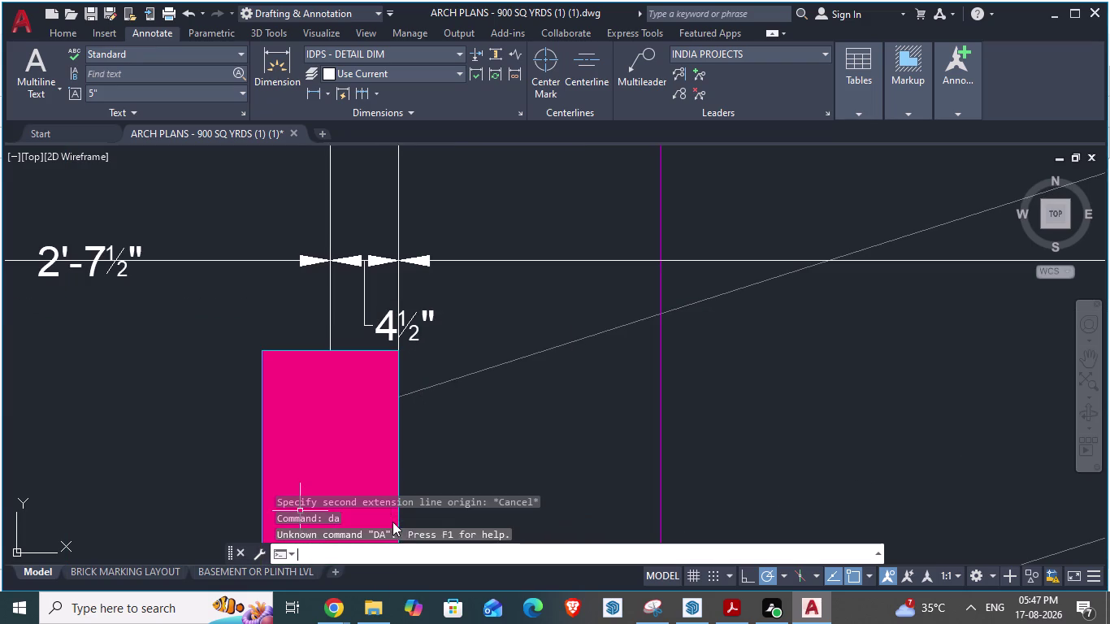
click(264, 426)
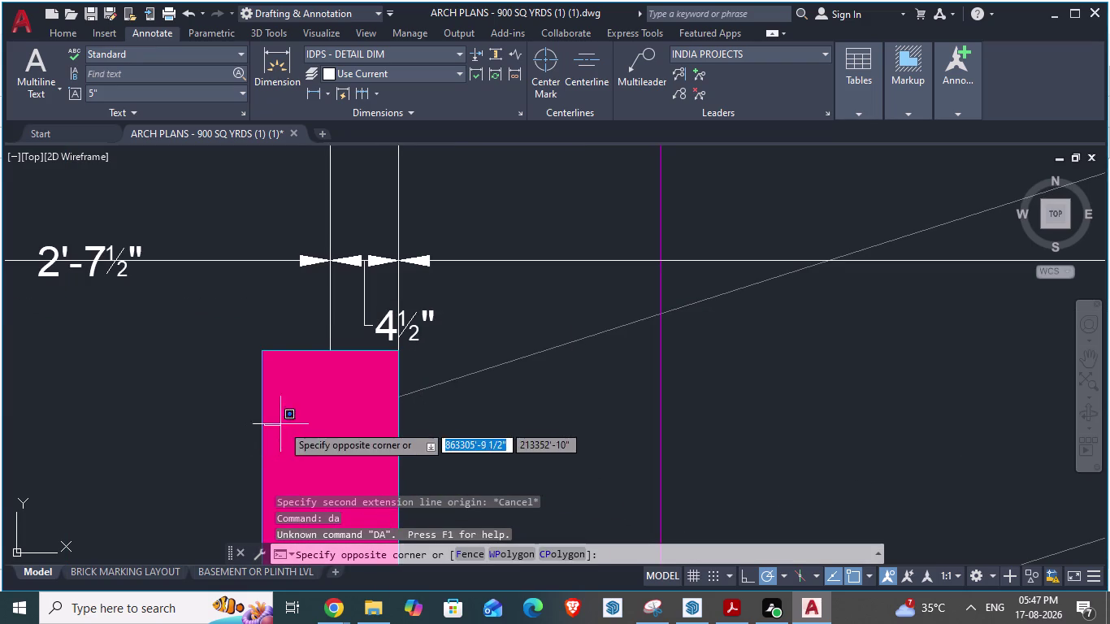
key(Escape)
Retry aligned measurements at the pink column, then cancel and return to SketchUp.
key(space)
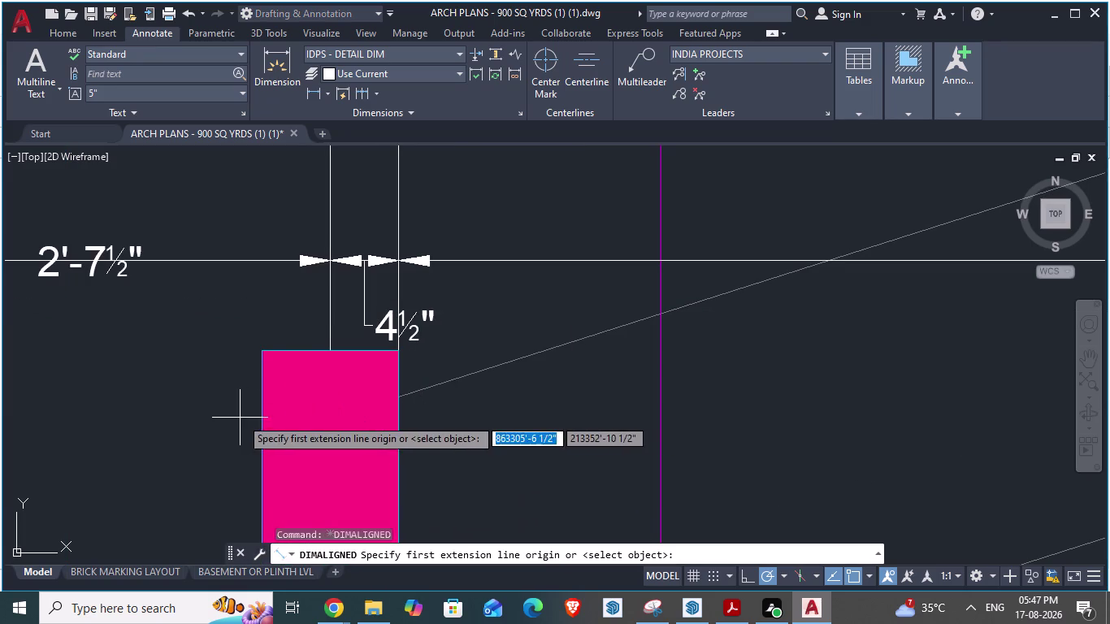
drag(265, 419, 273, 418)
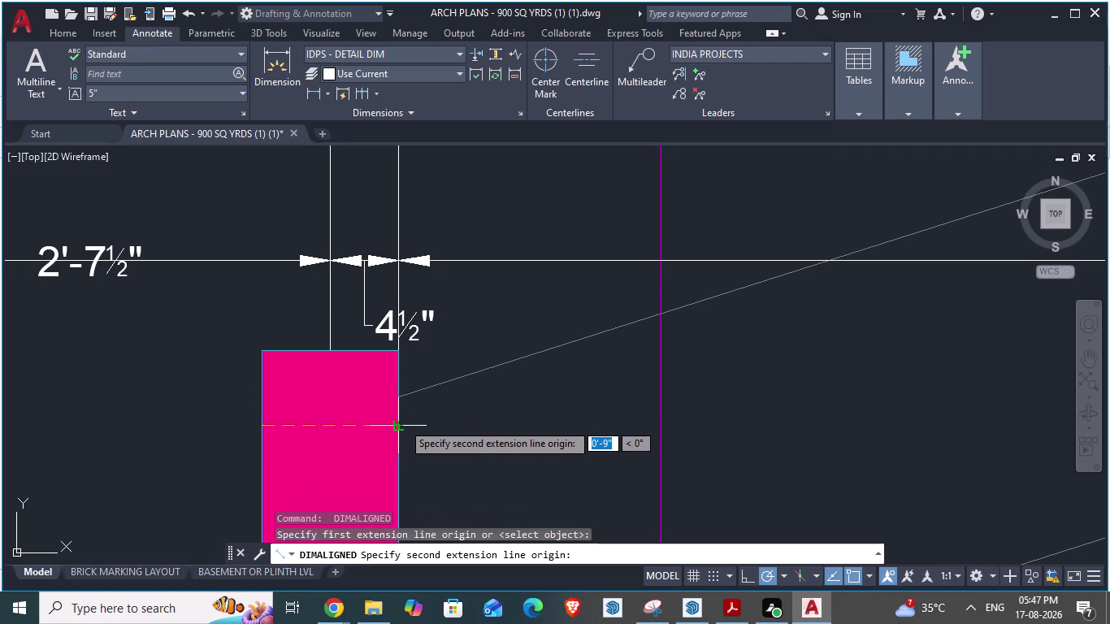
key(Escape)
scroll(down, 3)
scroll(down, 3)
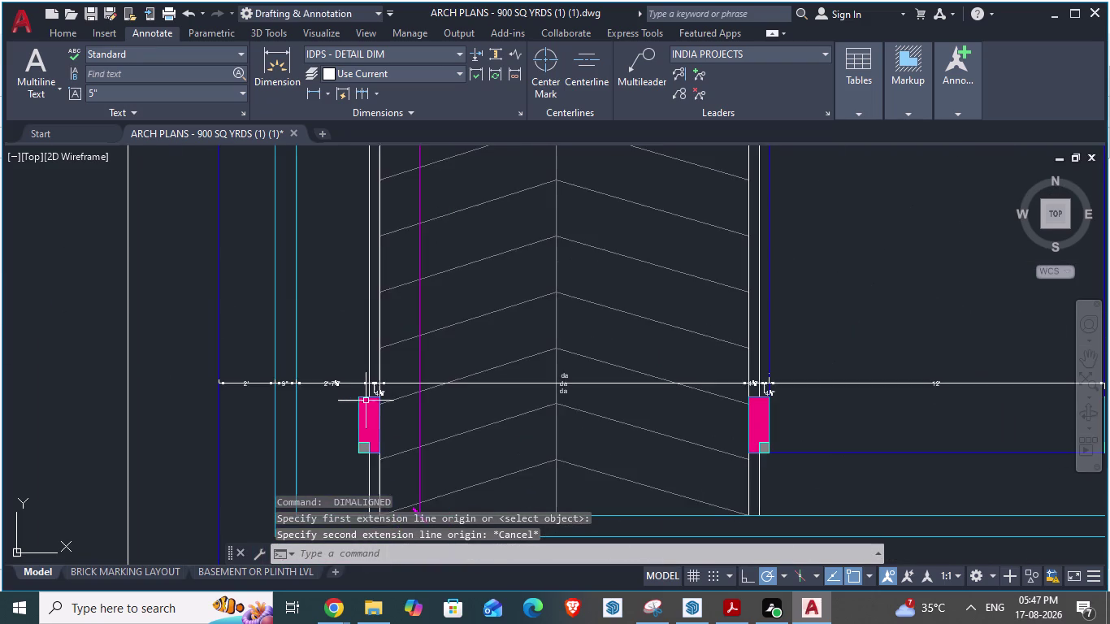
scroll(up, 3)
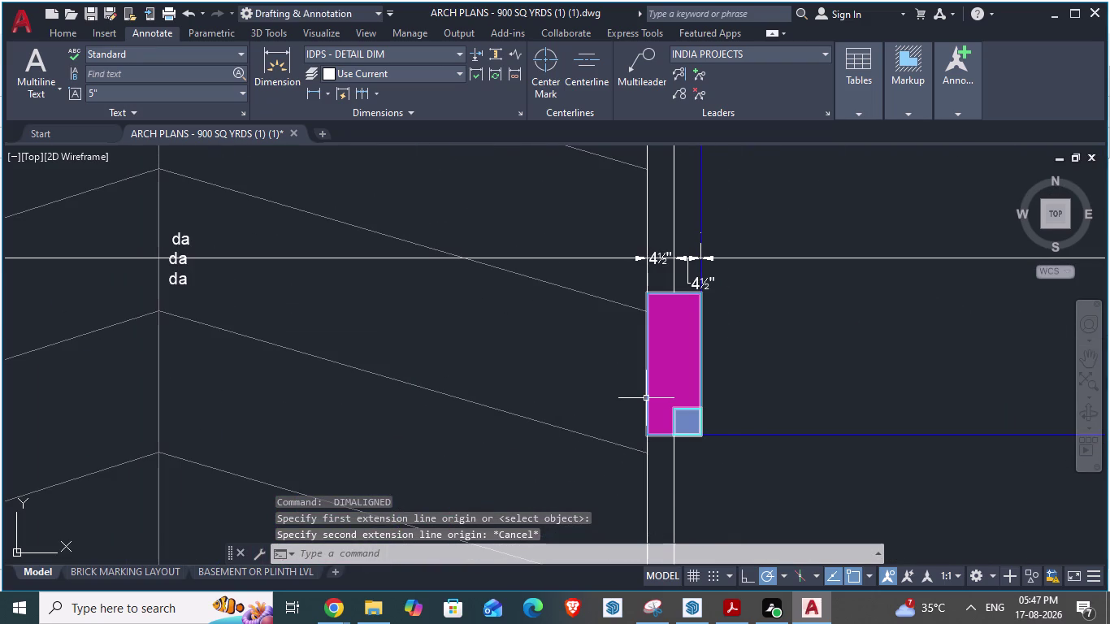
key(space)
click(646, 398)
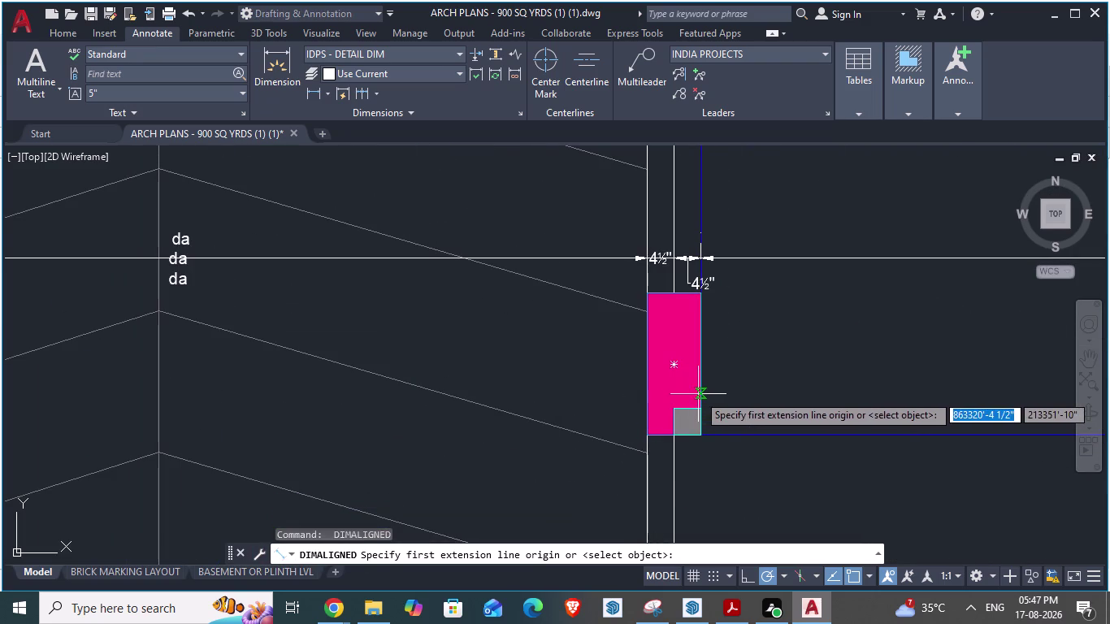
click(698, 394)
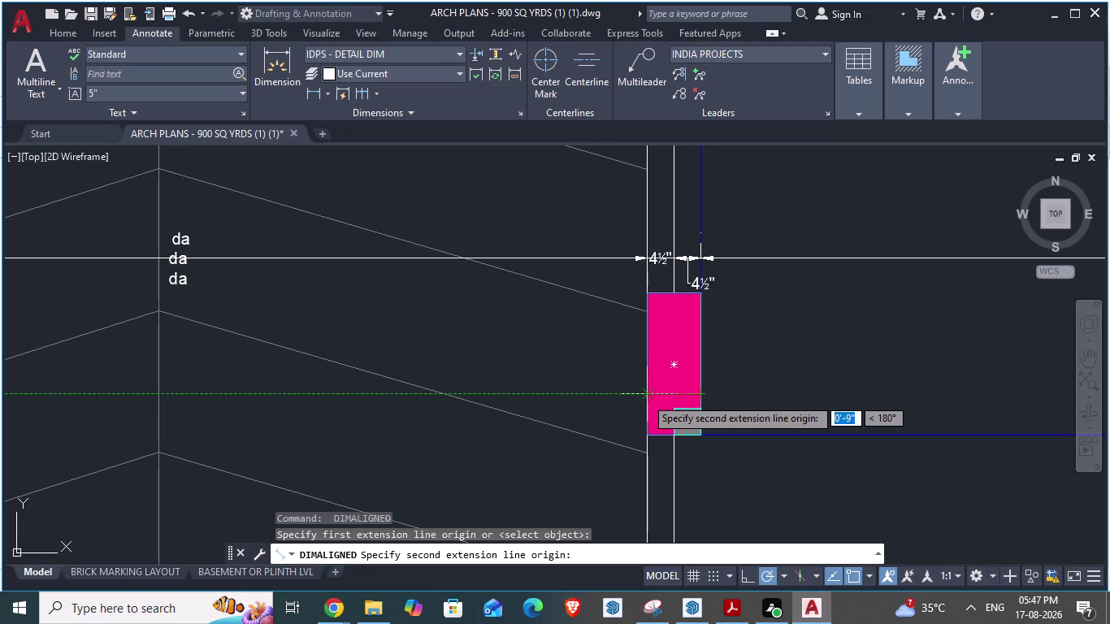
key(Escape)
scroll(down, 3)
scroll(down, 3)
key(alt+Tab)
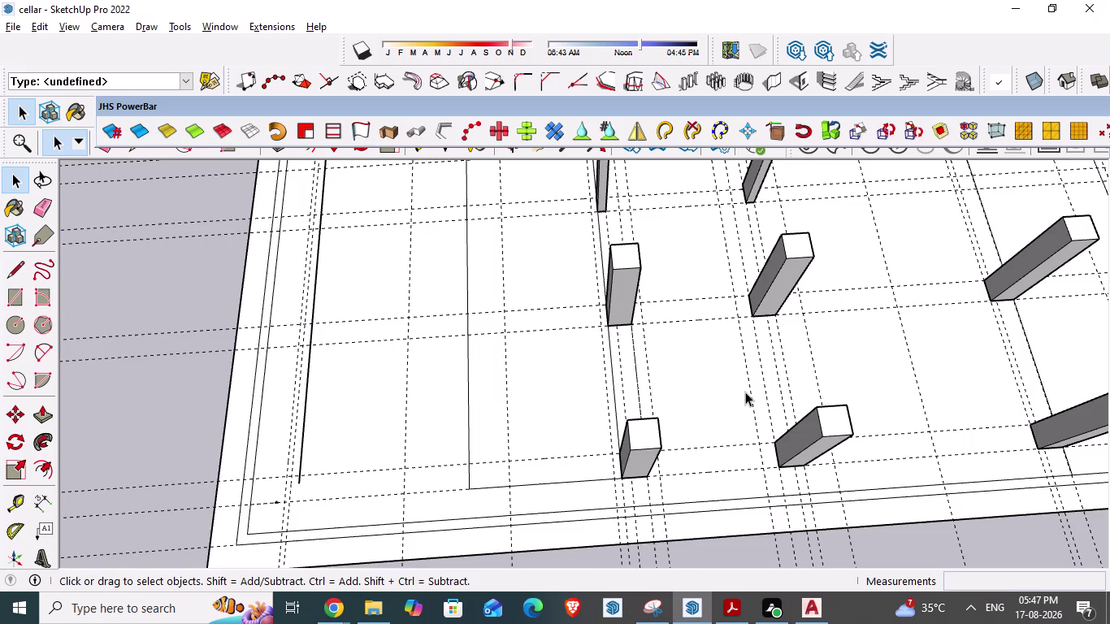
scroll(down, 3)
scroll(down, 3)
middle_drag(507, 514, 494, 569)
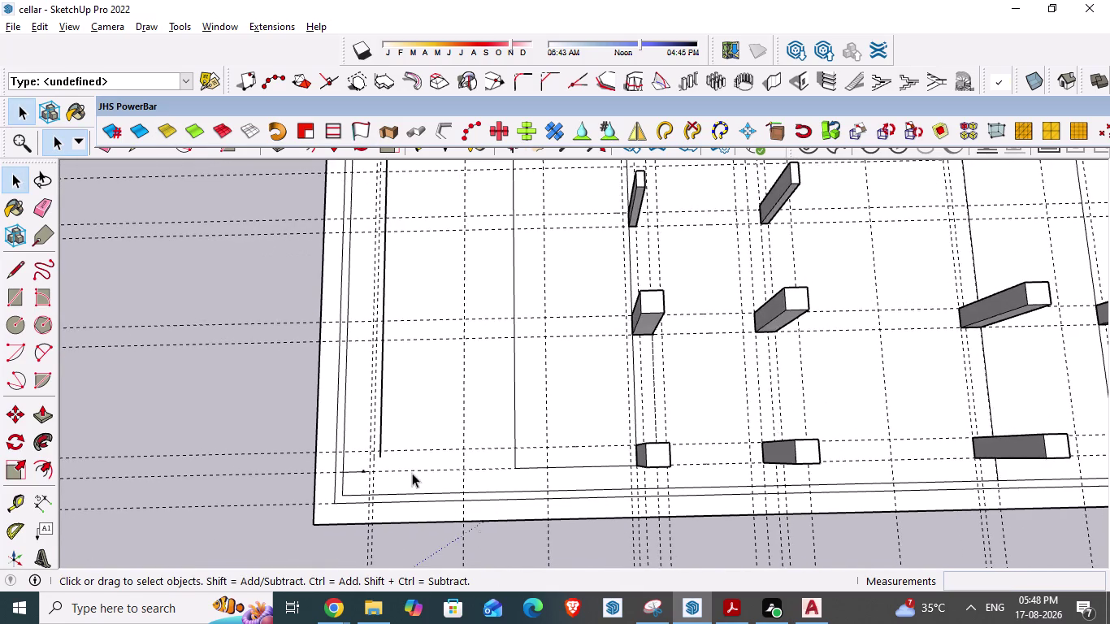
scroll(up, 3)
scroll(up, 3)
key(alt+Tab)
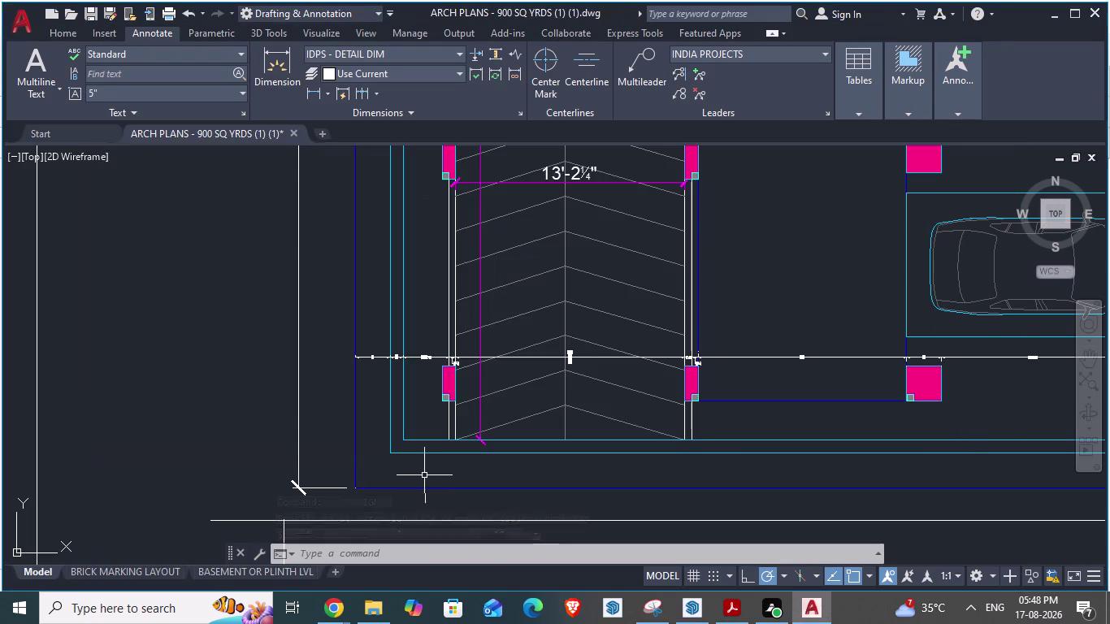
key(alt+Tab)
scroll(up, 3)
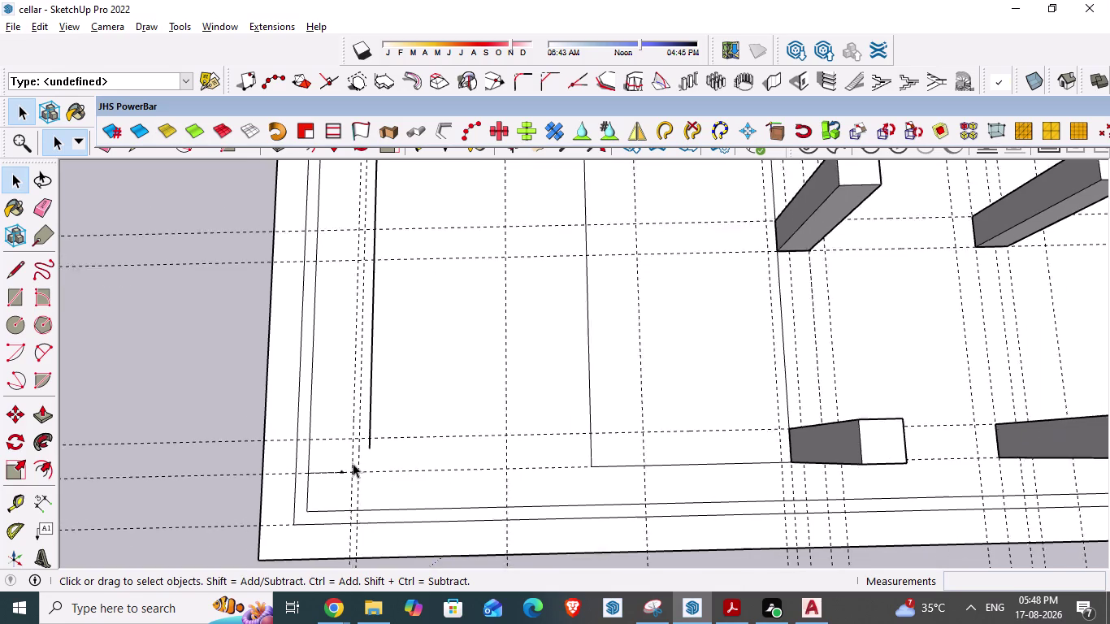
scroll(up, 3)
middle_drag(399, 497, 416, 504)
scroll(up, 3)
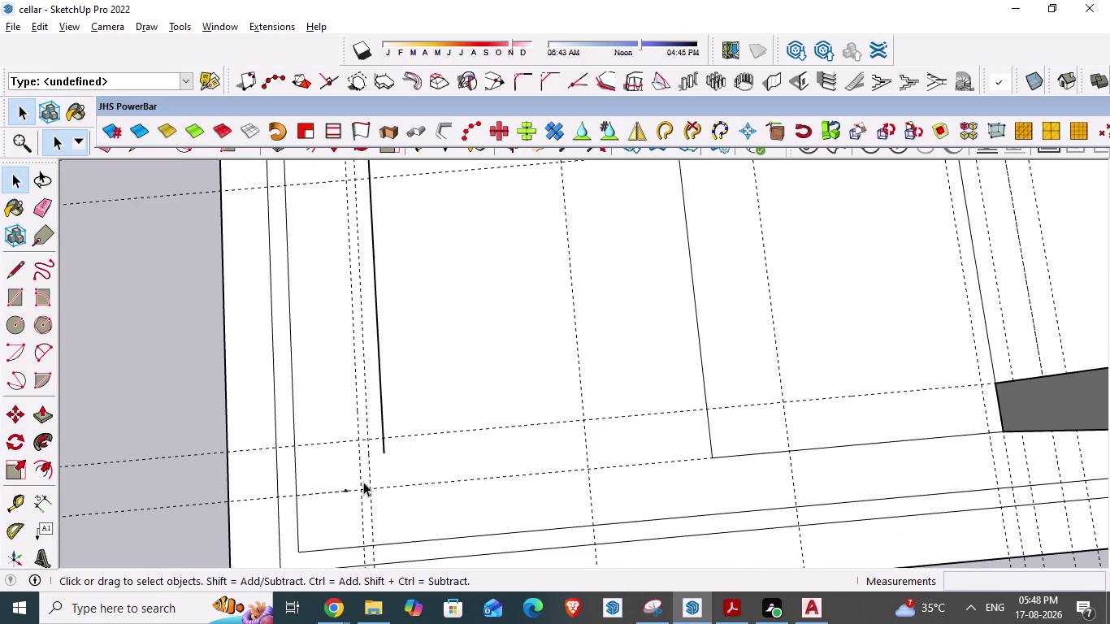
scroll(up, 3)
key(t)
key(space)
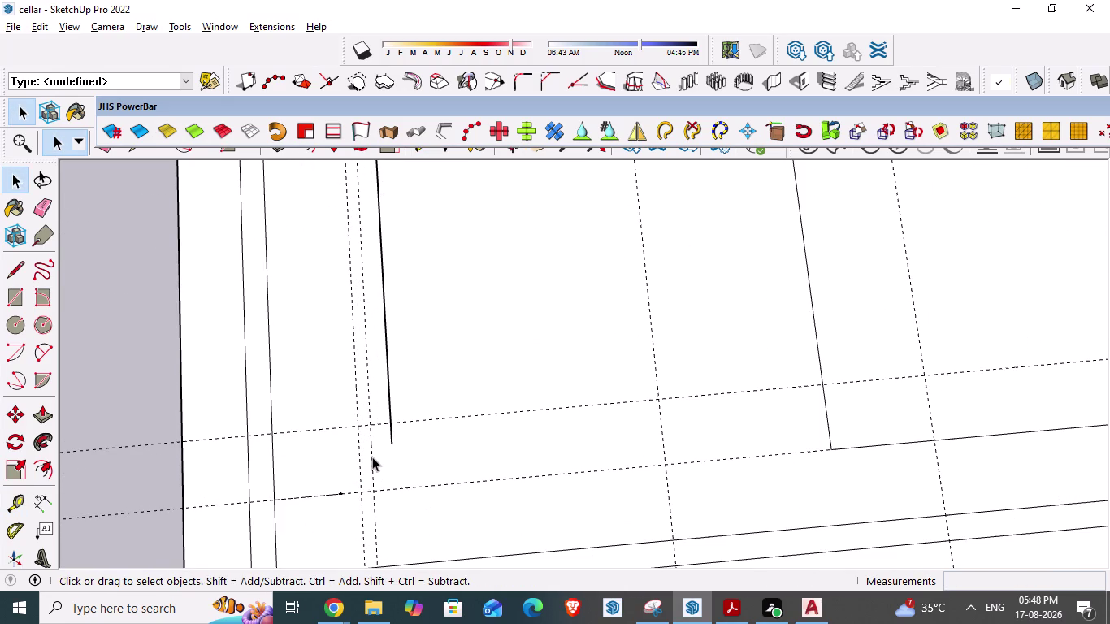
key(t)
click(394, 437)
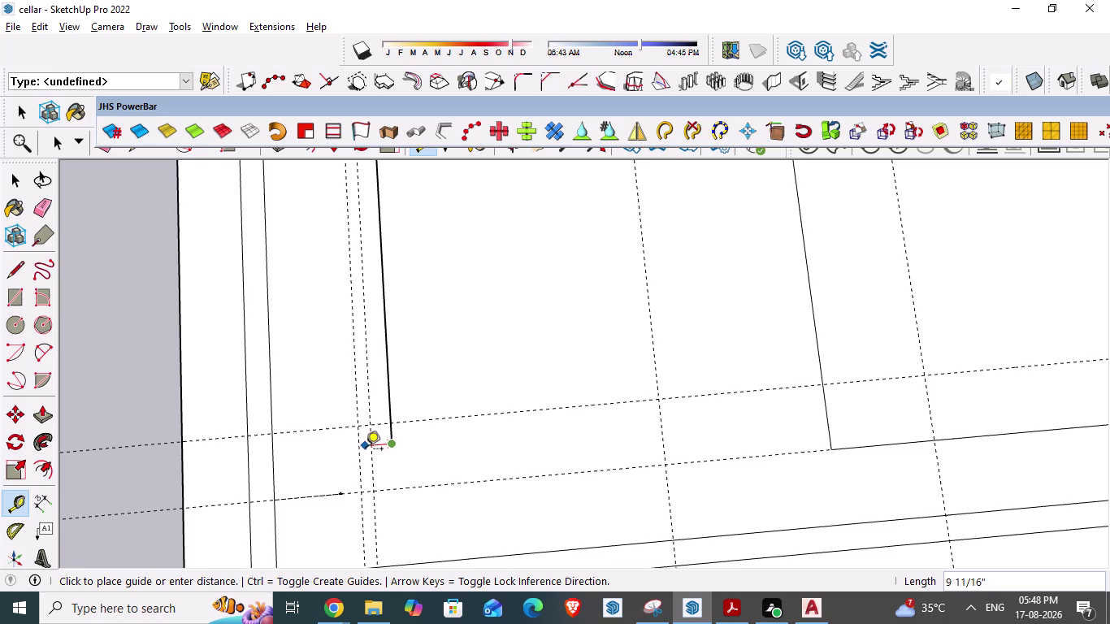
key(9)
key(shift+quotedbl)
key(Return)
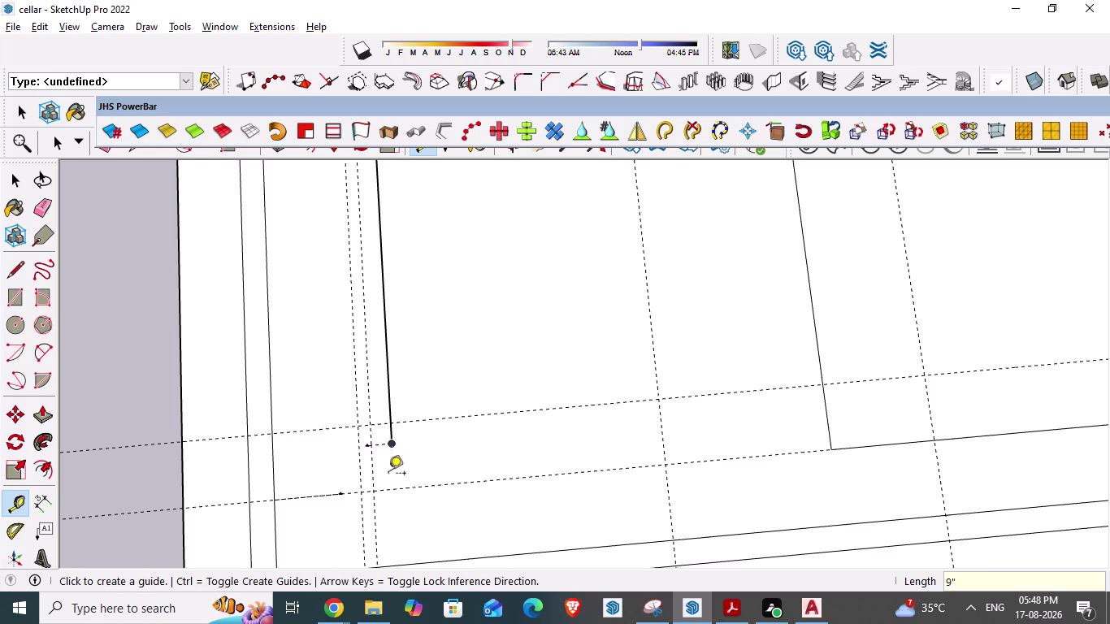
click(369, 447)
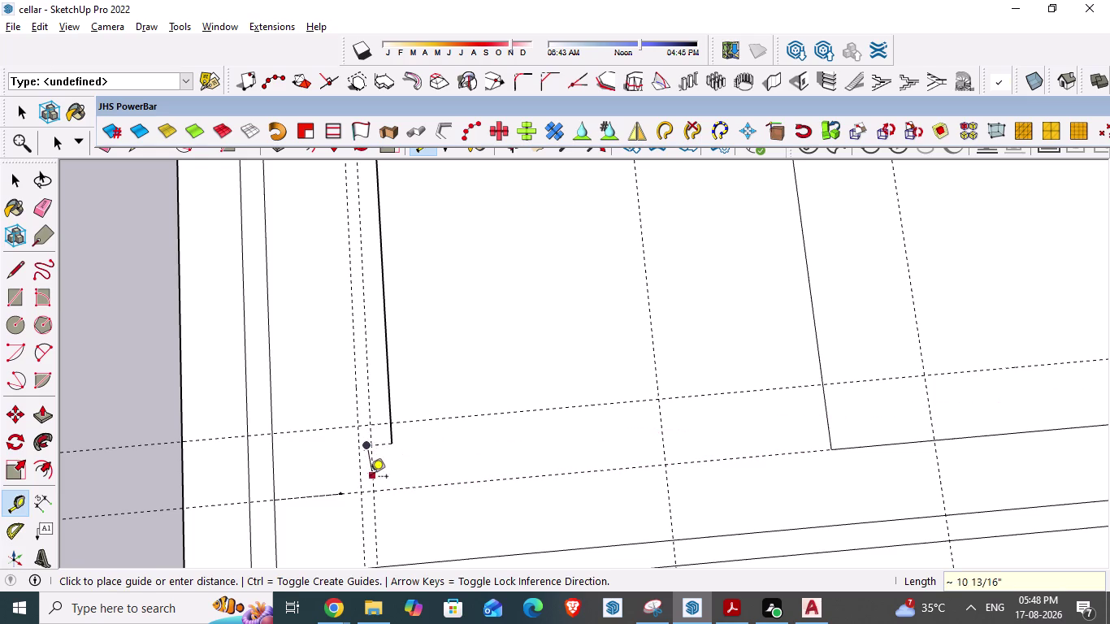
click(372, 493)
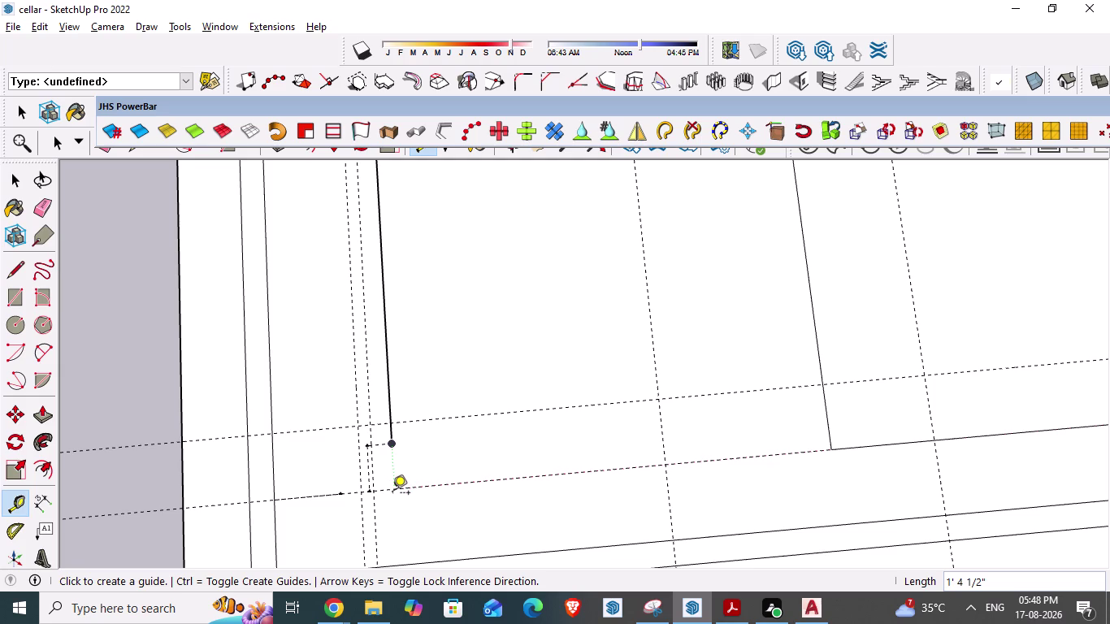
click(395, 493)
click(373, 491)
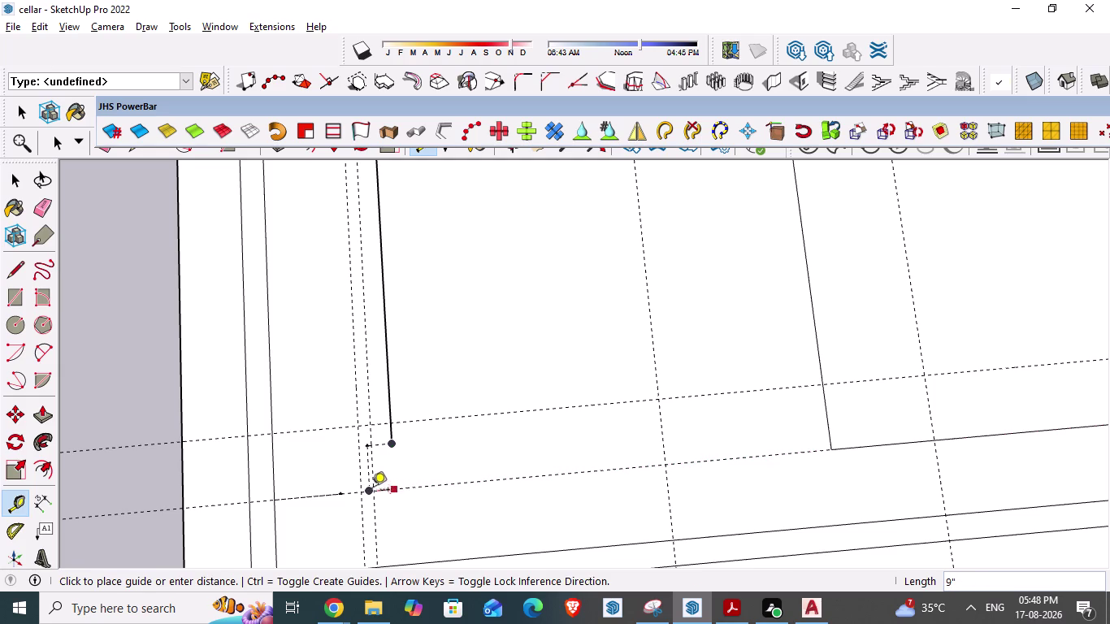
key(Escape)
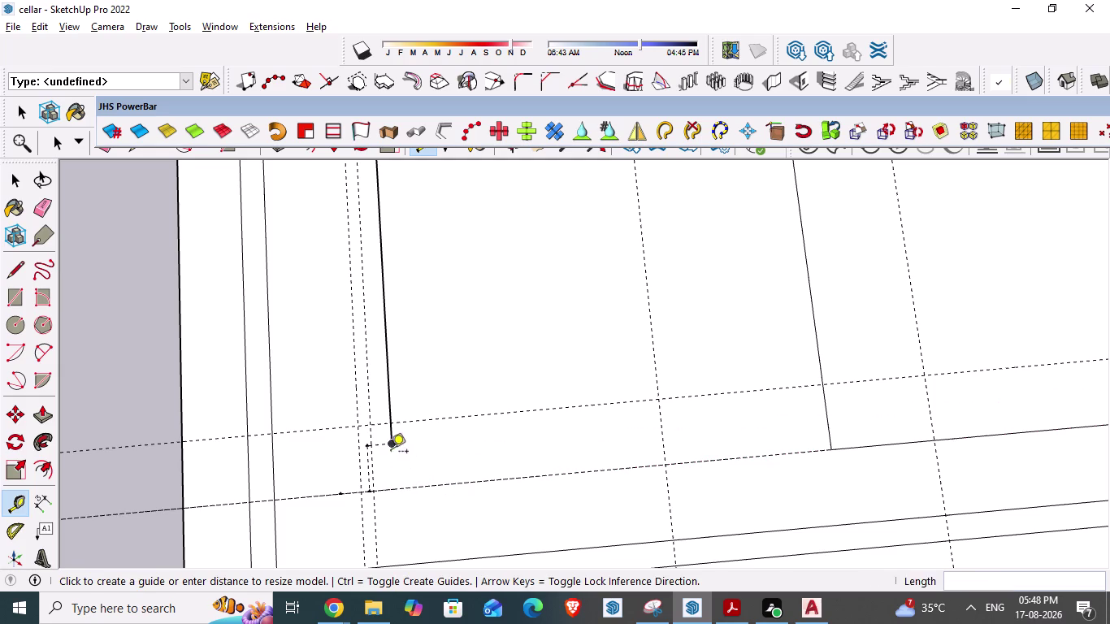
click(379, 445)
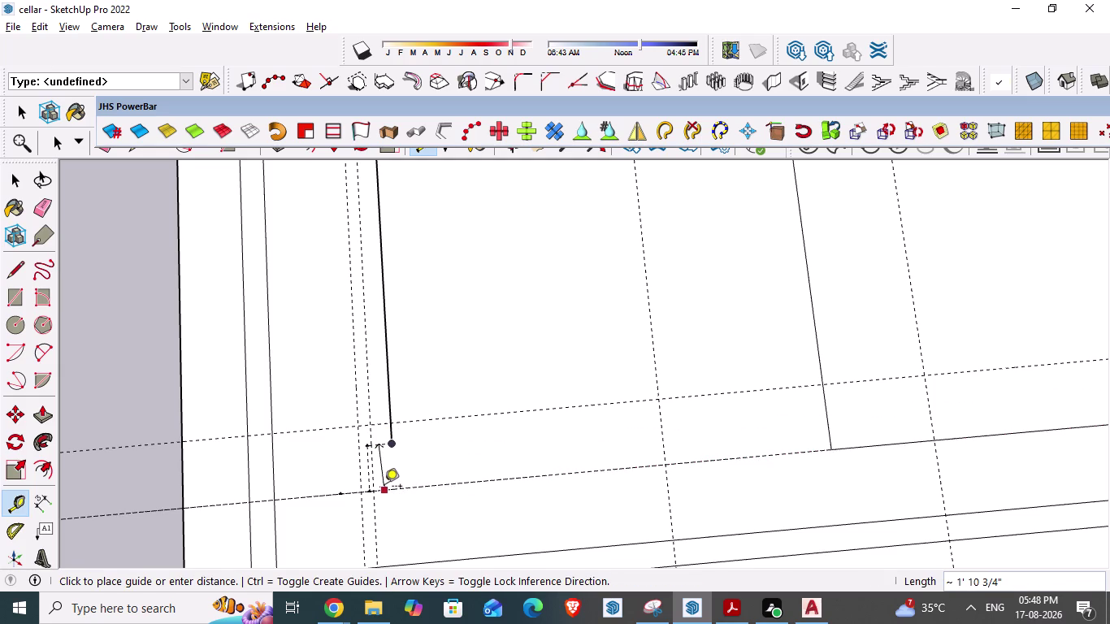
key(Escape)
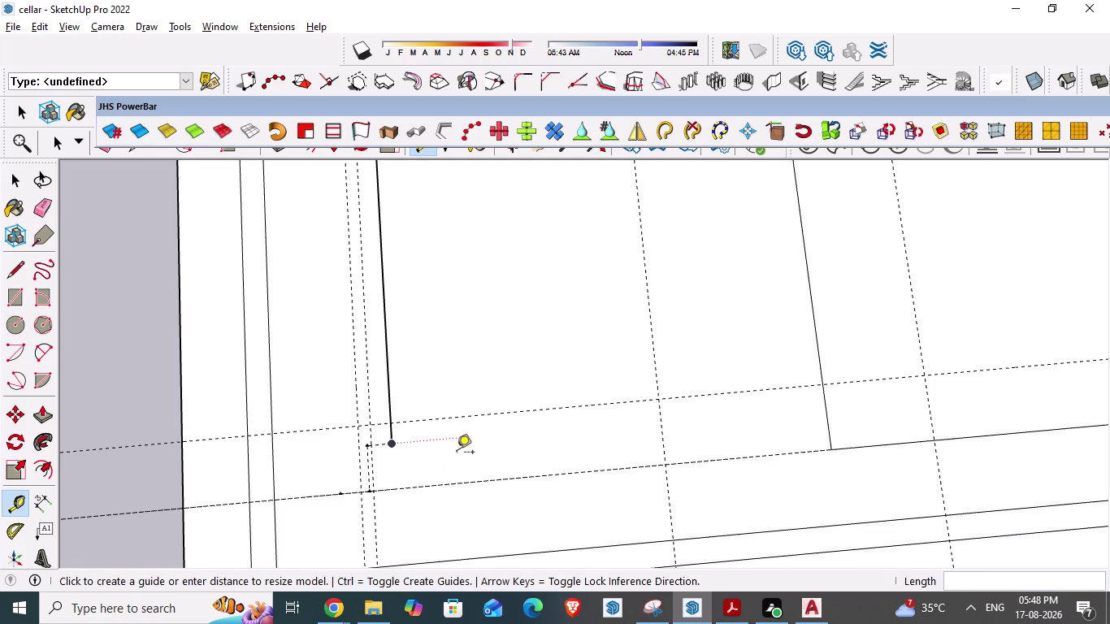
key(Escape)
key(t)
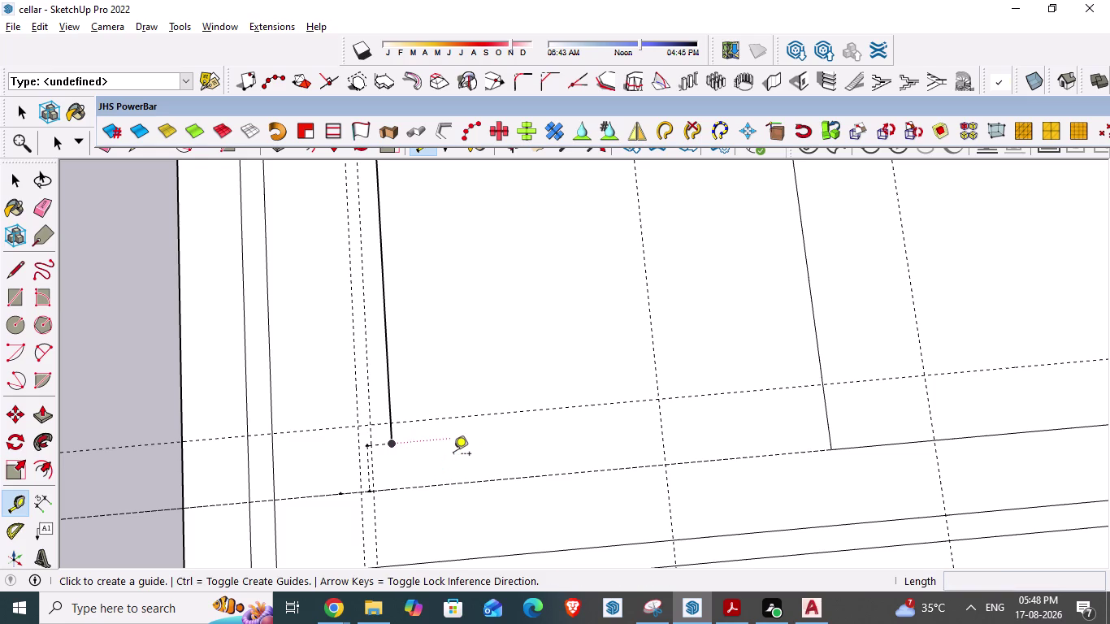
scroll(up, 3)
click(378, 438)
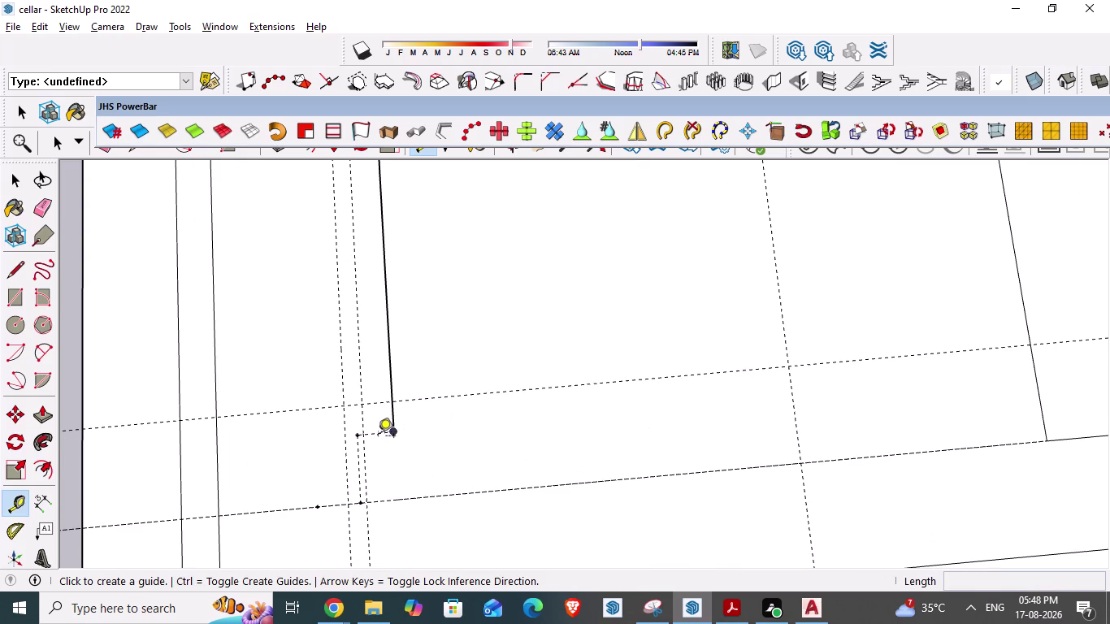
click(377, 435)
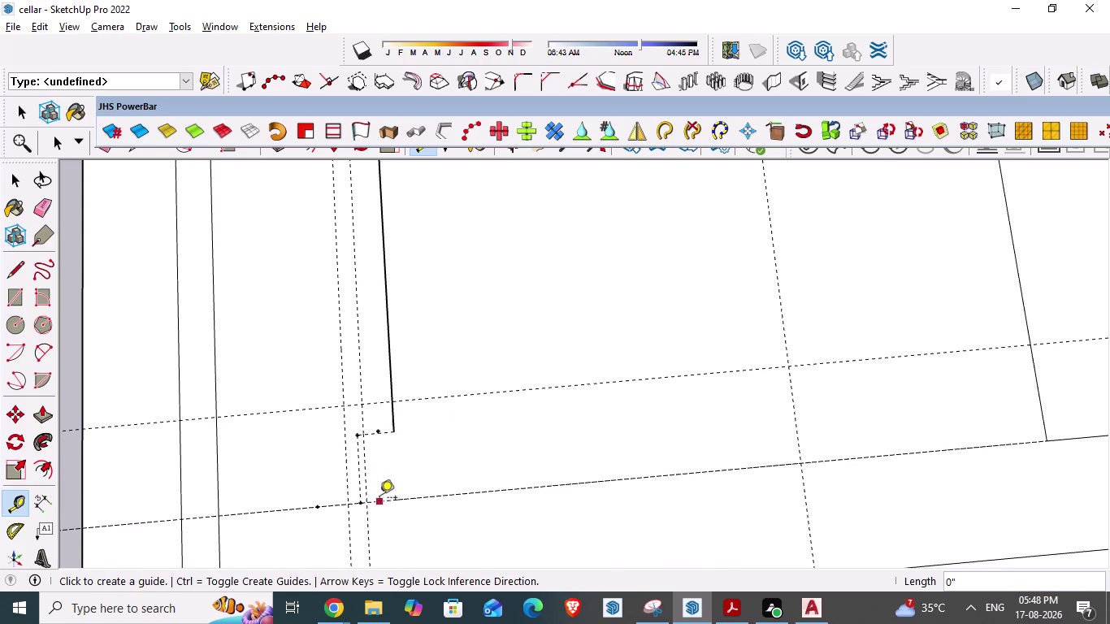
click(382, 506)
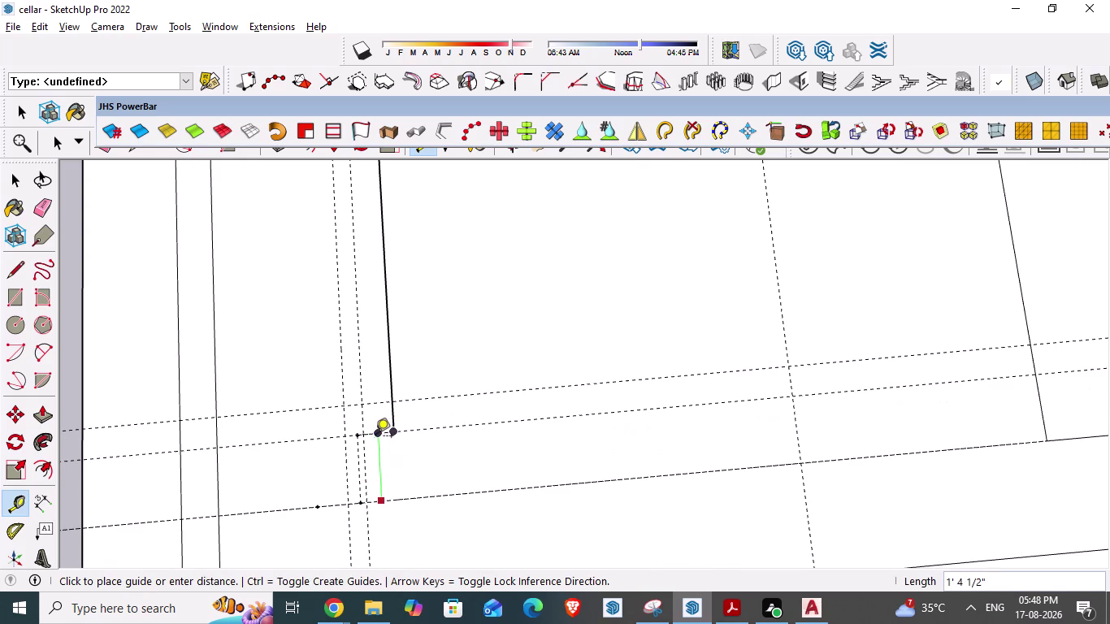
key(Escape)
scroll(down, 3)
middle_drag(505, 482, 492, 522)
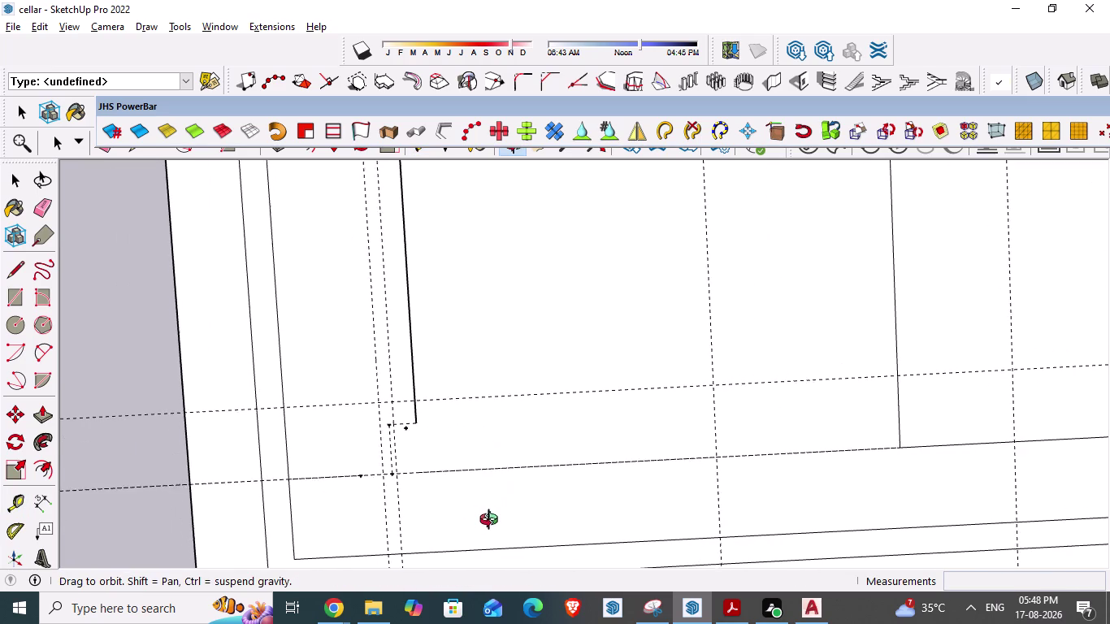
middle_drag(493, 522, 490, 526)
key(Escape)
scroll(up, 3)
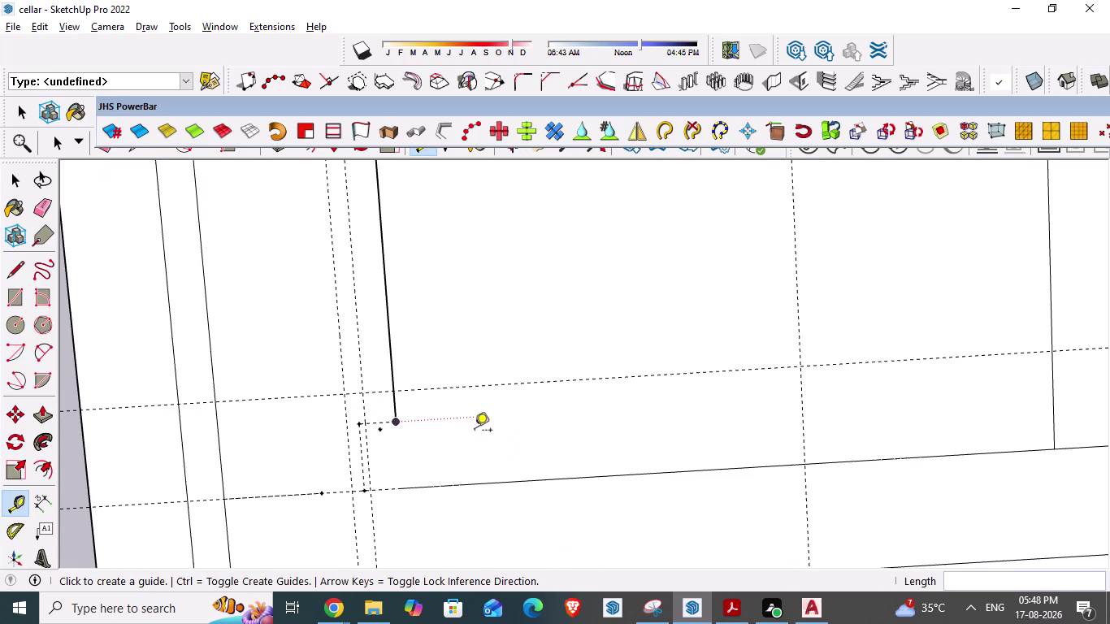
key(Escape)
scroll(down, 3)
Pick first points on the pink column edges with aligned dimensions in AutoCAD.
key(alt+Tab)
scroll(down, 3)
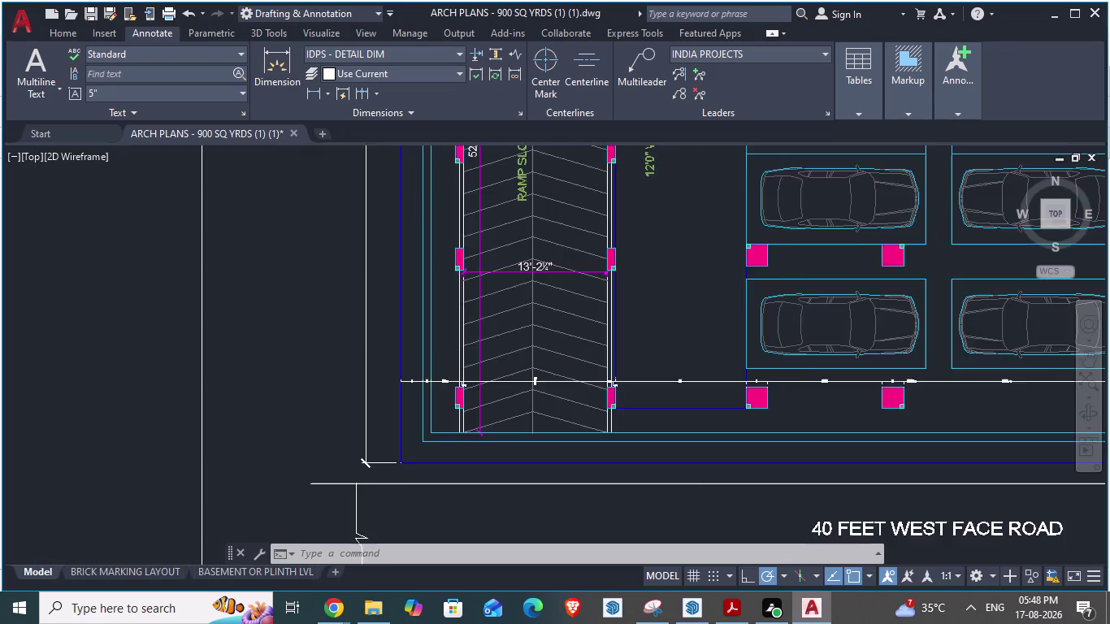
scroll(up, 3)
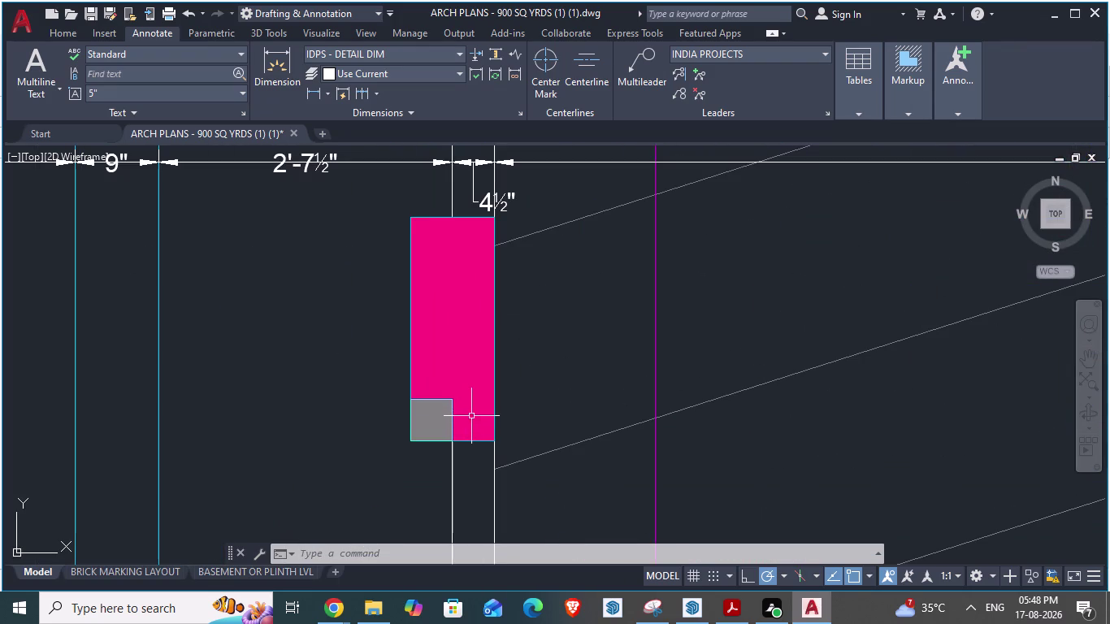
key(space)
click(467, 444)
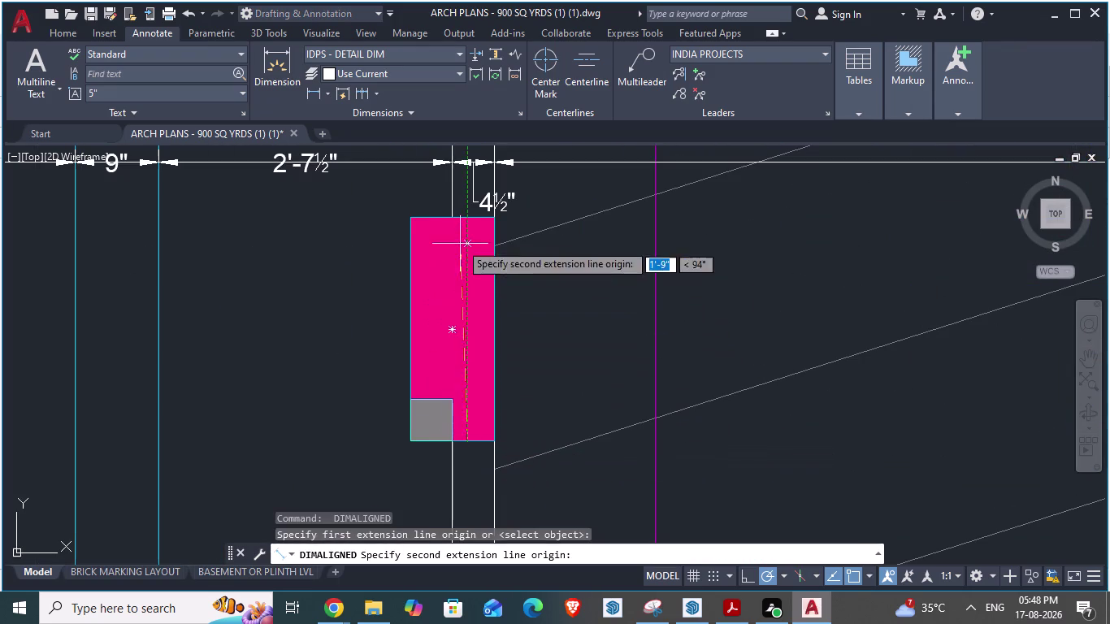
key(Escape)
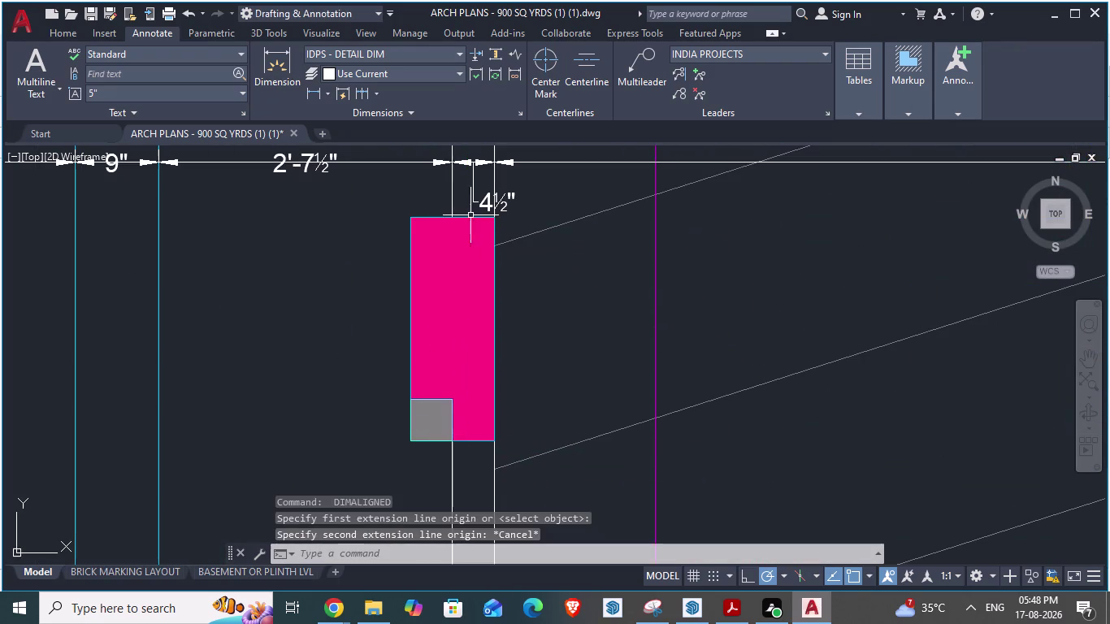
key(space)
click(497, 316)
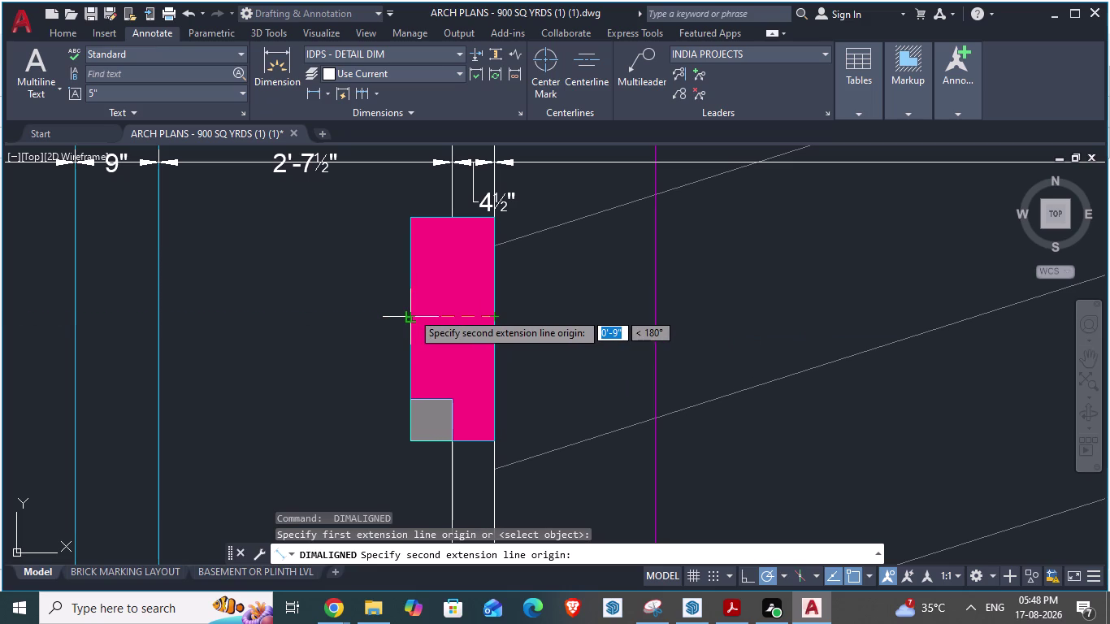
key(Escape)
Measure from left of the column to read about 2'-3", then return to SketchUp.
scroll(down, 3)
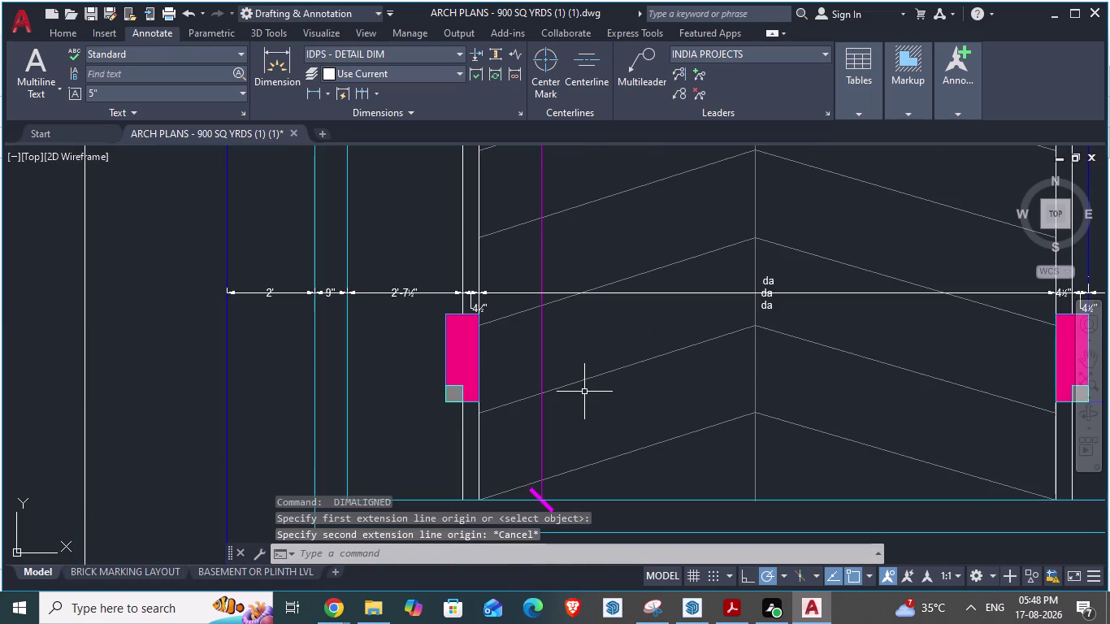
scroll(down, 3)
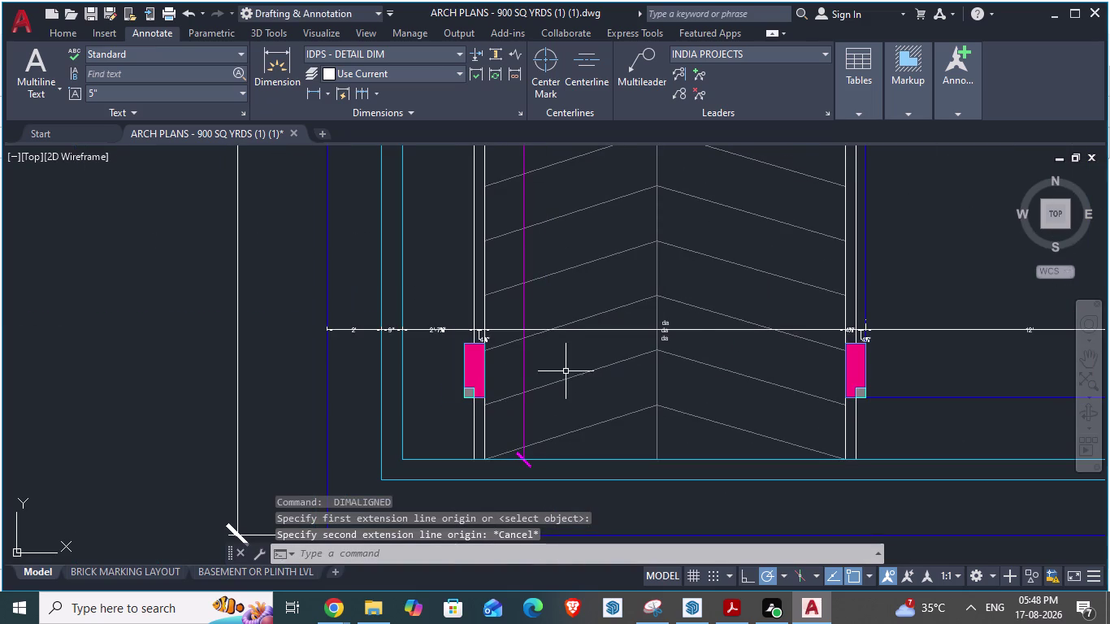
key(space)
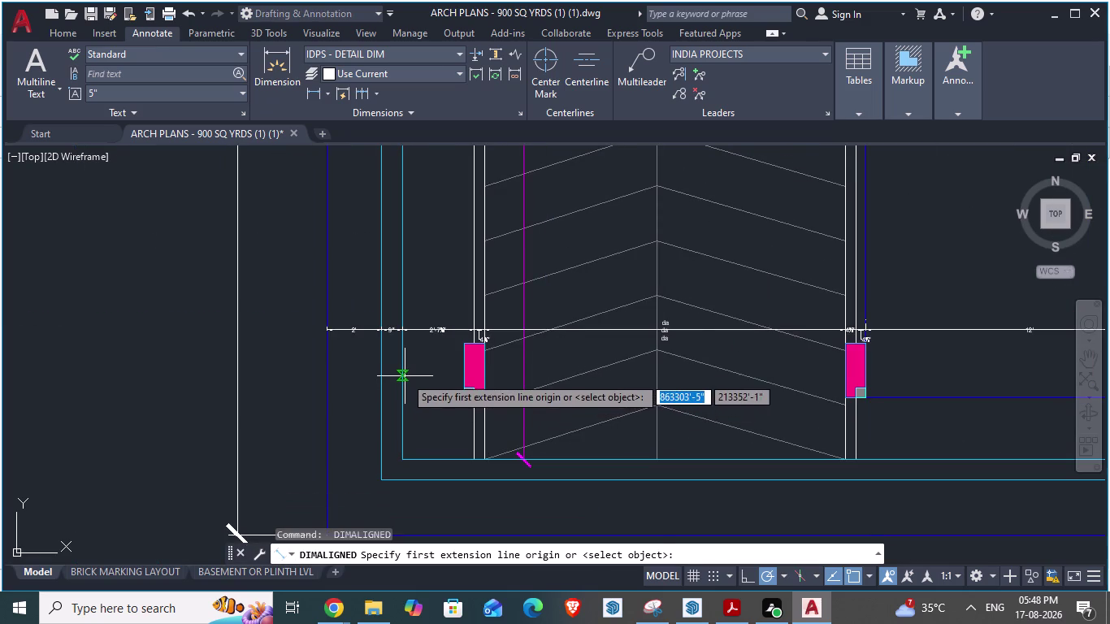
click(404, 376)
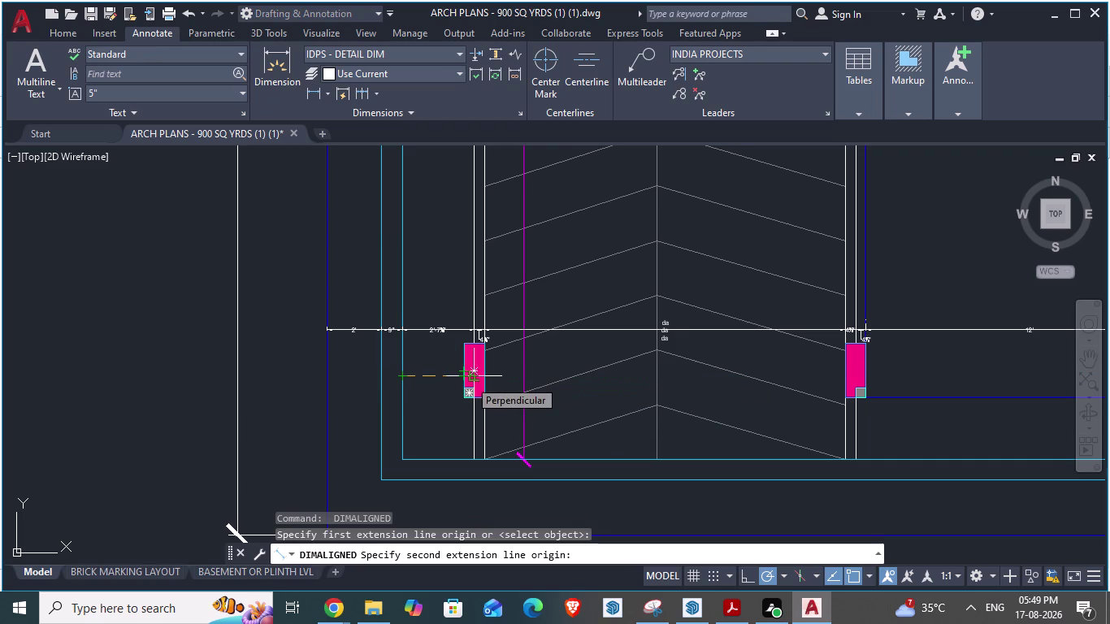
scroll(up, 3)
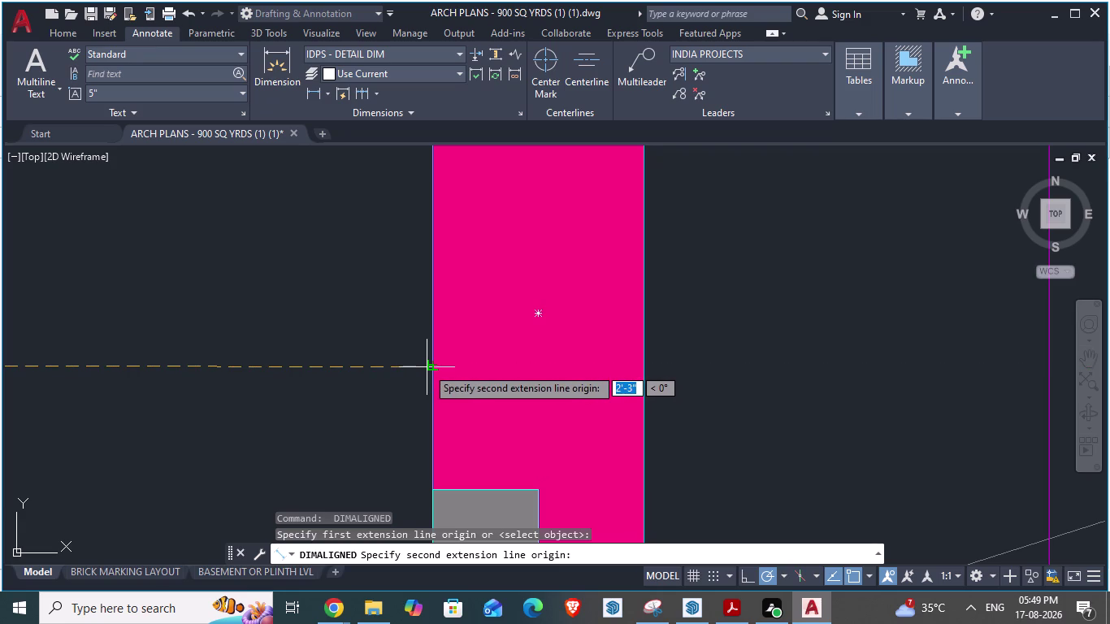
key(alt+Tab)
scroll(down, 3)
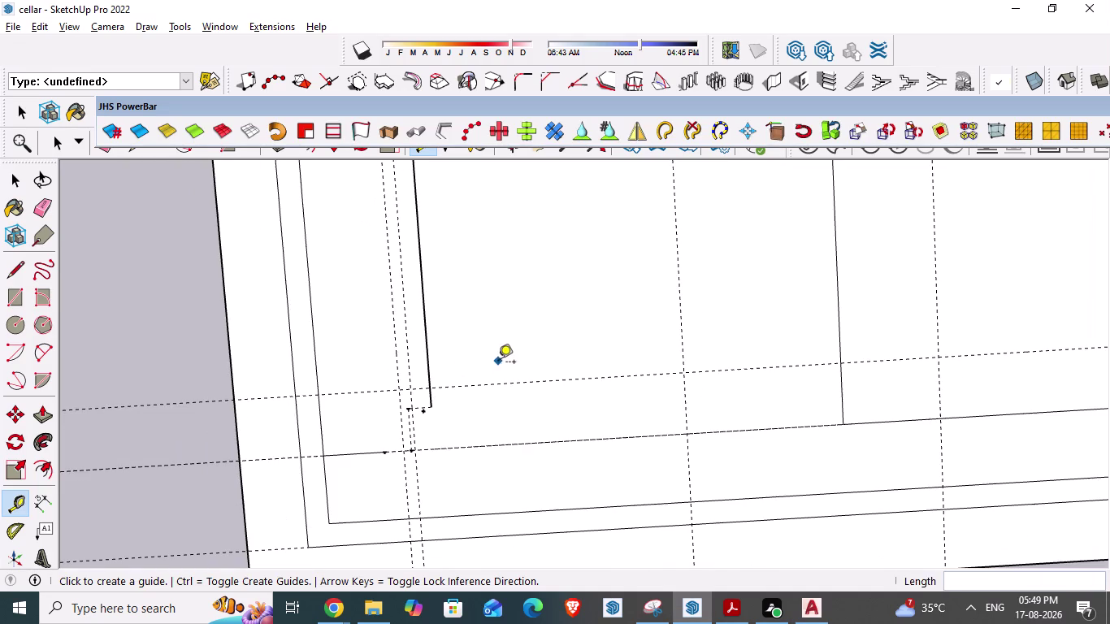
key(Escape)
scroll(up, 3)
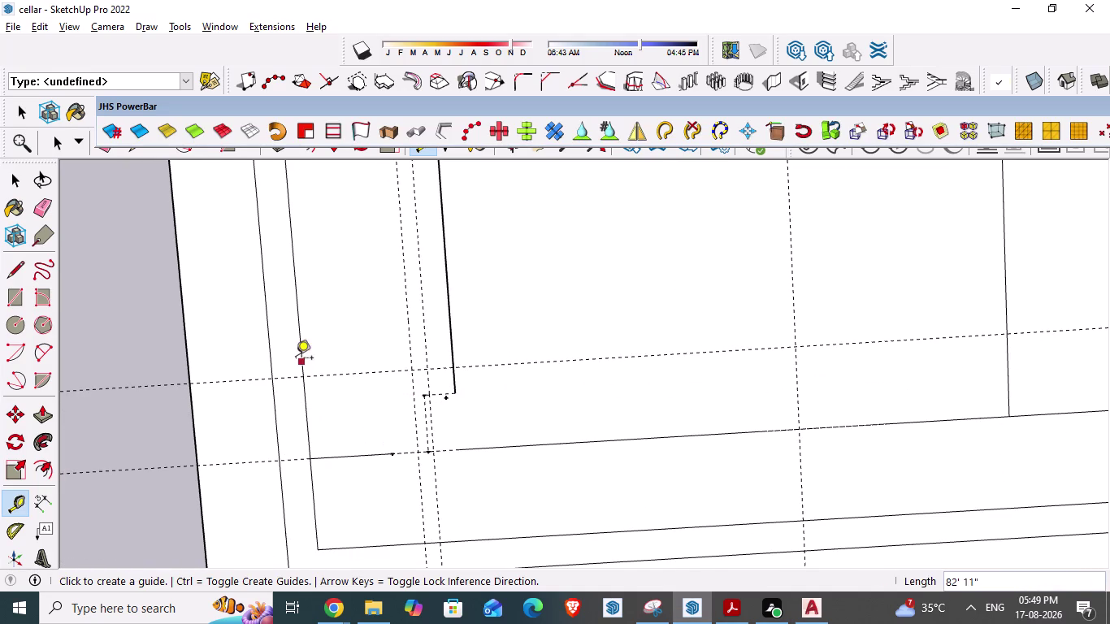
click(303, 354)
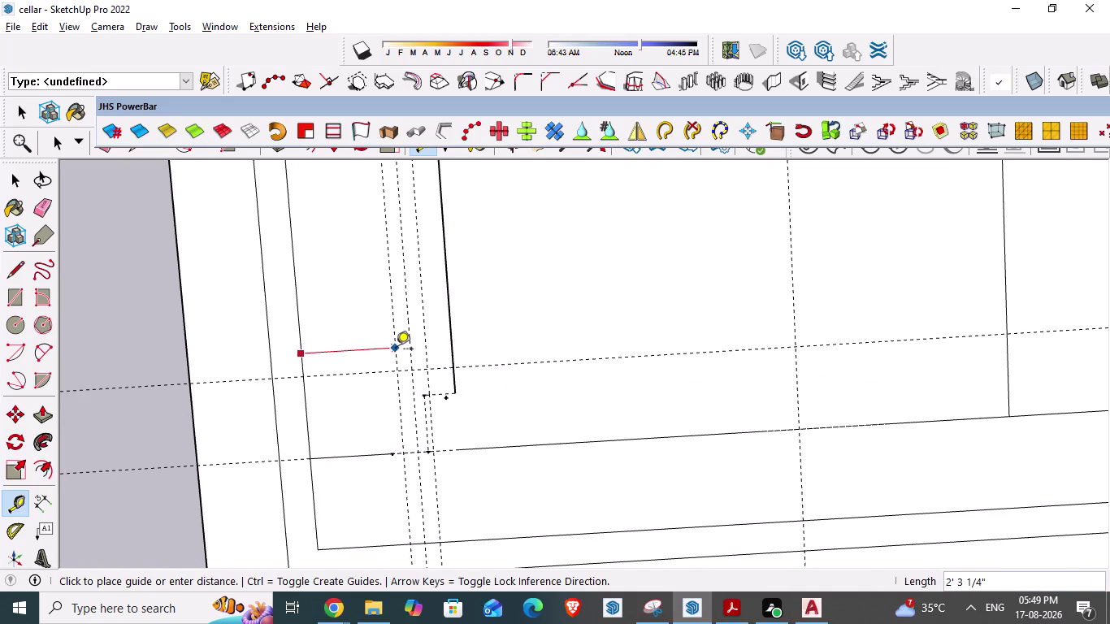
key(Escape)
key(alt+Tab)
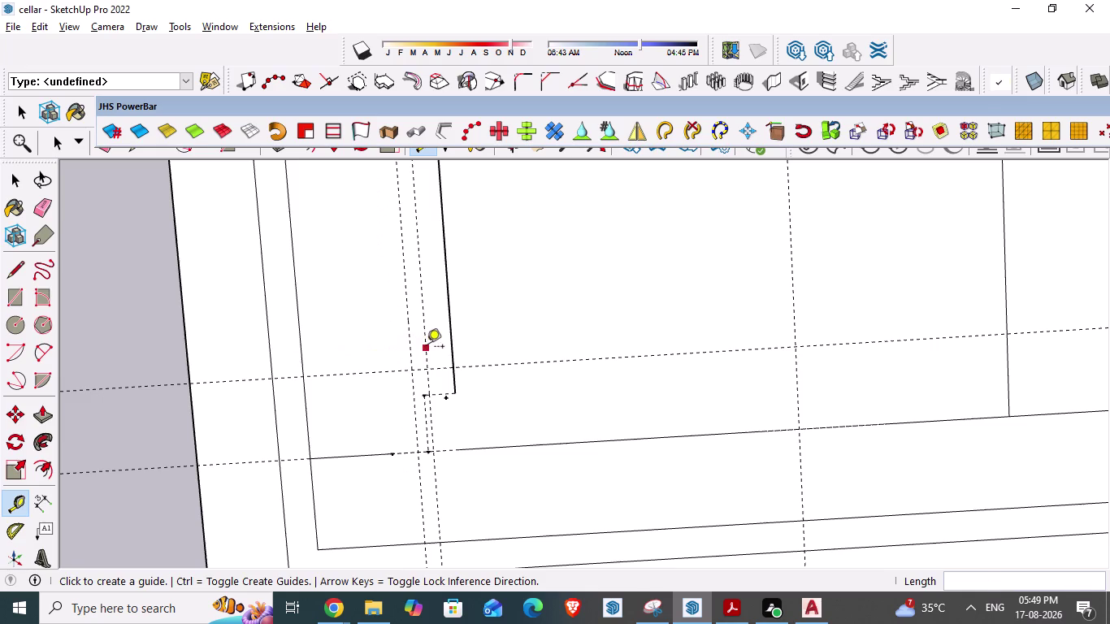
scroll(down, 3)
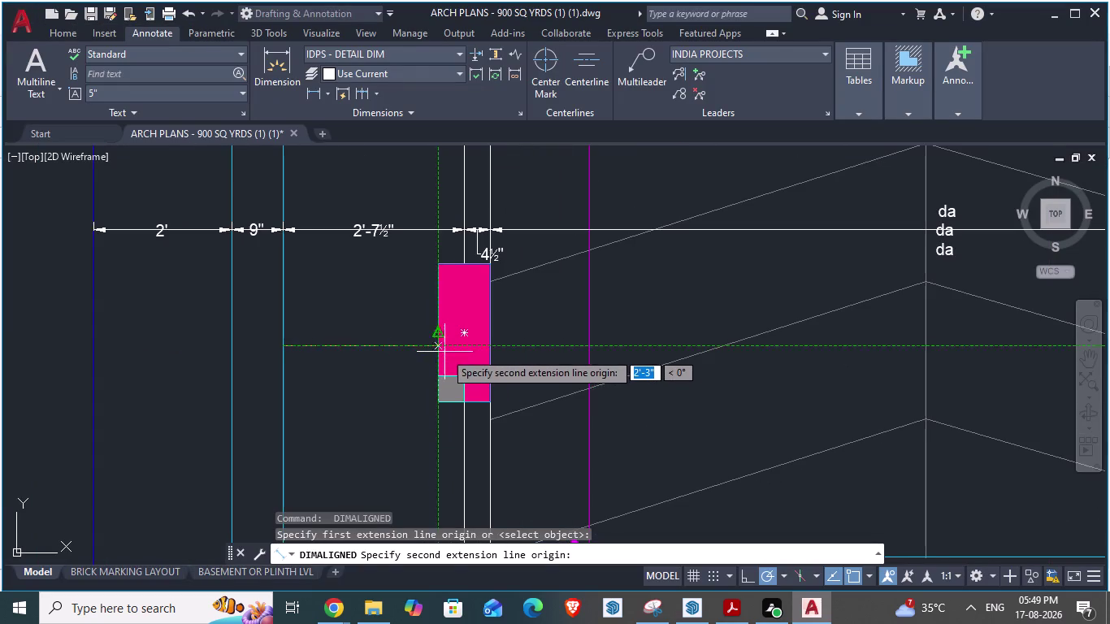
key(Escape)
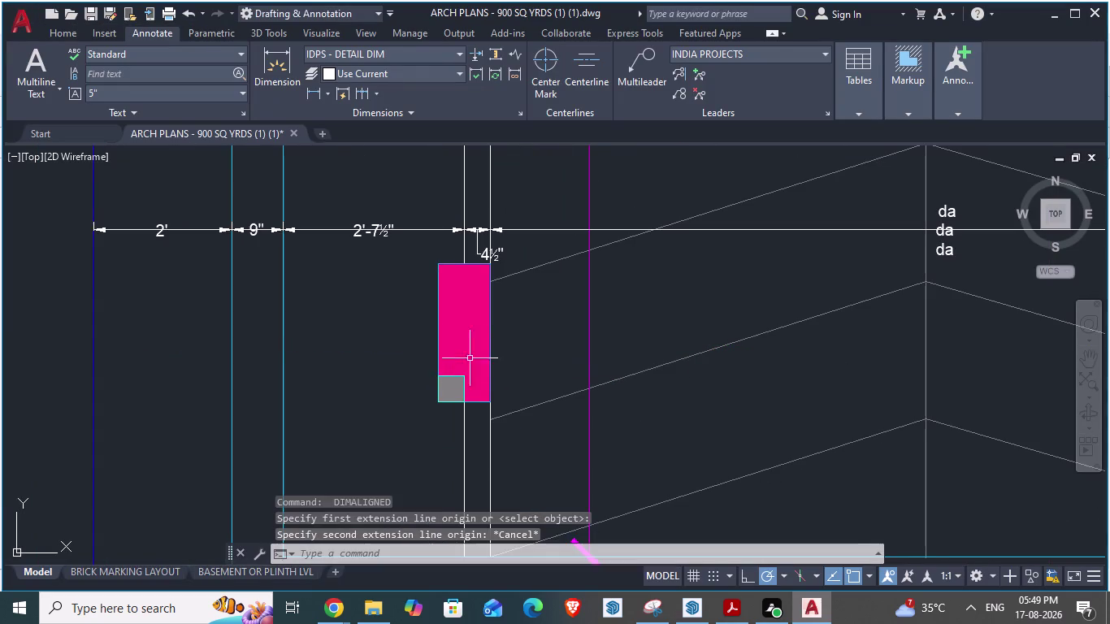
scroll(down, 3)
Return to the SketchUp cellar model and clear the current selection.
key(alt+Tab)
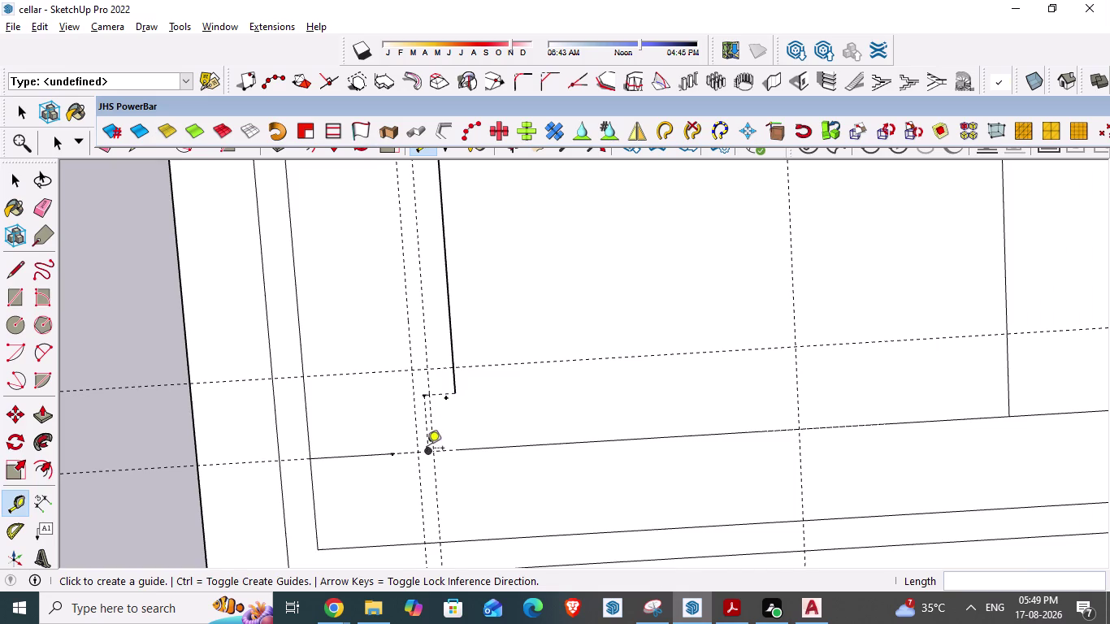
scroll(down, 3)
scroll(up, 3)
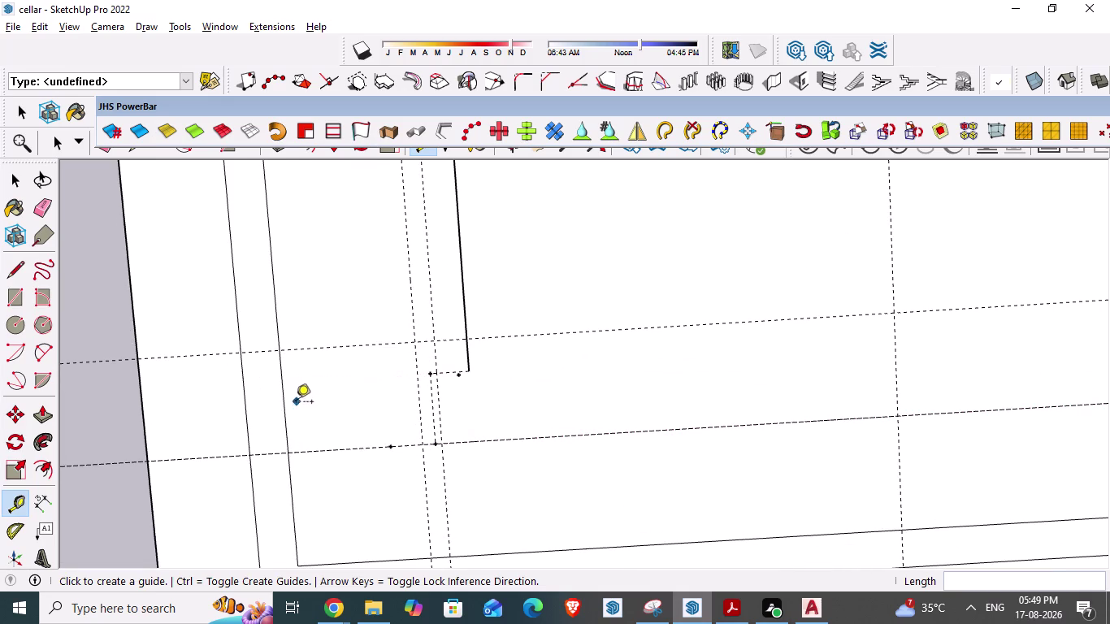
key(Escape)
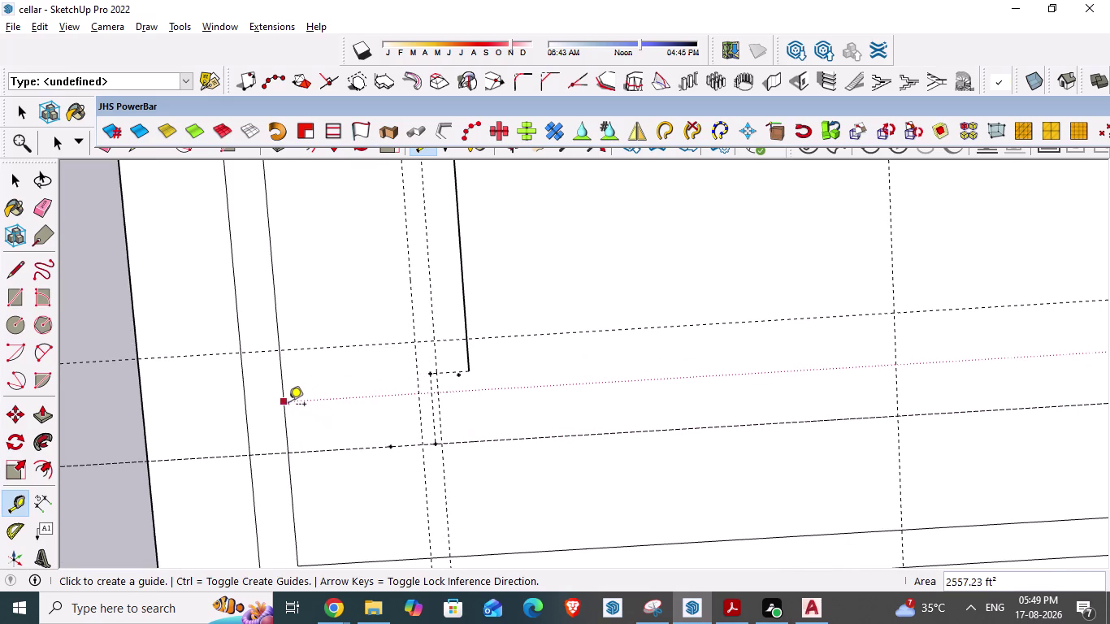
click(286, 406)
key(Escape)
key(Escape)
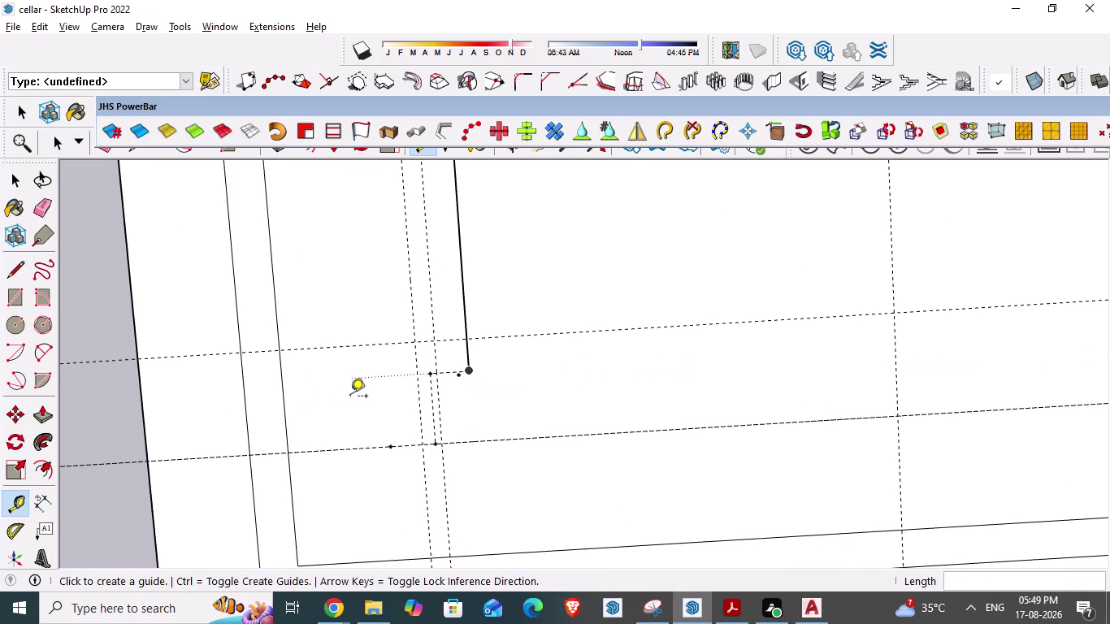
key(space)
Place guides 2'3" from the outer wall line and 9" further toward the column.
key(t)
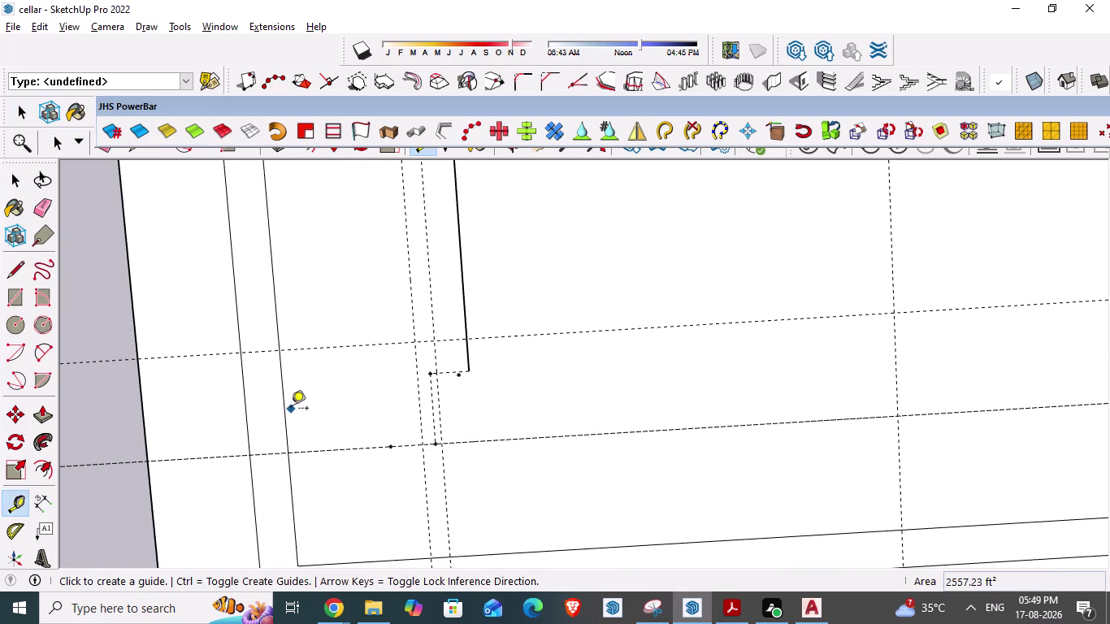
click(281, 411)
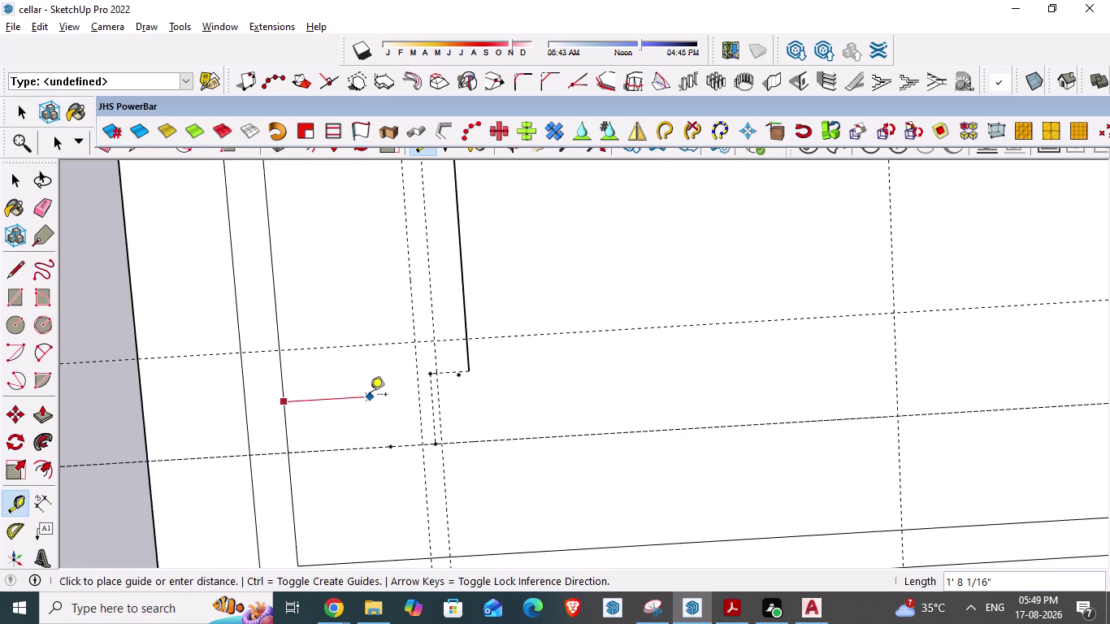
text(2'3")
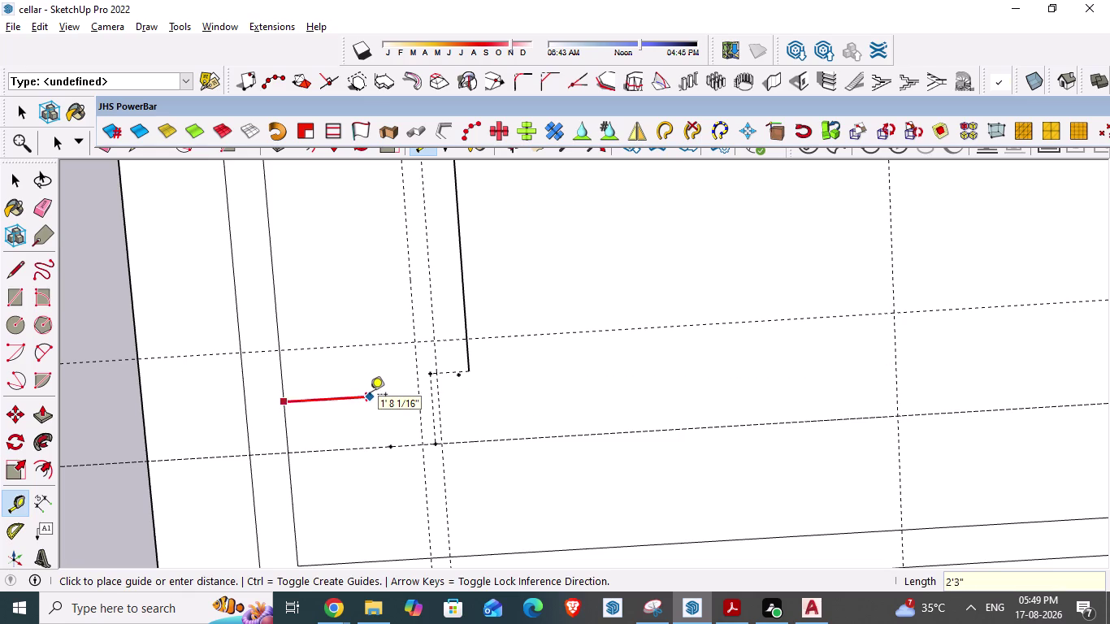
key(Return)
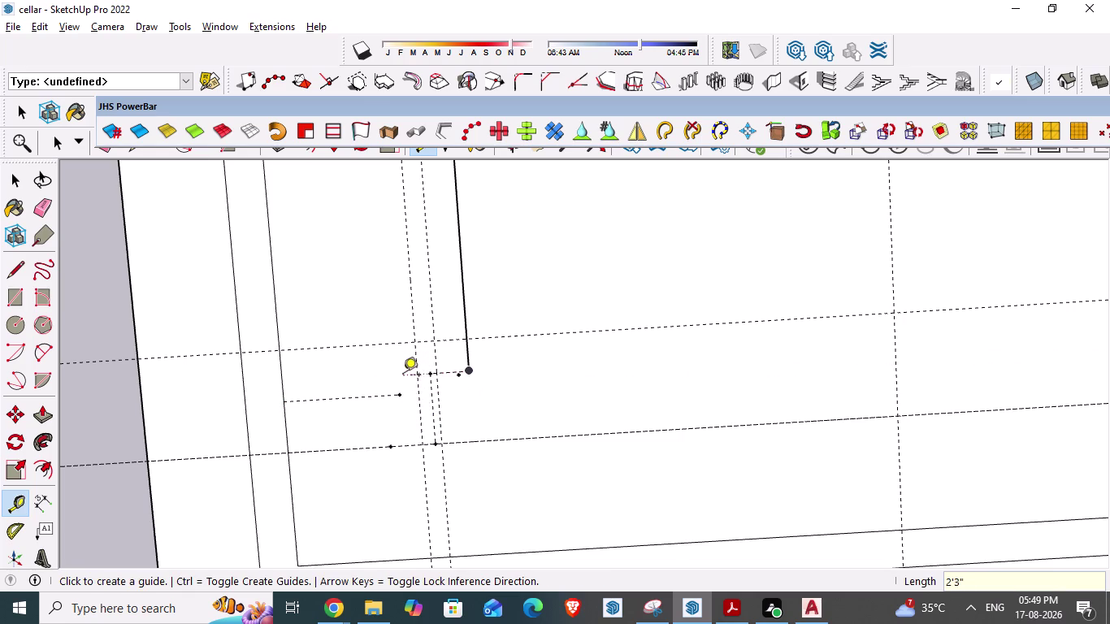
click(400, 397)
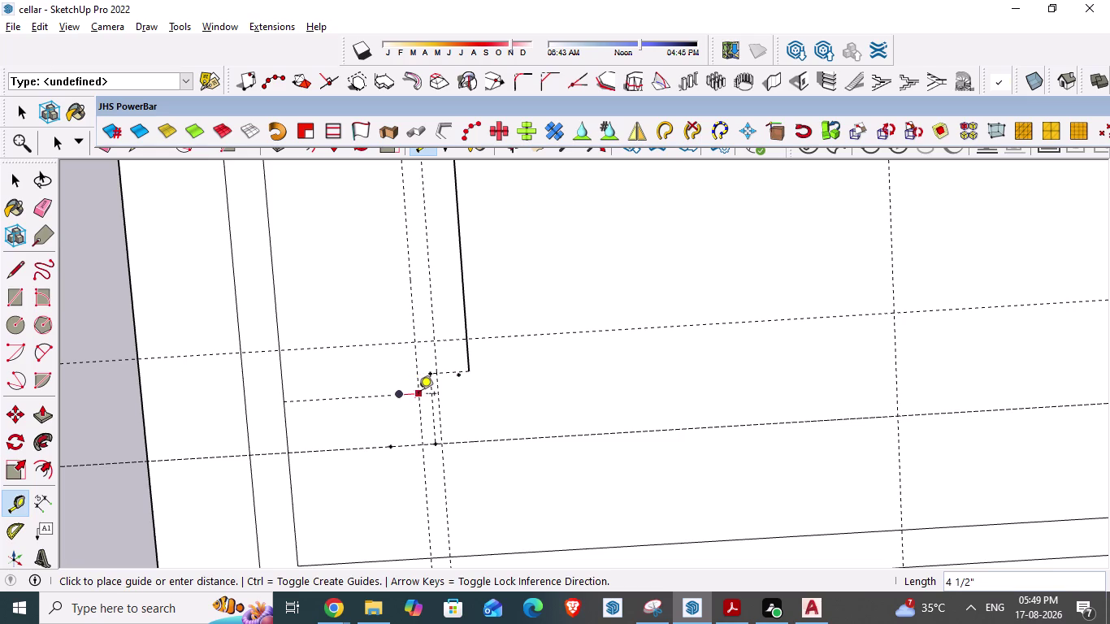
text(9")
key(Return)
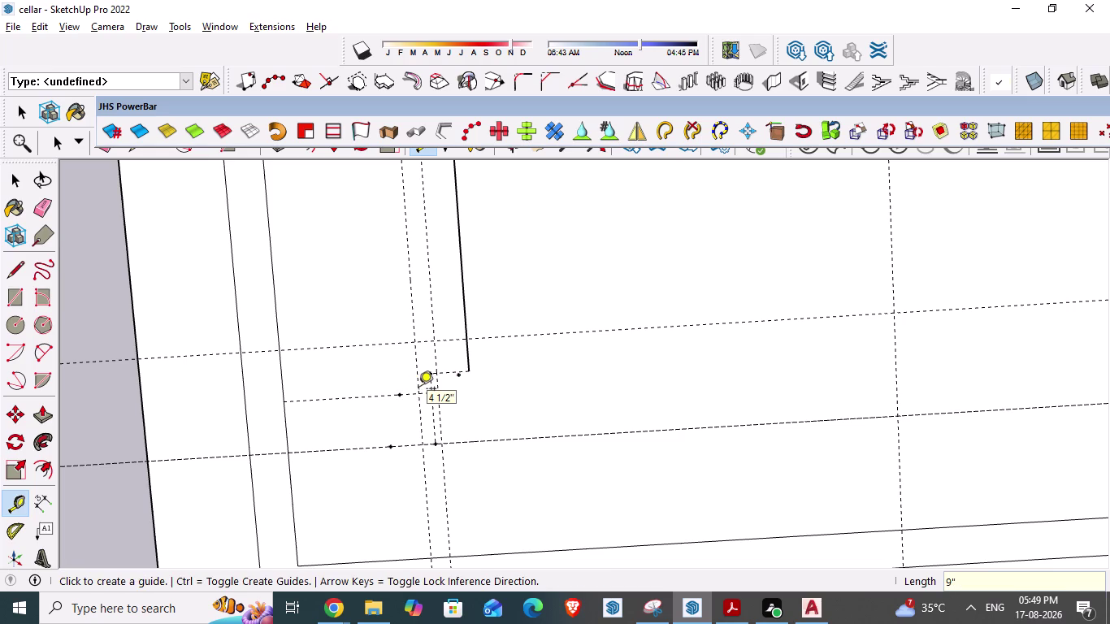
scroll(up, 3)
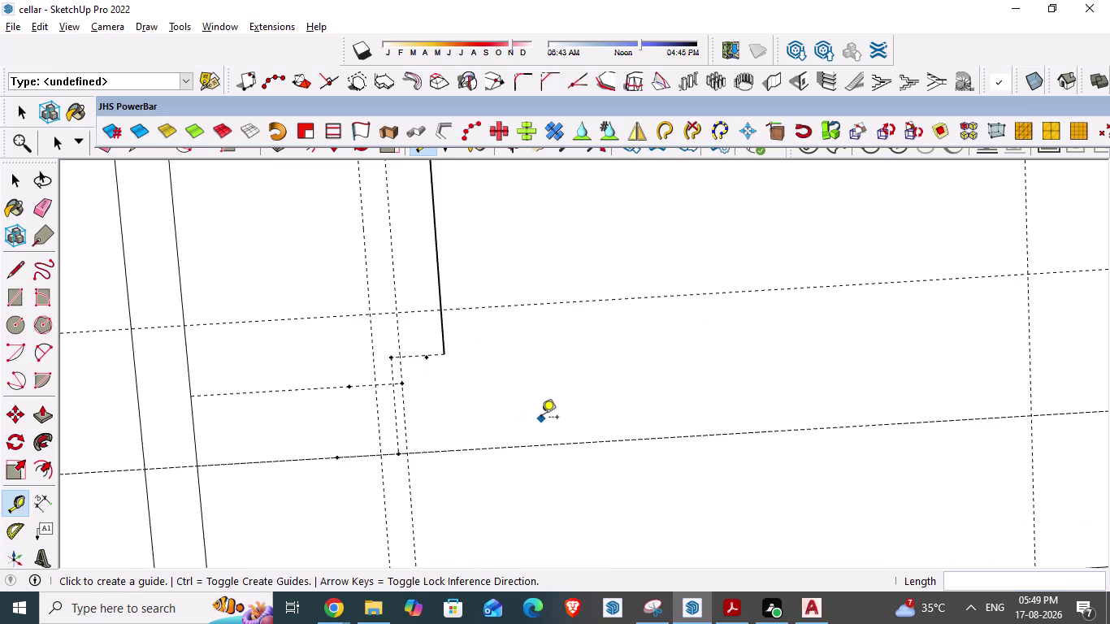
key(Escape)
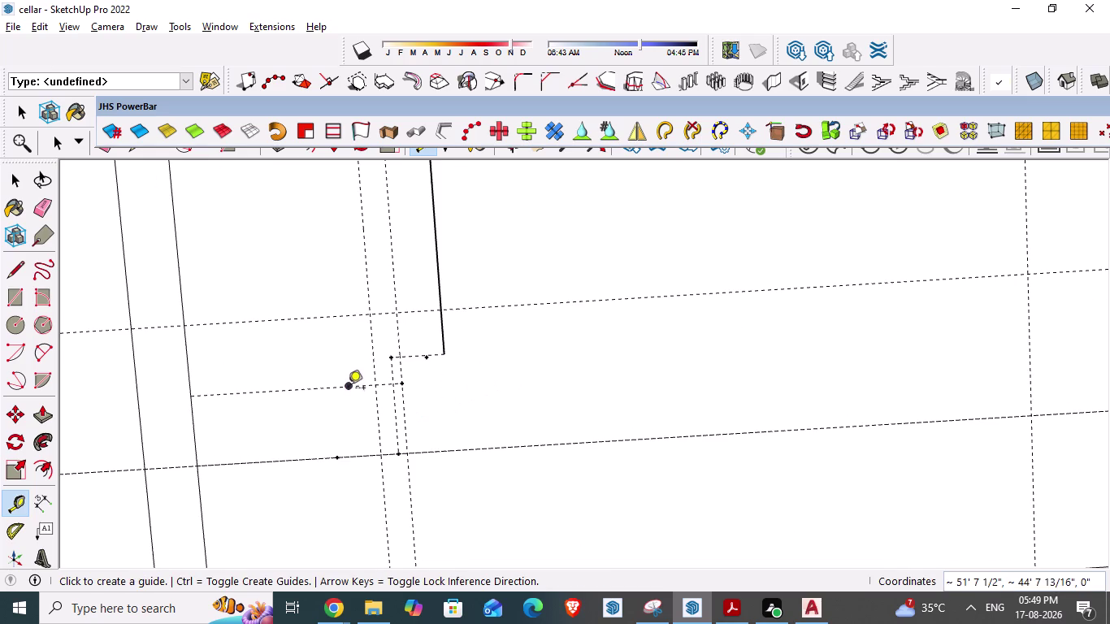
Trace a column outline with a 9" bottom edge between the new guide intersections.
key(l)
click(351, 385)
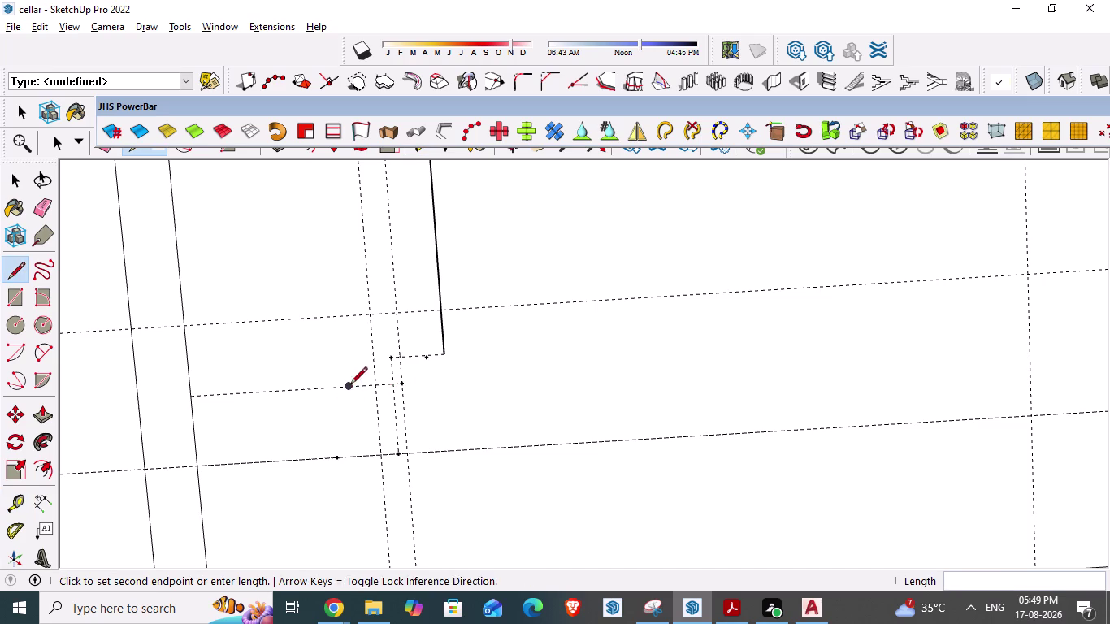
click(349, 455)
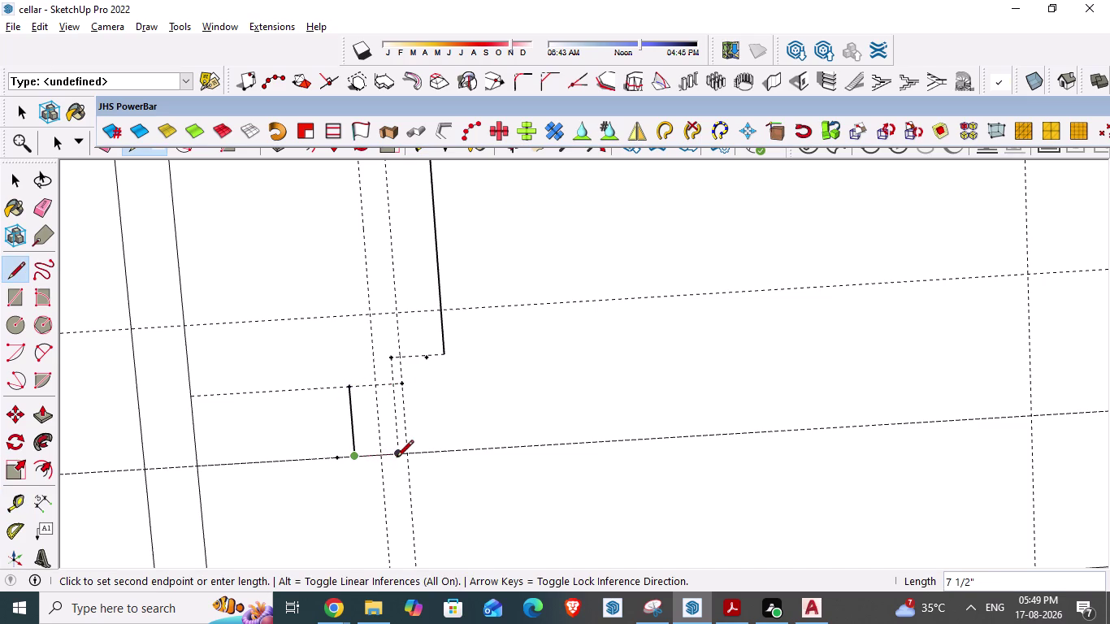
text(9")
key(Return)
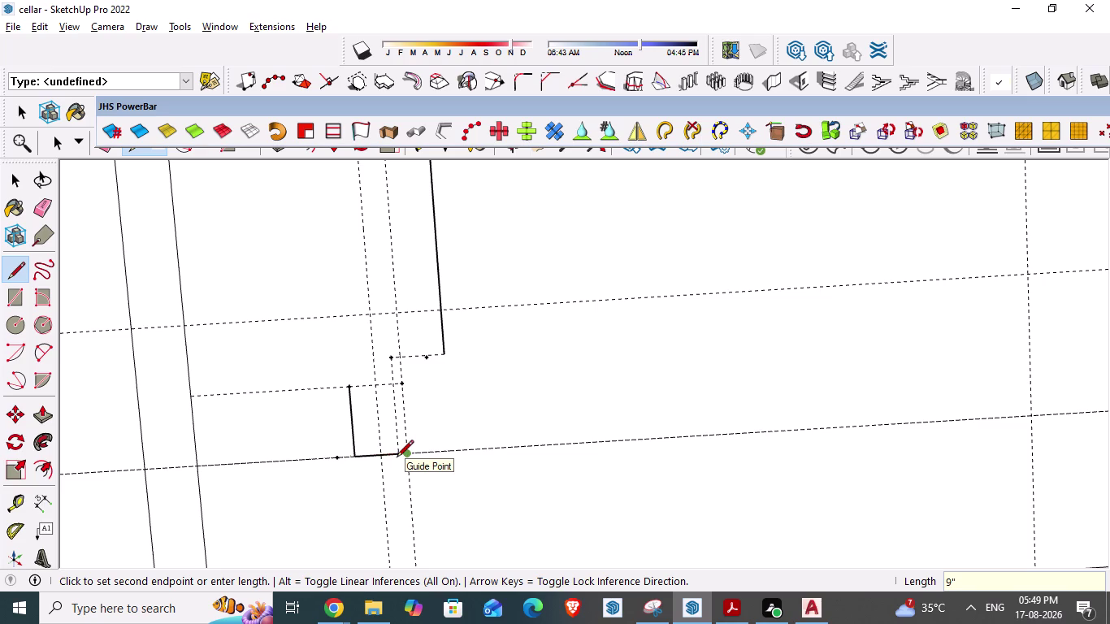
click(405, 383)
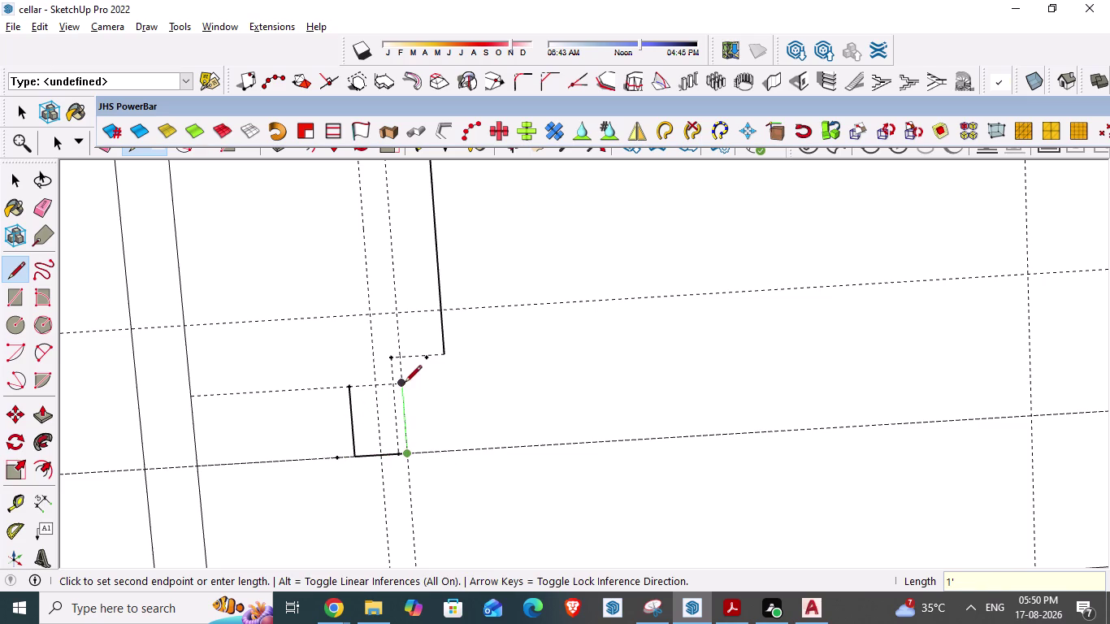
click(350, 390)
key(Escape)
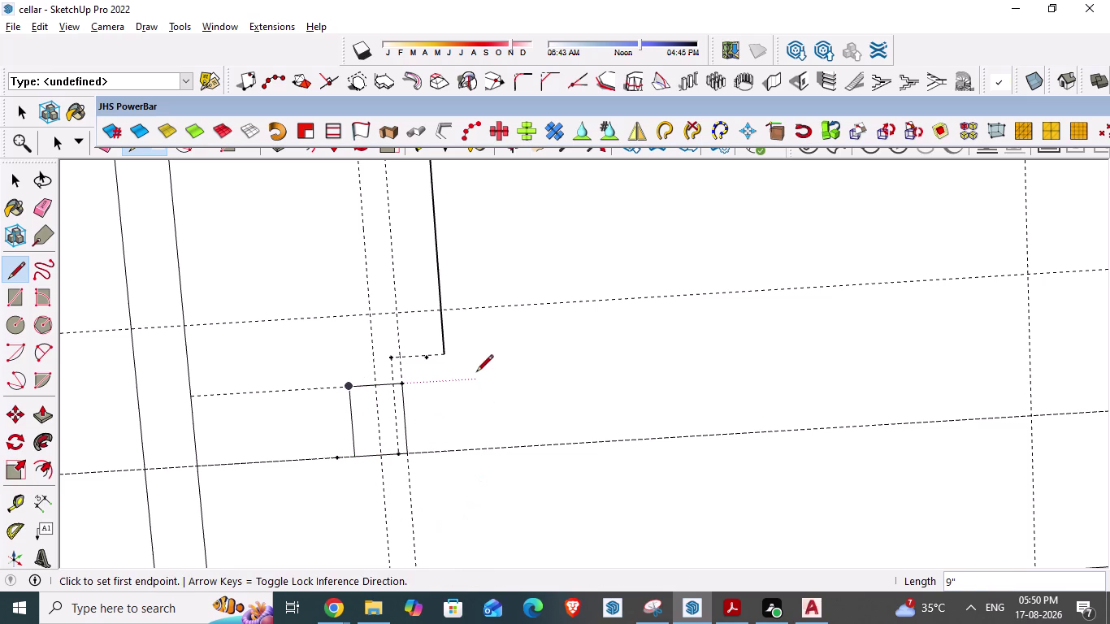
key(Escape)
key(Escape)
key(Escape)
key(space)
key(t)
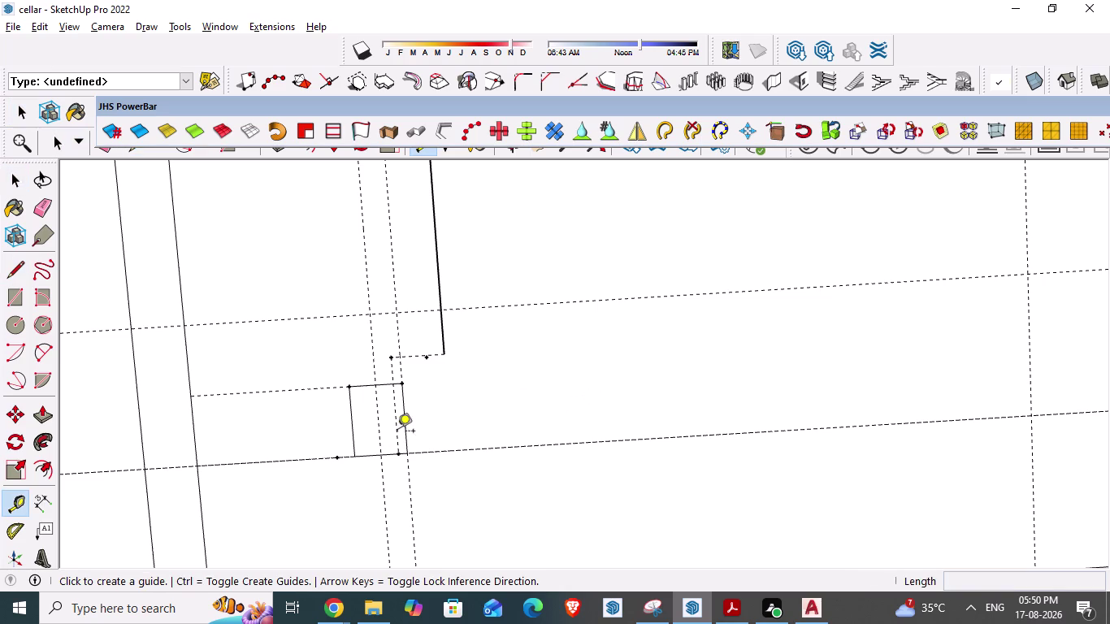
Take Tape Measure readings from the column's top edge, the inner wall line and the top-left corner.
click(350, 386)
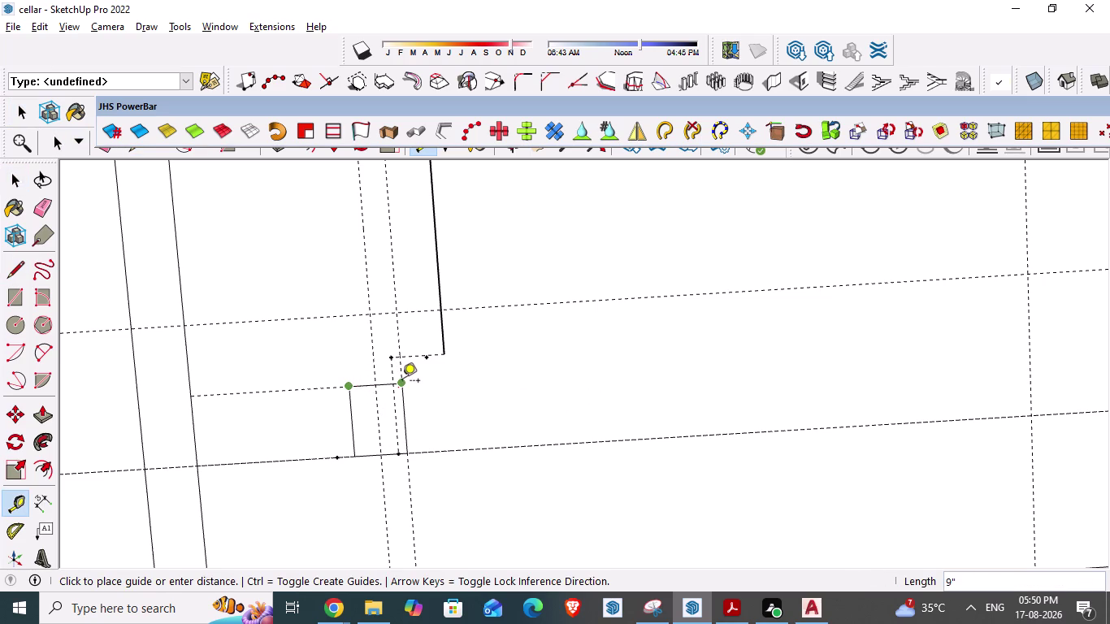
key(Escape)
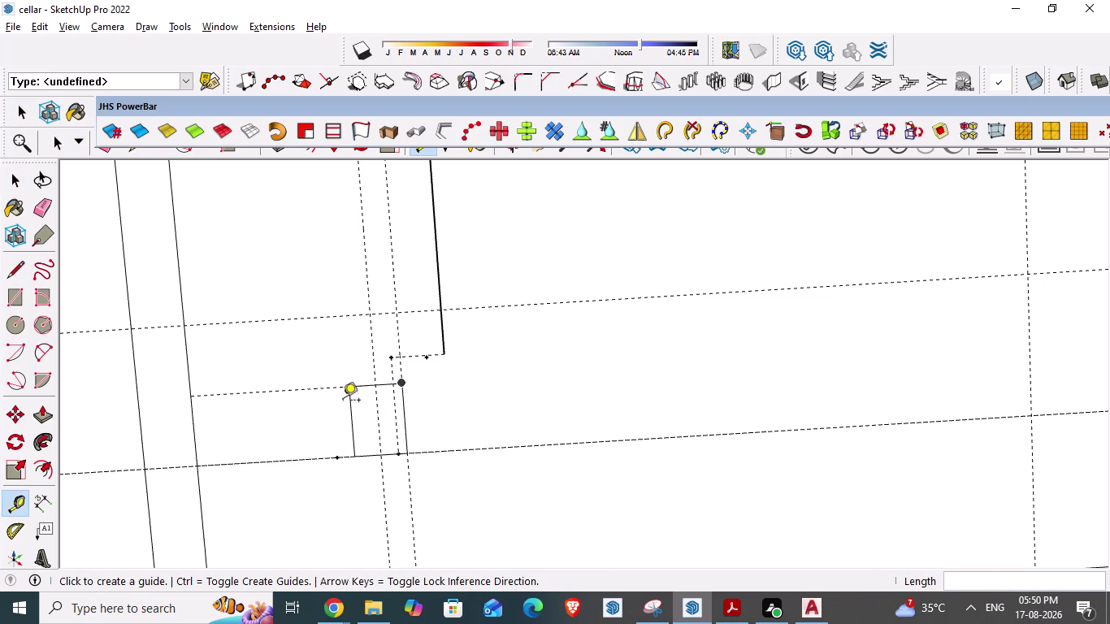
key(t)
click(196, 434)
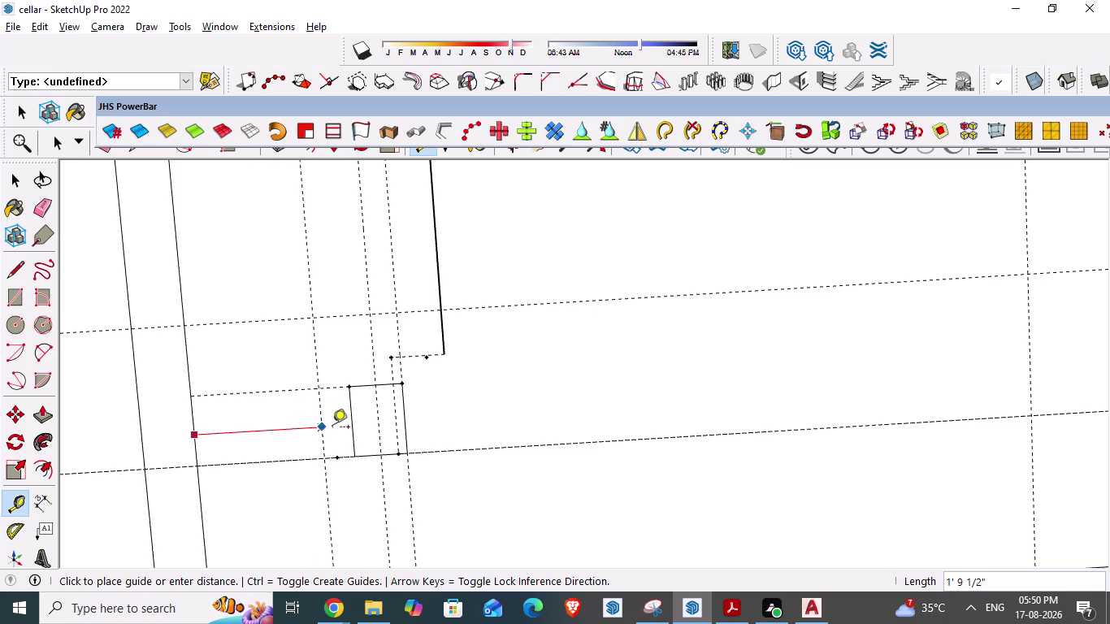
key(Escape)
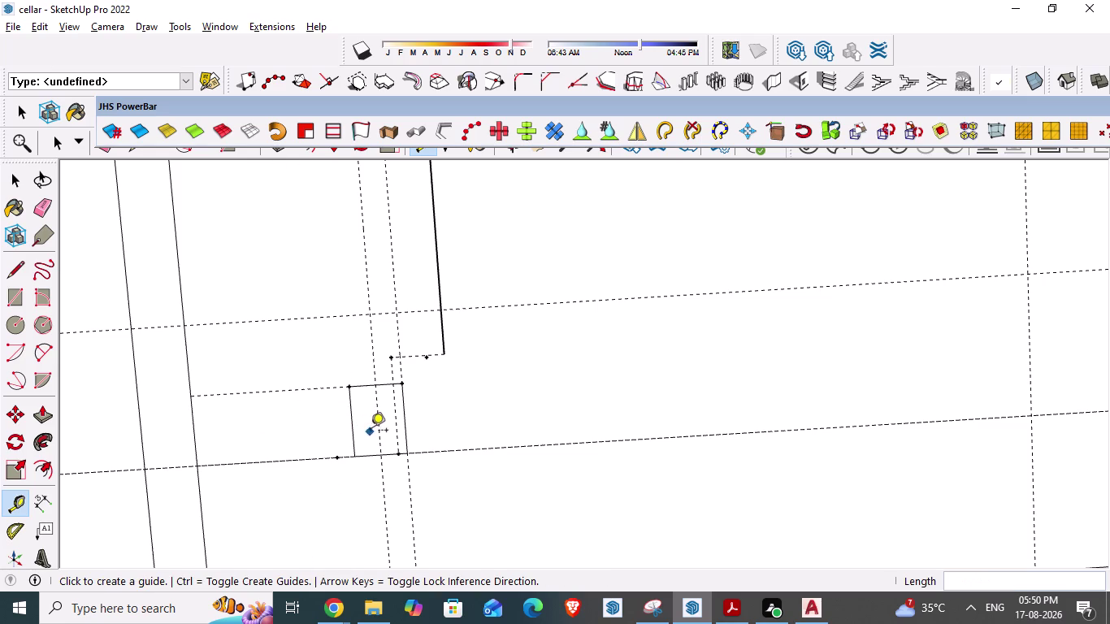
key(t)
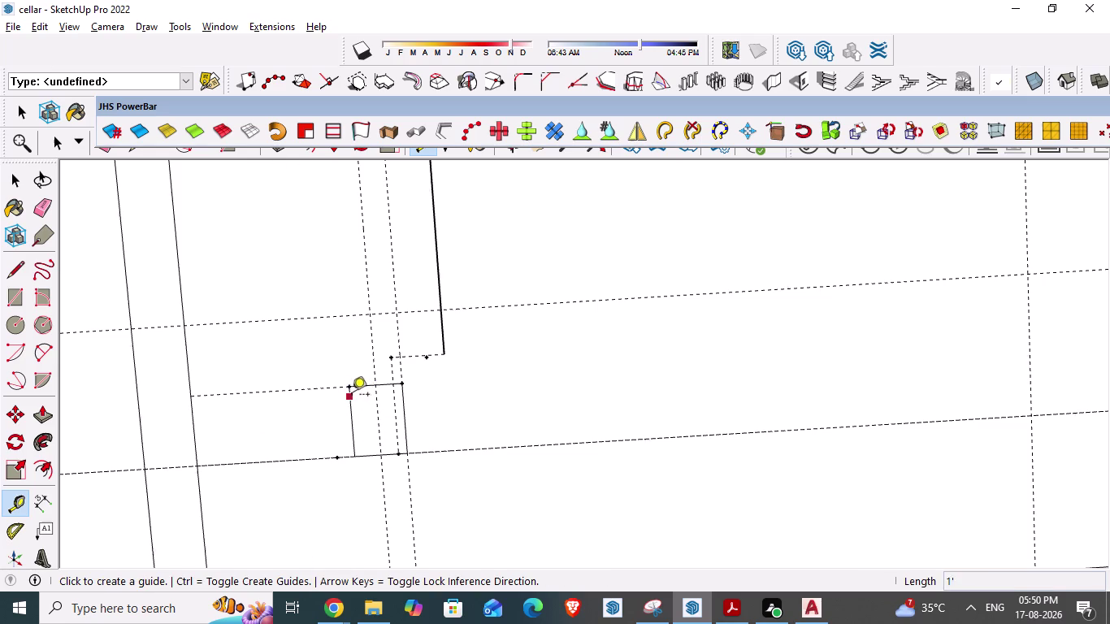
click(349, 389)
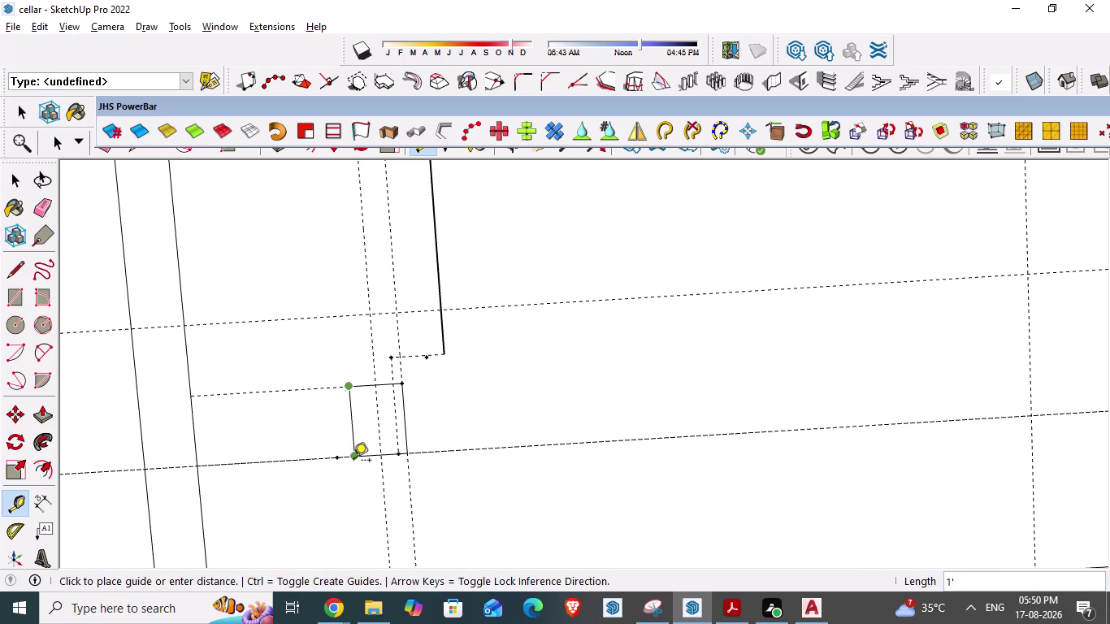
click(349, 388)
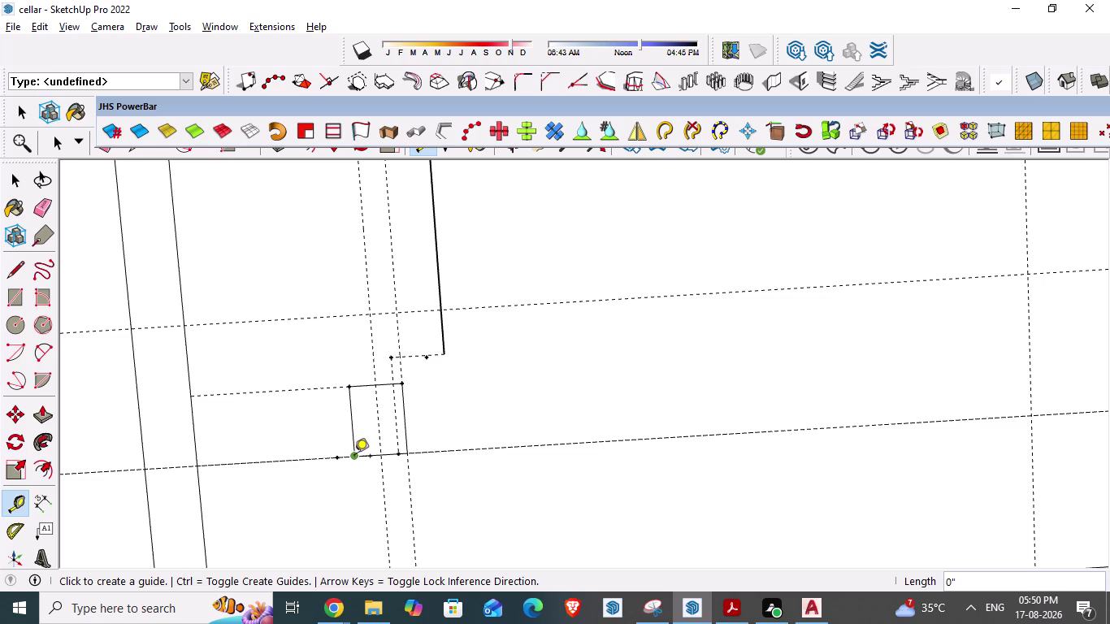
key(Escape)
Measure the column's left edge length, then zoom out of the view.
key(space)
key(t)
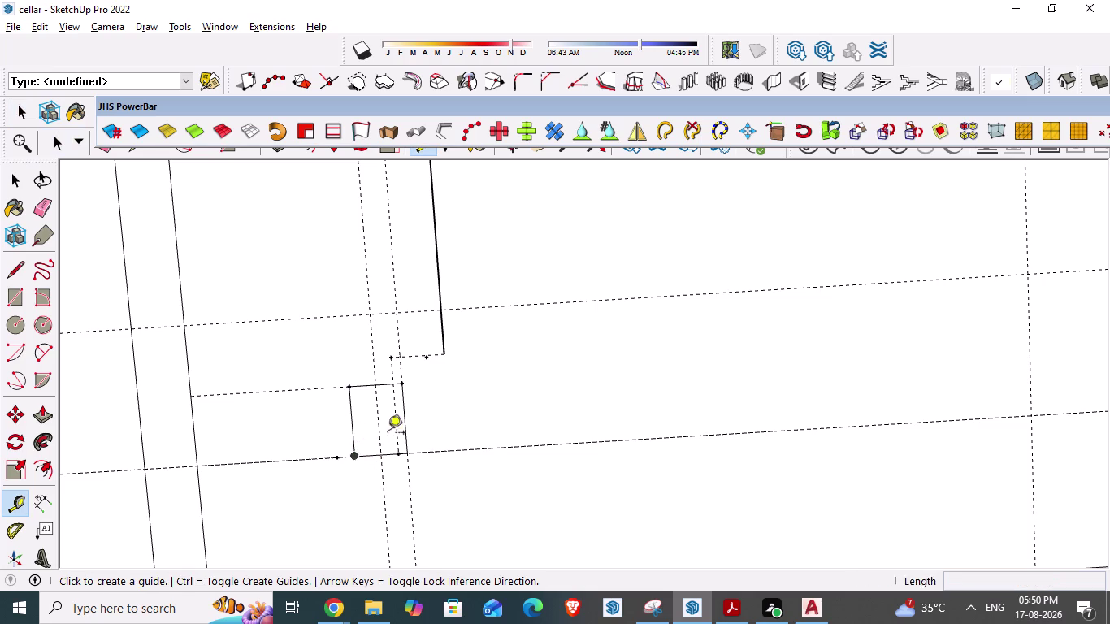
click(355, 387)
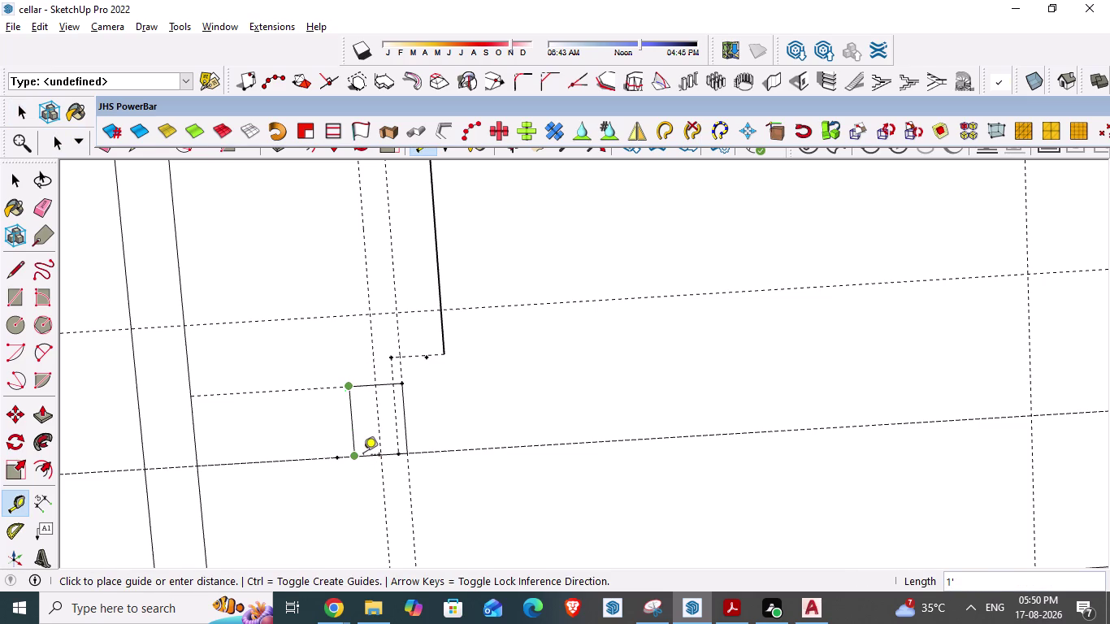
key(Escape)
scroll(down, 3)
scroll(down, 3)
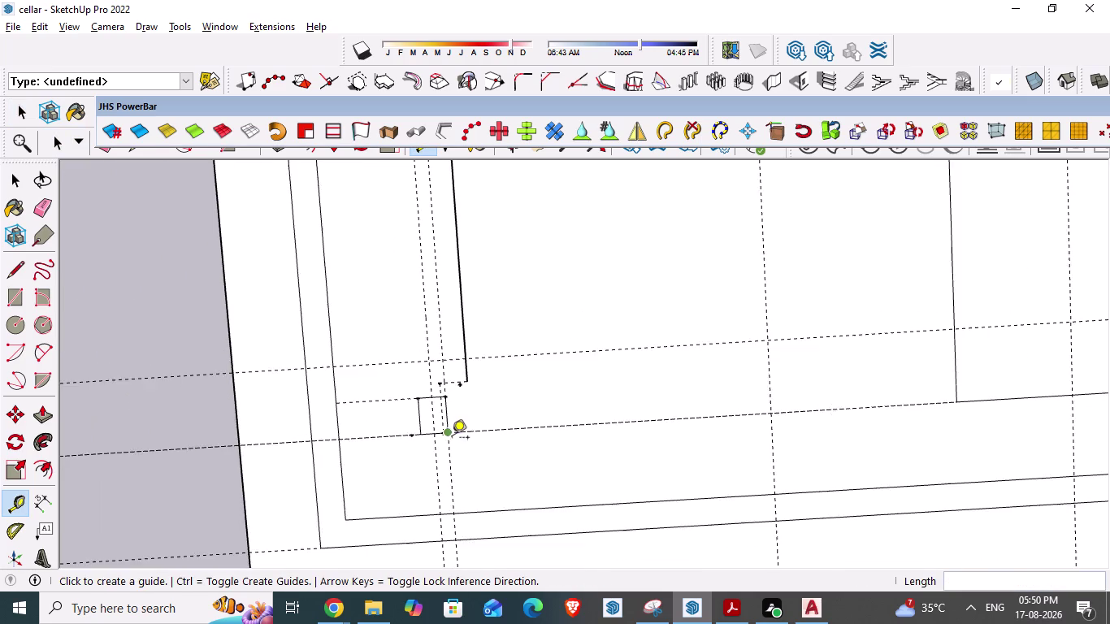
scroll(down, 3)
scroll(down, 3)
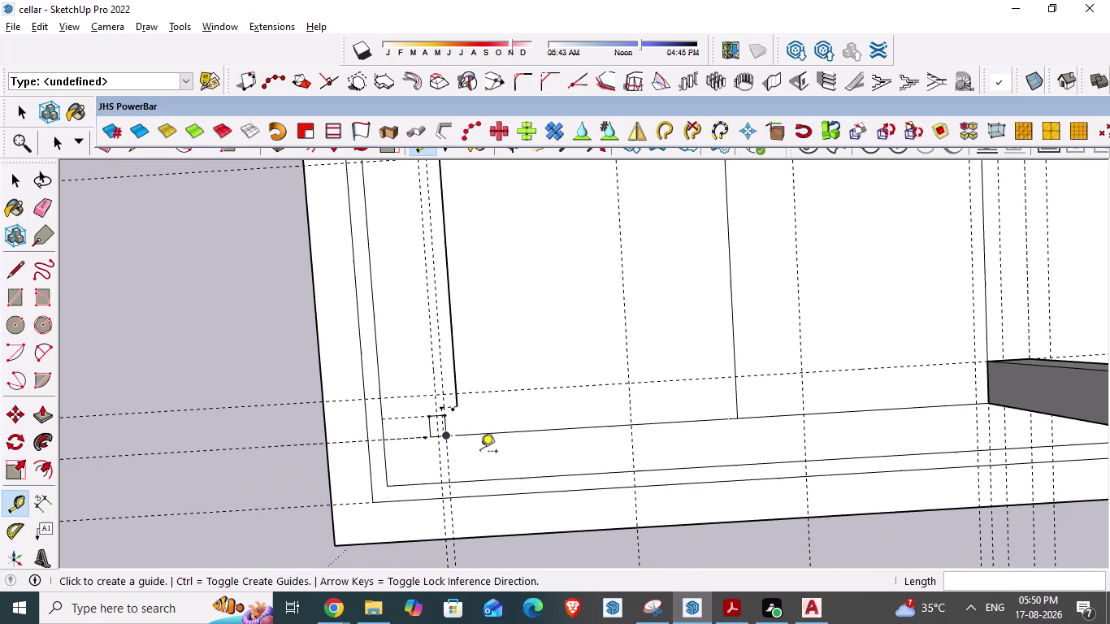
key(Escape)
Take an aligned measurement from the magenta column's corner in AutoCAD, reading about 2'-4 1/2".
key(alt+Tab)
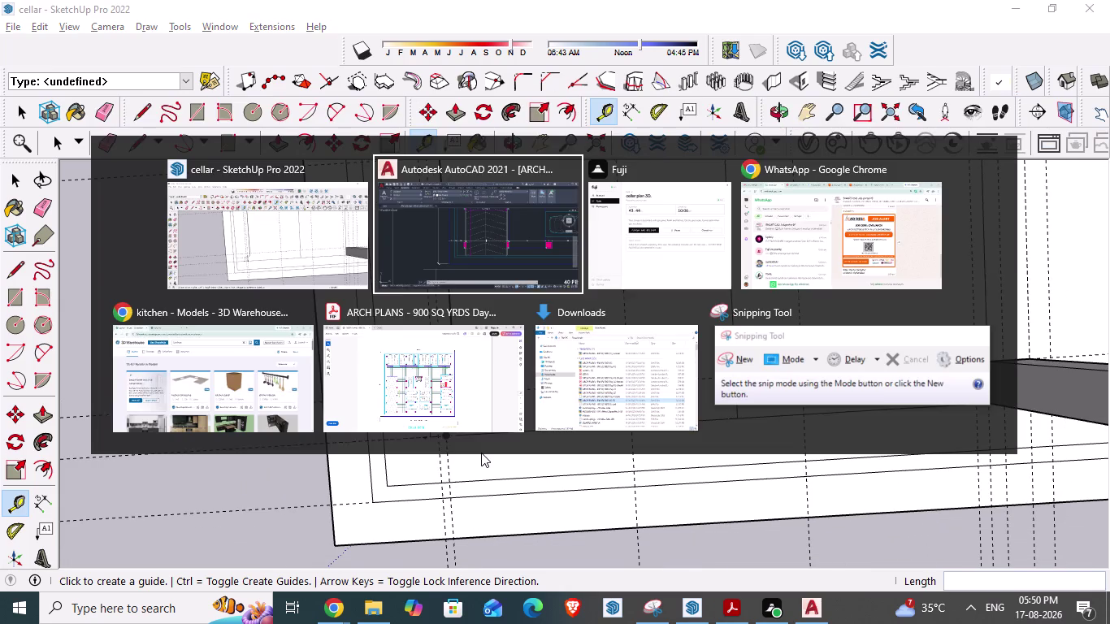
scroll(up, 3)
scroll(down, 3)
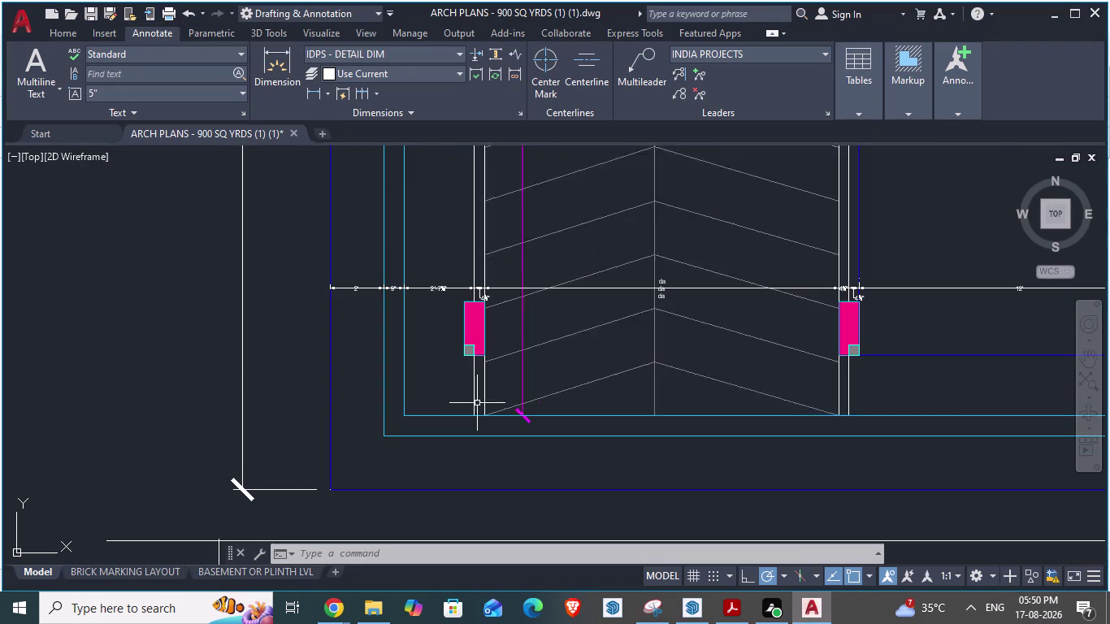
scroll(up, 3)
key(Escape)
key(Escape)
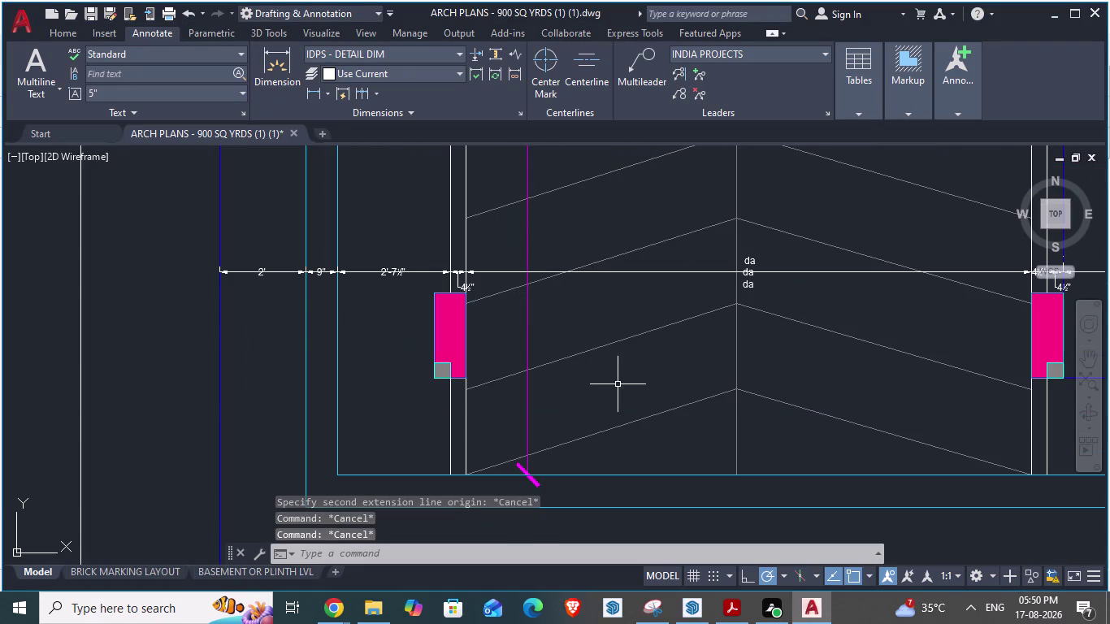
scroll(down, 3)
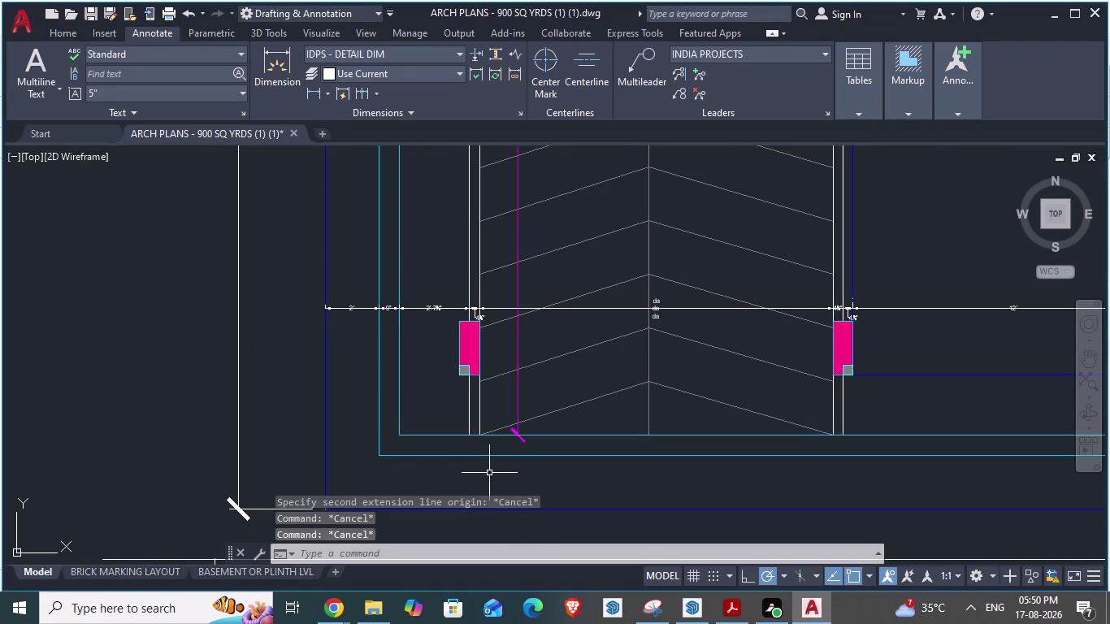
key(space)
click(459, 434)
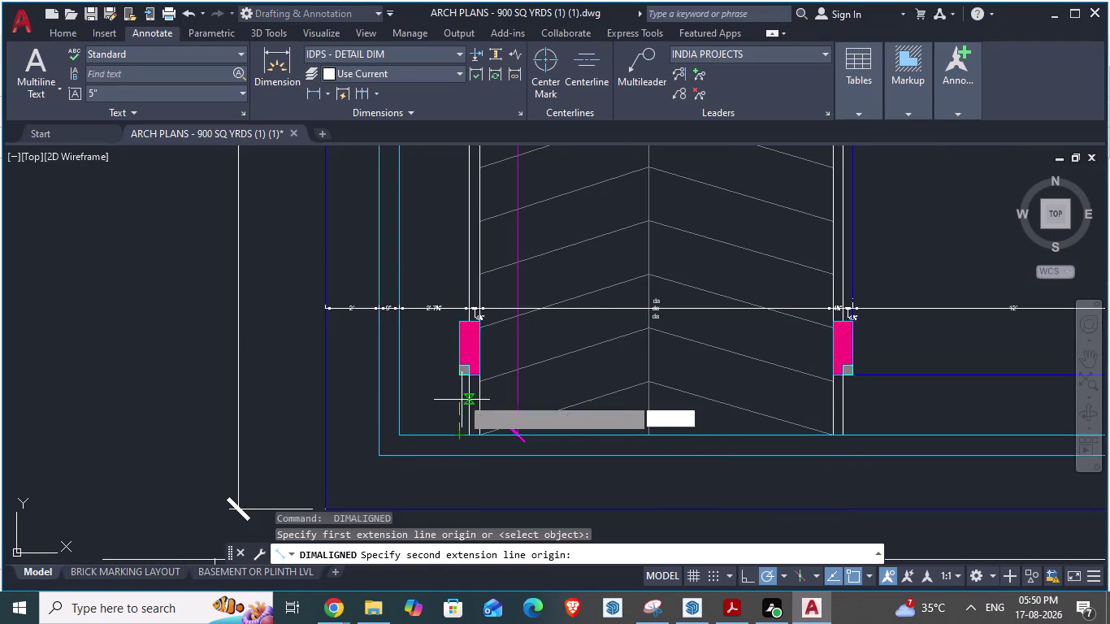
scroll(up, 3)
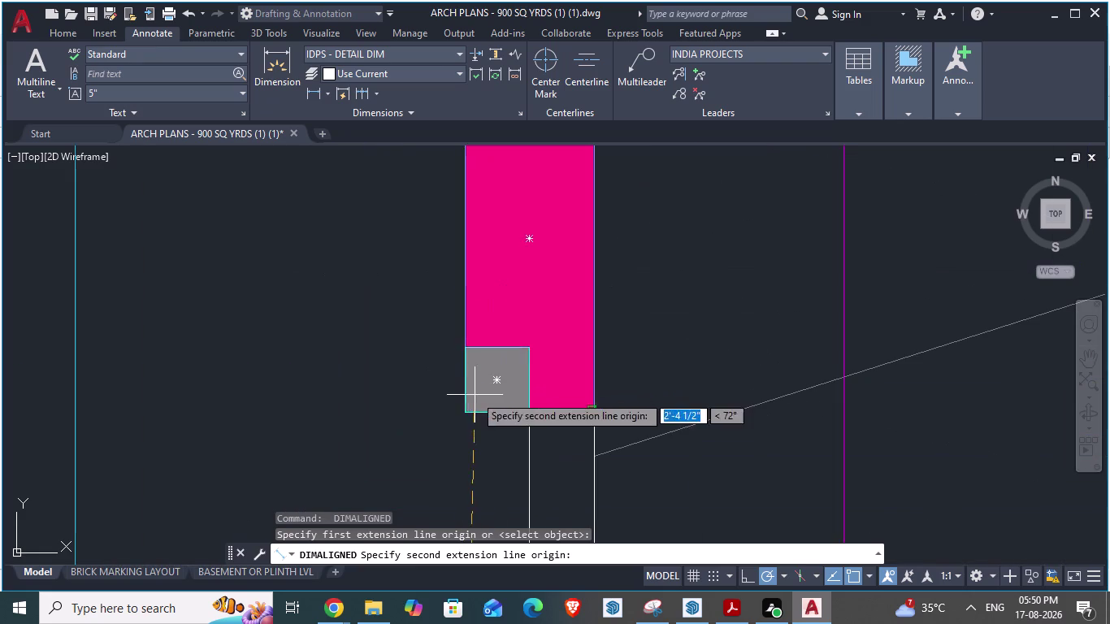
key(Escape)
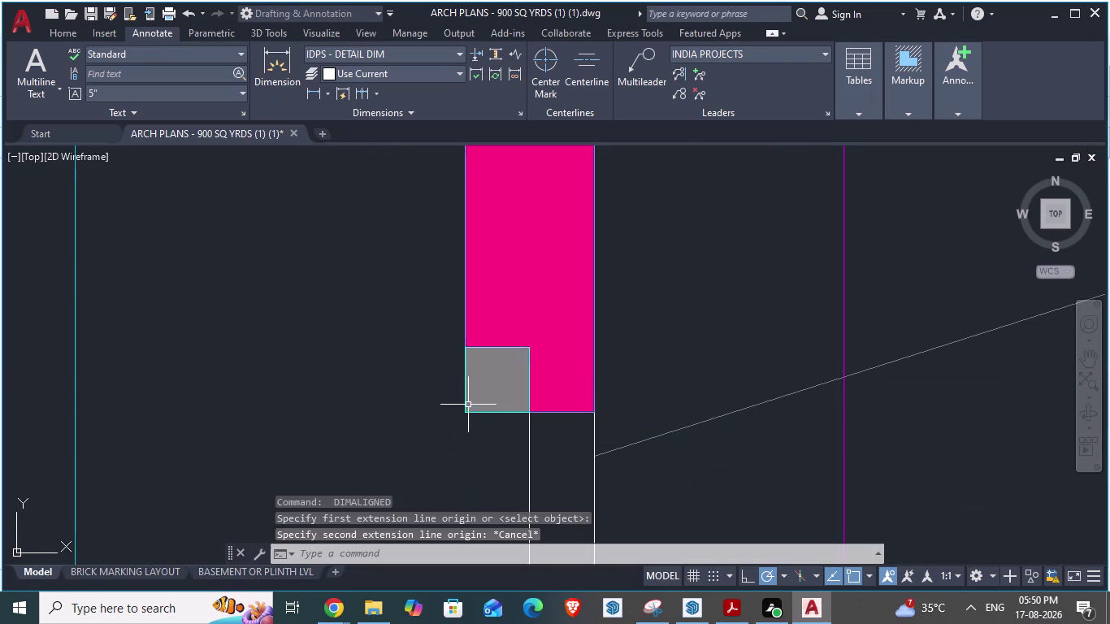
key(alt+Tab)
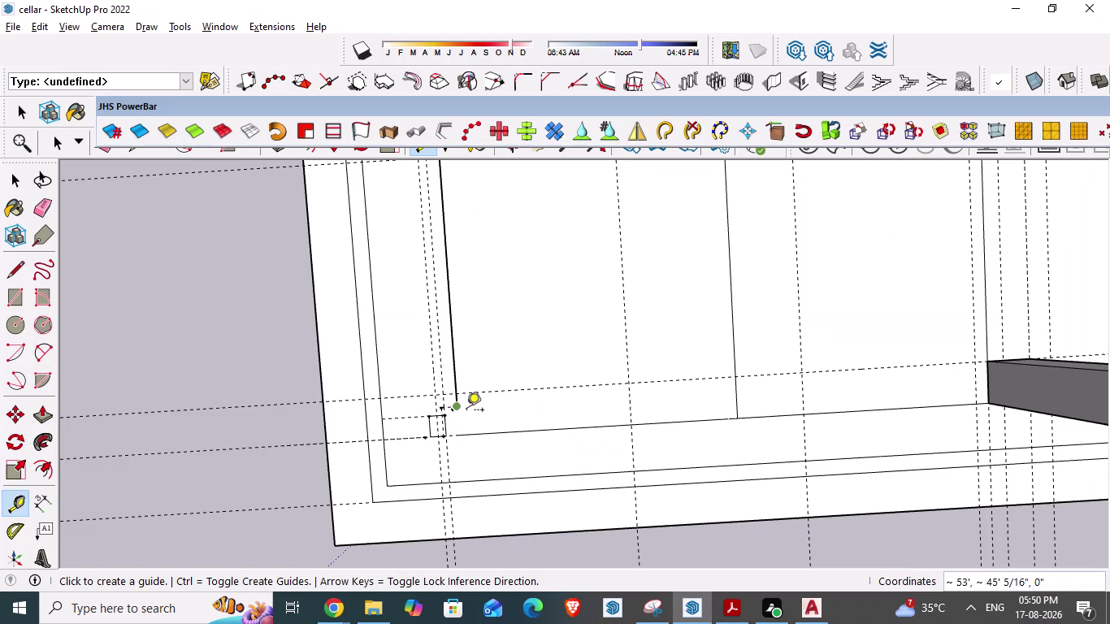
Measure 2' 3" up from the inner wall line to the column outline with Tape Measure.
scroll(up, 3)
scroll(down, 3)
scroll(up, 3)
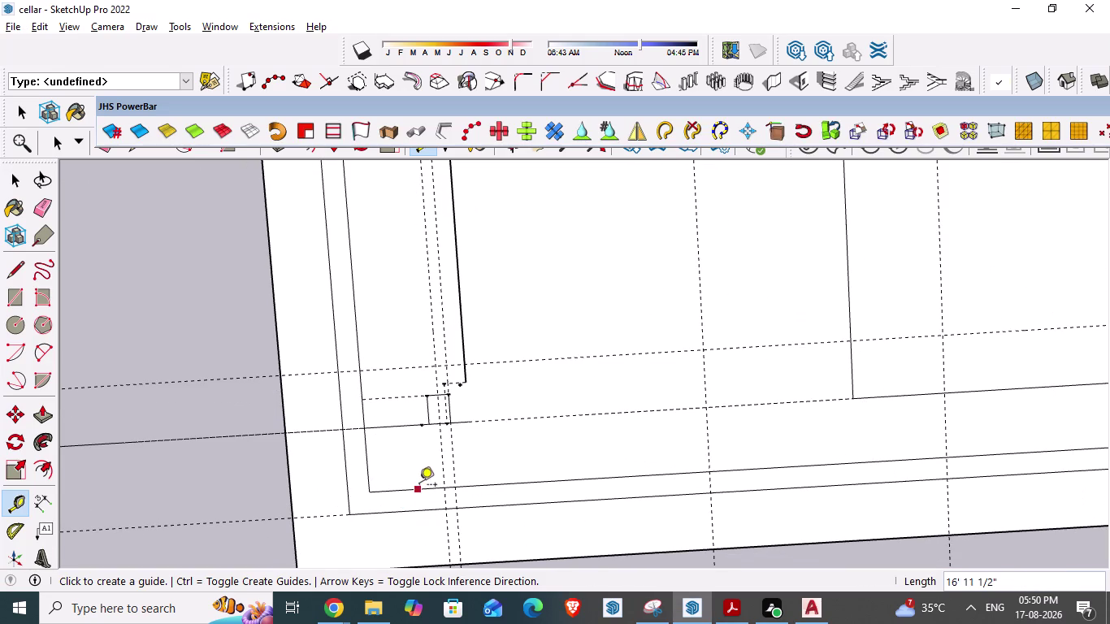
click(417, 493)
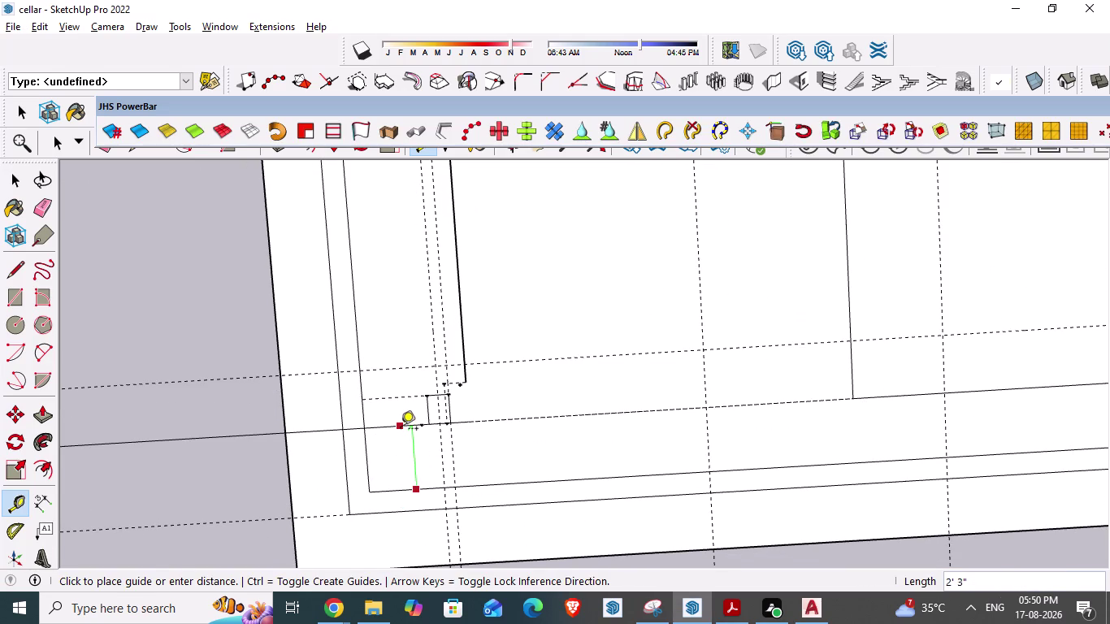
key(Escape)
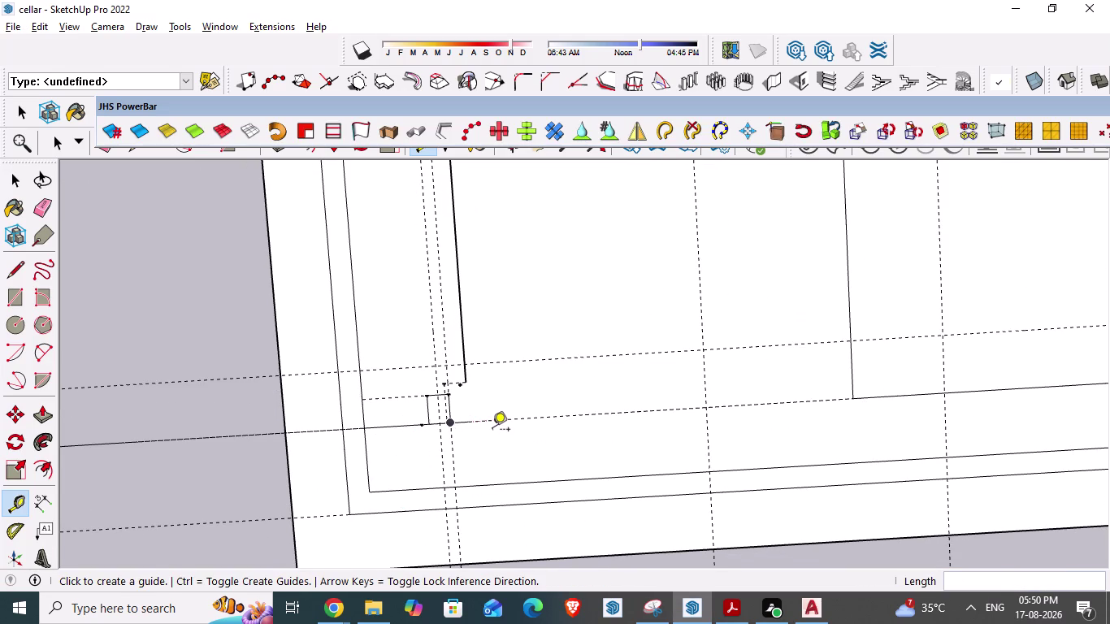
key(alt+Tab)
scroll(down, 3)
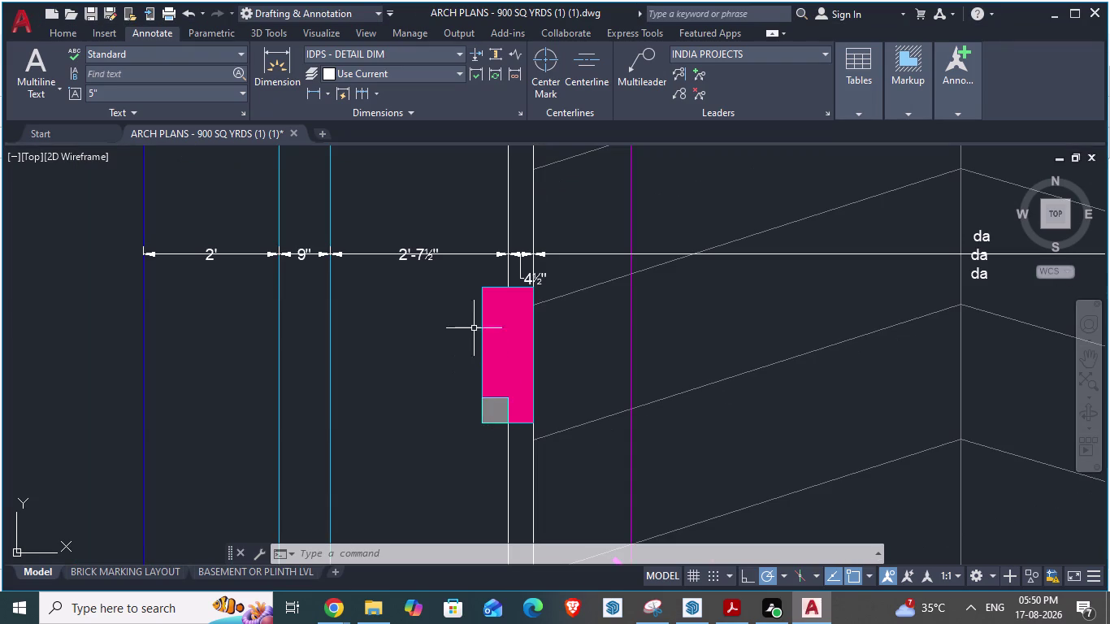
key(space)
click(473, 283)
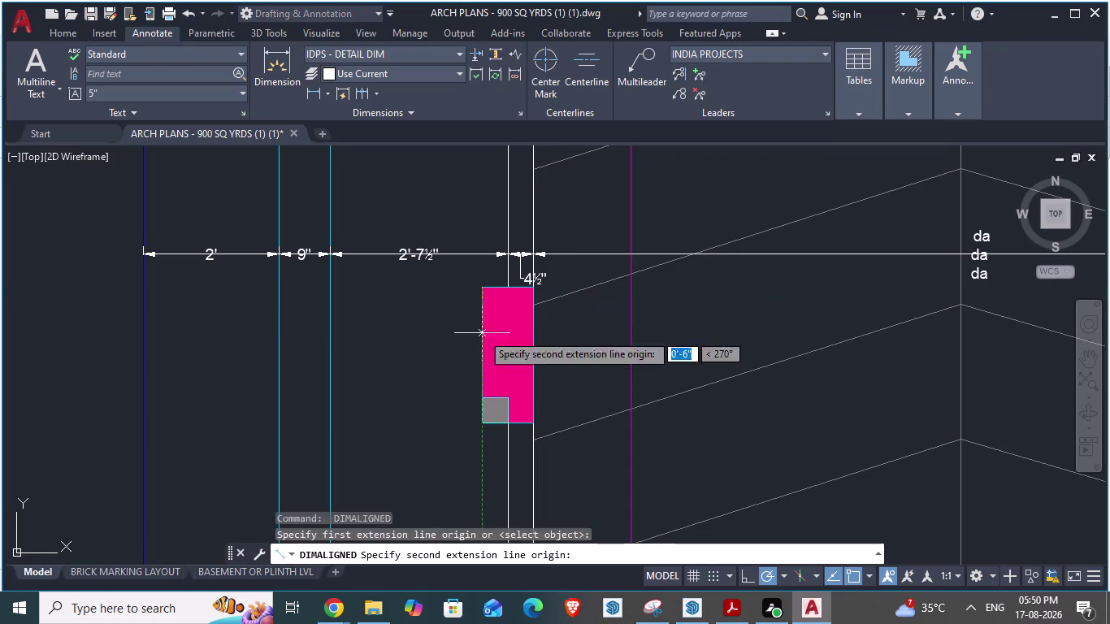
key(Escape)
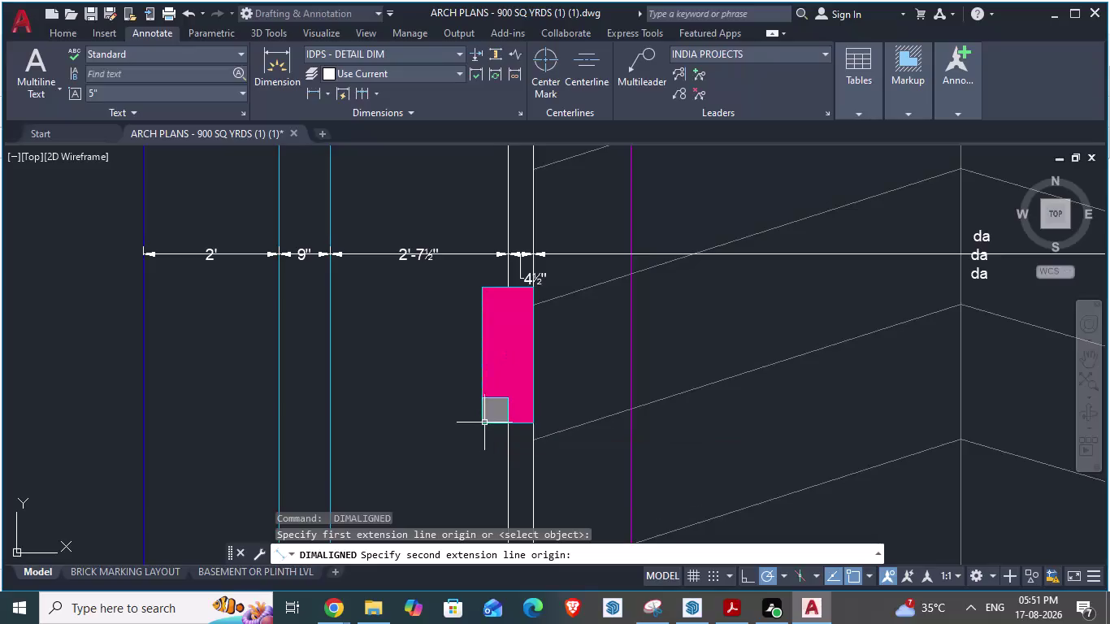
scroll(down, 3)
scroll(down, 3)
key(Escape)
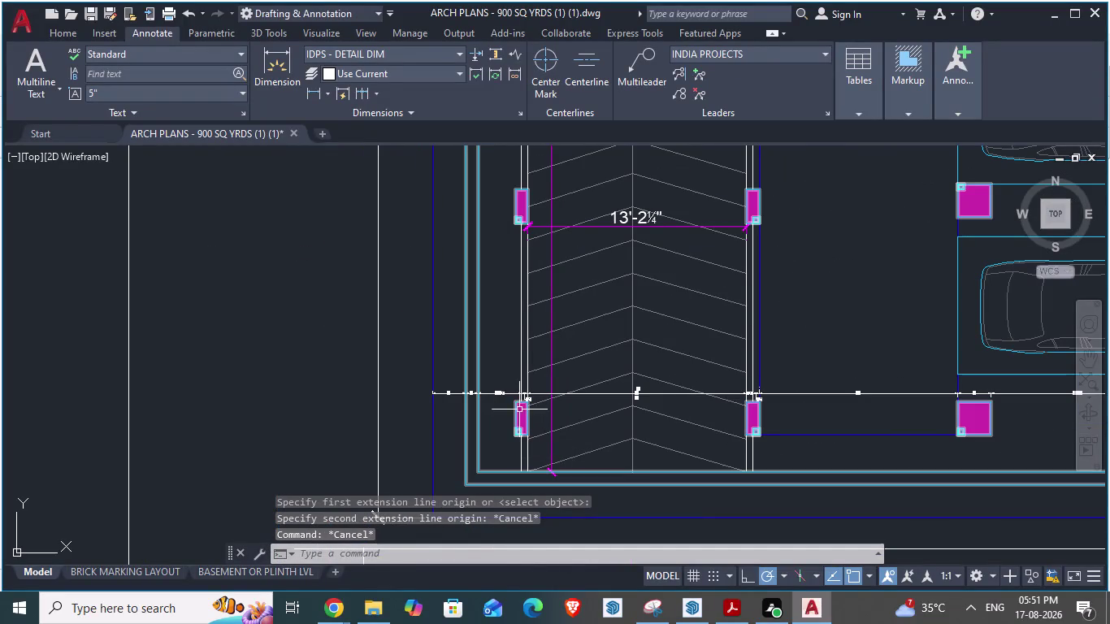
key(alt+Tab)
Place a guide 2' from the column corner with Tape Measure.
scroll(up, 3)
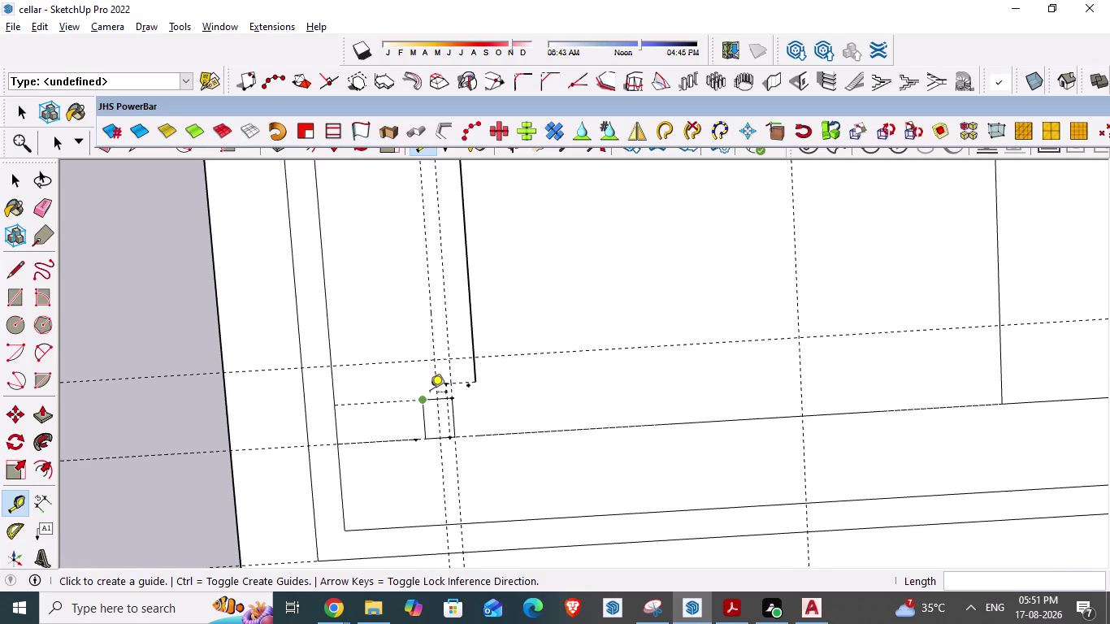
scroll(up, 3)
scroll(down, 3)
click(427, 443)
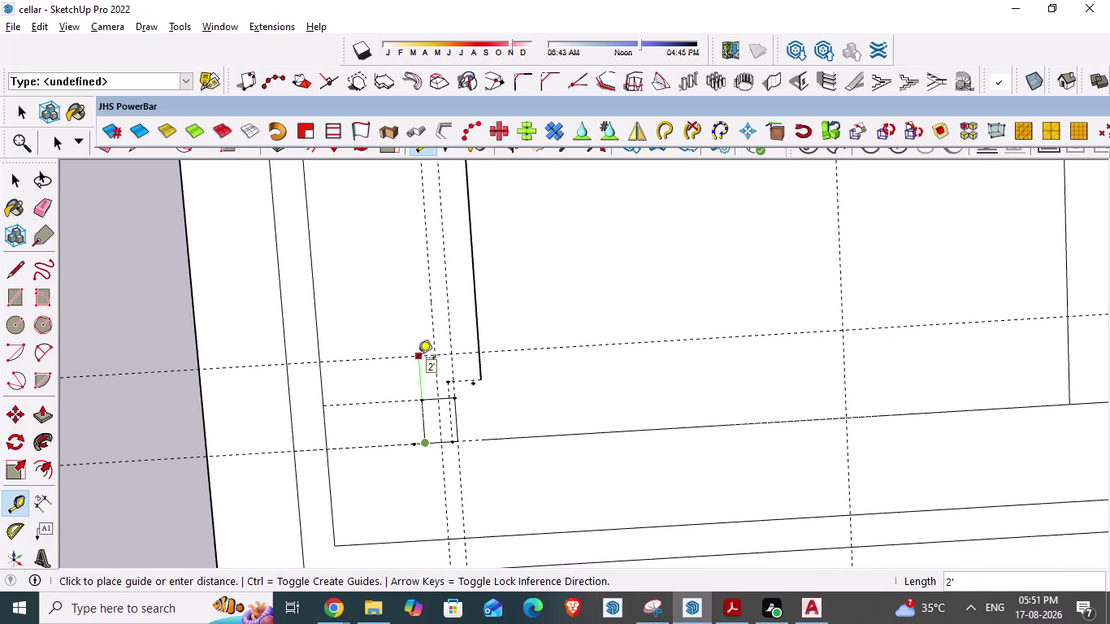
click(418, 360)
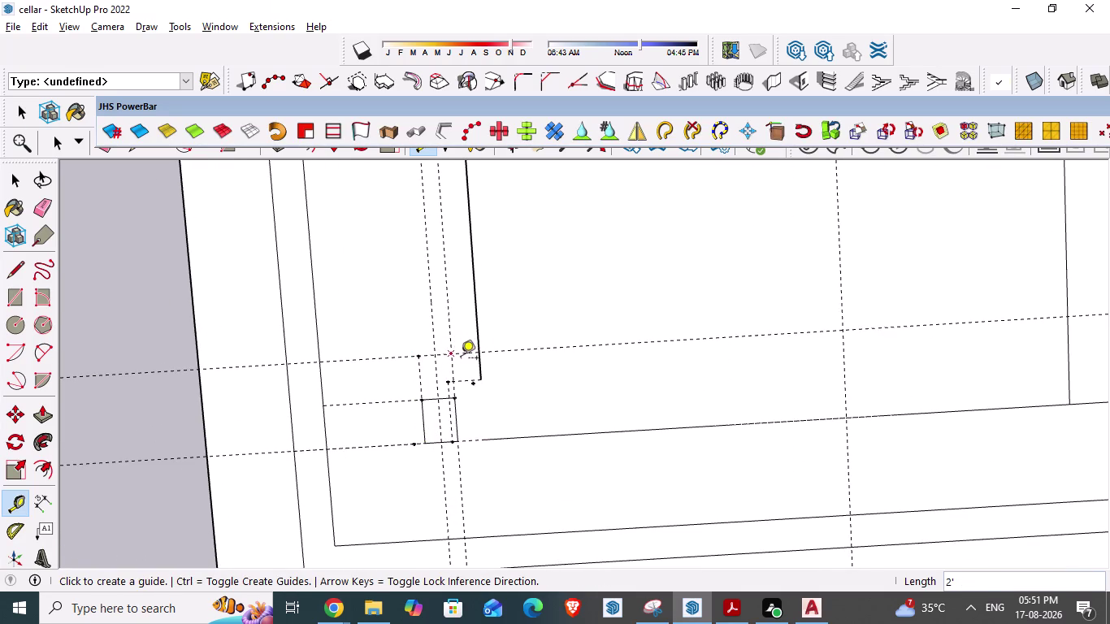
key(Escape)
key(Escape)
Delete the small square's top edge beside the column.
scroll(up, 3)
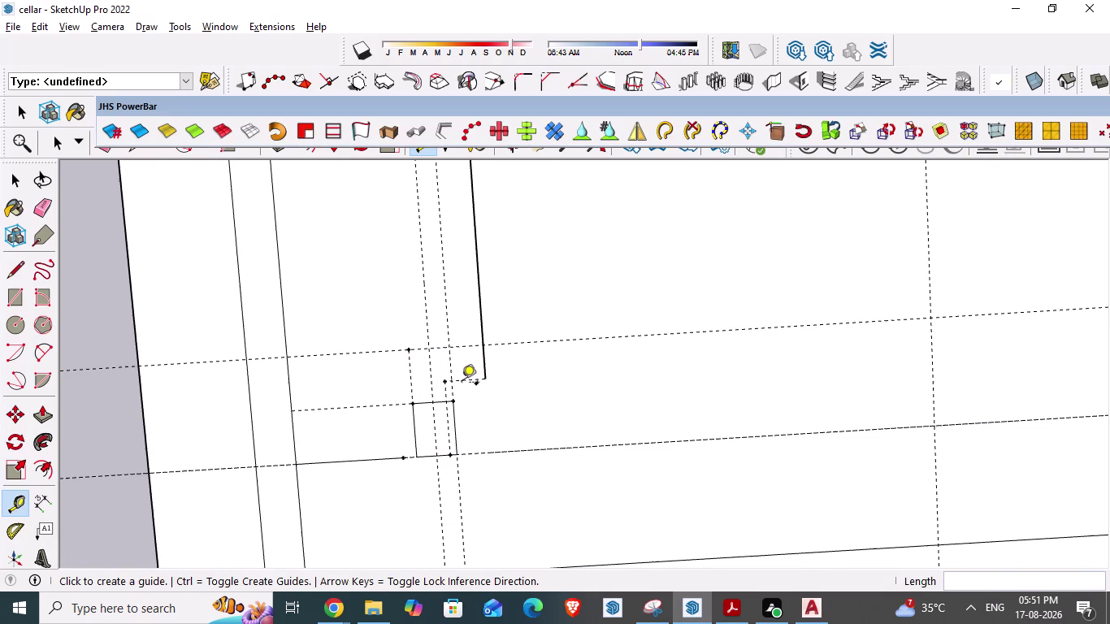
key(space)
click(423, 402)
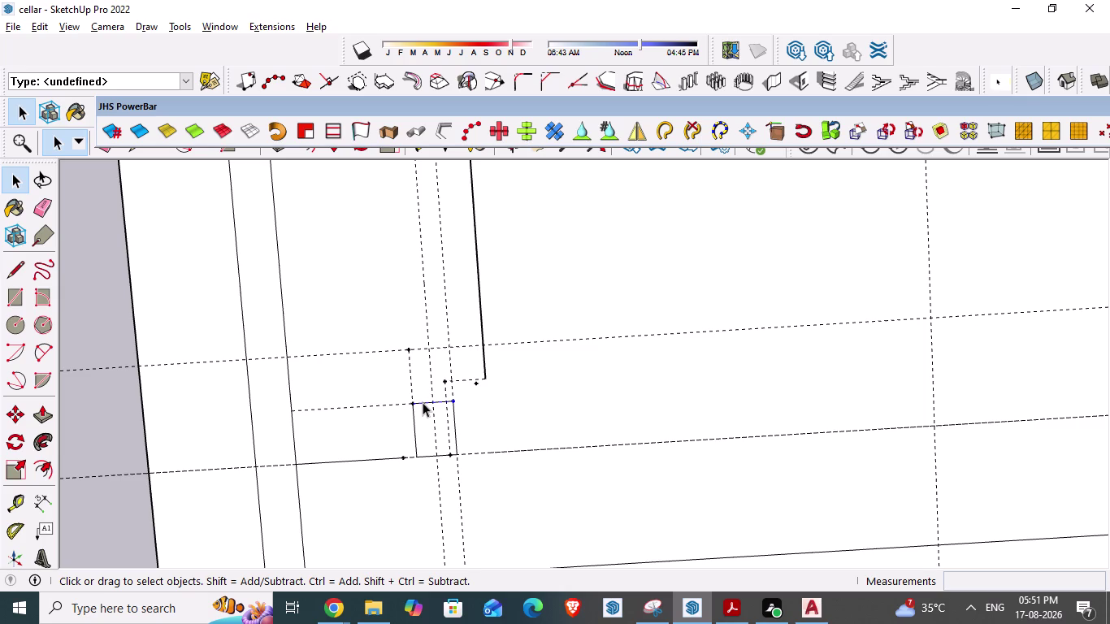
key(Delete)
click(424, 404)
key(Delete)
Draw the column edges between the corners and the upper guide with the Line tool.
key(l)
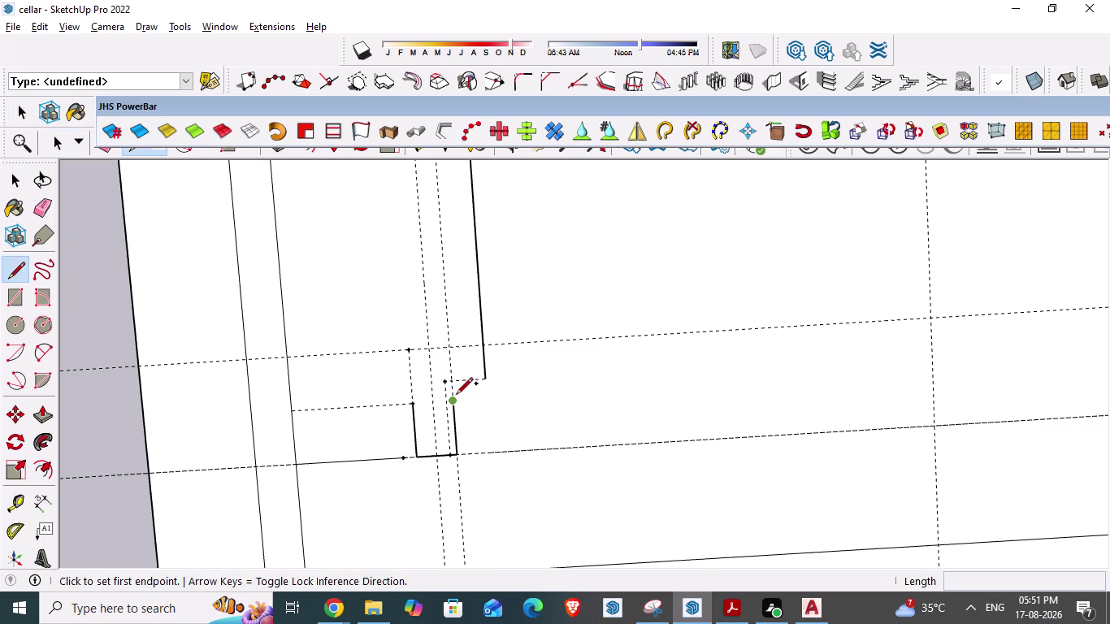
click(456, 396)
click(450, 348)
click(413, 351)
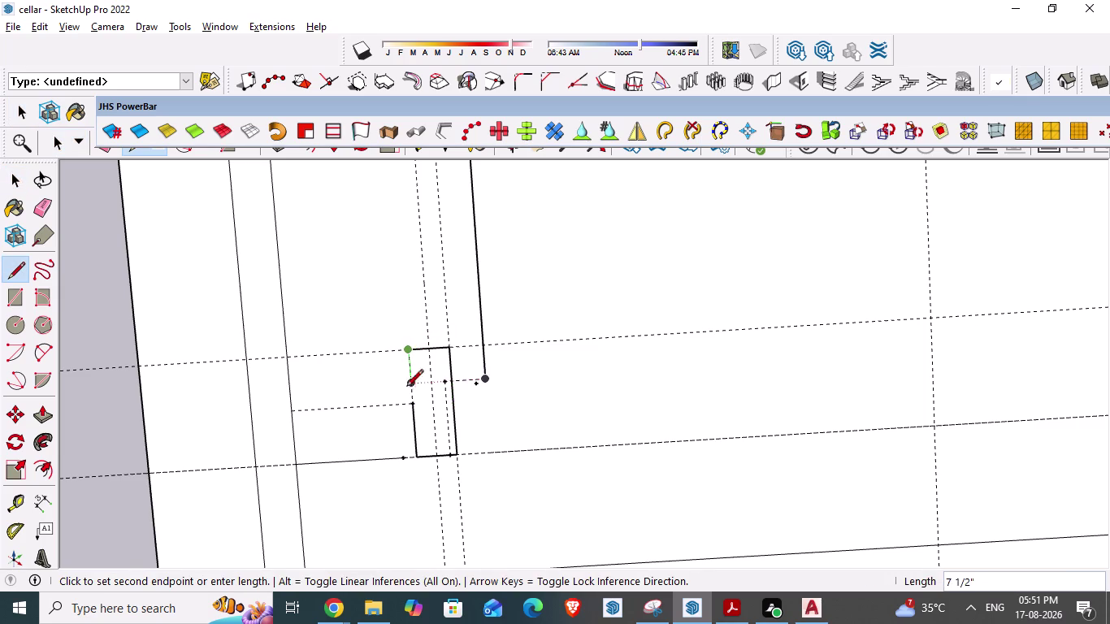
click(412, 404)
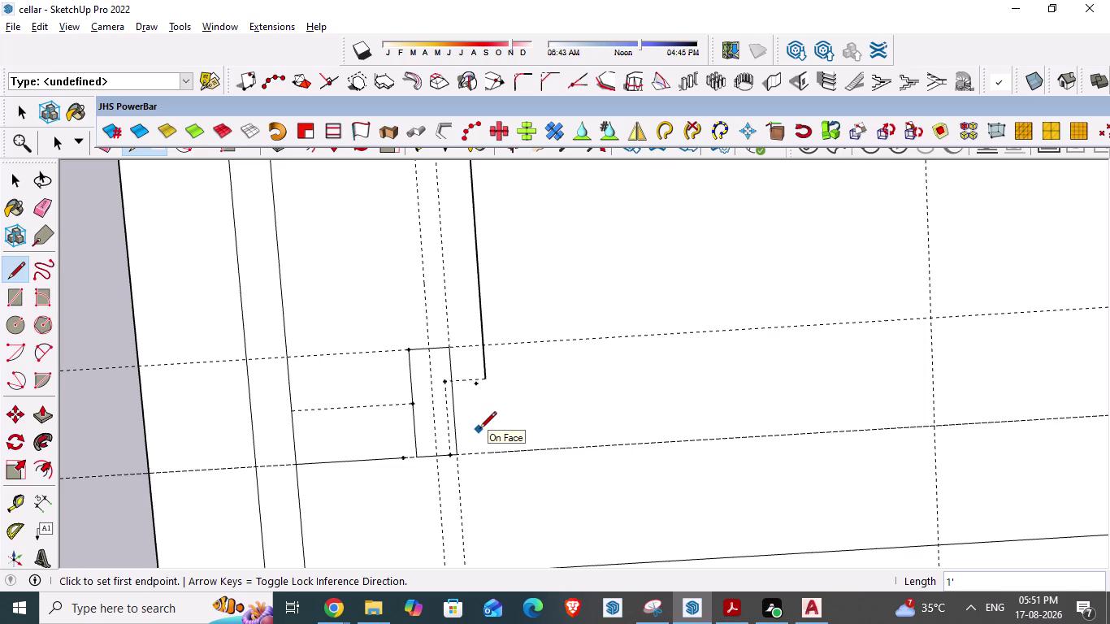
key(Escape)
Select and delete the leftover short guide and stray bits beside the column.
key(space)
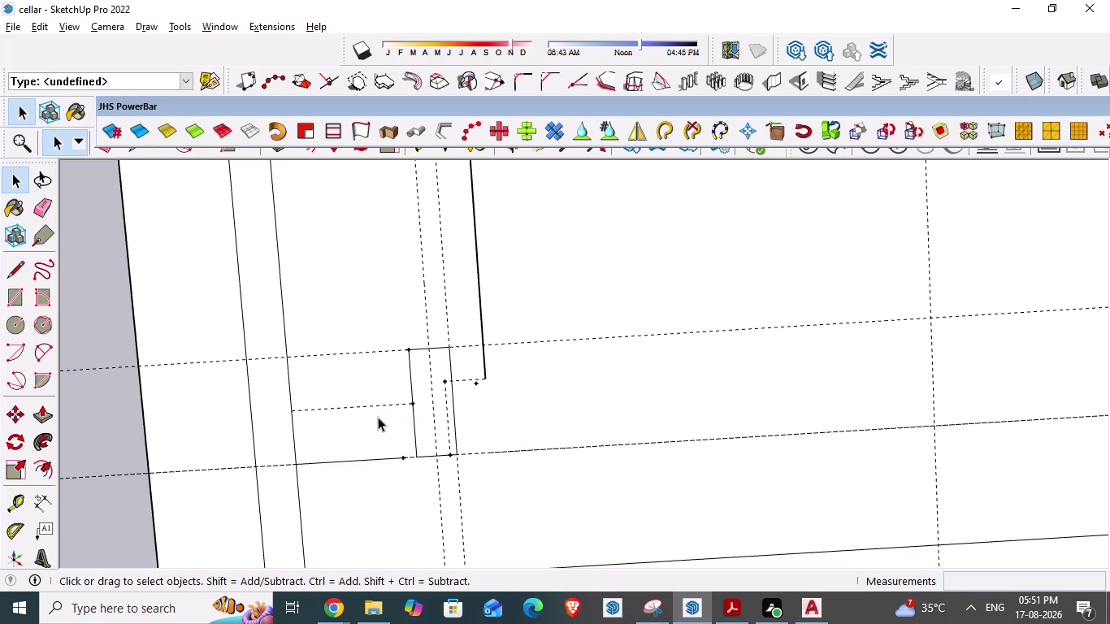
click(375, 406)
key(Delete)
click(467, 379)
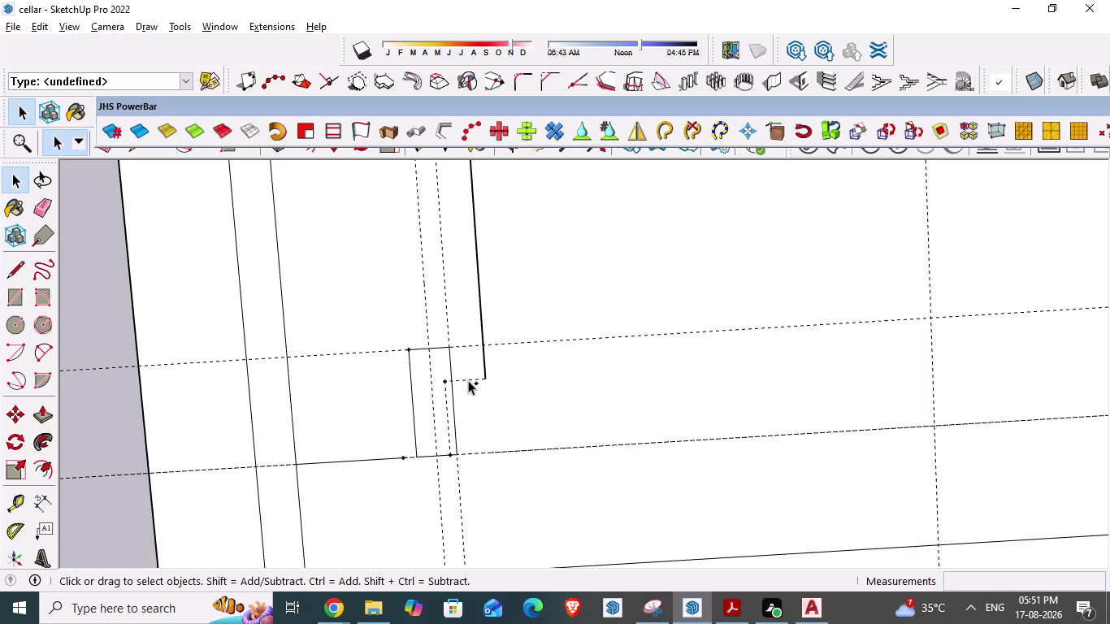
click(468, 380)
click(464, 379)
click(466, 378)
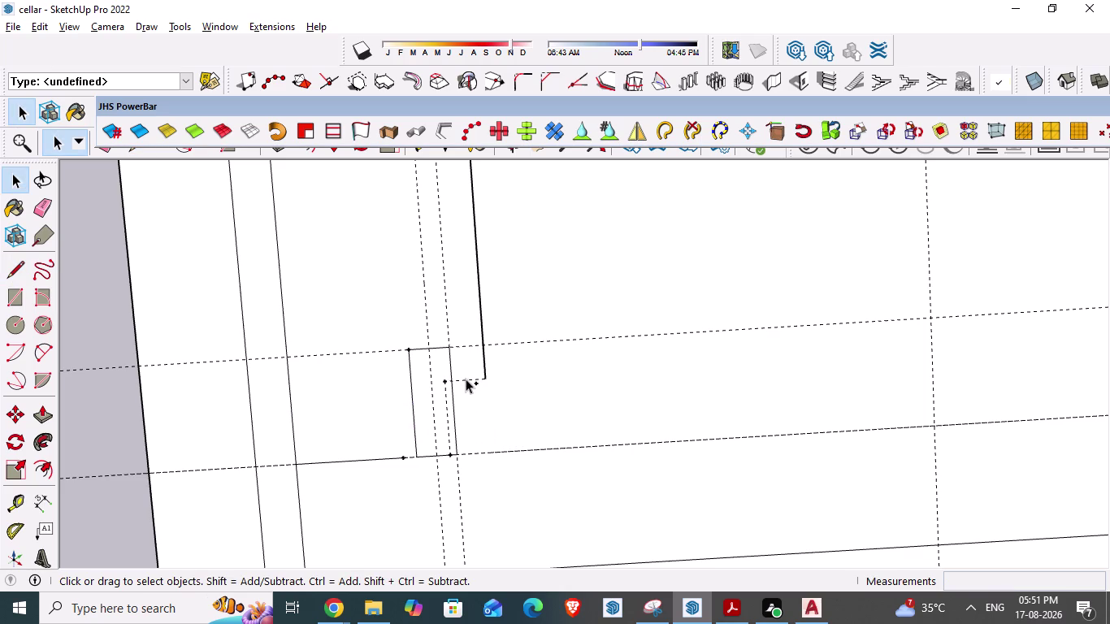
key(Delete)
click(468, 380)
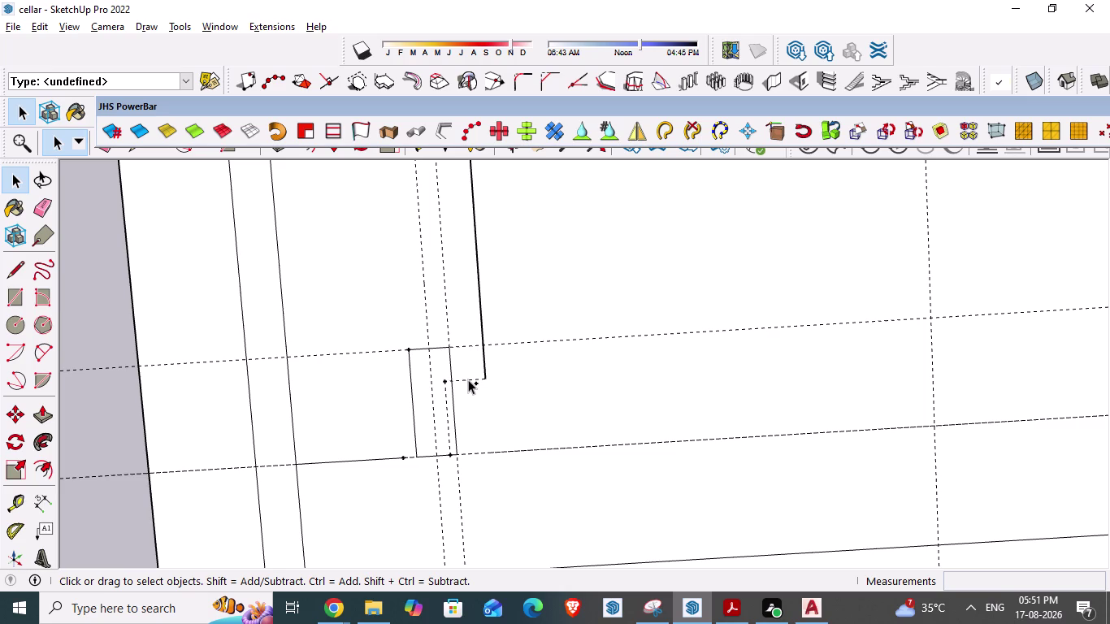
click(465, 378)
click(466, 378)
scroll(up, 3)
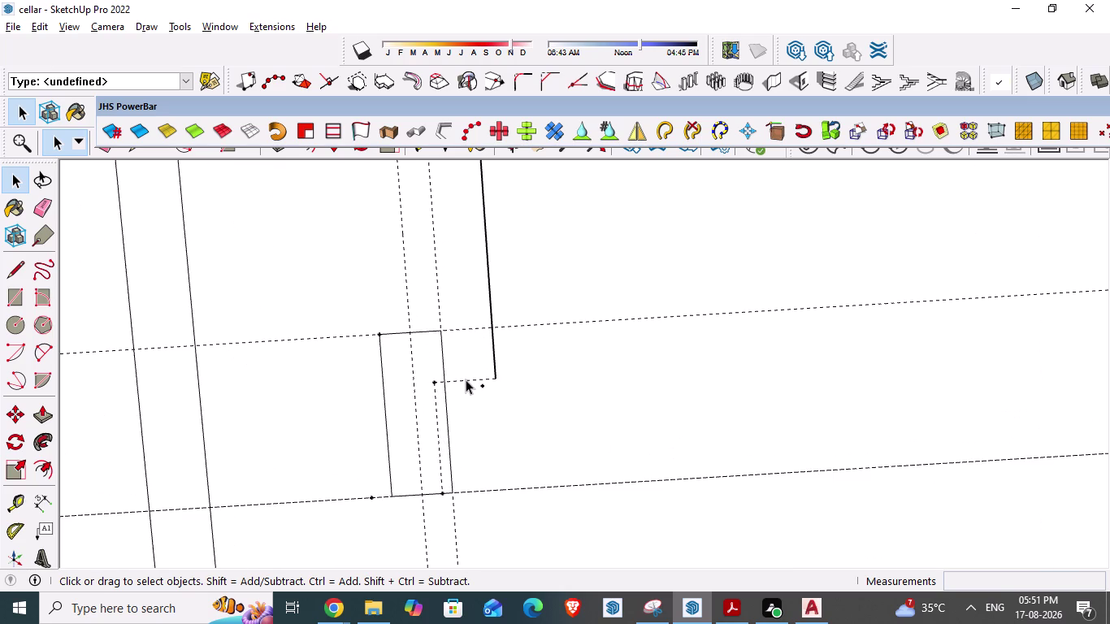
click(465, 379)
click(481, 385)
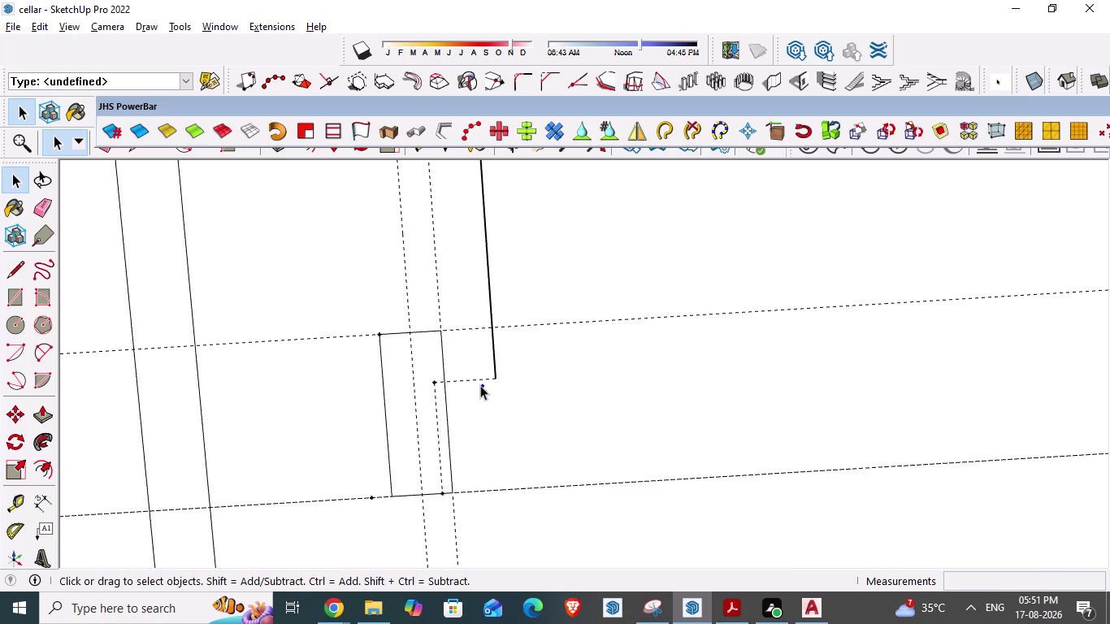
Erase the remaining stray edge stubs and fragments around the column outline.
key(e)
click(484, 387)
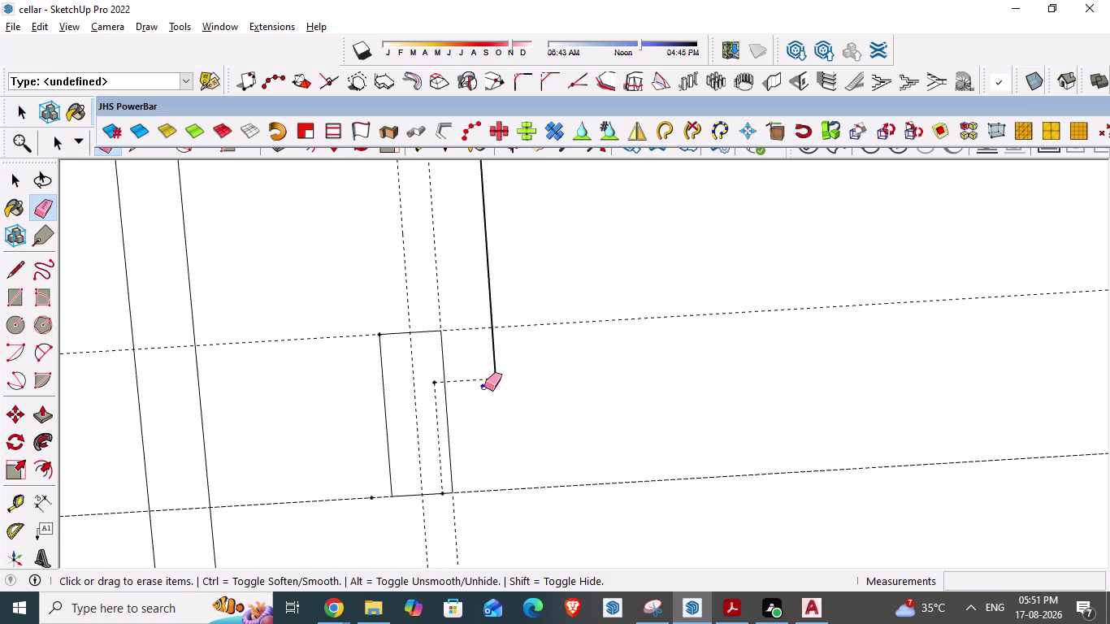
click(466, 381)
click(460, 379)
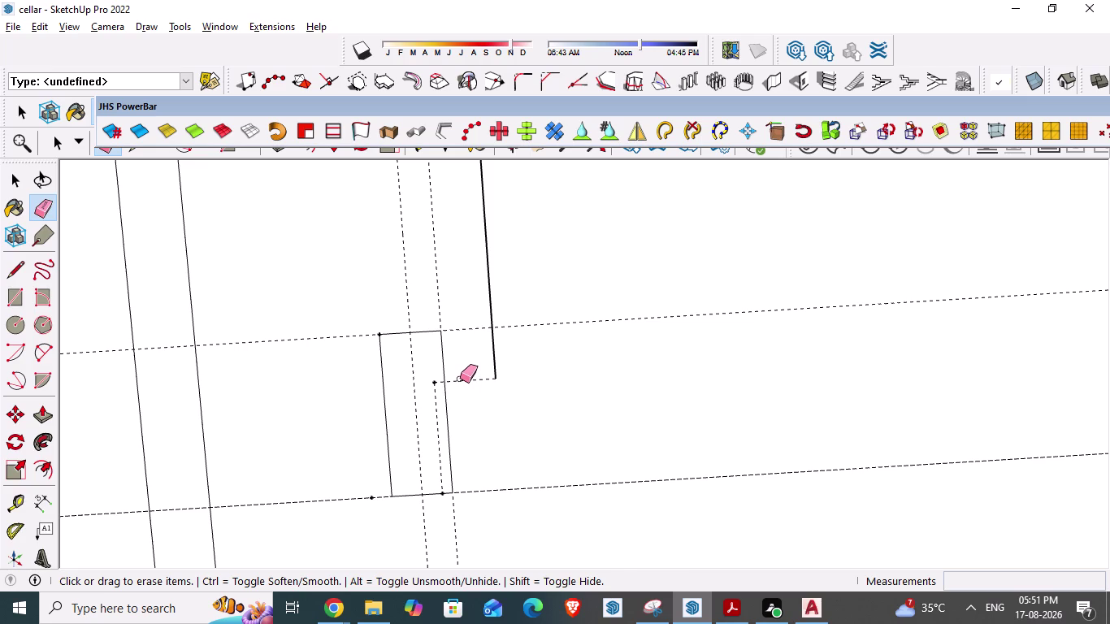
click(464, 381)
click(438, 383)
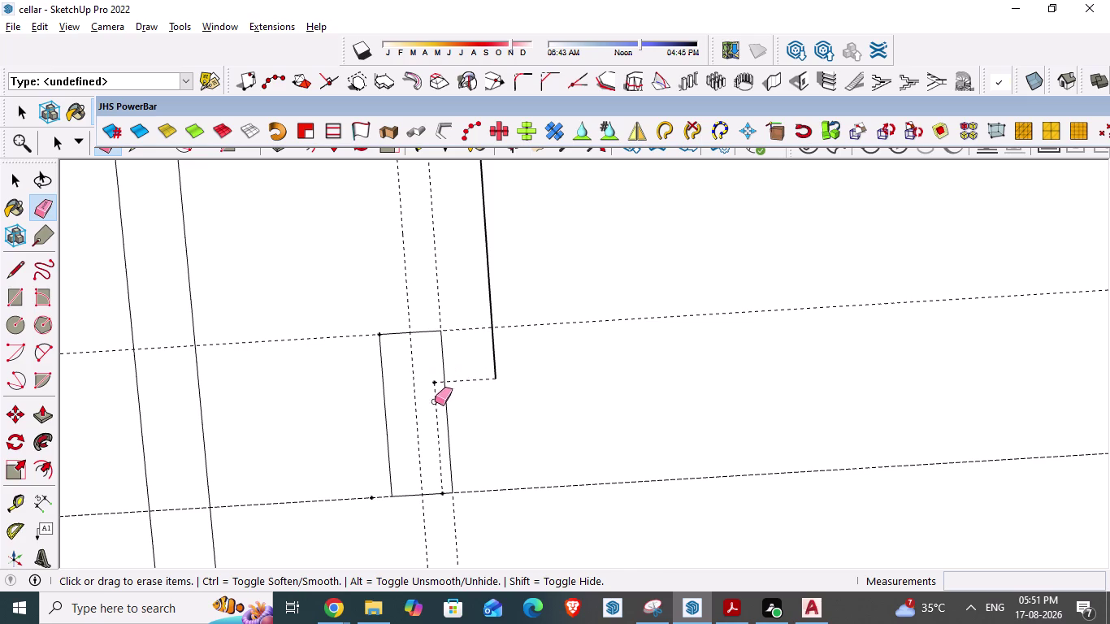
click(440, 408)
scroll(up, 3)
click(438, 416)
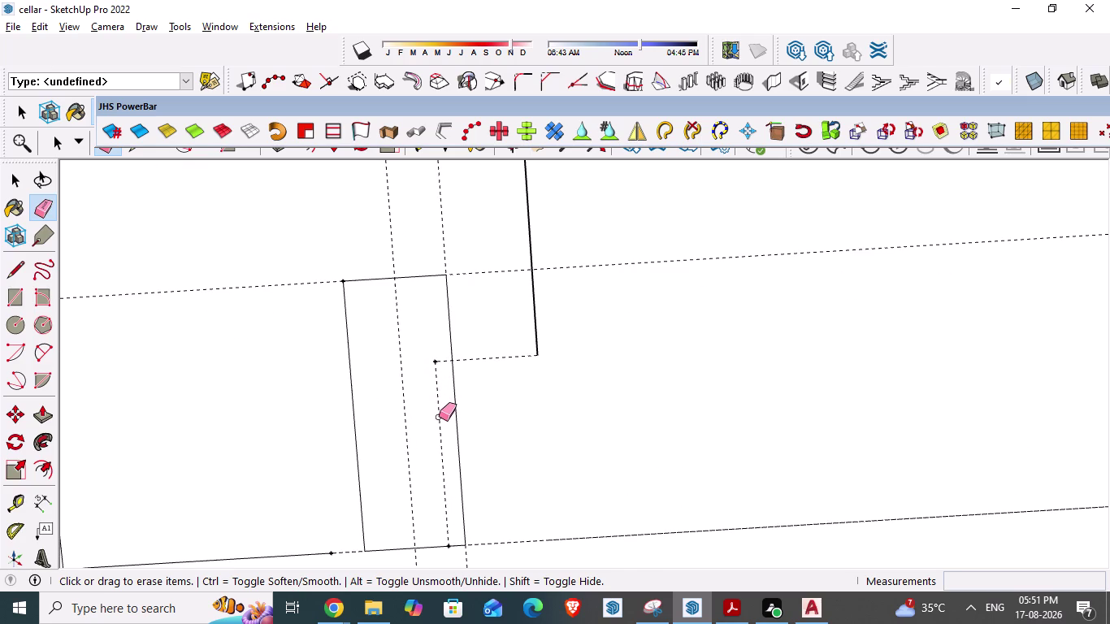
key(Escape)
key(Escape)
key(Escape)
scroll(down, 3)
key(space)
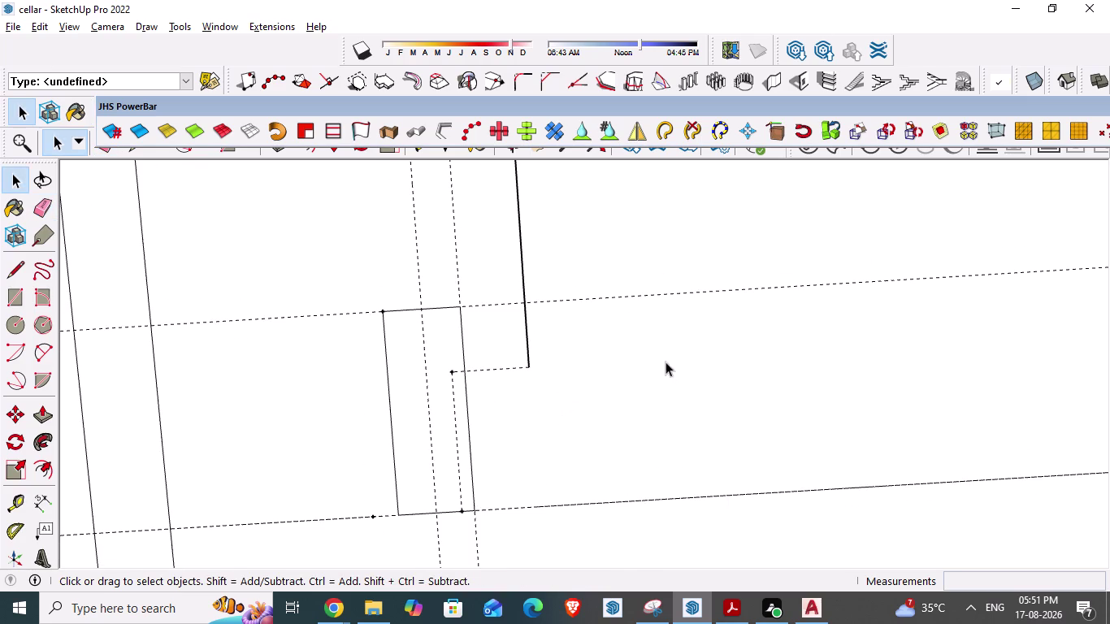
click(773, 82)
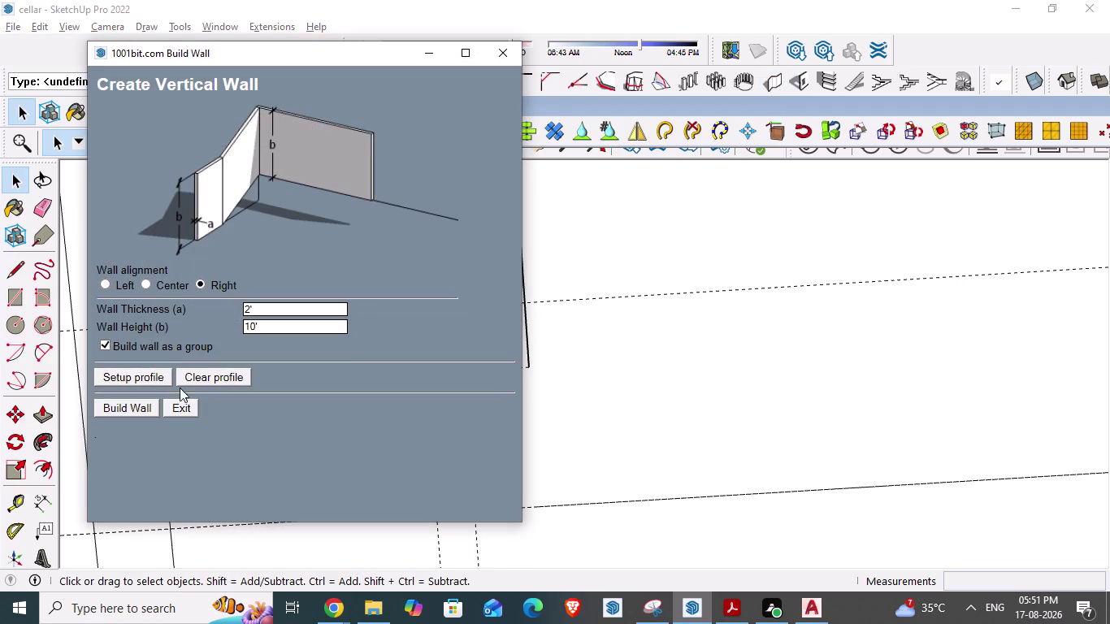
Build the 2'-thick, 10'-high wall between the column edge points, then orbit to inspect it.
click(128, 413)
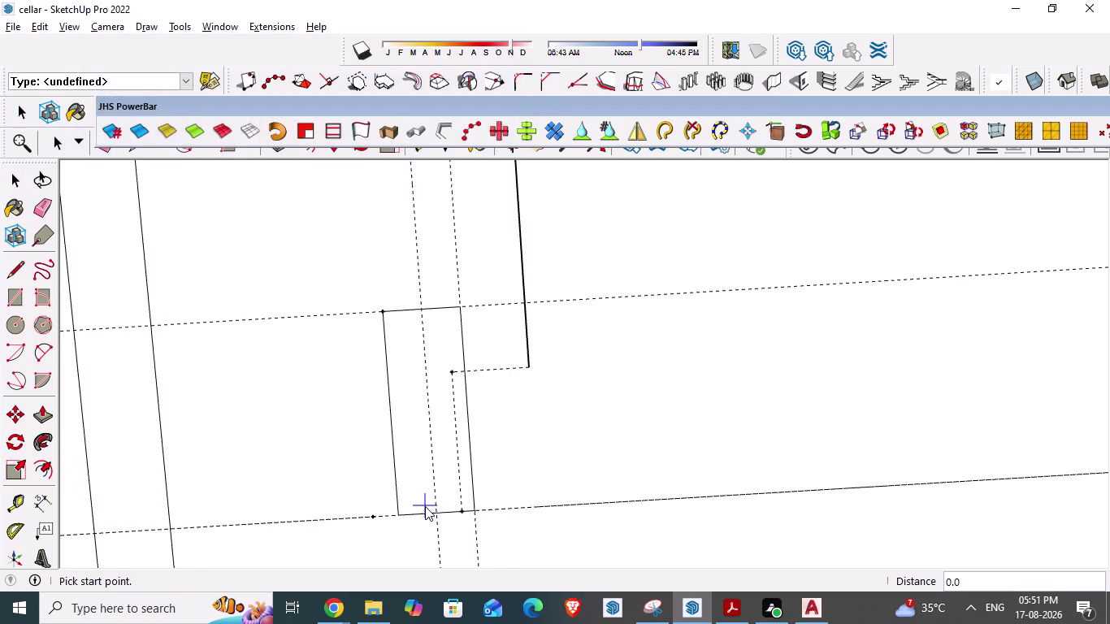
click(400, 514)
double_click(461, 507)
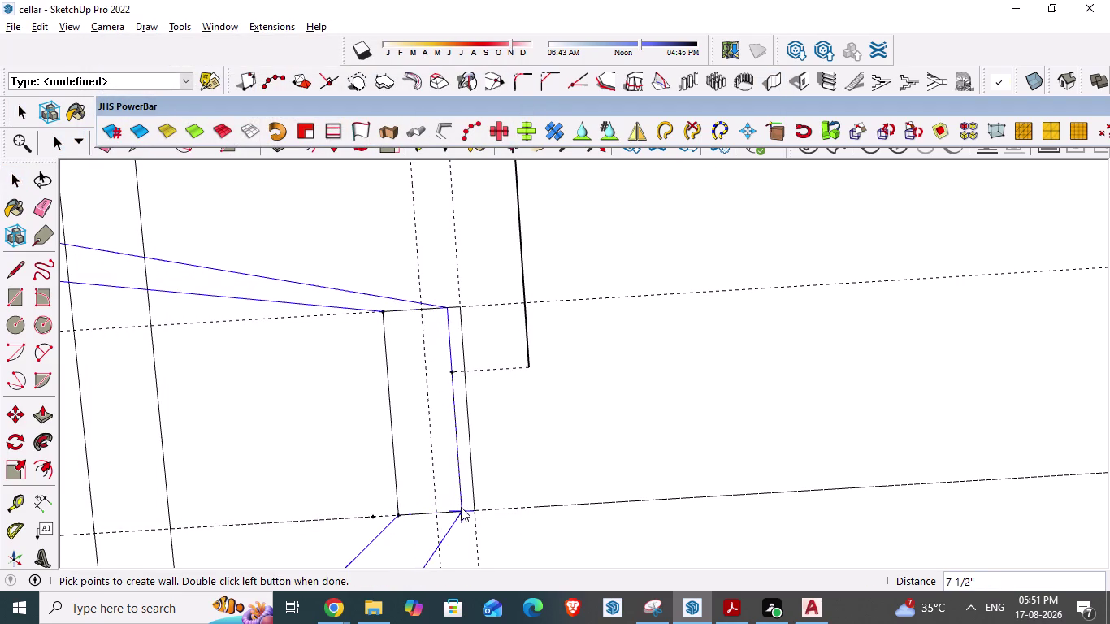
scroll(down, 3)
middle_drag(191, 414, 272, 309)
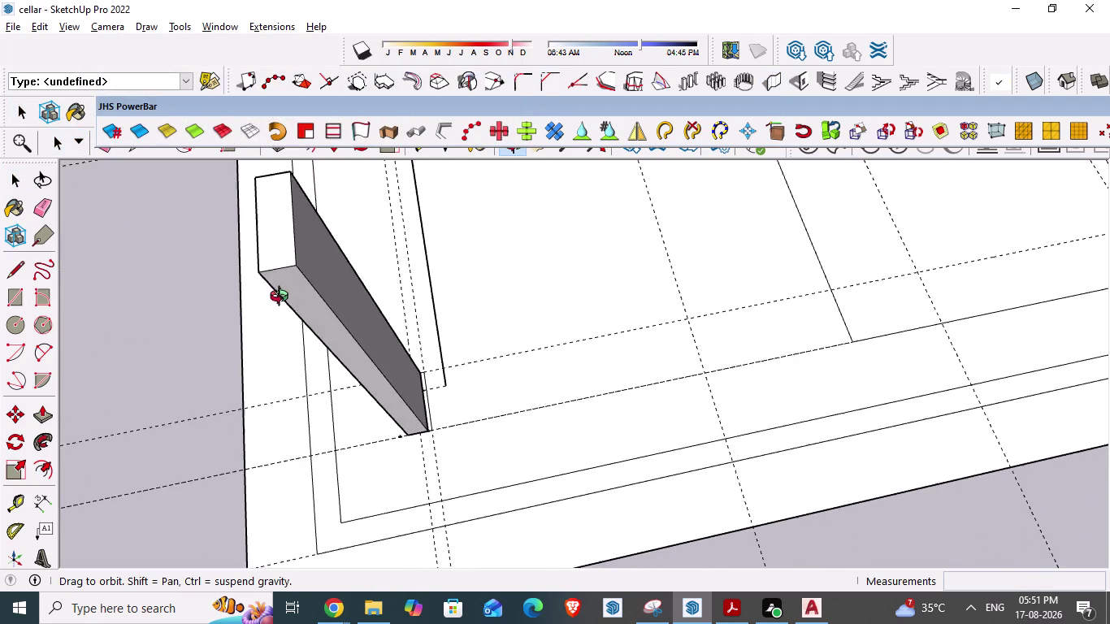
middle_drag(273, 309, 220, 306)
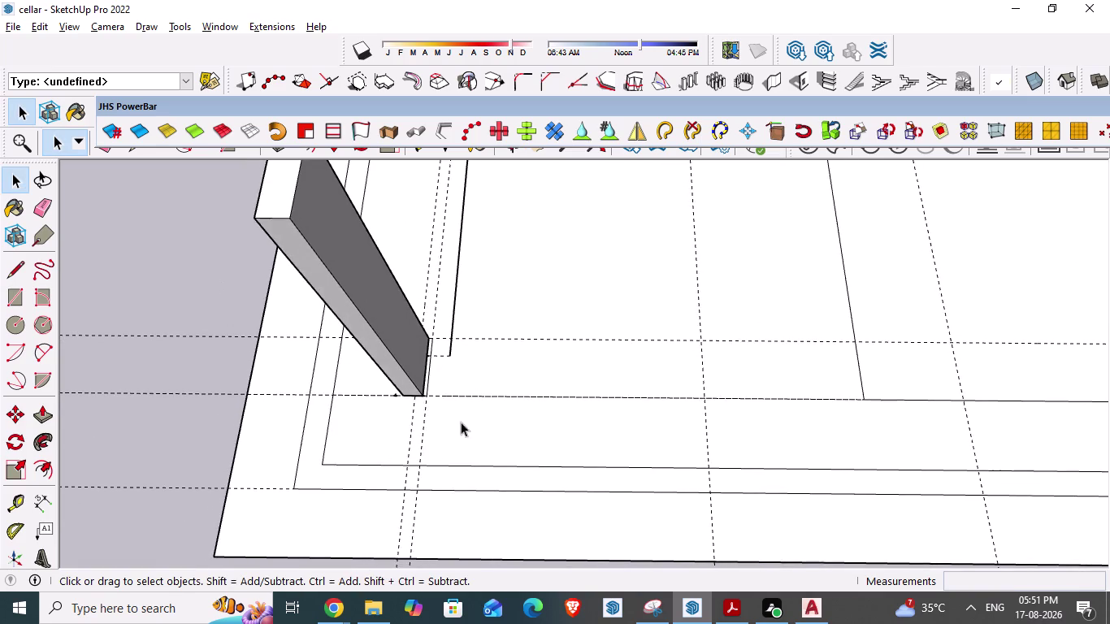
scroll(down, 3)
key(alt+Tab)
scroll(down, 3)
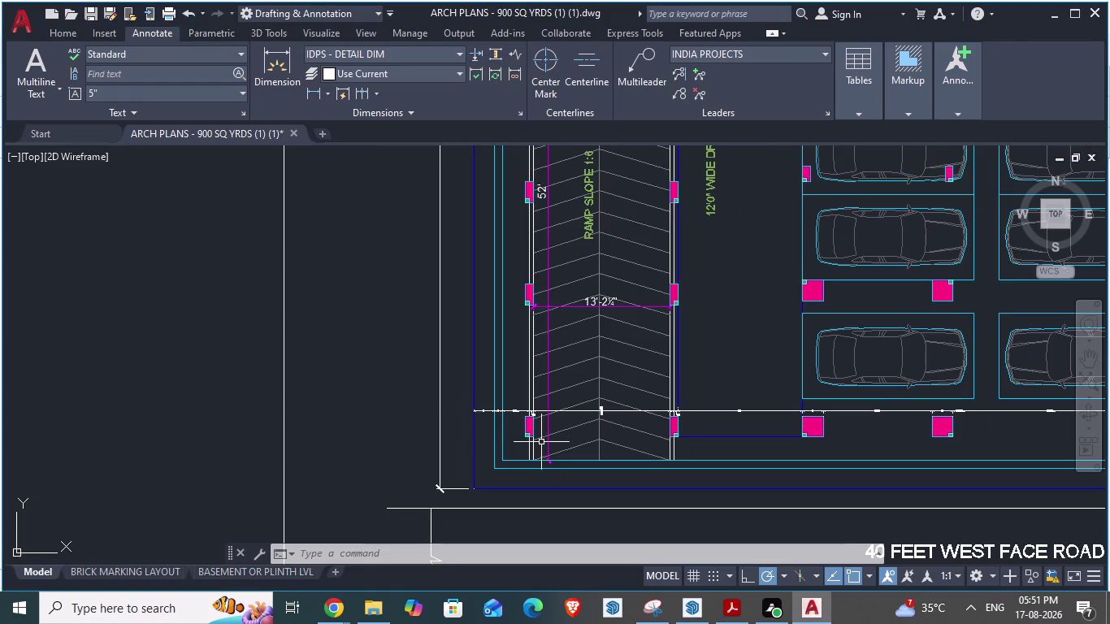
scroll(up, 3)
scroll(up, 3)
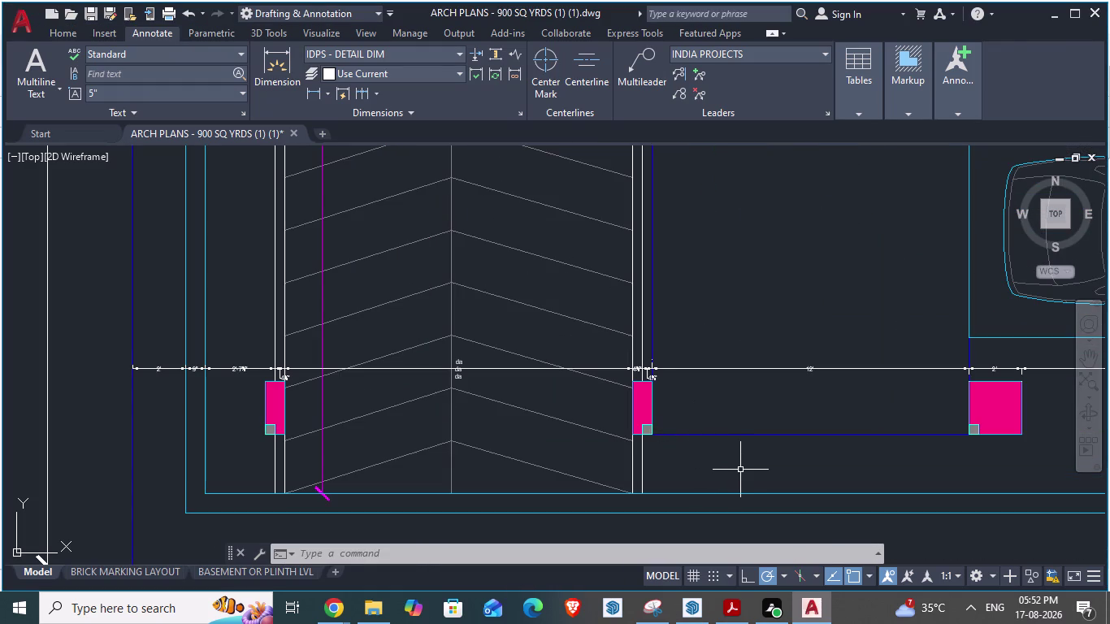
scroll(down, 3)
scroll(up, 3)
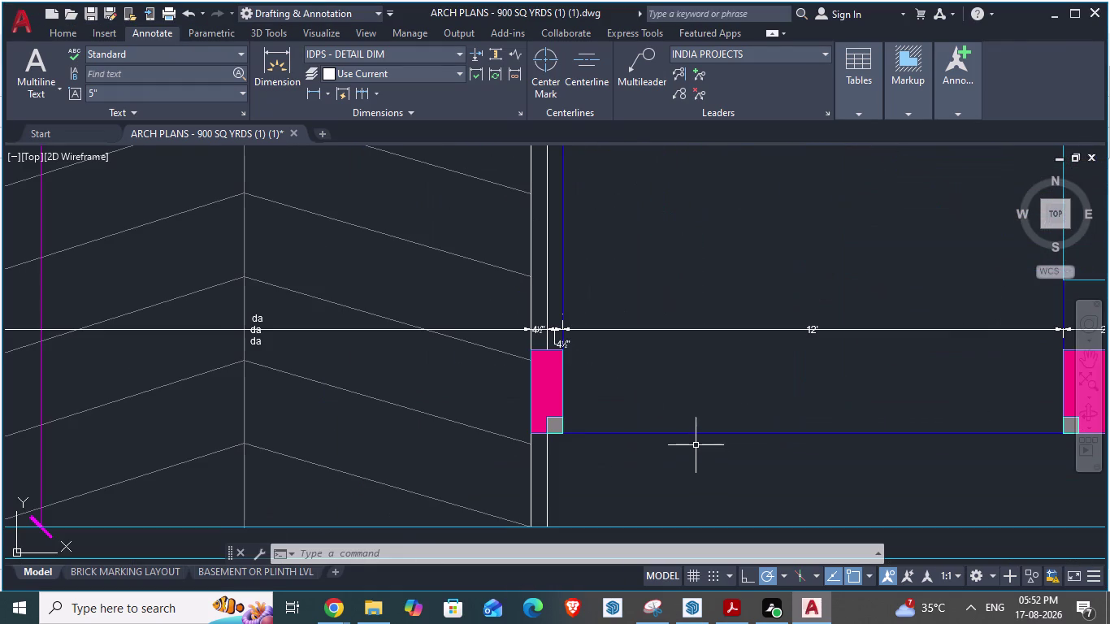
scroll(down, 3)
key(alt+Tab)
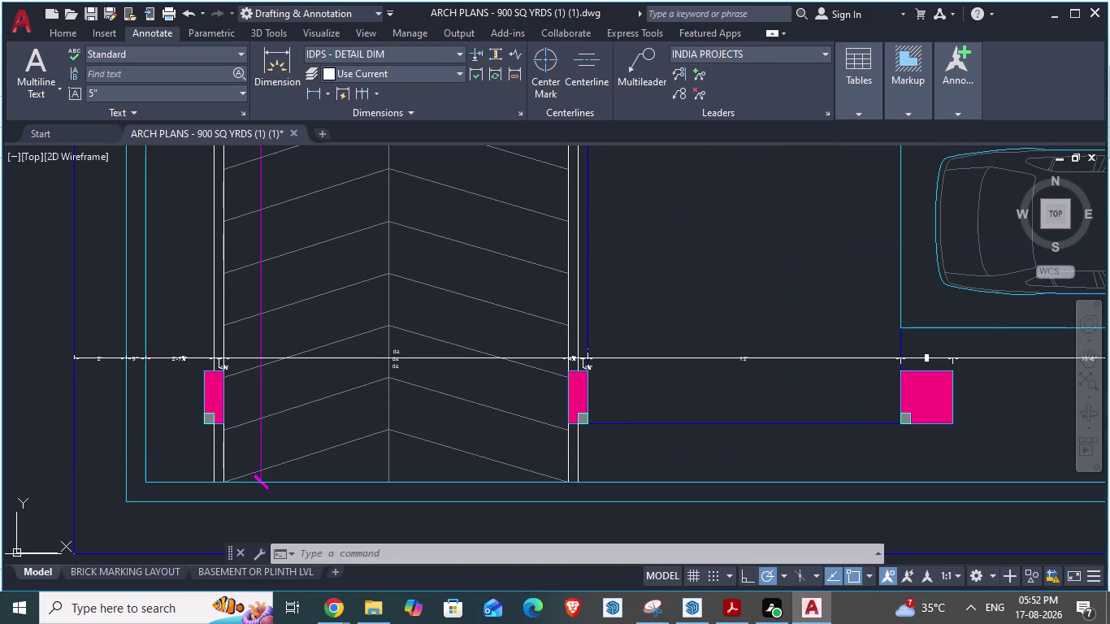
scroll(down, 3)
scroll(down, 3)
Check positions on the AutoCAD plan, then pan SketchUp to centre the ramp edge.
scroll(up, 3)
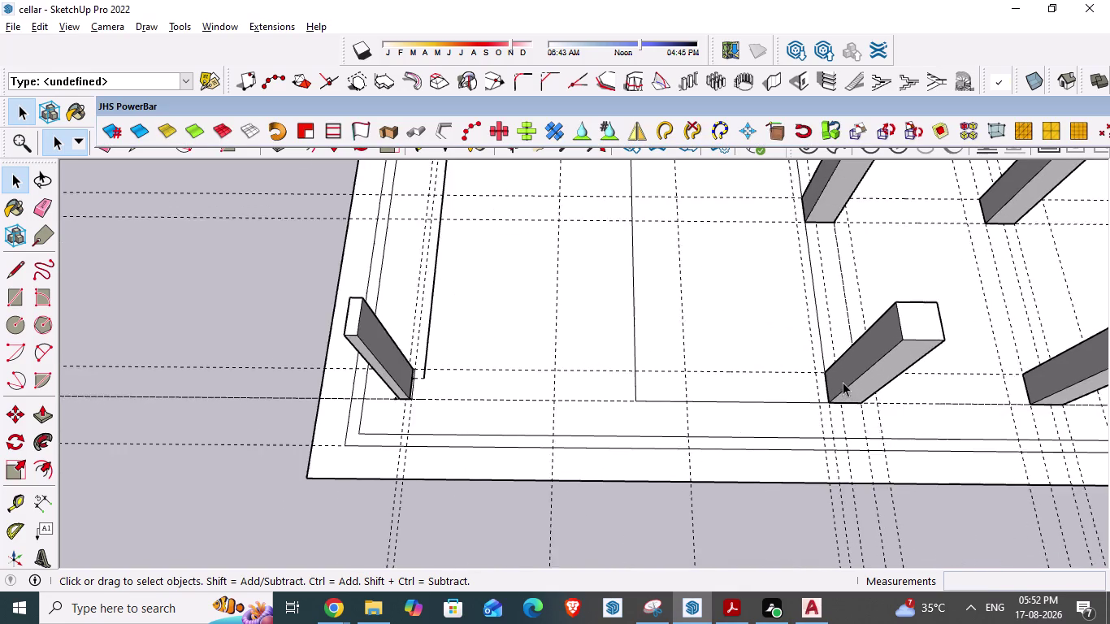
scroll(up, 3)
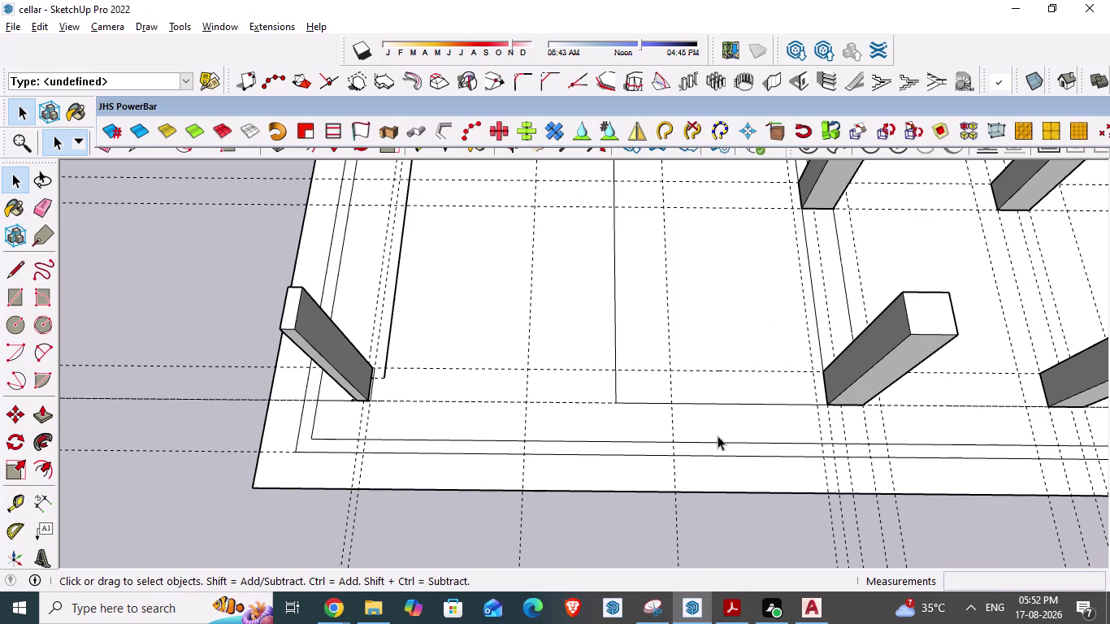
key(alt+Tab)
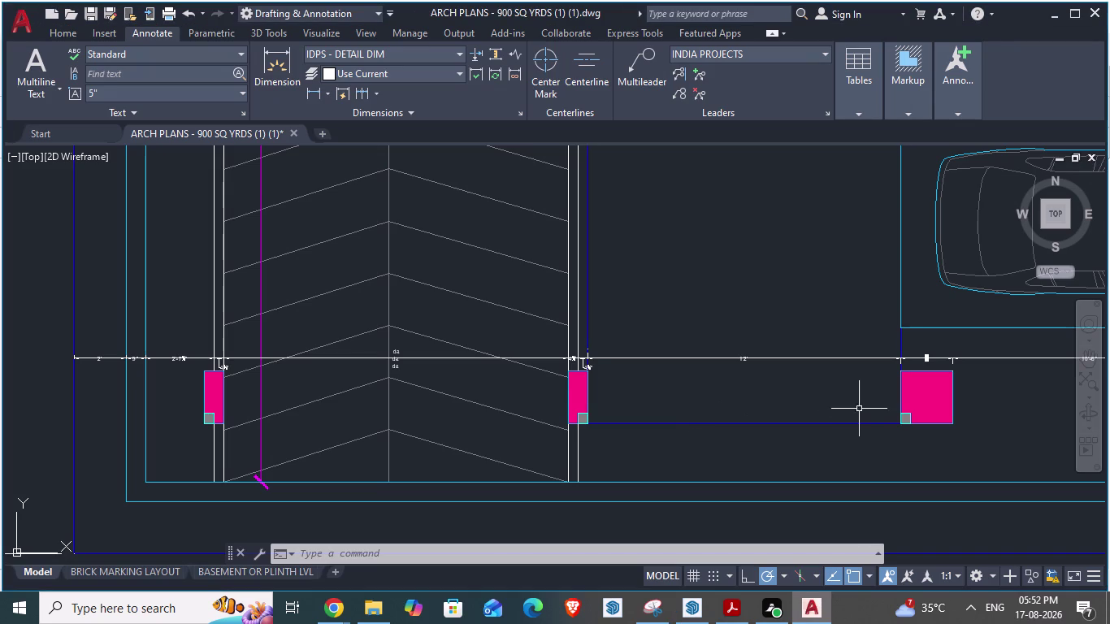
key(alt+Tab)
scroll(up, 3)
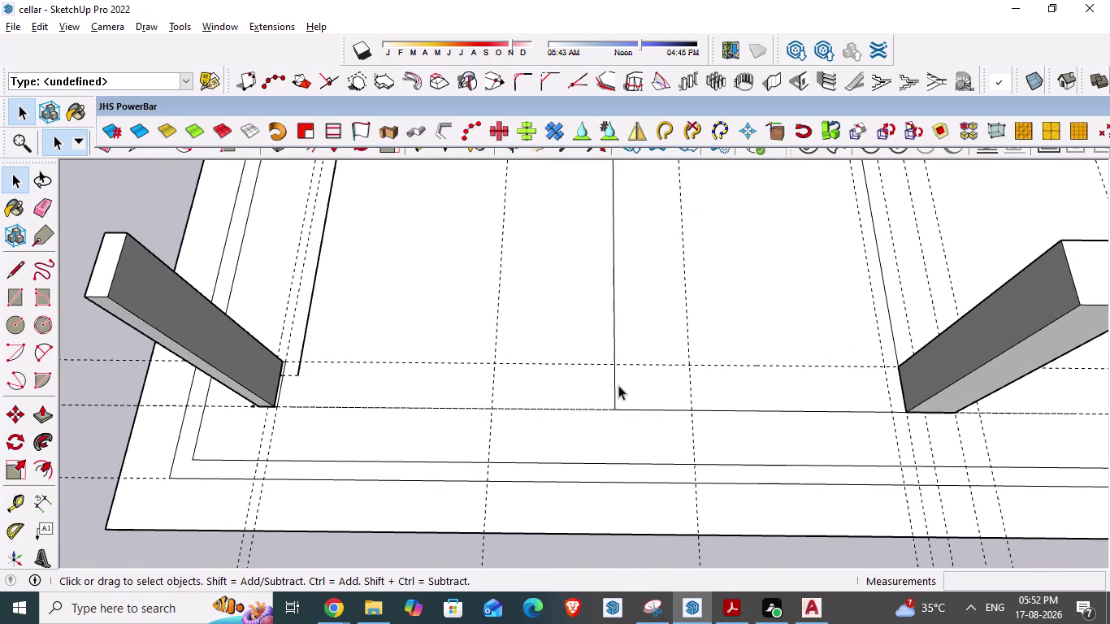
middle_drag(623, 389, 625, 423)
scroll(down, 3)
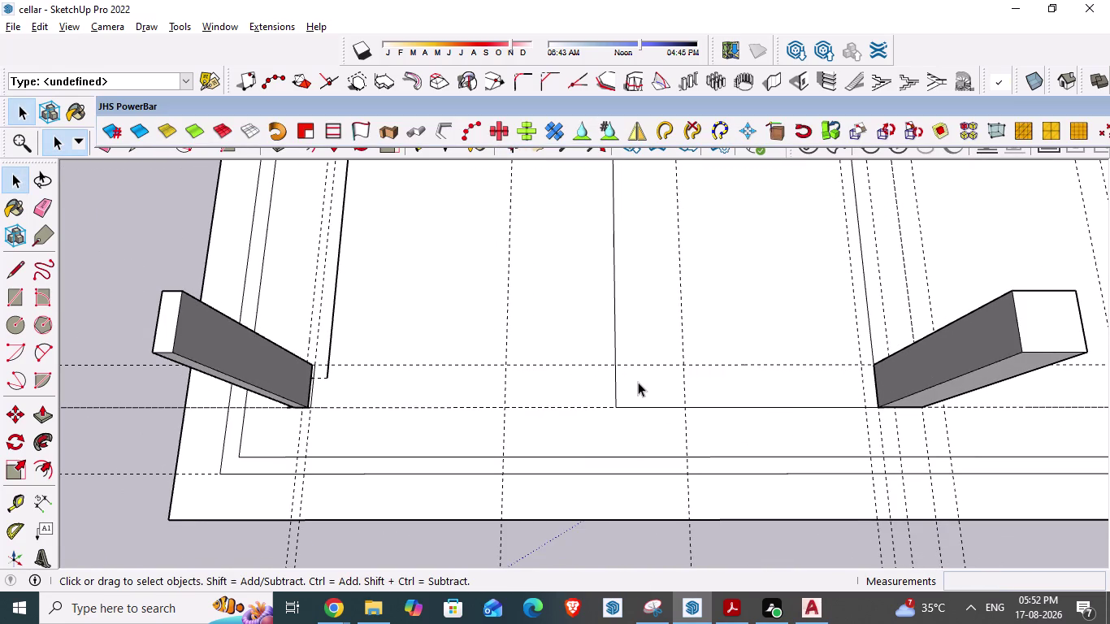
Offset a 9" guide from the ramp edge, undo it, then offset 9" from the centre line.
key(t)
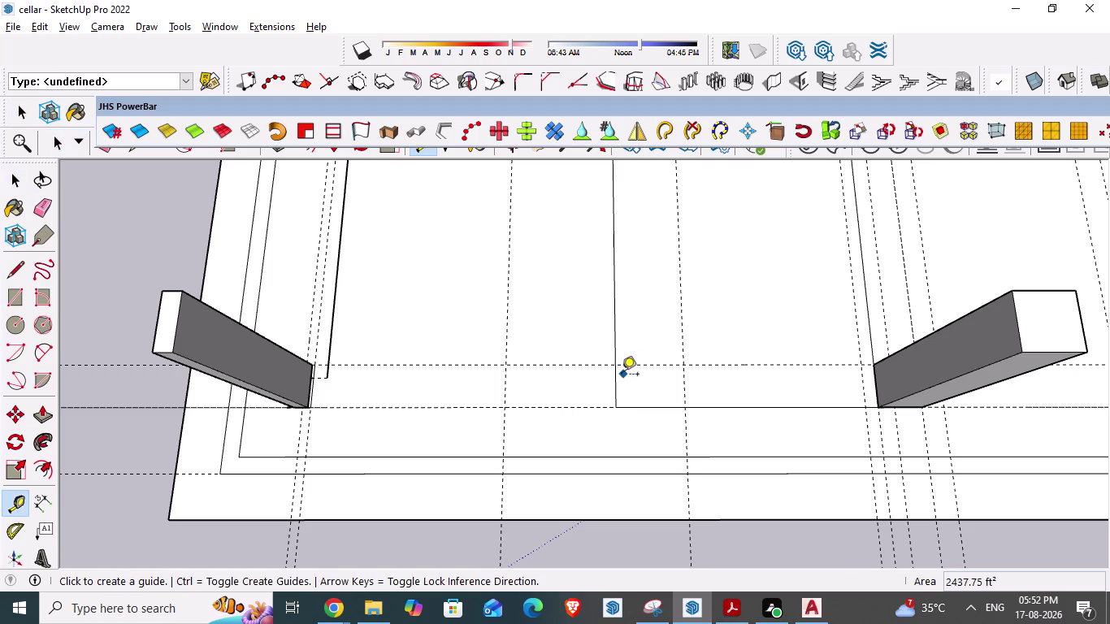
click(616, 379)
text(9)
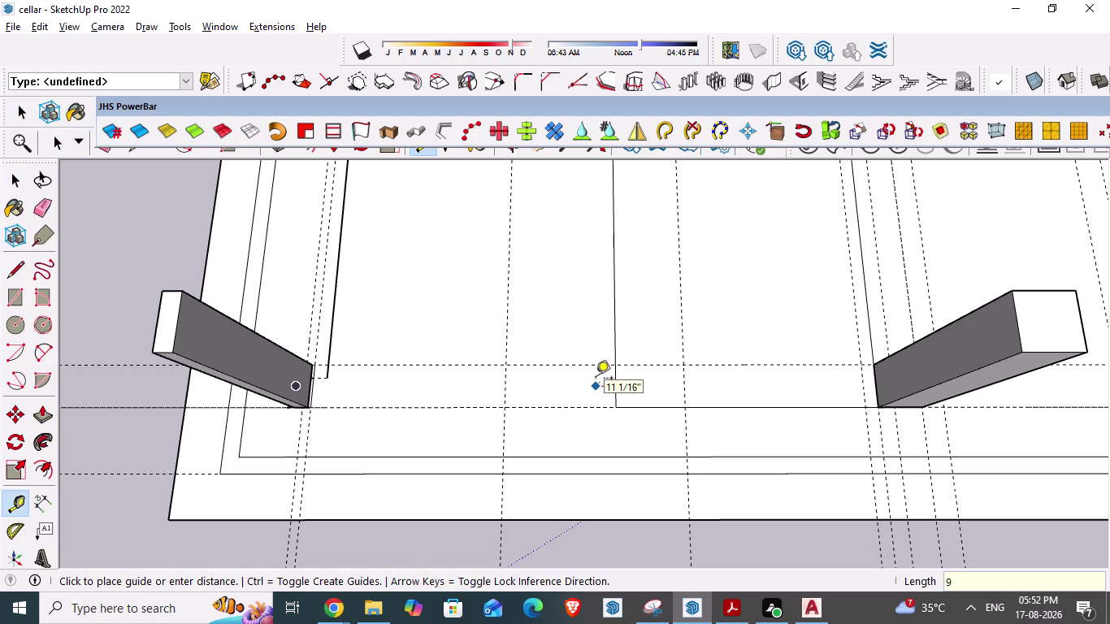
text(")
key(Return)
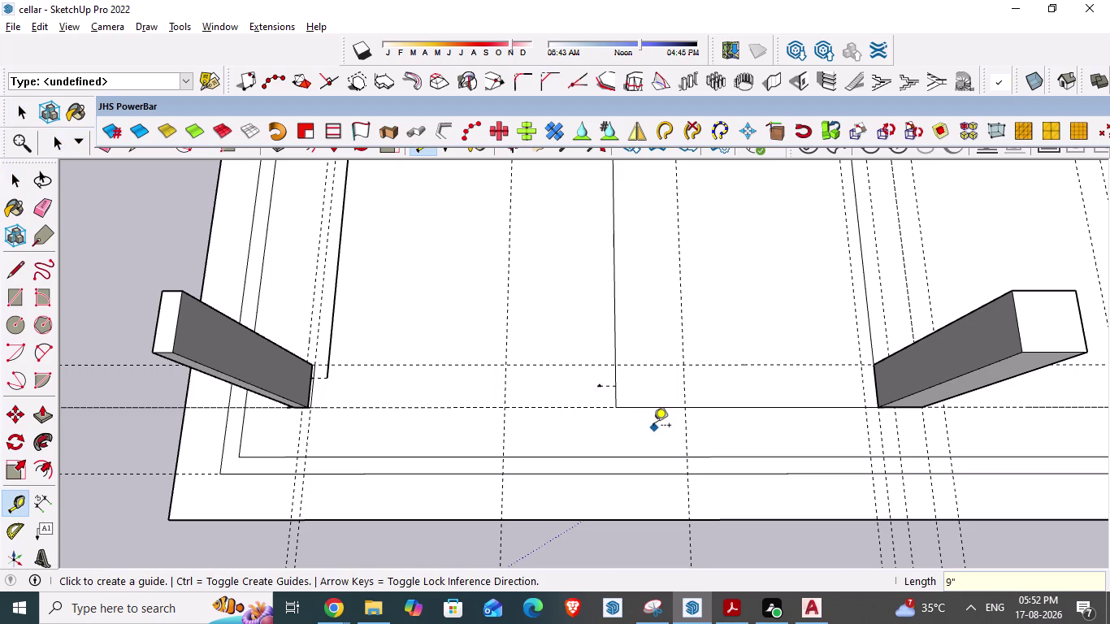
key(ctrl+z)
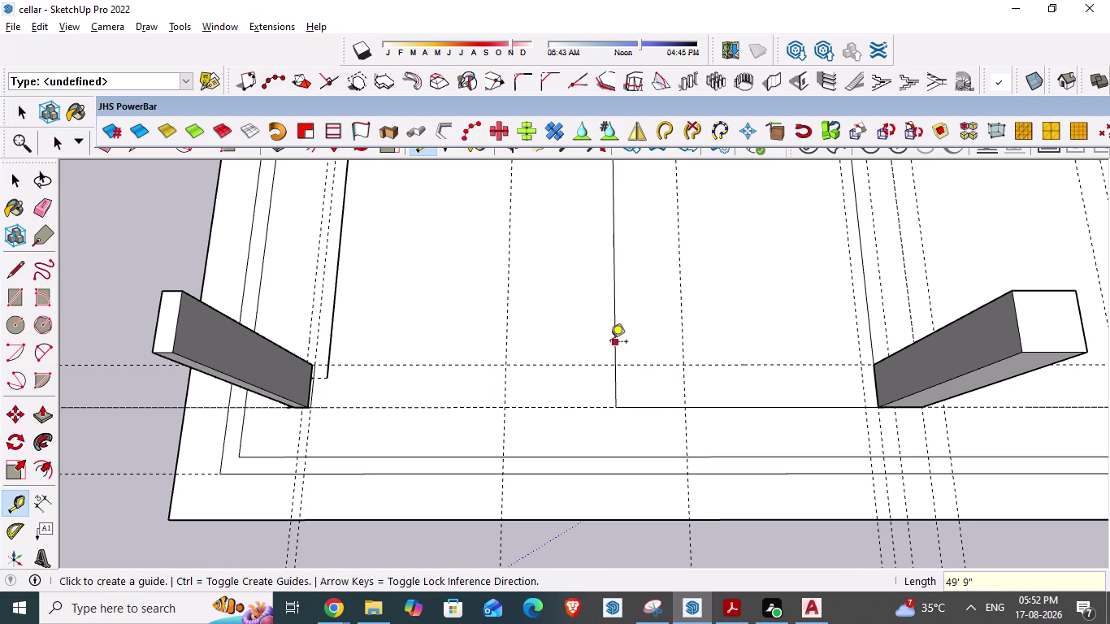
click(615, 340)
text(9)
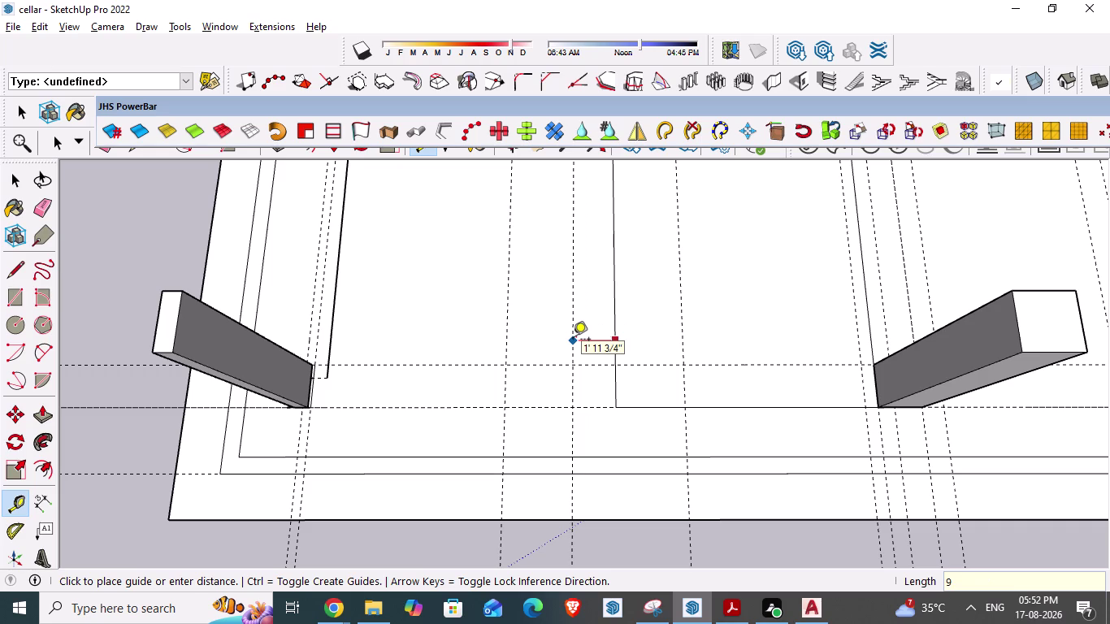
text(")
key(Return)
key(Escape)
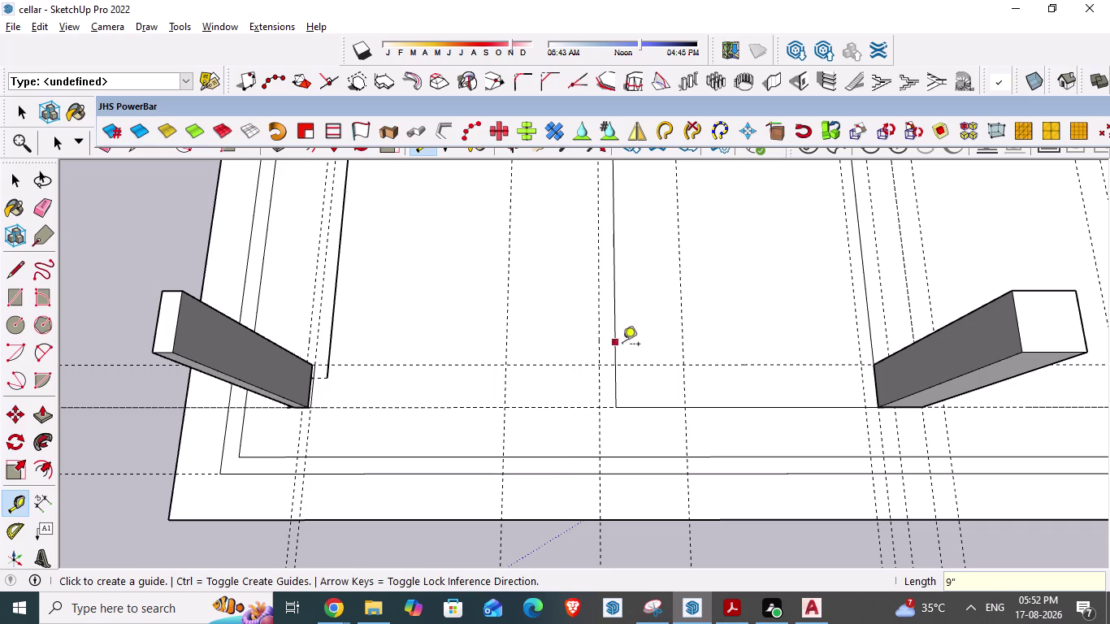
Draw the small 9"-wide column footprint rectangle along the guides with the Line tool.
key(space)
scroll(up, 3)
key(l)
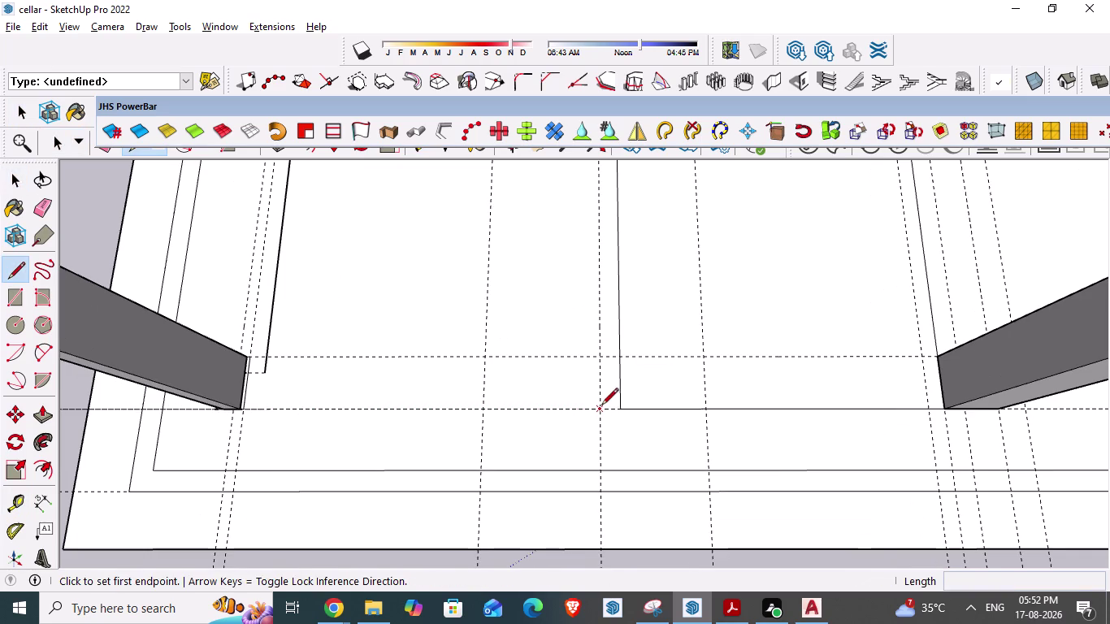
click(601, 406)
click(599, 355)
click(616, 355)
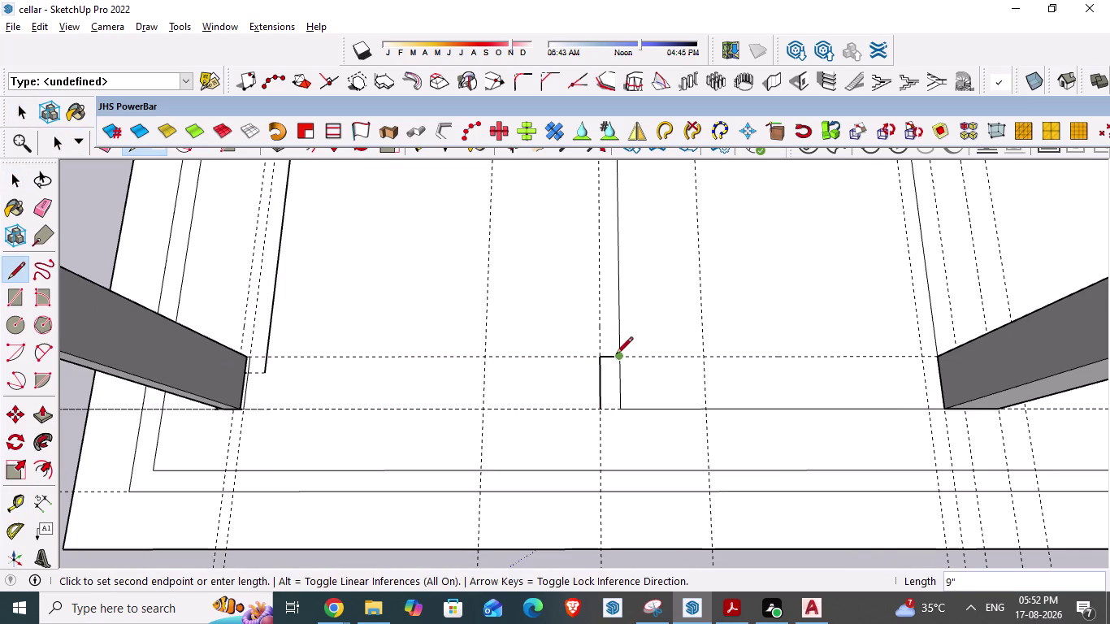
key(Escape)
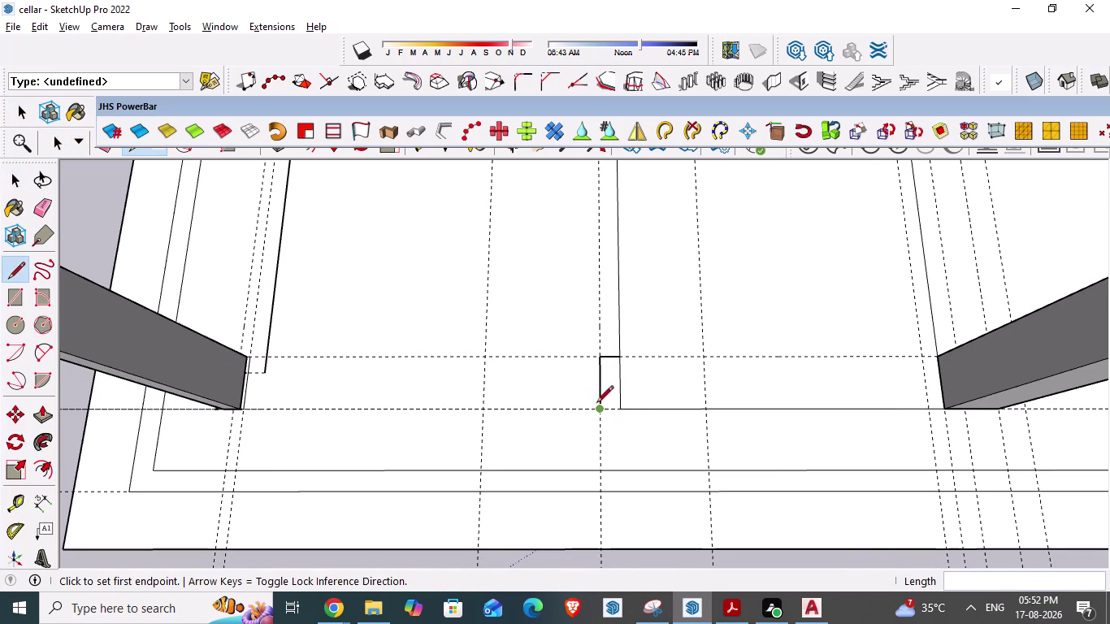
click(600, 413)
click(619, 411)
key(Escape)
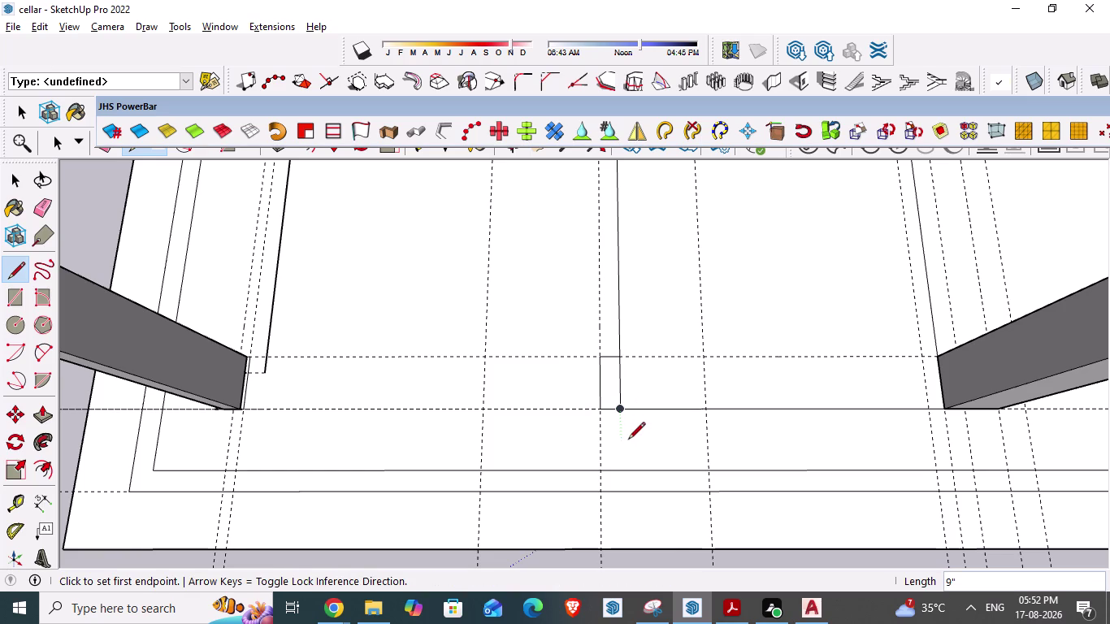
scroll(down, 3)
key(space)
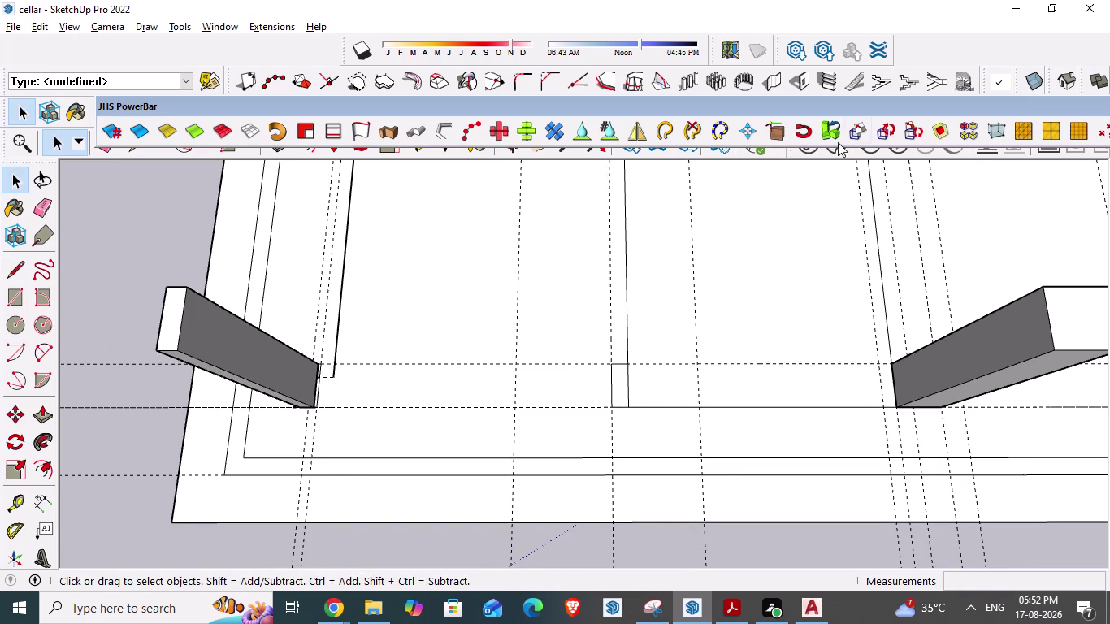
Raise a Build Wall column on the new 9"-wide footprint, then compare with the cellar plan.
click(773, 77)
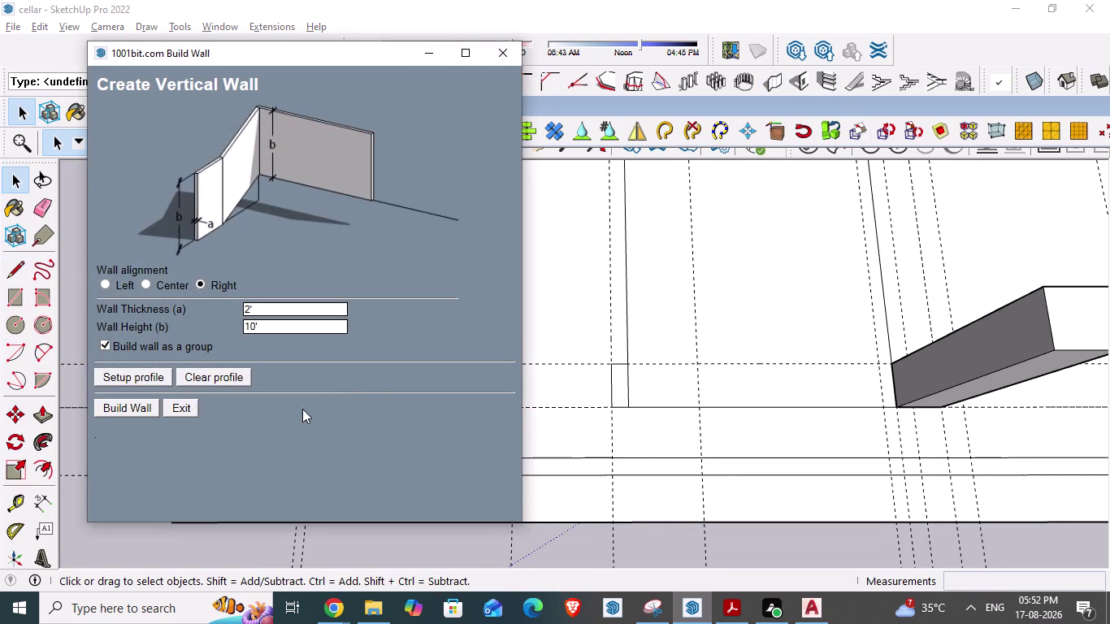
click(132, 409)
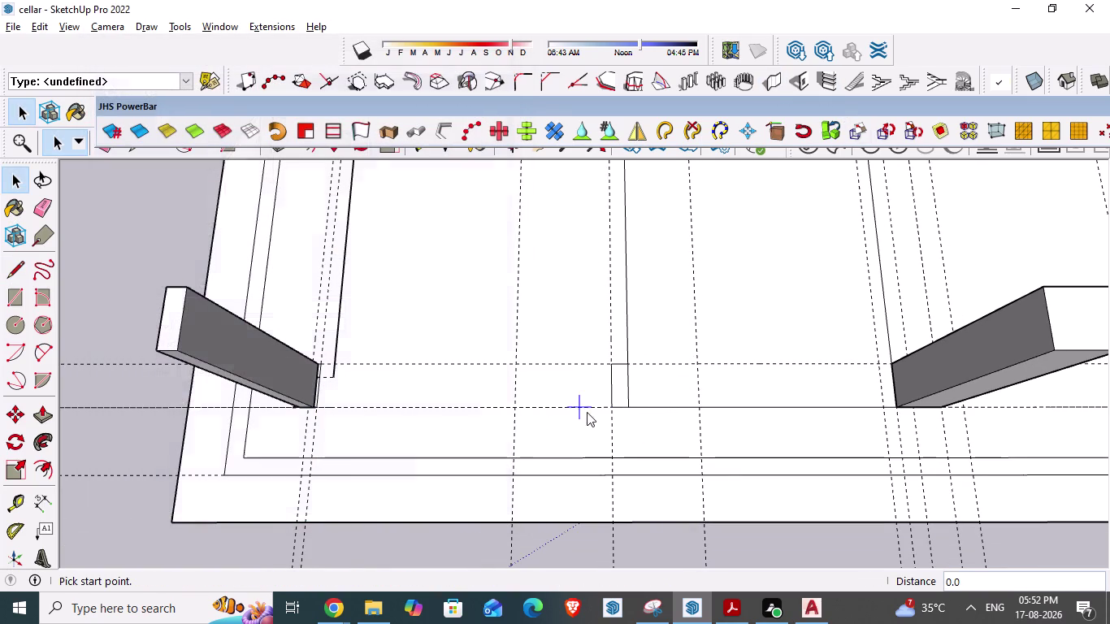
click(610, 407)
double_click(626, 408)
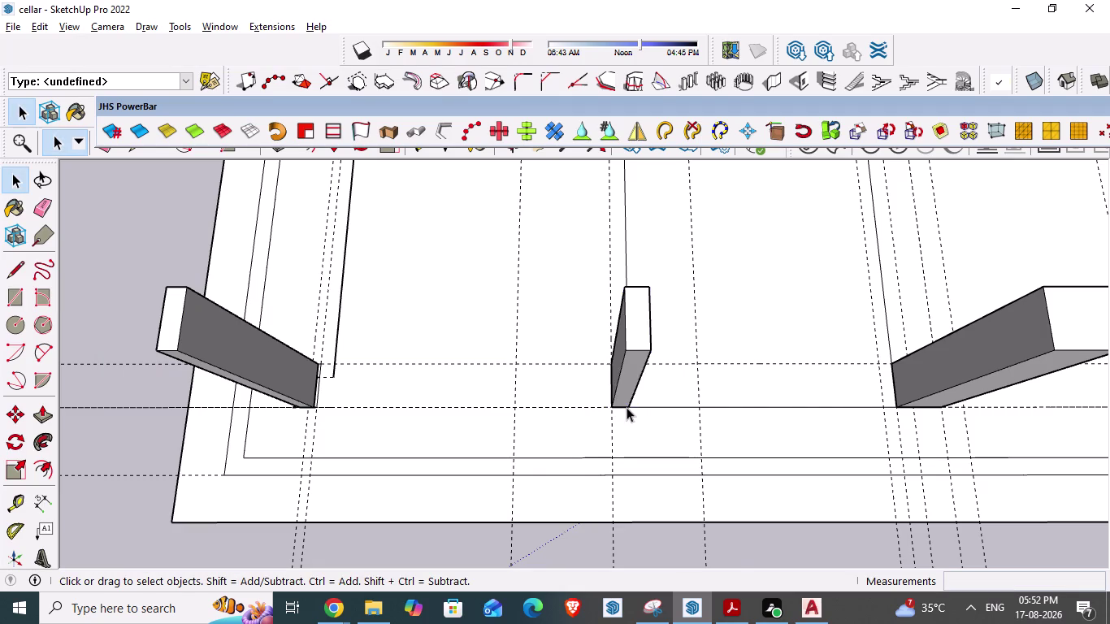
scroll(down, 3)
key(alt+Tab)
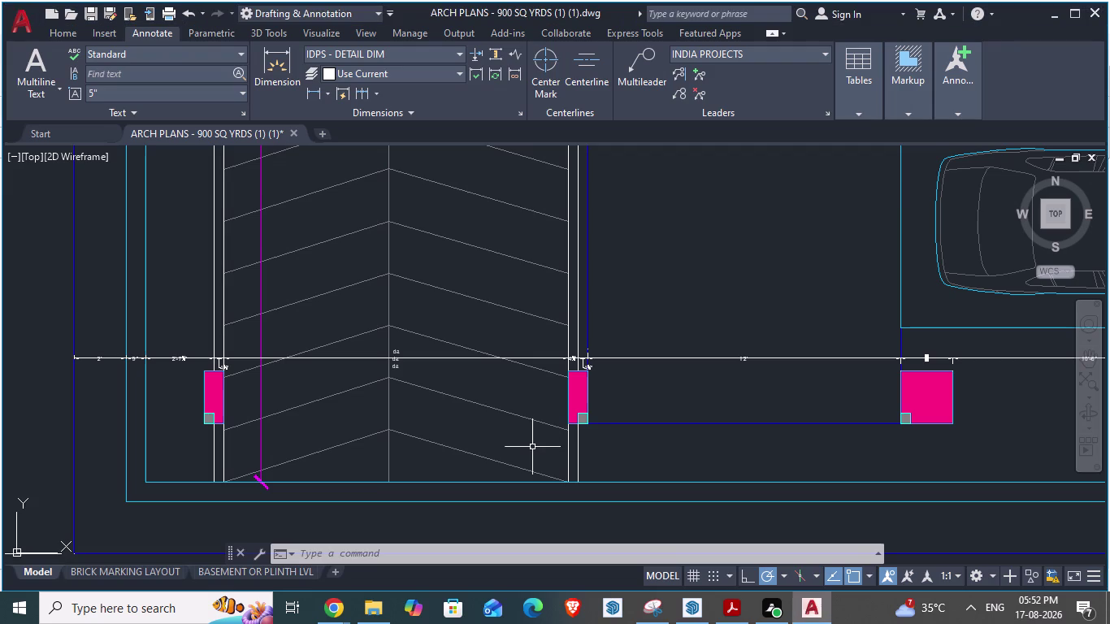
key(alt+Tab)
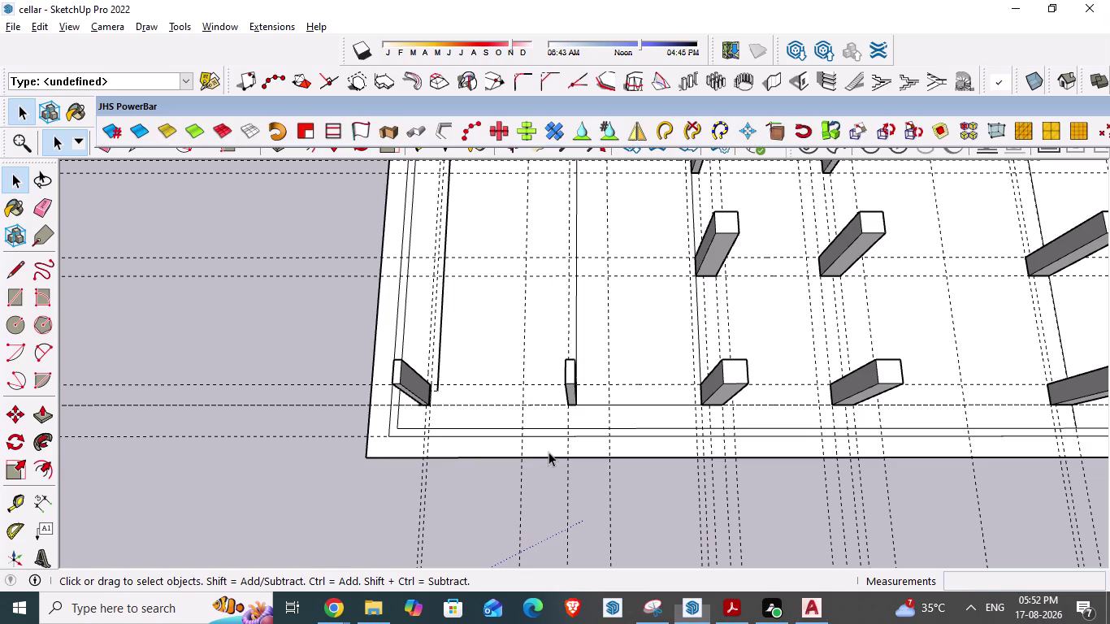
Delete the misaligned left ramp-side column.
middle_drag(454, 417, 466, 513)
scroll(up, 3)
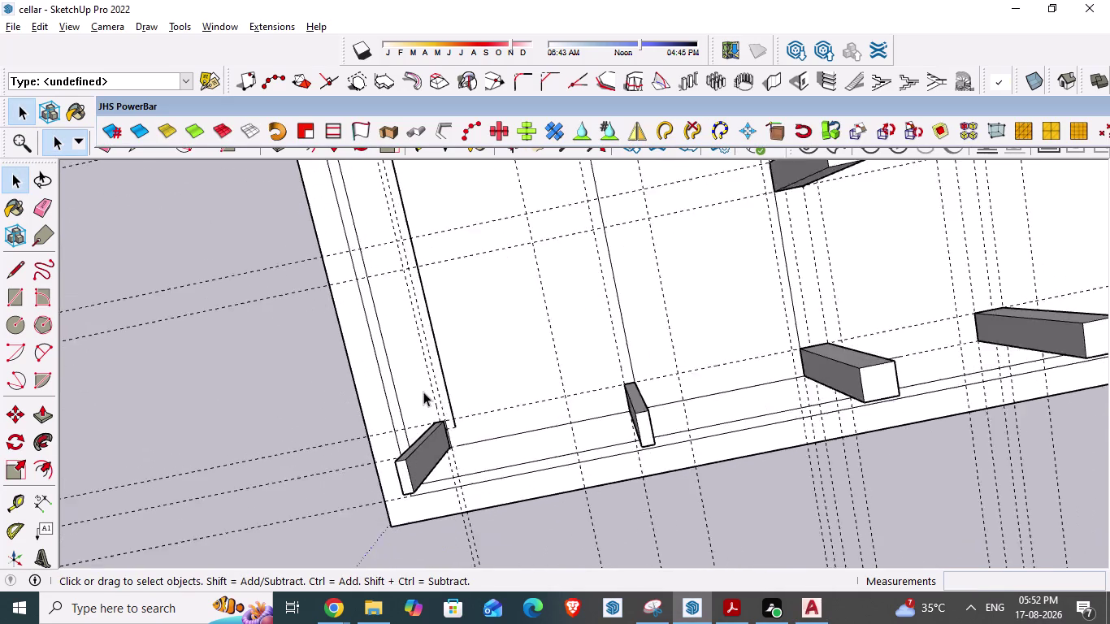
scroll(up, 3)
middle_click(450, 445)
scroll(up, 3)
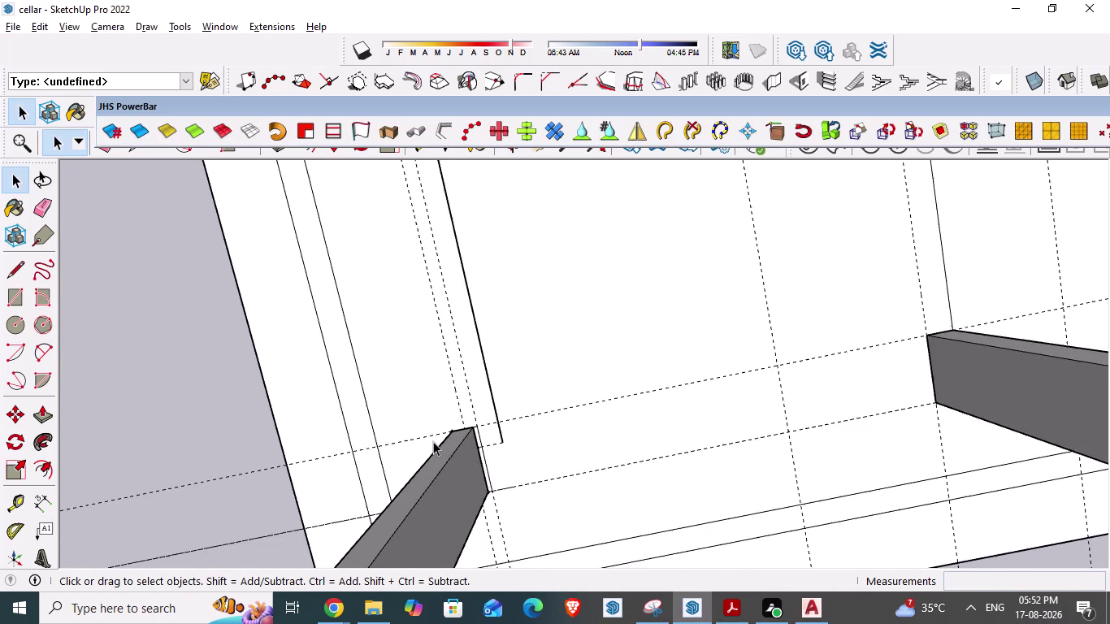
scroll(up, 3)
middle_drag(433, 441, 433, 426)
key(Escape)
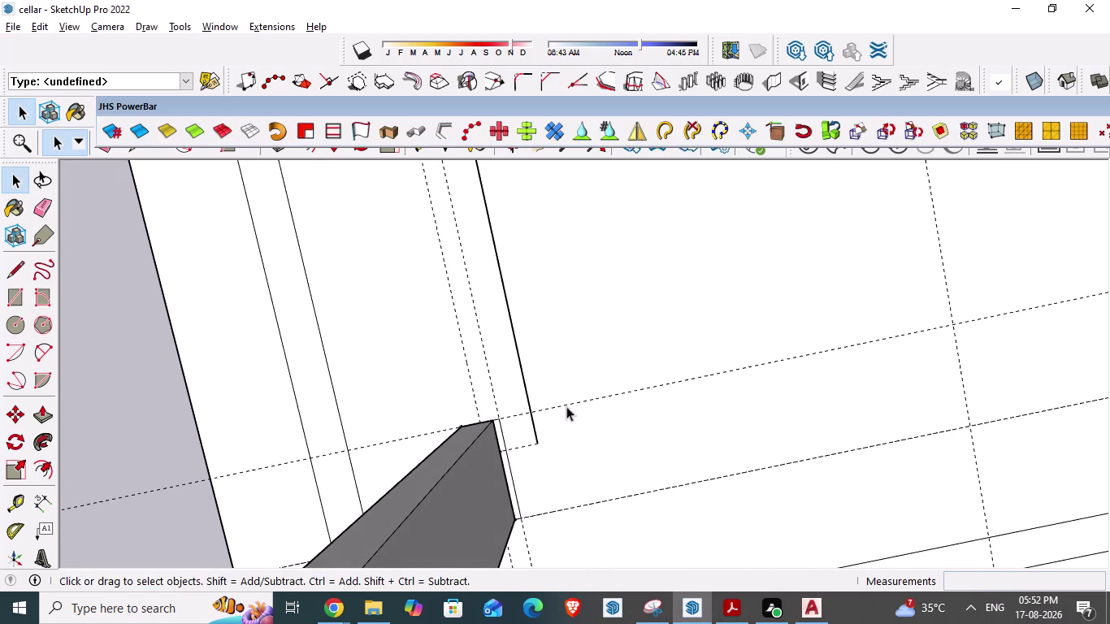
middle_drag(582, 485, 449, 336)
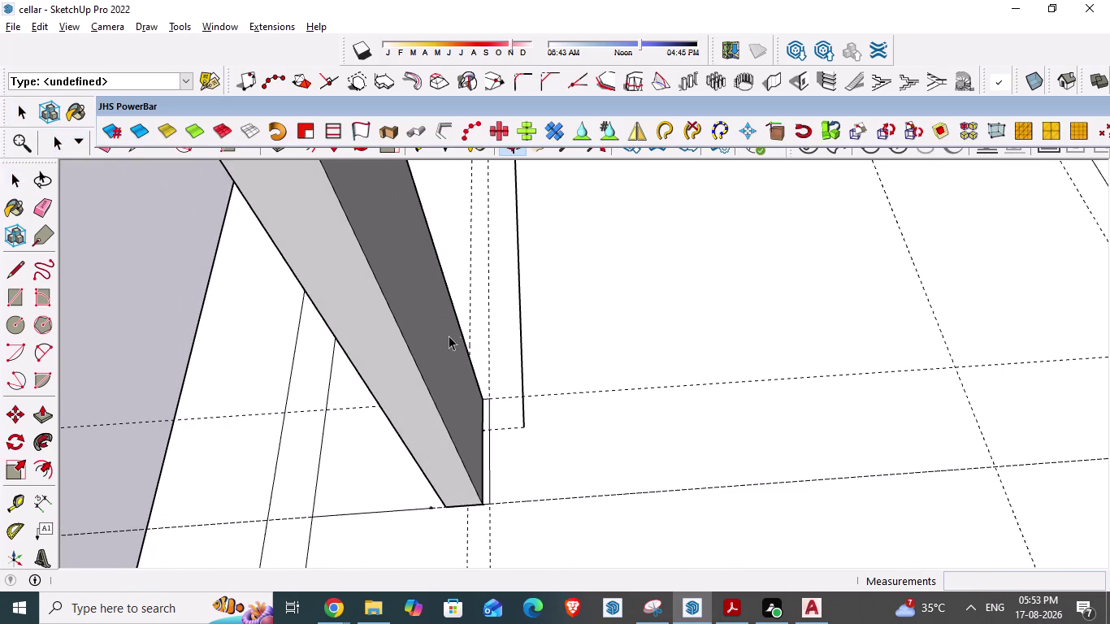
click(438, 400)
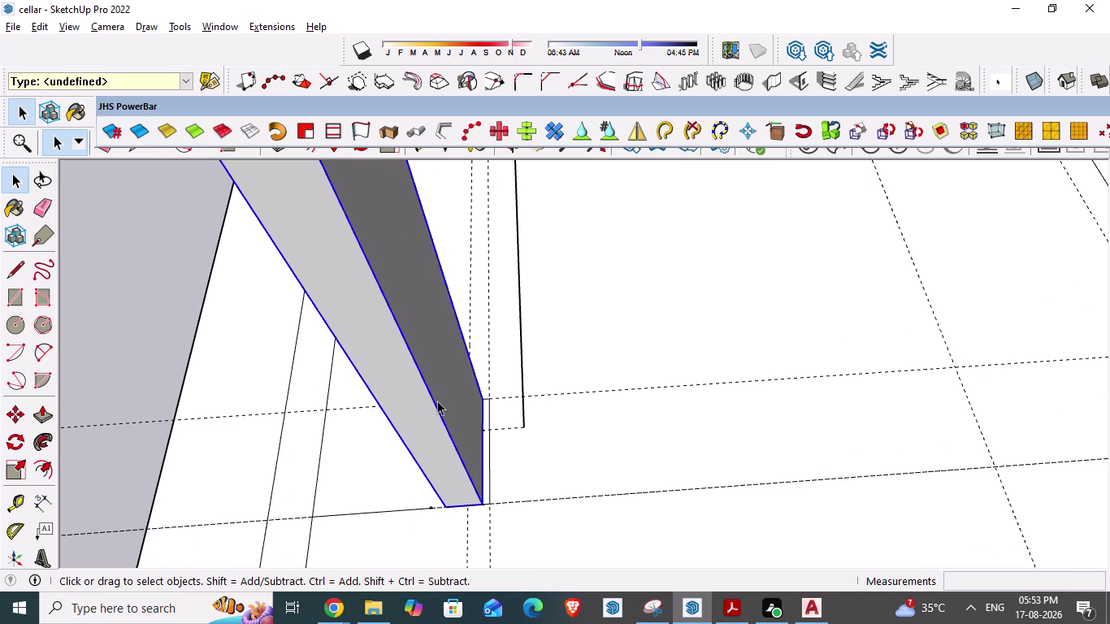
key(Delete)
Rebuild the left column with 1001bit Build Wall on its outlined base.
scroll(up, 3)
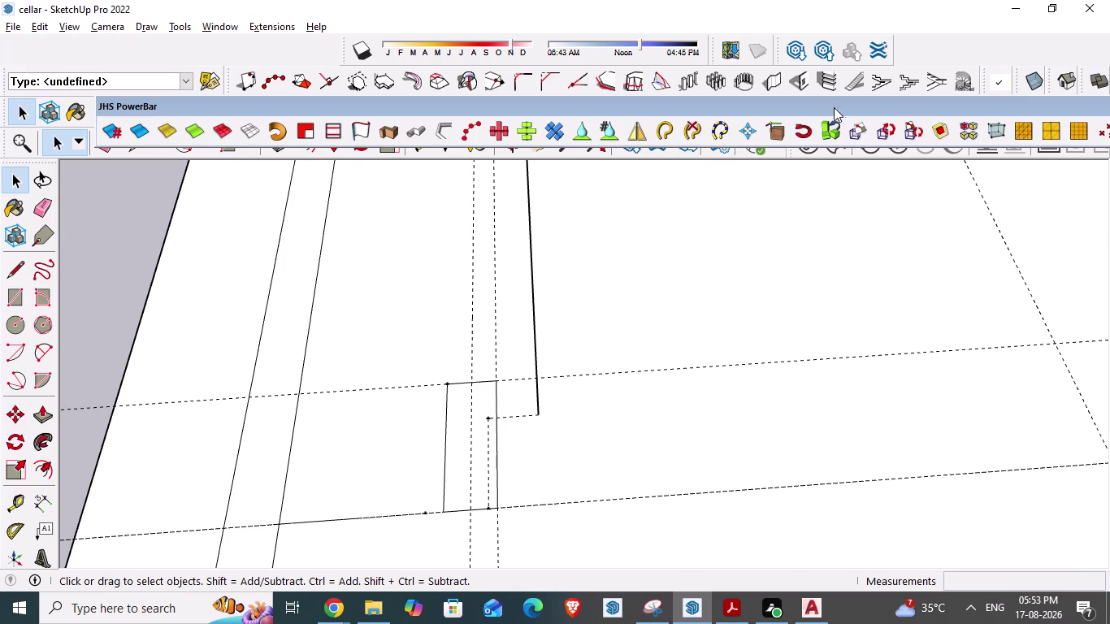
click(769, 85)
click(120, 405)
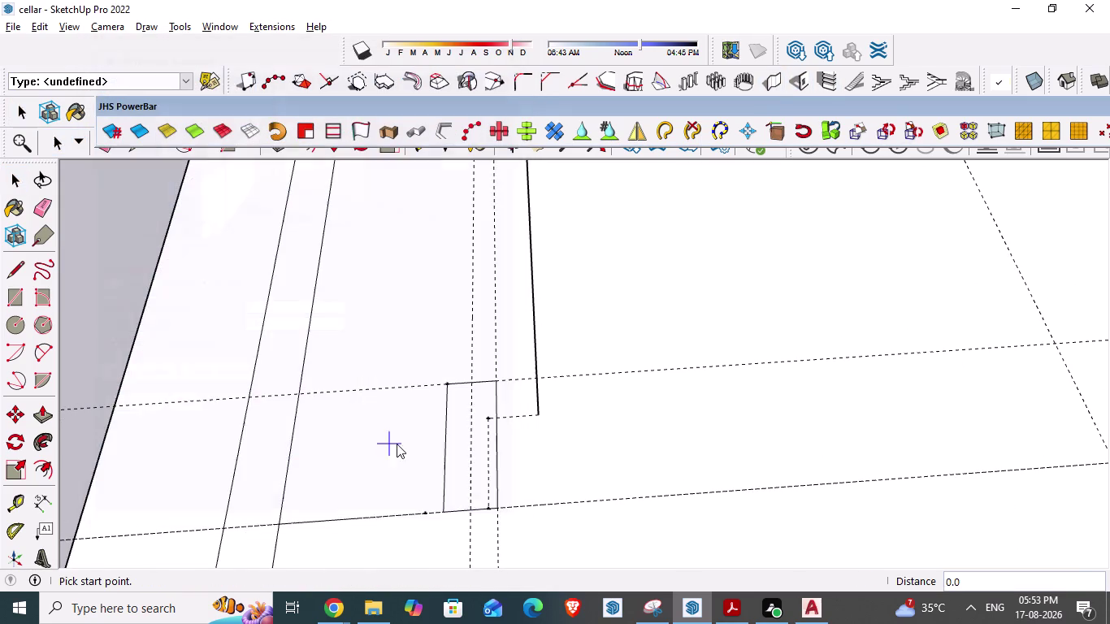
scroll(up, 3)
click(457, 520)
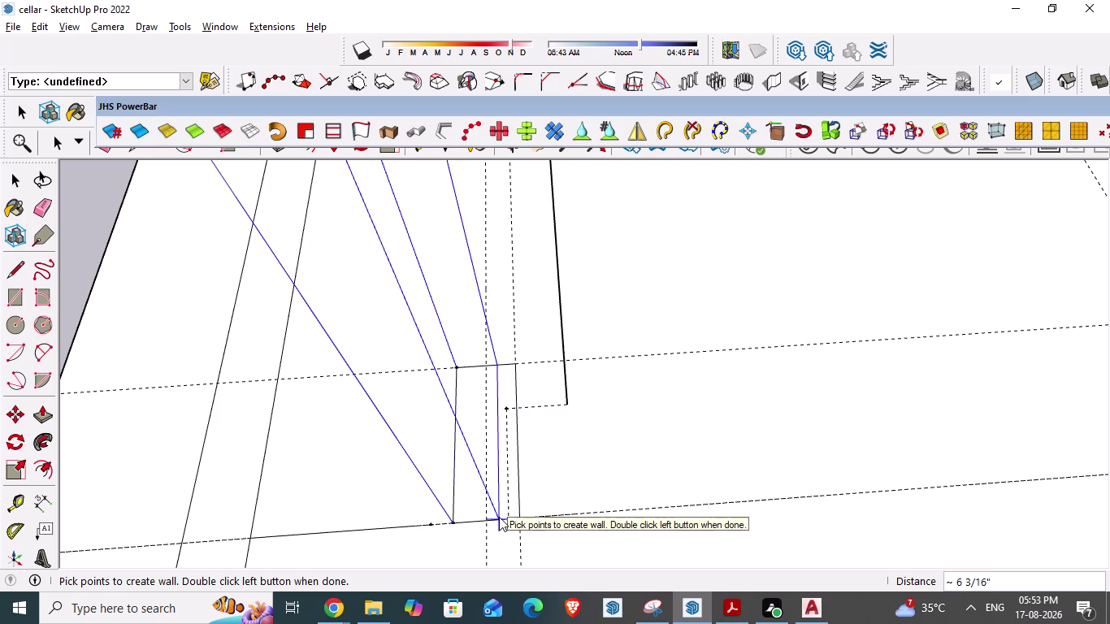
double_click(520, 517)
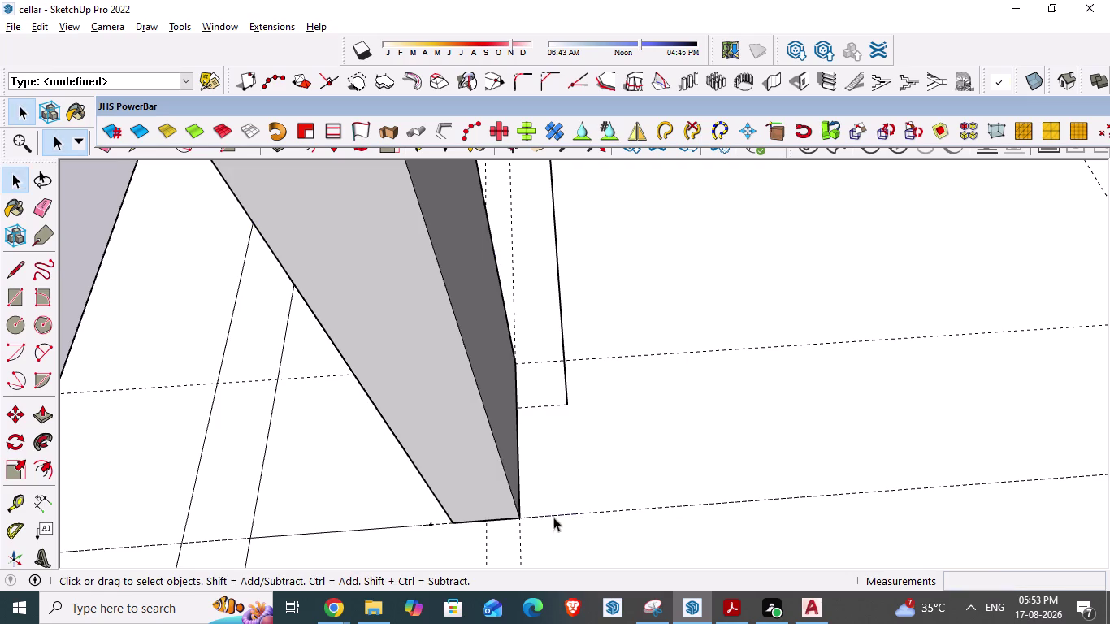
Inspect the rebuilt column and bring up the AutoCAD cellar plan again.
scroll(down, 3)
middle_drag(528, 382, 519, 471)
scroll(down, 3)
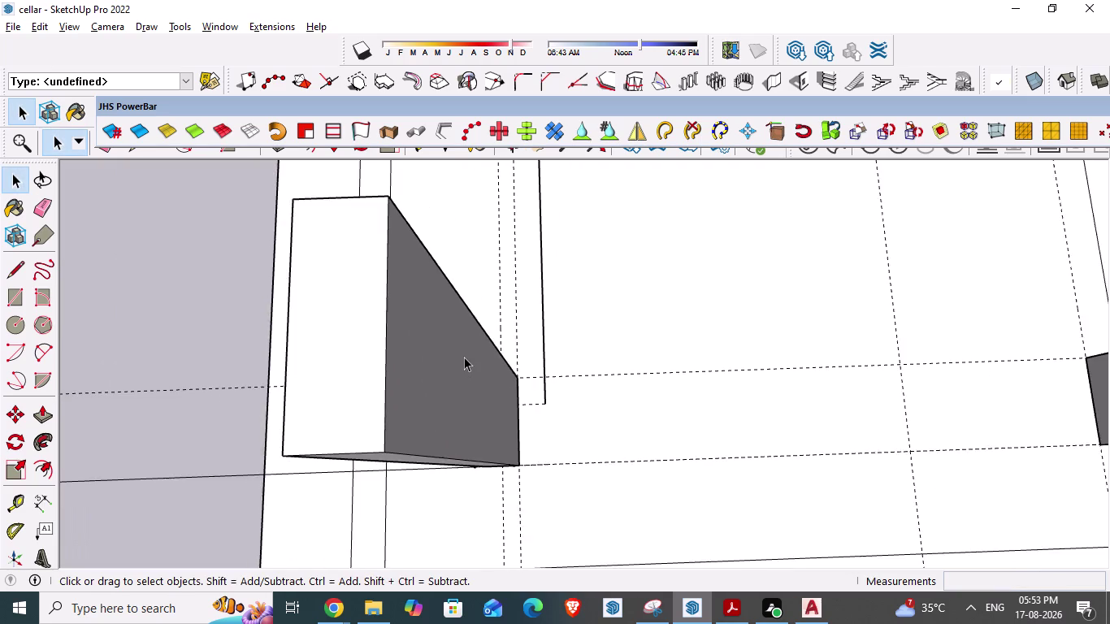
scroll(down, 3)
middle_drag(442, 389, 449, 375)
key(alt+Tab)
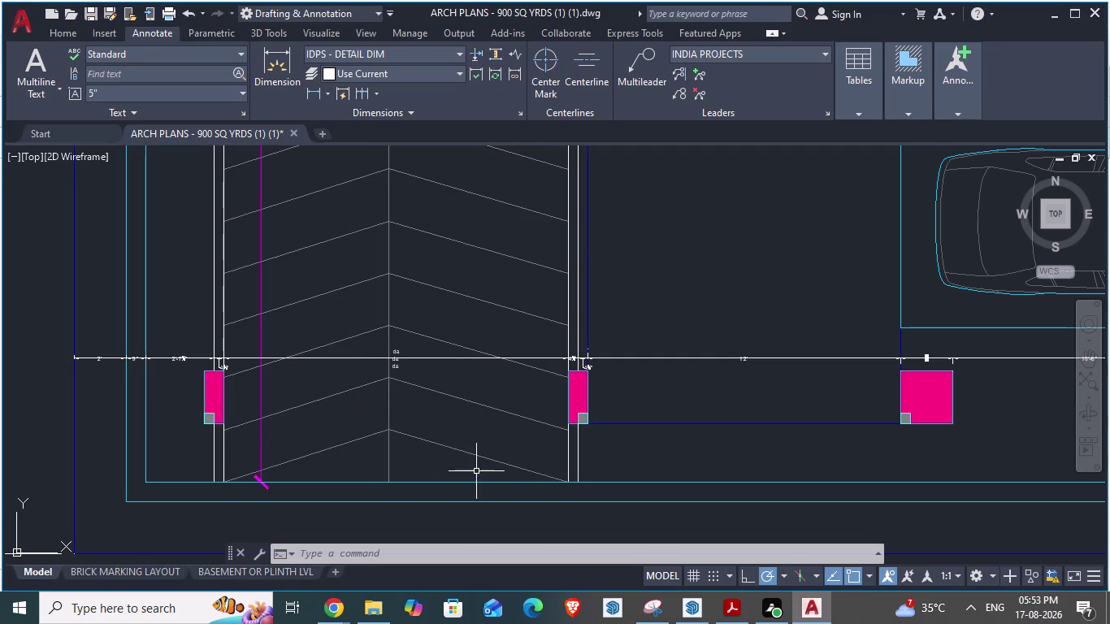
scroll(up, 3)
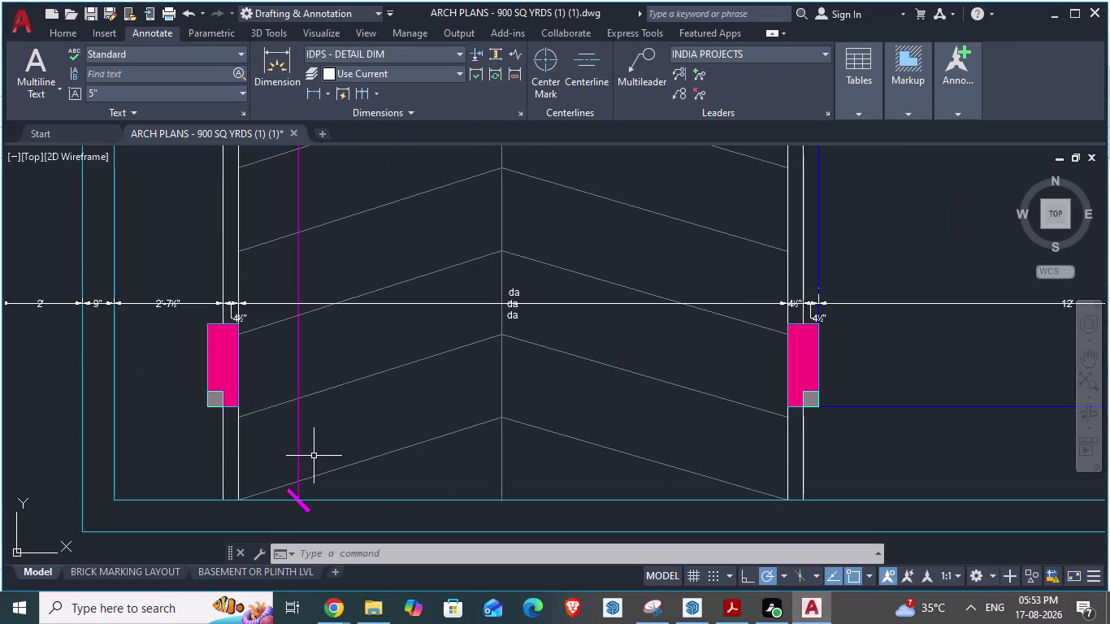
key(alt+Tab)
scroll(down, 3)
scroll(down, 3)
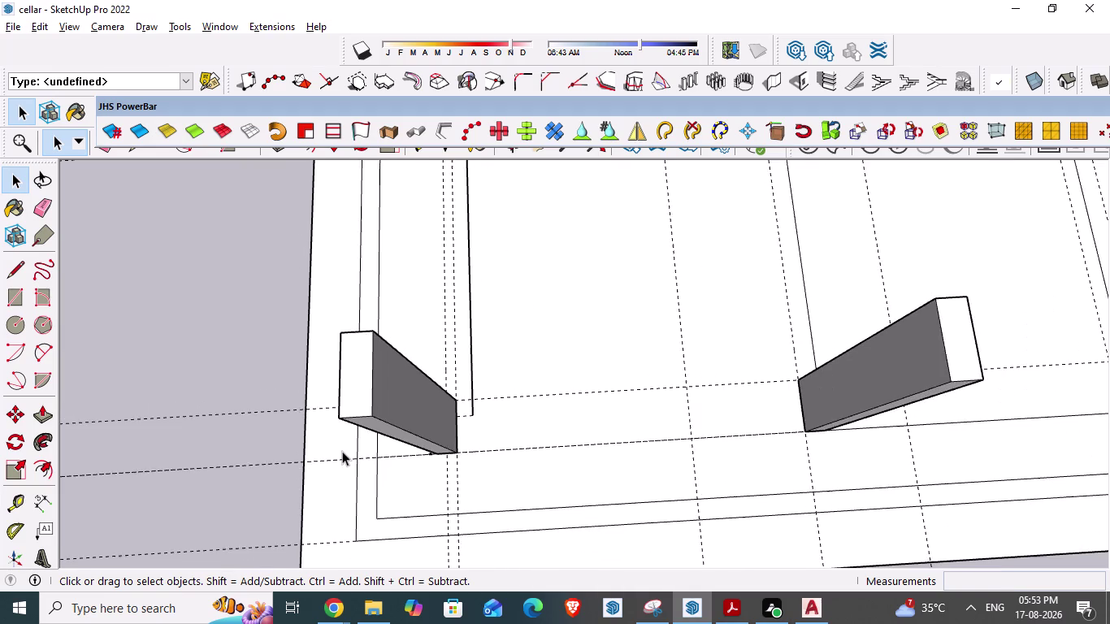
scroll(down, 3)
scroll(down, 3)
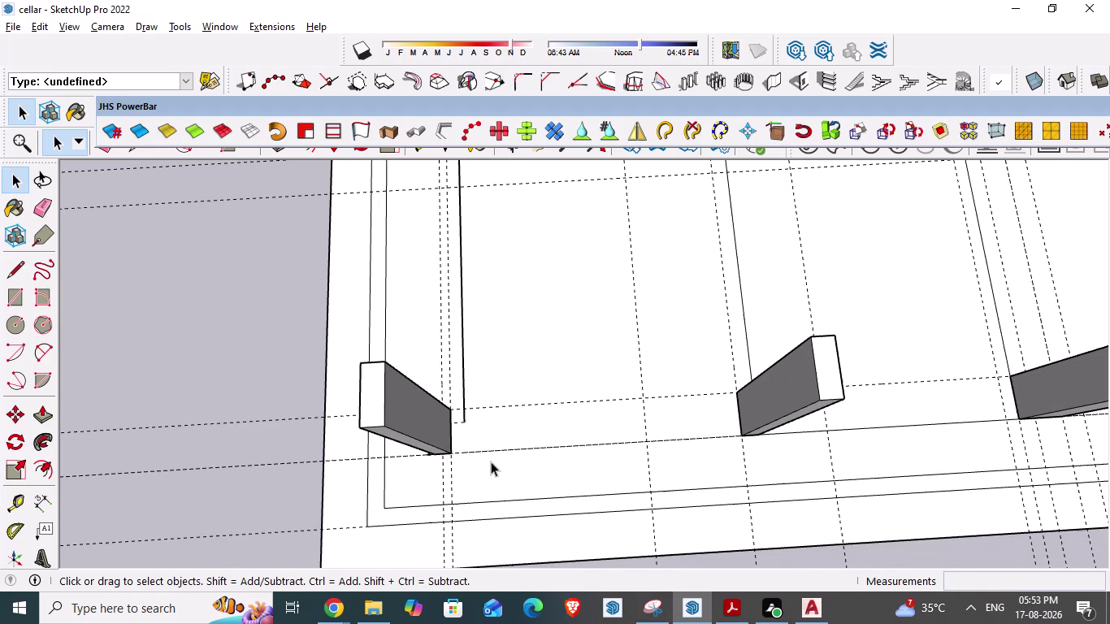
key(alt+Tab)
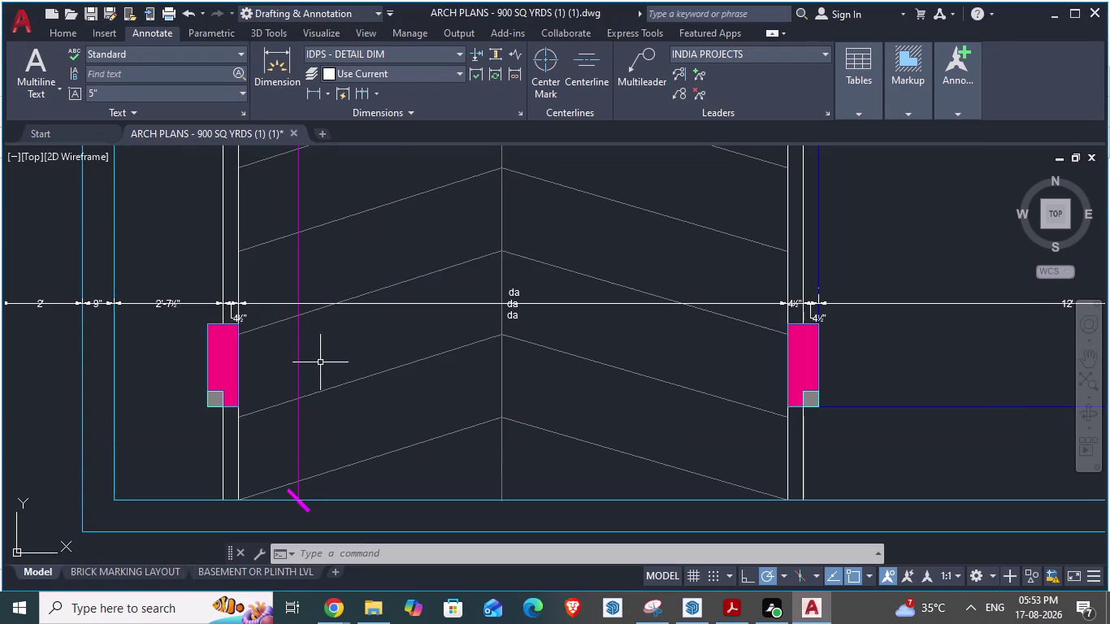
scroll(up, 3)
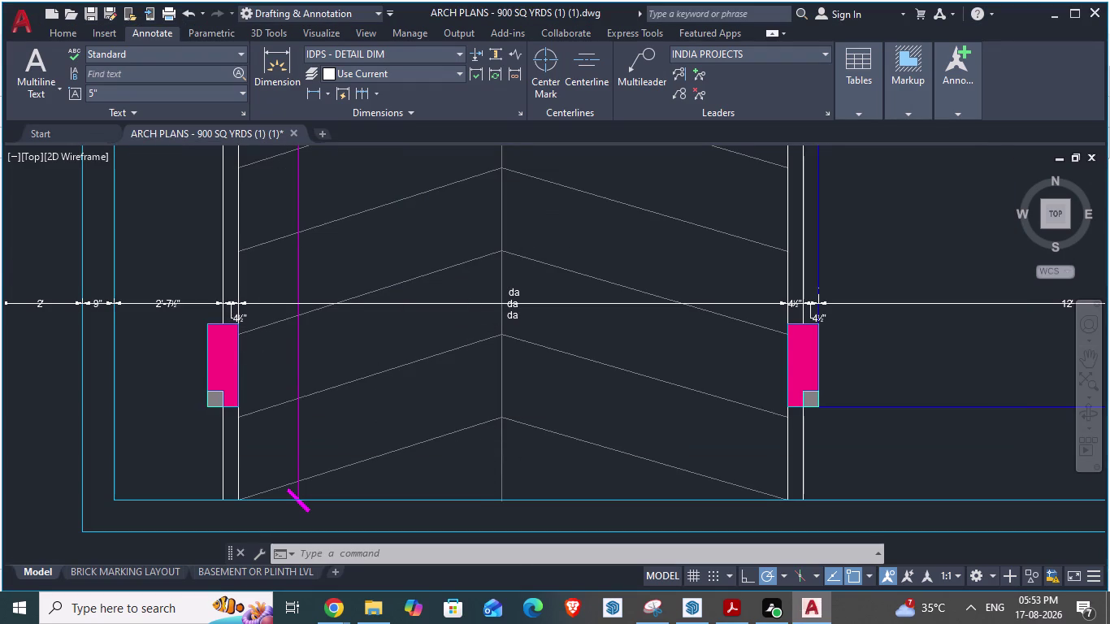
key(space)
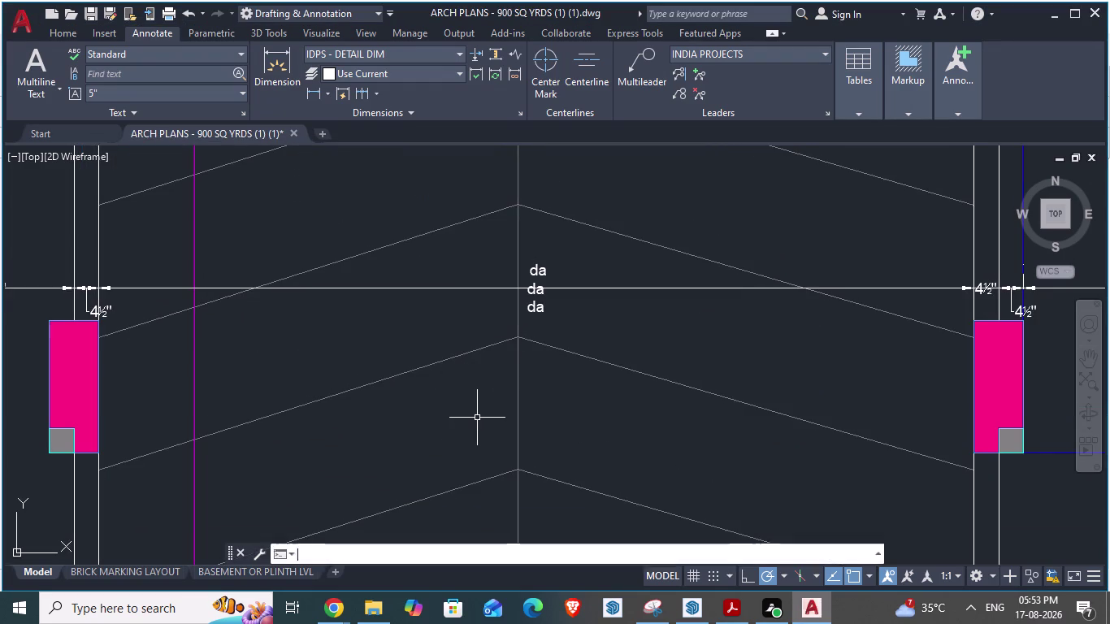
click(96, 366)
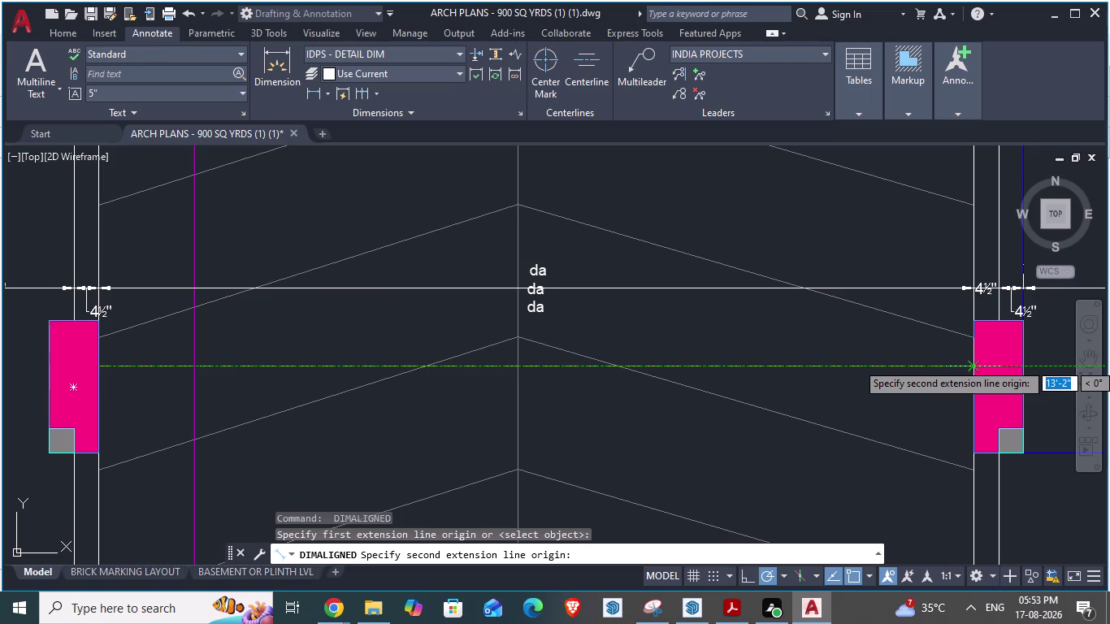
key(alt+Tab)
scroll(down, 3)
scroll(up, 3)
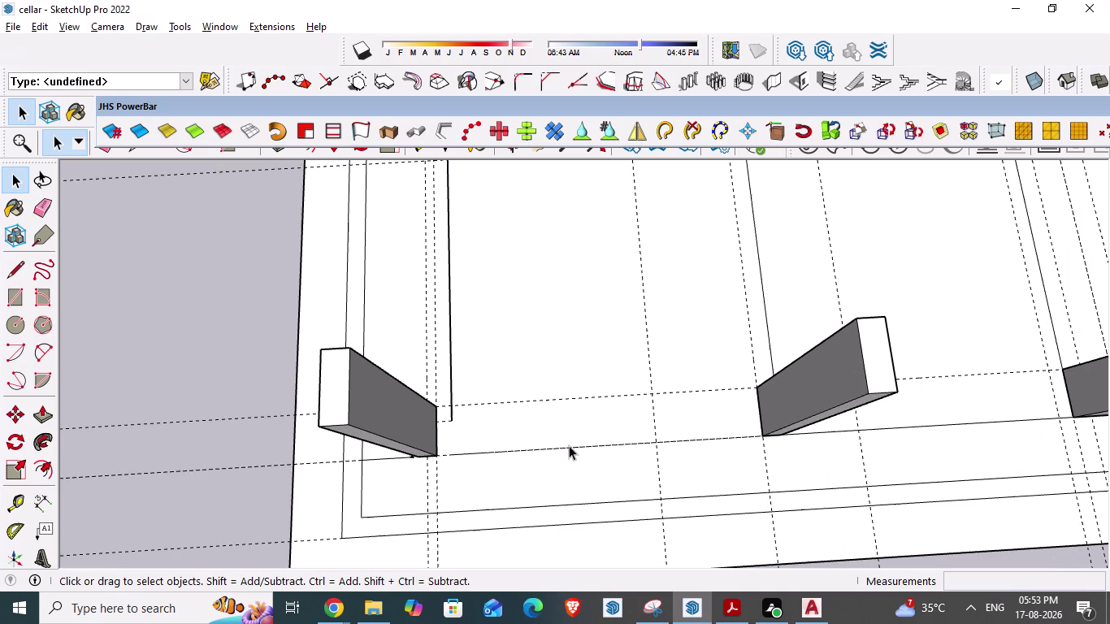
key(t)
Tape-measure from the left column's corner and compare the span with the AutoCAD plan.
click(438, 433)
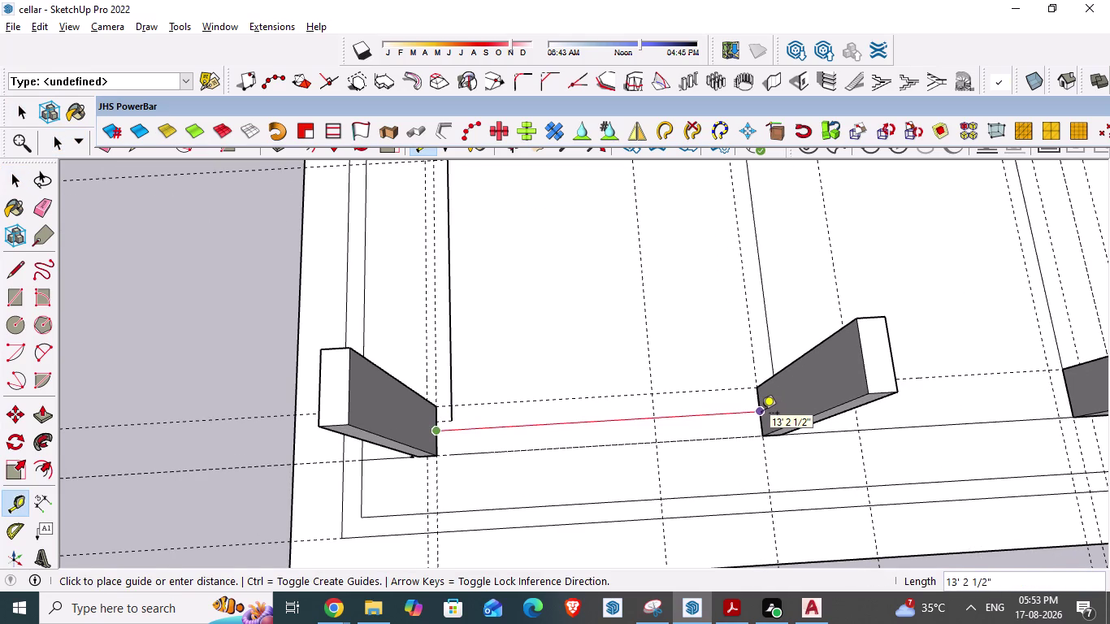
key(Escape)
scroll(up, 3)
scroll(down, 3)
middle_drag(573, 422, 562, 446)
key(alt+Tab)
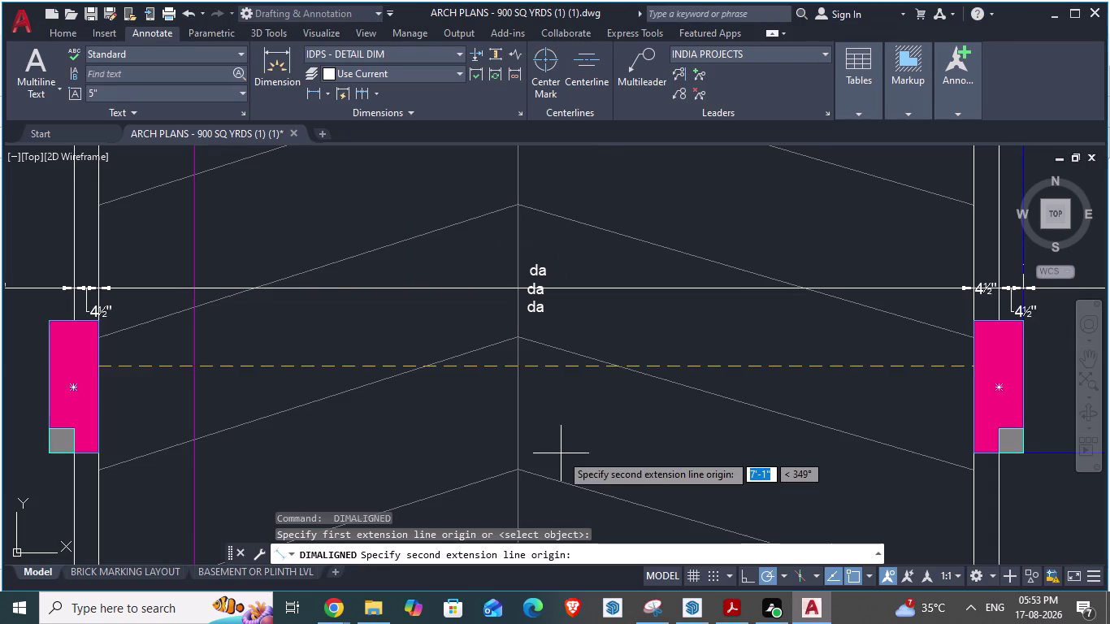
scroll(down, 3)
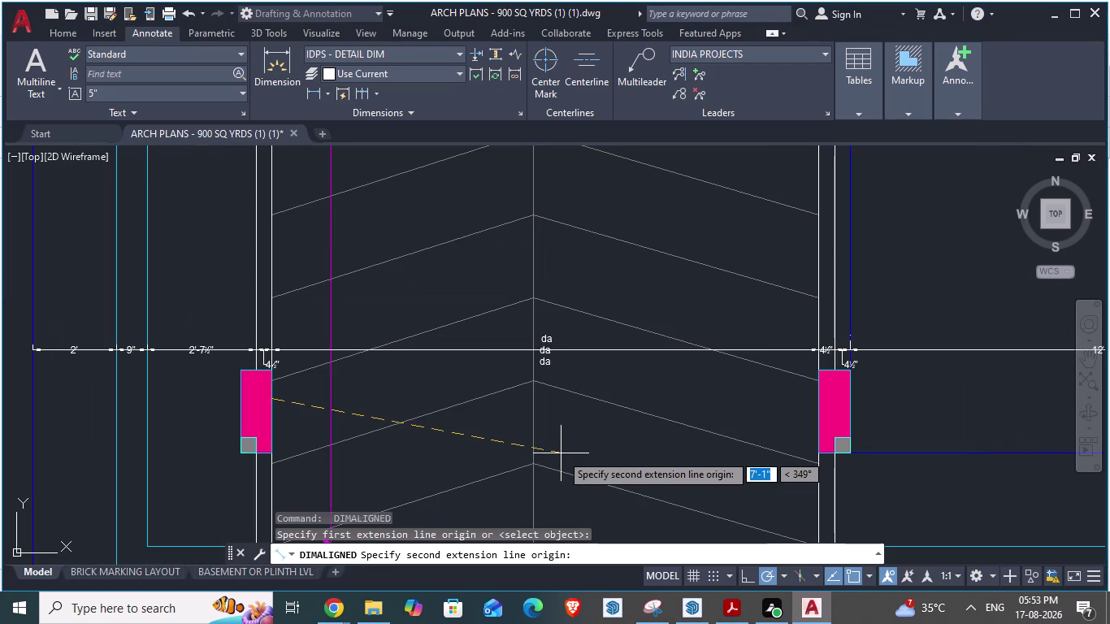
key(alt+Tab)
Remove the left ramp-side column by undoing back from a top-down view.
scroll(down, 3)
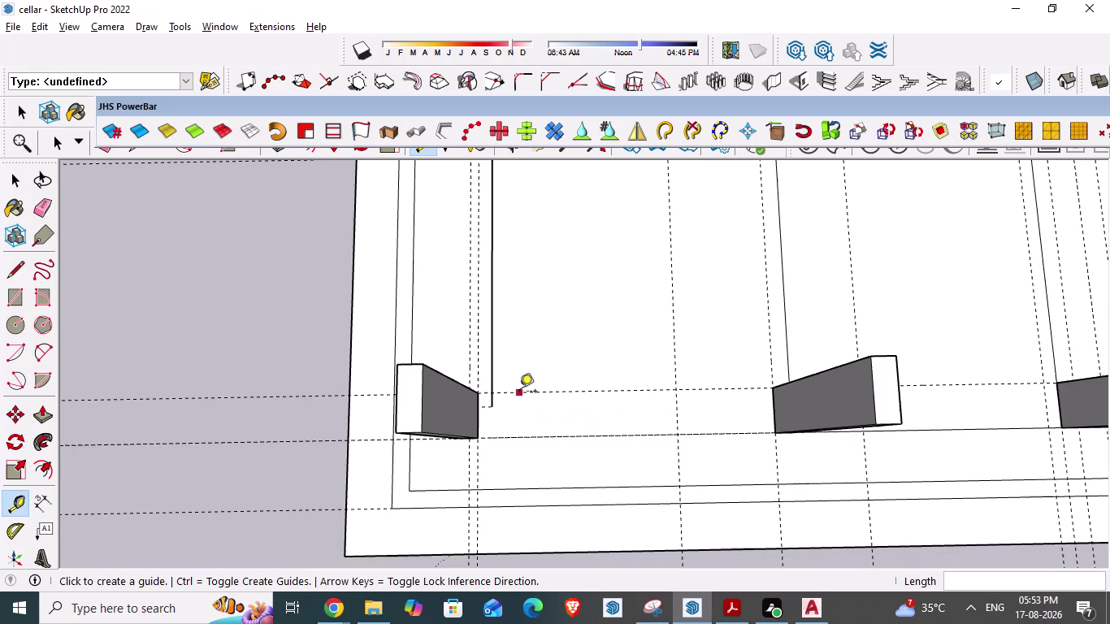
middle_drag(516, 427, 512, 449)
scroll(up, 3)
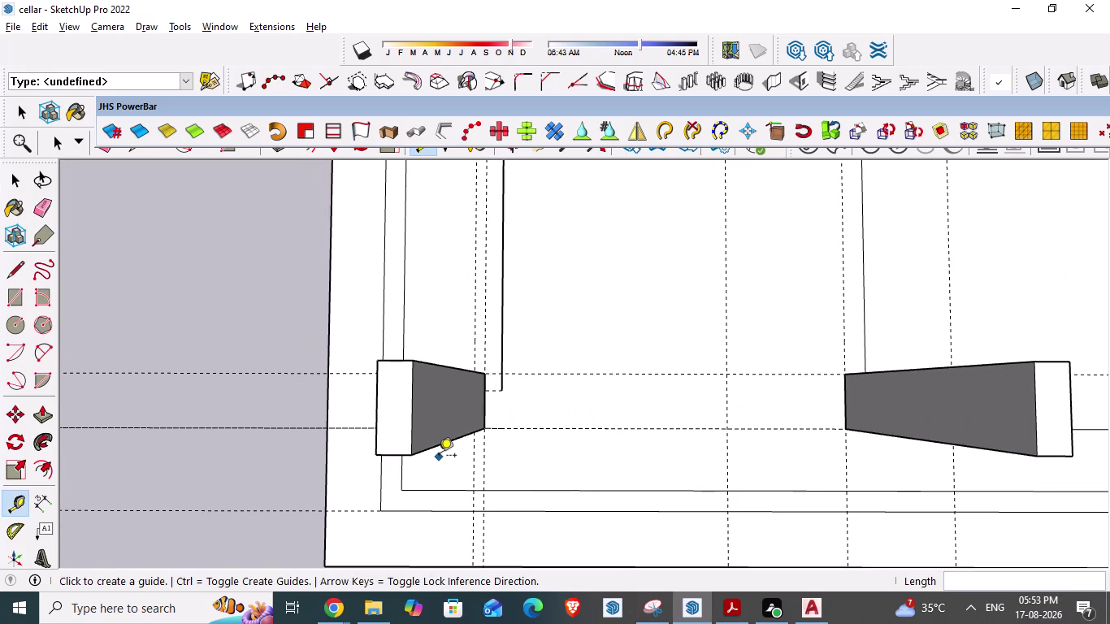
key(ctrl+z)
key(ctrl+z)
key(ctrl+z)
key(ctrl+z)
key(ctrl+z)
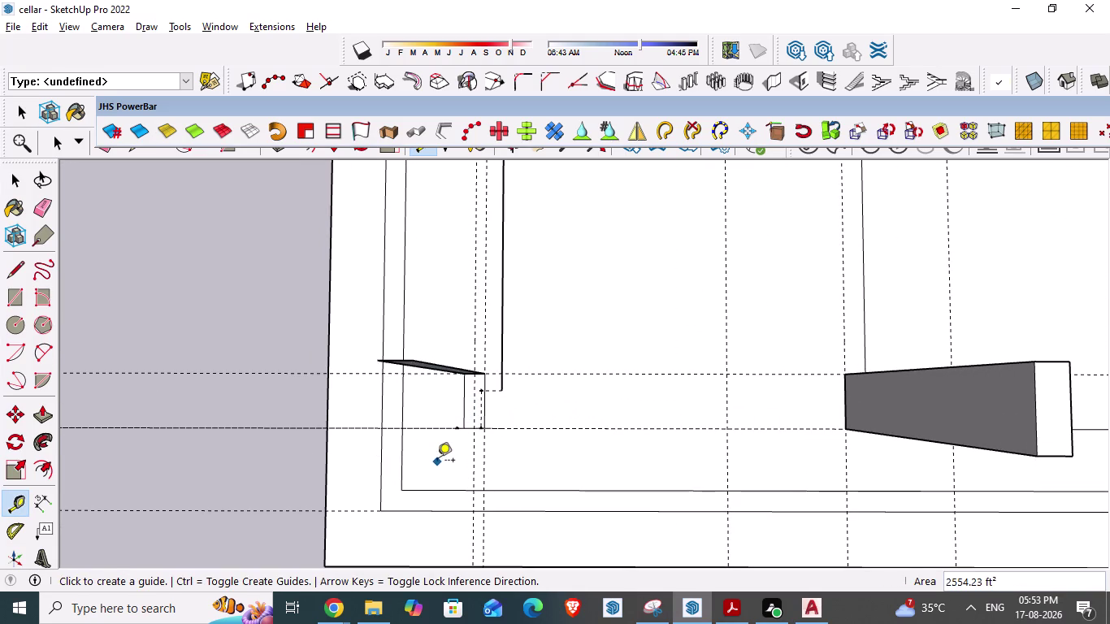
key(ctrl+z)
Tape a 12' guide from the right column's corner.
scroll(up, 3)
middle_drag(460, 437, 452, 405)
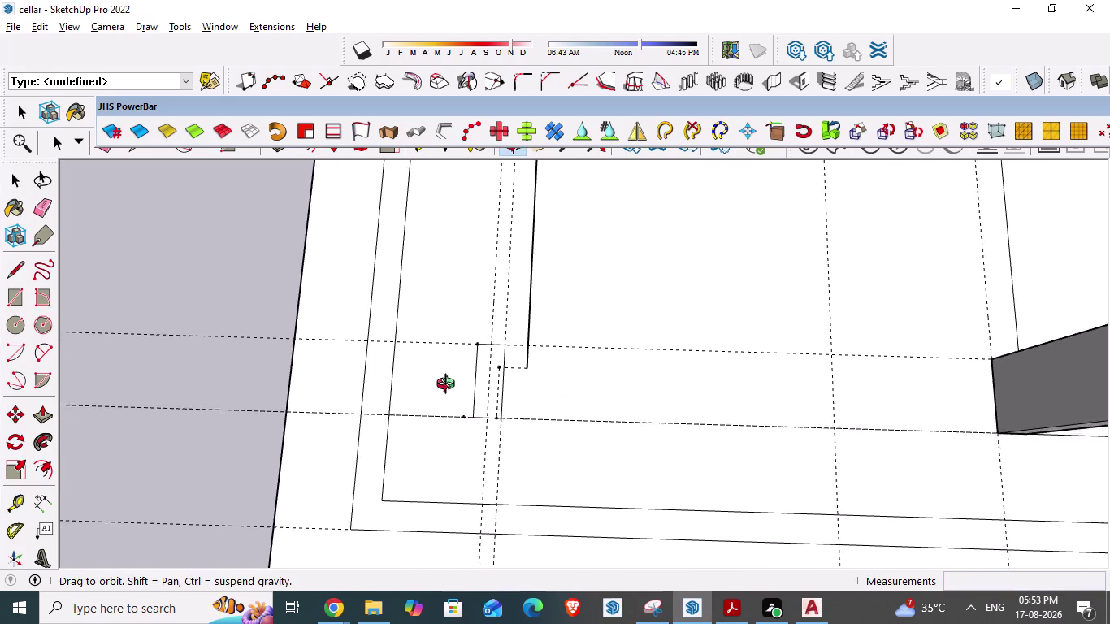
middle_drag(453, 405, 446, 372)
scroll(down, 3)
middle_click(739, 399)
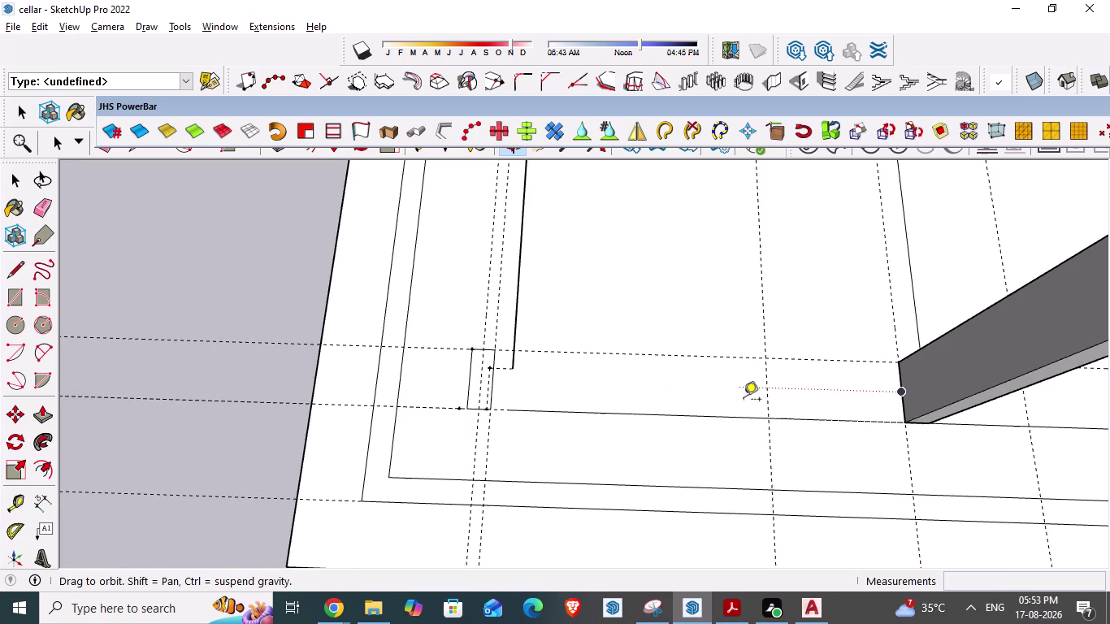
scroll(down, 3)
scroll(down, 3)
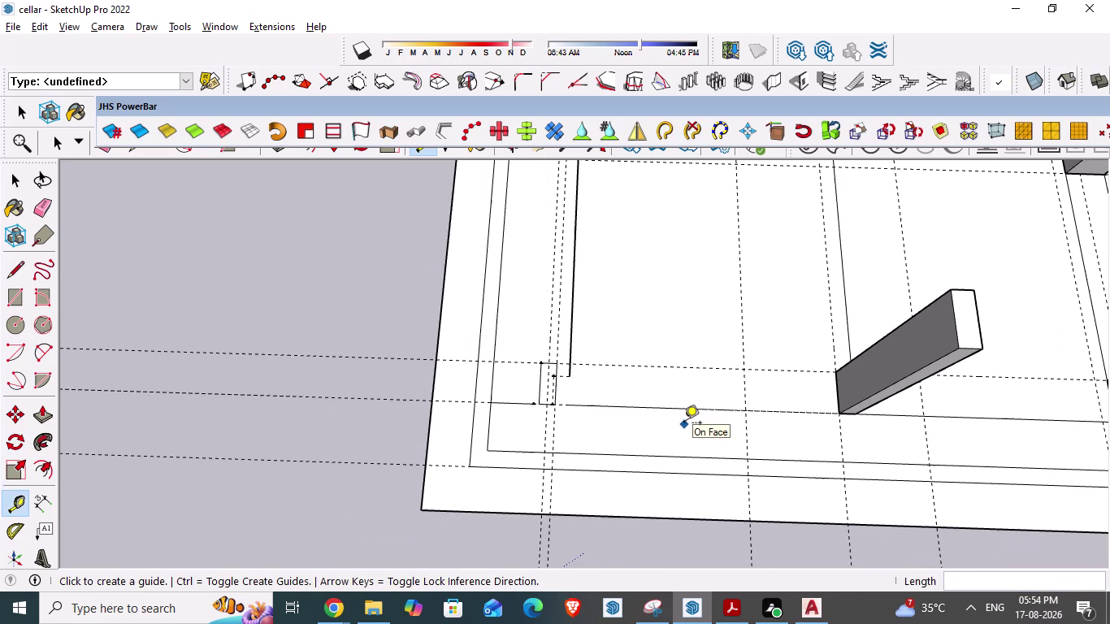
key(Escape)
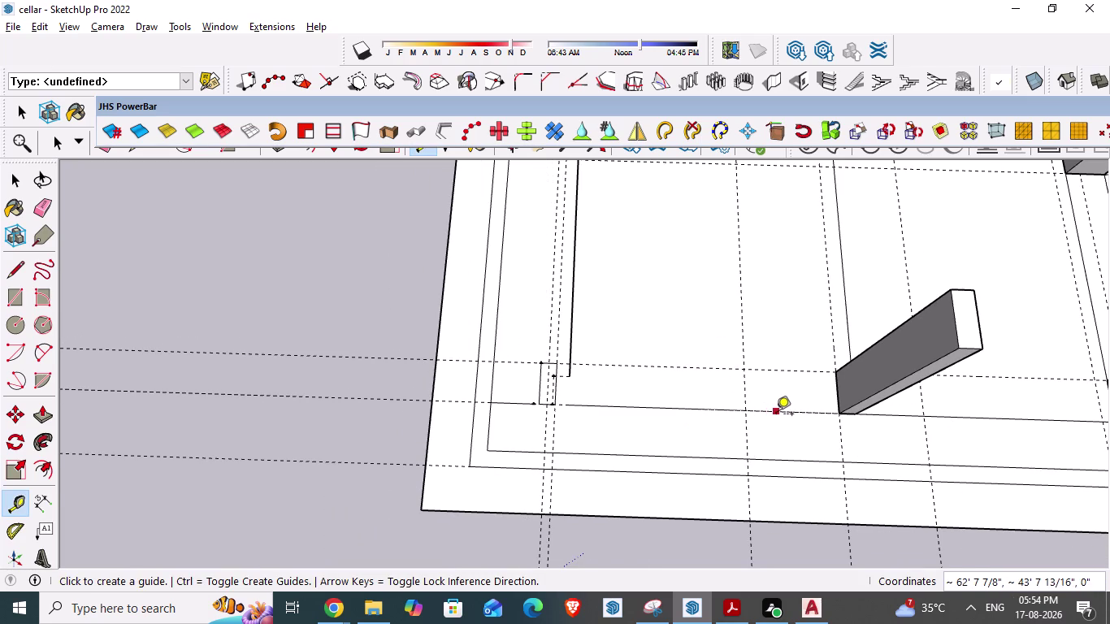
key(t)
click(846, 396)
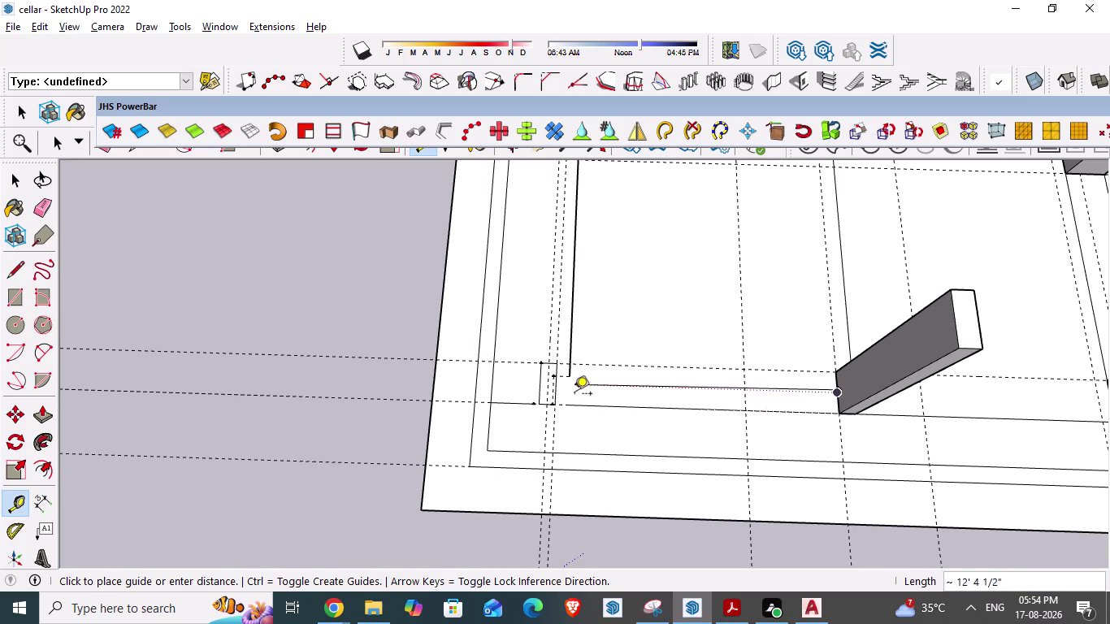
text(12')
key(Return)
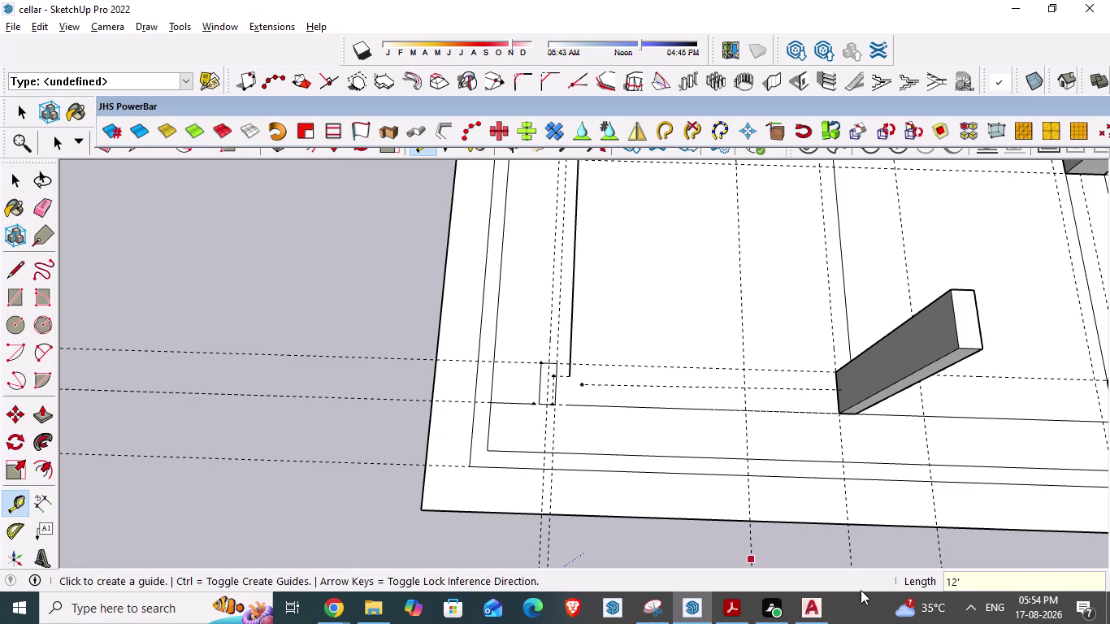
Undo the last change and orbit out to view the whole cellar.
scroll(up, 3)
middle_drag(603, 460, 591, 540)
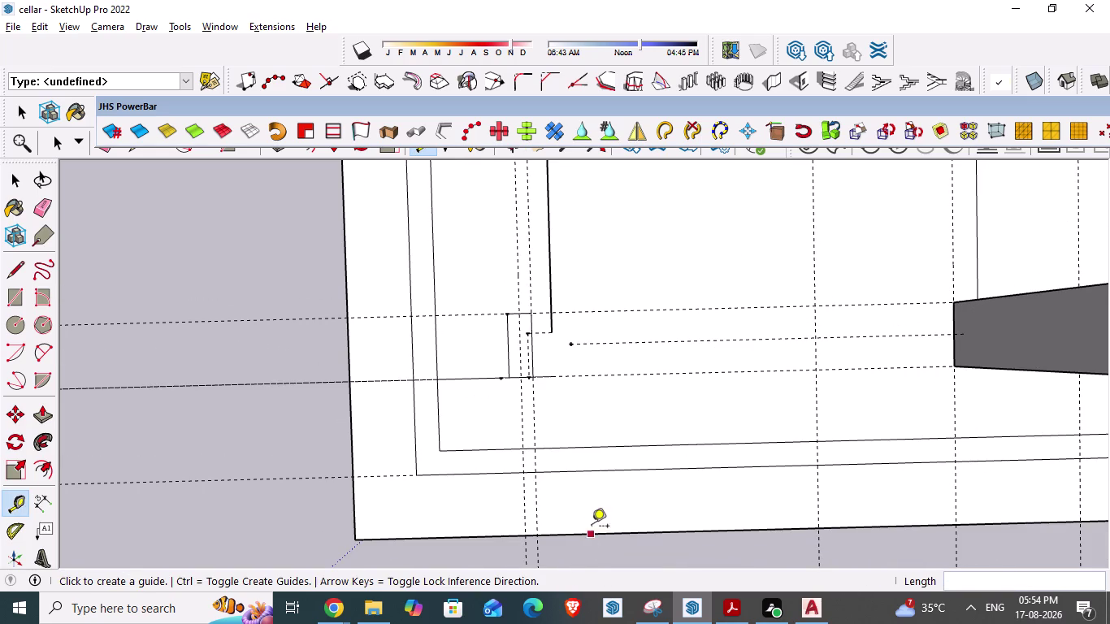
key(ctrl+z)
scroll(down, 3)
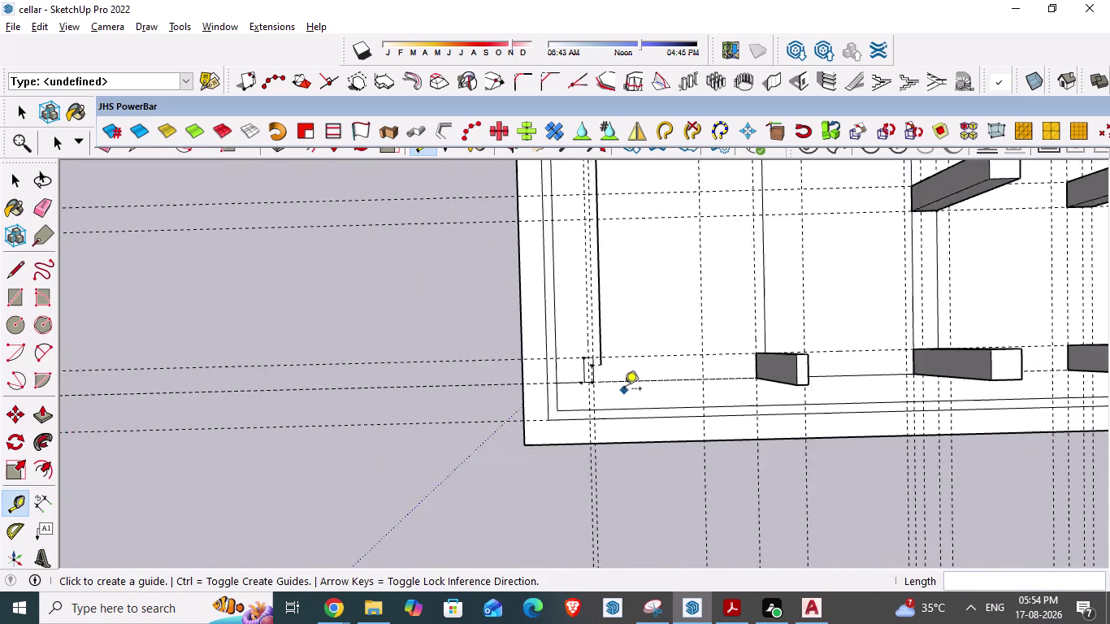
scroll(down, 3)
scroll(up, 3)
middle_drag(638, 402, 656, 404)
scroll(down, 3)
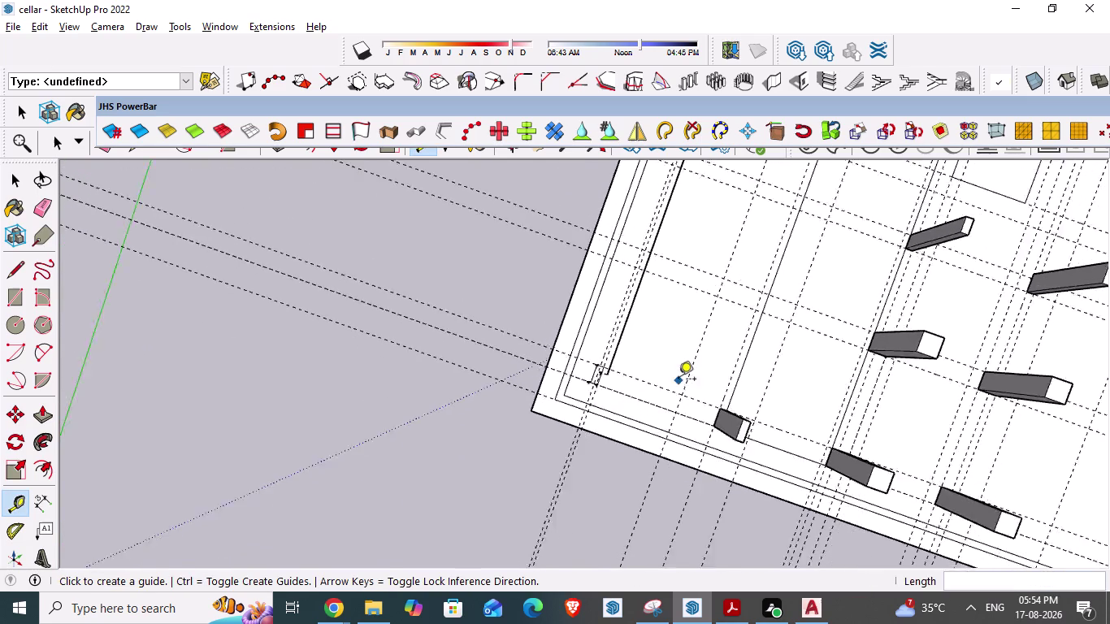
scroll(down, 3)
scroll(up, 3)
middle_drag(604, 484, 689, 386)
scroll(down, 3)
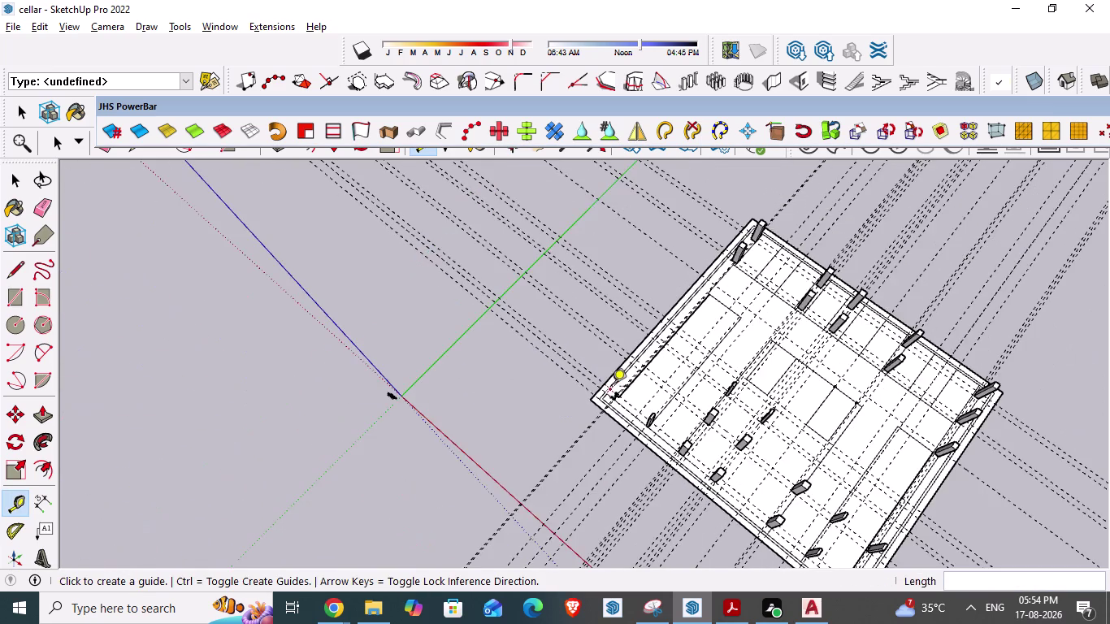
scroll(up, 3)
scroll(up, 3)
scroll(up, 3)
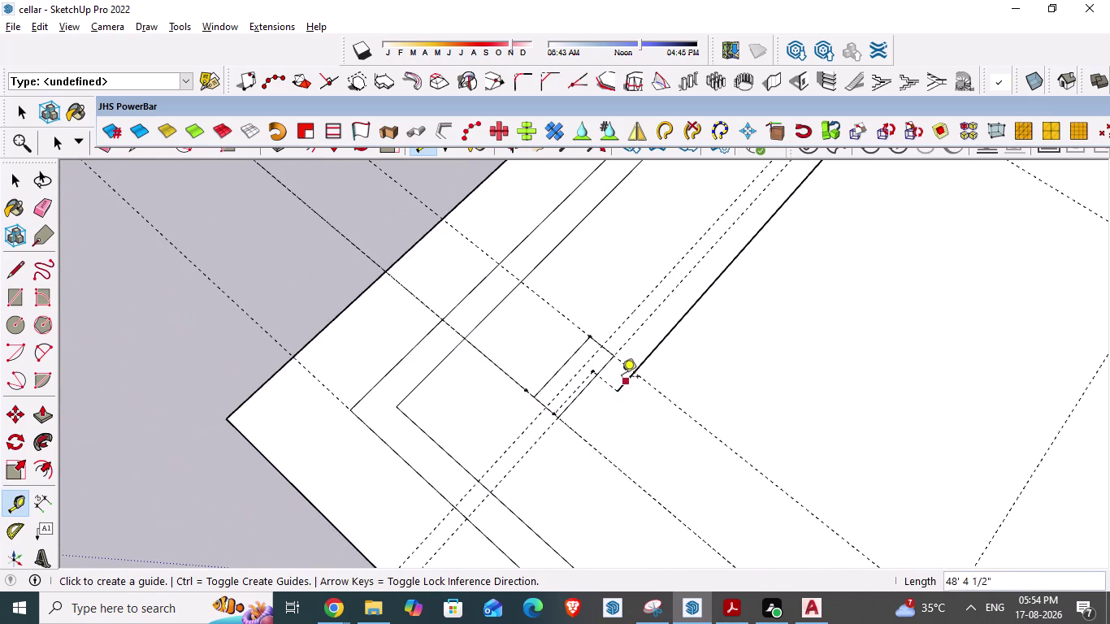
Build the replacement left column with 1001bit Build Wall at the guide.
click(772, 84)
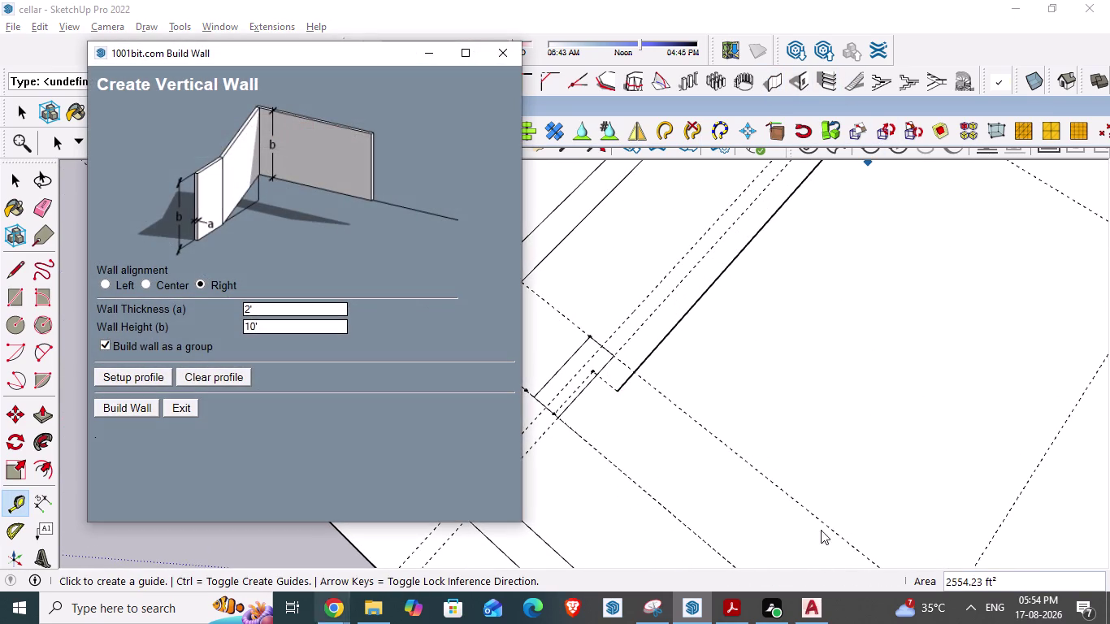
click(107, 405)
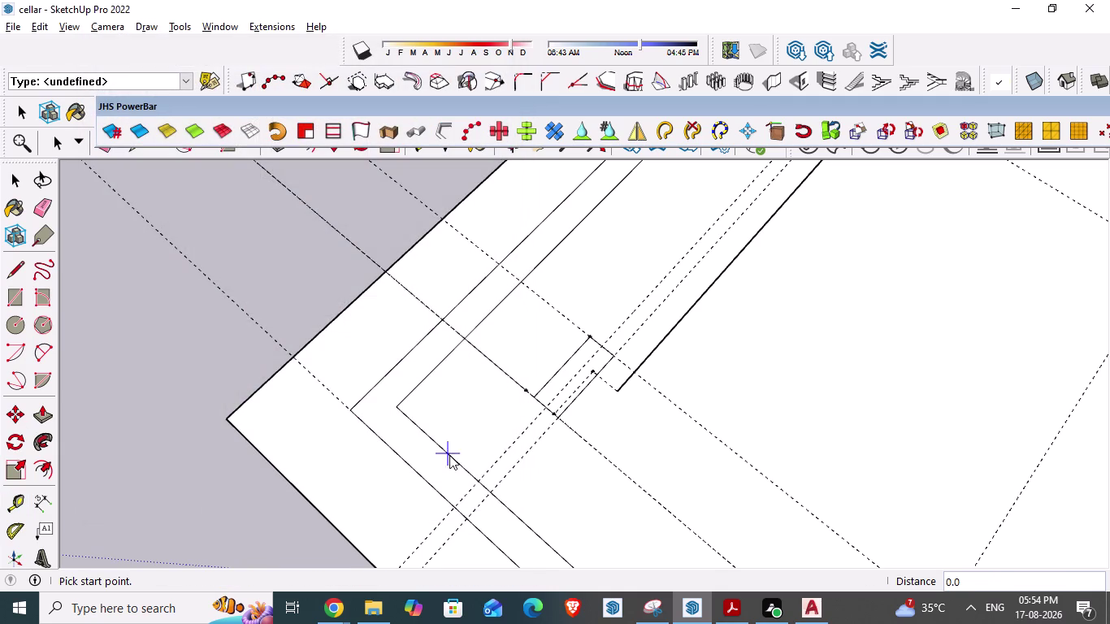
click(532, 395)
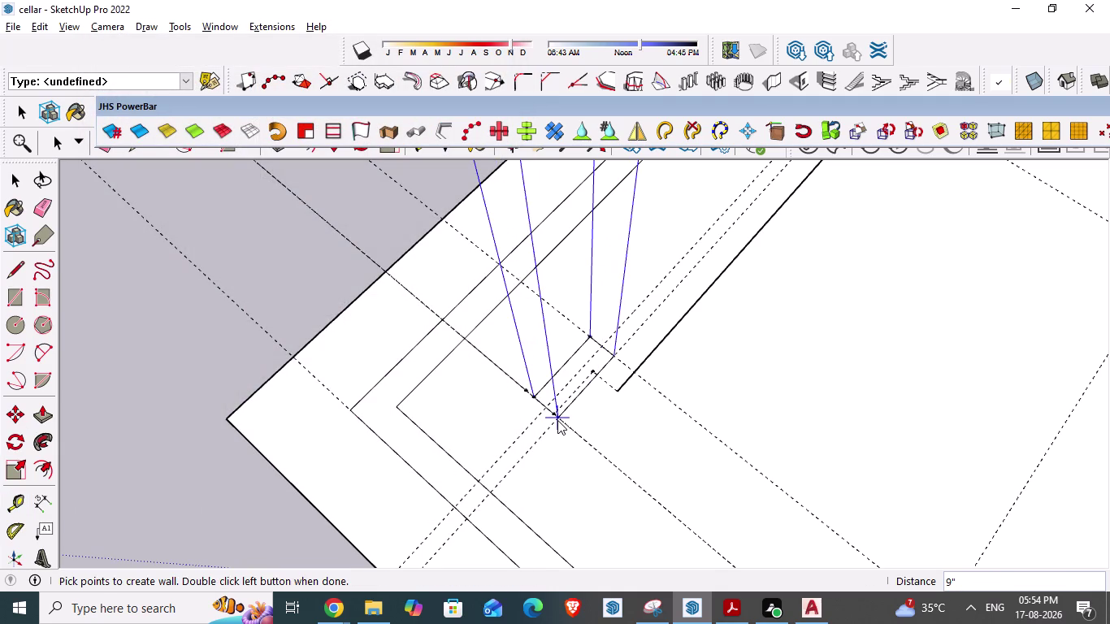
double_click(557, 420)
scroll(down, 3)
middle_drag(357, 397, 466, 478)
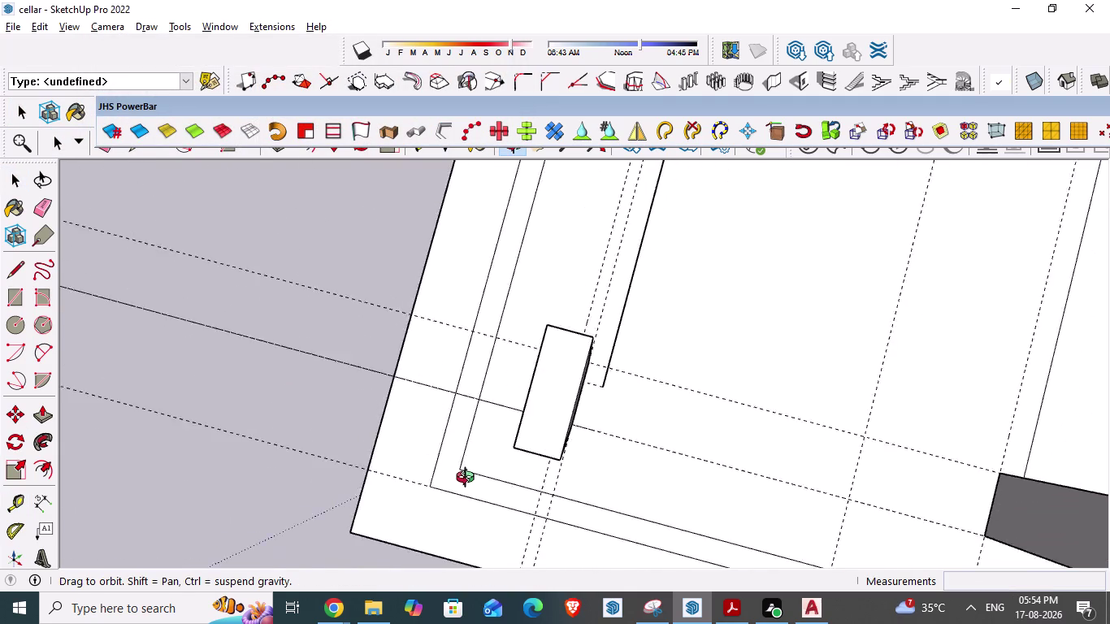
middle_drag(466, 478, 470, 482)
scroll(down, 3)
Check the new column against the AutoCAD plan's 13'-2¼" span.
key(alt+Tab)
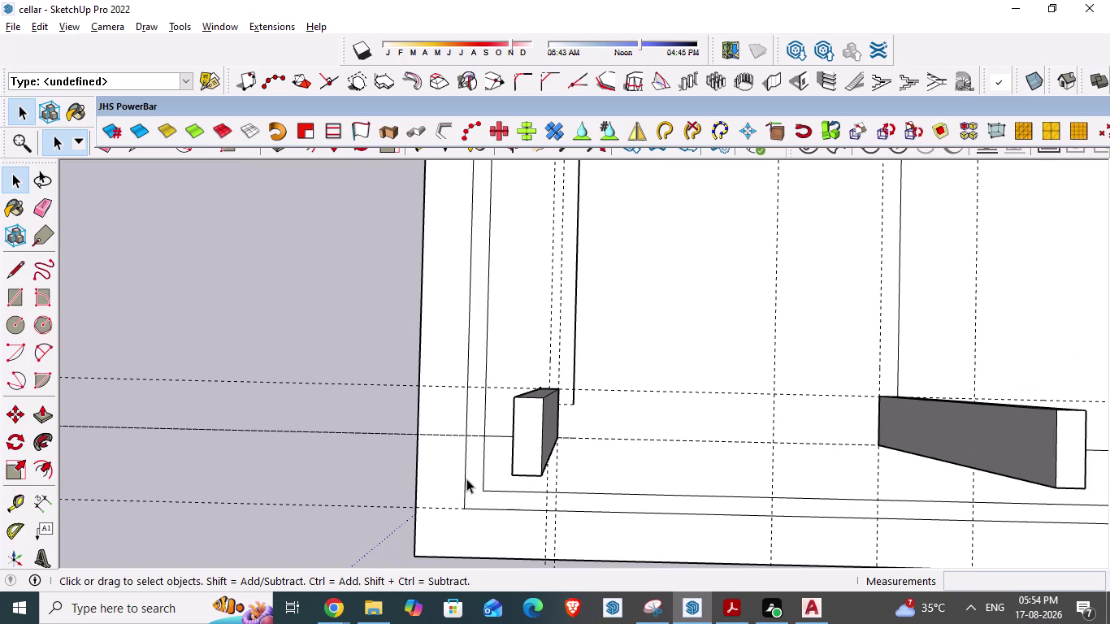
scroll(down, 3)
key(Escape)
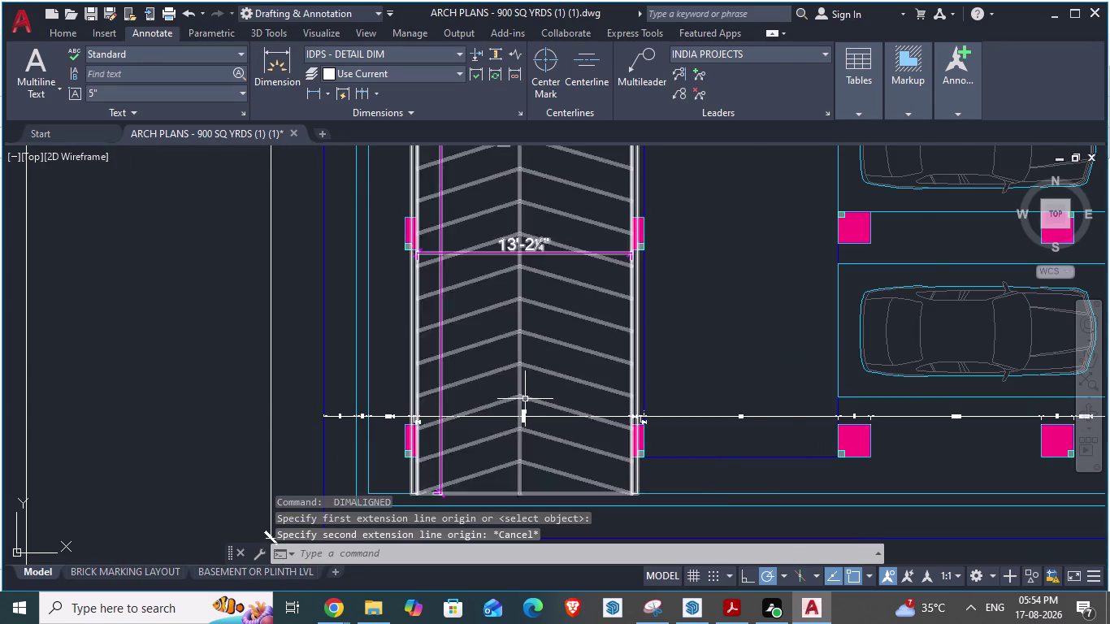
scroll(down, 3)
scroll(up, 3)
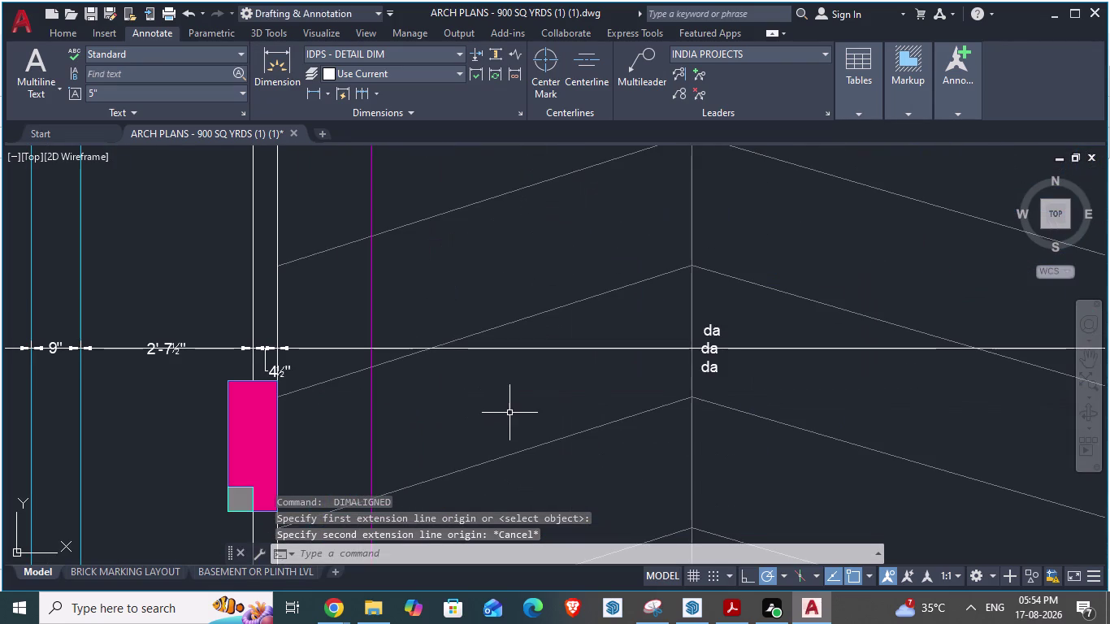
scroll(down, 3)
scroll(down, 3)
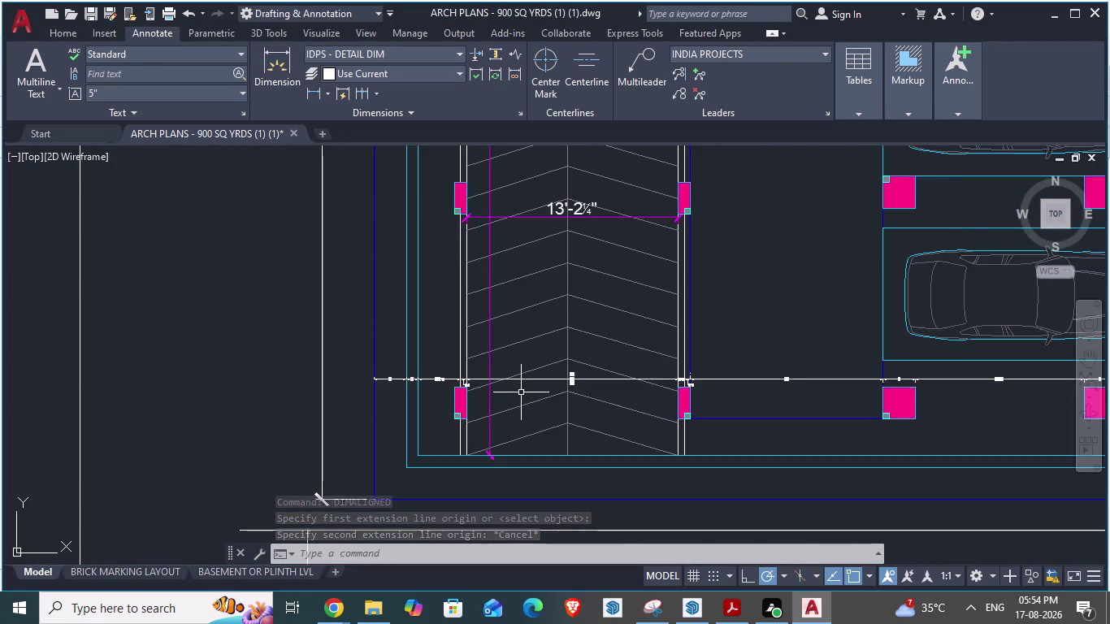
scroll(down, 3)
Zoom in on the small column at the left ramp-side corner.
key(alt+Tab)
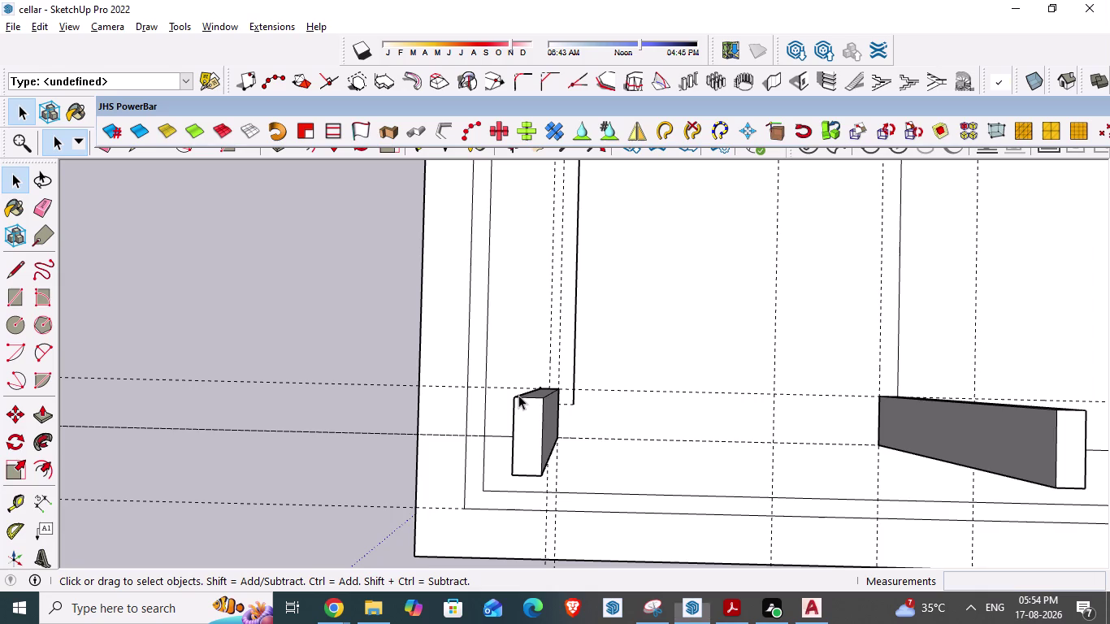
scroll(down, 3)
scroll(down, 3)
scroll(down, 3)
scroll(down, 3)
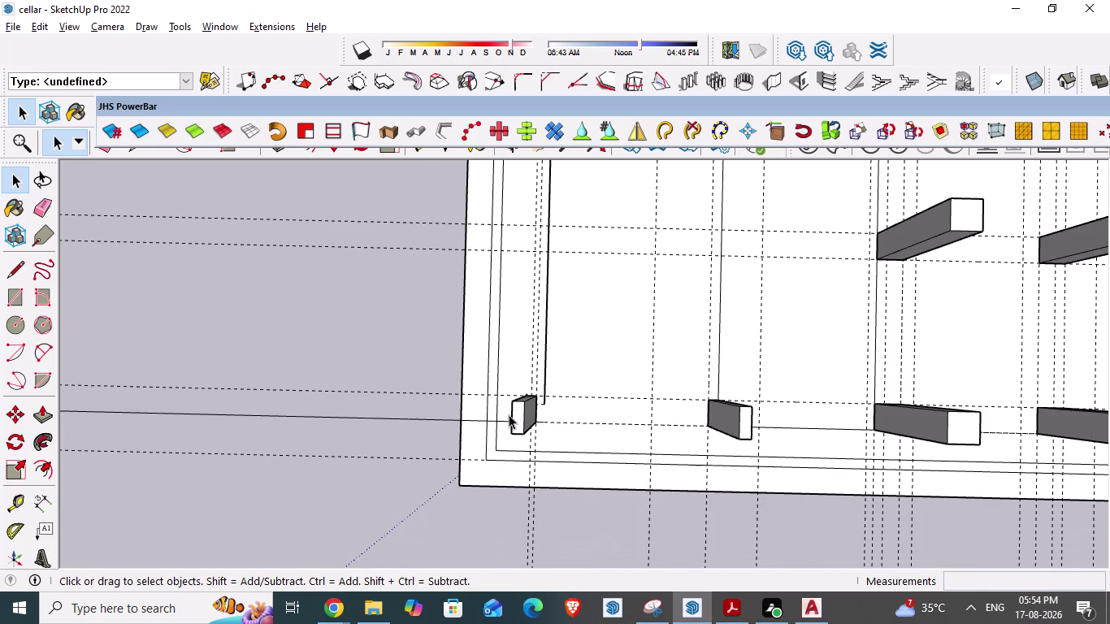
scroll(down, 3)
scroll(down, 3)
scroll(down, 3)
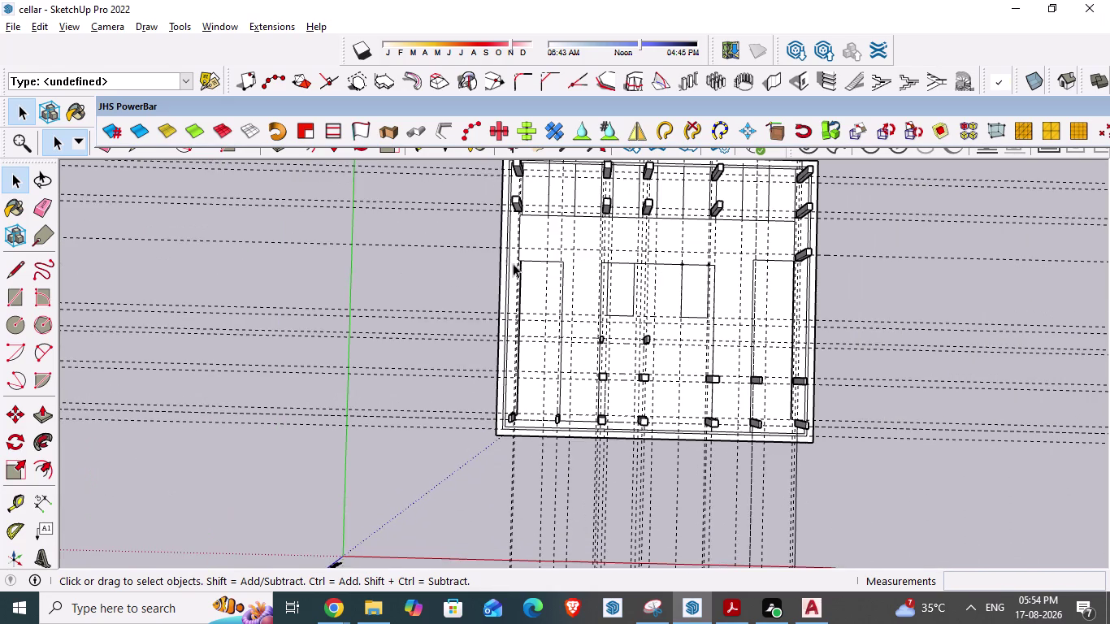
scroll(up, 3)
scroll(up, 3)
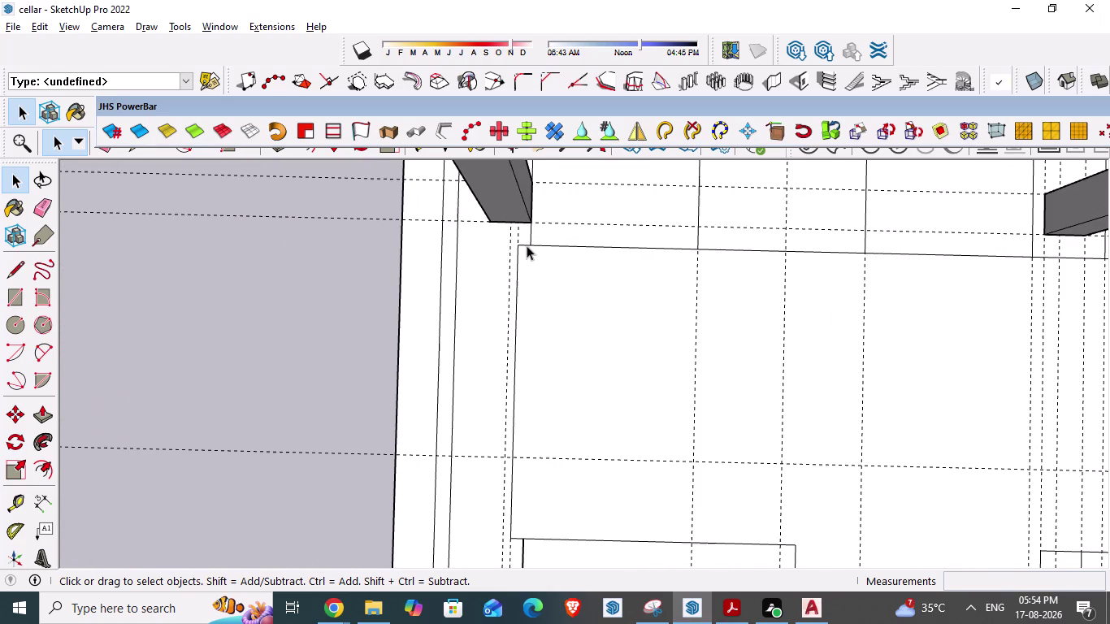
scroll(down, 3)
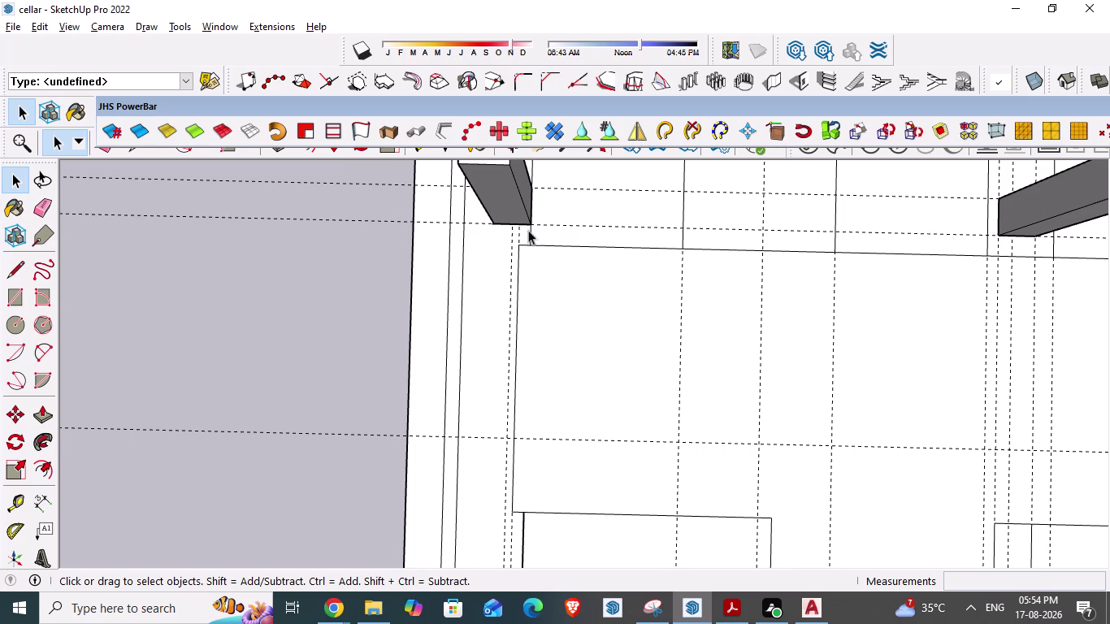
scroll(down, 3)
scroll(down, 3)
scroll(down, 3)
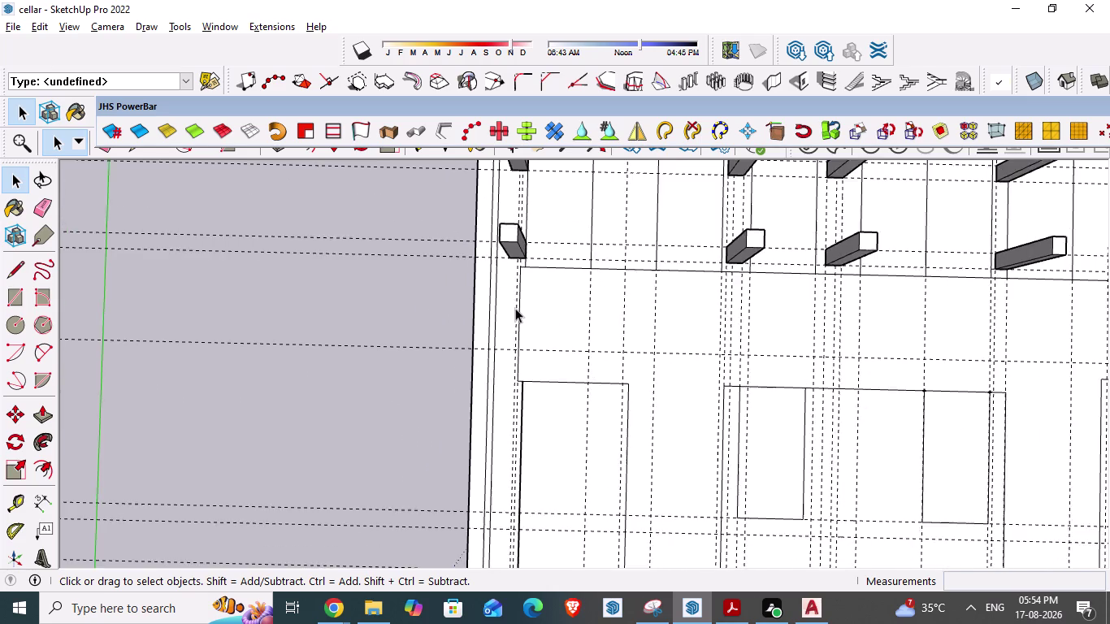
scroll(down, 3)
scroll(down, 3)
scroll(up, 3)
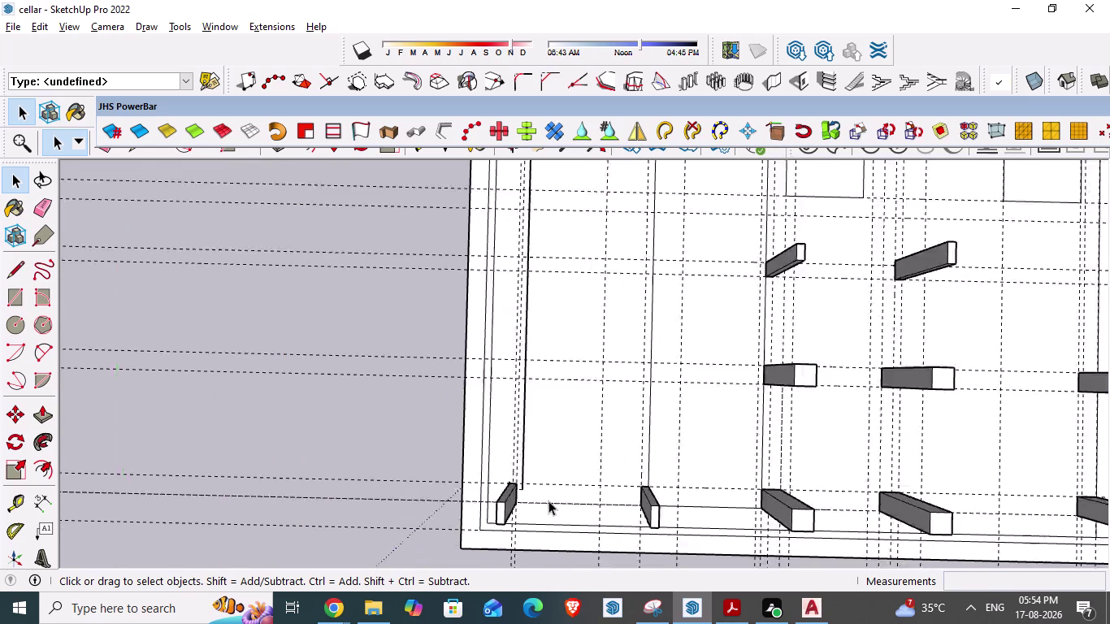
scroll(up, 3)
scroll(up, 3)
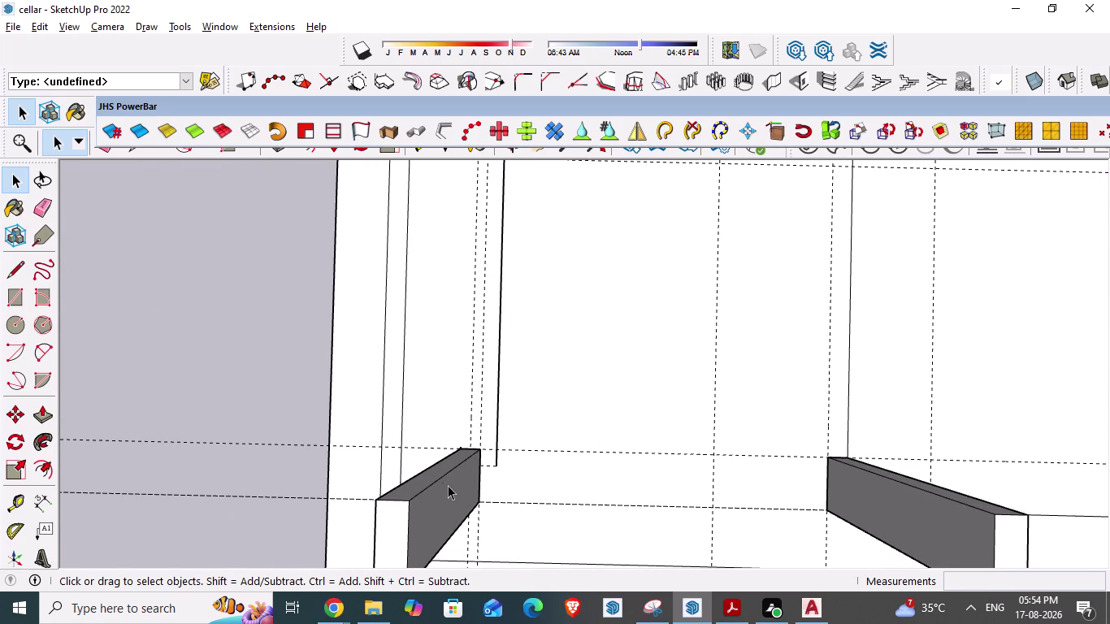
Remove the corner column block so only its floor outline remains.
key(ctrl+z)
key(ctrl+z)
key(ctrl+z)
key(ctrl+z)
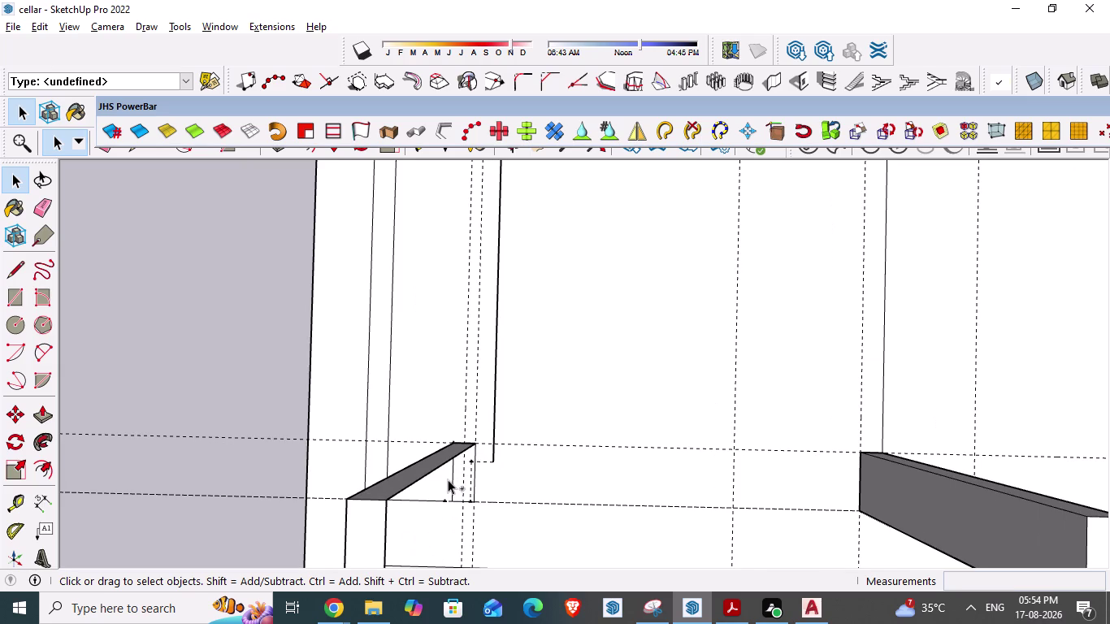
key(ctrl+z)
key(ctrl+z)
scroll(up, 3)
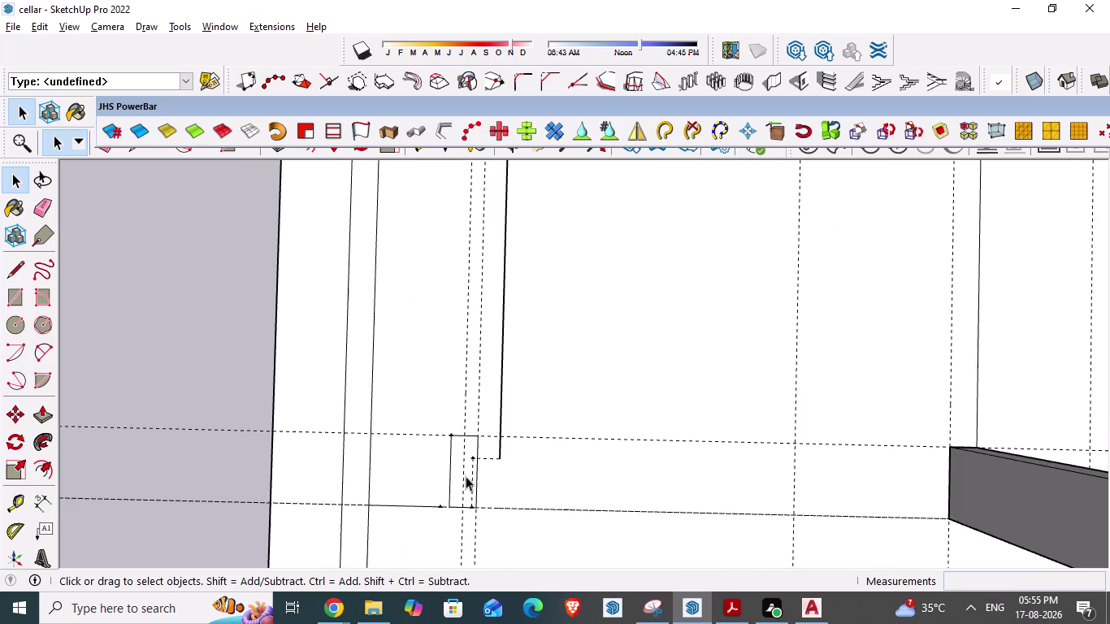
scroll(up, 3)
Place a guide 9" from the corner of the column outline.
key(t)
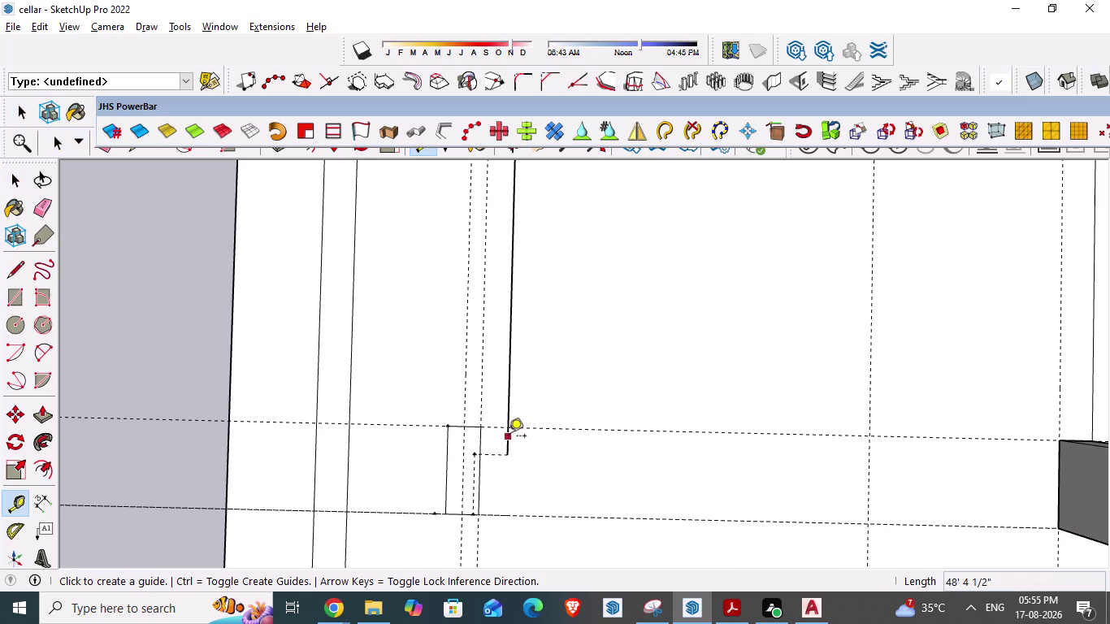
click(509, 437)
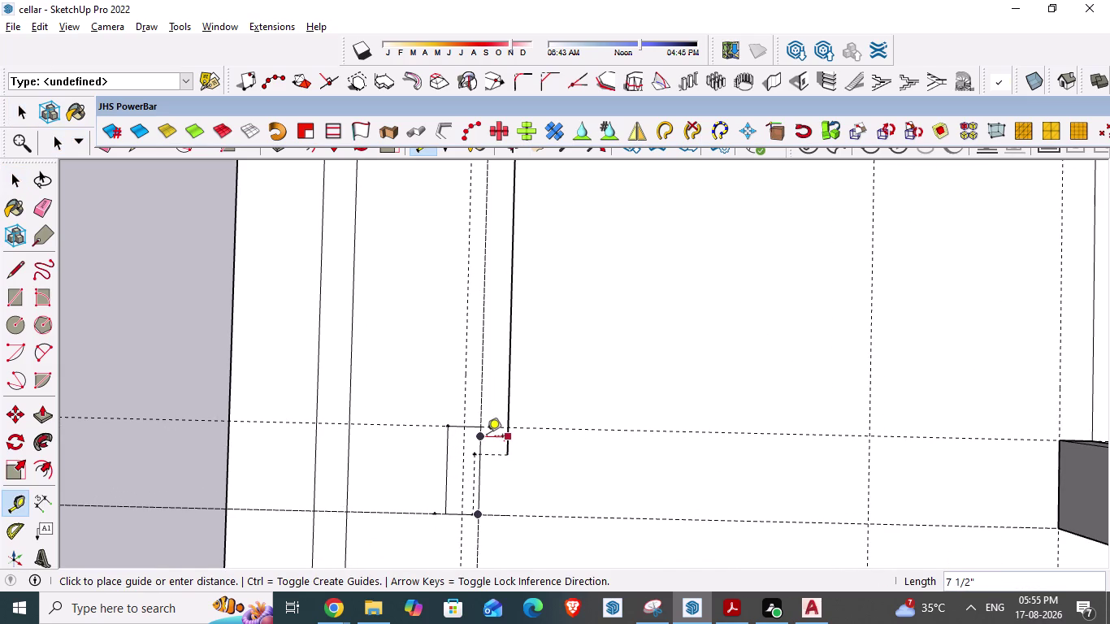
key(9)
key(shift+quotedbl)
key(Return)
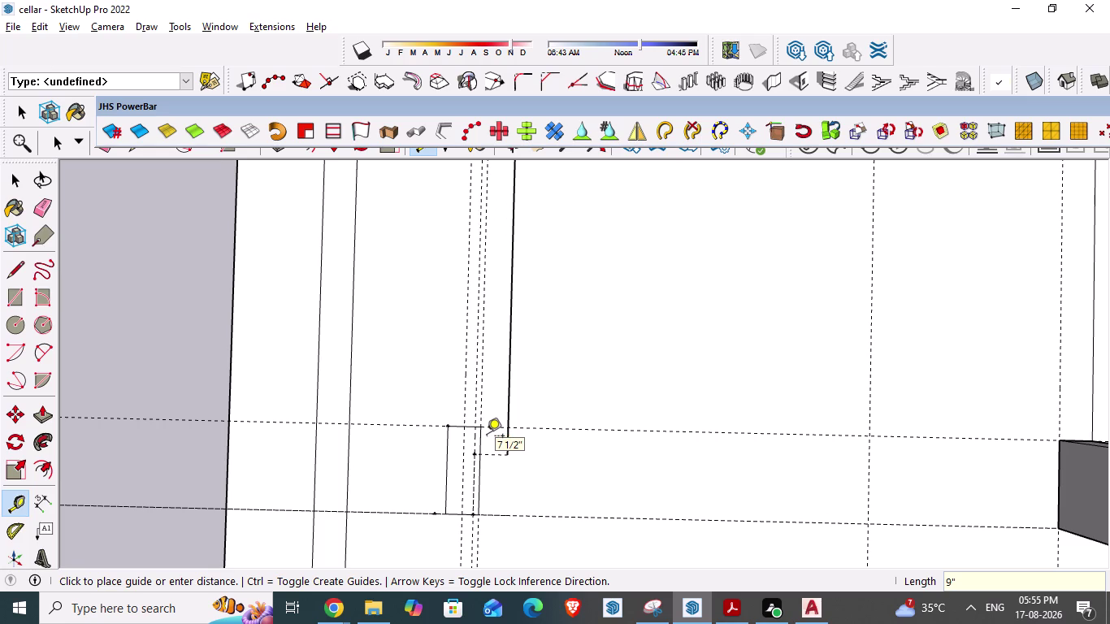
key(Escape)
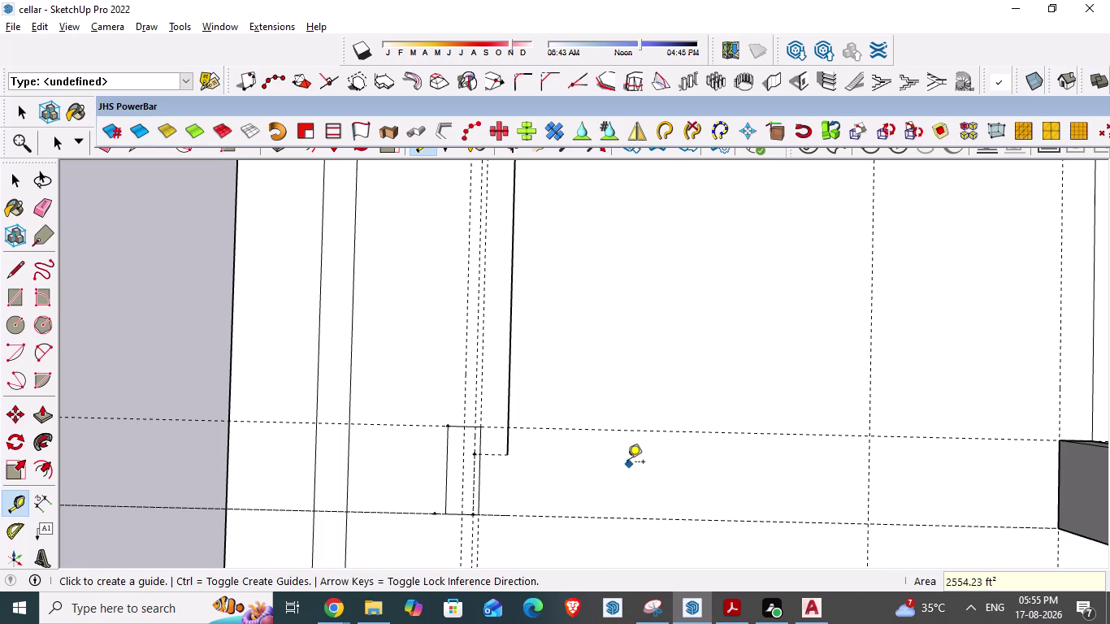
Build a 1001bit wall block along the small corner column outline.
key(l)
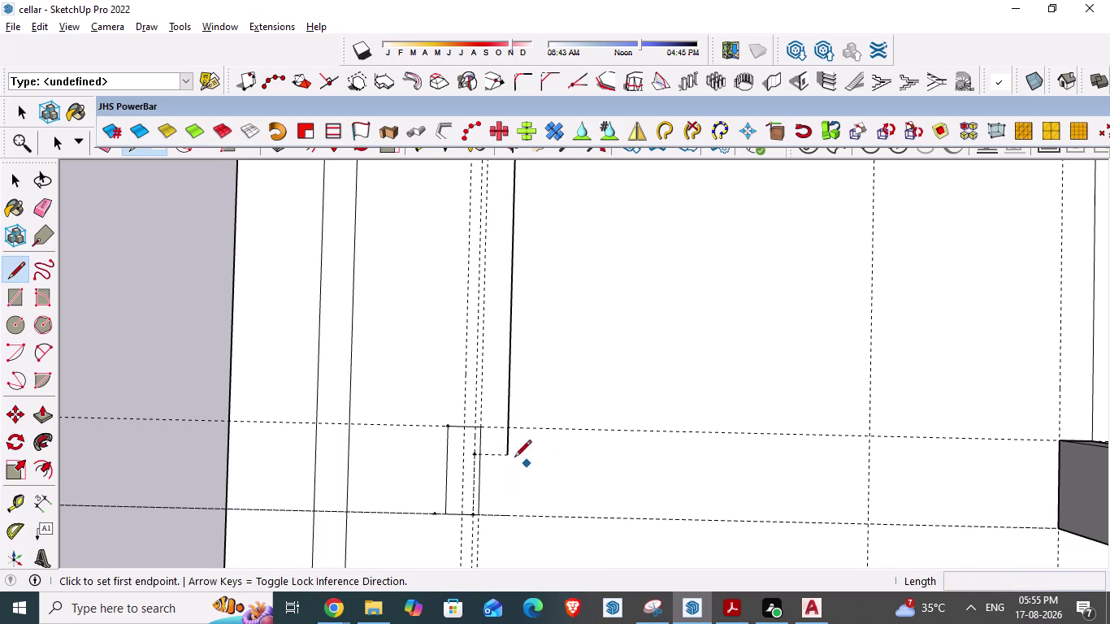
click(474, 429)
key(Escape)
click(775, 80)
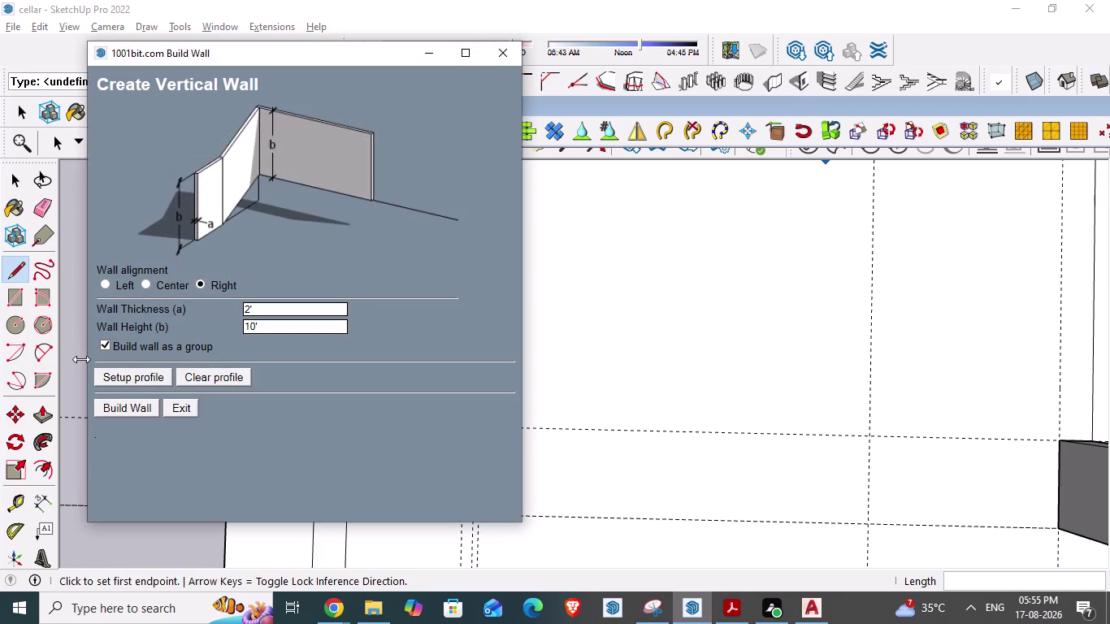
click(133, 405)
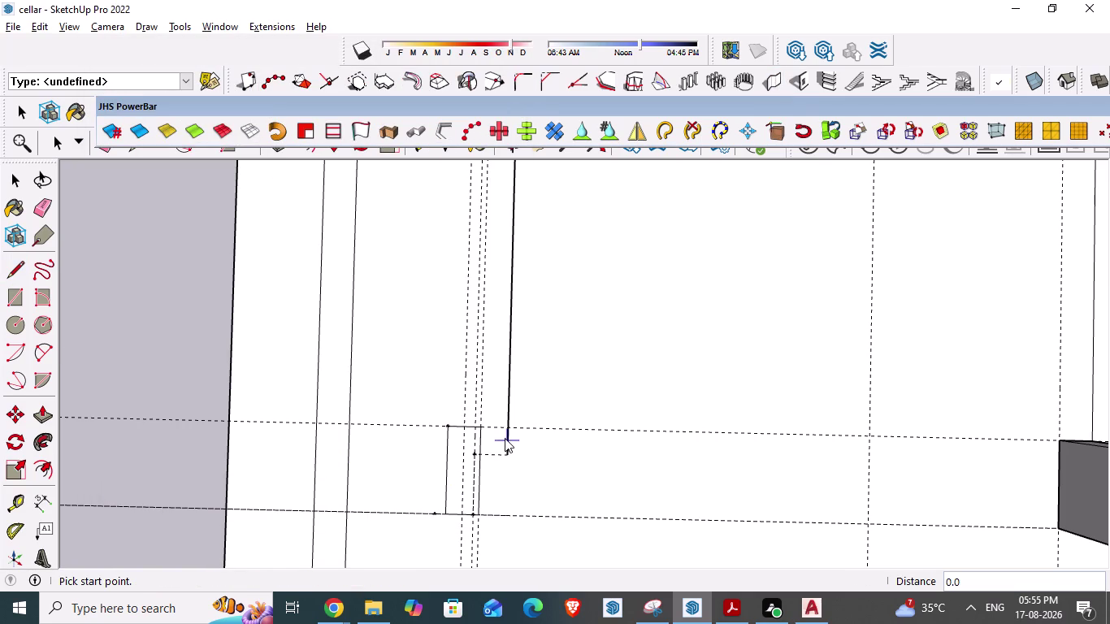
click(461, 514)
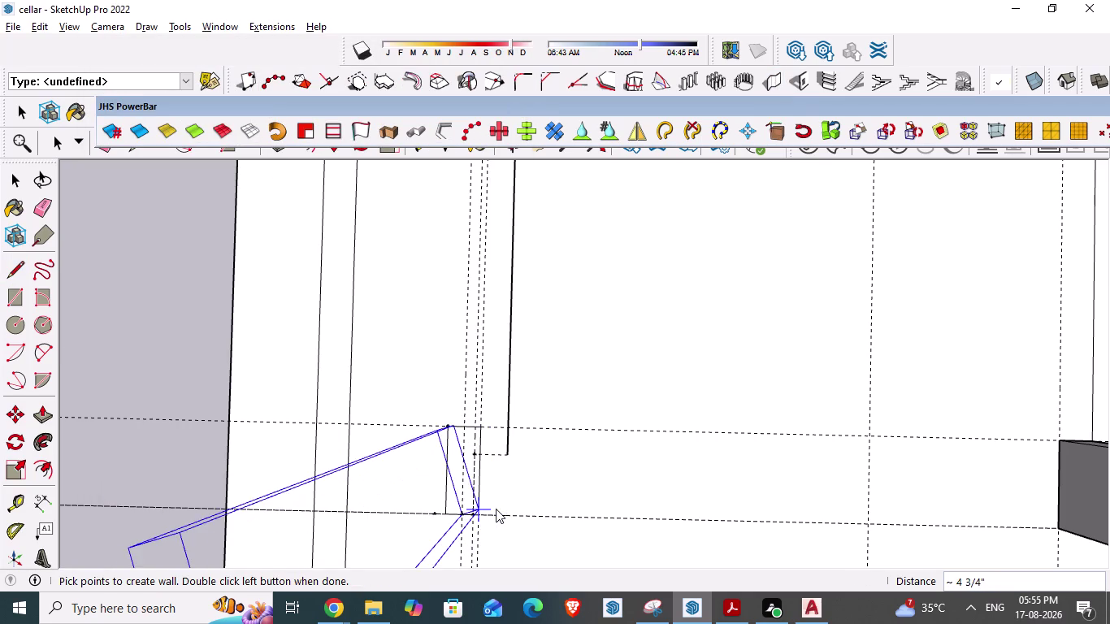
double_click(503, 512)
Orbit around the new corner column block to check it, then return to the overview.
scroll(down, 3)
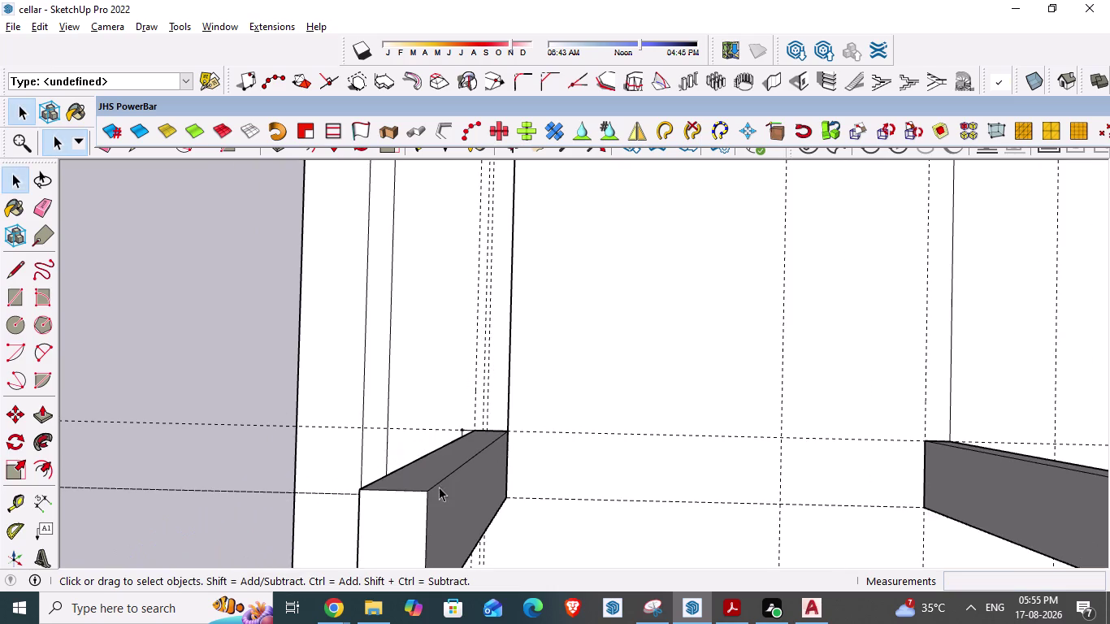
middle_drag(421, 492, 464, 360)
scroll(down, 3)
middle_drag(461, 422, 465, 452)
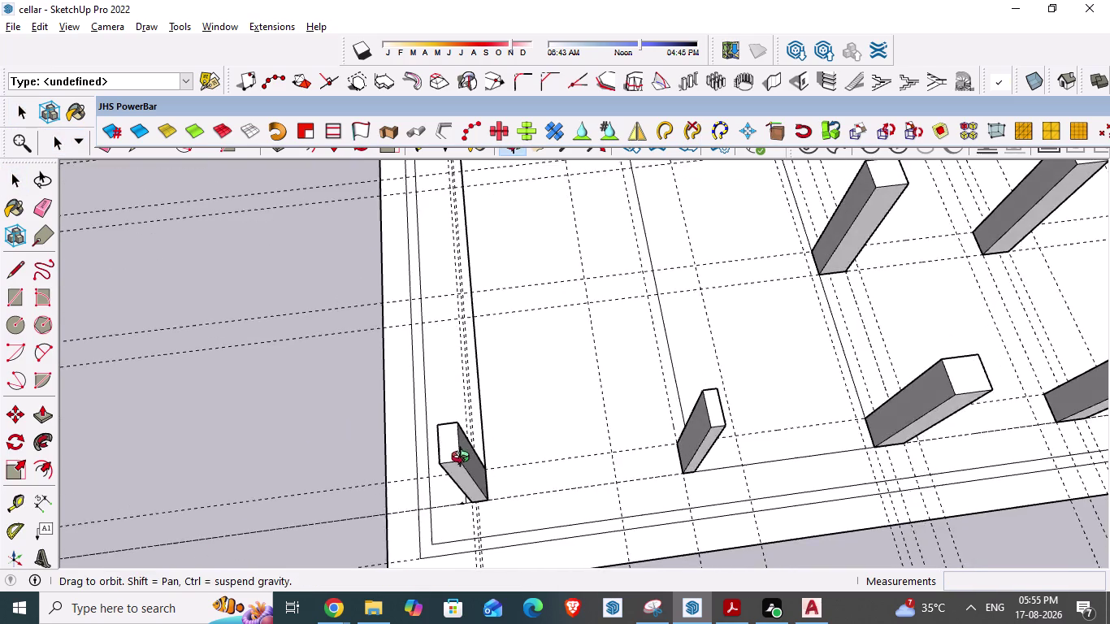
middle_drag(464, 452, 466, 487)
scroll(up, 3)
middle_drag(376, 471, 458, 417)
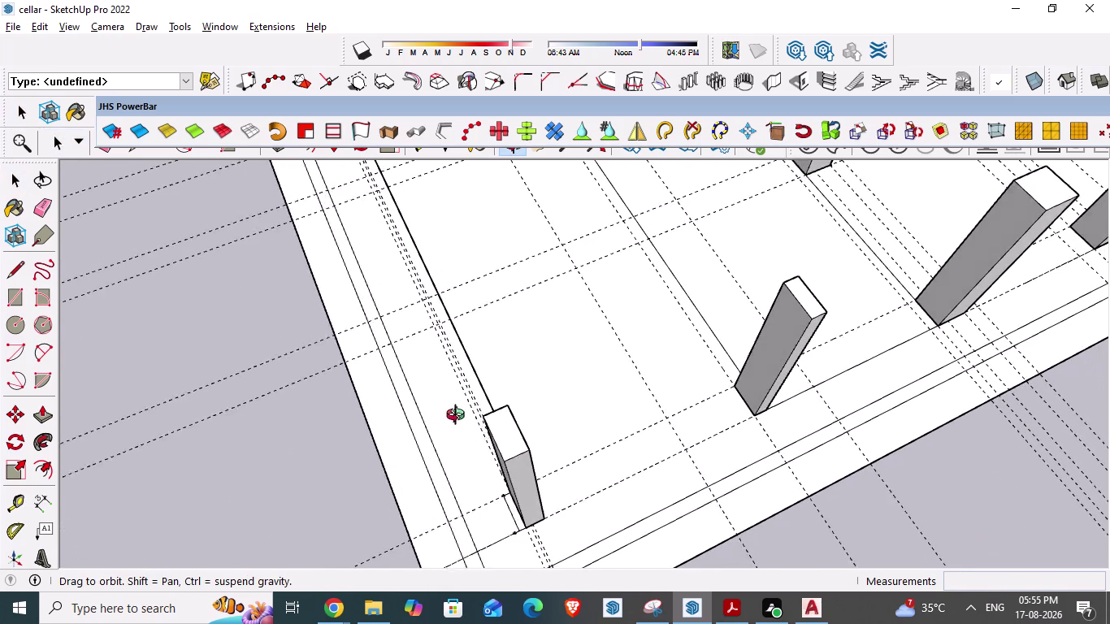
middle_drag(458, 417, 472, 417)
scroll(down, 3)
middle_drag(695, 526, 579, 588)
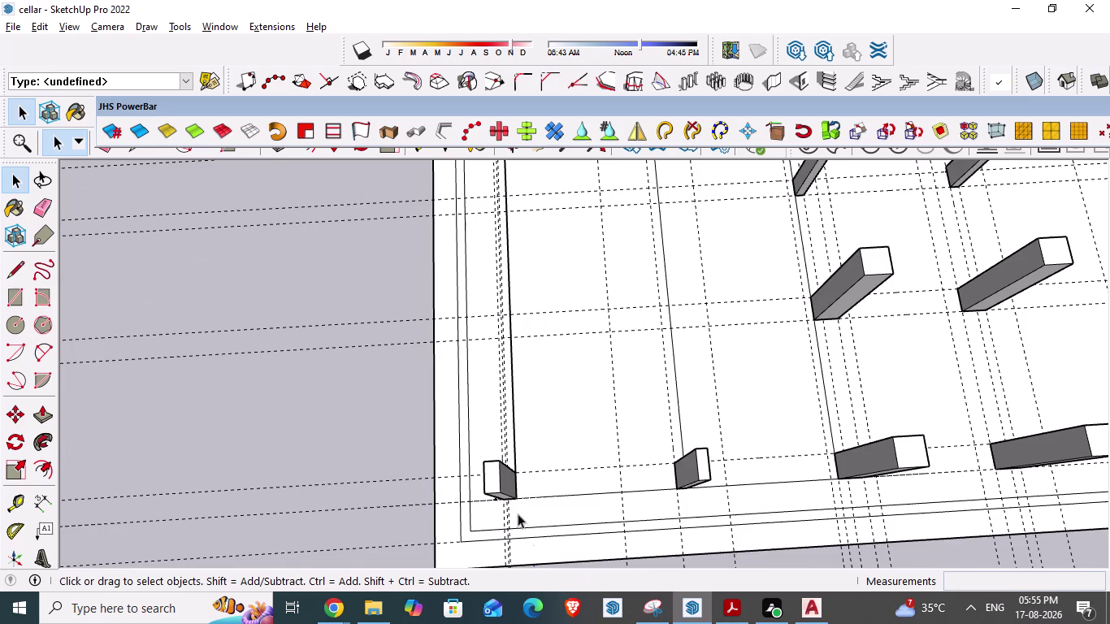
scroll(up, 3)
Start a guide from the new column corner, then undo the last six actions.
key(t)
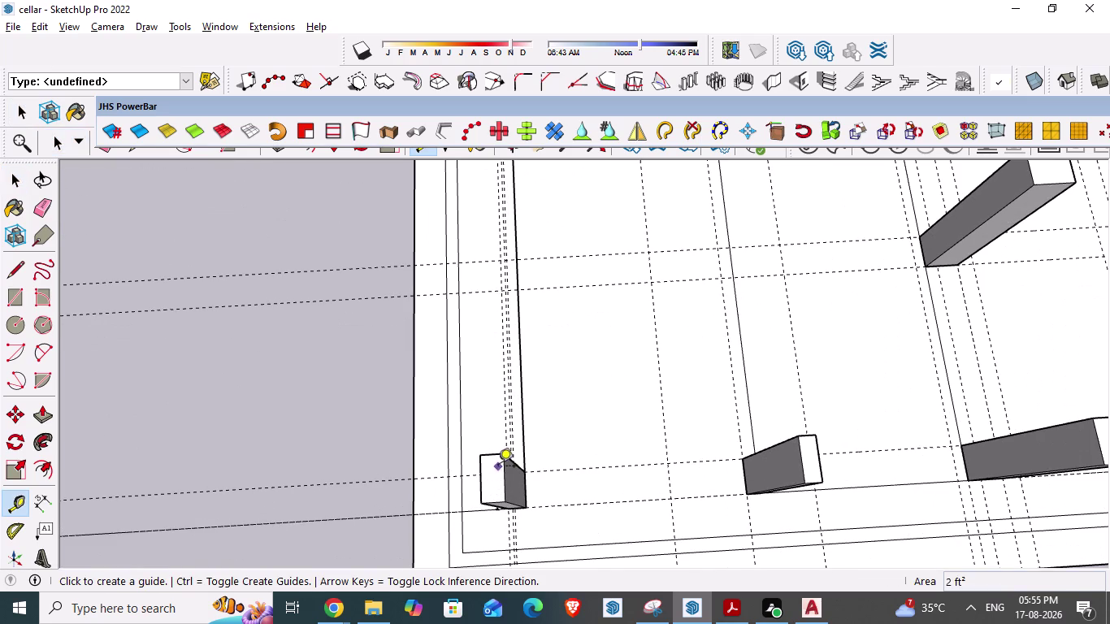
click(500, 472)
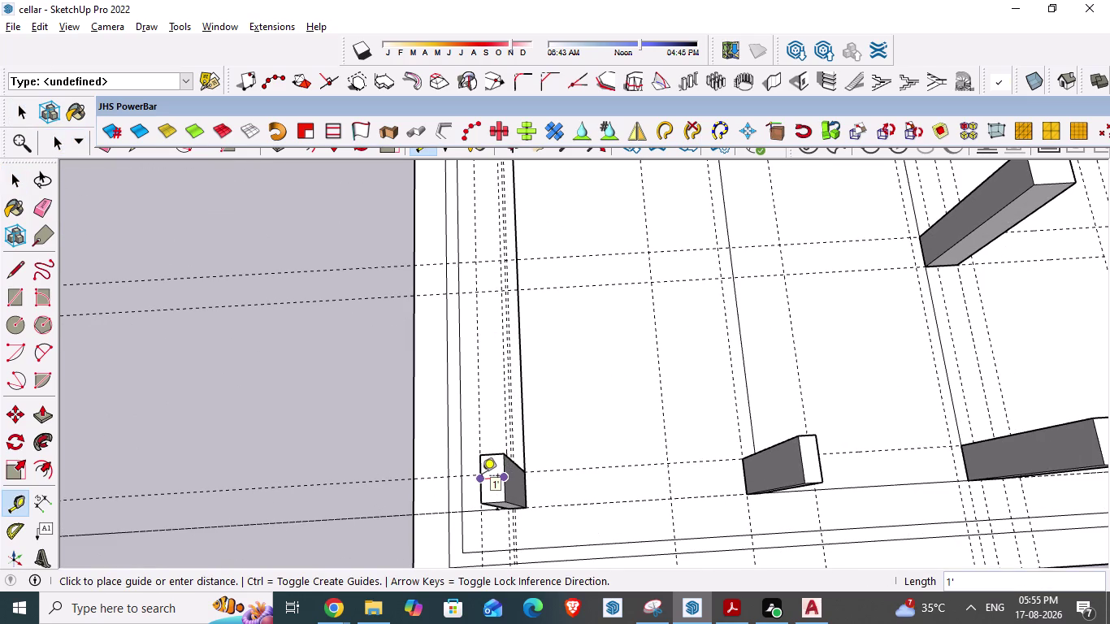
key(Escape)
key(ctrl+z)
key(ctrl+z)
key(ctrl+z)
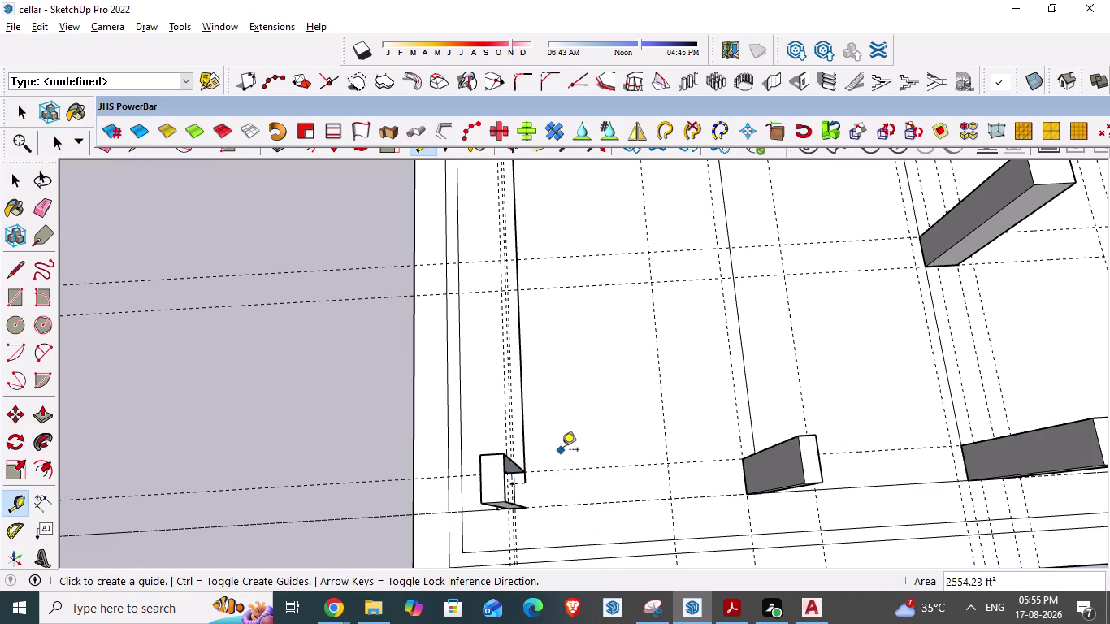
key(ctrl+z)
key(ctrl+z)
key(ctrl+z)
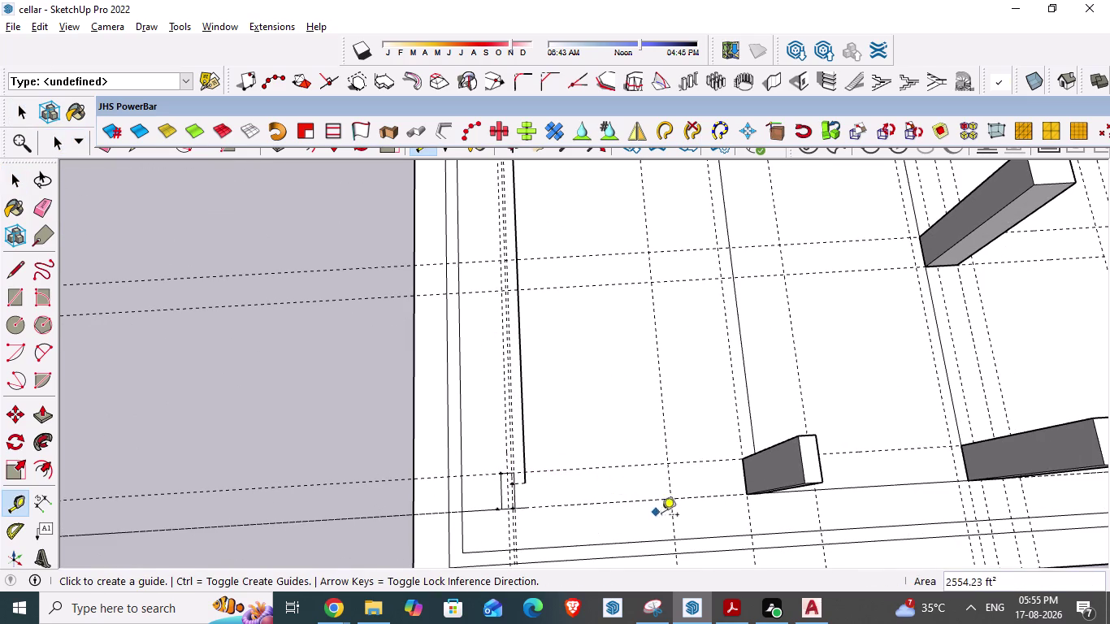
Zoom in on the column corner, try another guide measurement, then cancel it.
scroll(up, 3)
middle_drag(489, 531, 487, 470)
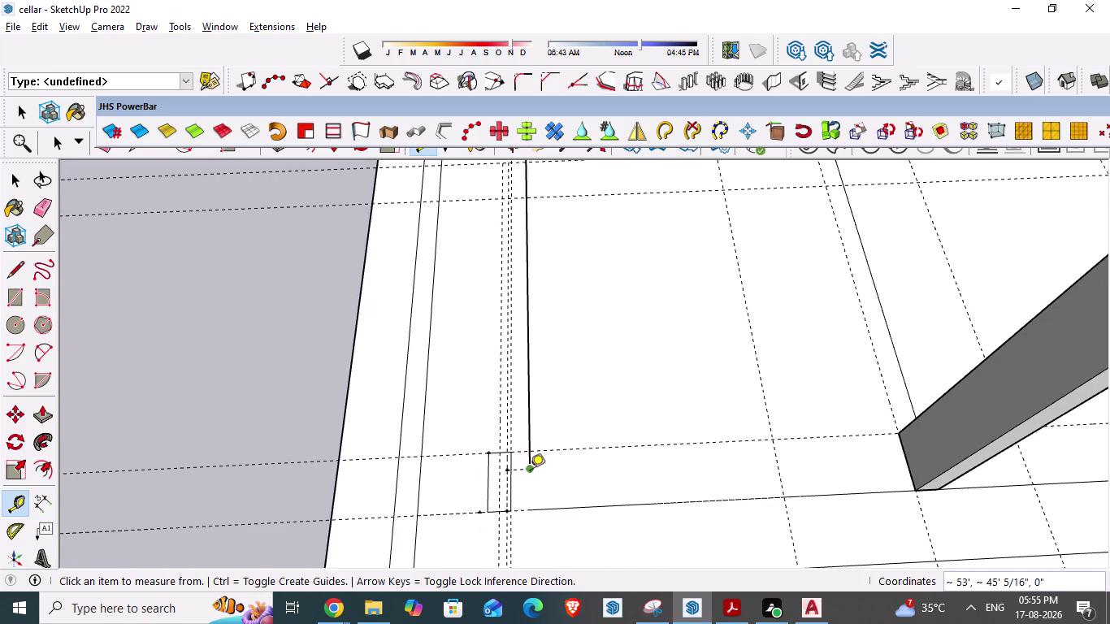
click(530, 473)
scroll(up, 3)
scroll(up, 3)
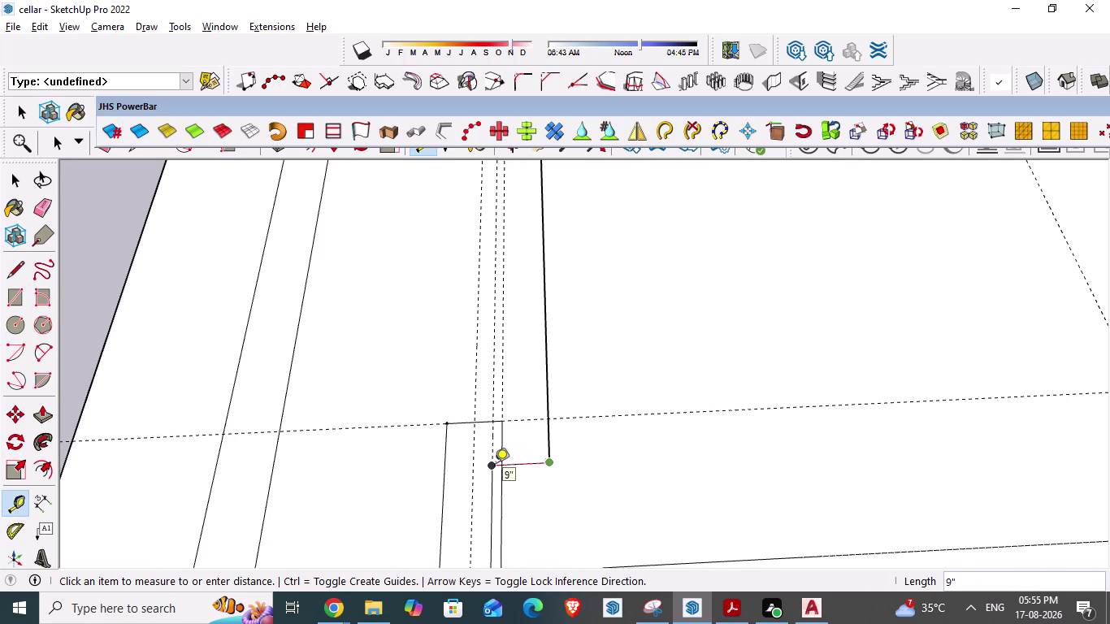
key(Escape)
scroll(down, 3)
scroll(up, 3)
scroll(up, 3)
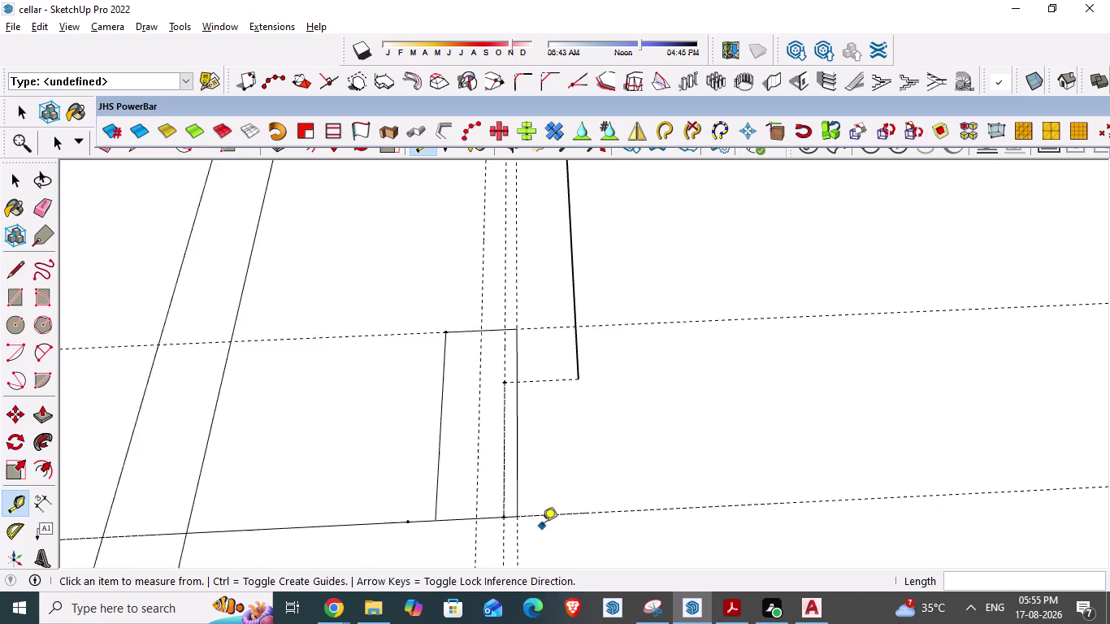
key(Escape)
key(Escape)
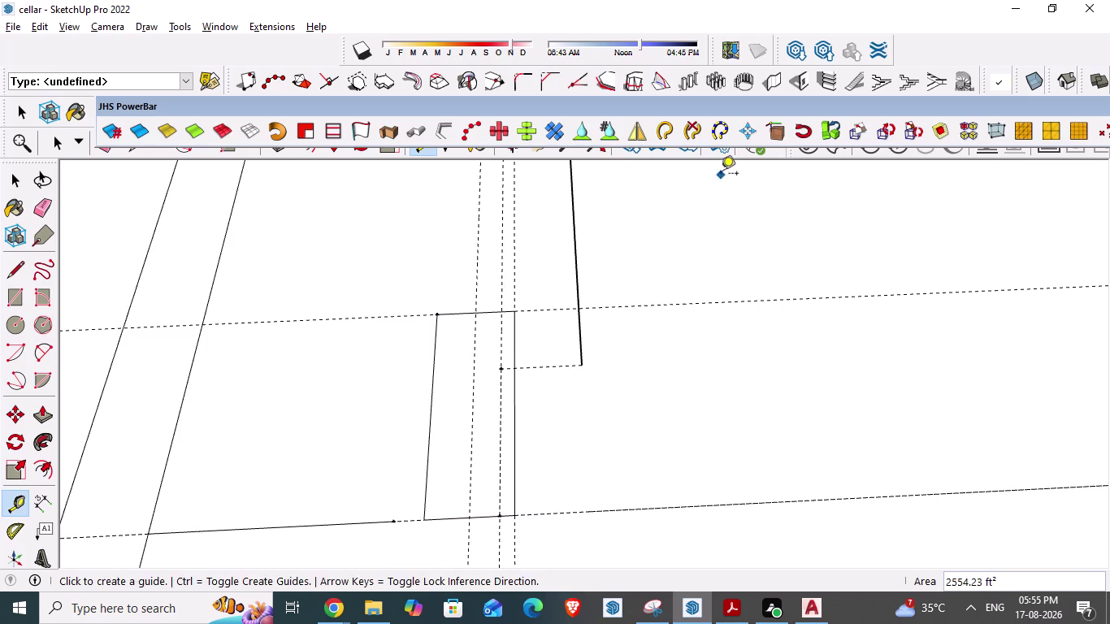
key(space)
Build the angled 1001bit wall piece at the ramp edge and orbit around it.
click(768, 89)
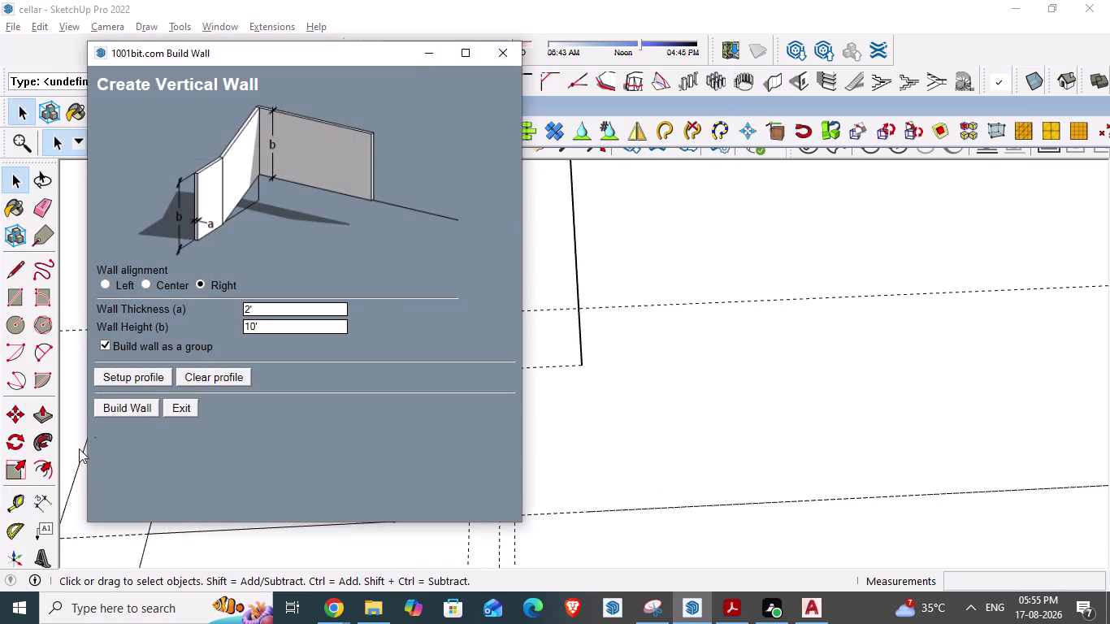
click(130, 414)
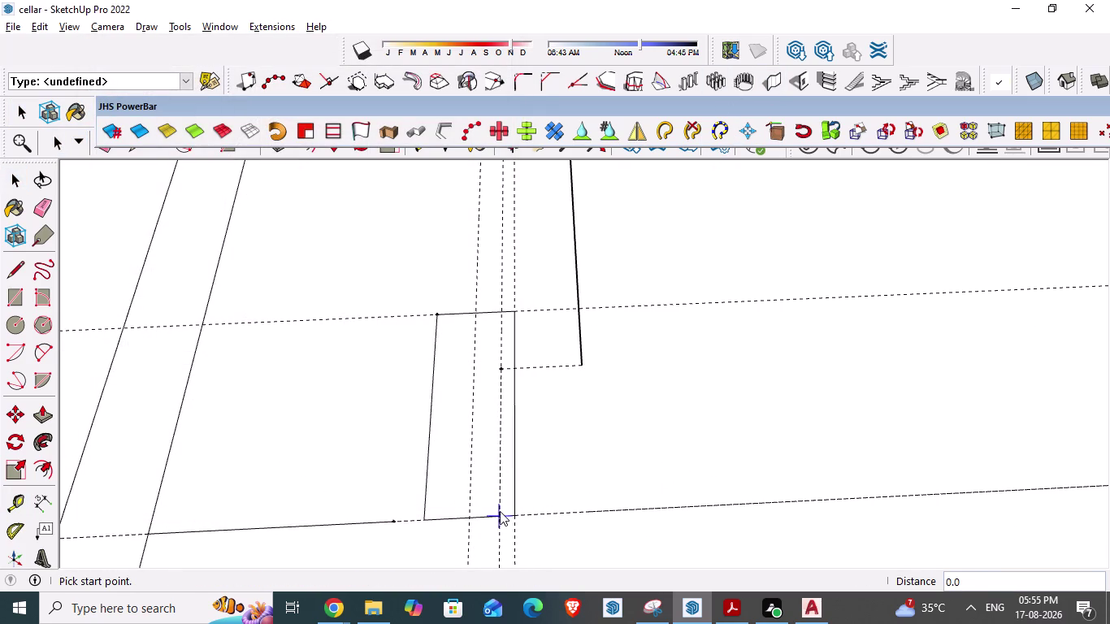
click(499, 512)
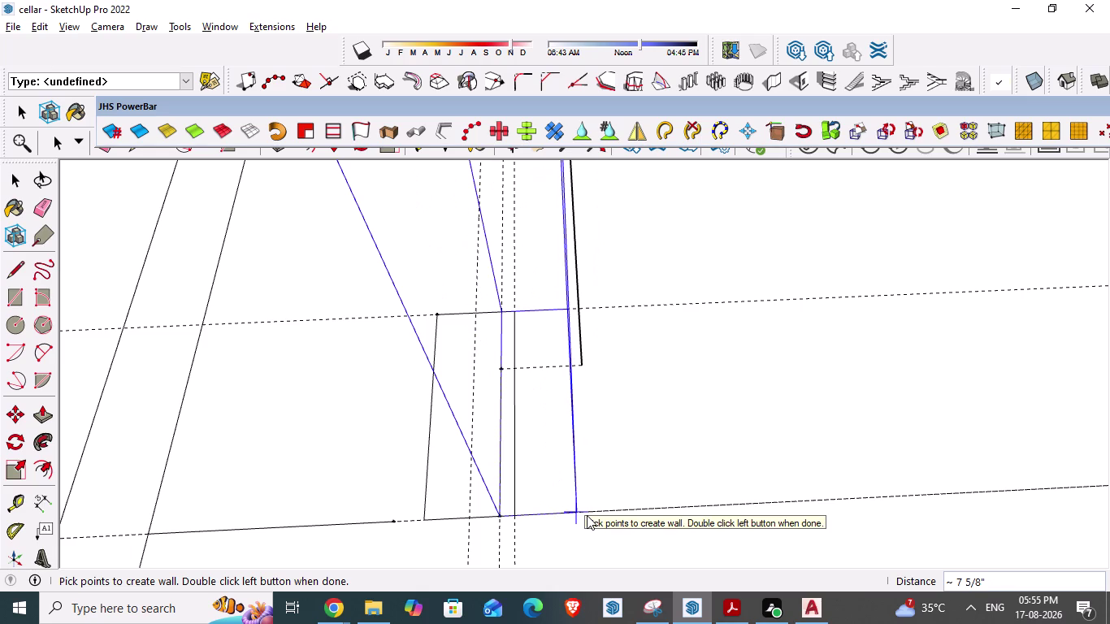
double_click(587, 516)
scroll(down, 3)
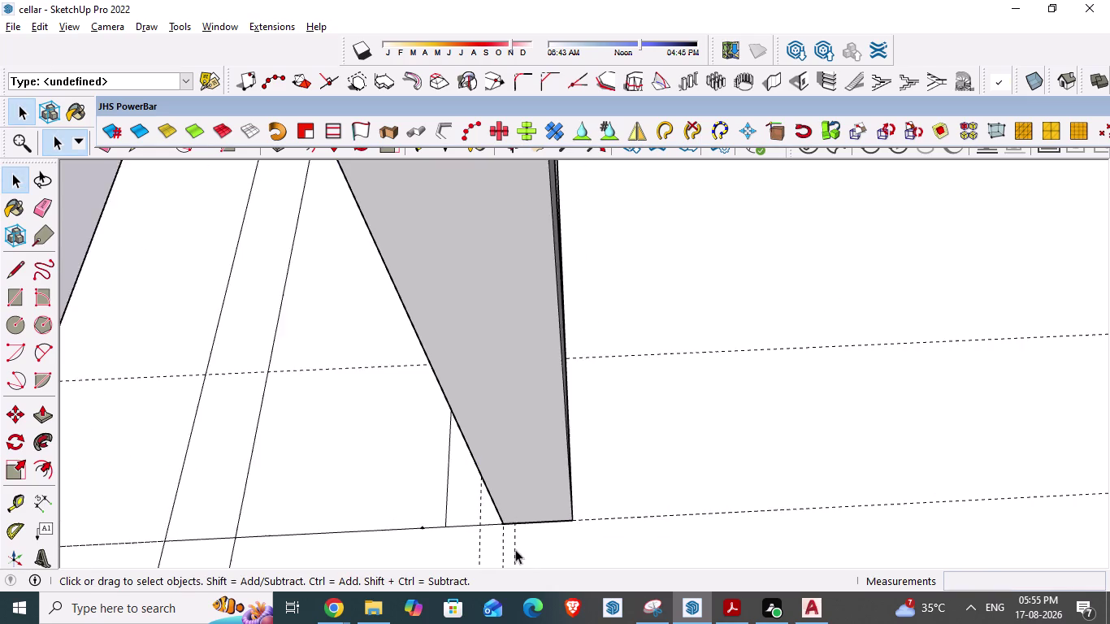
scroll(down, 3)
middle_drag(477, 514, 474, 539)
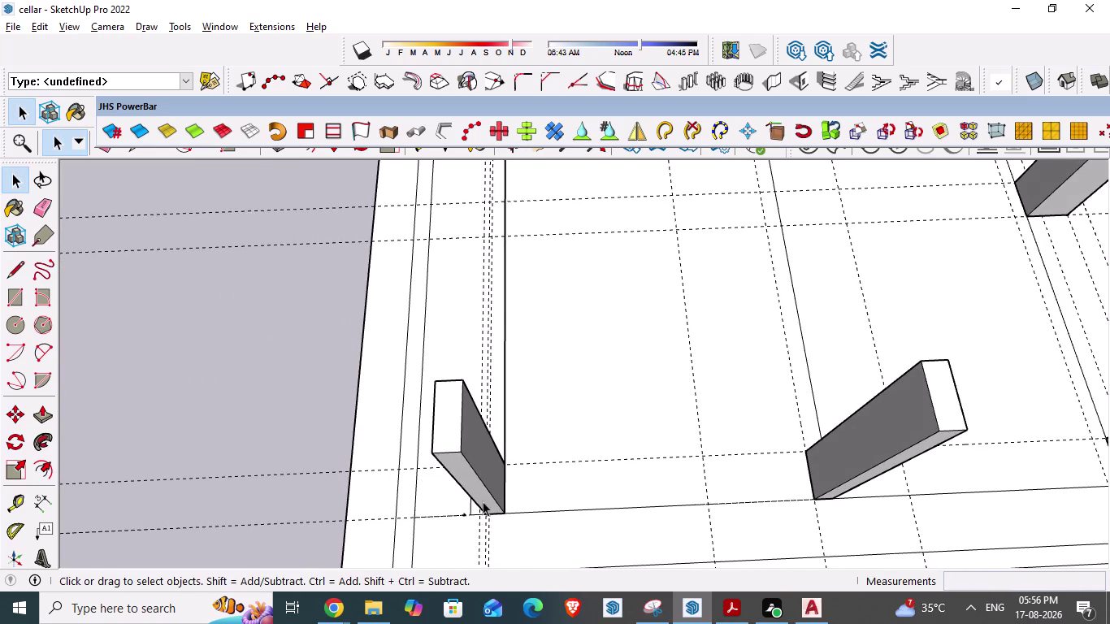
scroll(down, 3)
Review the ramp-side column row along the slab edge, then switch to AutoCAD.
middle_drag(408, 503, 795, 355)
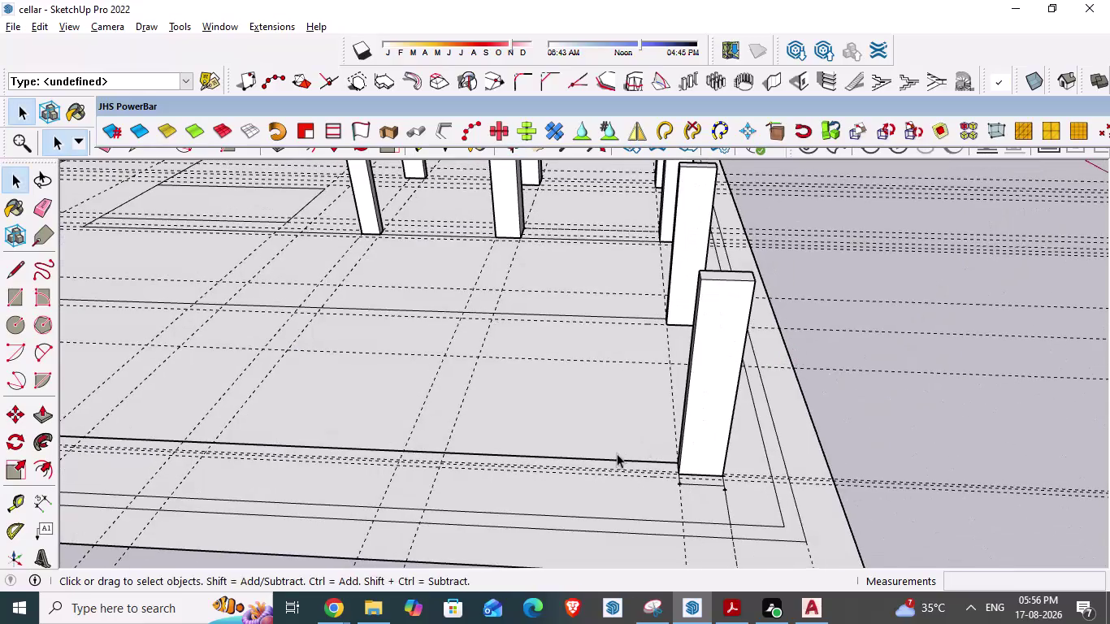
middle_drag(616, 454, 627, 524)
scroll(down, 3)
scroll(up, 3)
scroll(down, 3)
middle_drag(570, 492, 578, 536)
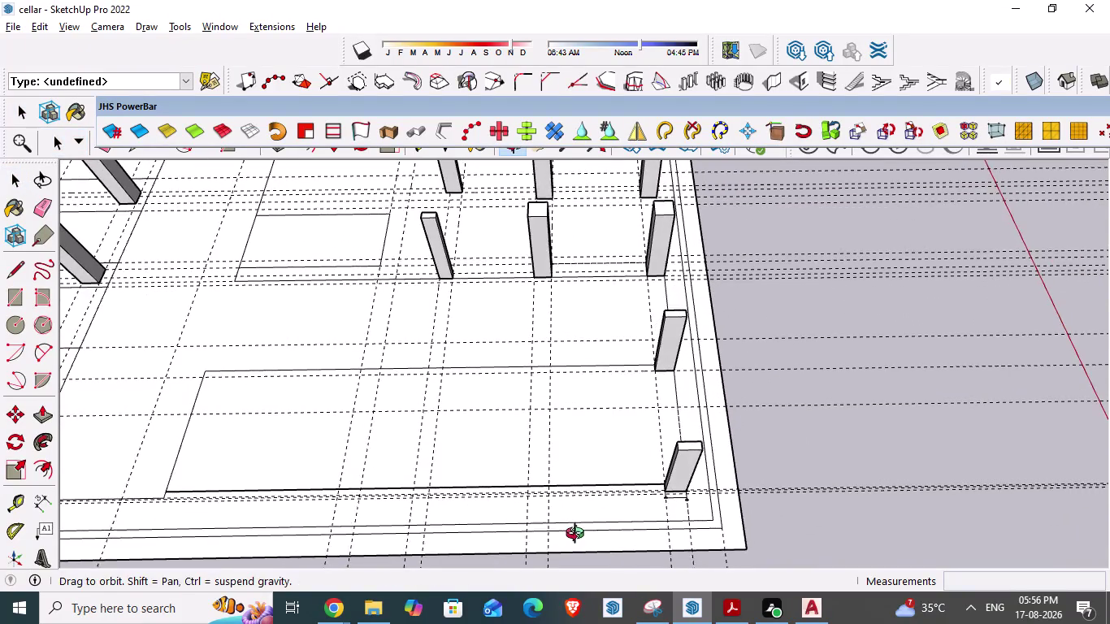
middle_drag(578, 536, 579, 541)
scroll(up, 3)
key(alt+Tab)
scroll(down, 3)
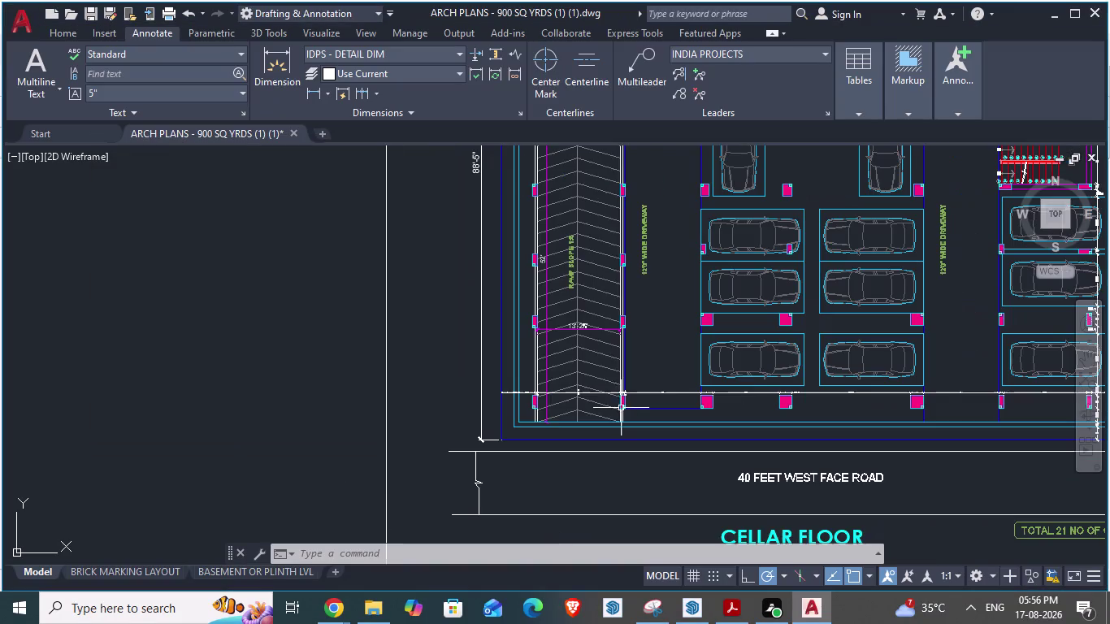
Zoom the plan into the ramp columns and read the 9", 2'-7½" and 4½" dimensions.
middle_drag(393, 469, 429, 488)
scroll(up, 3)
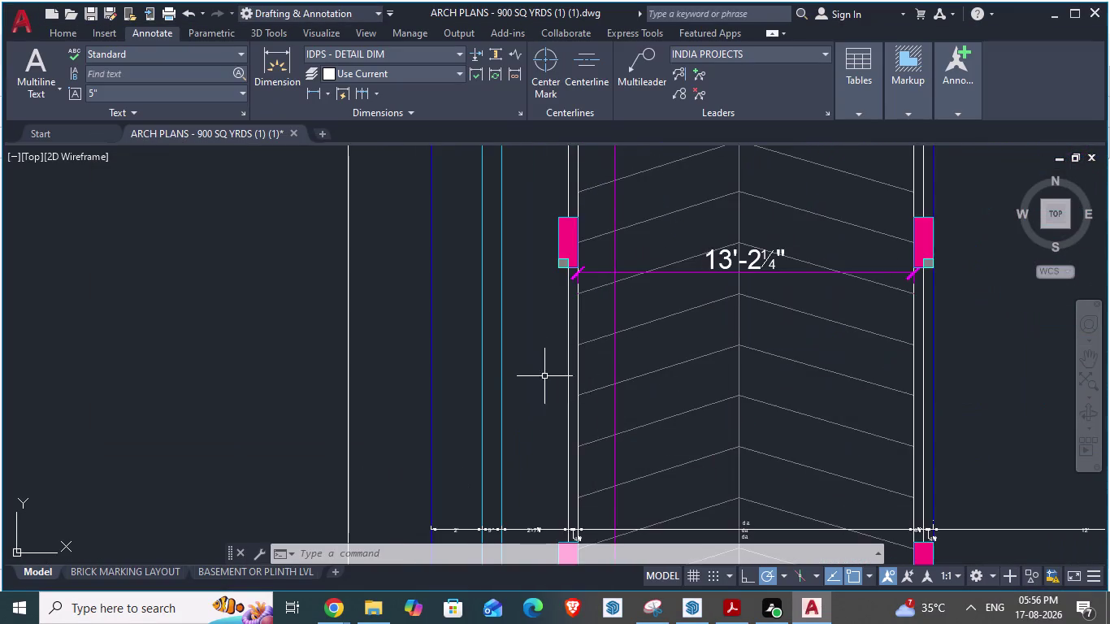
scroll(down, 3)
scroll(up, 3)
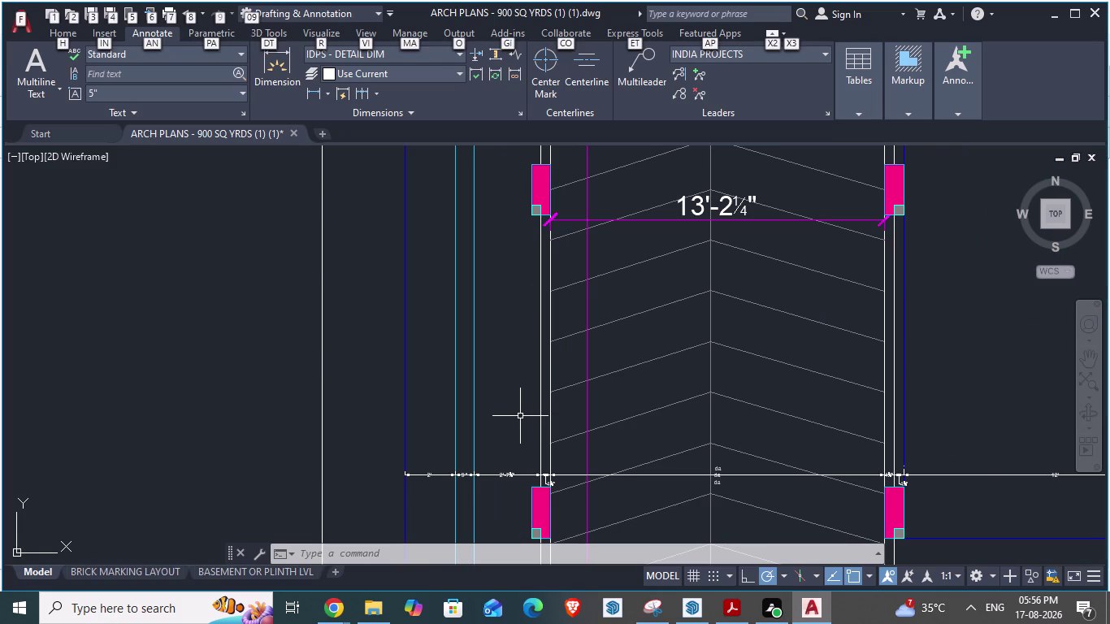
text(da)
key(Return)
scroll(up, 3)
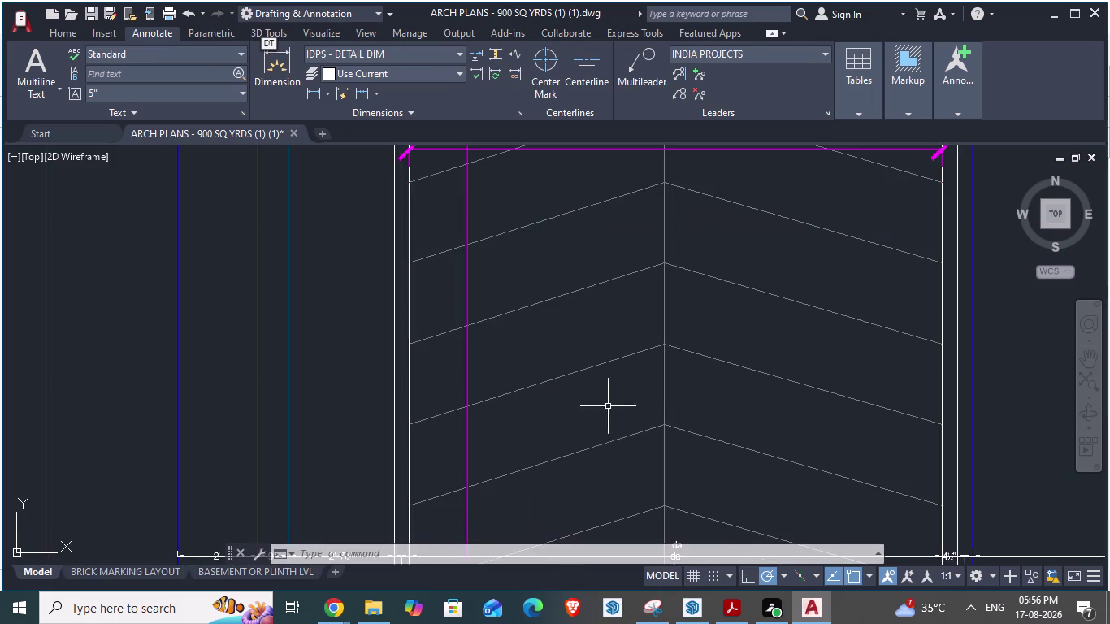
scroll(up, 3)
scroll(down, 3)
scroll(up, 3)
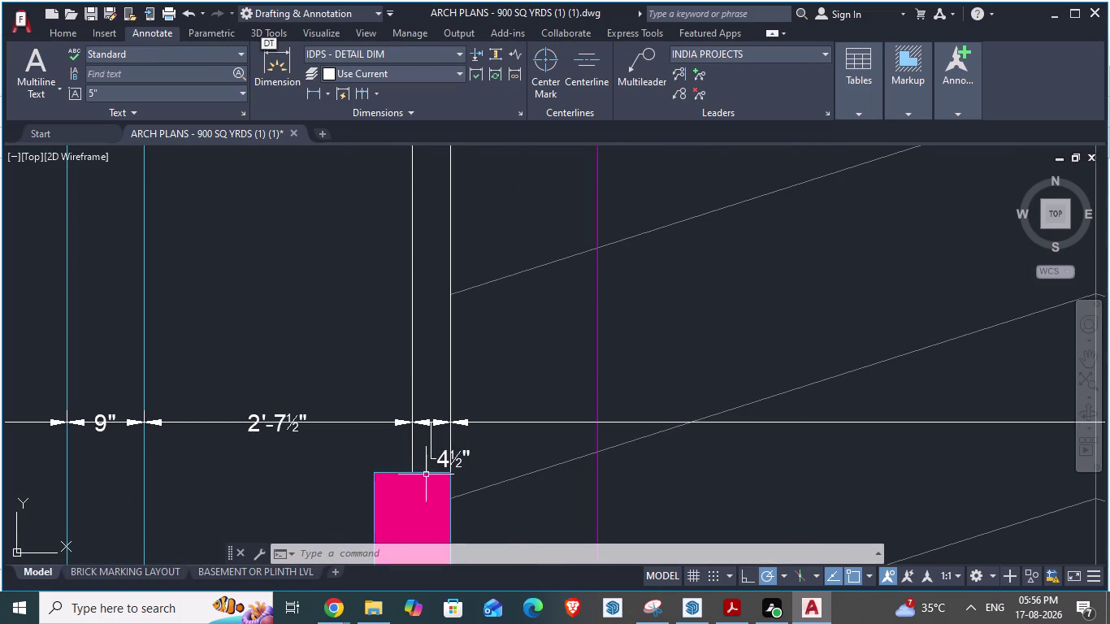
Cancel the pending dimension commands.
key(space)
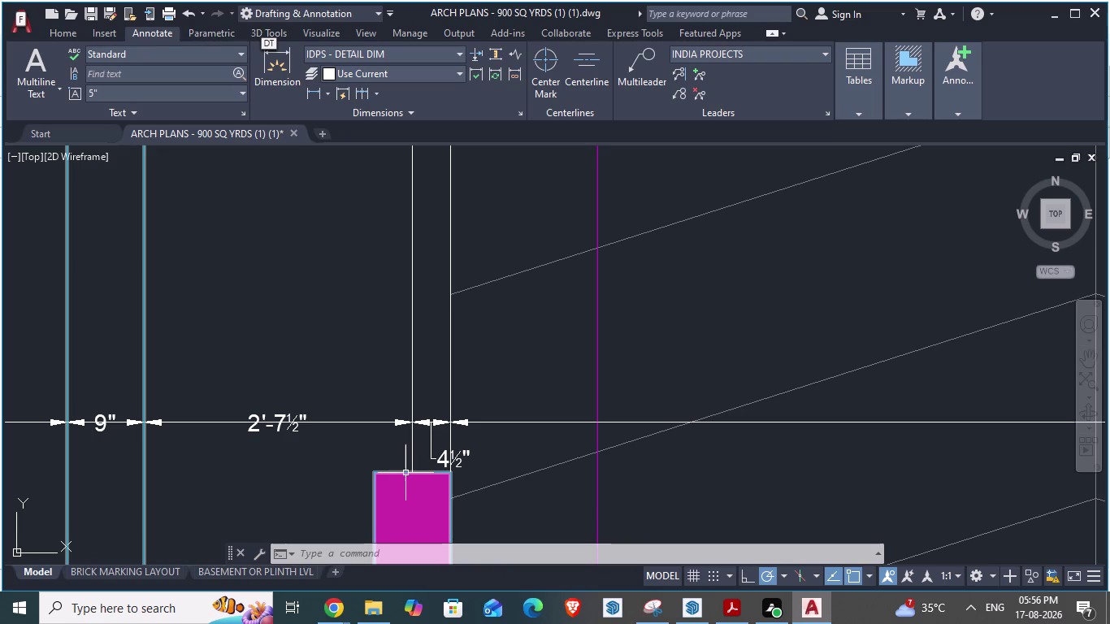
key(Escape)
key(Escape)
key(Escape)
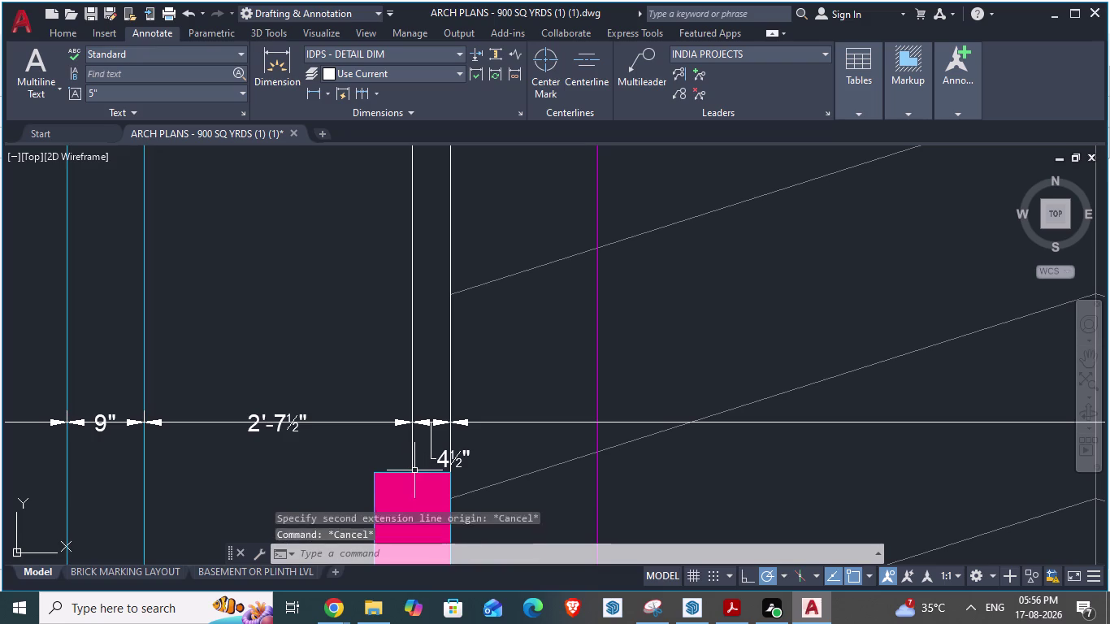
key(space)
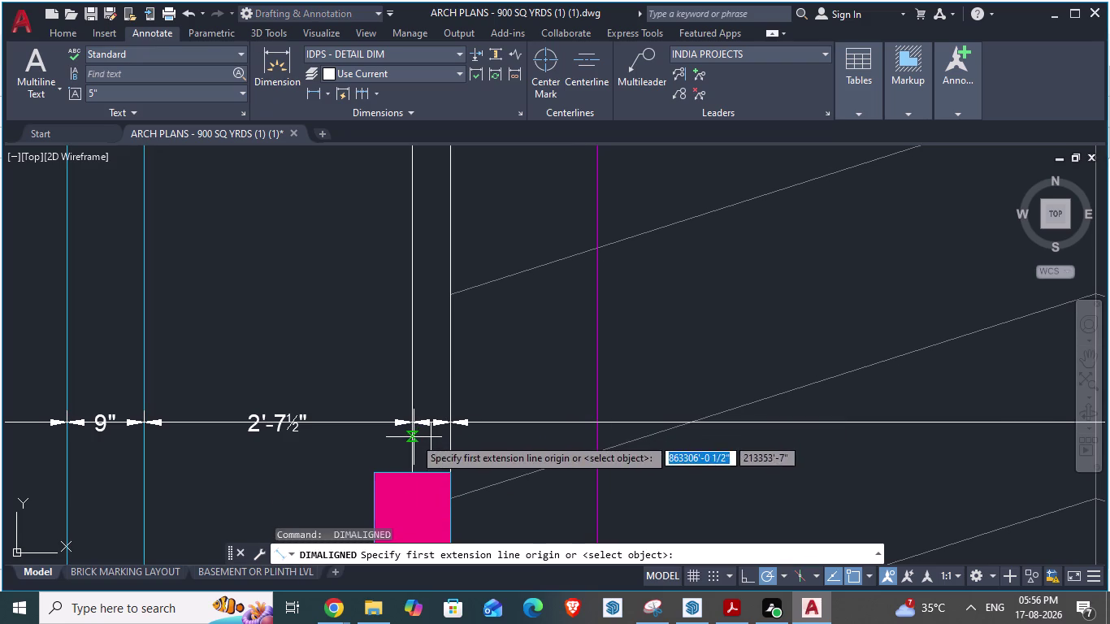
key(Escape)
Start a DA aligned dimension at the pink column corner, then return to SketchUp.
text(da)
key(Return)
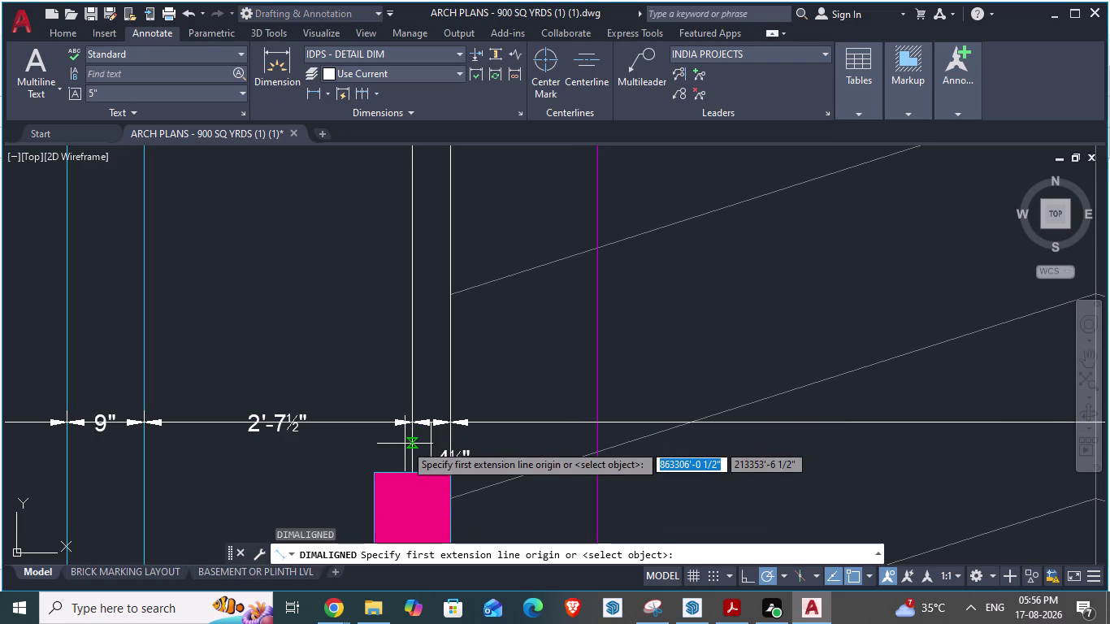
click(375, 472)
scroll(down, 3)
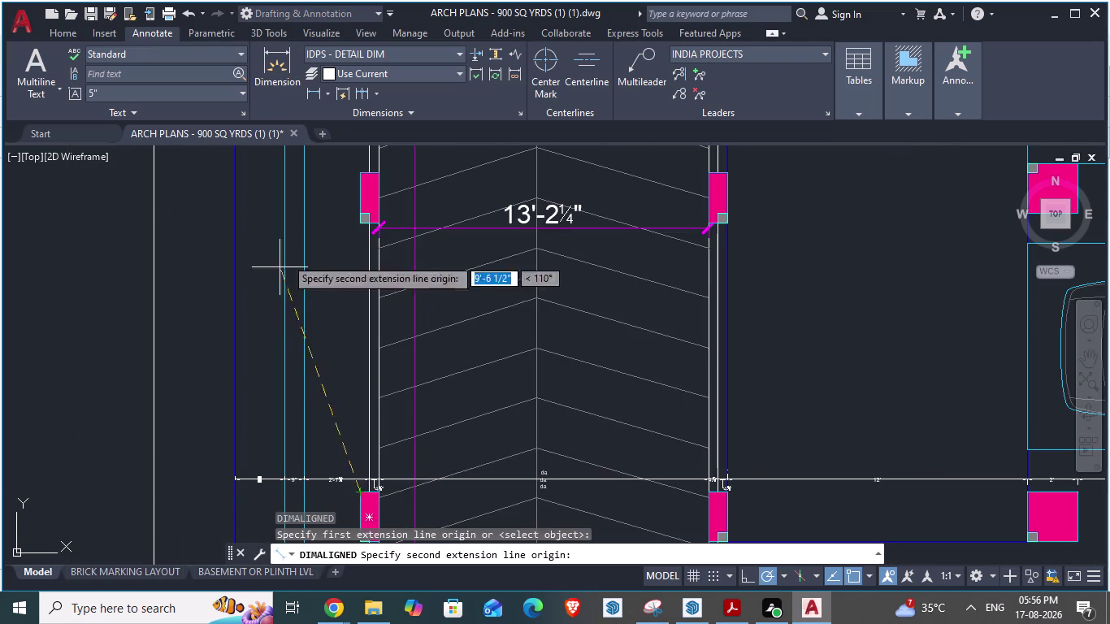
scroll(up, 3)
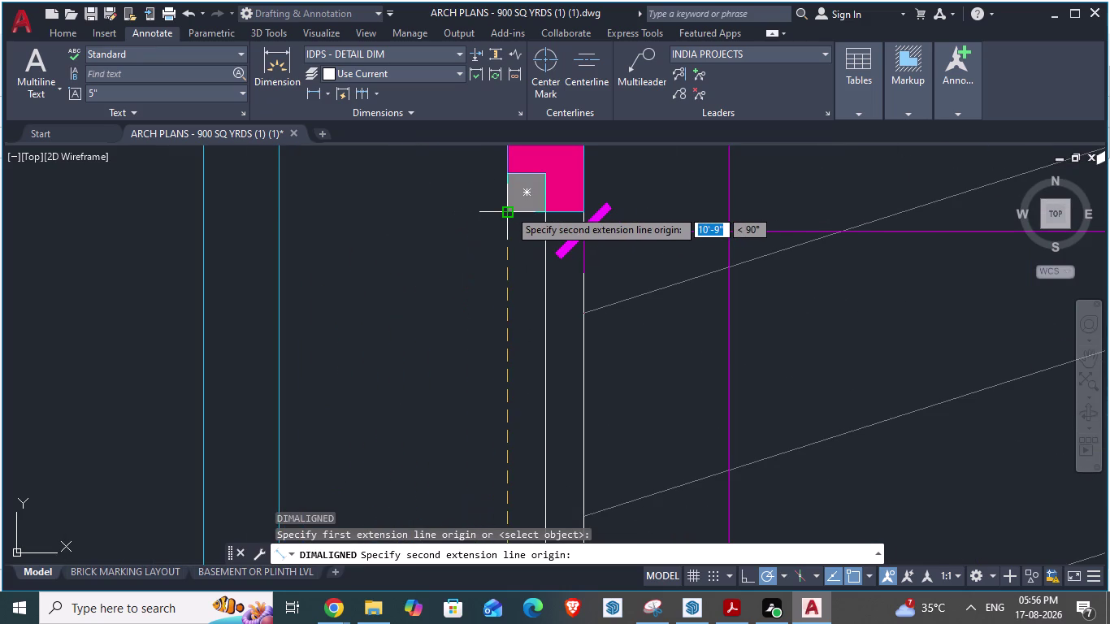
key(alt+Tab)
scroll(down, 3)
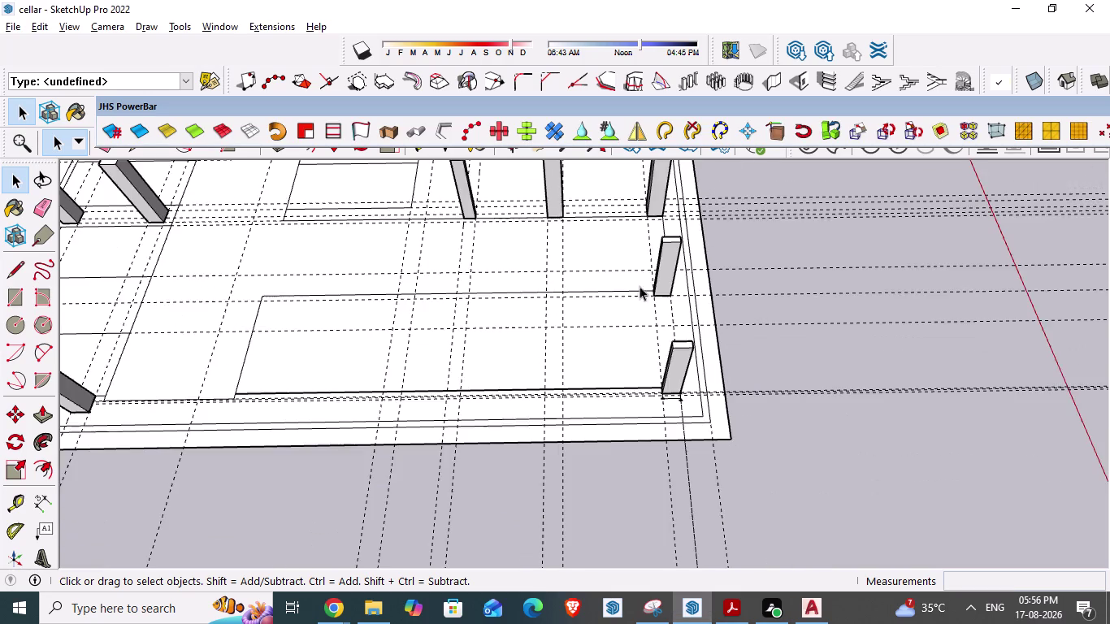
Orbit and zoom close to the base of the slab-edge column.
scroll(down, 3)
scroll(up, 3)
scroll(up, 3)
scroll(up, 3)
middle_drag(693, 363, 690, 414)
scroll(down, 3)
scroll(up, 3)
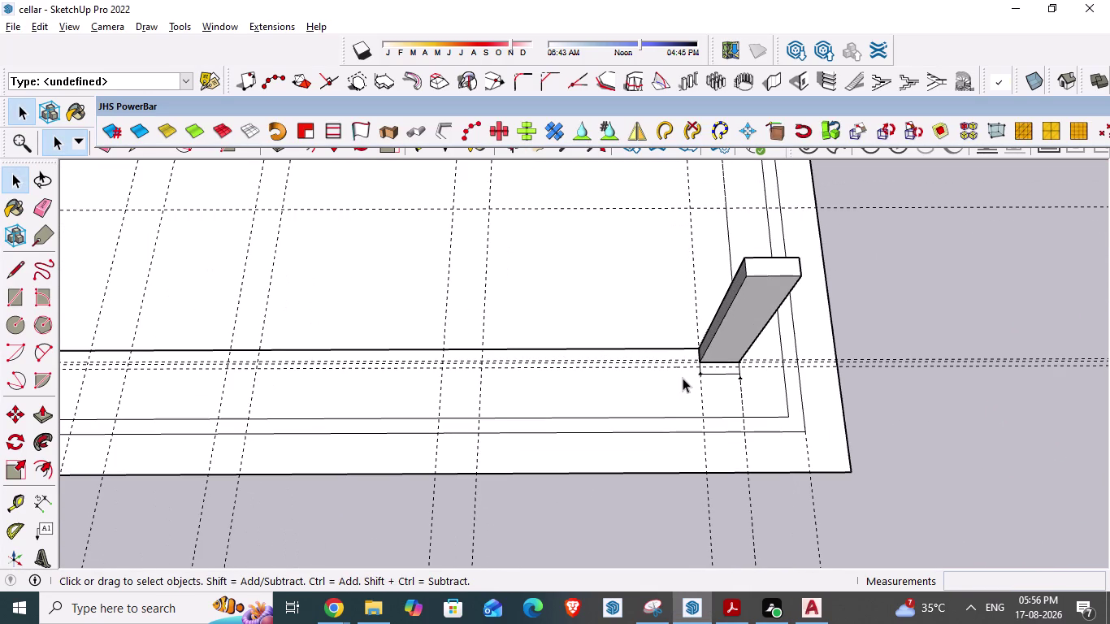
scroll(up, 3)
scroll(up, 3)
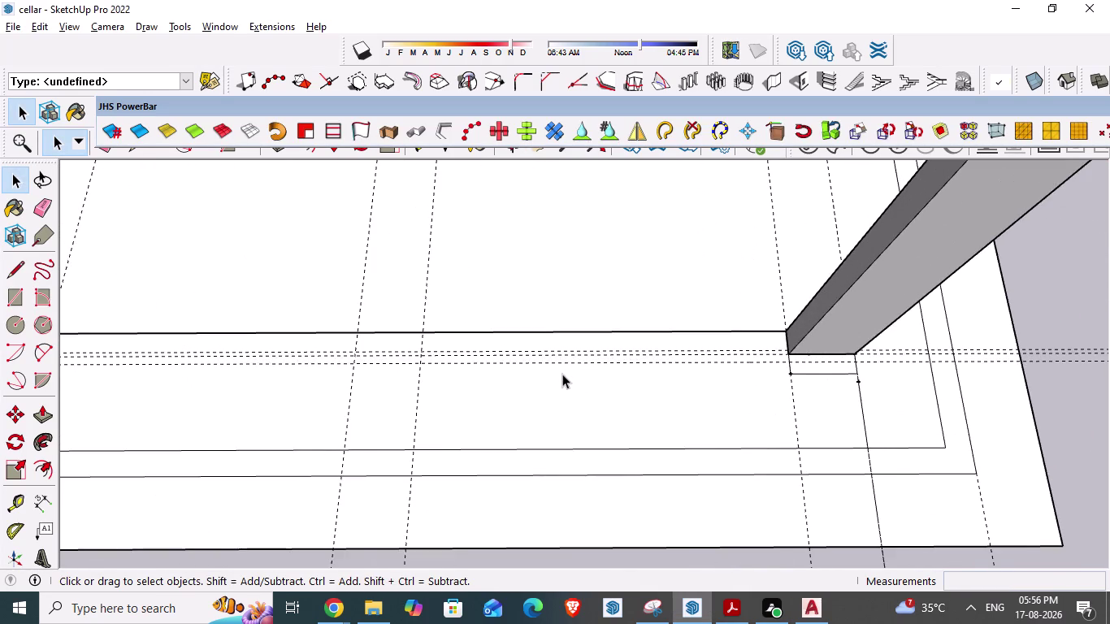
middle_drag(563, 374, 564, 408)
Delete a stray element at the column base, line up the view, and get the Line tool.
key(Escape)
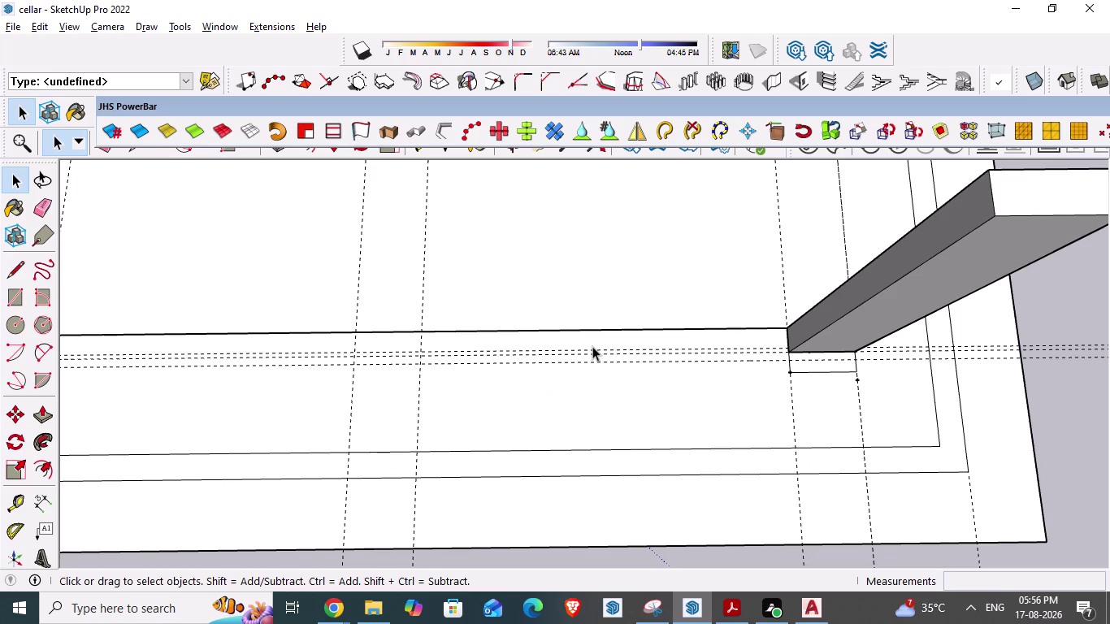
click(595, 348)
key(Delete)
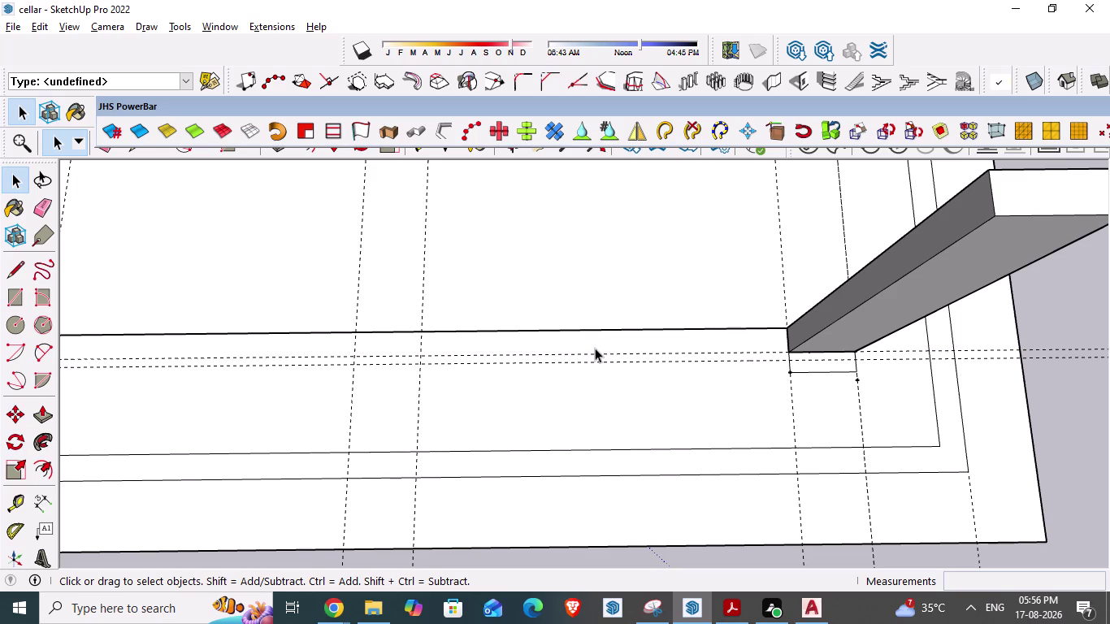
middle_drag(595, 348, 596, 368)
middle_click(562, 405)
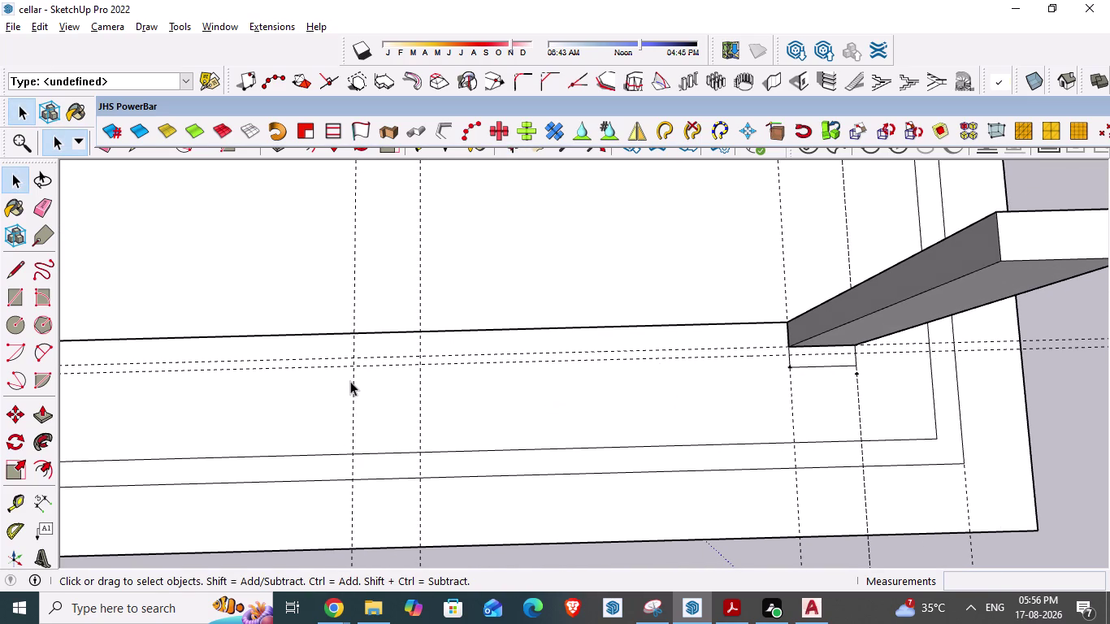
key(l)
click(420, 335)
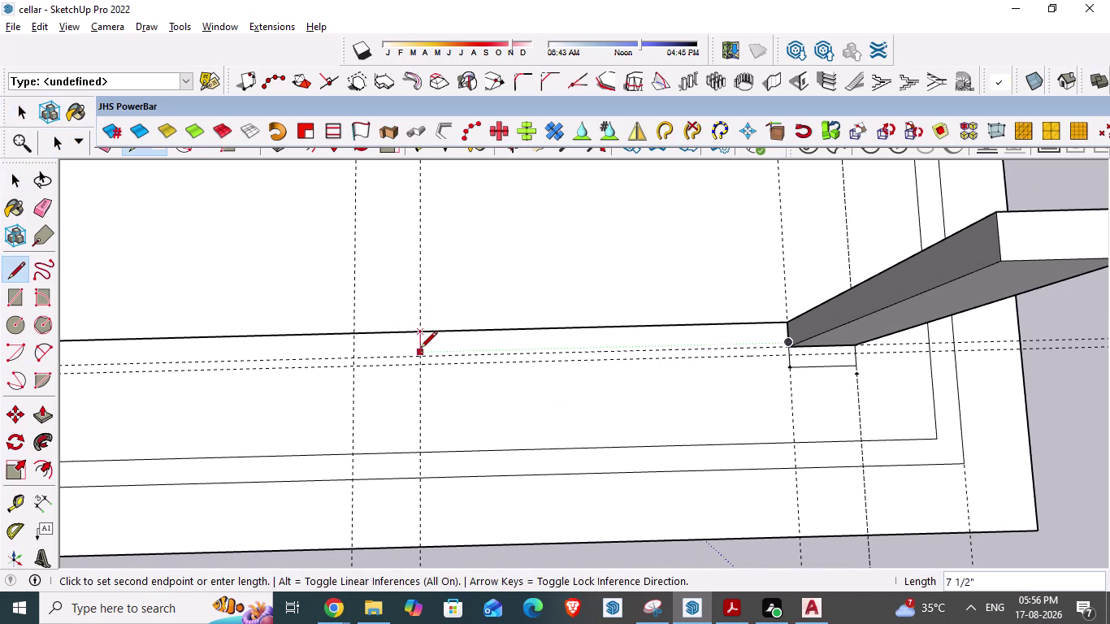
click(421, 350)
key(Escape)
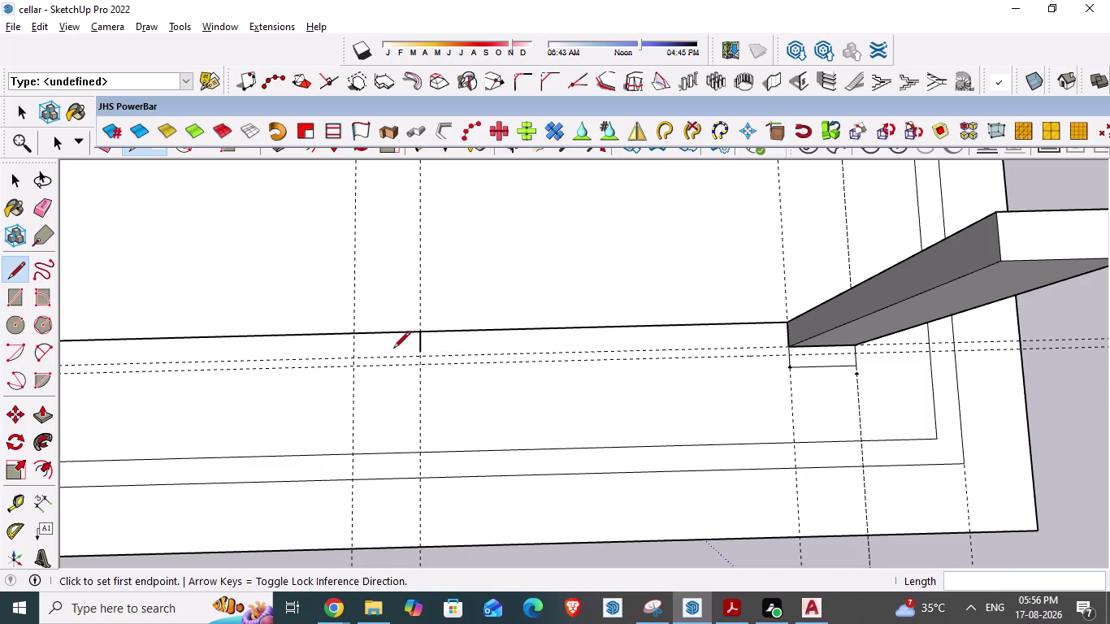
key(ctrl+z)
scroll(up, 3)
click(422, 358)
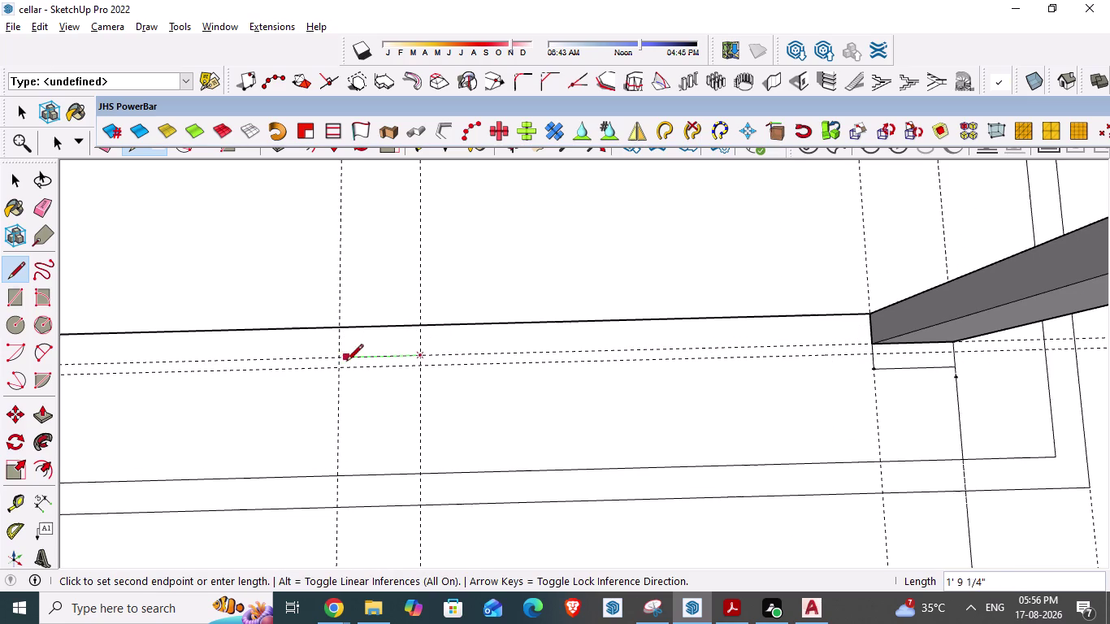
click(336, 363)
key(Escape)
key(ctrl+z)
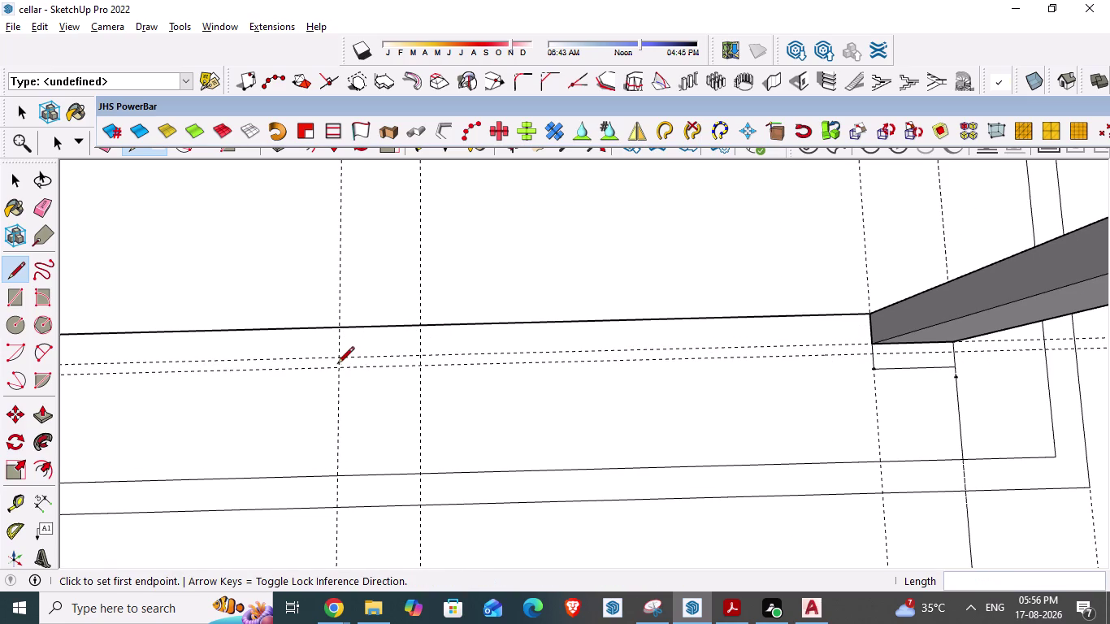
click(424, 355)
click(337, 357)
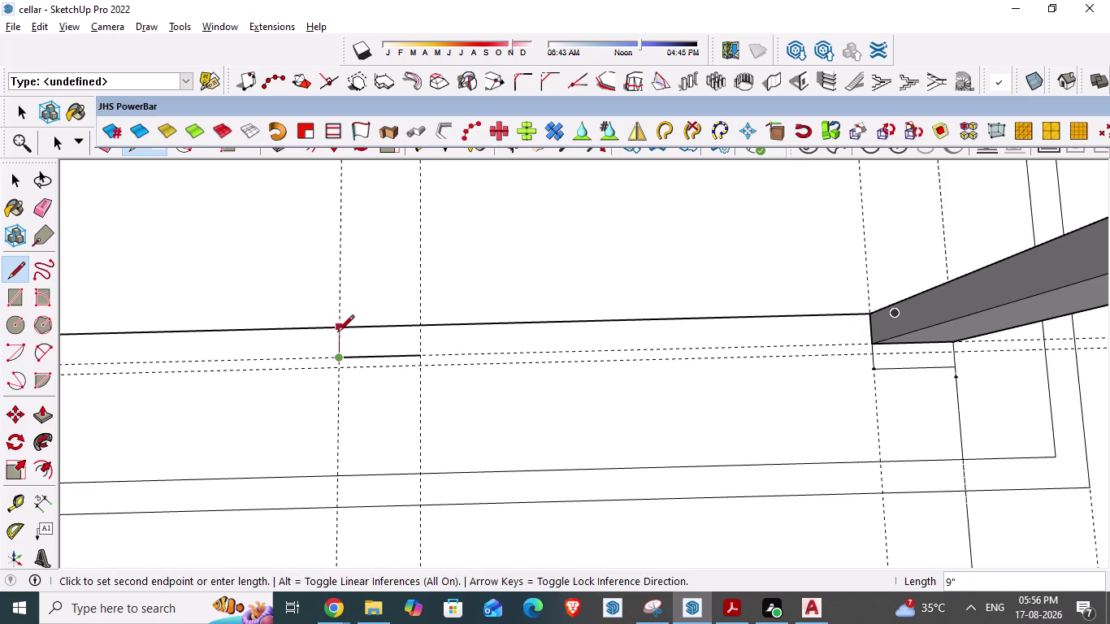
click(338, 332)
click(418, 328)
click(419, 353)
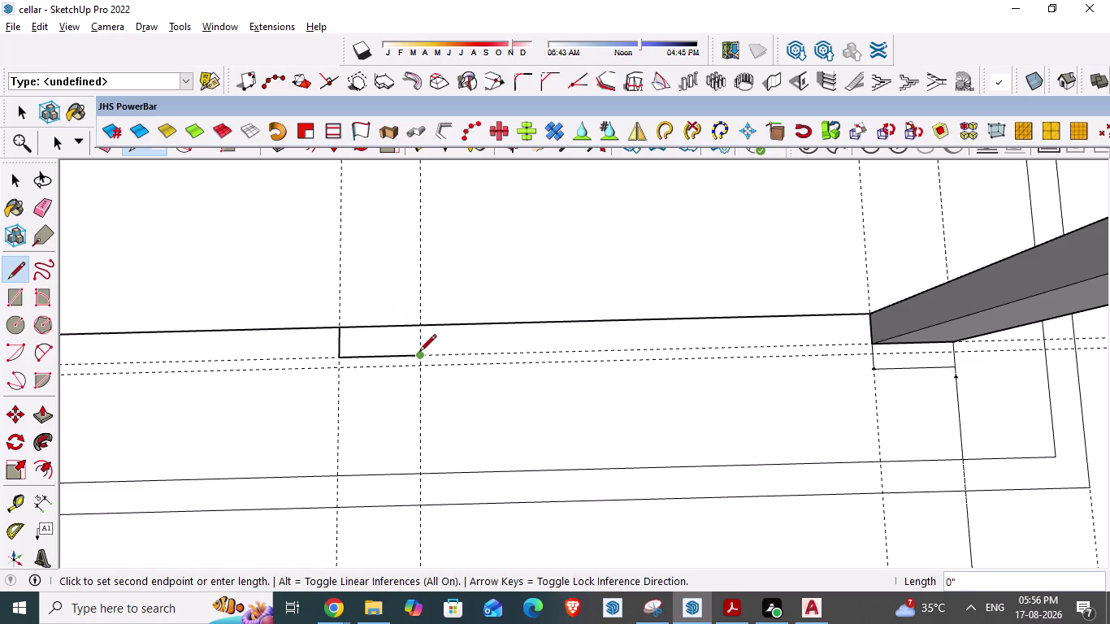
click(419, 358)
key(Escape)
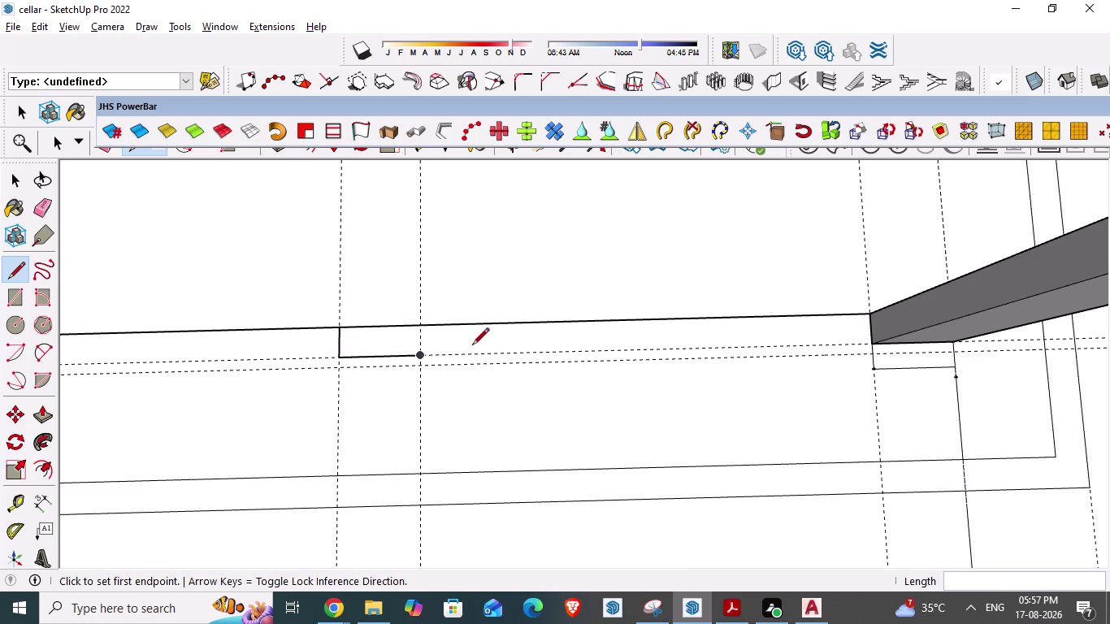
key(e)
click(423, 279)
double_click(420, 279)
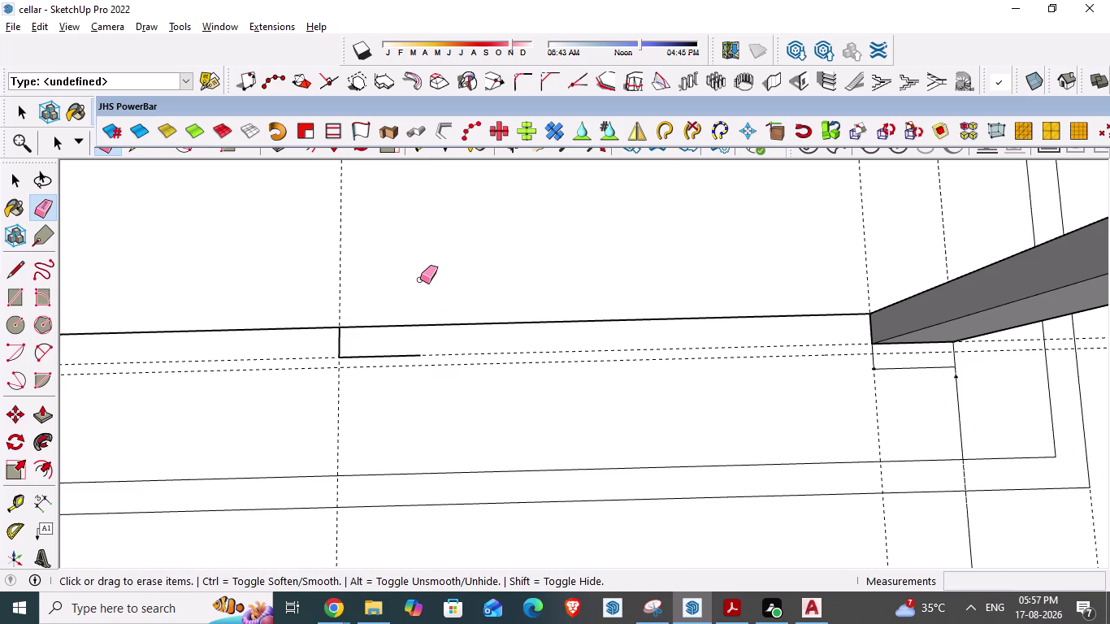
key(ctrl+z)
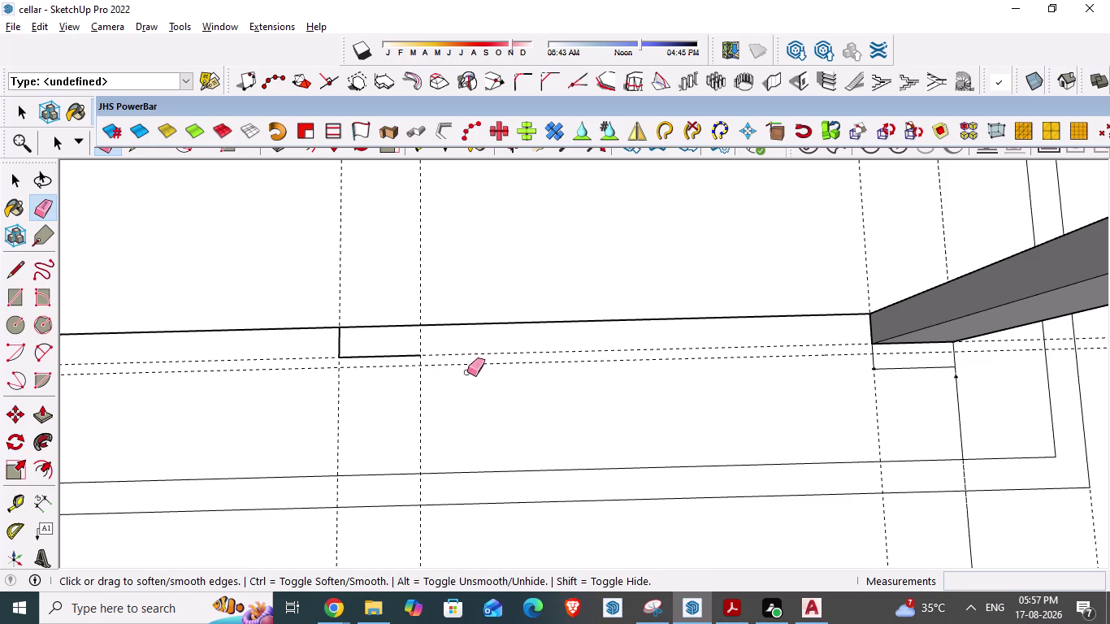
key(Escape)
key(l)
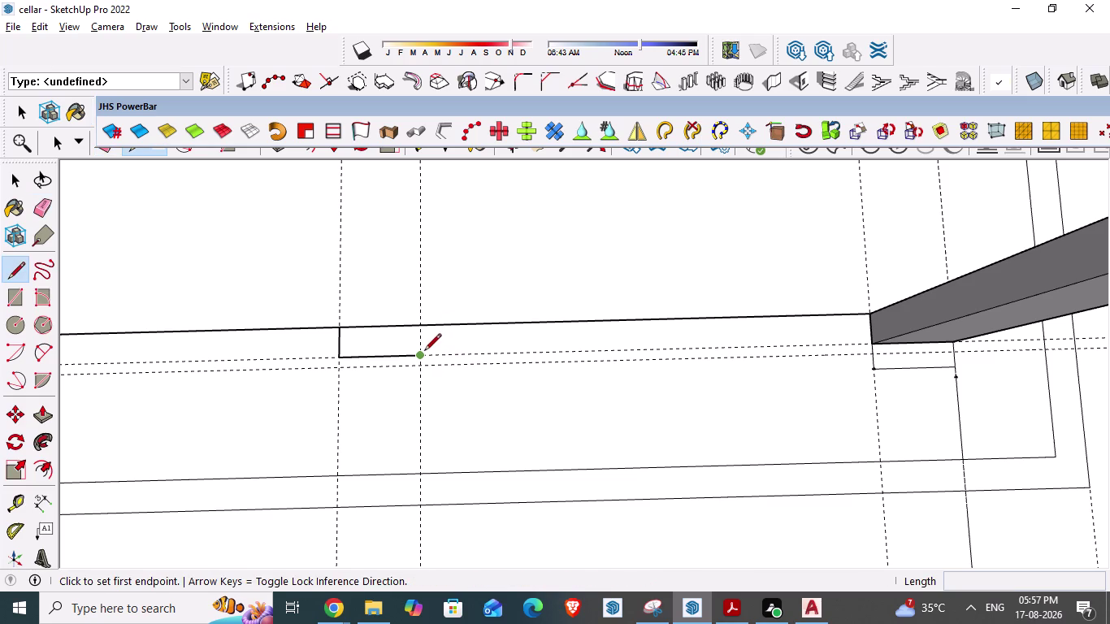
click(424, 352)
click(421, 331)
key(Escape)
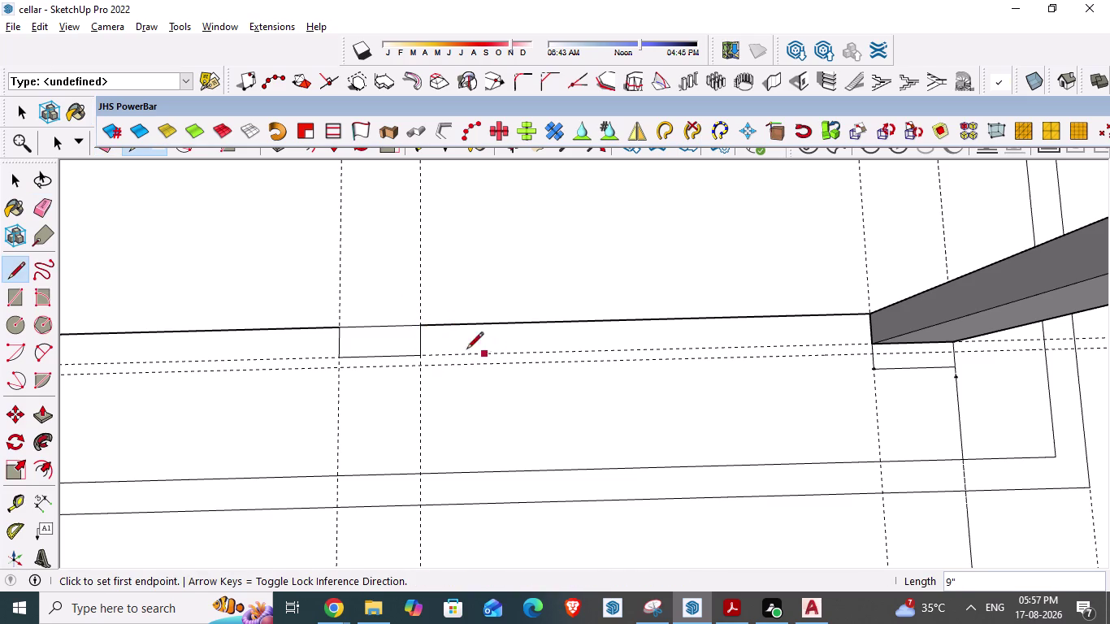
key(Escape)
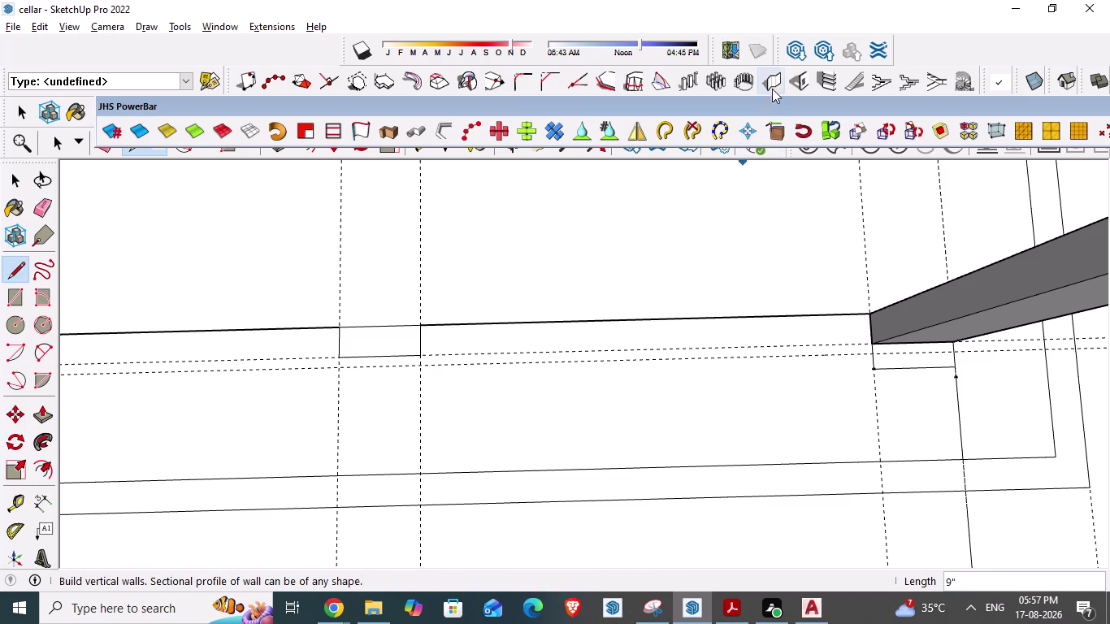
Build a column block from the slab-edge footprint to the dashed guide and inspect it.
click(772, 82)
click(129, 413)
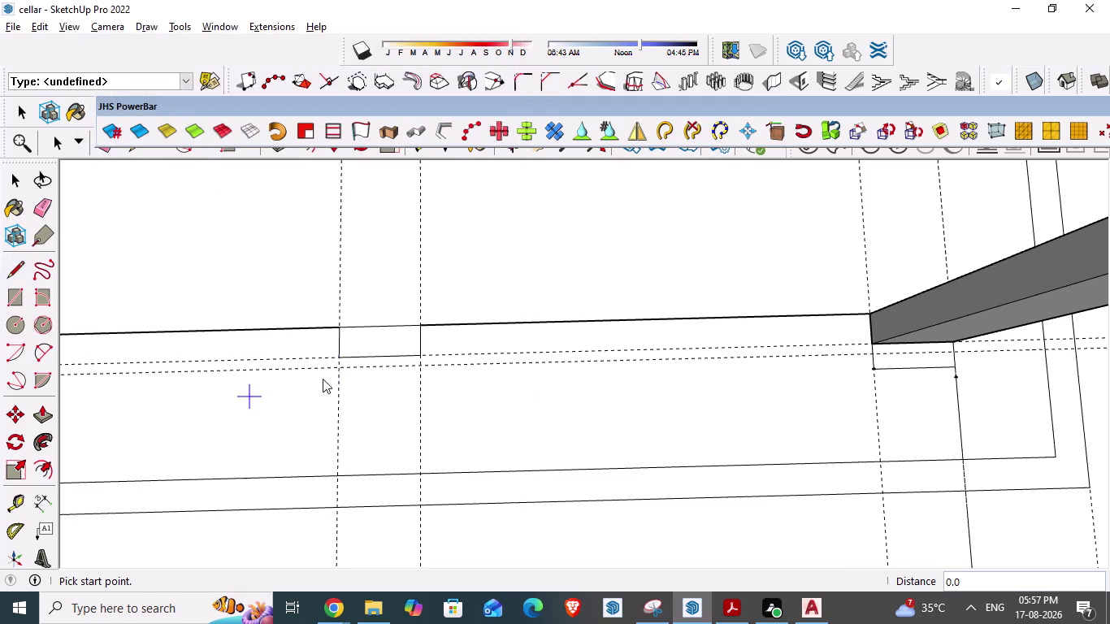
click(421, 350)
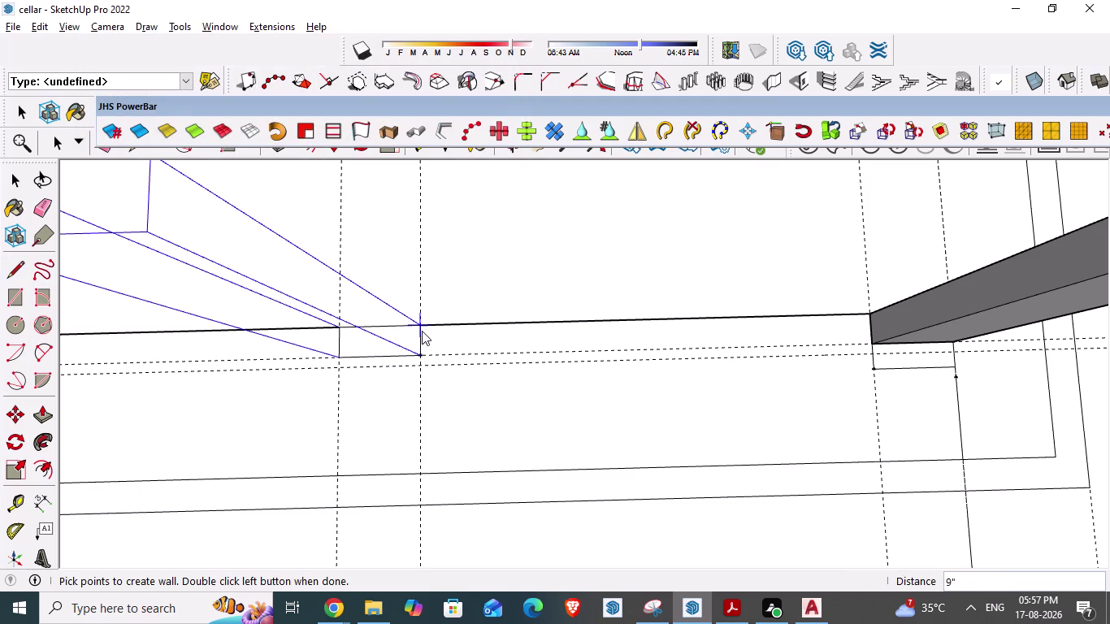
double_click(421, 330)
scroll(down, 3)
middle_drag(424, 327, 438, 329)
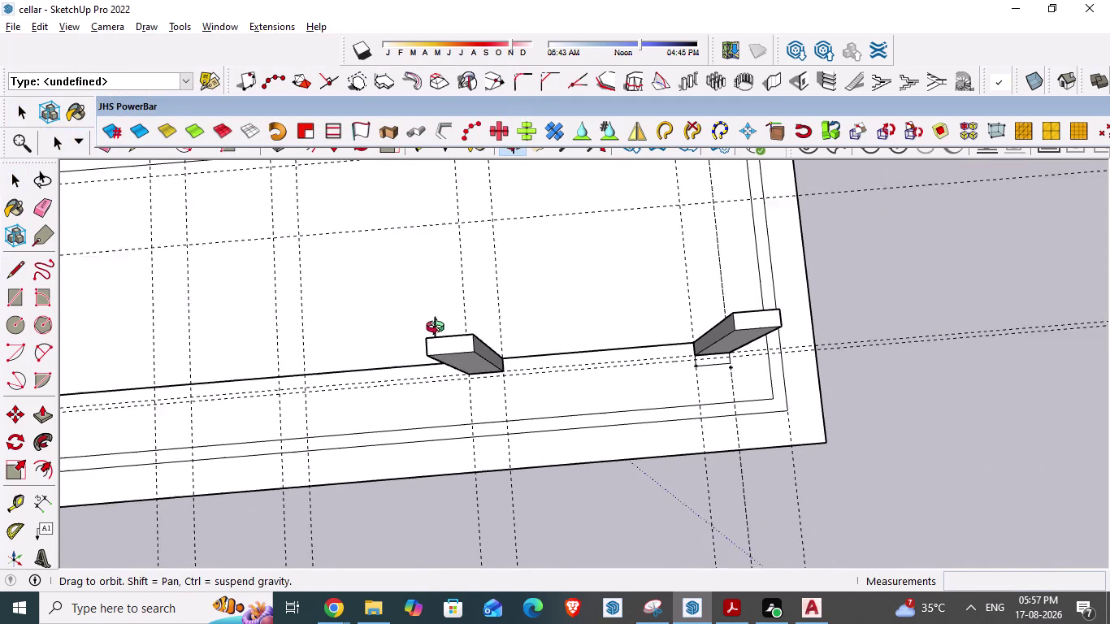
middle_drag(439, 329, 454, 327)
scroll(up, 3)
scroll(up, 3)
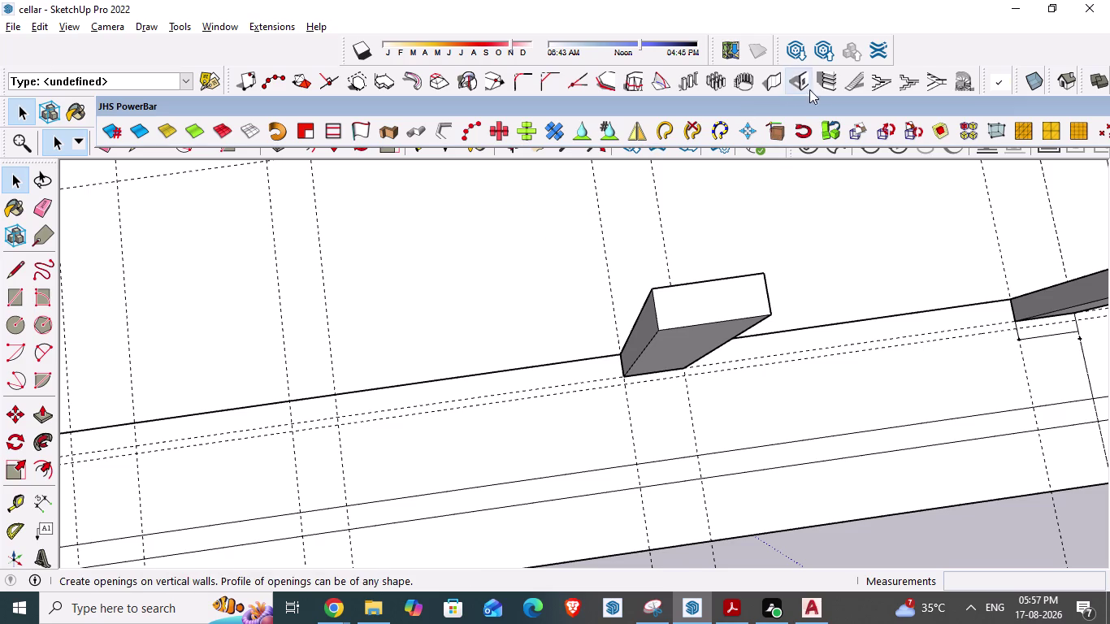
Build the next ramp-side column block, check it, and switch to AutoCAD.
click(781, 83)
click(121, 401)
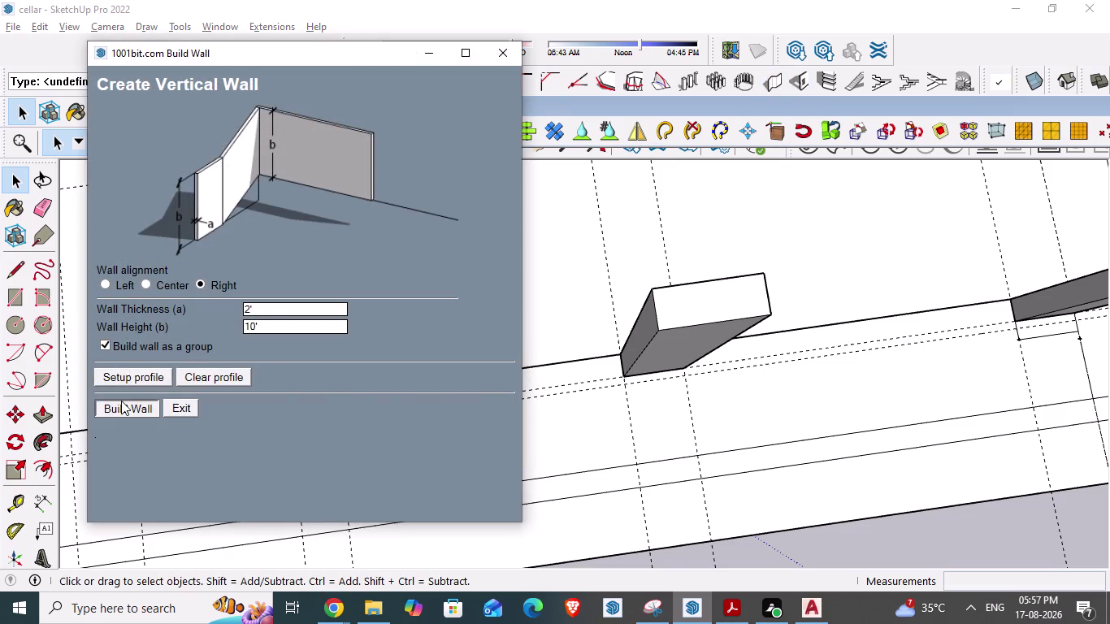
click(338, 419)
double_click(331, 397)
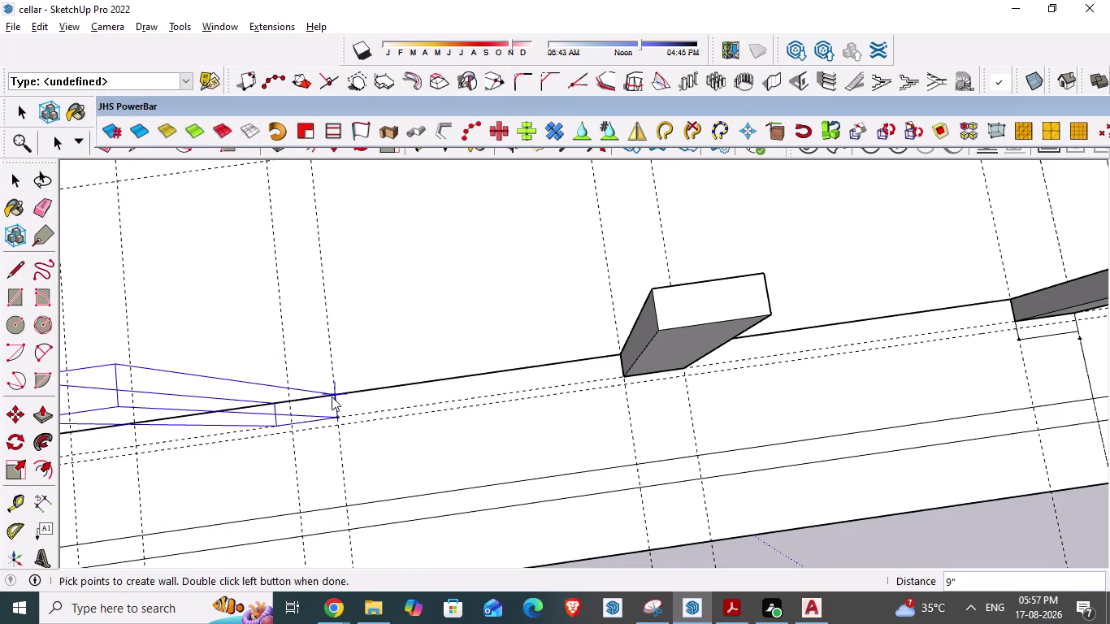
scroll(down, 3)
middle_drag(148, 409, 290, 334)
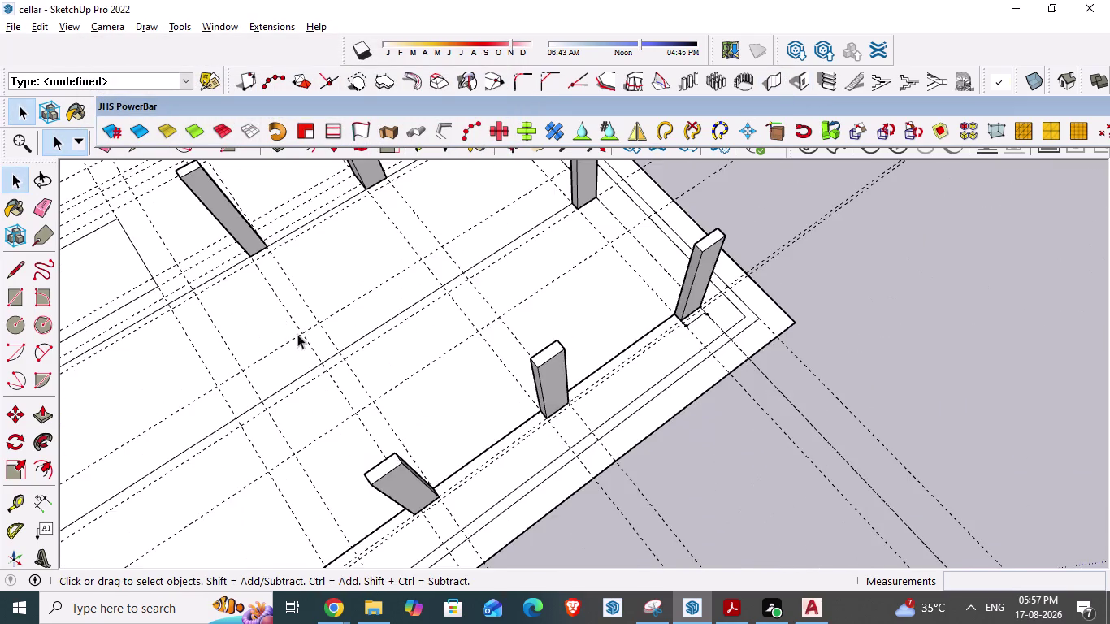
scroll(down, 3)
scroll(down, 3)
scroll(down, 3)
key(alt+Tab)
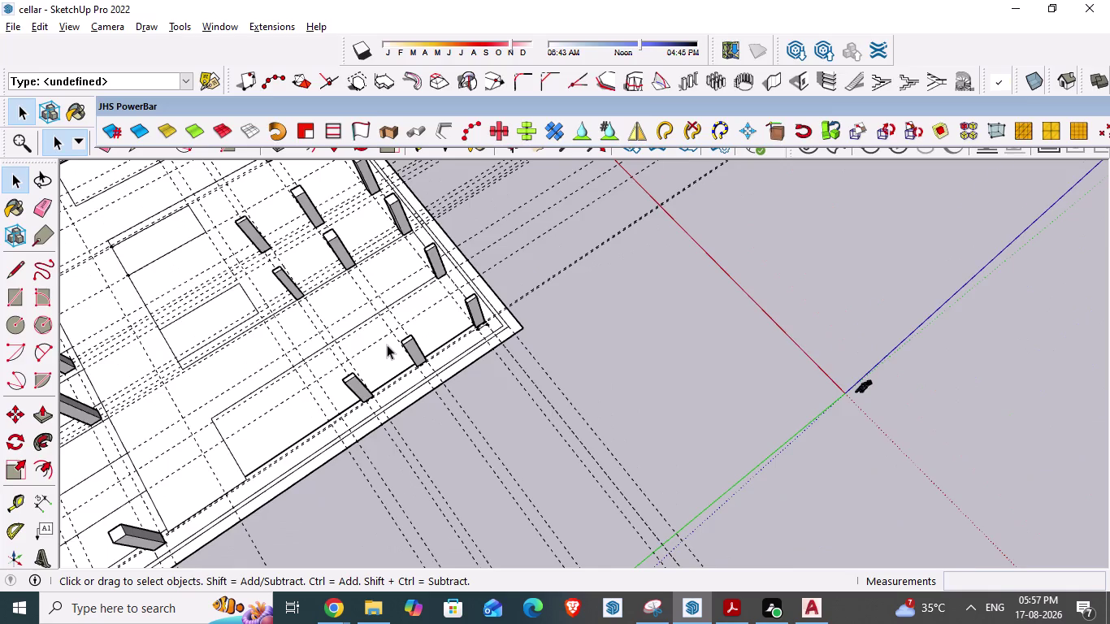
scroll(down, 3)
scroll(up, 3)
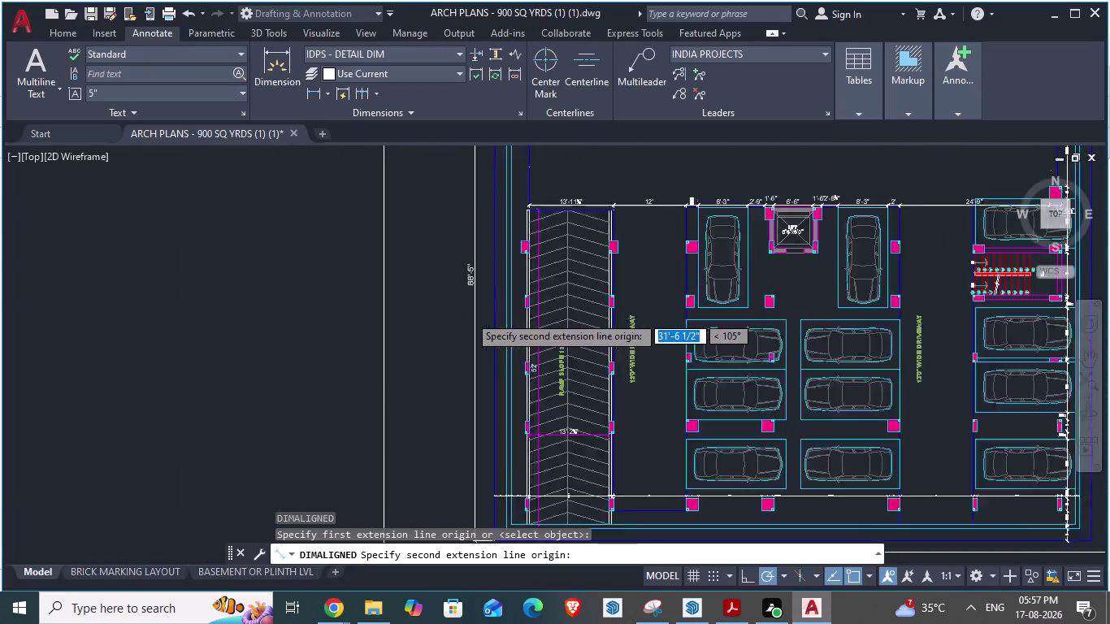
Cancel the pending aligned dimension, zoom over the ramp columns, and return to SketchUp.
key(Escape)
scroll(down, 3)
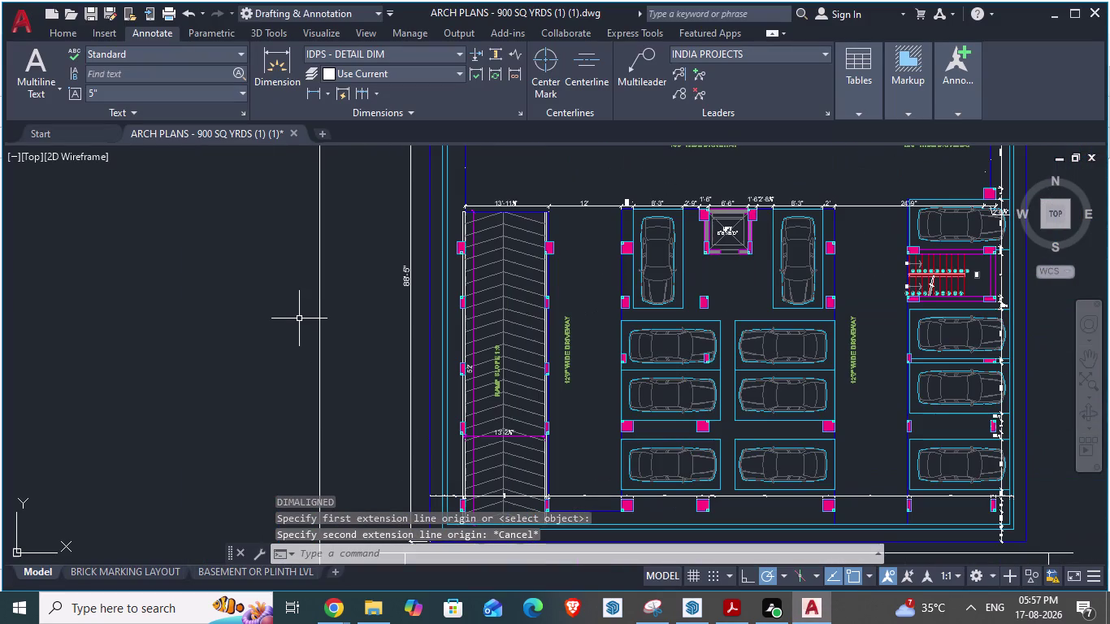
scroll(down, 3)
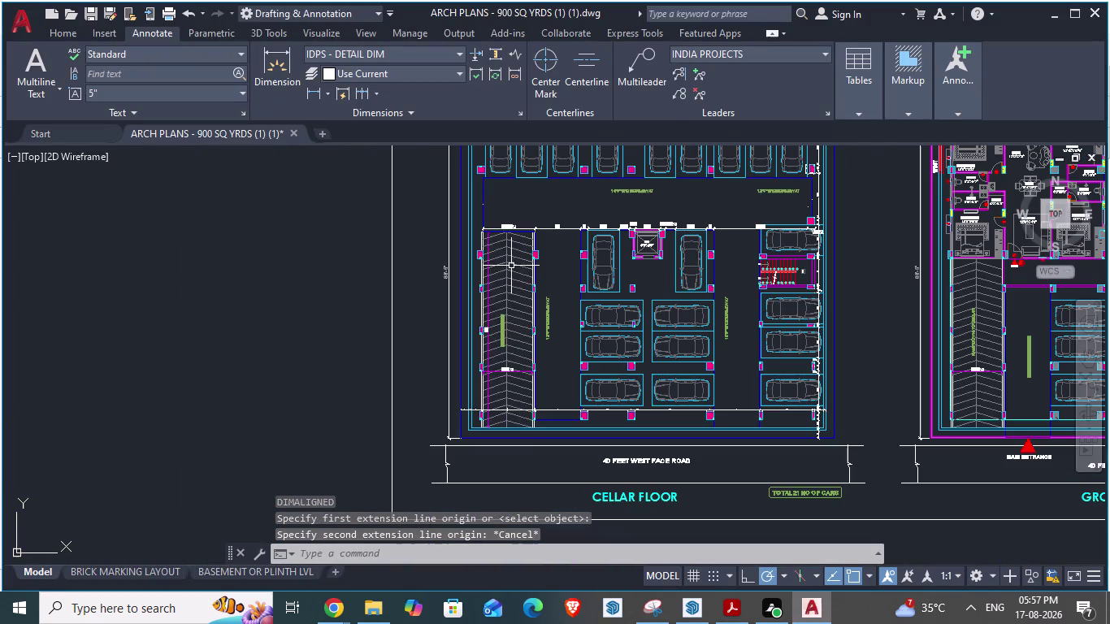
scroll(up, 3)
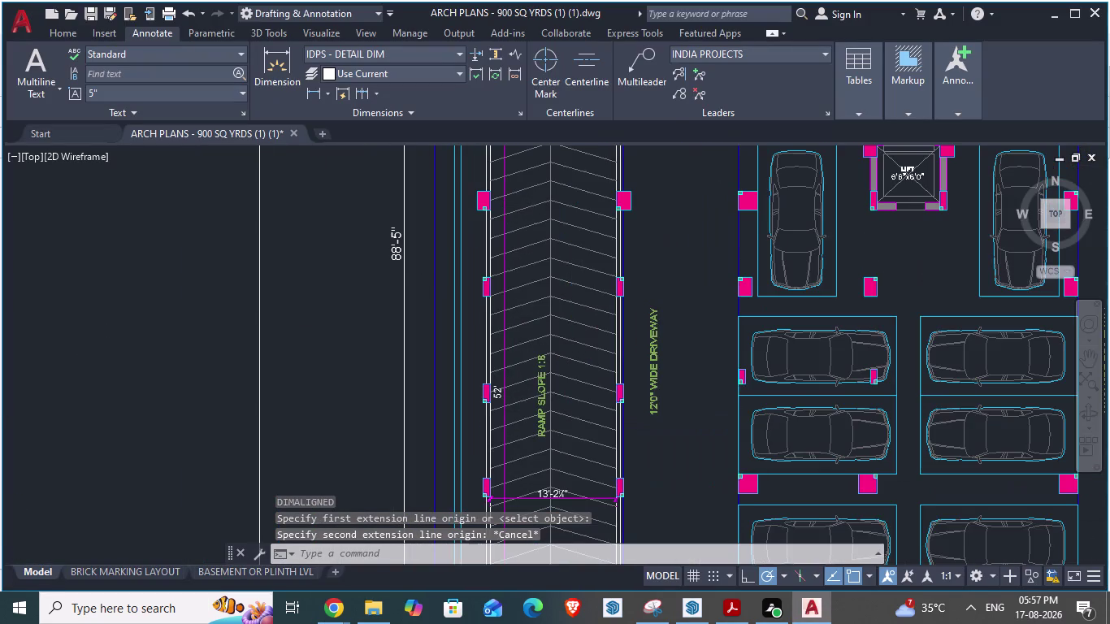
scroll(down, 3)
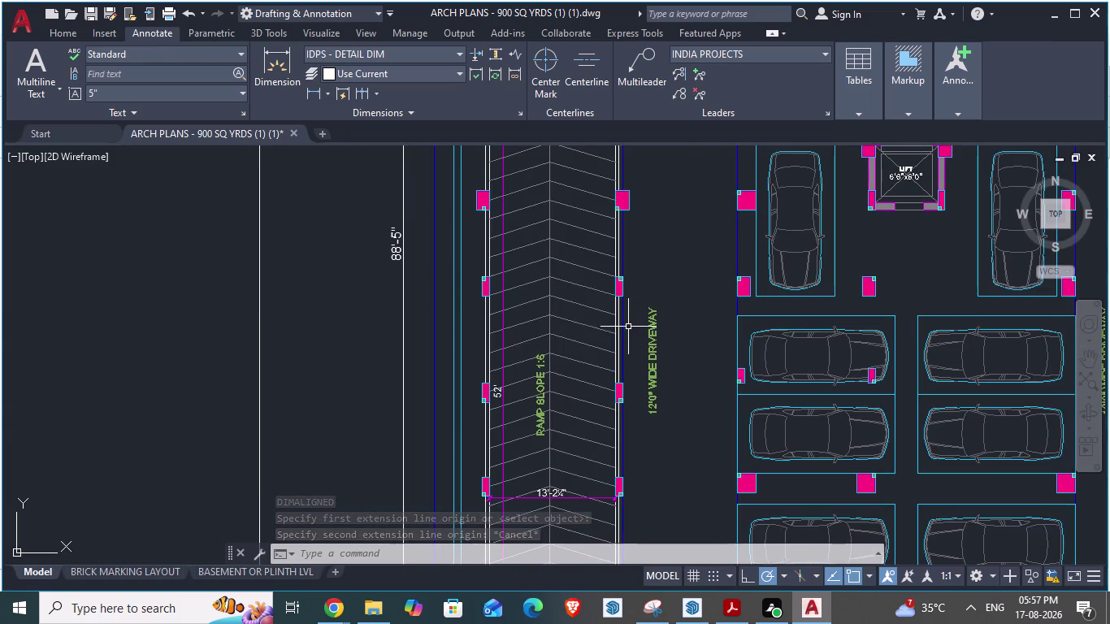
key(alt+Tab)
scroll(down, 3)
scroll(up, 3)
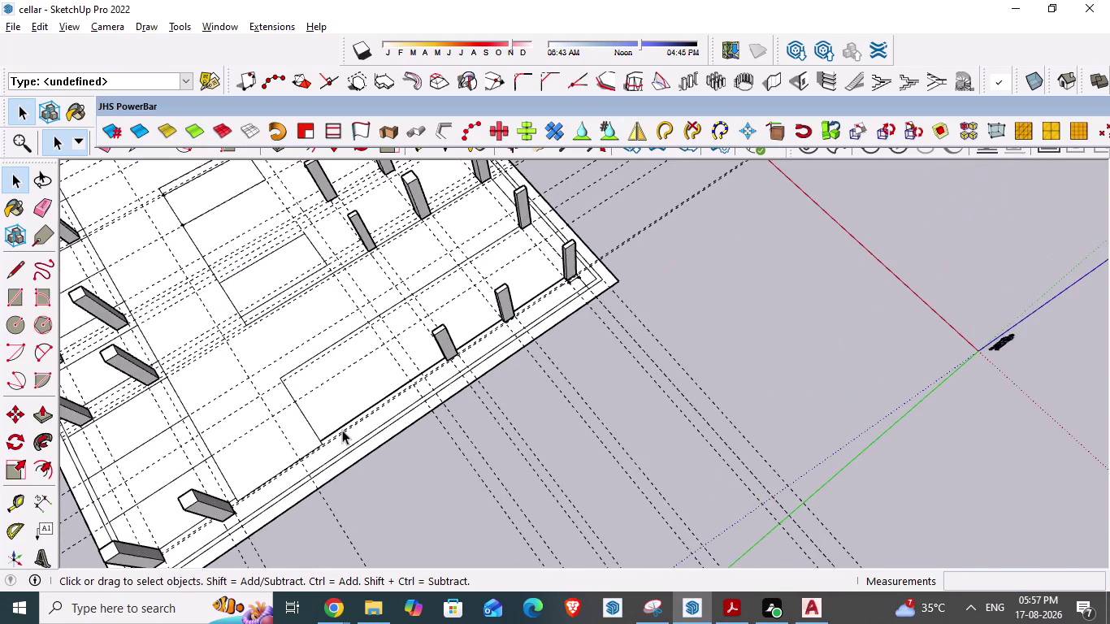
Orbit to the ramp-side column row and reopen the 1001bit Build Wall window.
scroll(up, 3)
middle_drag(360, 442, 361, 504)
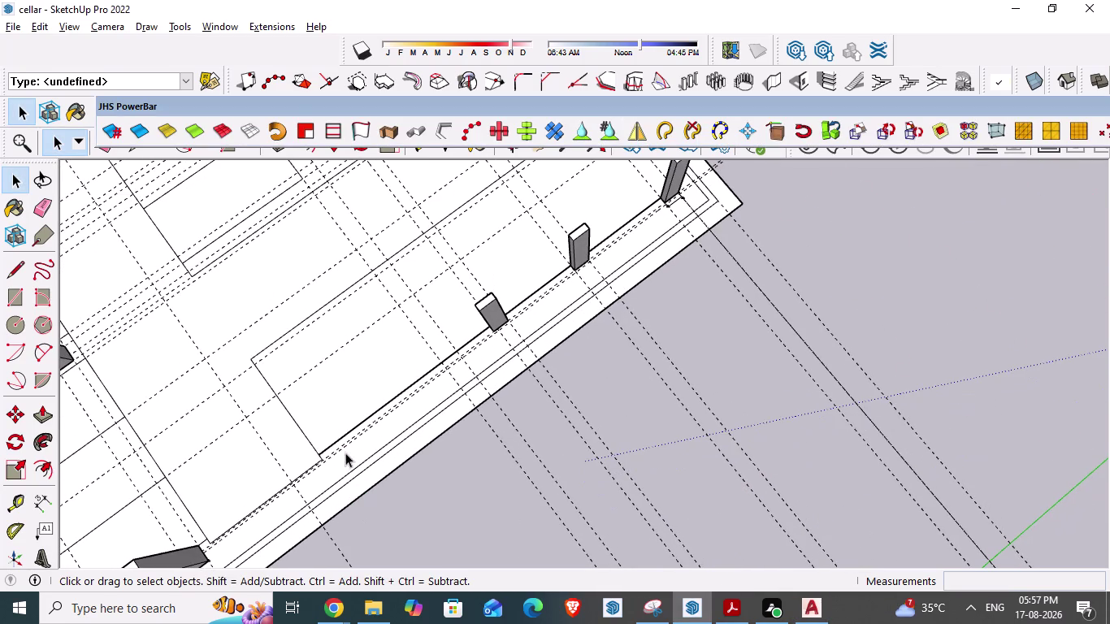
scroll(up, 3)
middle_drag(453, 379, 444, 424)
scroll(up, 3)
scroll(up, 3)
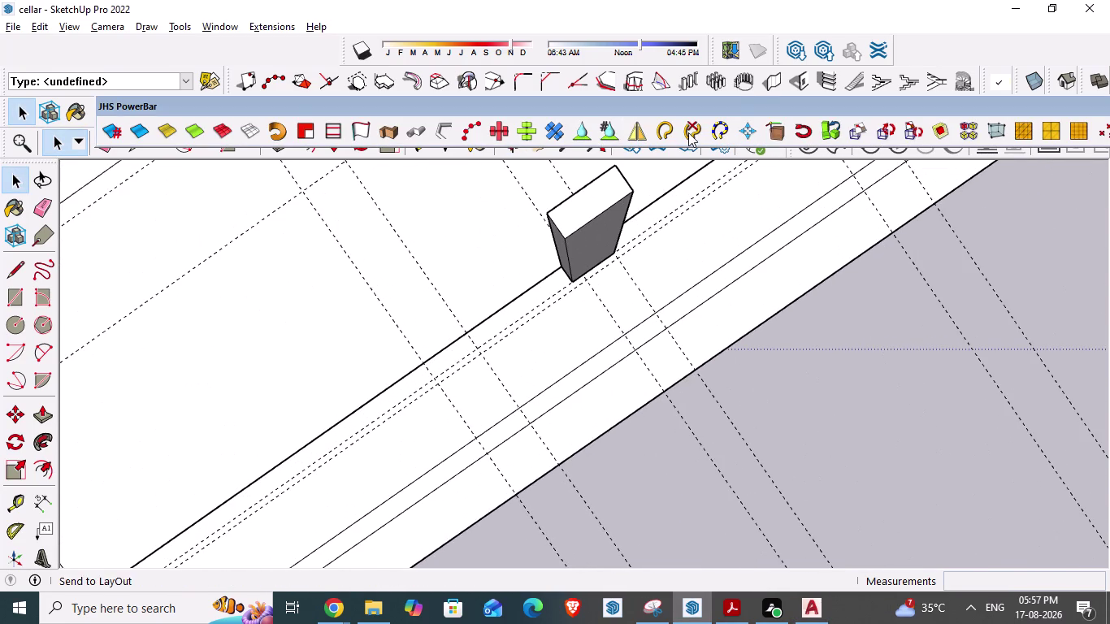
click(778, 80)
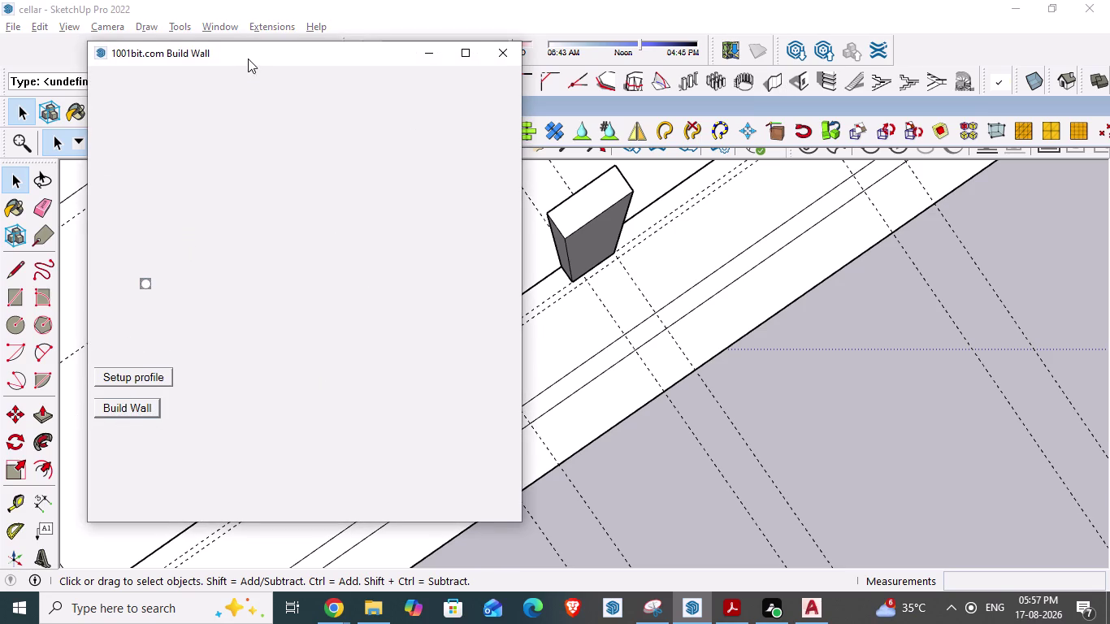
Build a 1001bit column block from a start point to the ramp-side floor edge.
drag(248, 59, 229, 64)
click(120, 418)
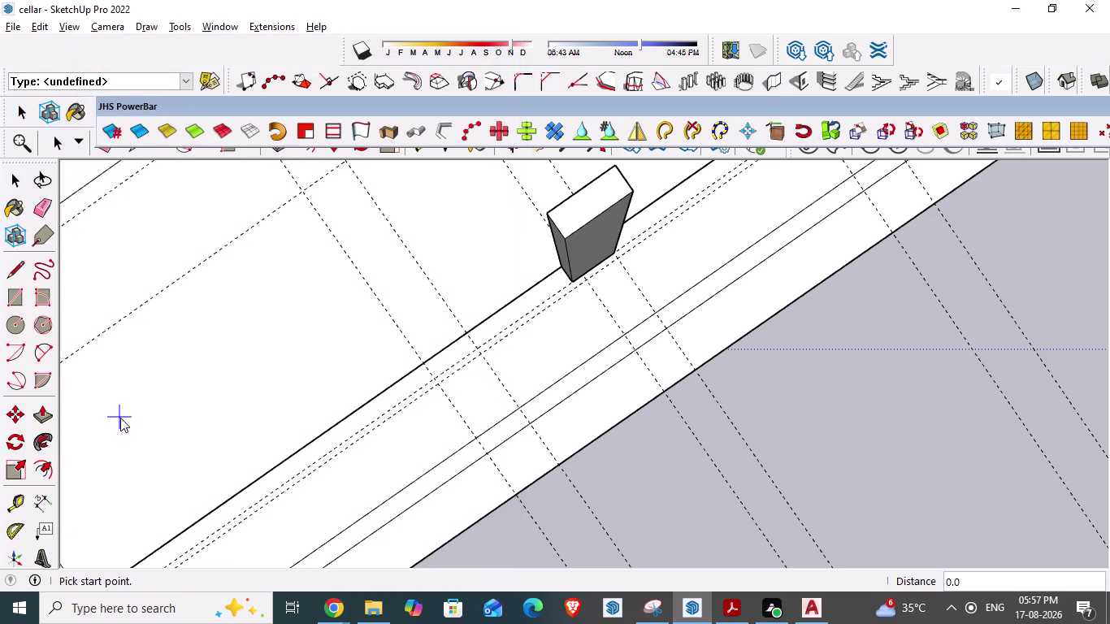
click(475, 350)
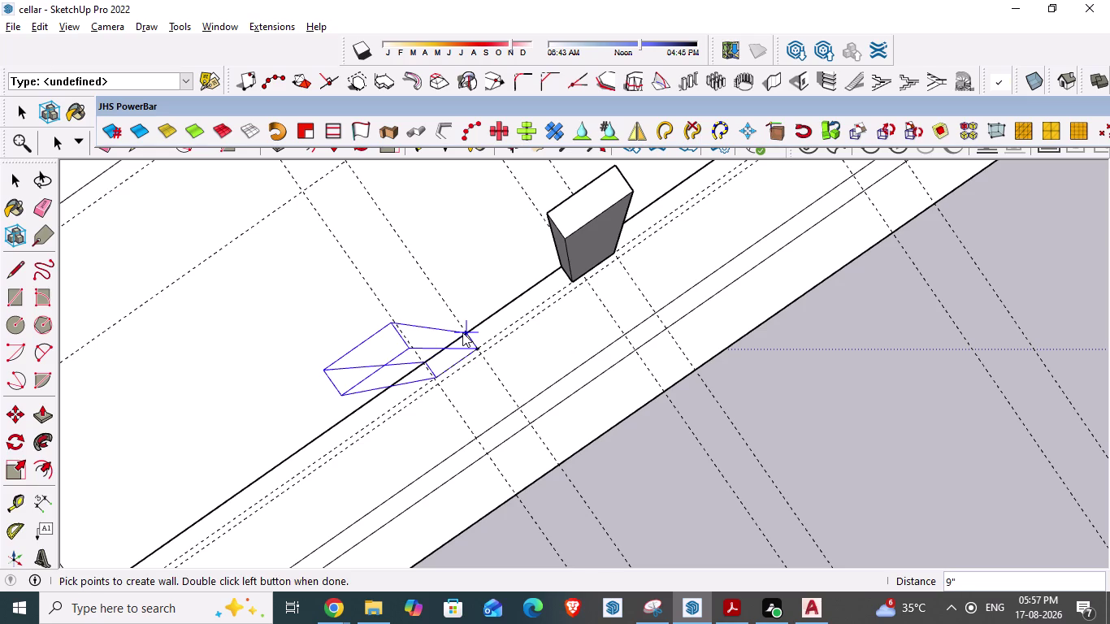
double_click(463, 332)
scroll(down, 3)
scroll(down, 3)
scroll(down, 3)
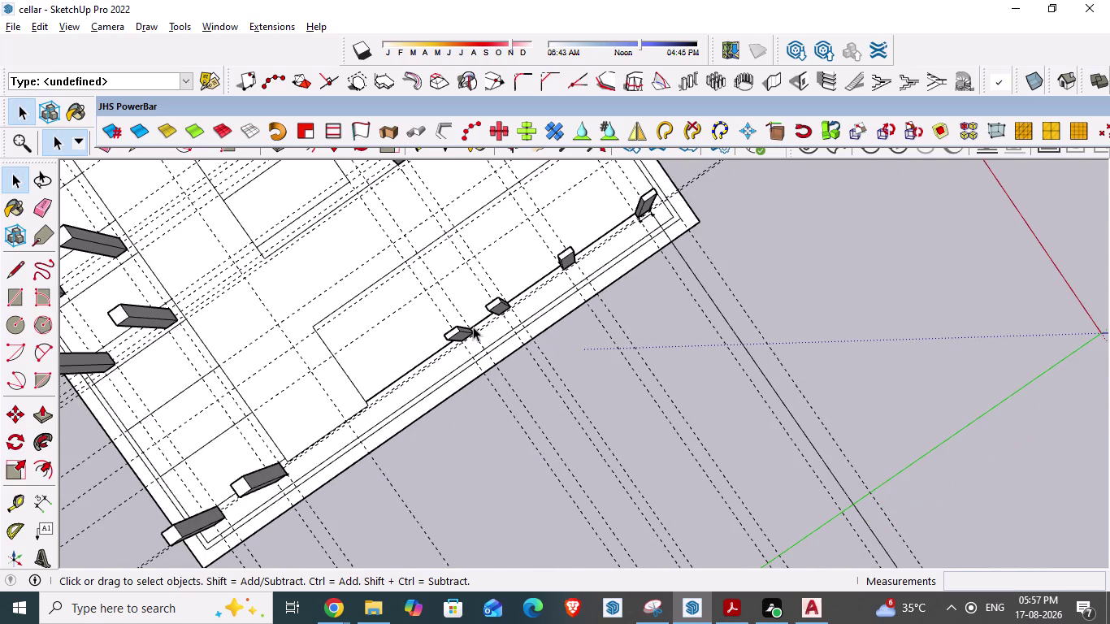
key(alt+Tab)
Zoom around the ramp-side column area of the AutoCAD cellar plan.
scroll(down, 3)
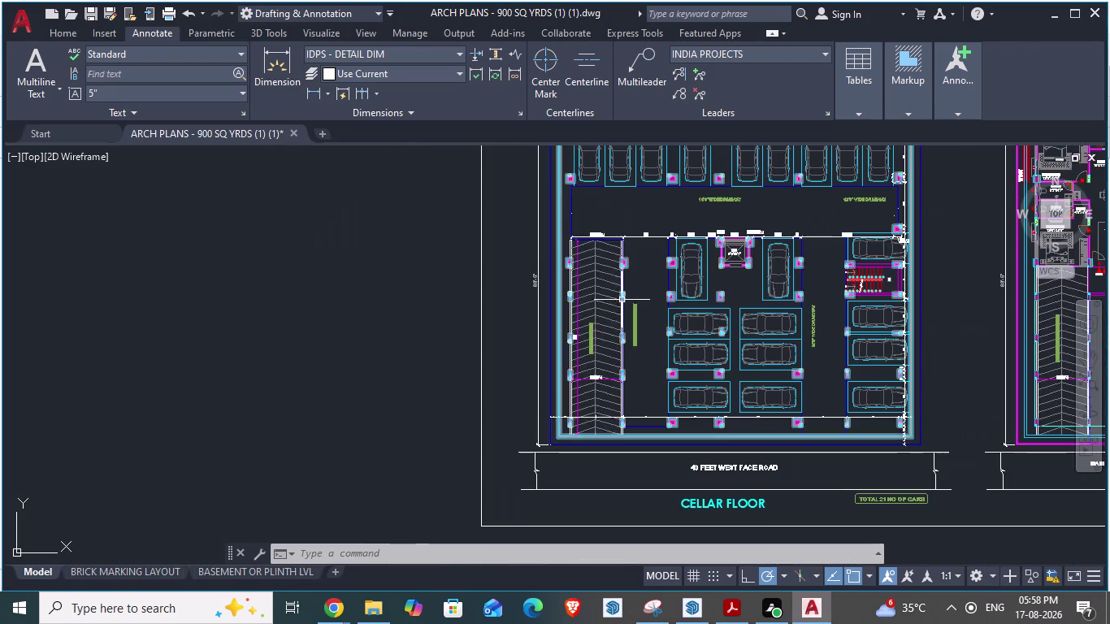
scroll(up, 3)
scroll(down, 3)
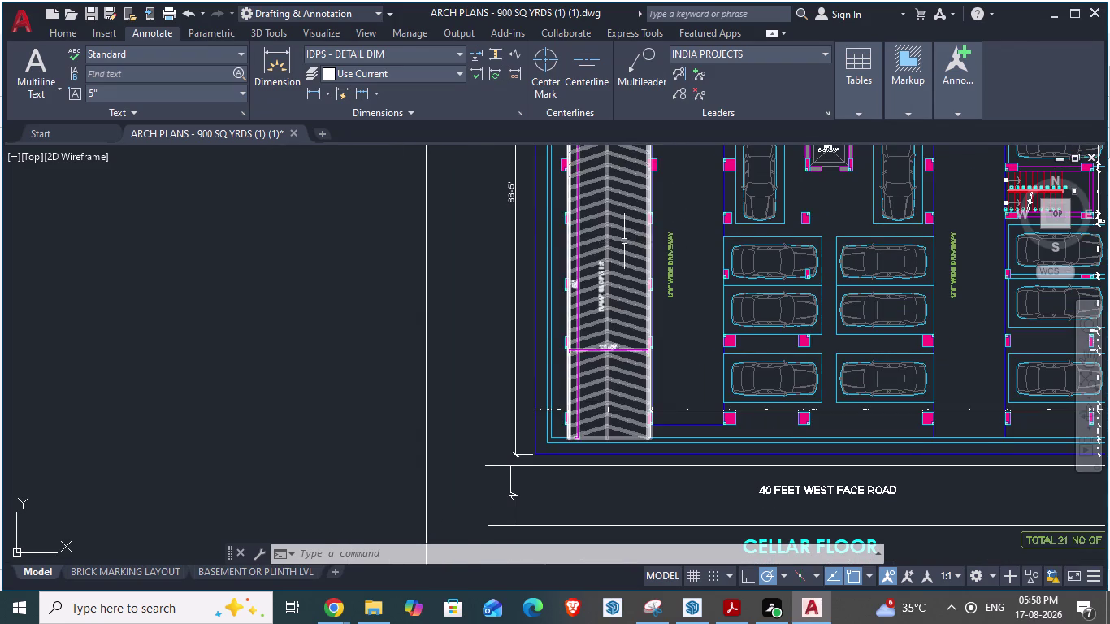
scroll(up, 3)
scroll(down, 3)
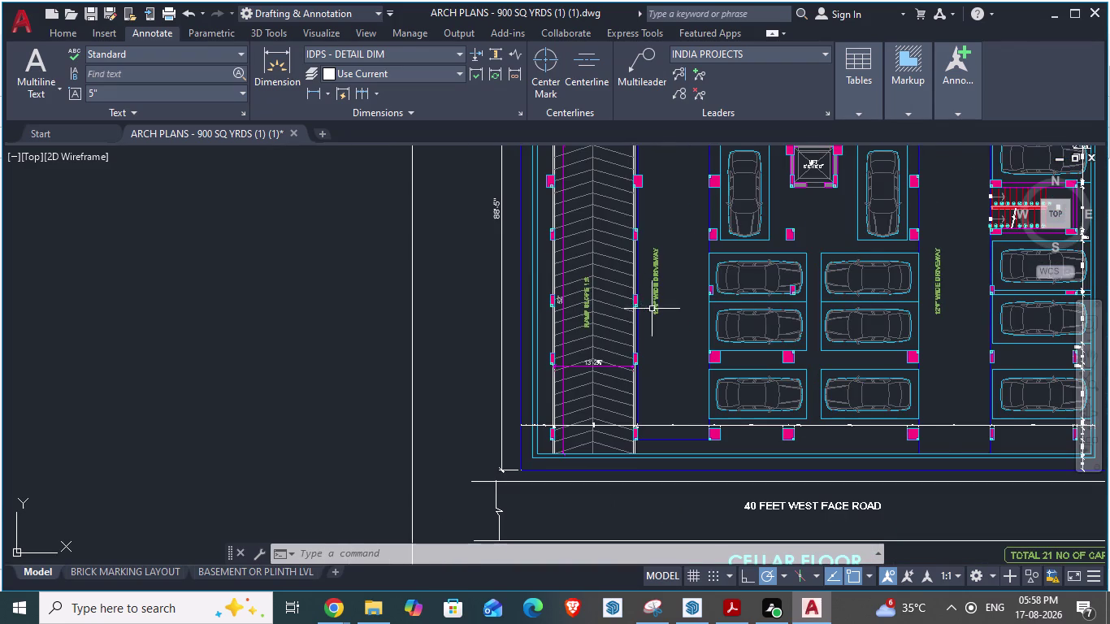
scroll(down, 3)
scroll(up, 3)
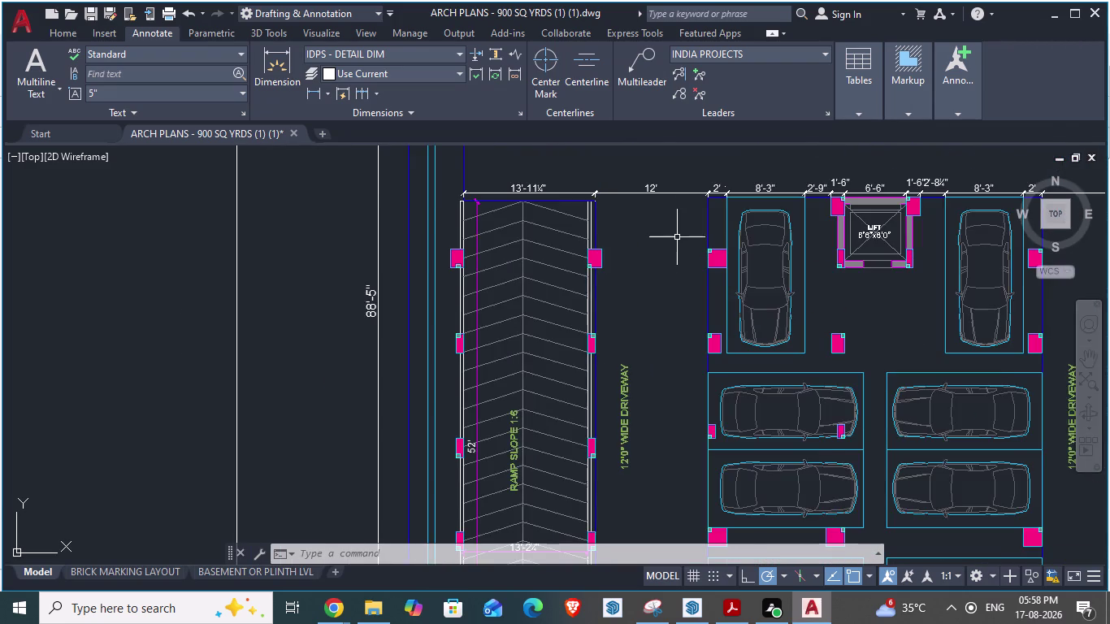
scroll(up, 3)
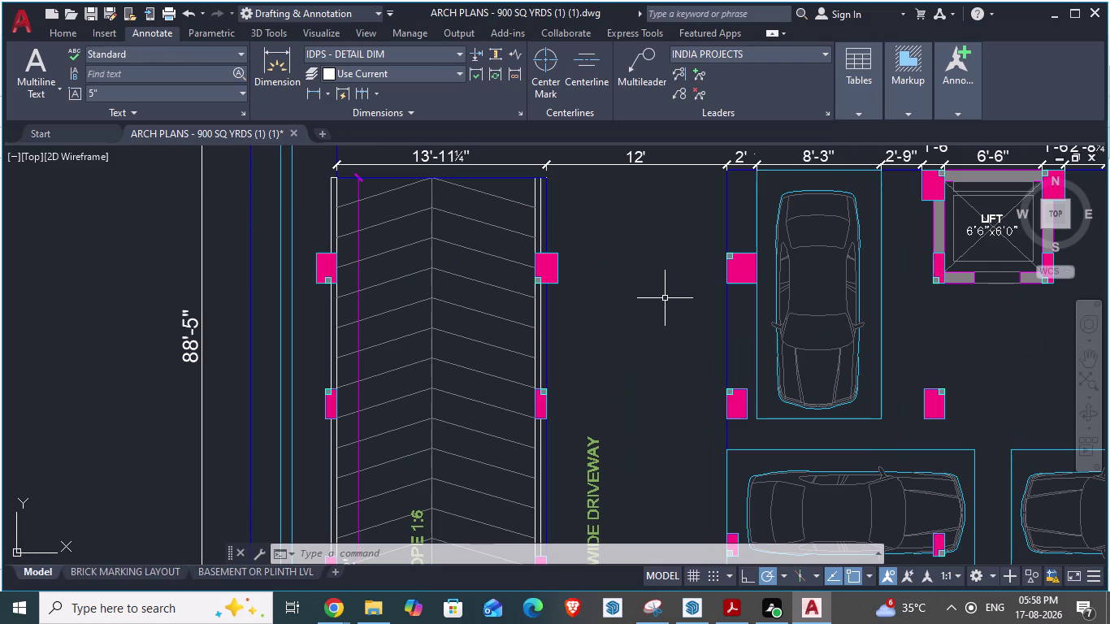
scroll(down, 3)
Glance at the SketchUp cellar model, then return to the AutoCAD plan.
key(alt+Tab)
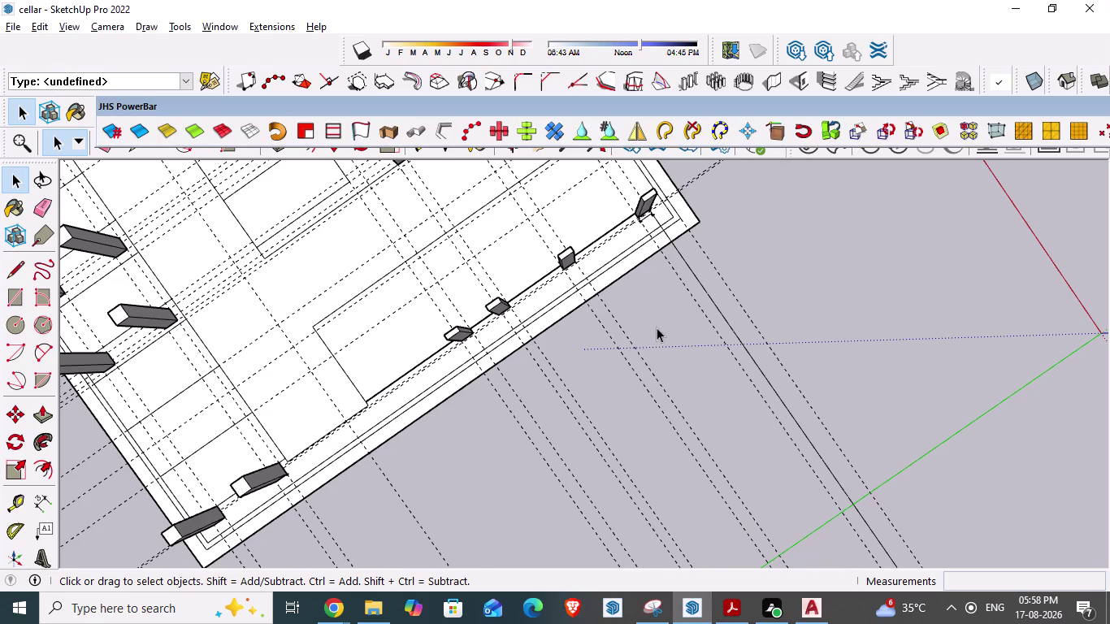
scroll(down, 3)
scroll(up, 3)
scroll(up, 3)
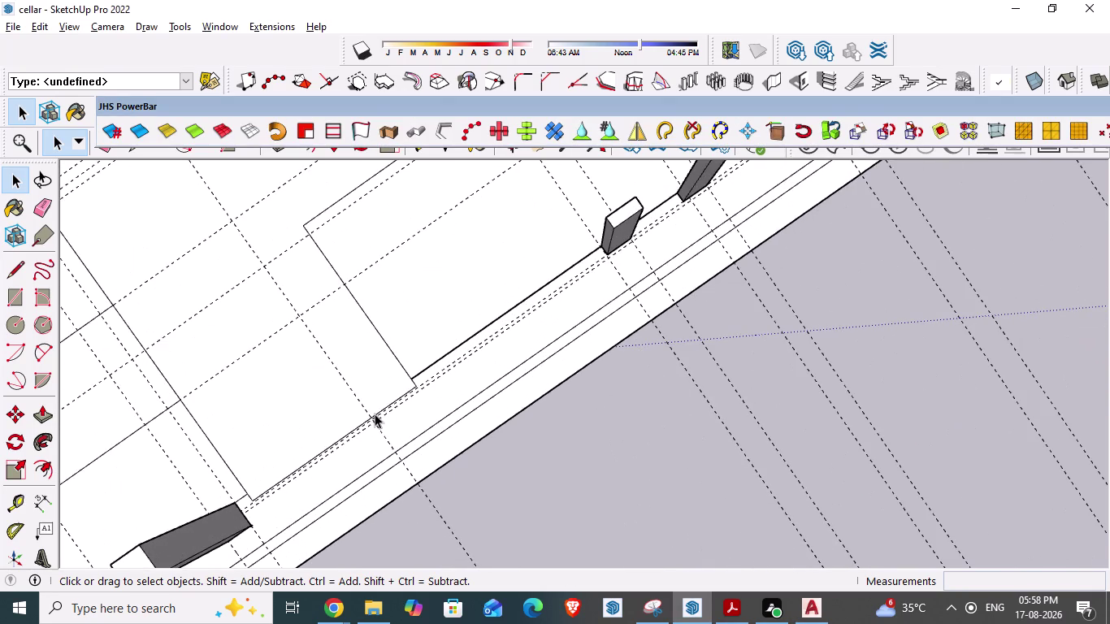
key(alt+Tab)
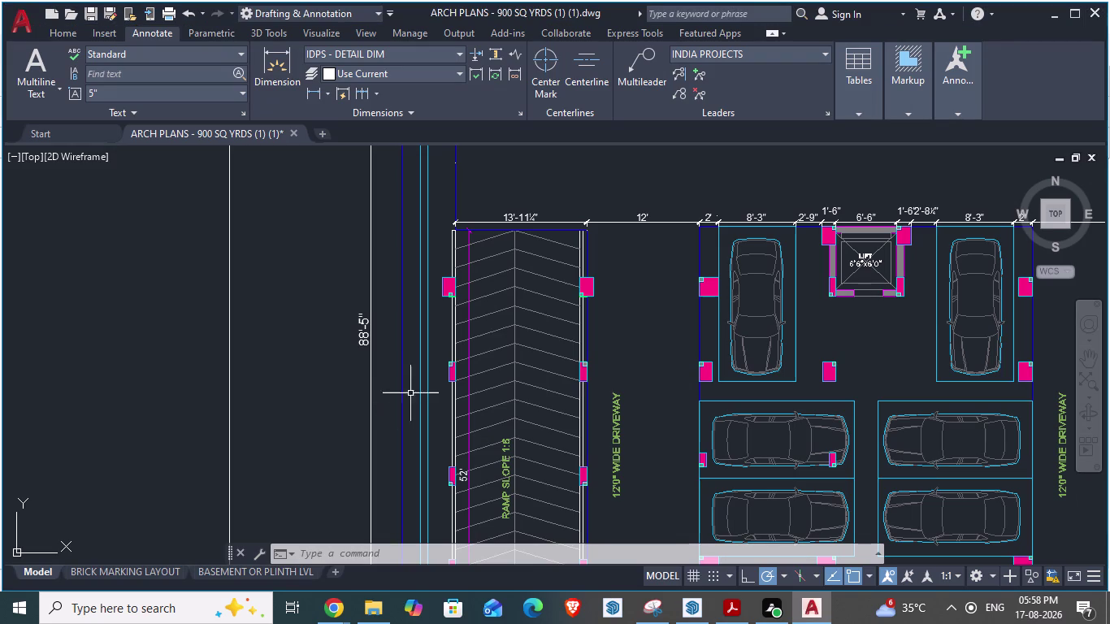
scroll(up, 3)
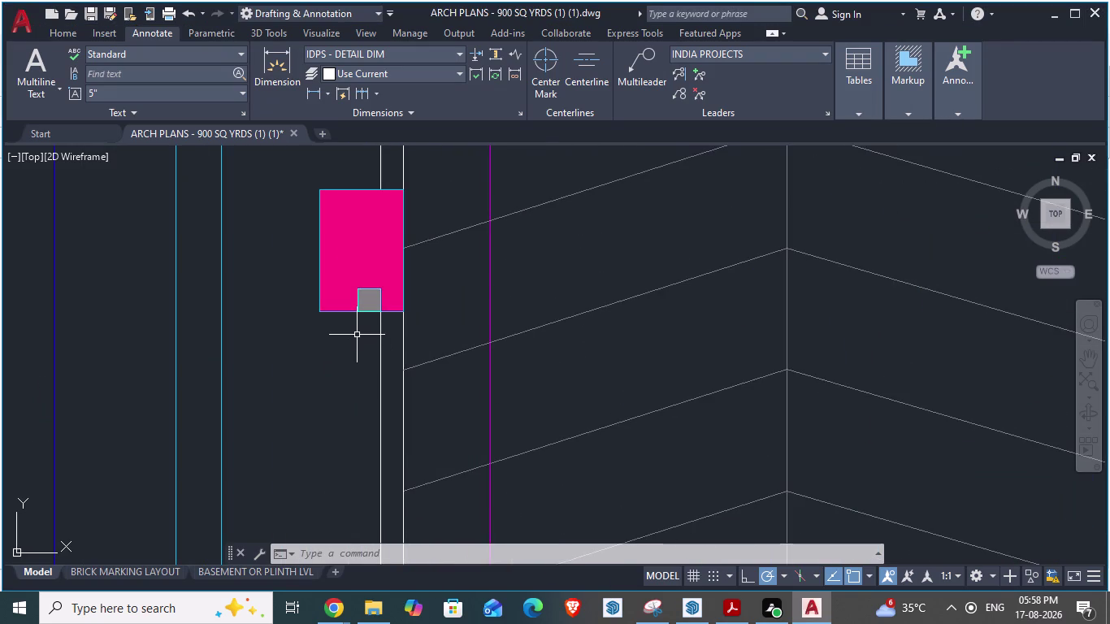
Start an aligned measurement at a column corner, then cancel it.
key(space)
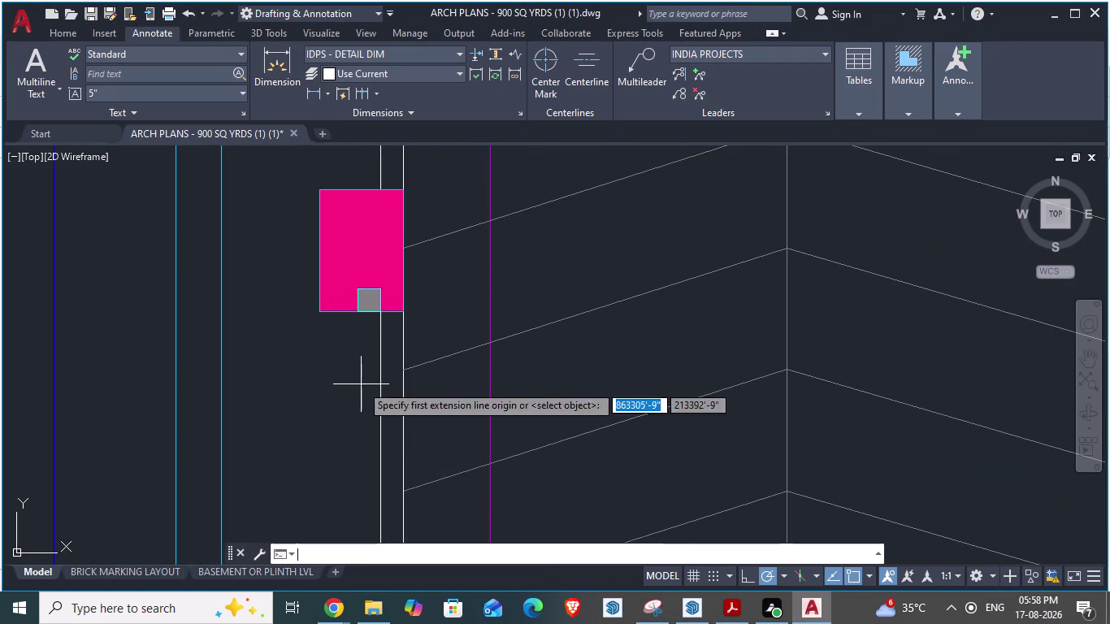
click(325, 306)
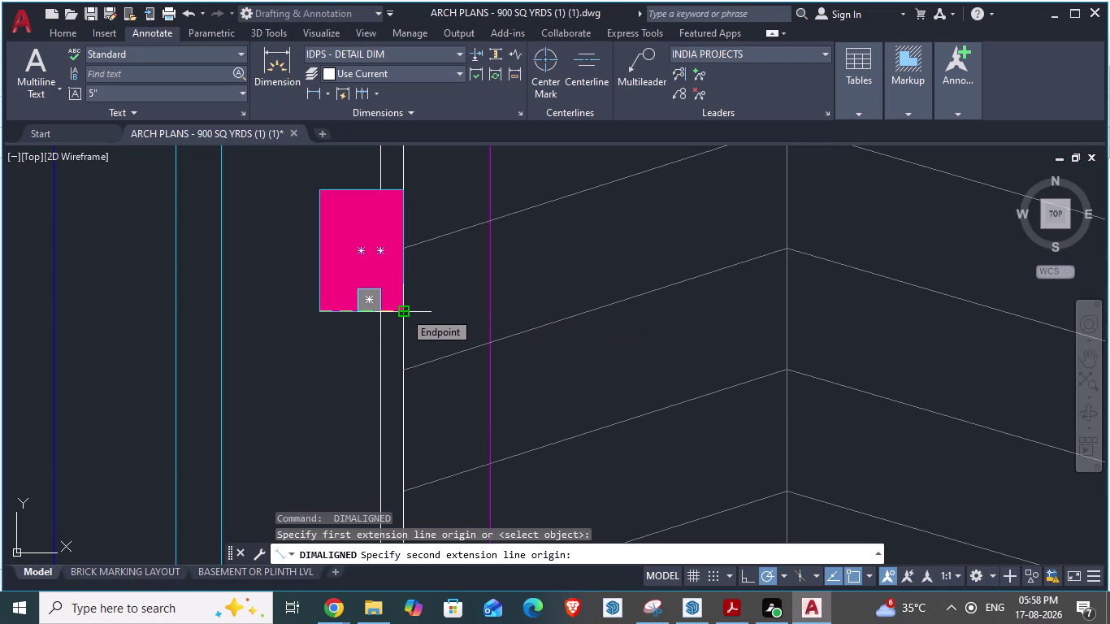
key(Escape)
scroll(down, 3)
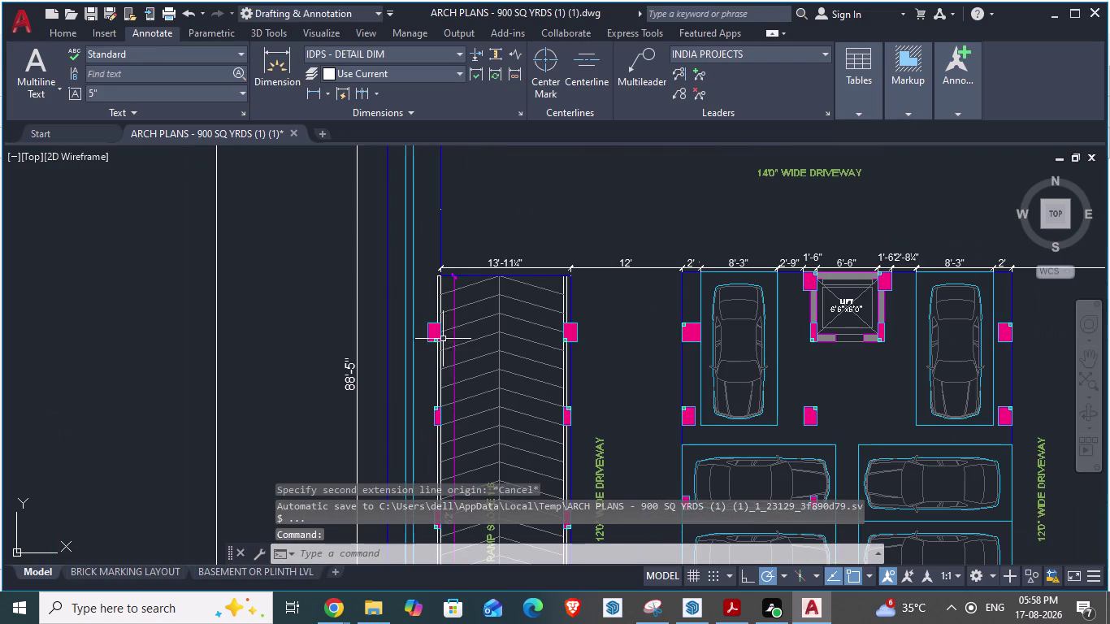
scroll(up, 3)
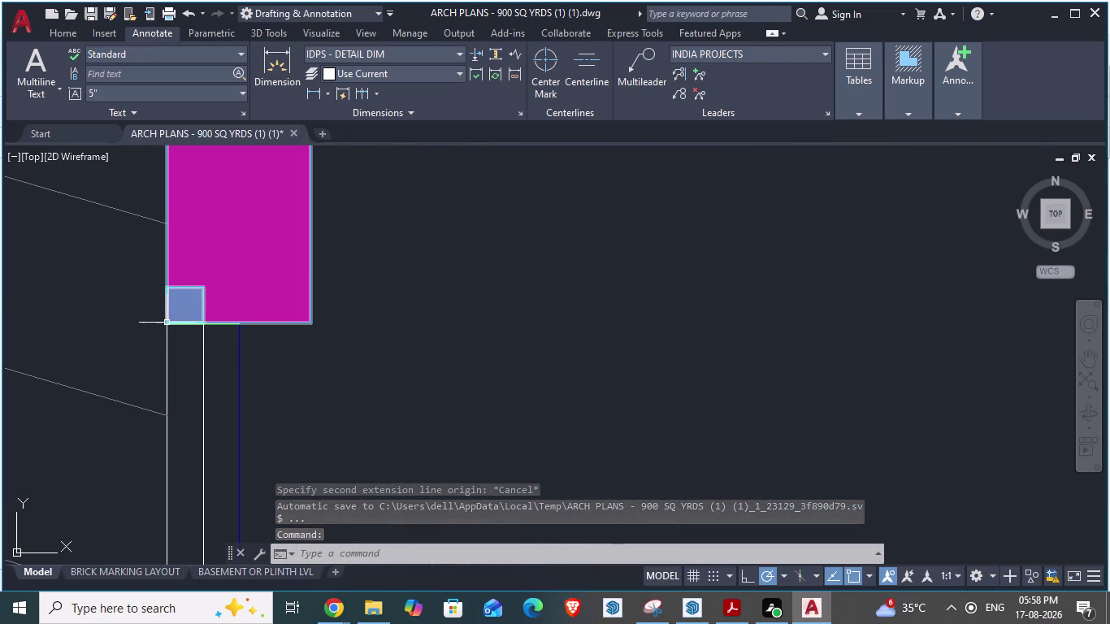
Retry the aligned measurement from another column corner and cancel it.
key(space)
click(163, 327)
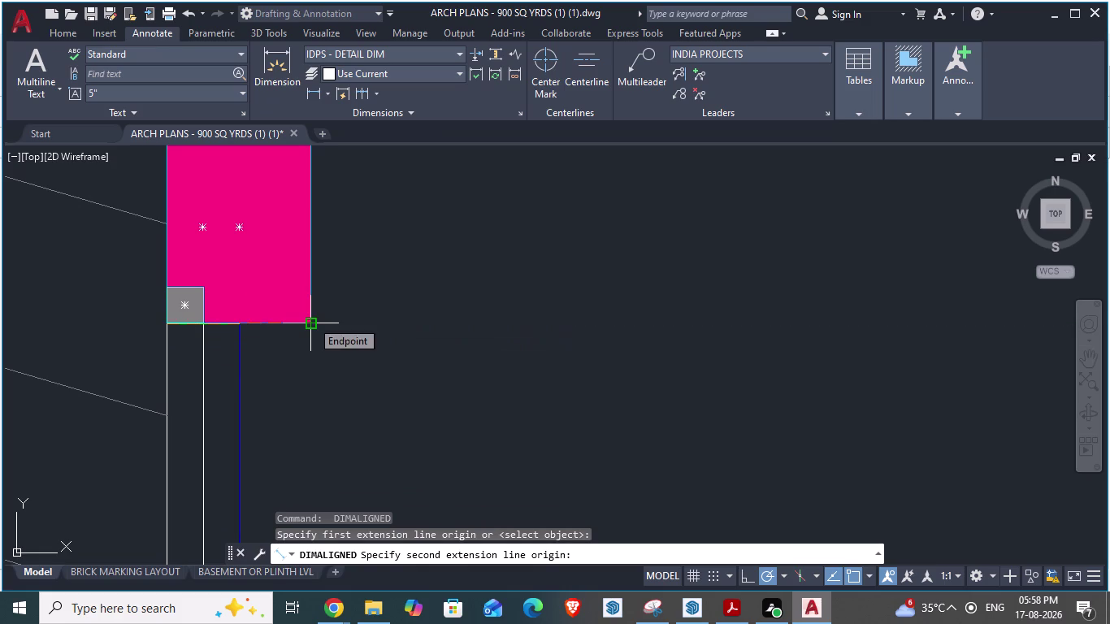
key(Escape)
scroll(down, 3)
scroll(up, 3)
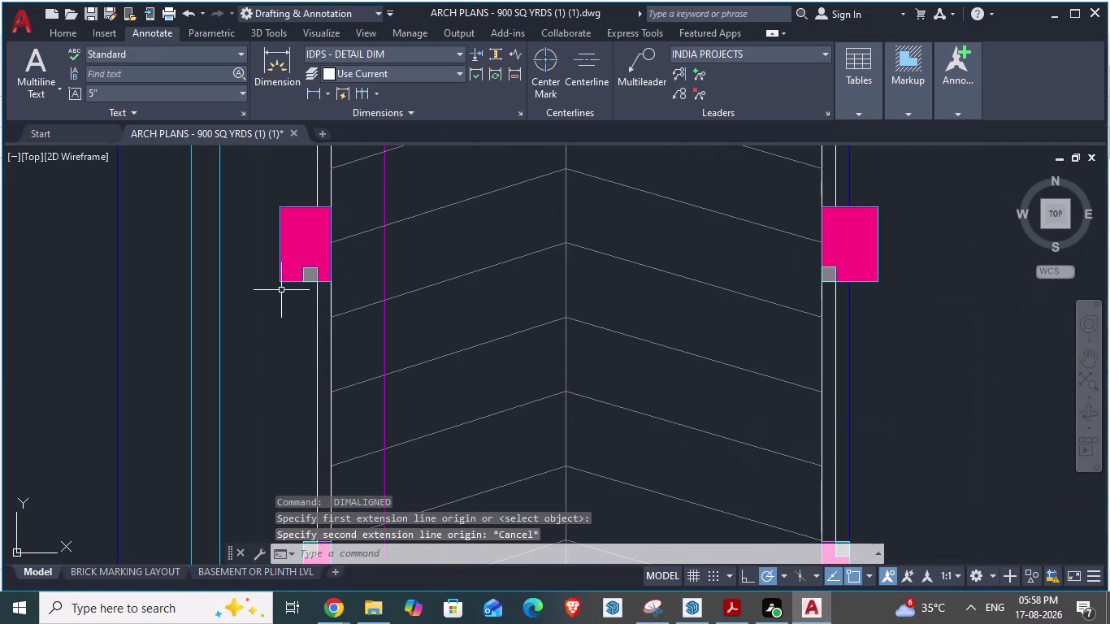
scroll(up, 3)
Measure from the pink column corner, reading about 1'-4 1/2".
key(space)
click(280, 267)
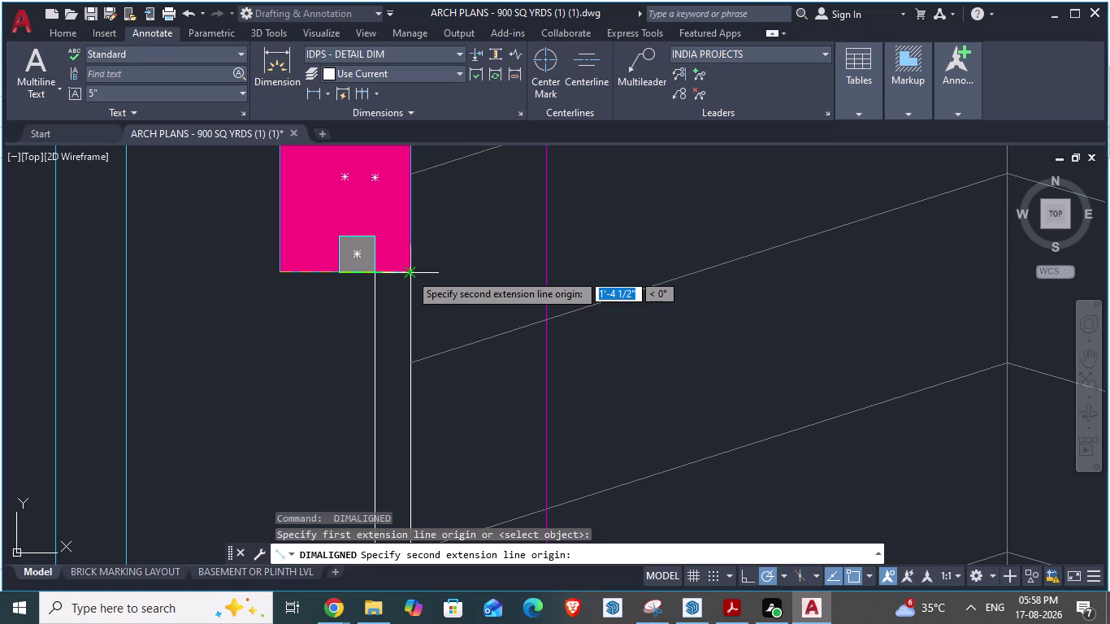
key(alt+Tab)
scroll(down, 3)
Orbit the SketchUp model in close to the cellar's outer wall.
scroll(down, 3)
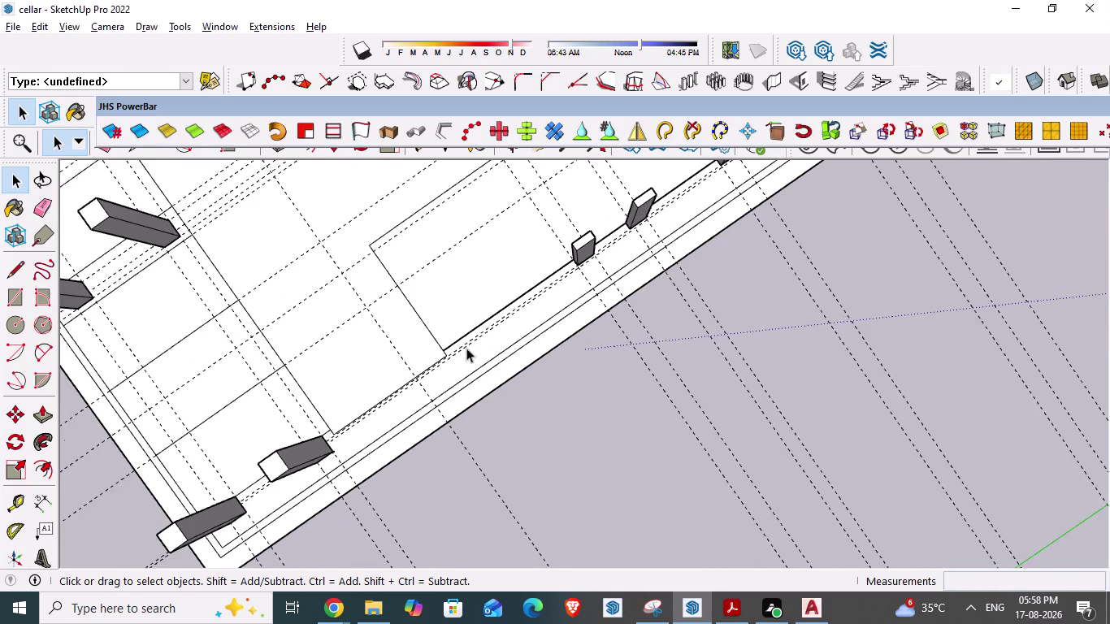
scroll(up, 3)
scroll(up, 3)
middle_drag(747, 383, 792, 354)
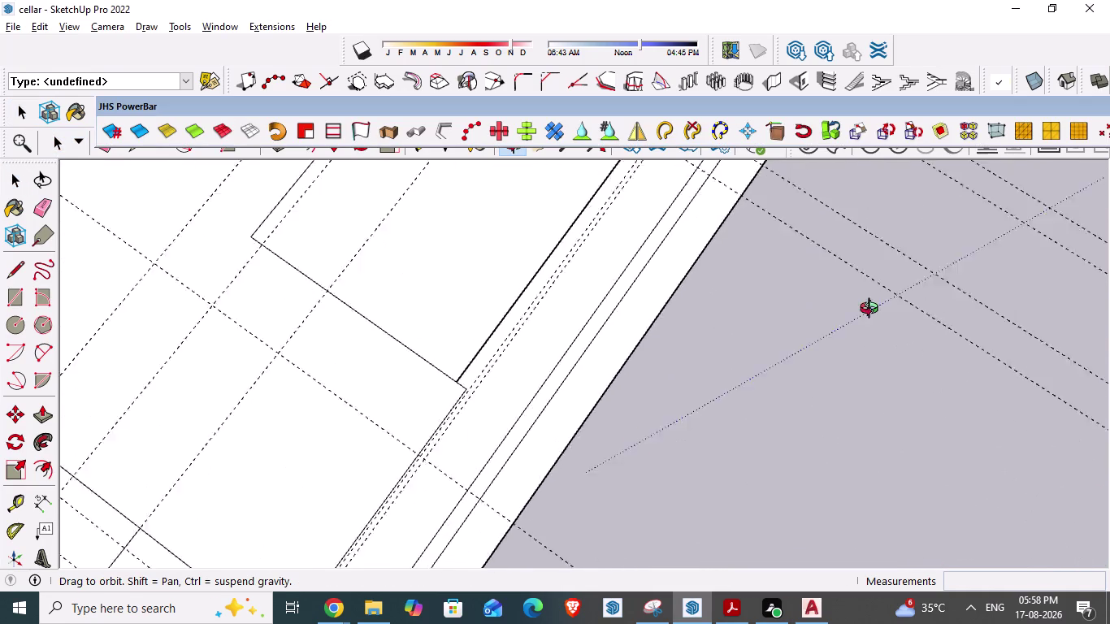
middle_drag(792, 355, 897, 312)
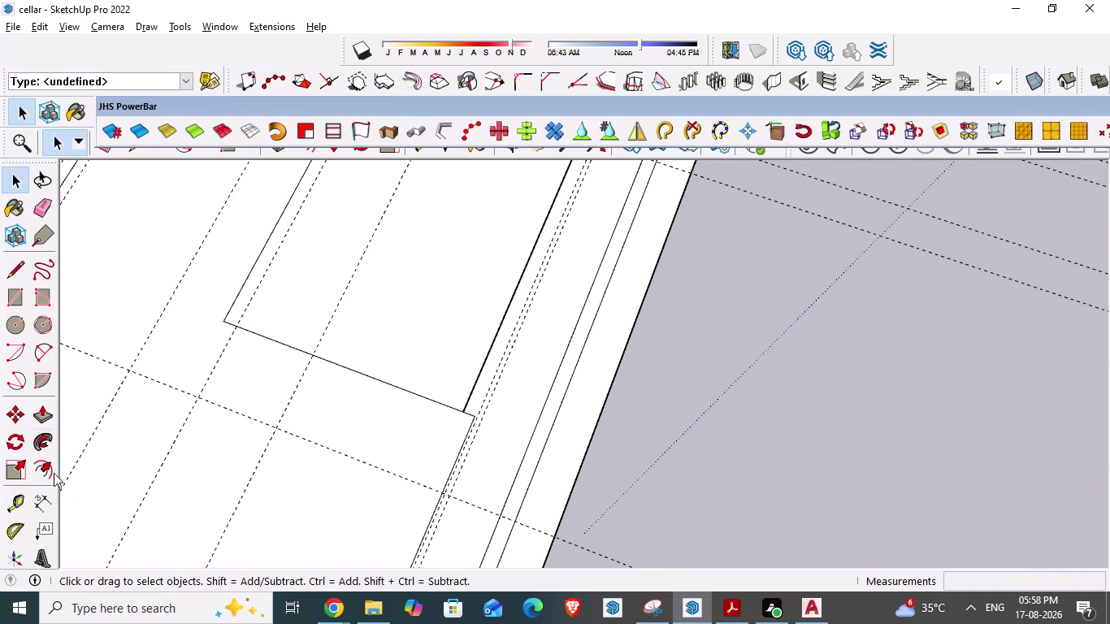
scroll(down, 3)
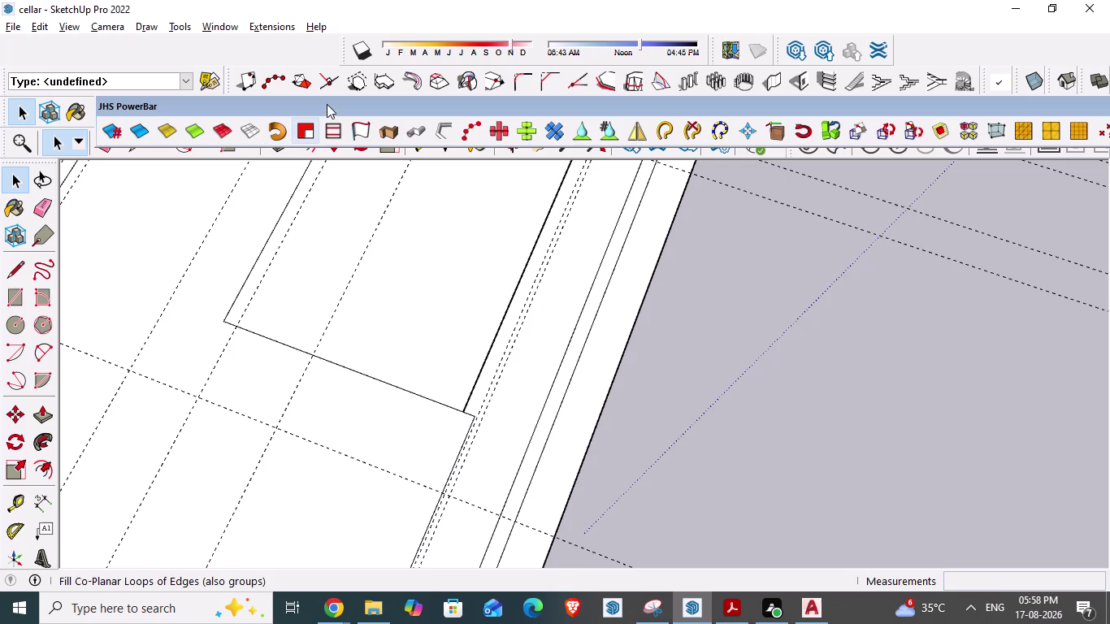
Dock the floating JHS PowerBar toolset into the top toolbar area.
drag(212, 112, 205, 112)
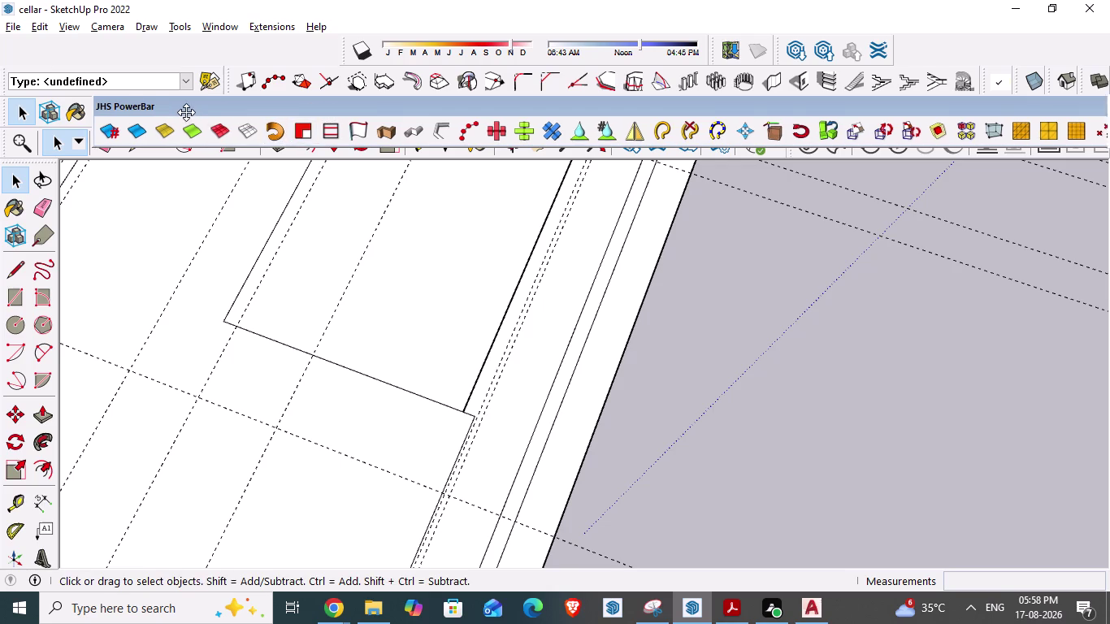
drag(205, 113, 60, 128)
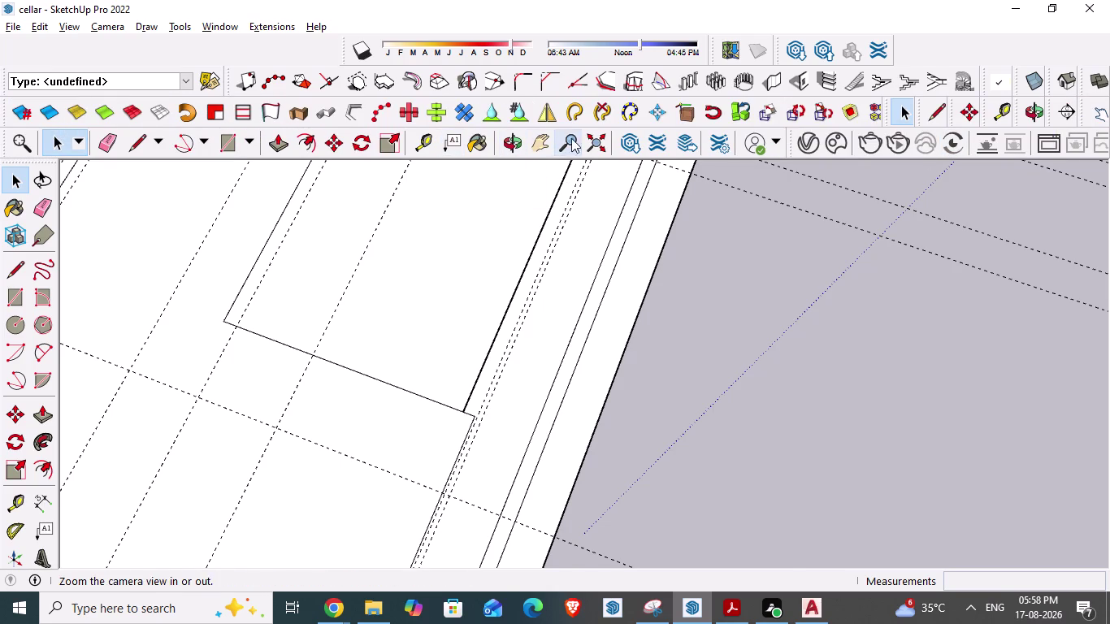
click(604, 138)
scroll(up, 3)
Orbit and zoom out to view the whole cellar and its ramp-side columns.
middle_drag(258, 373, 322, 465)
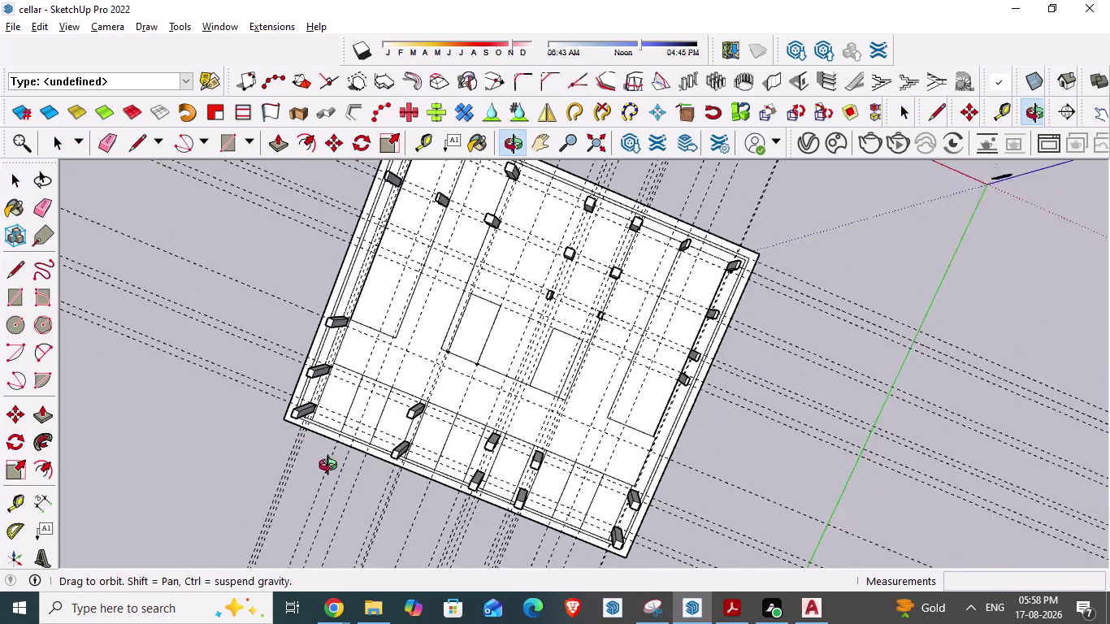
middle_drag(322, 465, 341, 471)
scroll(up, 3)
scroll(up, 3)
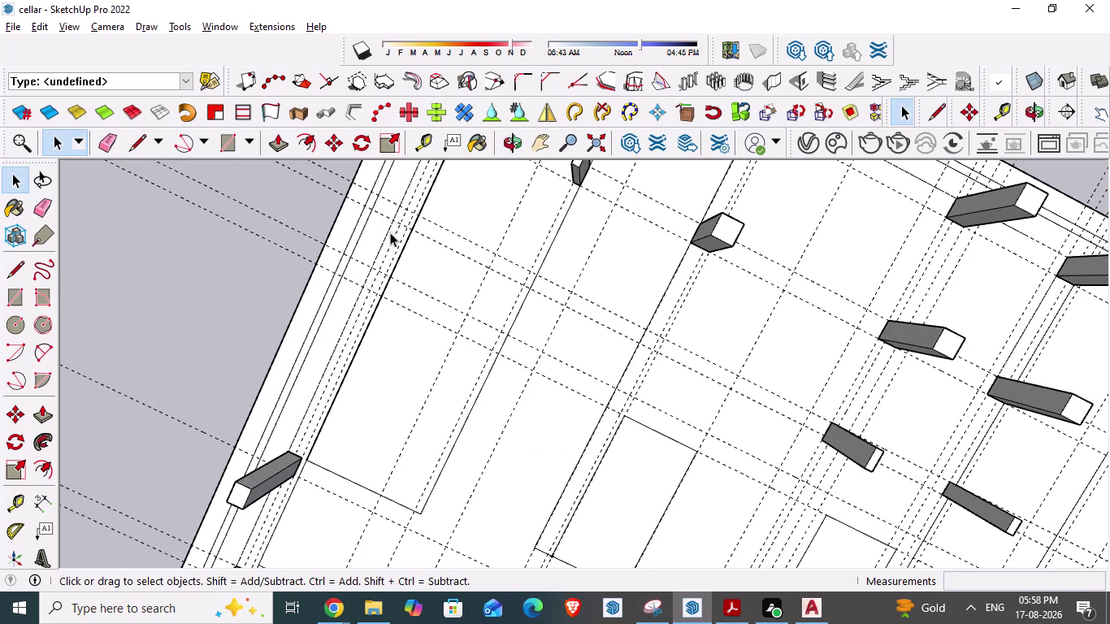
scroll(down, 3)
scroll(up, 3)
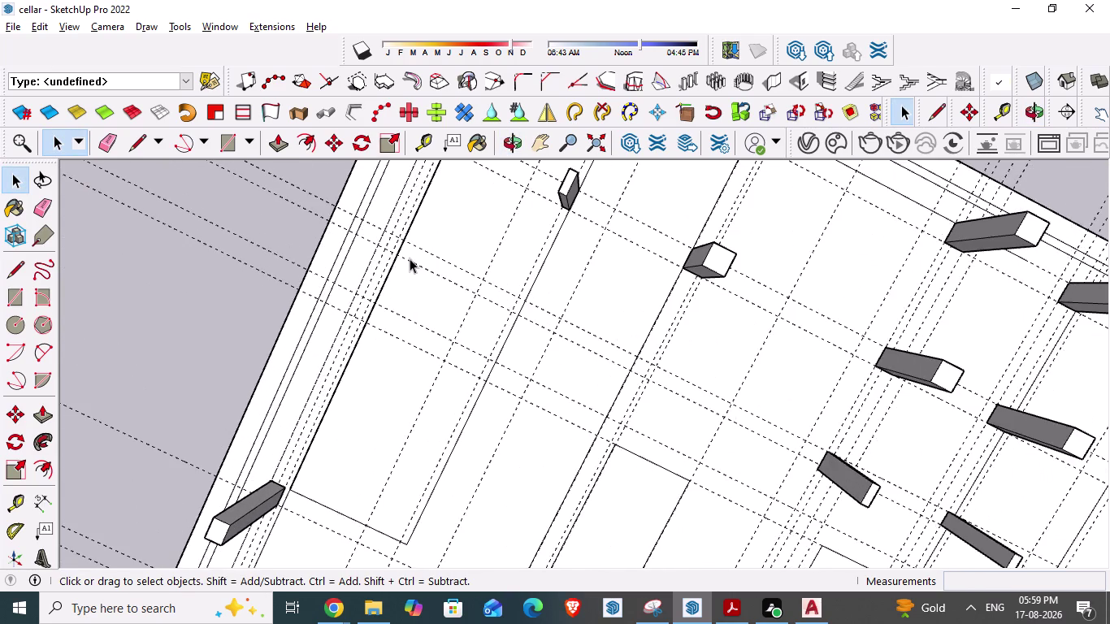
scroll(up, 3)
Read the 38'-0 1/2" ramp-to-central-column distance, cancelling the dimension unplaced.
key(alt+Tab)
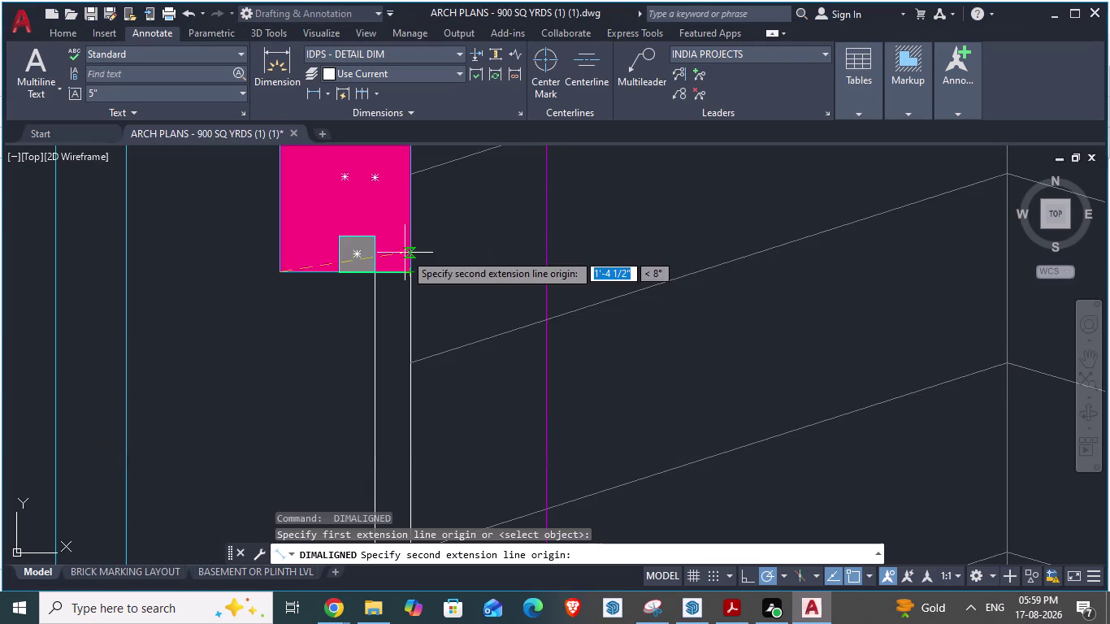
scroll(down, 3)
scroll(up, 3)
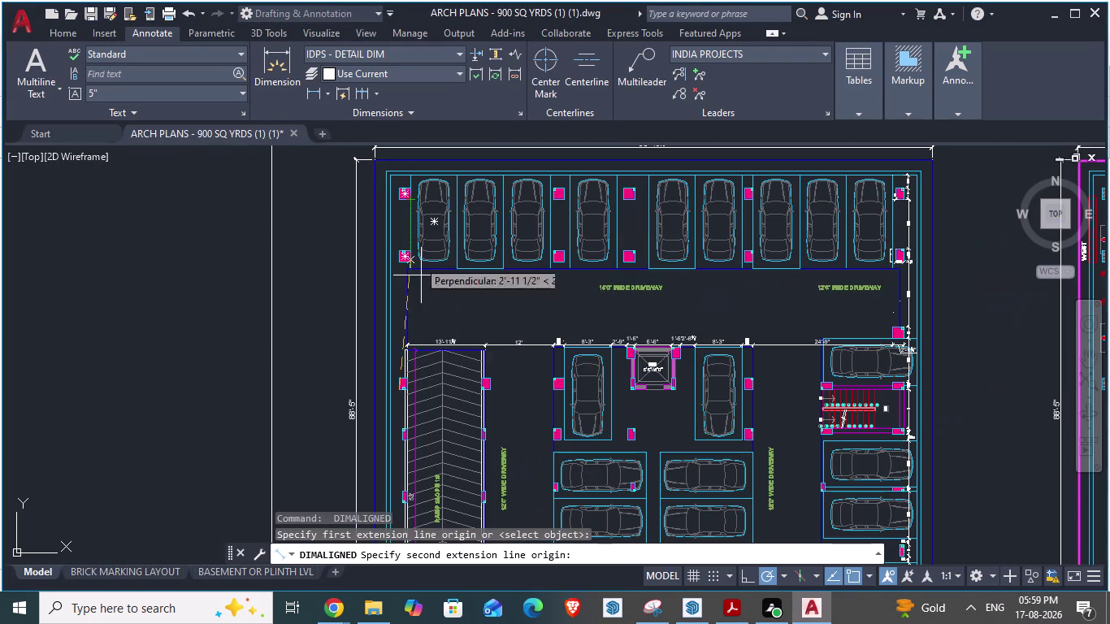
key(alt+Tab)
scroll(down, 3)
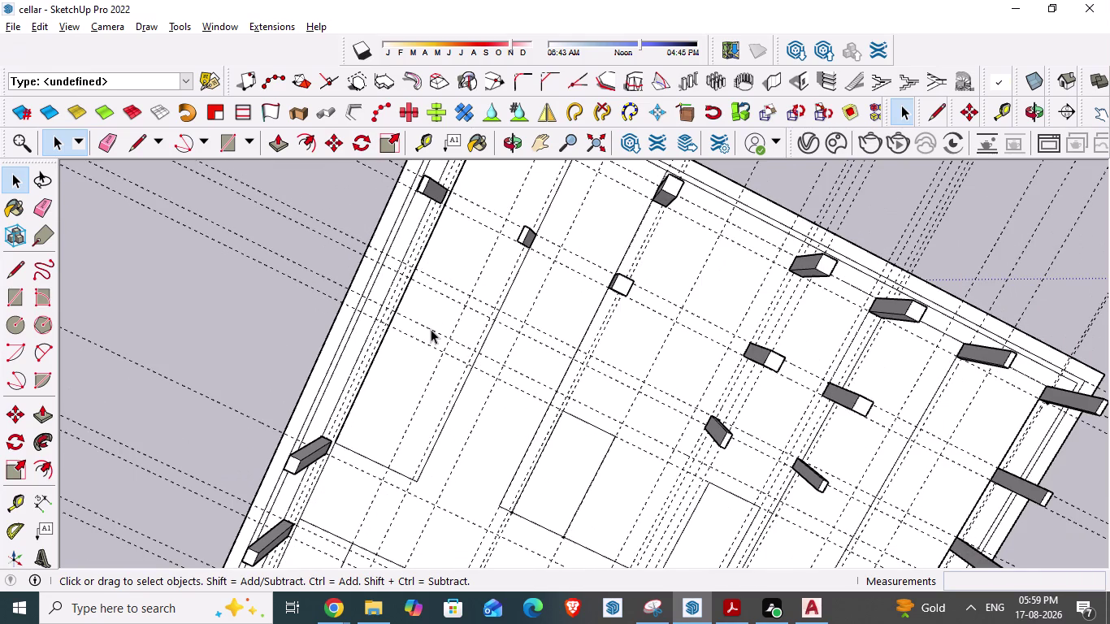
key(Escape)
scroll(down, 3)
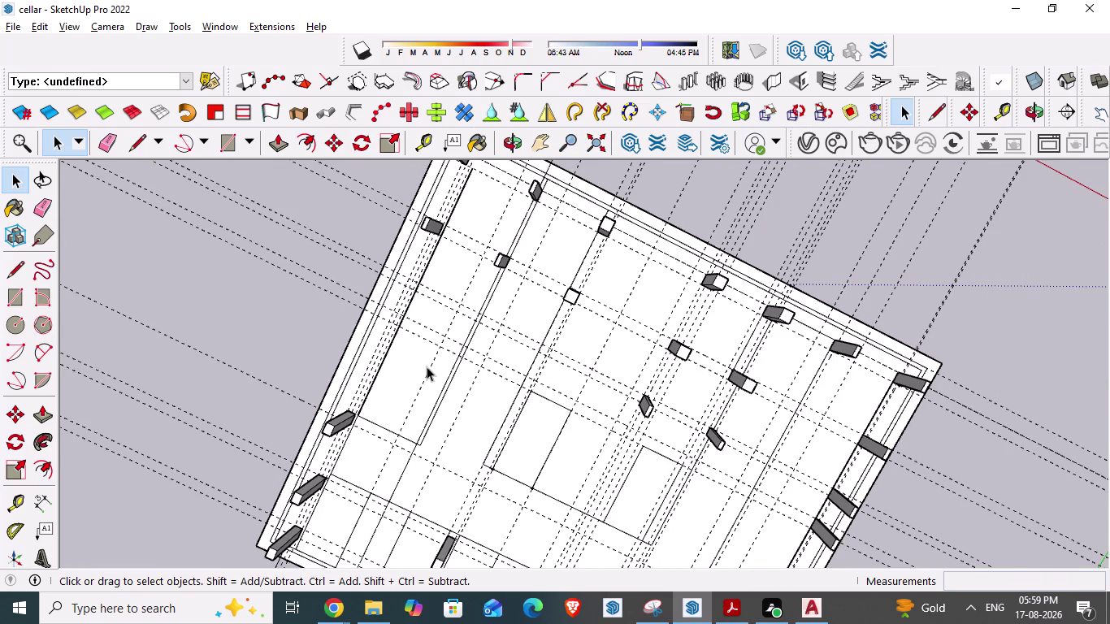
key(alt+Tab)
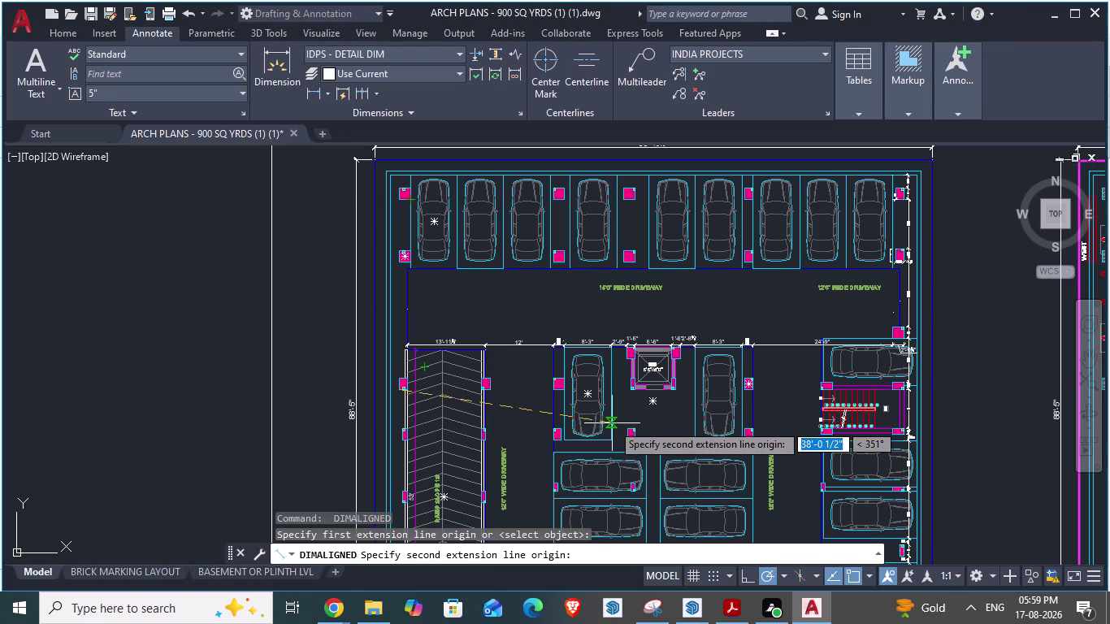
key(Escape)
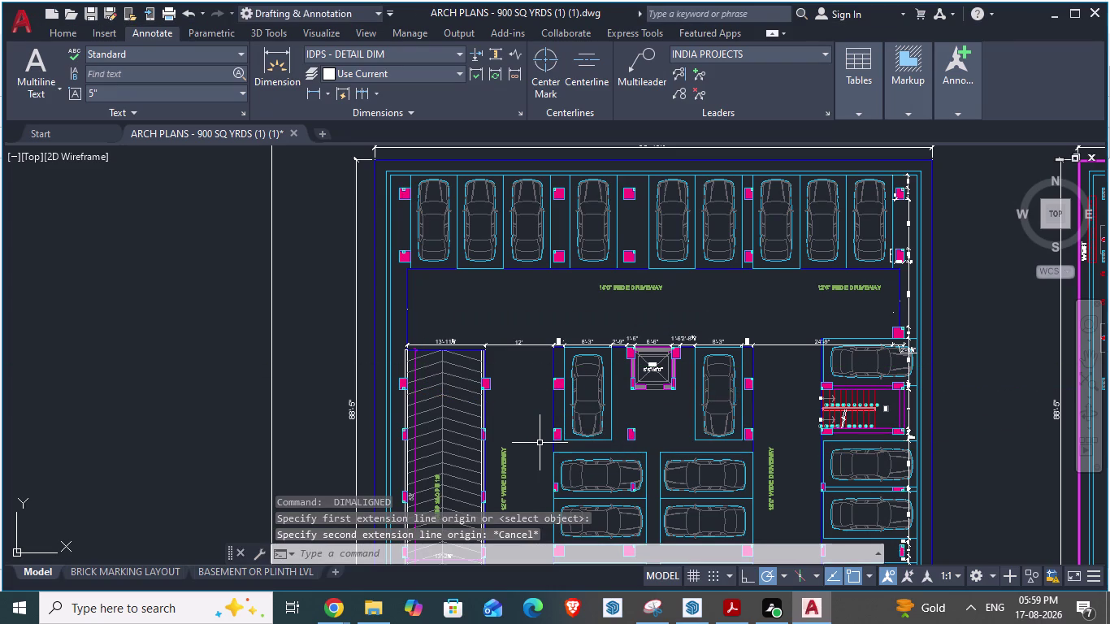
key(alt+Tab)
scroll(down, 3)
Orbit the SketchUp cellar to a near top-down view and compare with the AutoCAD plan.
middle_drag(530, 453, 565, 459)
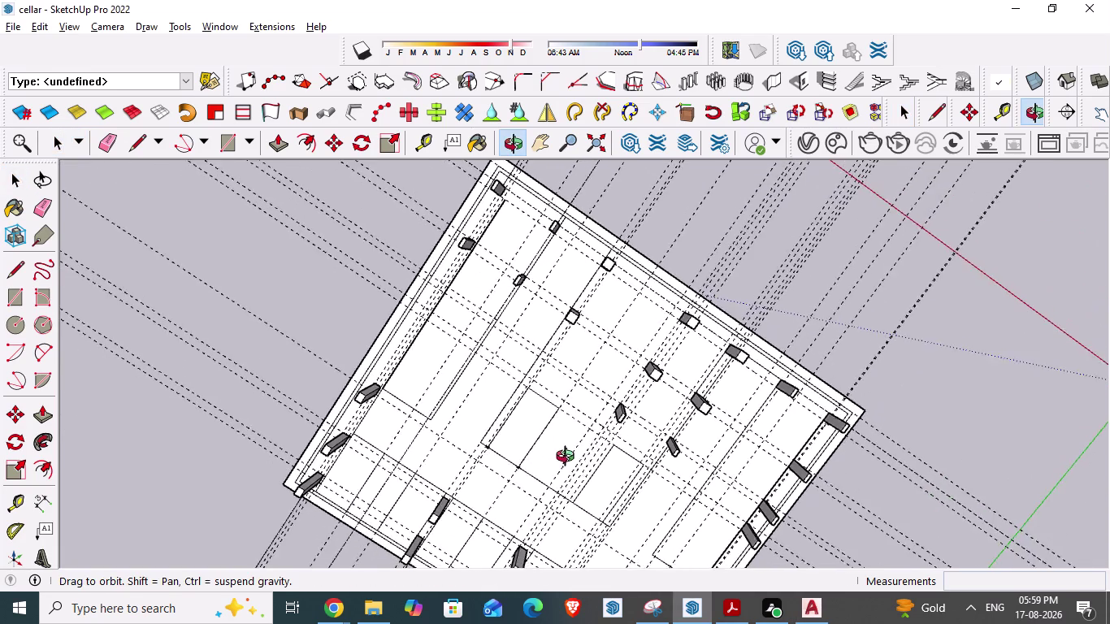
middle_drag(564, 458, 499, 372)
scroll(down, 3)
middle_drag(455, 450, 522, 457)
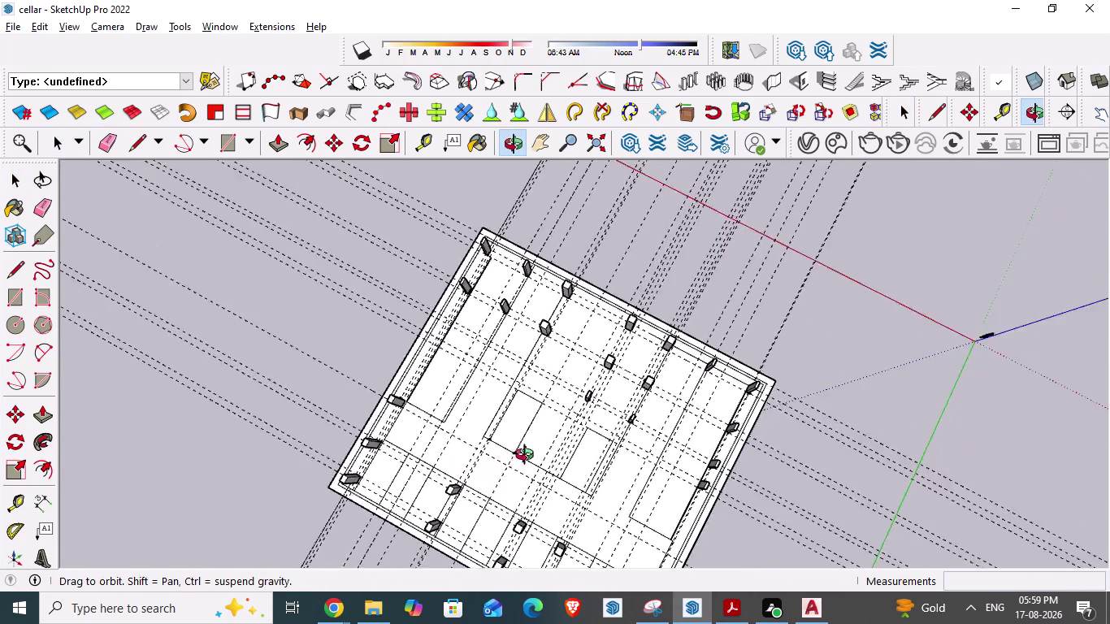
middle_drag(522, 457, 646, 463)
scroll(down, 3)
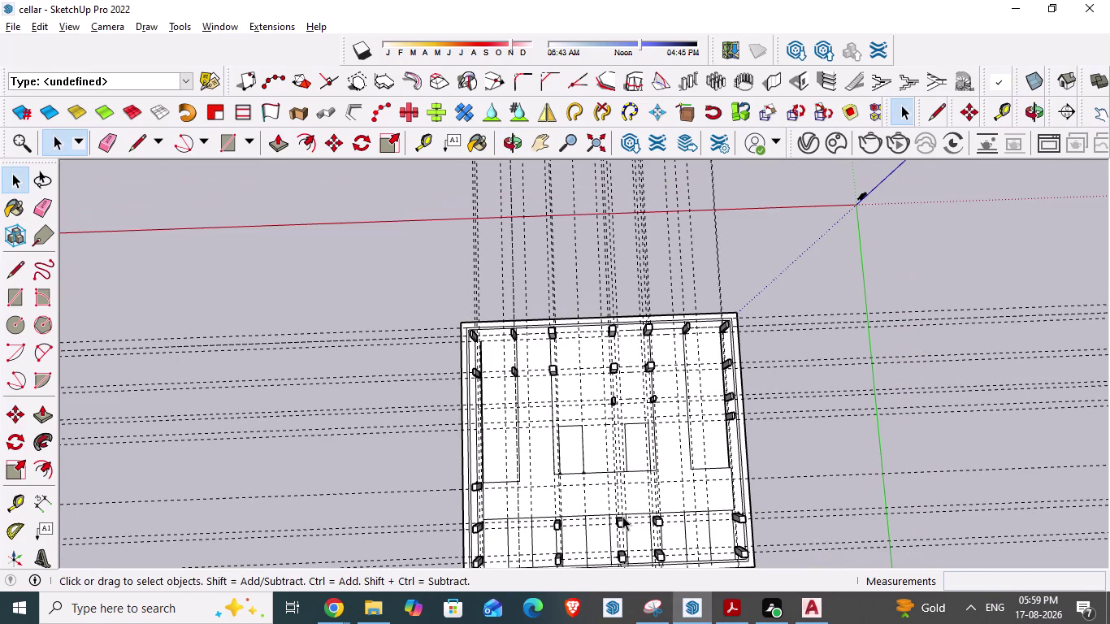
key(alt+Tab)
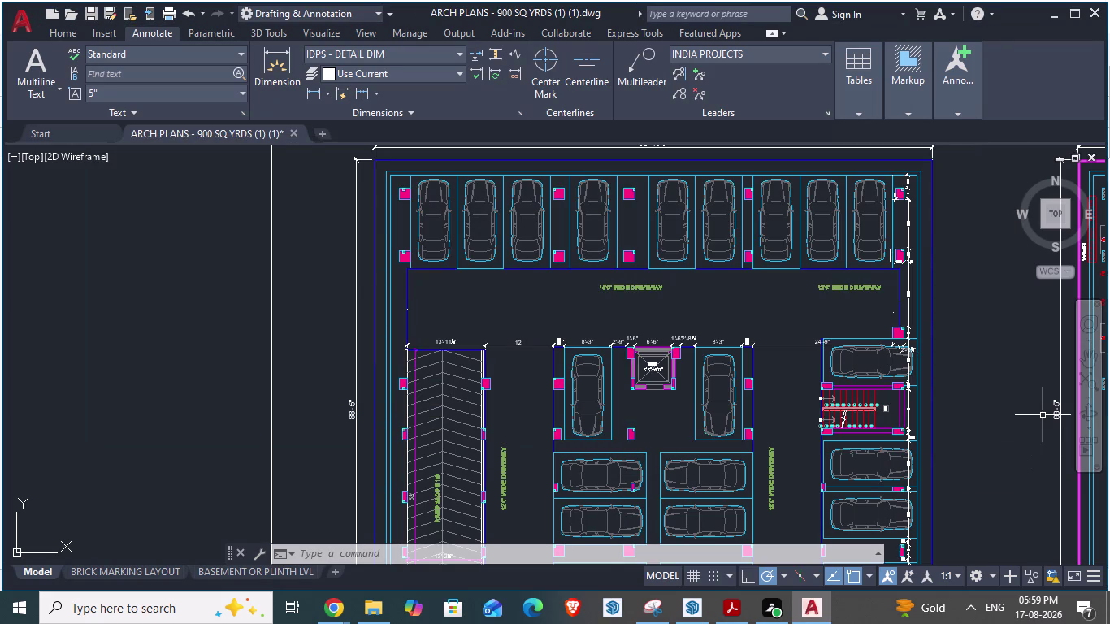
key(alt+Tab)
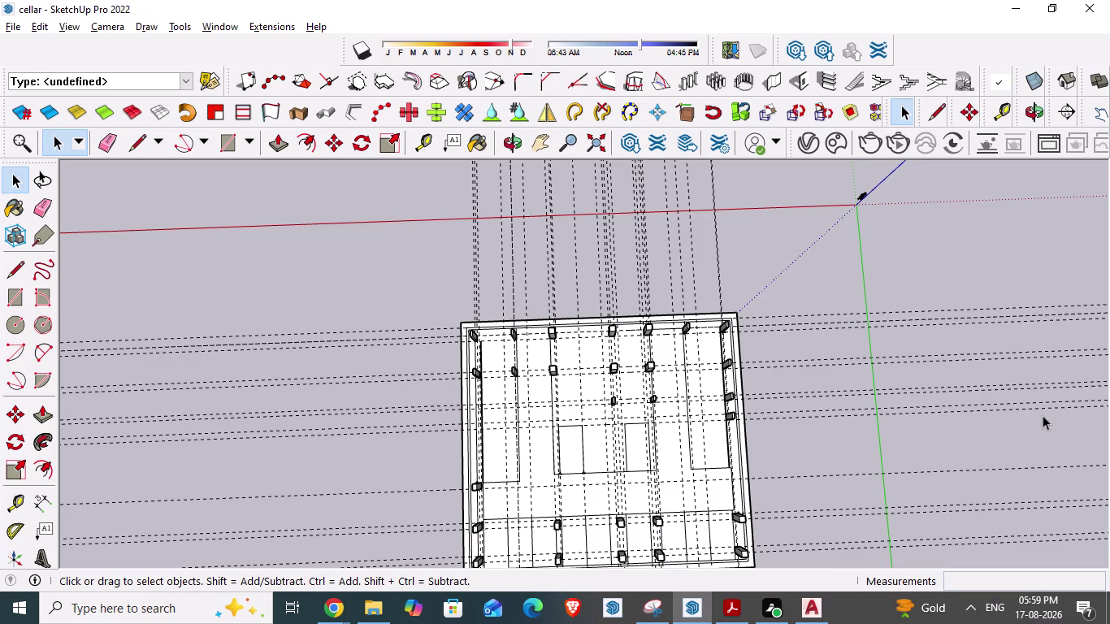
key(alt+Tab)
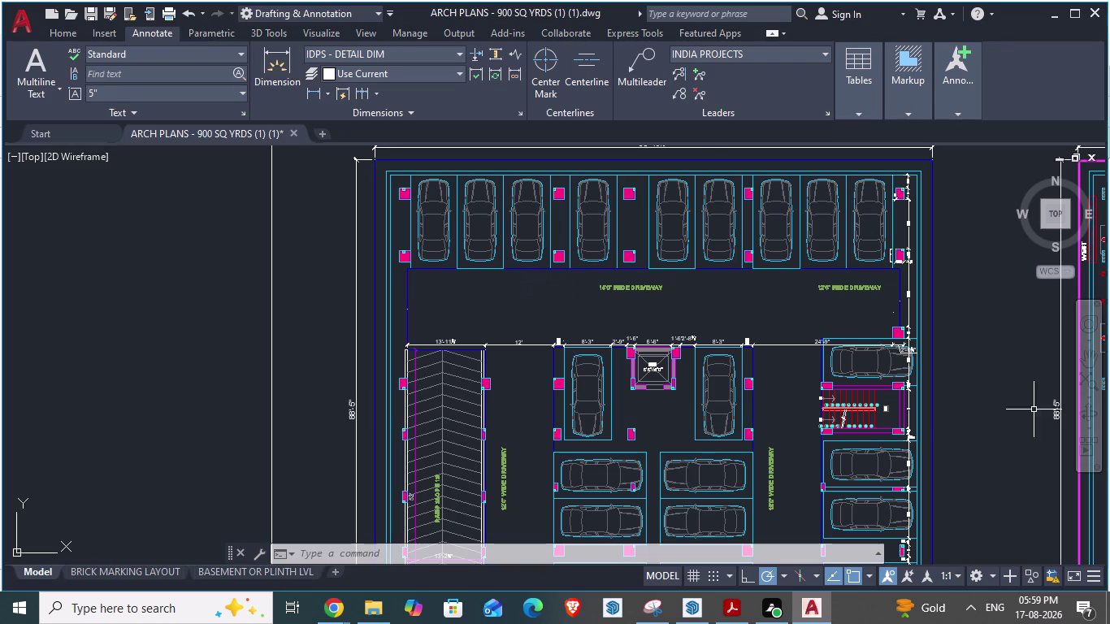
scroll(down, 3)
key(alt+Tab)
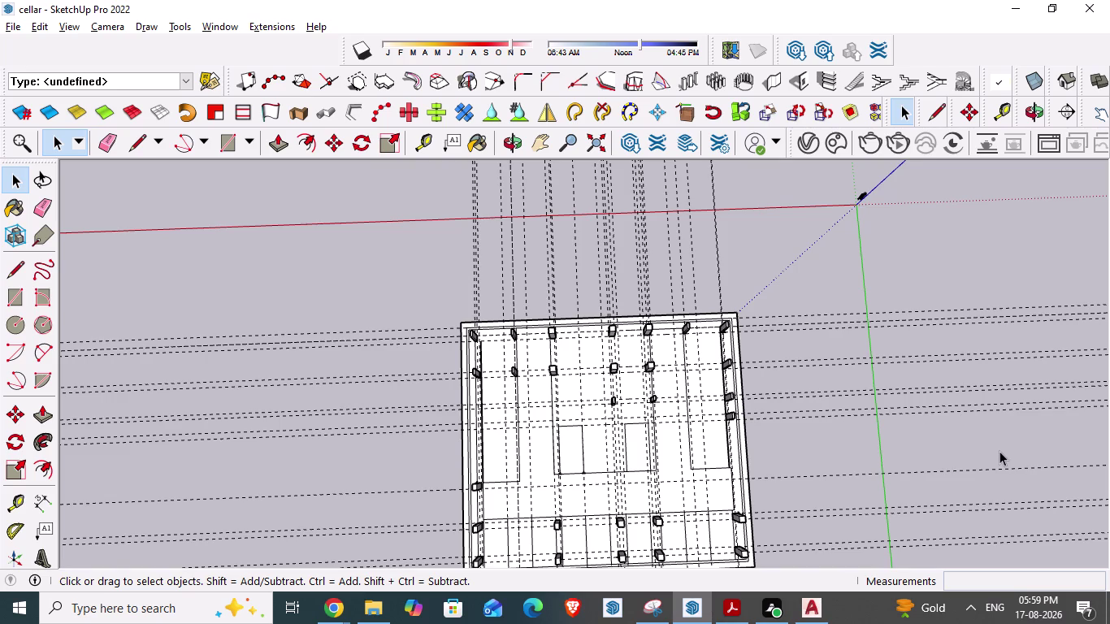
scroll(down, 3)
key(alt+Tab)
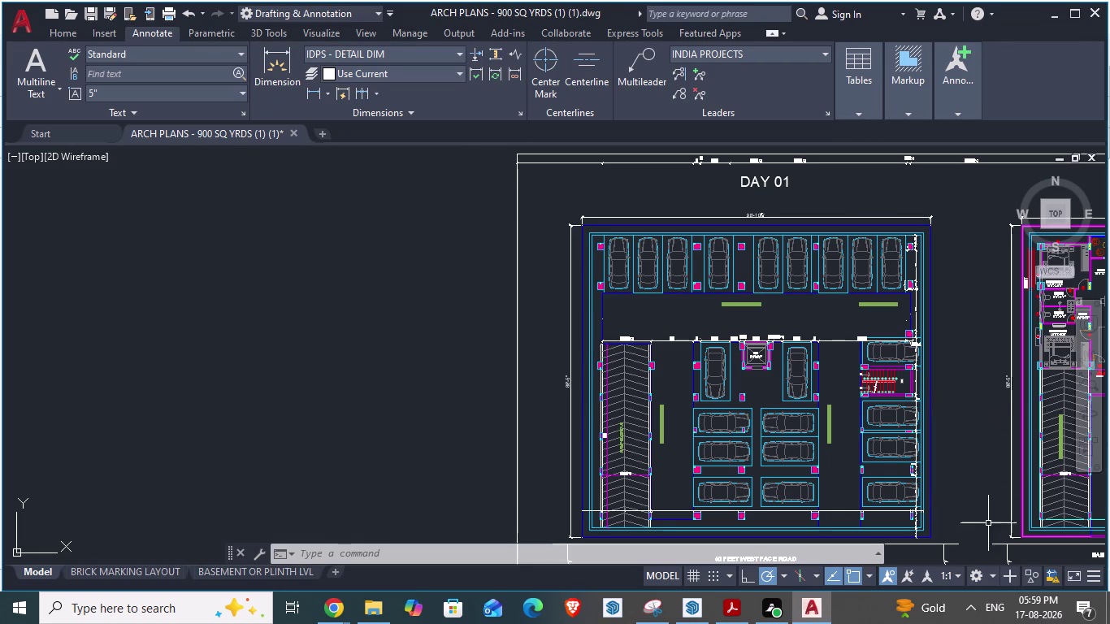
scroll(up, 3)
scroll(down, 3)
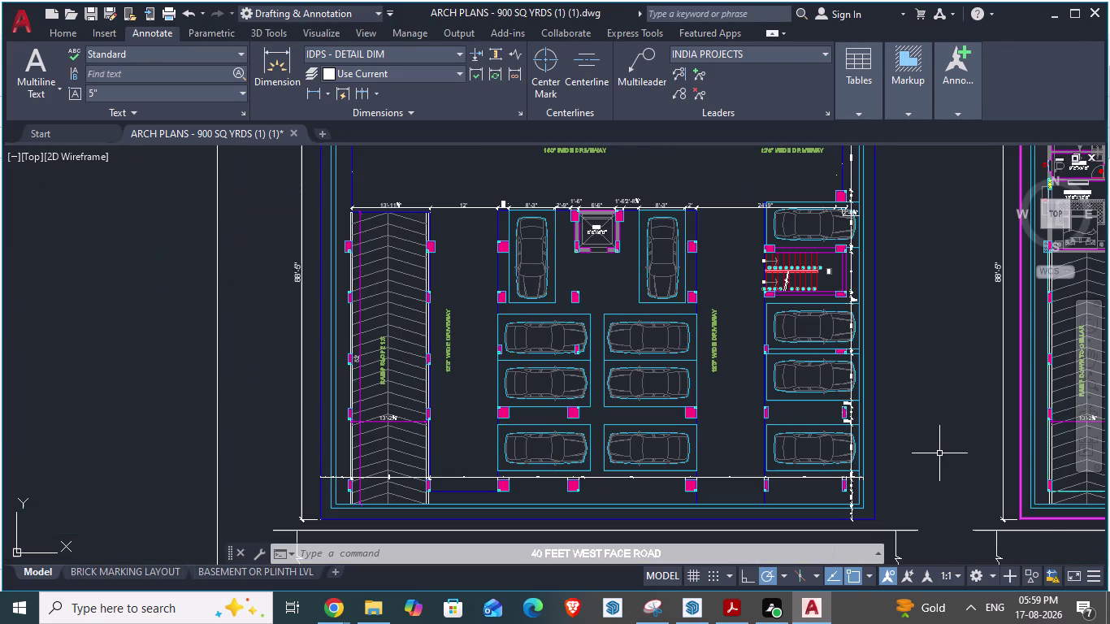
scroll(down, 3)
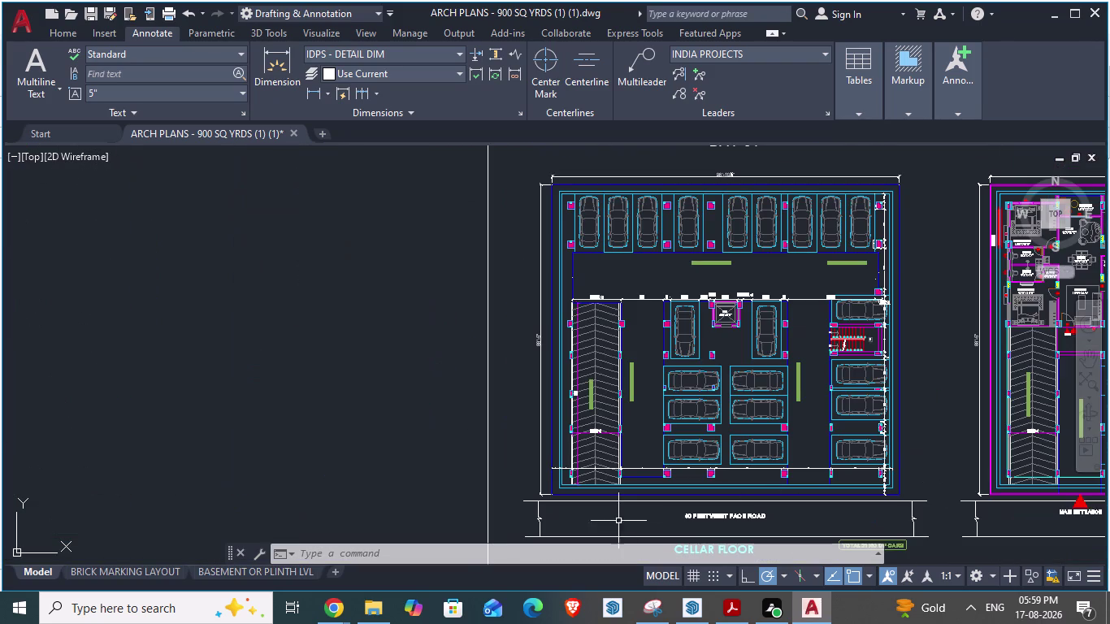
scroll(up, 3)
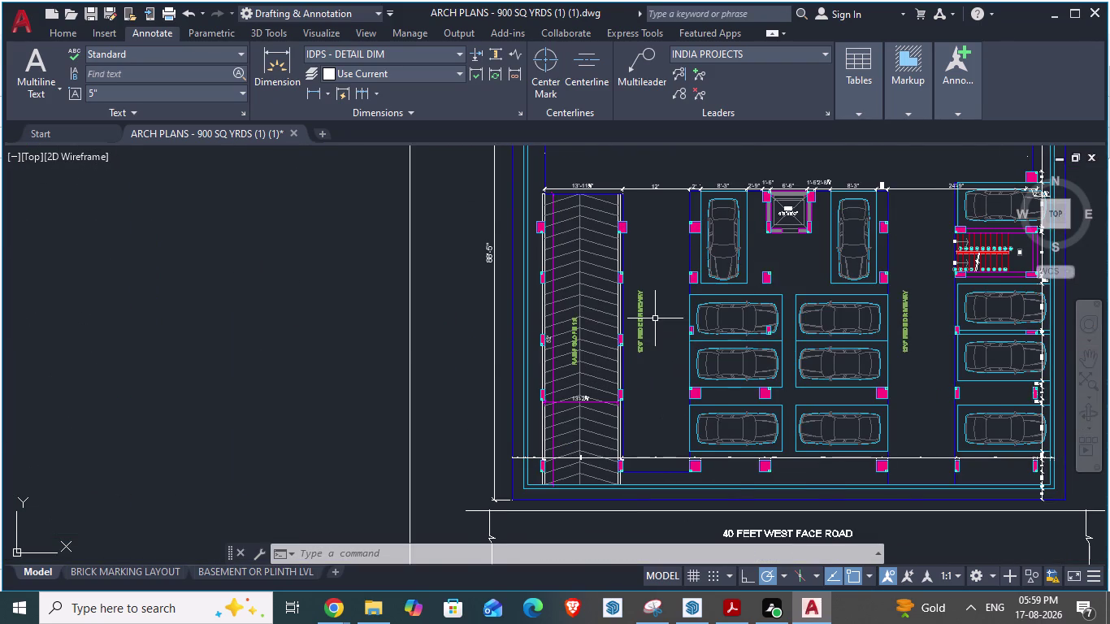
scroll(up, 3)
scroll(down, 3)
scroll(up, 3)
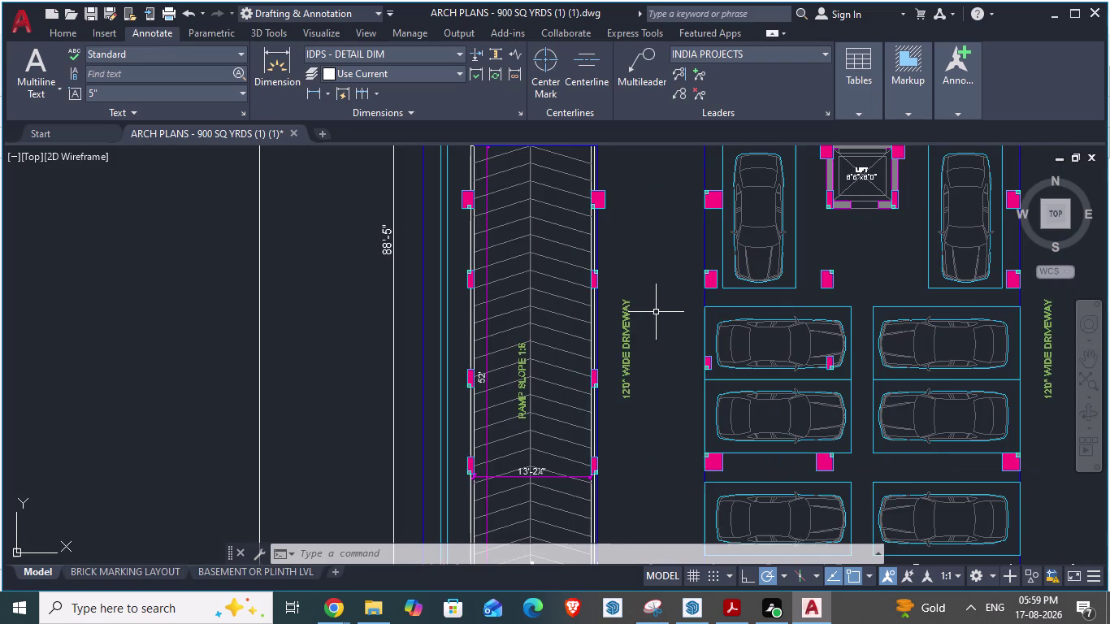
scroll(down, 3)
key(alt+Tab)
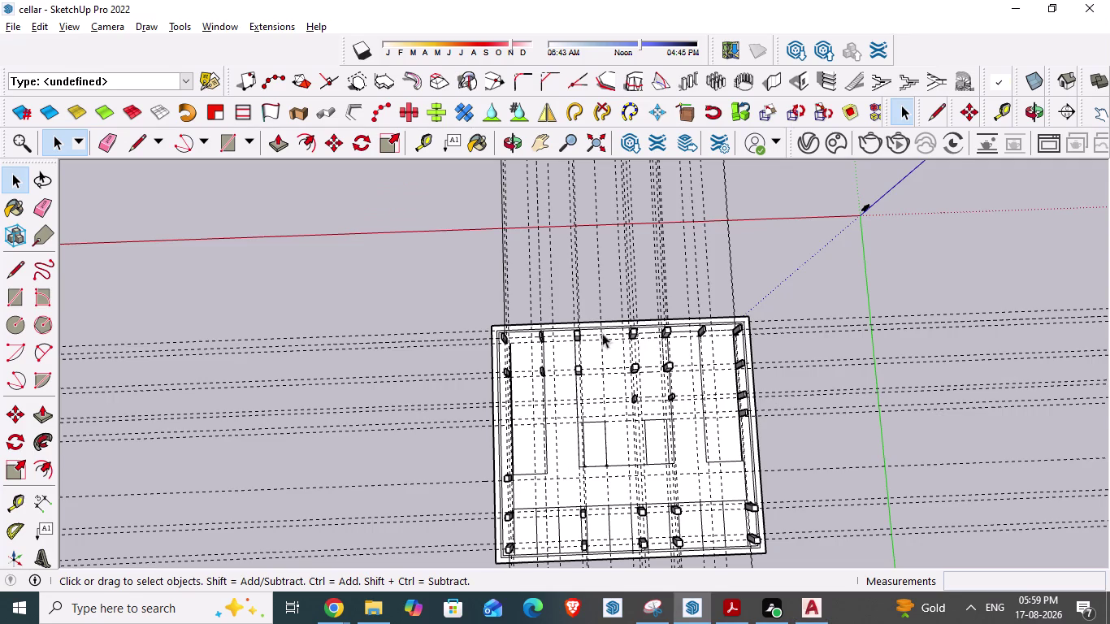
scroll(up, 3)
scroll(up, 3)
scroll(down, 3)
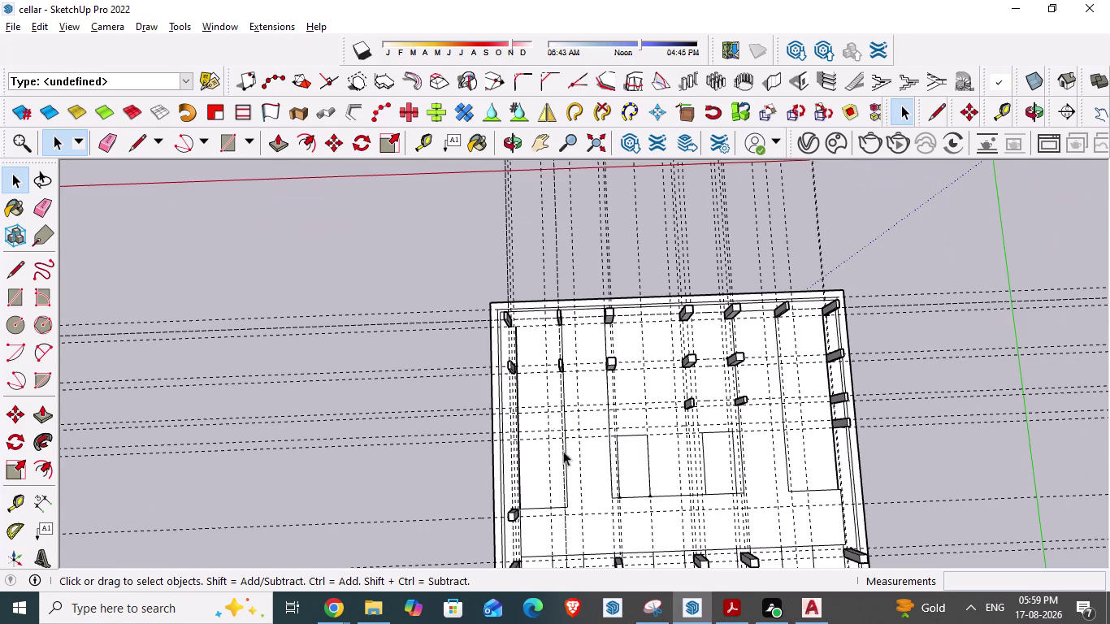
key(alt+Tab)
scroll(down, 3)
scroll(up, 3)
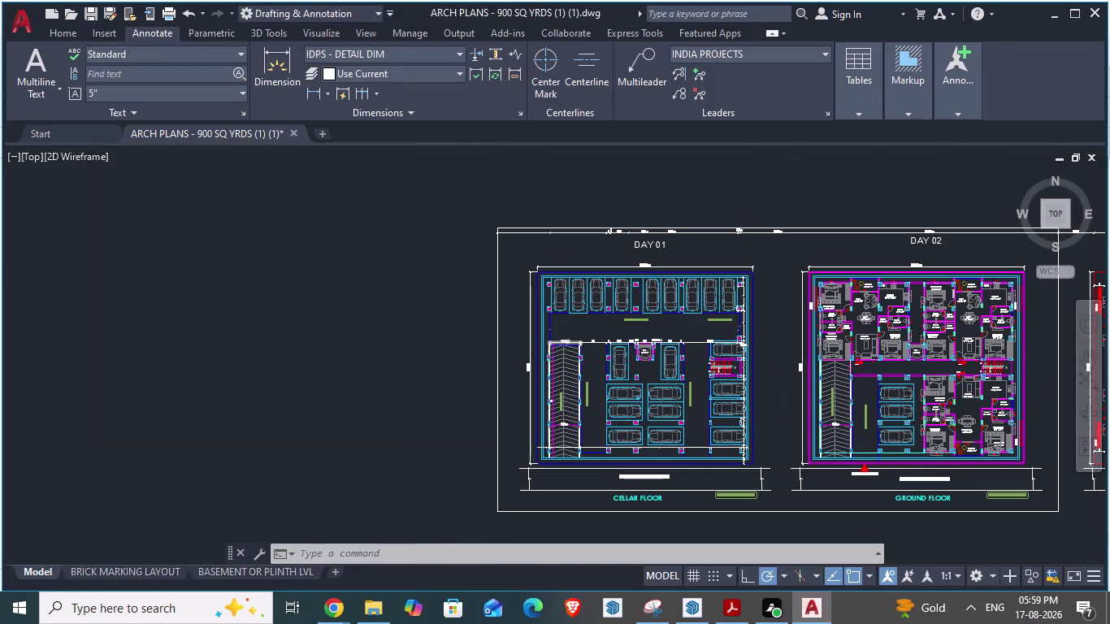
Start a DA aligned dimension at the upper ramp-side column, reading about 20'-7".
key(alt+Tab)
key(alt+Tab)
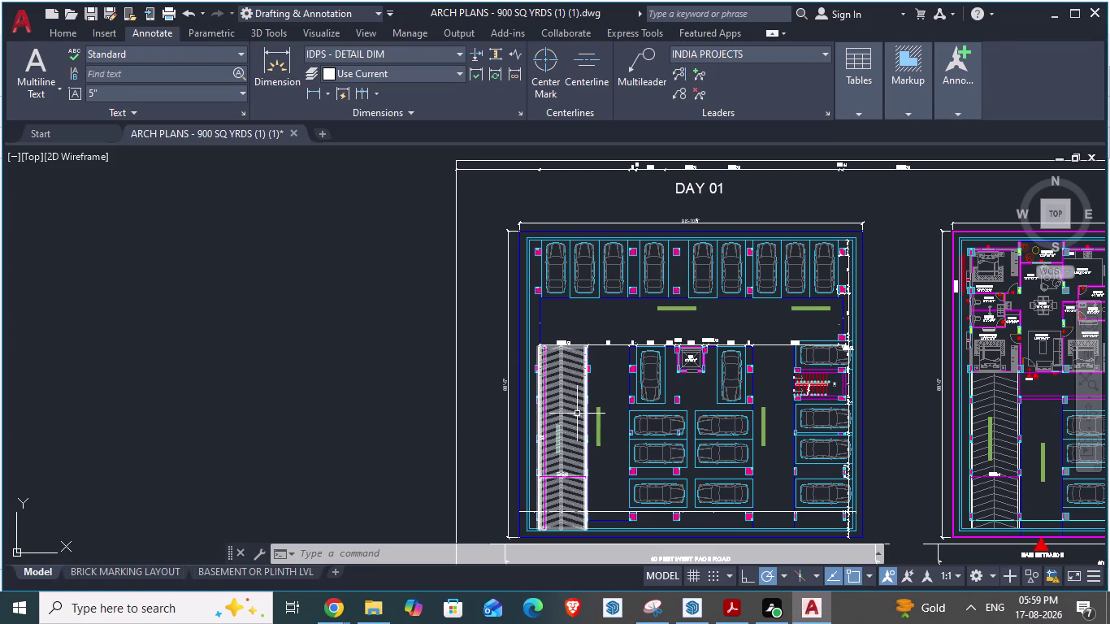
scroll(up, 3)
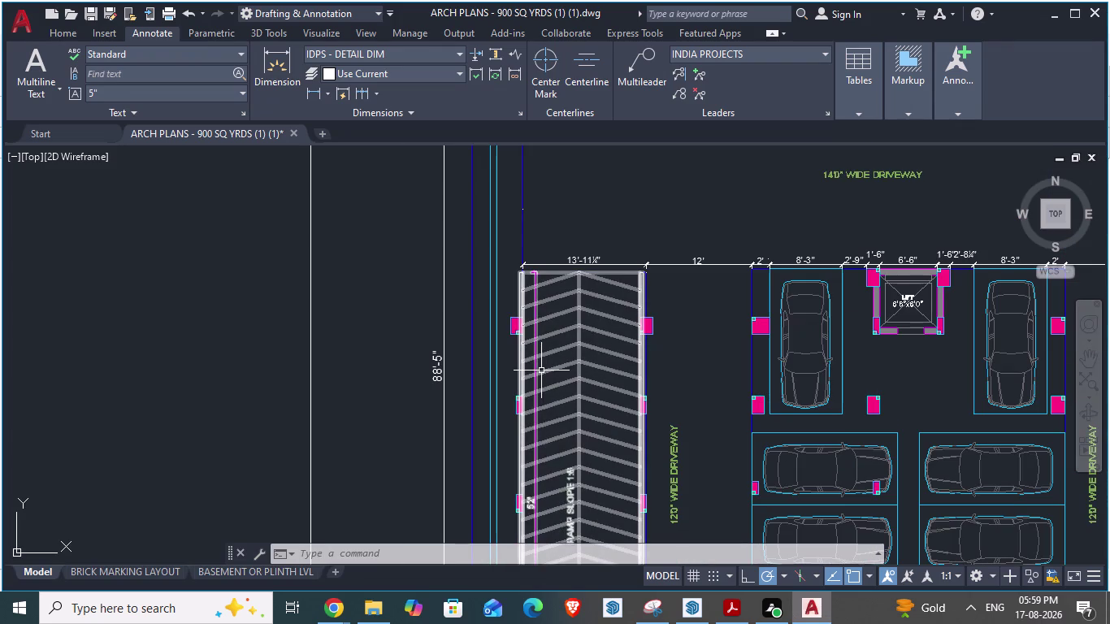
scroll(down, 3)
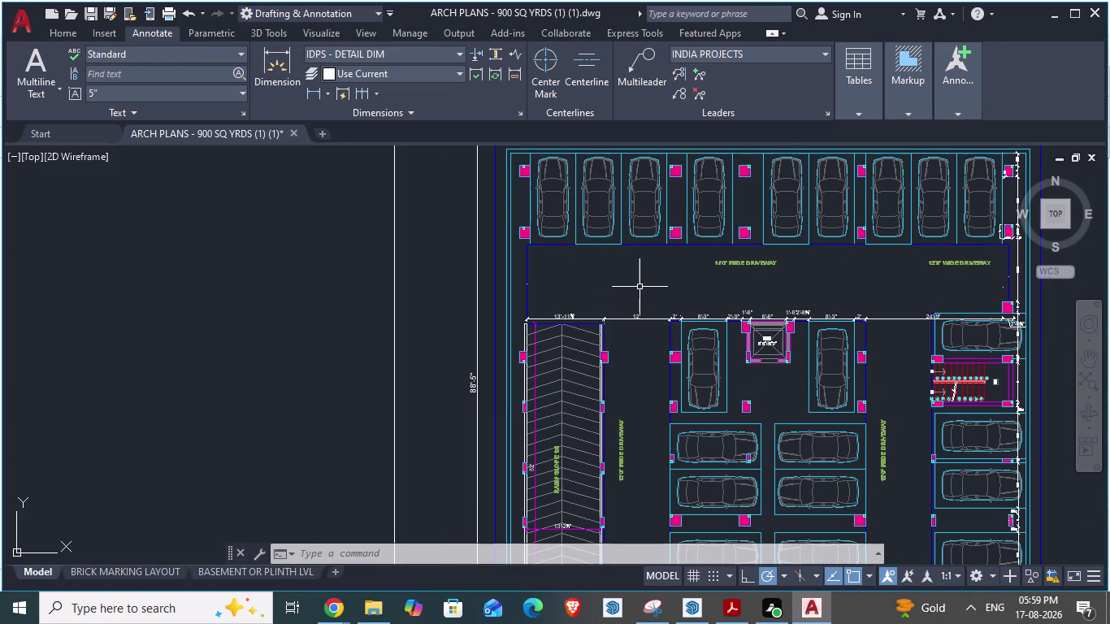
text(da)
key(Return)
scroll(up, 3)
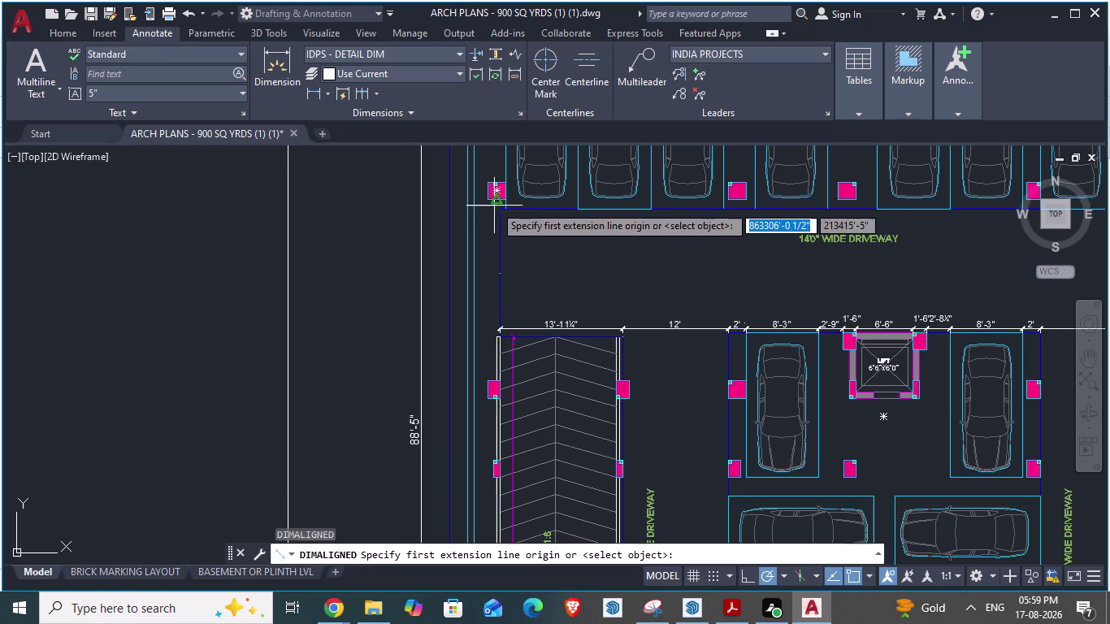
click(489, 202)
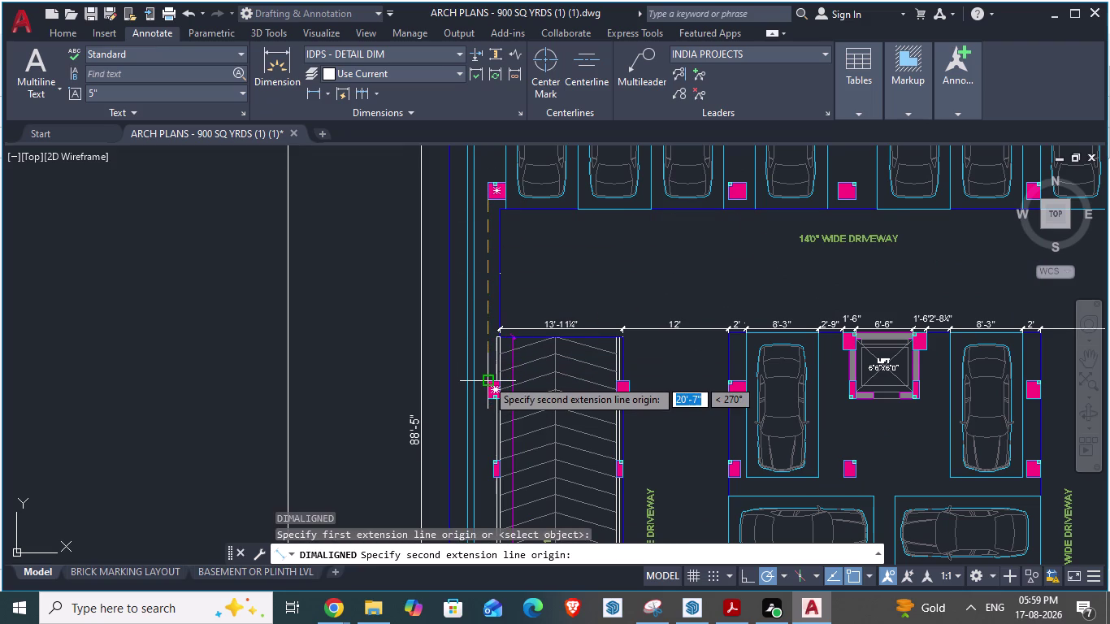
Pan and zoom the SketchUp model toward the ramp-side columns.
key(alt+Tab)
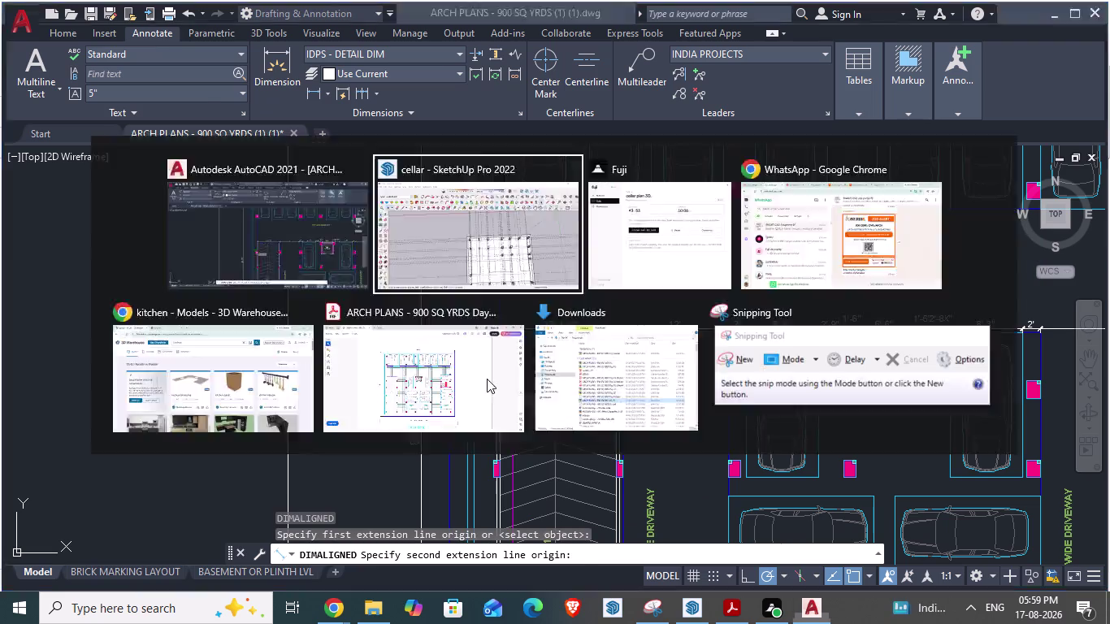
scroll(up, 3)
scroll(up, 3)
middle_drag(298, 341, 286, 259)
scroll(down, 3)
scroll(down, 3)
scroll(up, 3)
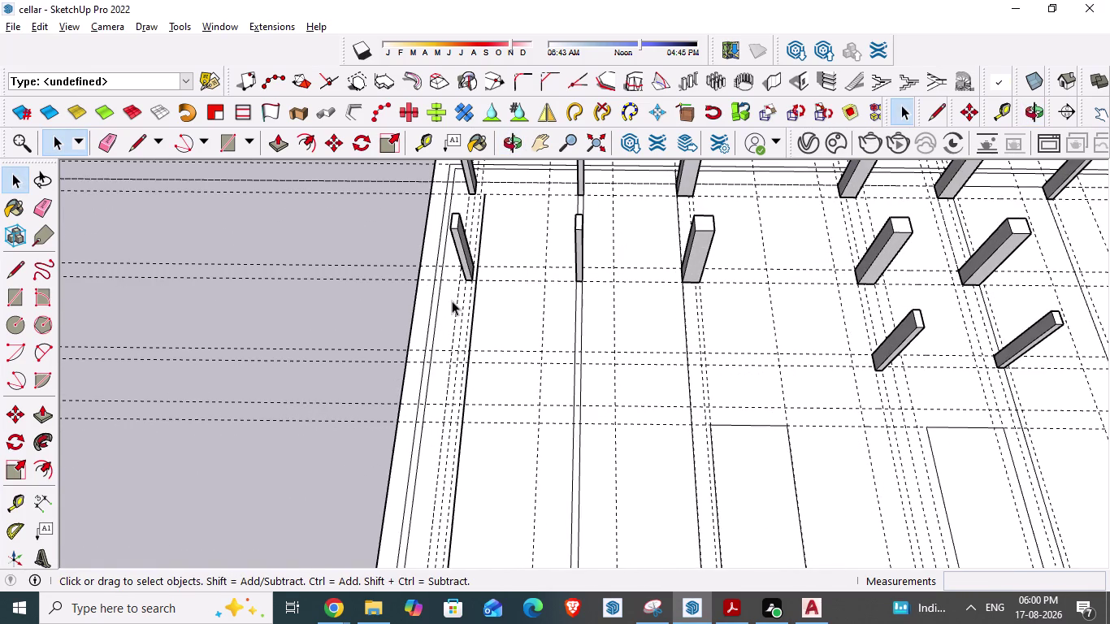
Place a Tape Measure guide 20'7" from the cellar's left edge.
middle_drag(452, 301, 452, 342)
scroll(up, 3)
key(t)
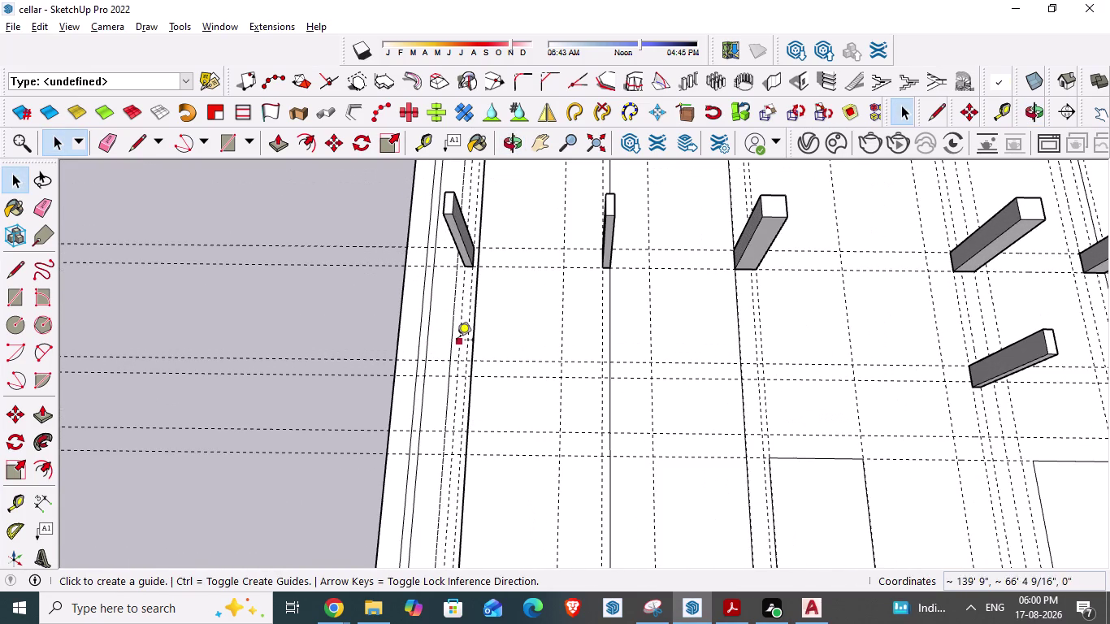
click(387, 267)
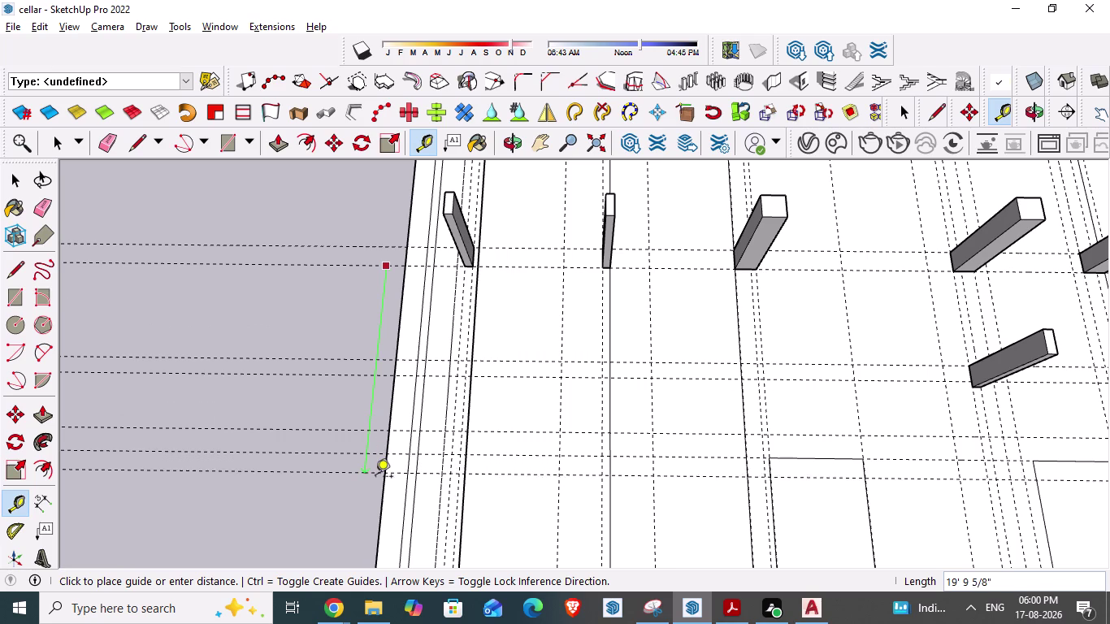
text(20')
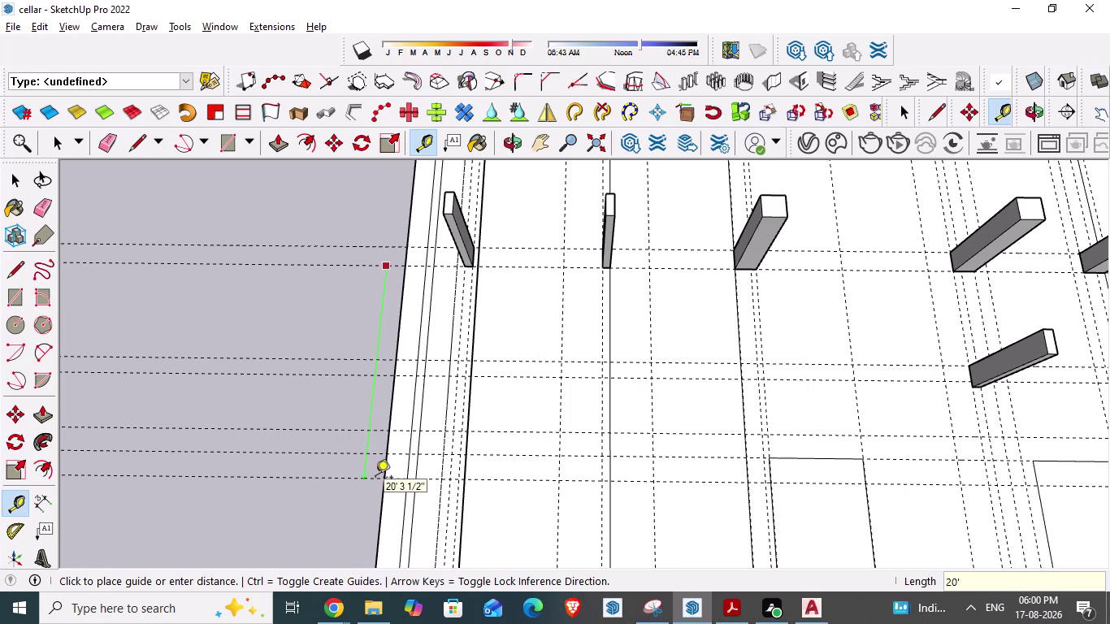
text(7")
key(Return)
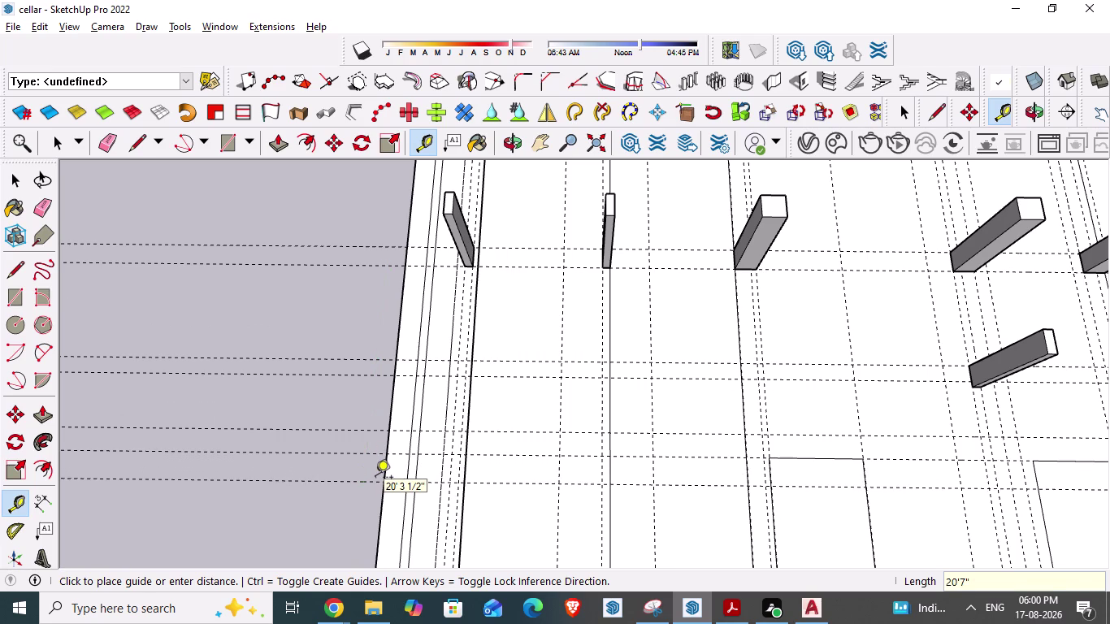
scroll(down, 3)
middle_drag(477, 499, 488, 536)
scroll(up, 3)
key(Escape)
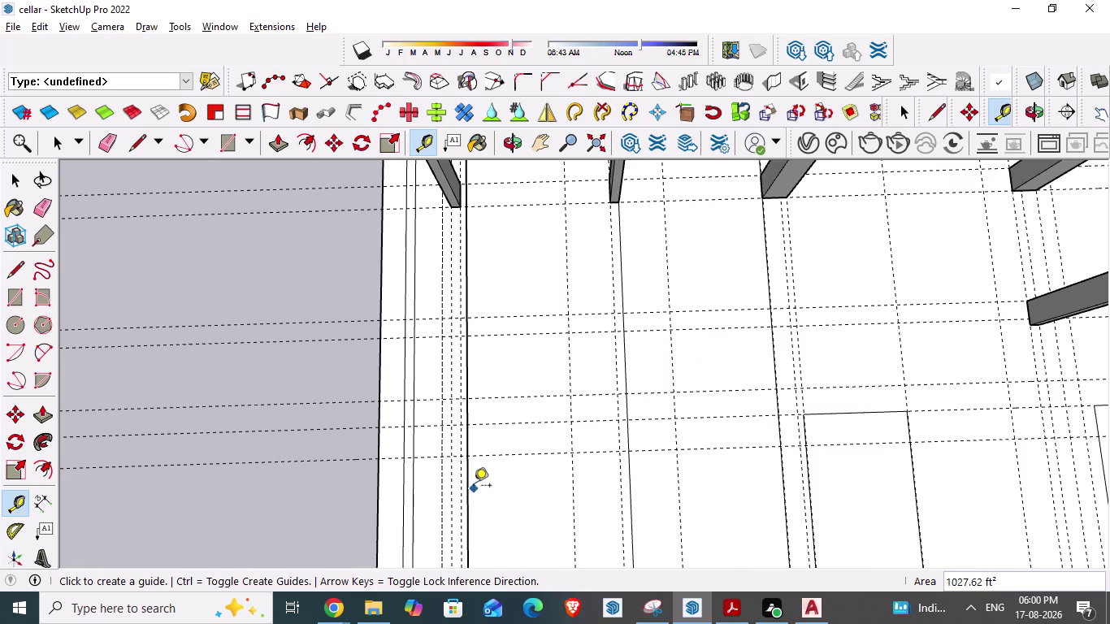
Draw a short marker line at the new 20'7" guide.
scroll(up, 3)
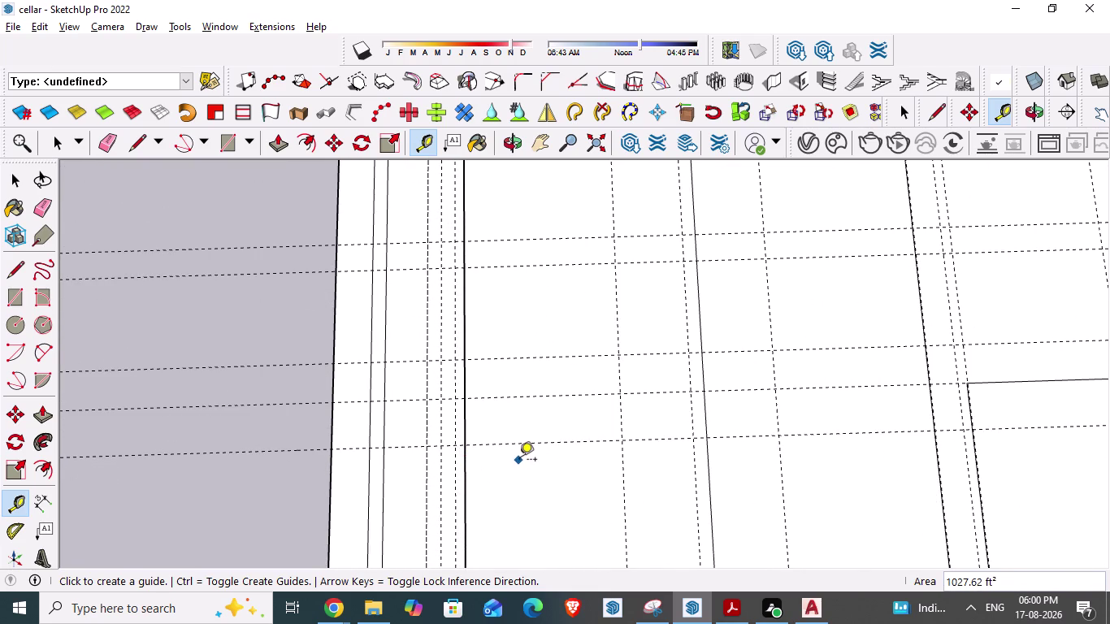
key(l)
scroll(up, 3)
click(462, 441)
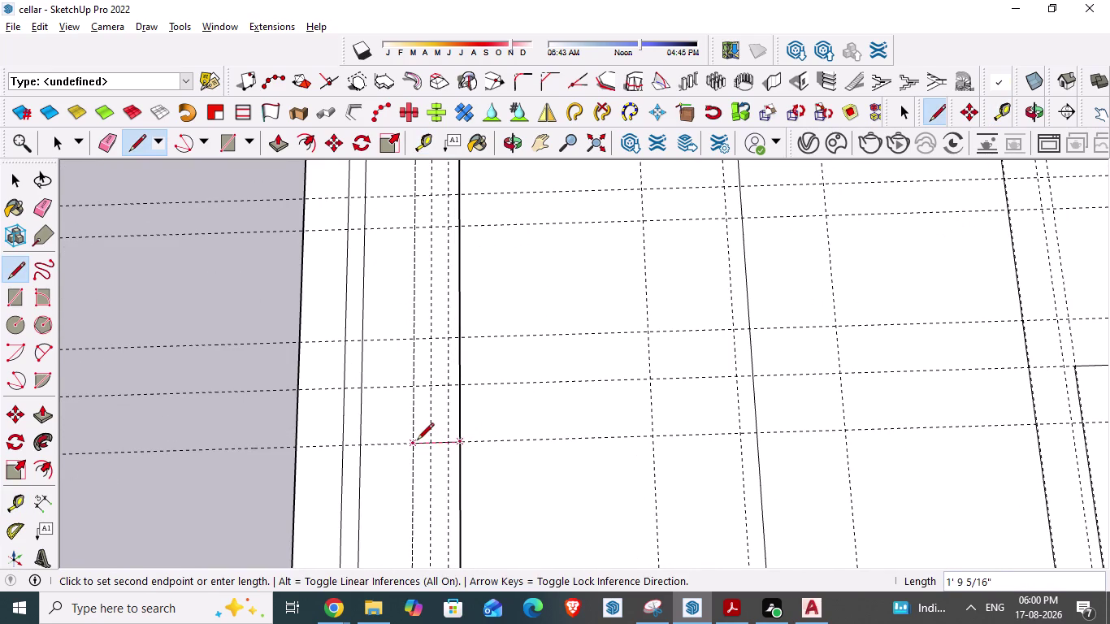
click(417, 441)
key(Escape)
scroll(down, 3)
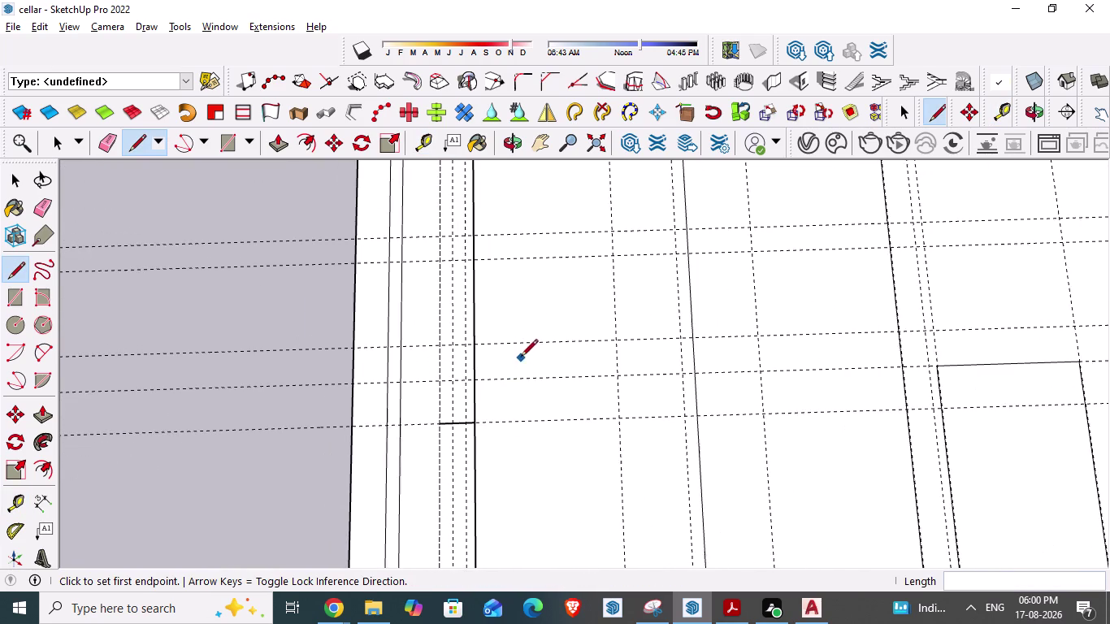
scroll(down, 3)
middle_drag(579, 376, 576, 398)
key(alt+Tab)
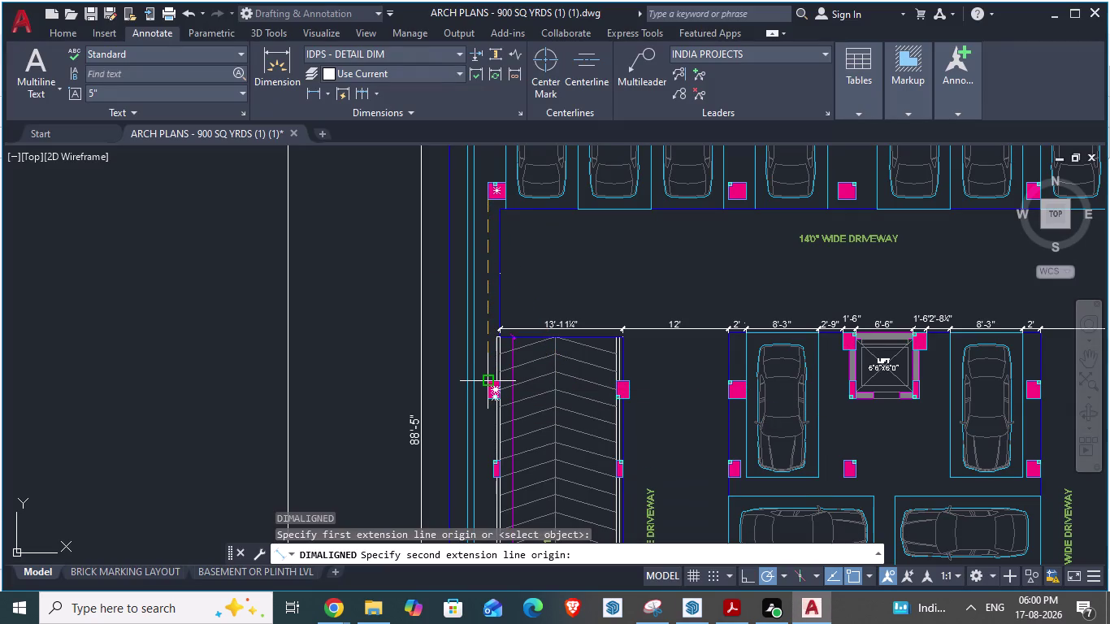
Repeat the aligned dimension at the ramp-side column corner, then cancel it unplaced.
key(Escape)
scroll(up, 3)
key(space)
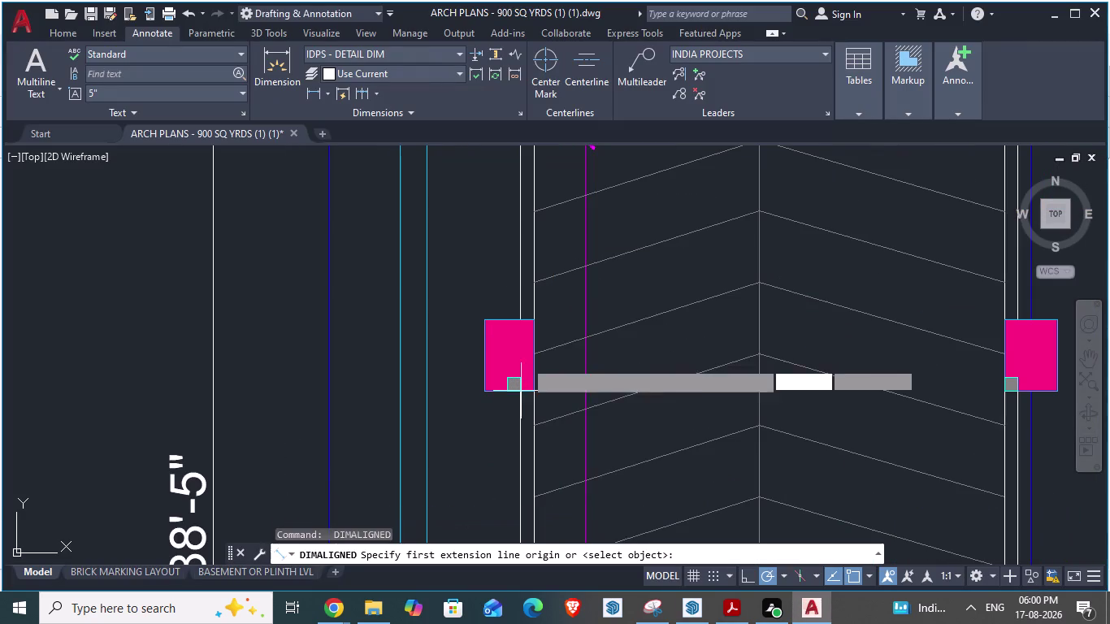
click(481, 321)
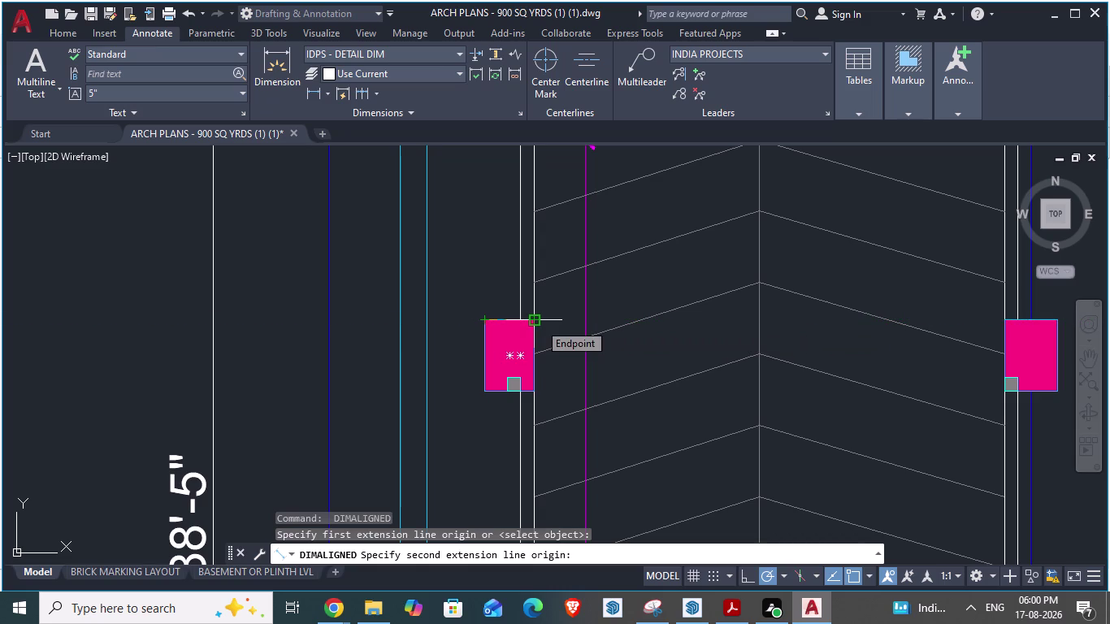
key(Escape)
scroll(down, 3)
scroll(up, 3)
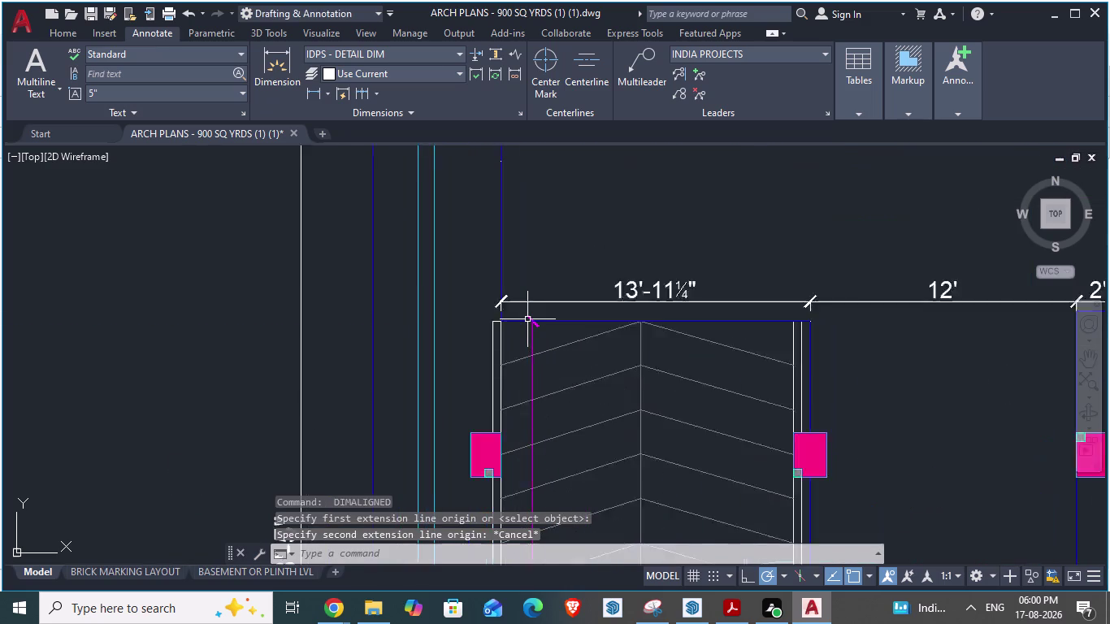
scroll(up, 3)
key(alt+Tab)
scroll(down, 3)
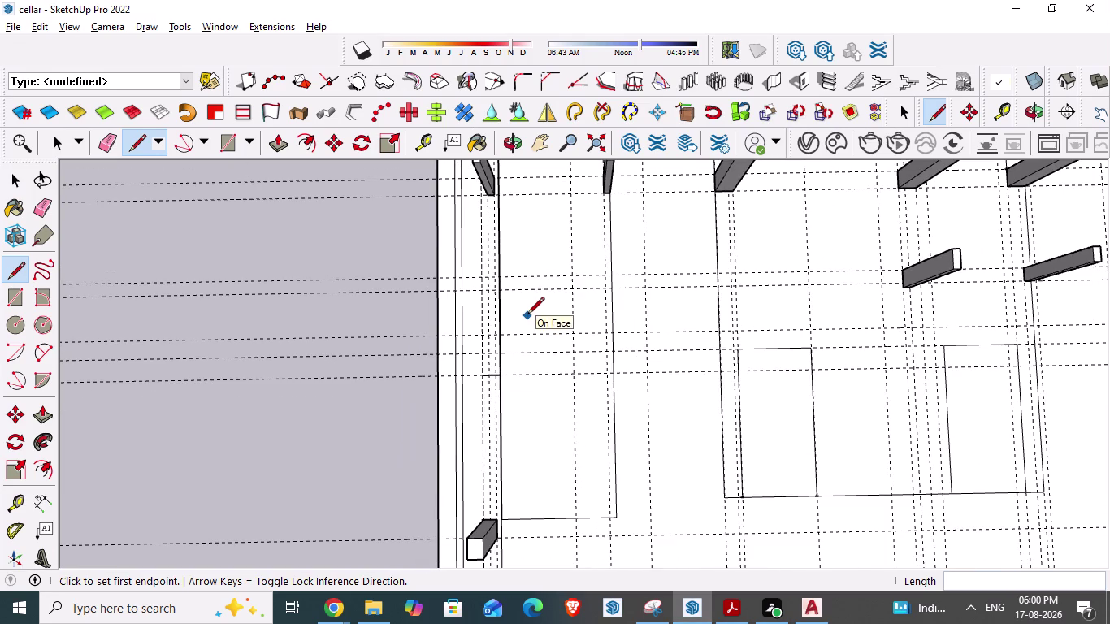
scroll(down, 3)
scroll(up, 3)
scroll(up, 3)
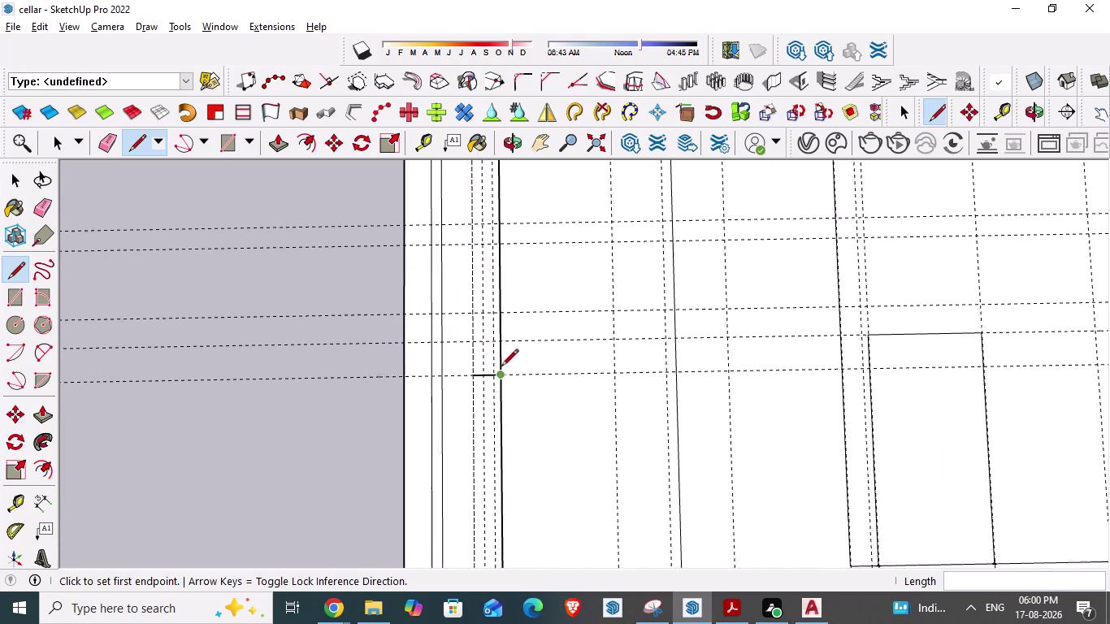
scroll(up, 3)
click(502, 373)
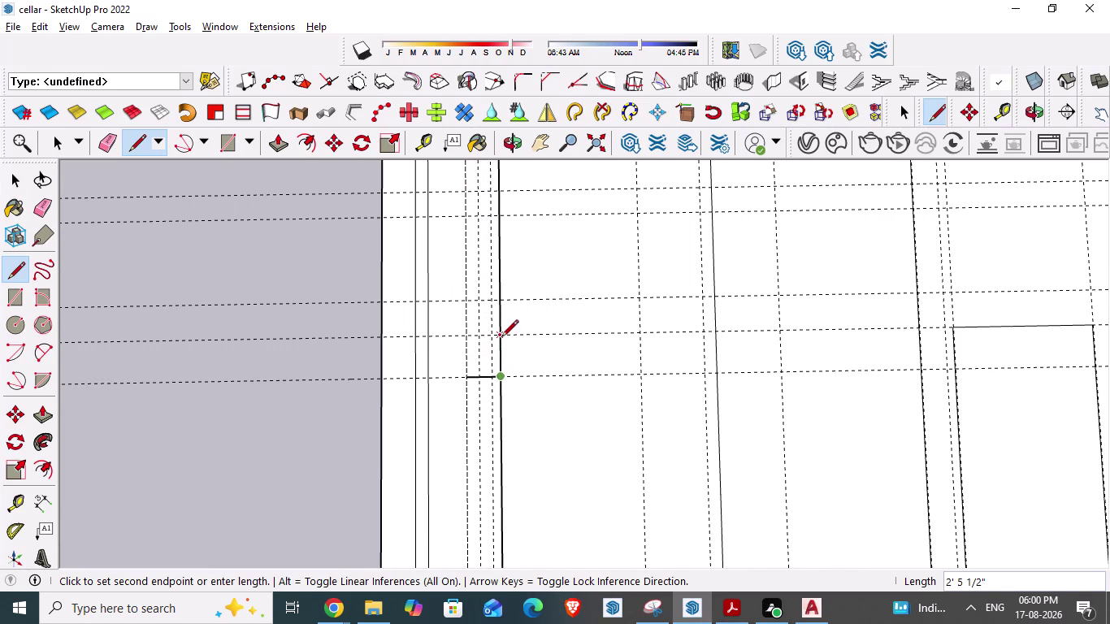
key(Escape)
key(Escape)
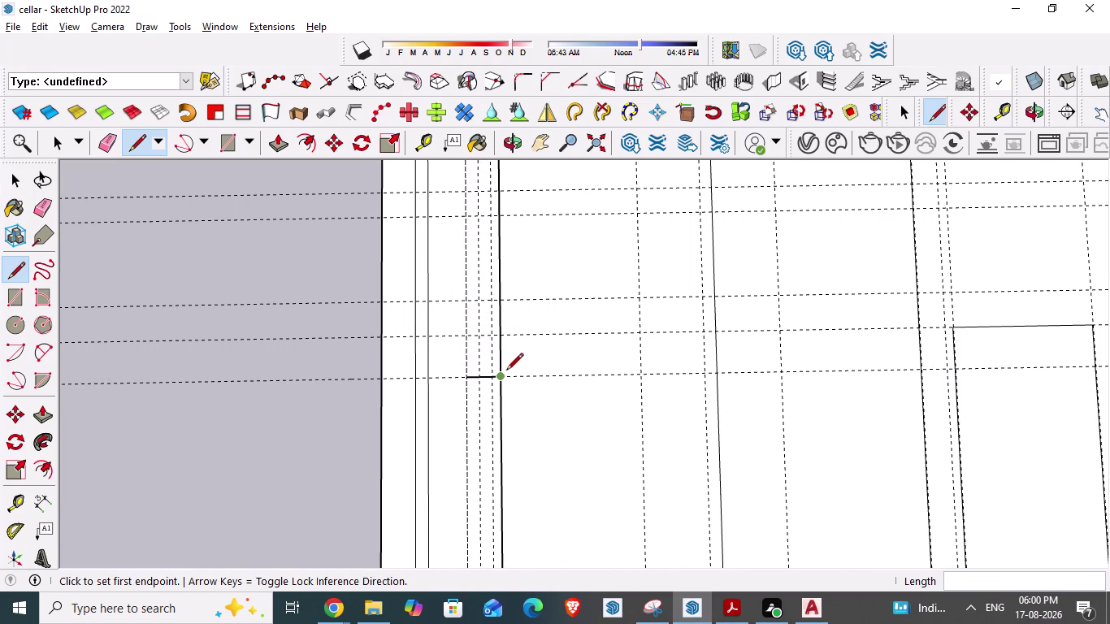
key(t)
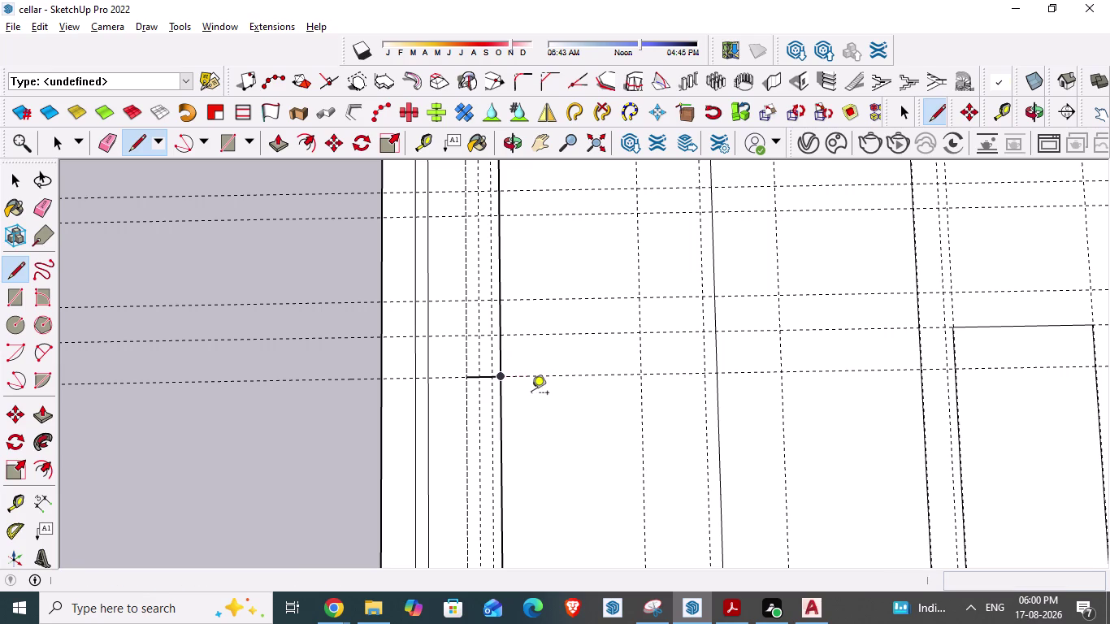
click(448, 383)
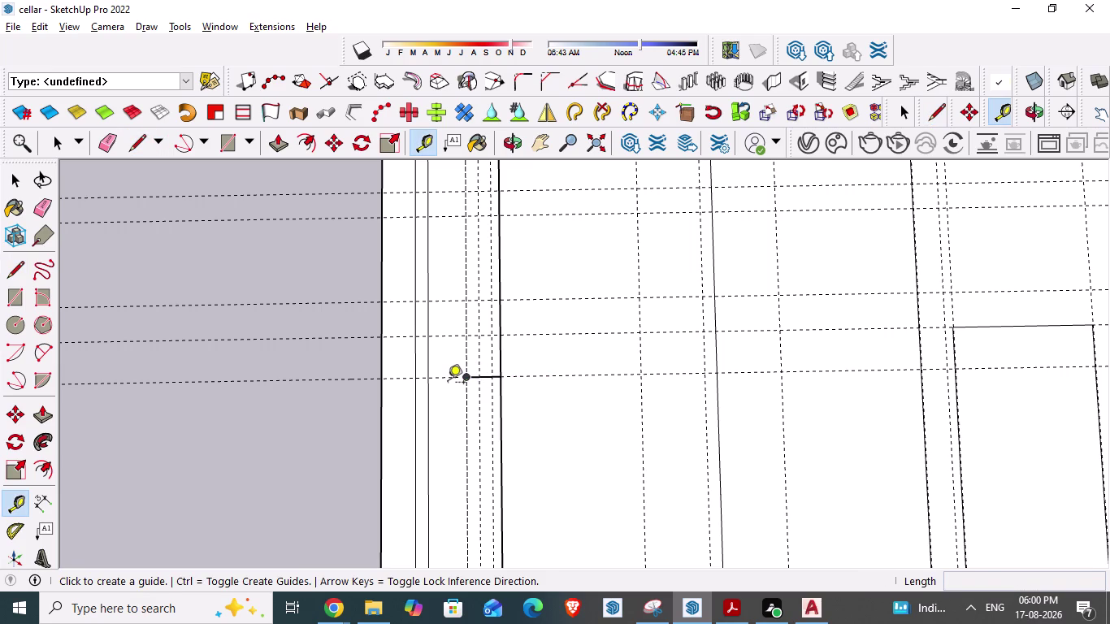
key(Escape)
click(446, 382)
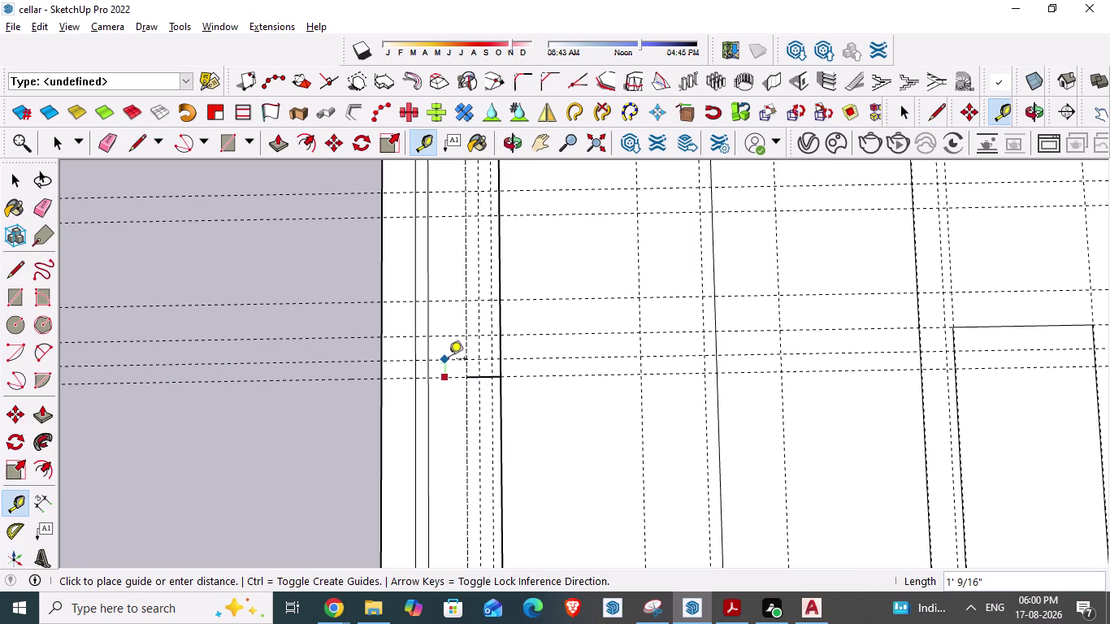
text(1'4.)
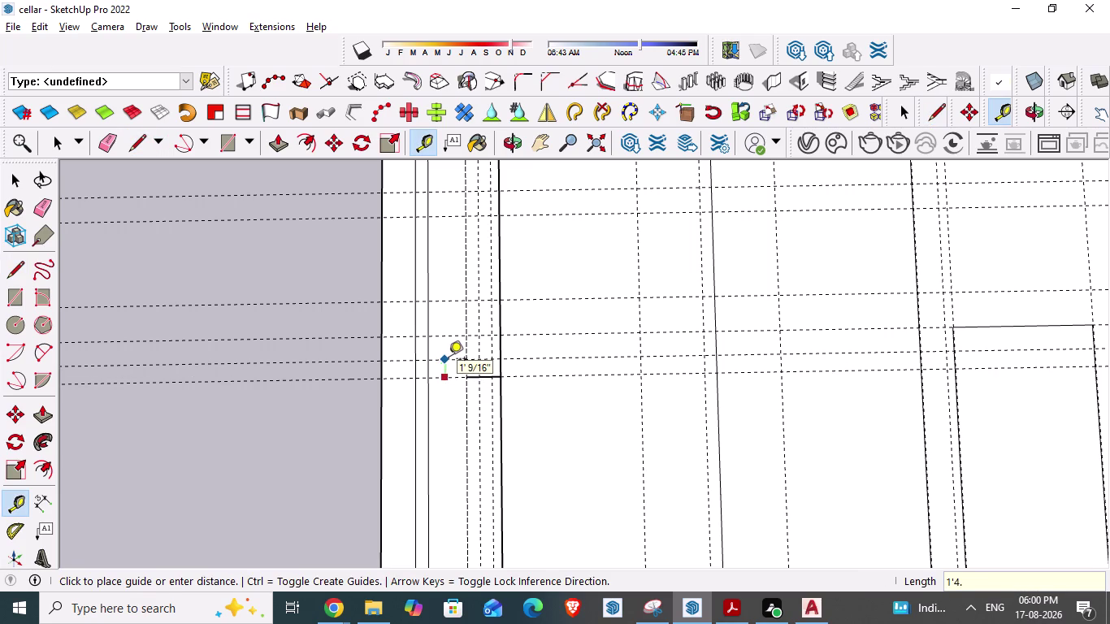
text(5")
key(Return)
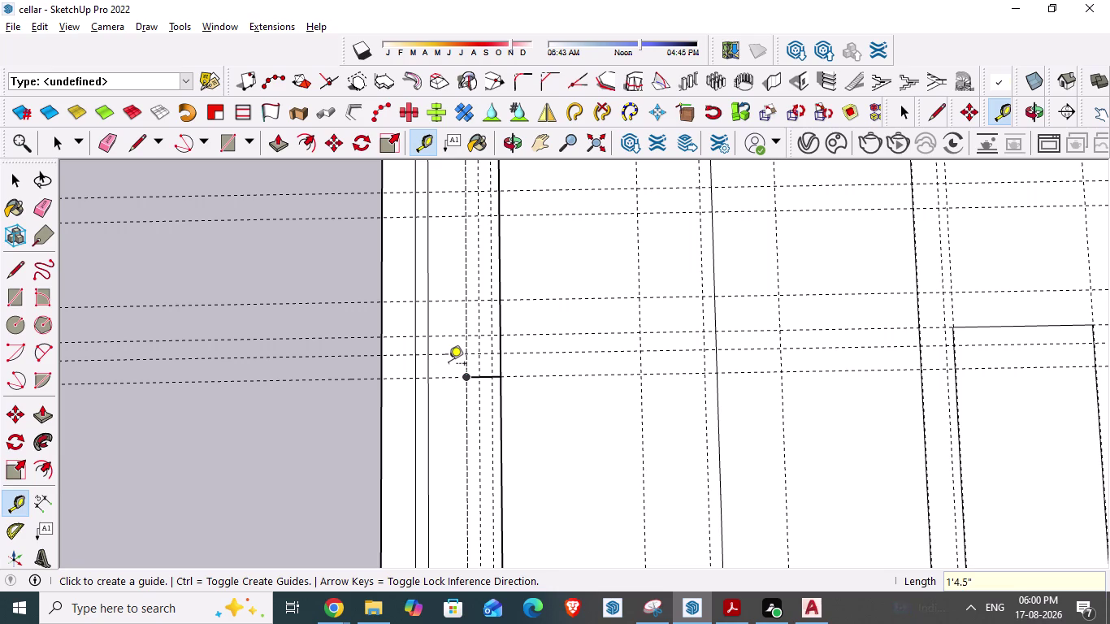
key(Escape)
scroll(up, 3)
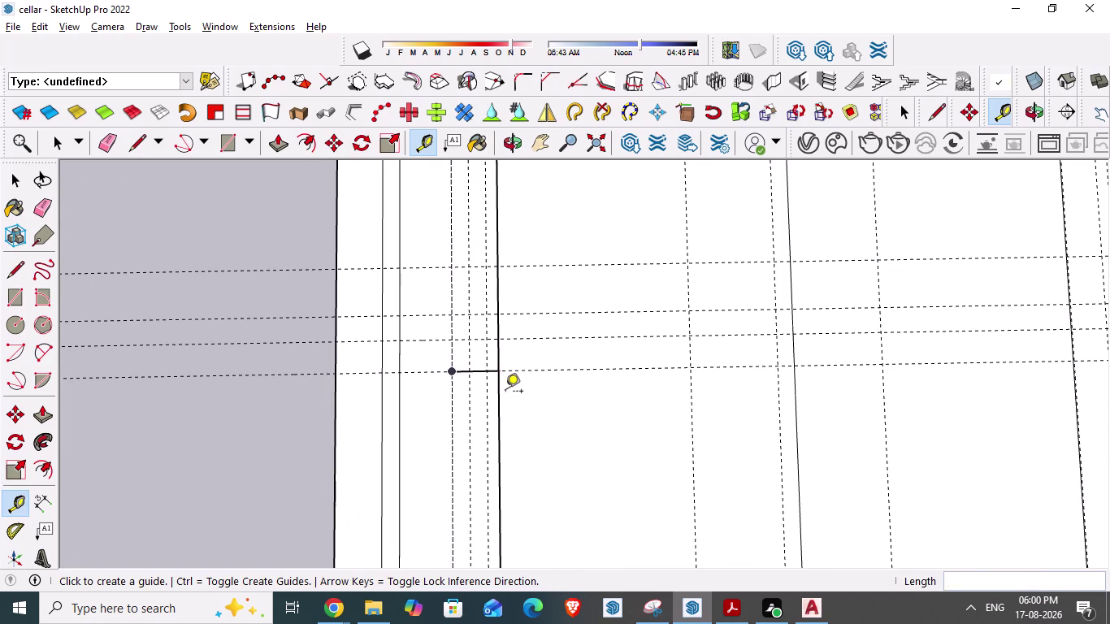
key(alt+Tab)
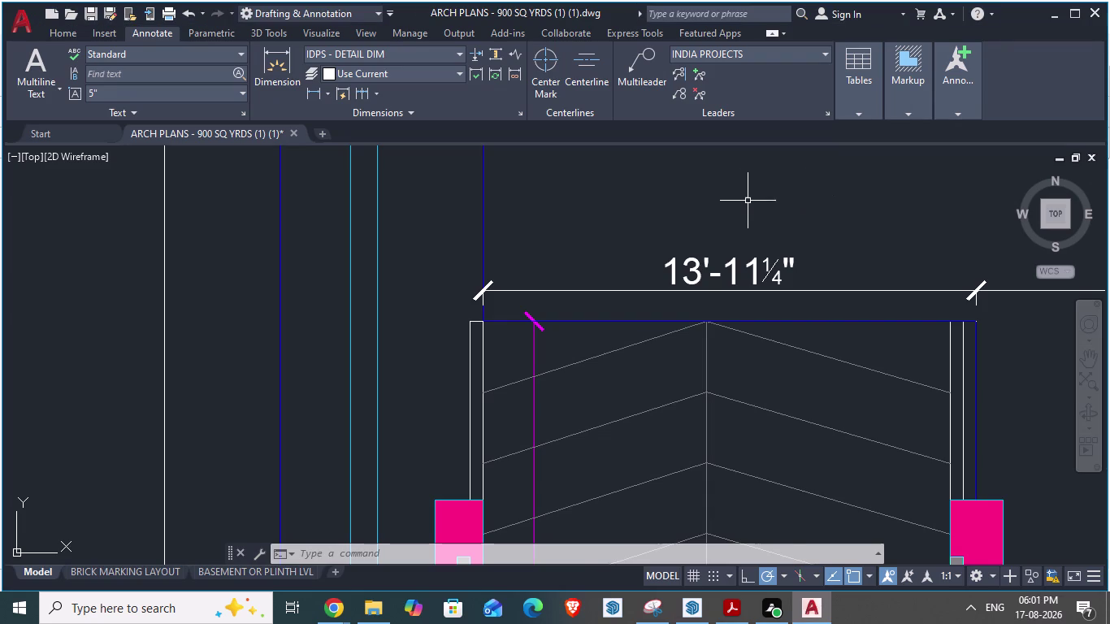
scroll(down, 3)
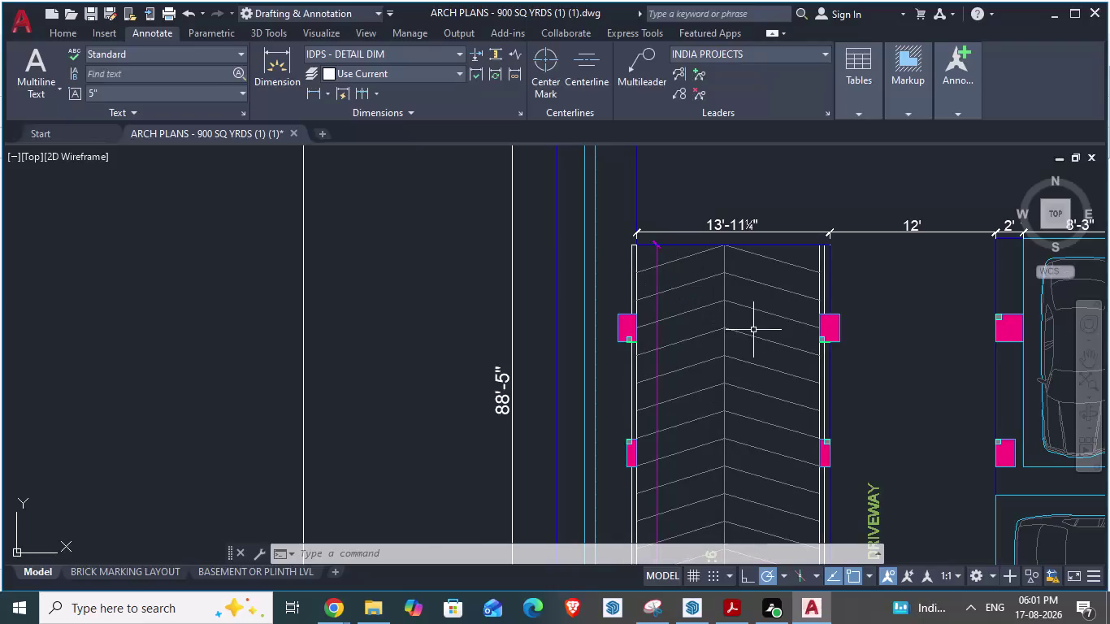
key(alt+Tab)
scroll(up, 3)
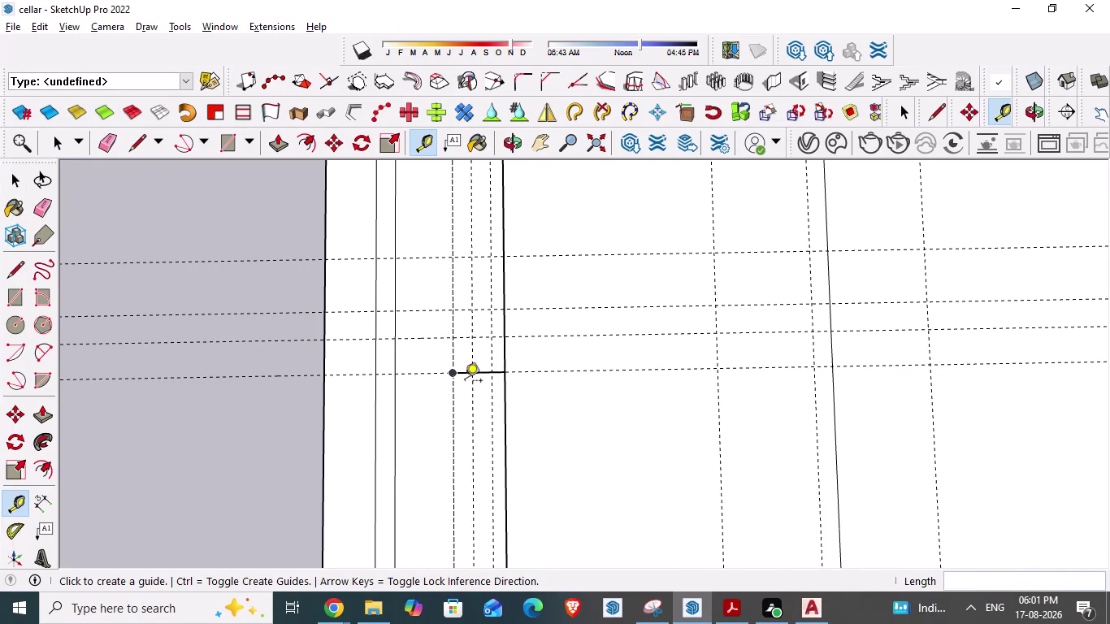
Measure the 2', 1' and 1'4½" offsets from the ramp-edge marker line.
click(457, 375)
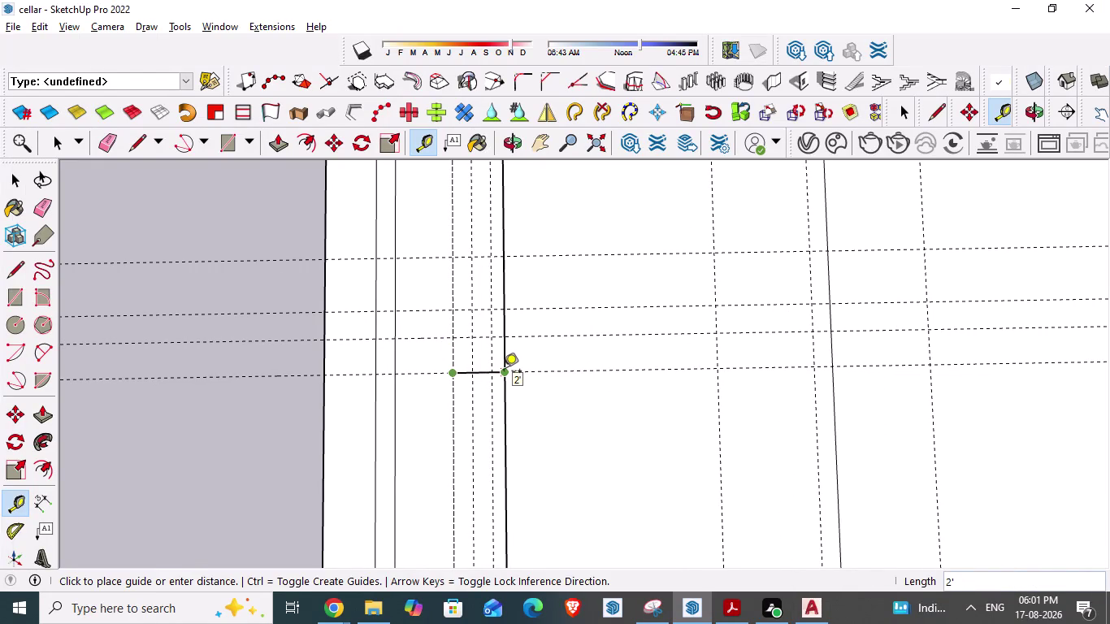
key(Escape)
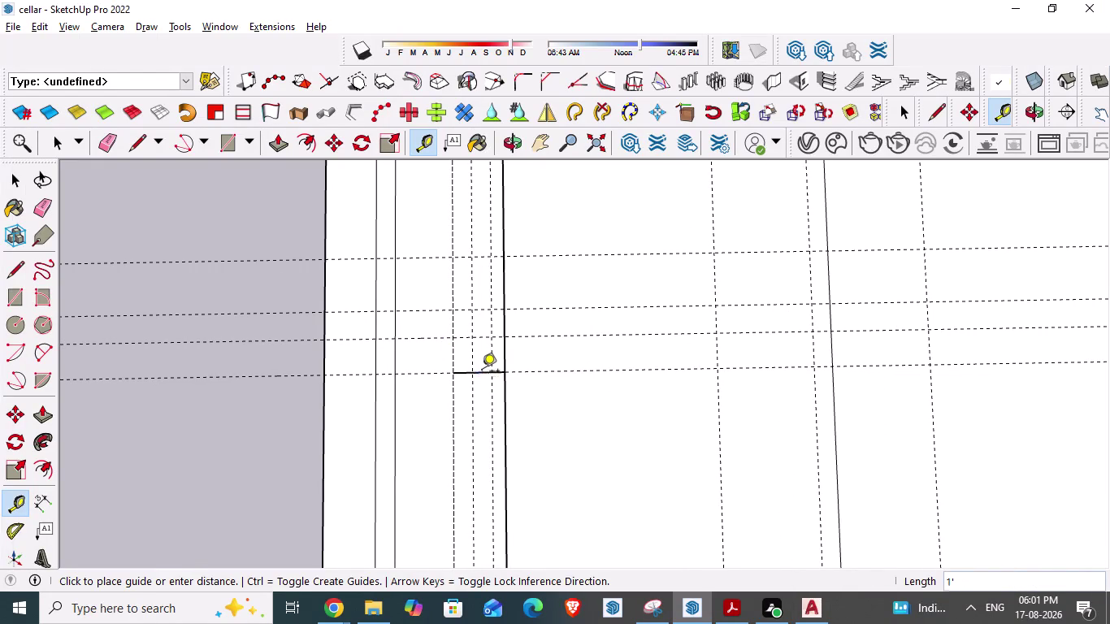
click(510, 373)
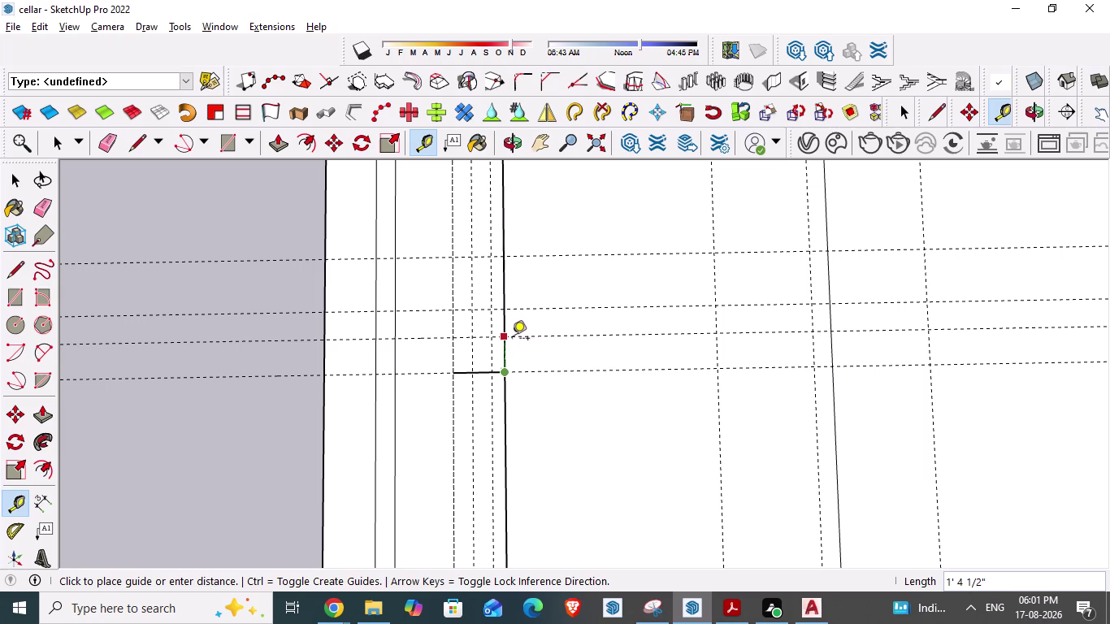
key(Escape)
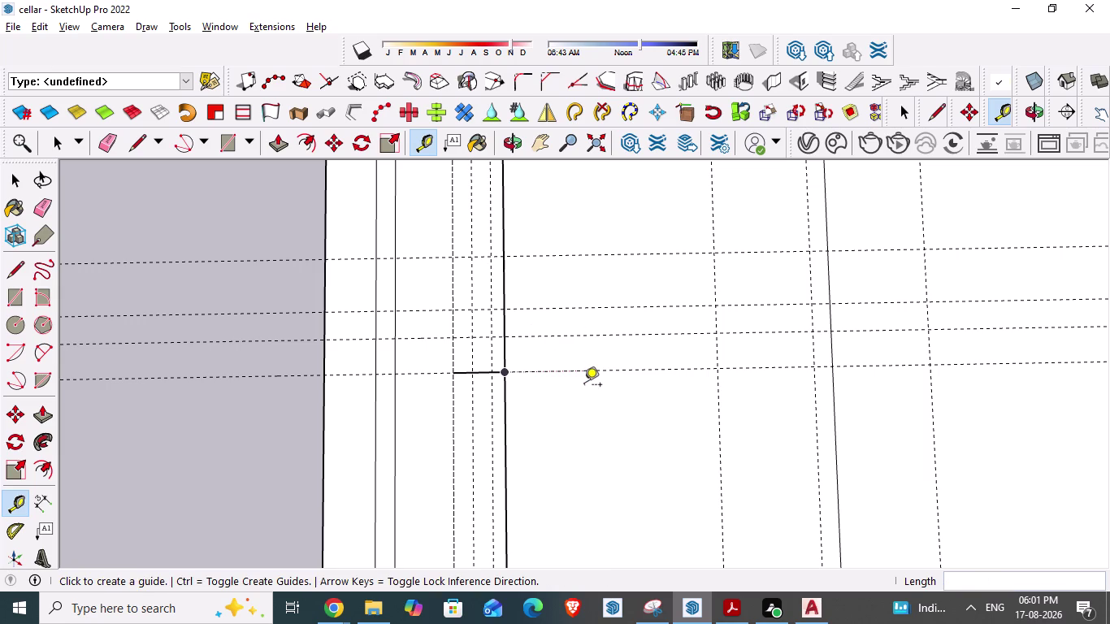
key(alt+Tab)
scroll(up, 3)
scroll(down, 3)
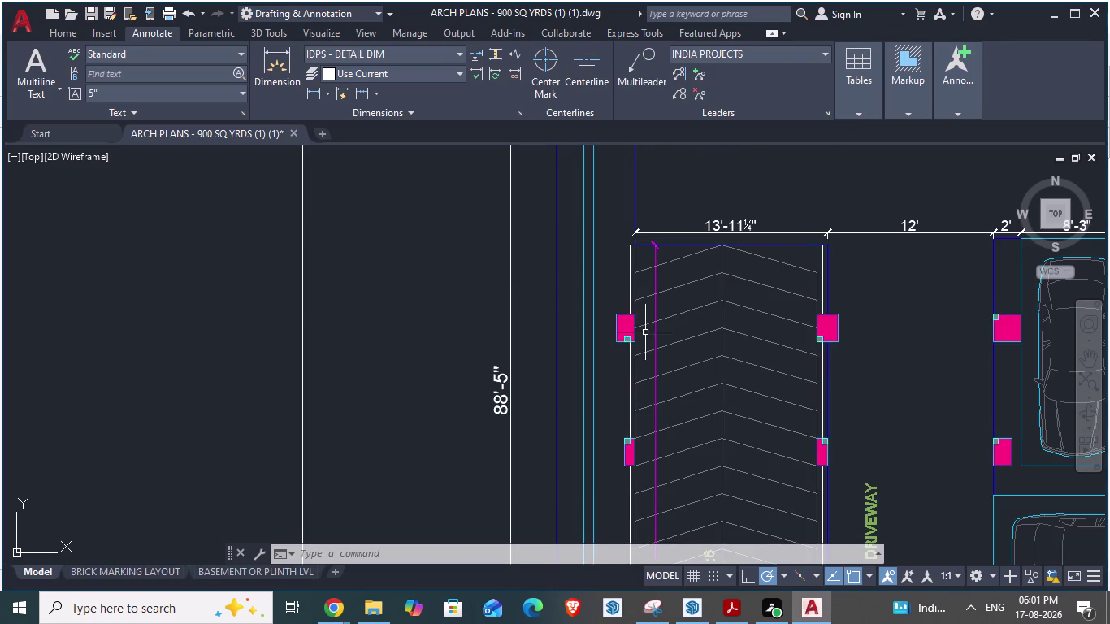
Begin an aligned dimension at the ramp-side column corner, then cancel it.
scroll(up, 3)
key(space)
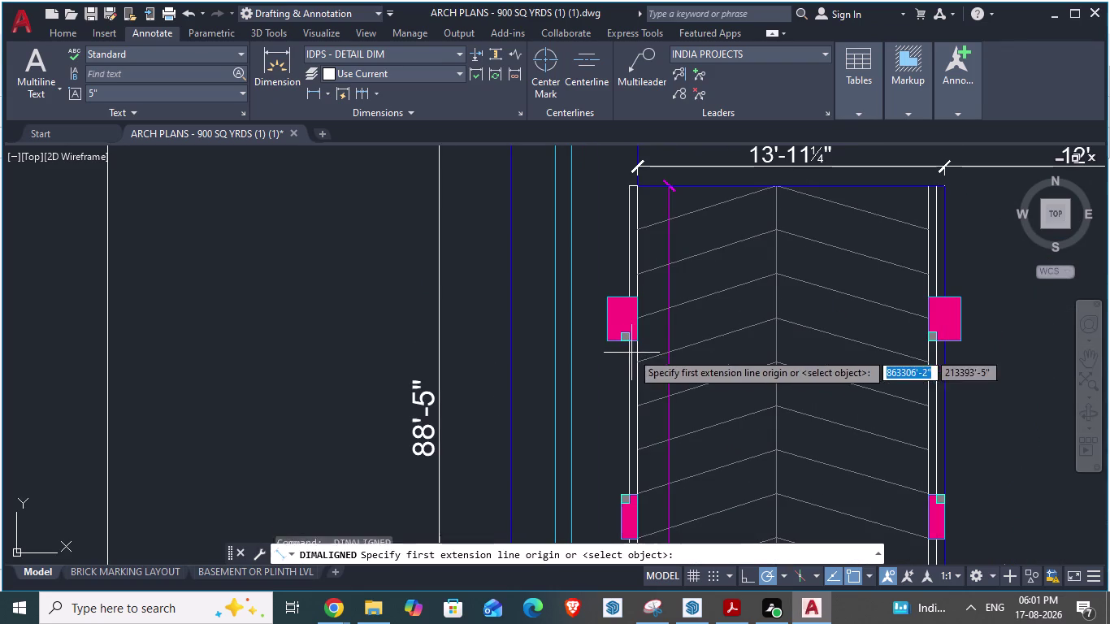
click(612, 298)
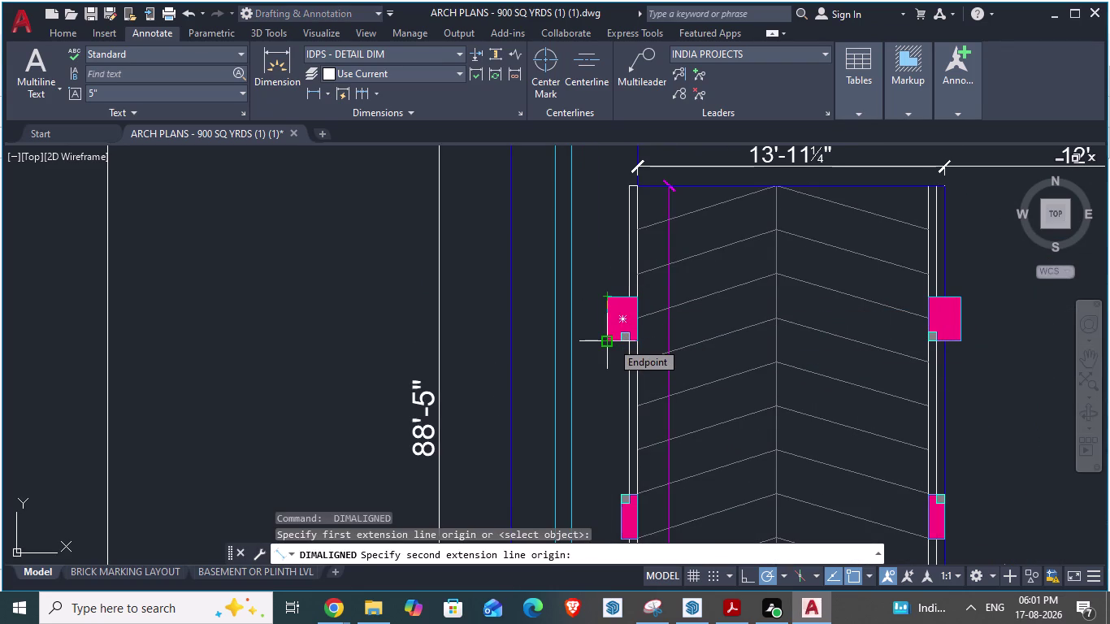
scroll(down, 3)
scroll(down, 3)
scroll(up, 3)
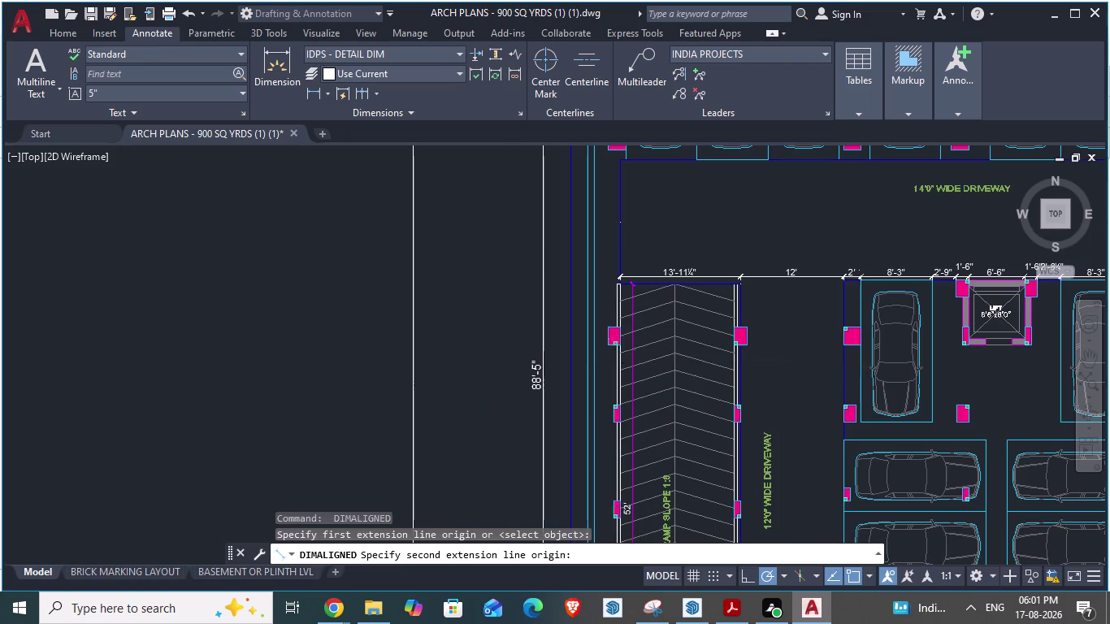
scroll(up, 3)
key(Escape)
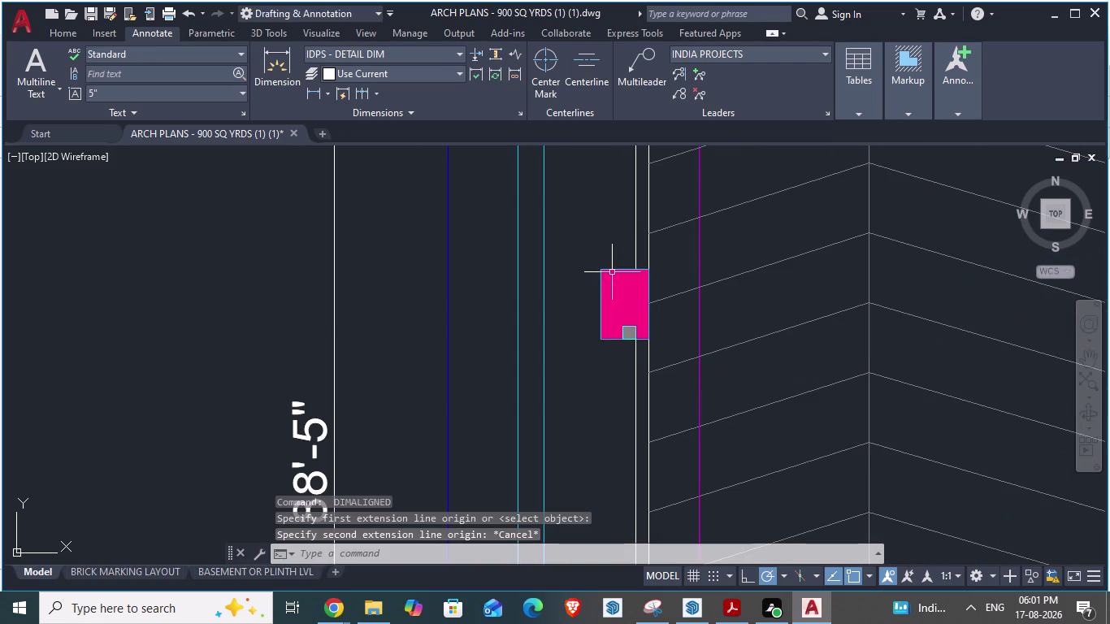
Re-measure from the column's top corner, confirm 1'-4½", and return to SketchUp.
key(space)
click(596, 269)
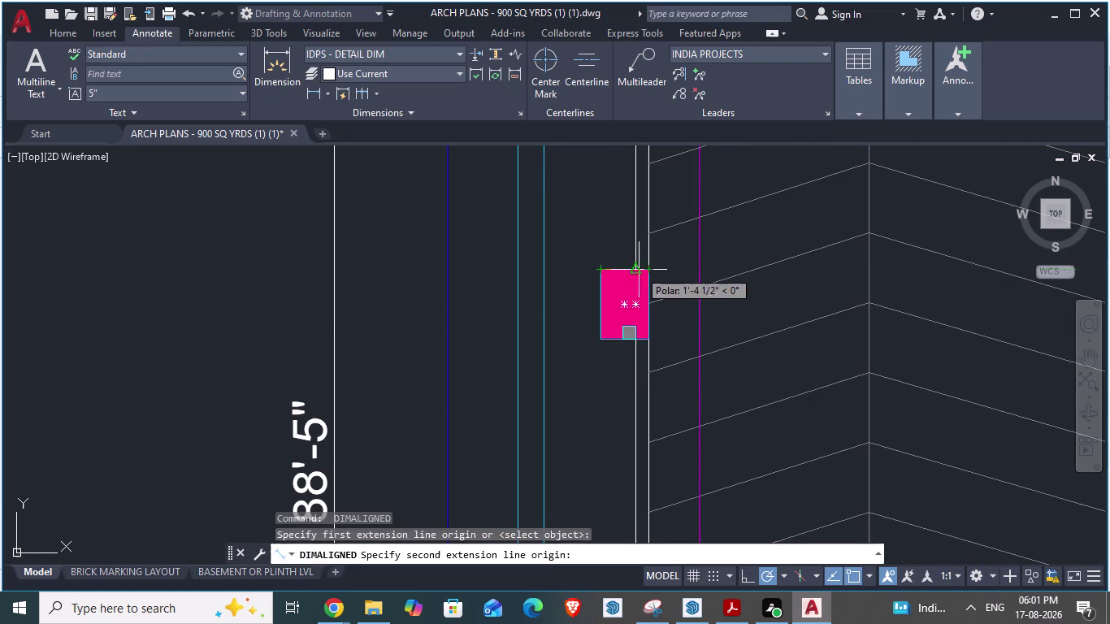
key(Escape)
scroll(down, 3)
key(alt+Tab)
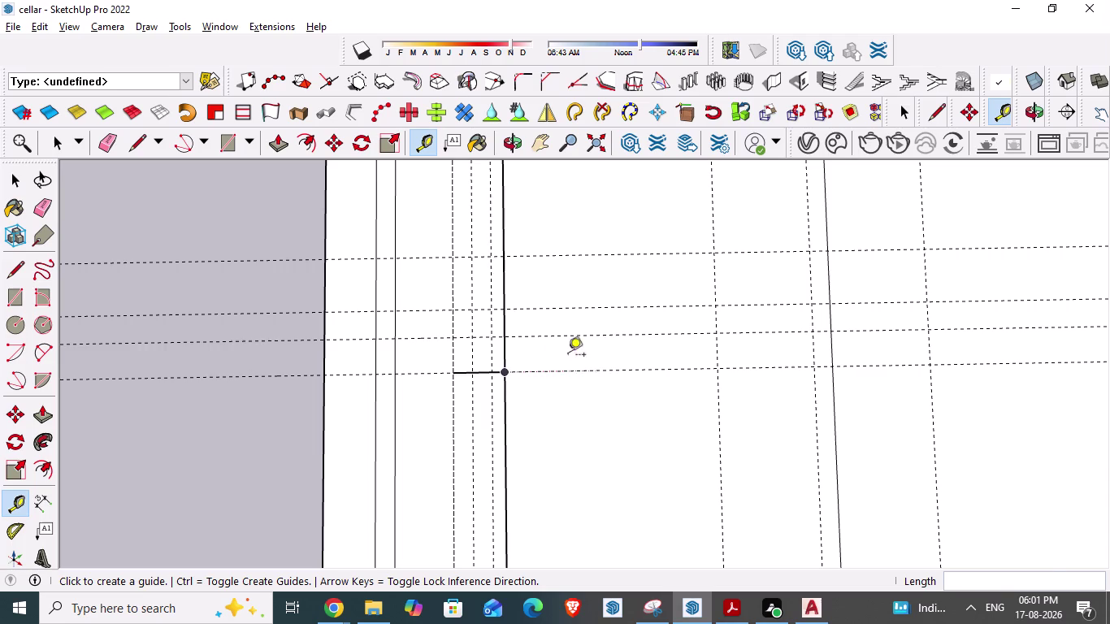
Erase the vertical guide beside the ramp edge and the horizontal guide at the column.
scroll(up, 3)
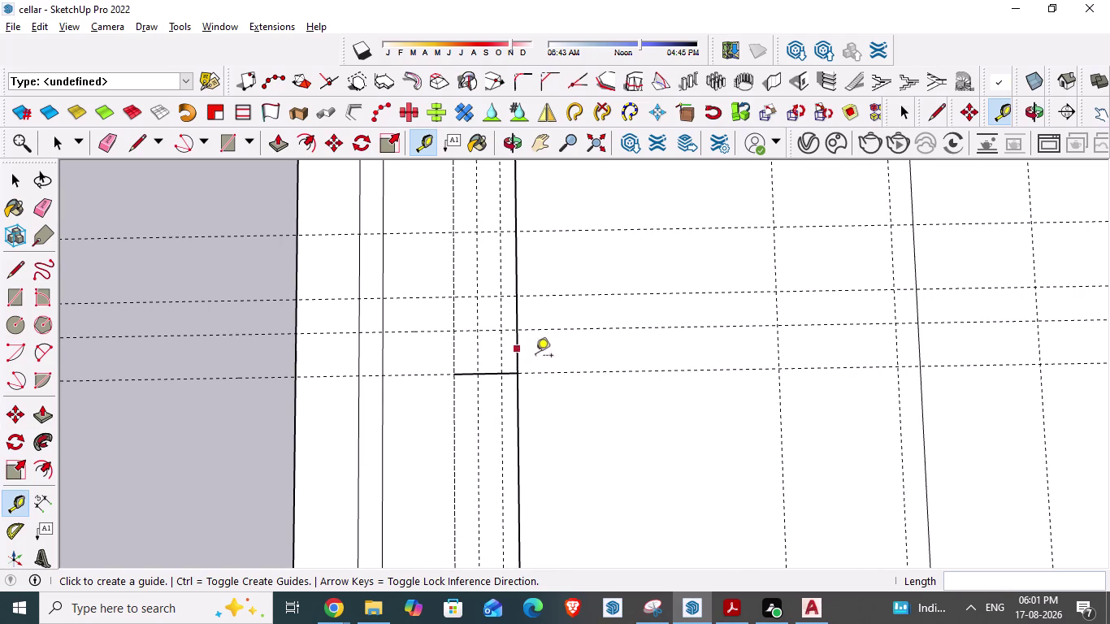
key(Escape)
key(e)
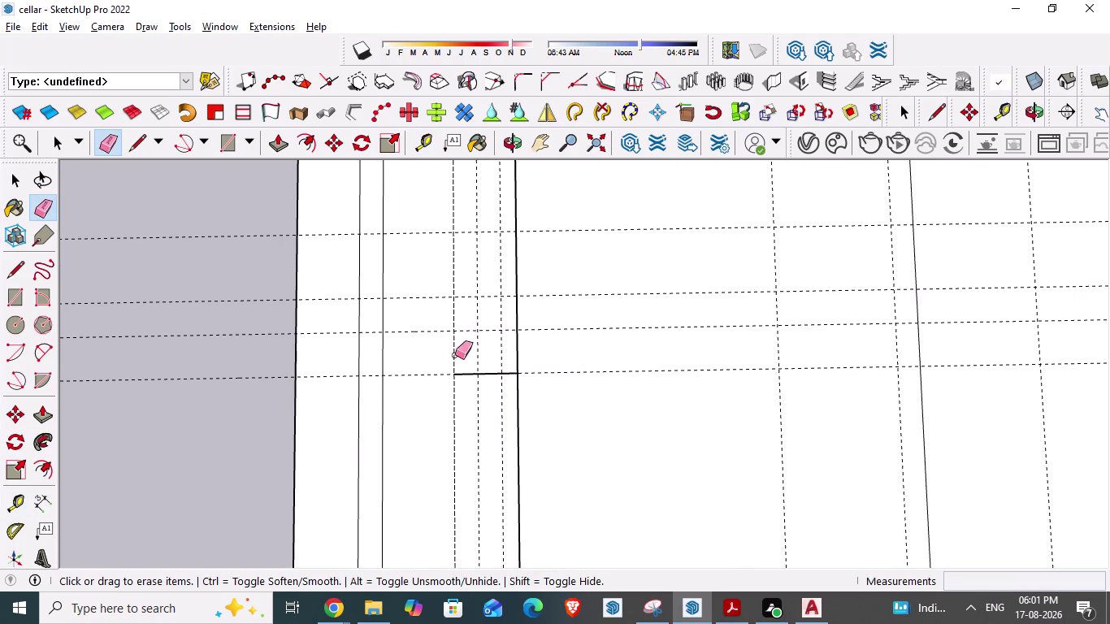
click(454, 355)
click(464, 374)
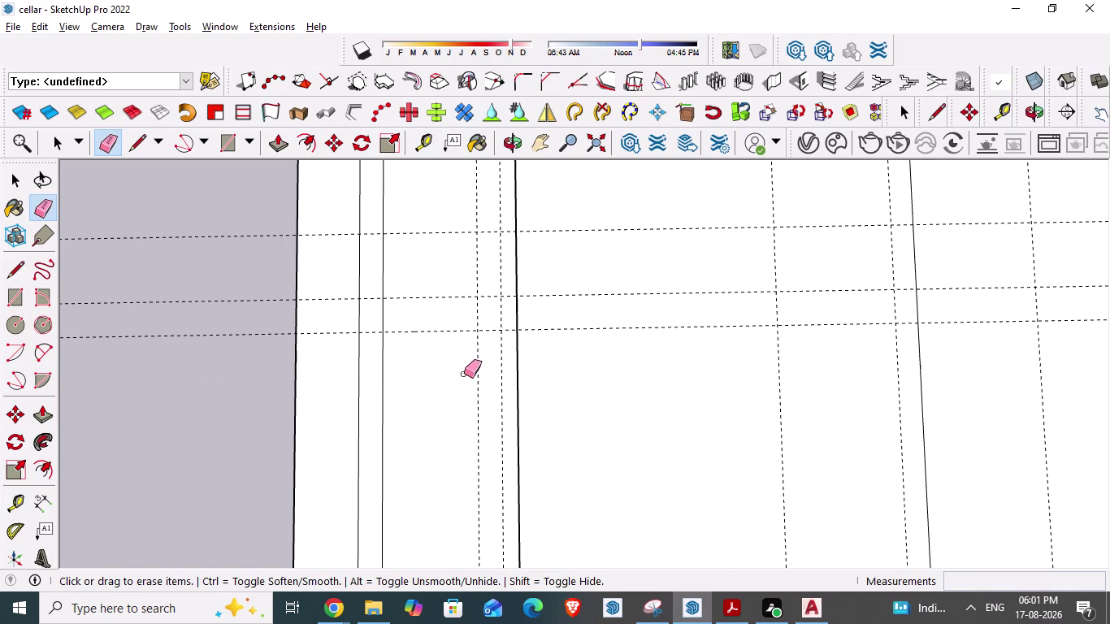
Zoom out over the cellar model and undo the last change.
scroll(down, 3)
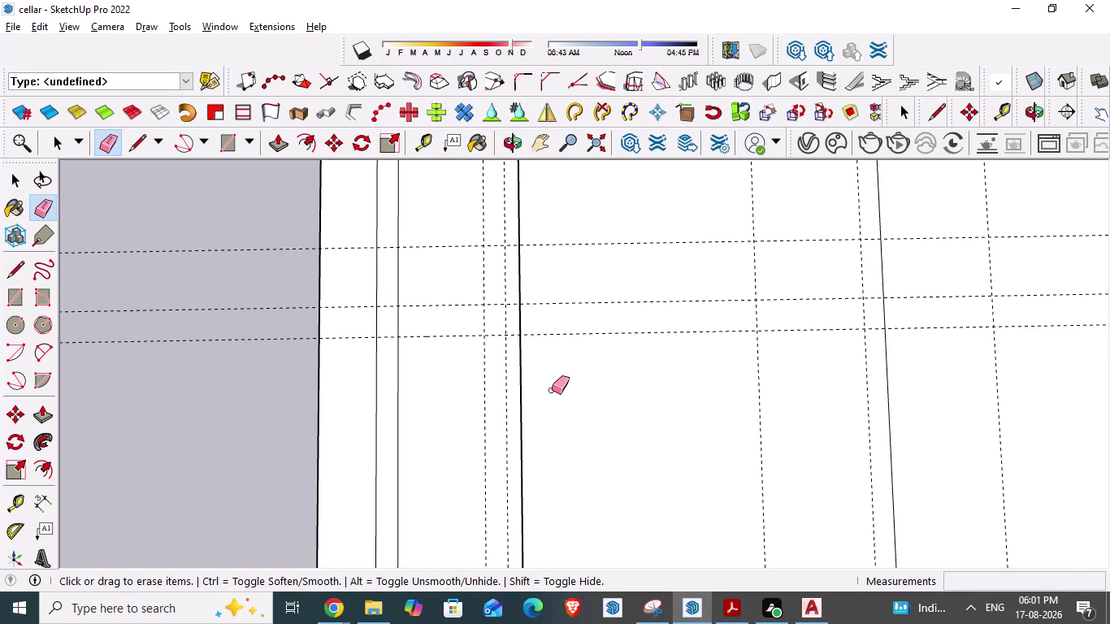
scroll(down, 3)
scroll(down, 3)
scroll(down, 3)
scroll(down, 3)
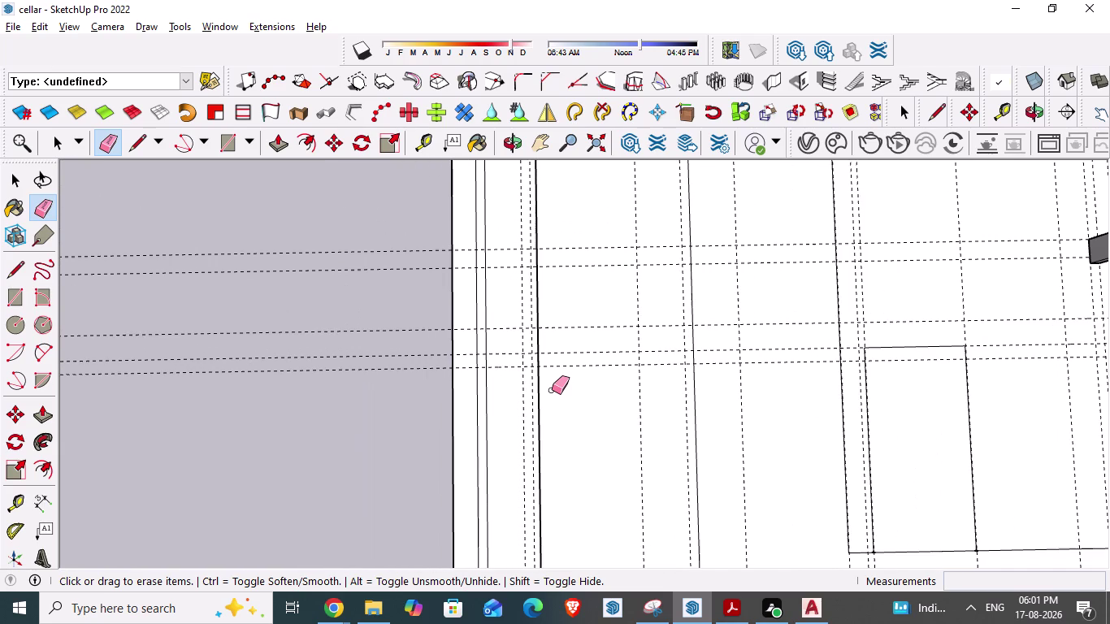
key(Escape)
scroll(down, 3)
scroll(down, 3)
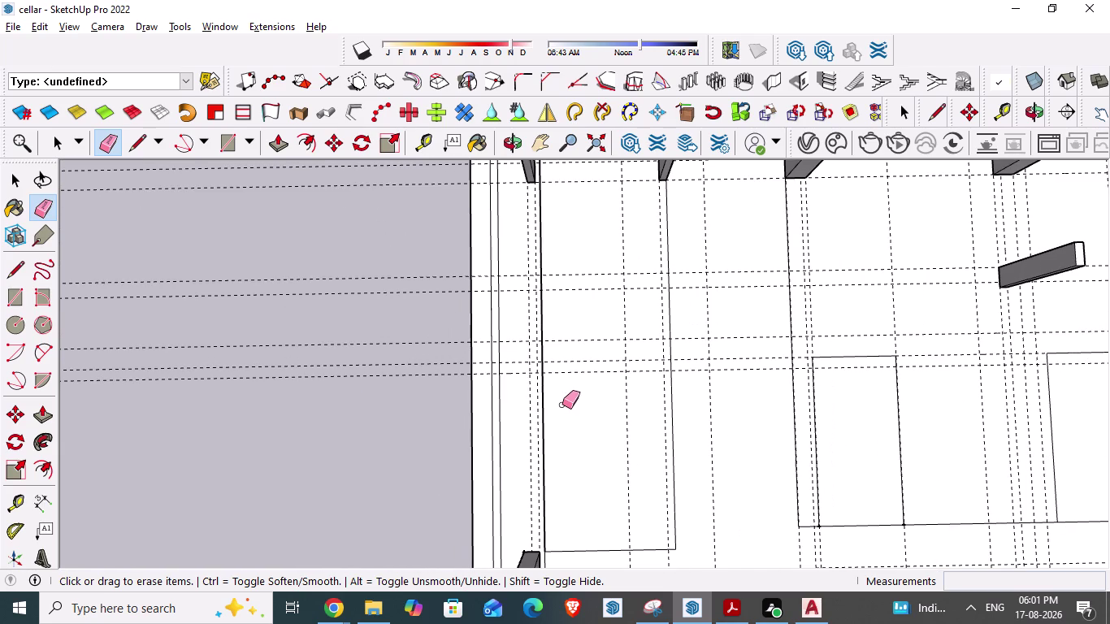
key(ctrl+z)
Zoom back in and re-measure up from the ramp edge corner with Tape Measure.
scroll(up, 3)
scroll(up, 3)
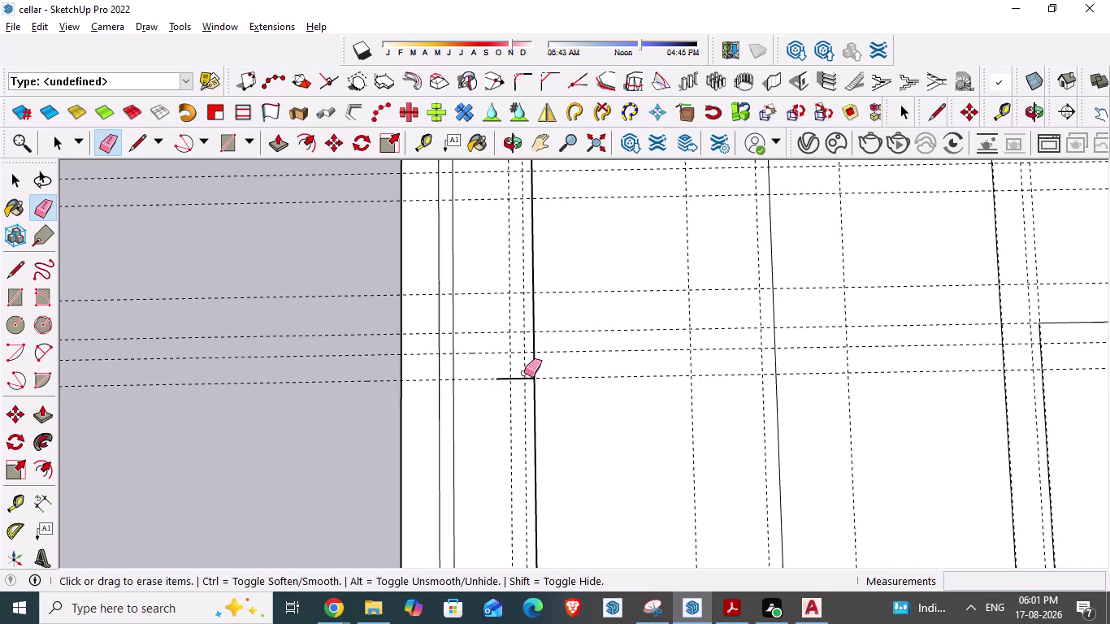
scroll(up, 3)
scroll(up, 3)
key(space)
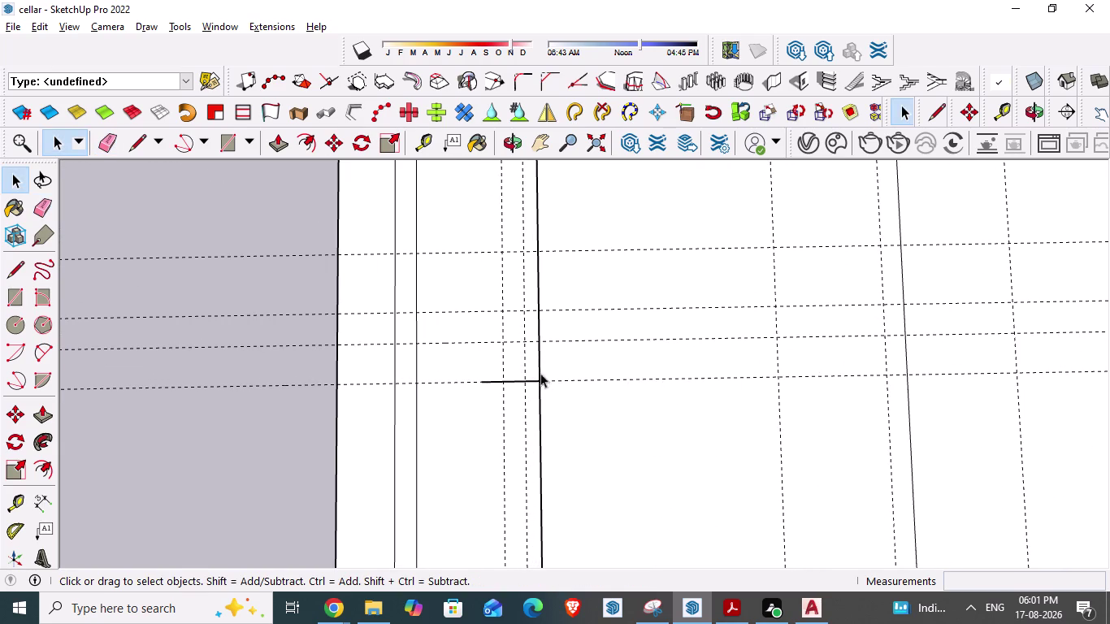
scroll(up, 3)
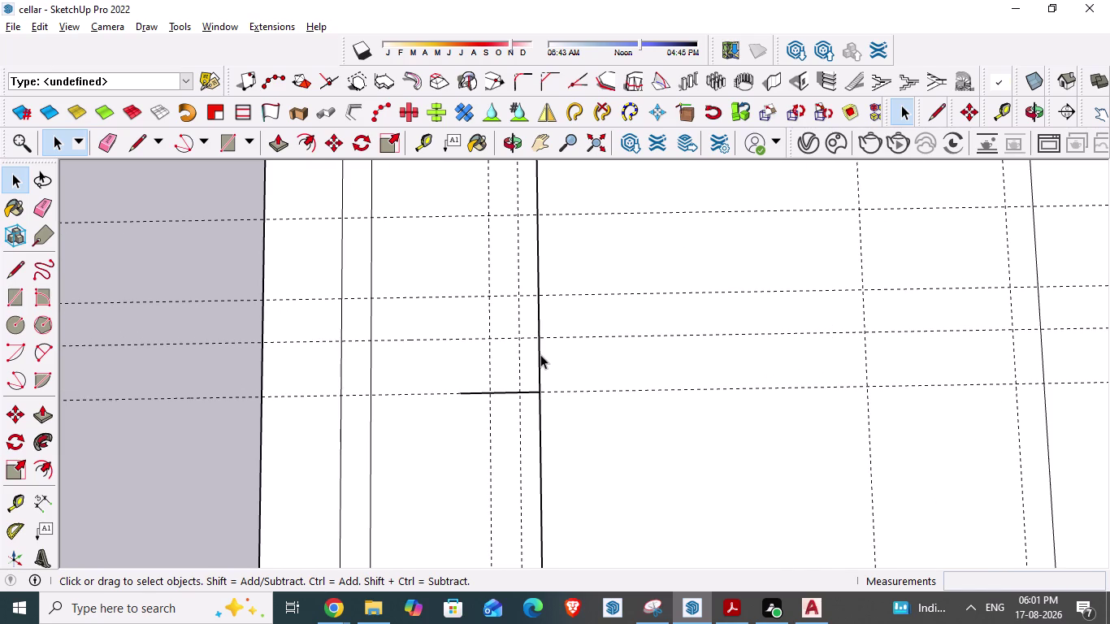
key(t)
click(511, 342)
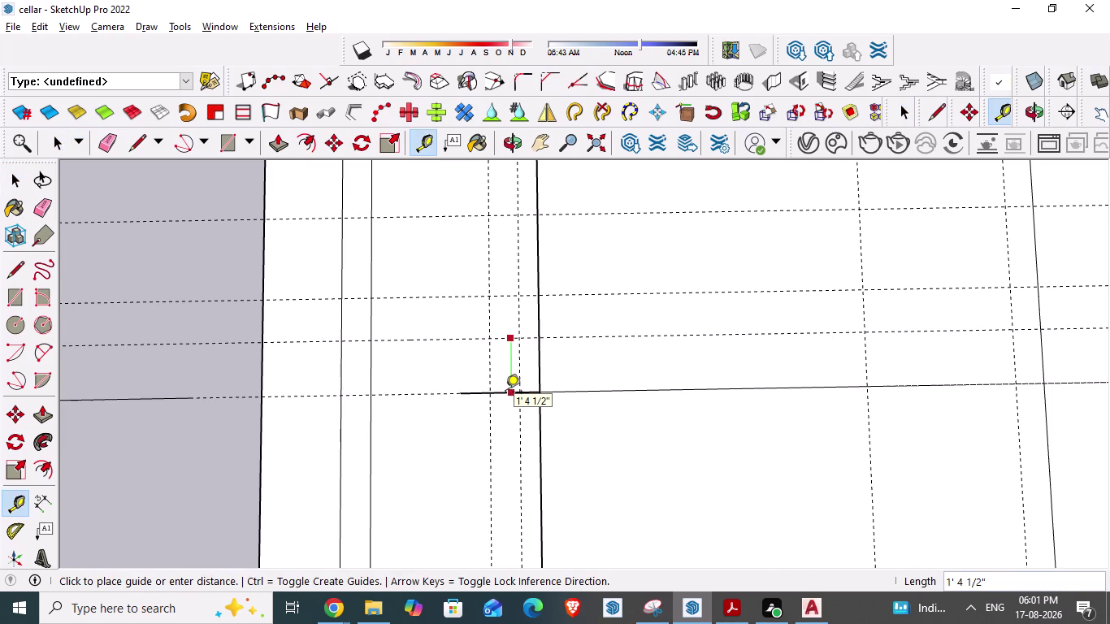
key(Escape)
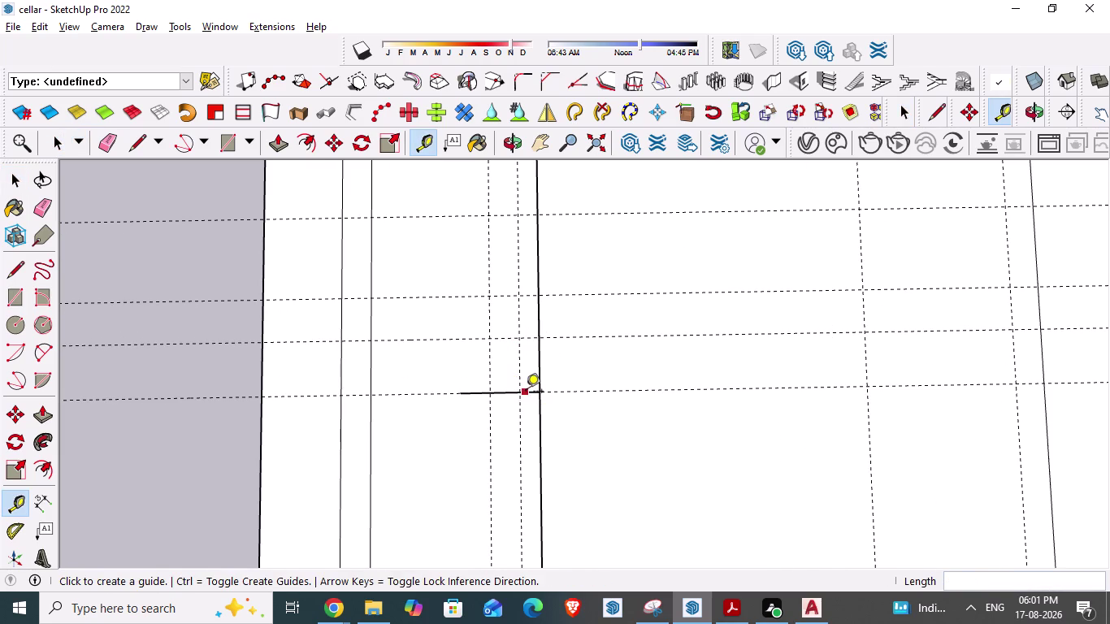
Erase the two leftover guide lines near the column and zoom out.
key(e)
click(463, 336)
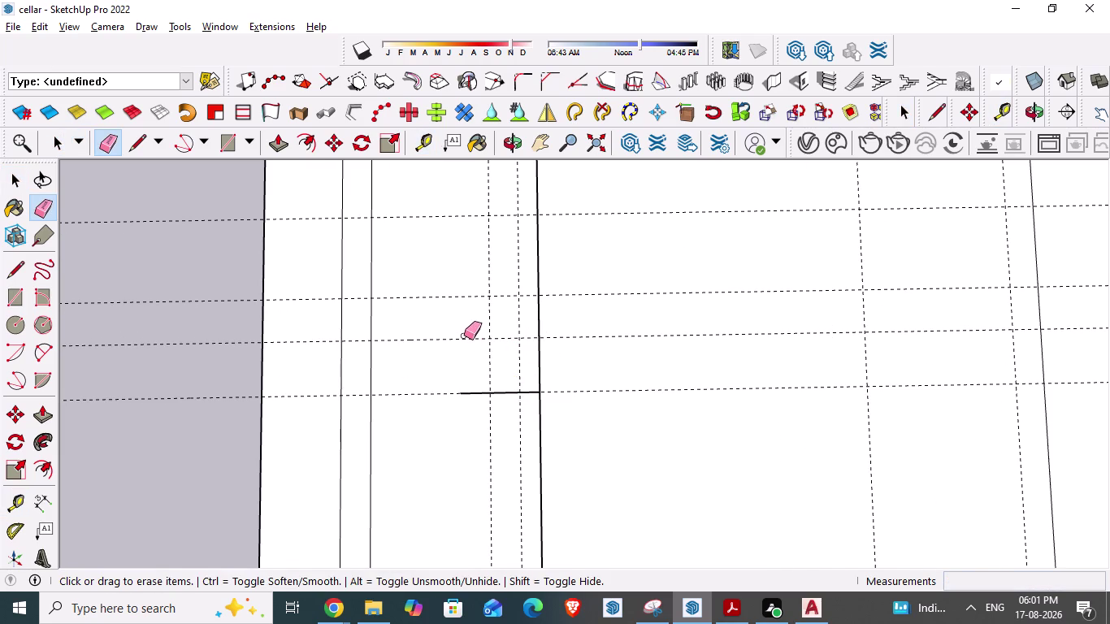
click(466, 339)
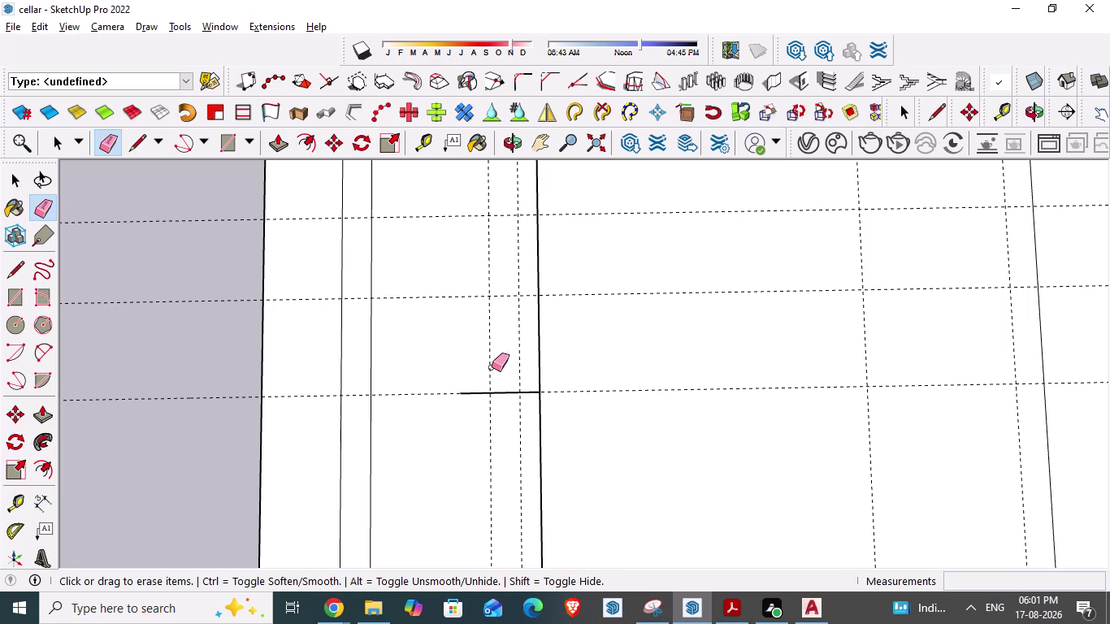
scroll(down, 3)
scroll(down, 3)
scroll(down, 3)
scroll(down, 3)
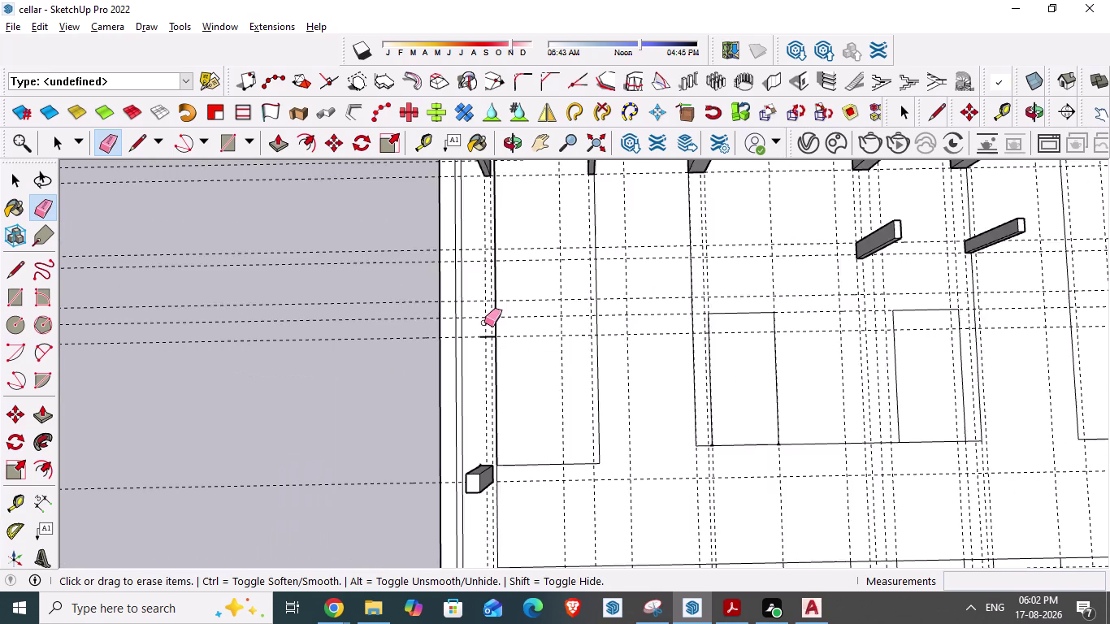
scroll(down, 3)
scroll(down, 3)
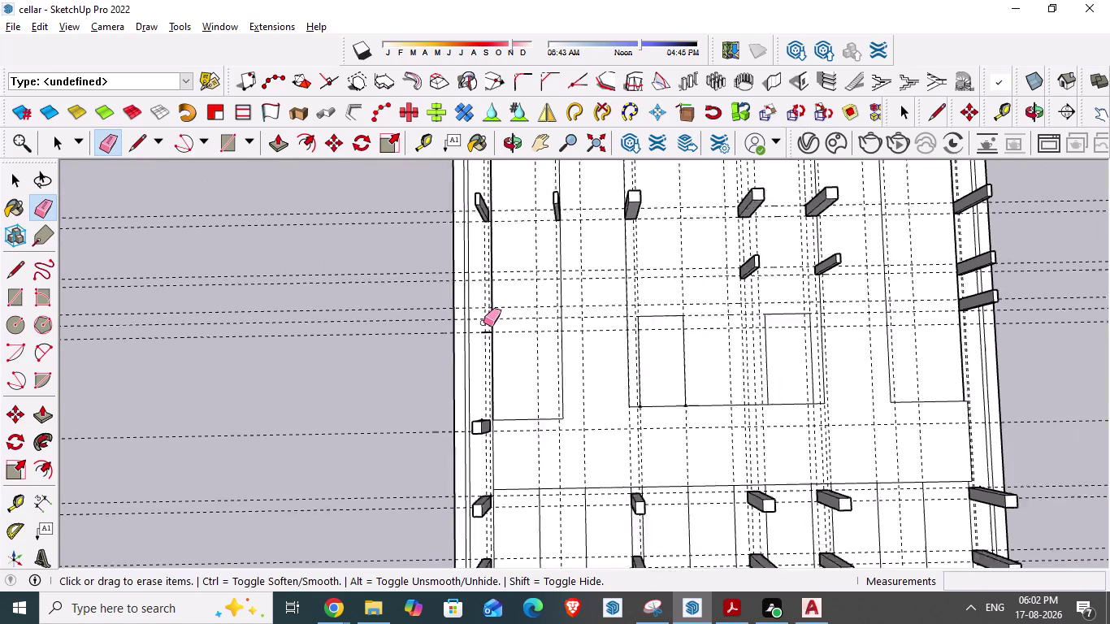
scroll(down, 3)
key(alt+Tab)
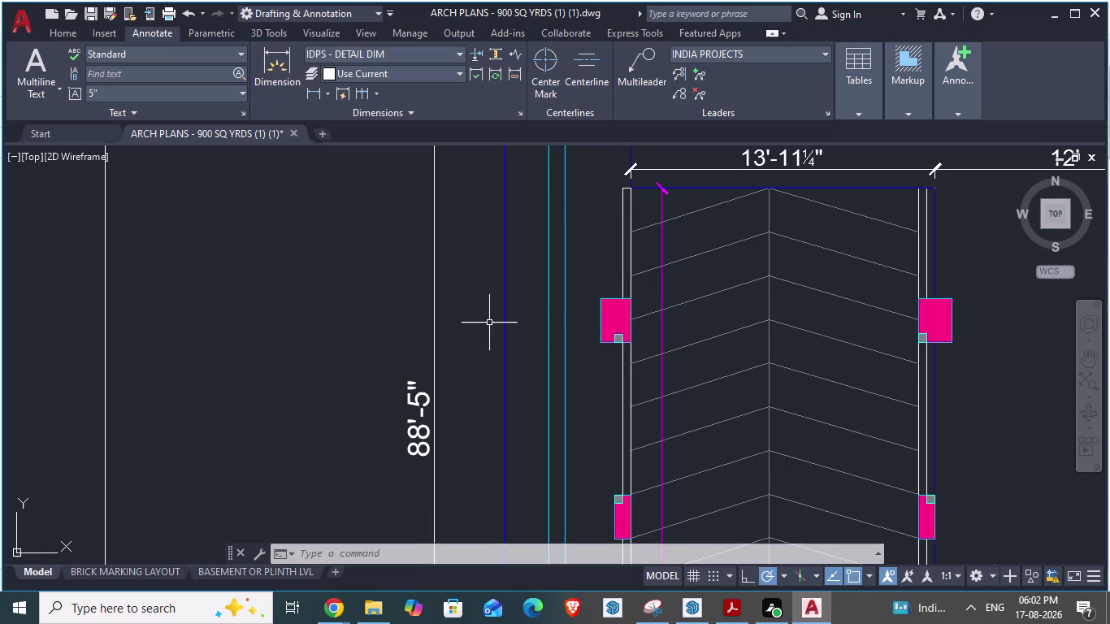
scroll(down, 3)
scroll(down, 3)
scroll(up, 3)
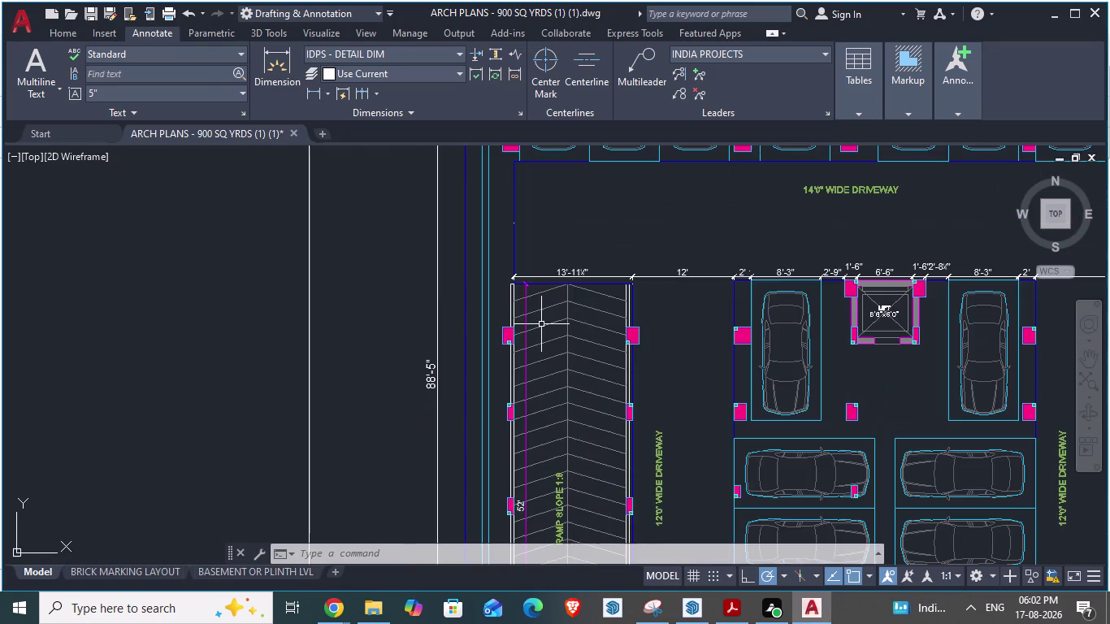
key(alt+Tab)
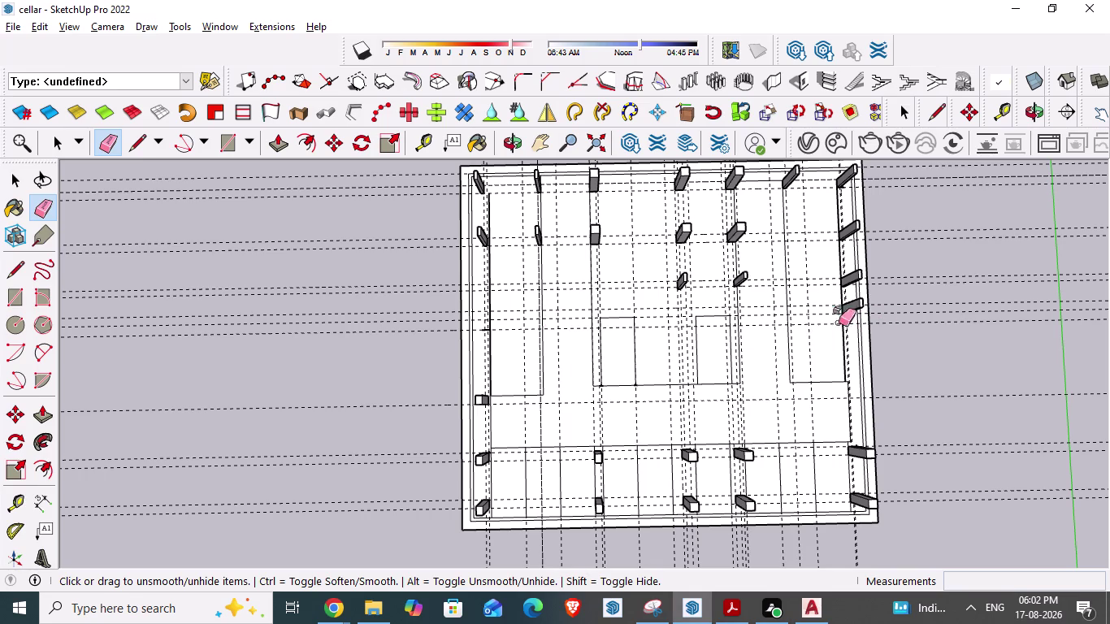
key(alt+Tab)
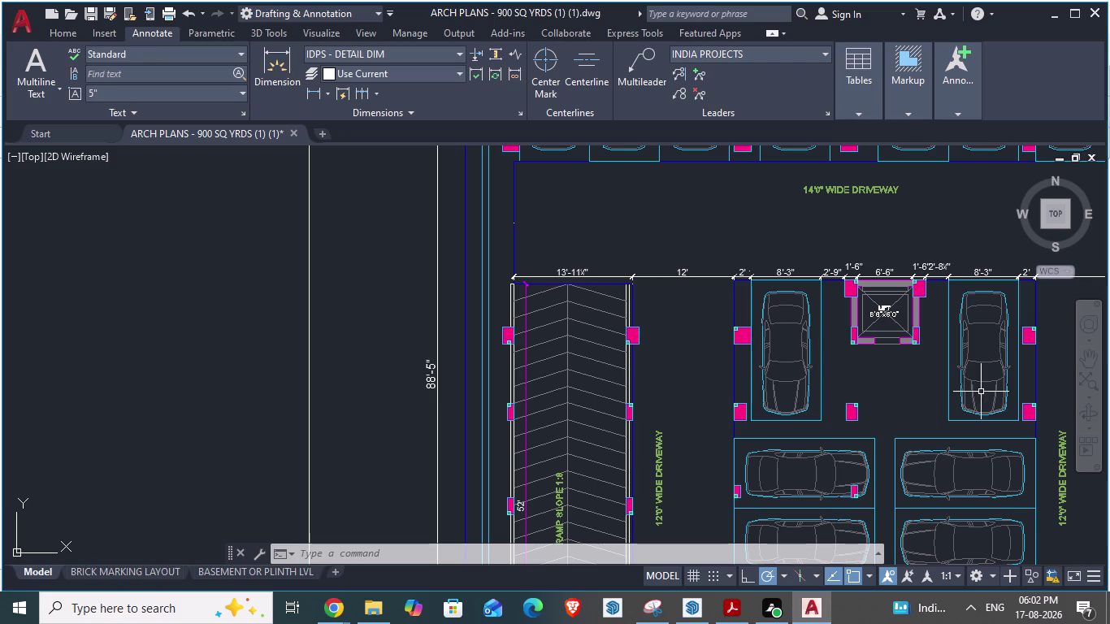
scroll(down, 3)
scroll(down, 3)
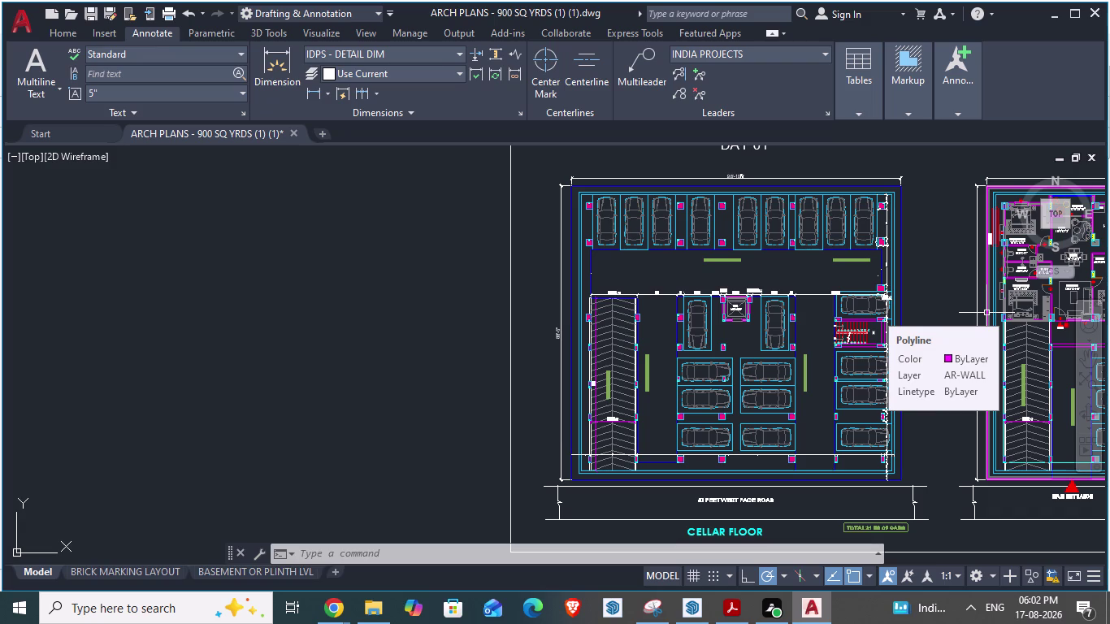
key(alt+Tab)
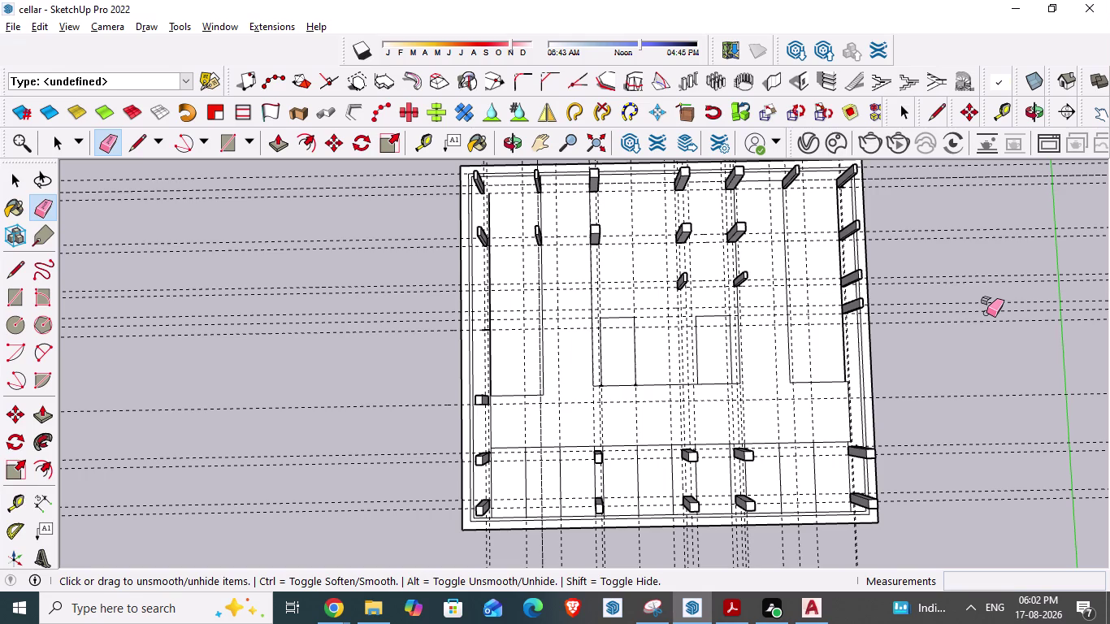
key(alt+Tab)
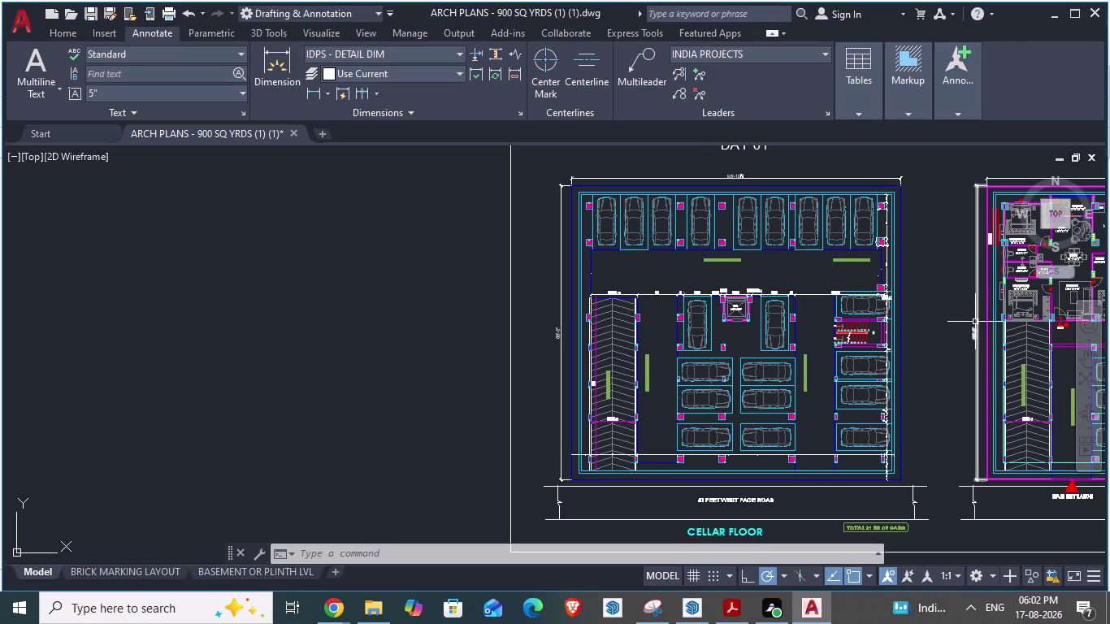
key(alt+Tab)
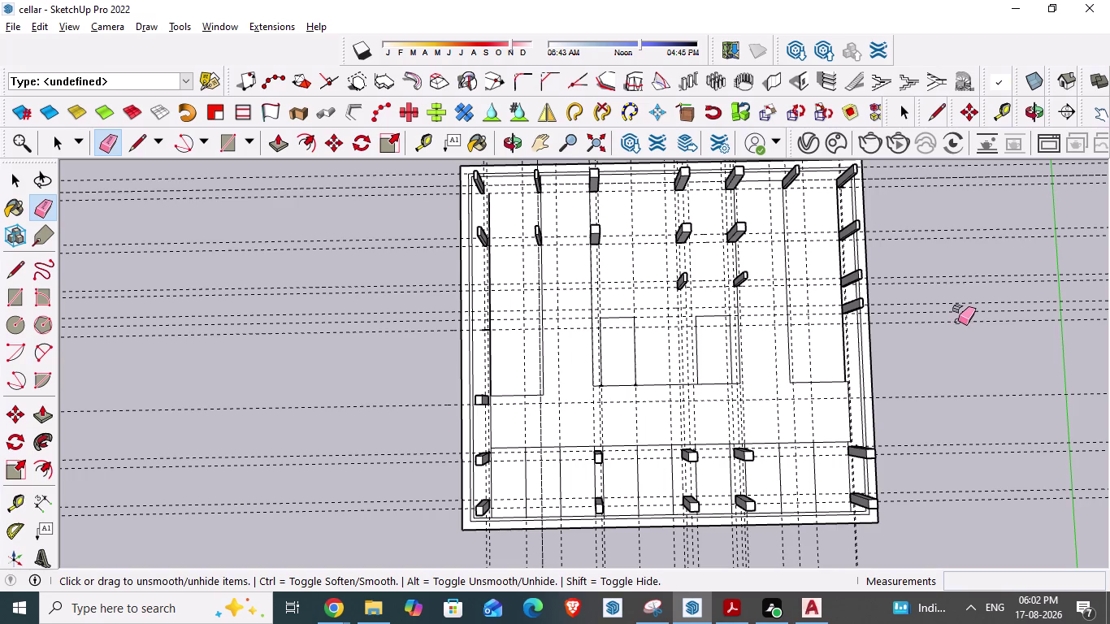
Zoom in and take a Tape Measure reading from the left wall edge.
scroll(up, 3)
scroll(up, 3)
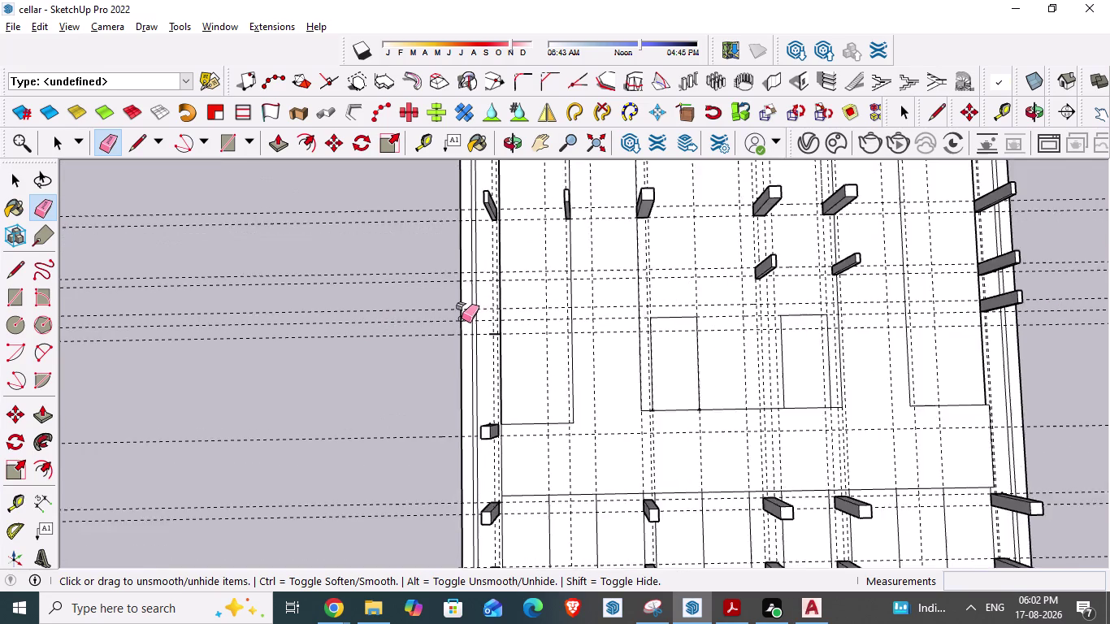
scroll(up, 3)
scroll(up, 3)
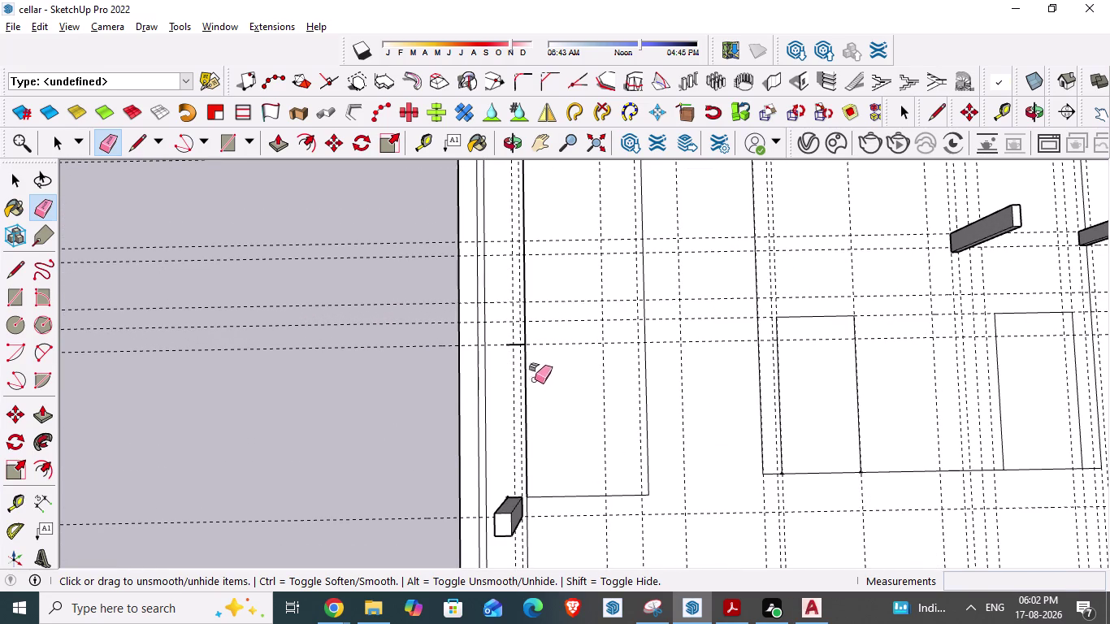
key(t)
scroll(up, 3)
click(494, 346)
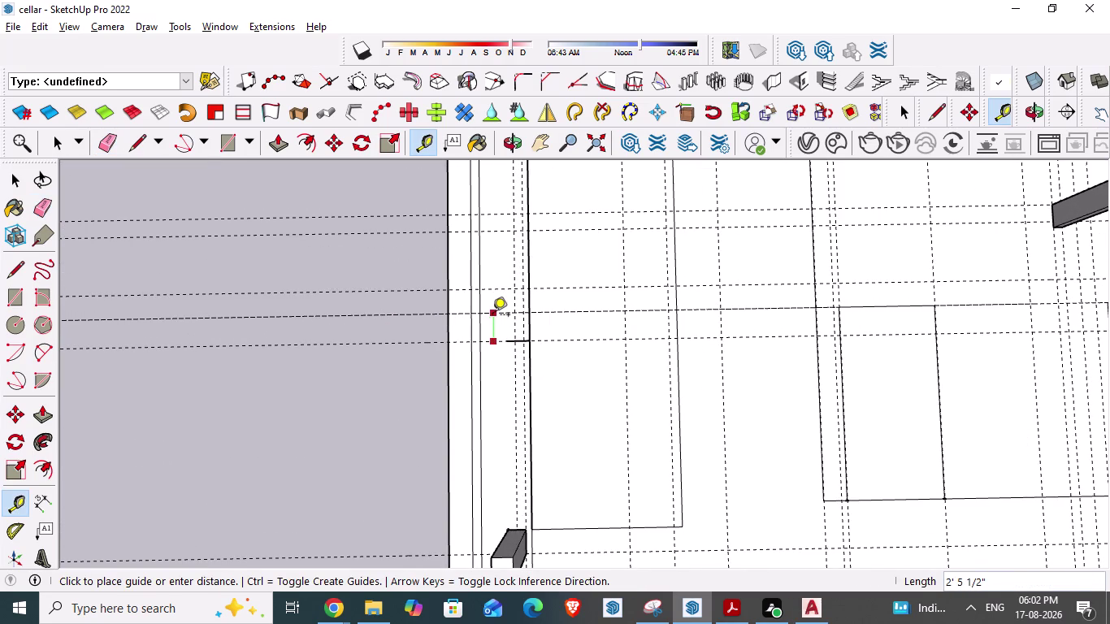
key(Escape)
Reframe the view, measure again from the left wall edge, then switch to AutoCAD.
scroll(down, 3)
scroll(down, 3)
scroll(up, 3)
middle_click(480, 362)
scroll(up, 3)
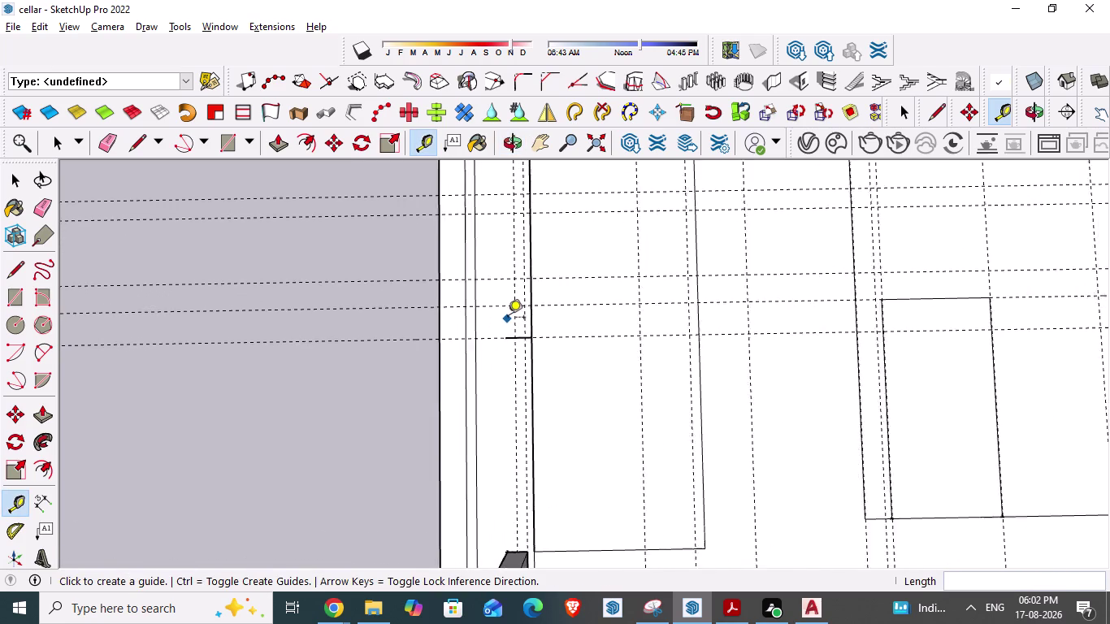
scroll(up, 3)
scroll(down, 3)
scroll(down, 3)
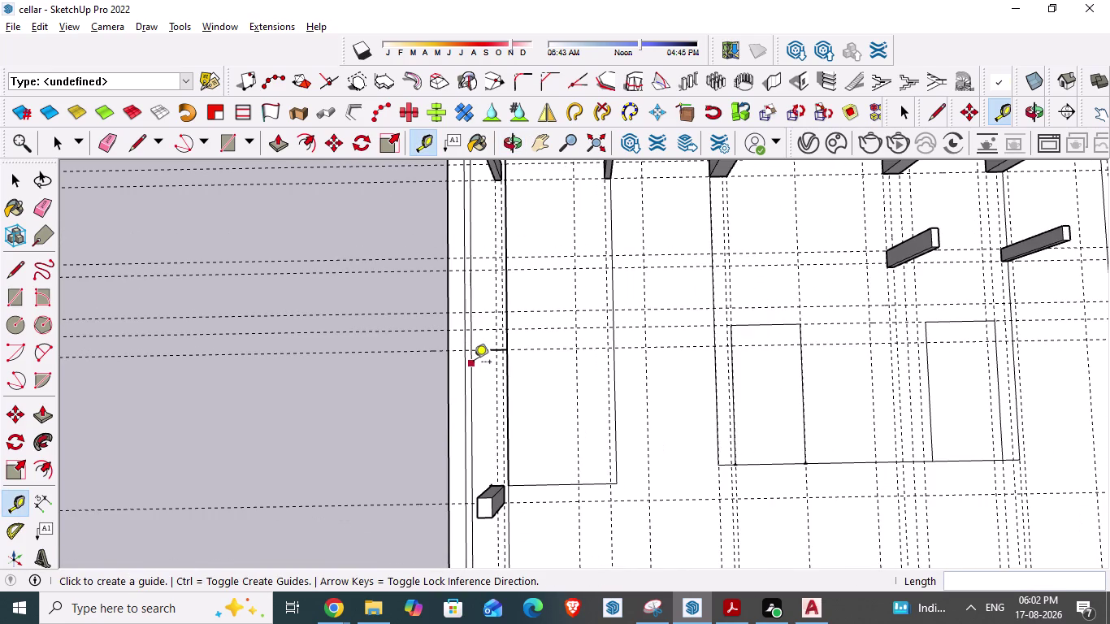
scroll(down, 3)
scroll(up, 3)
click(468, 204)
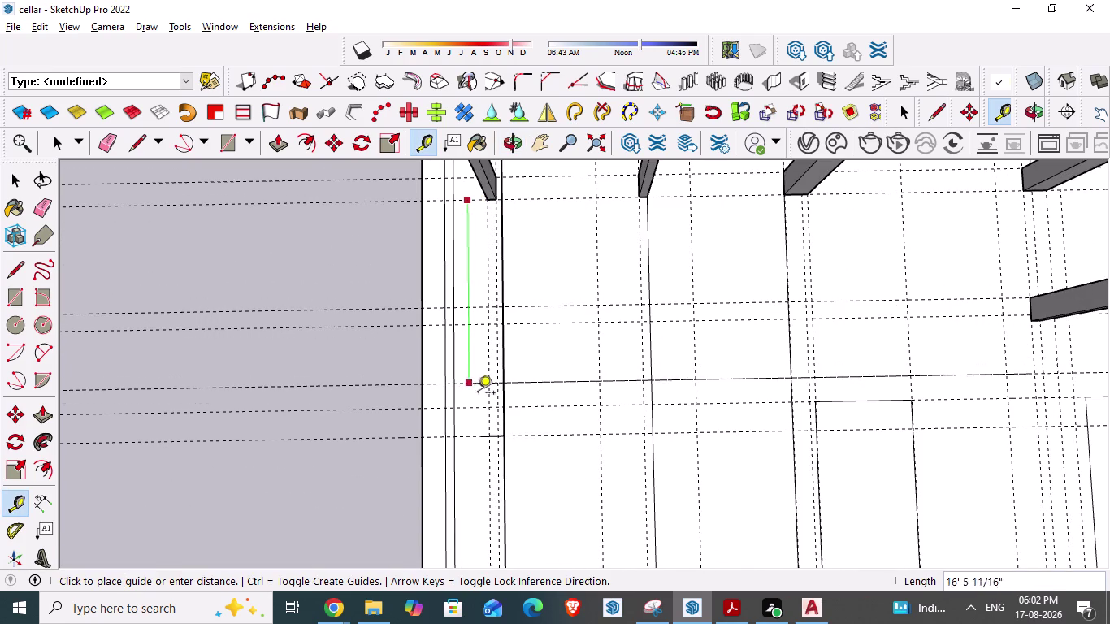
key(Escape)
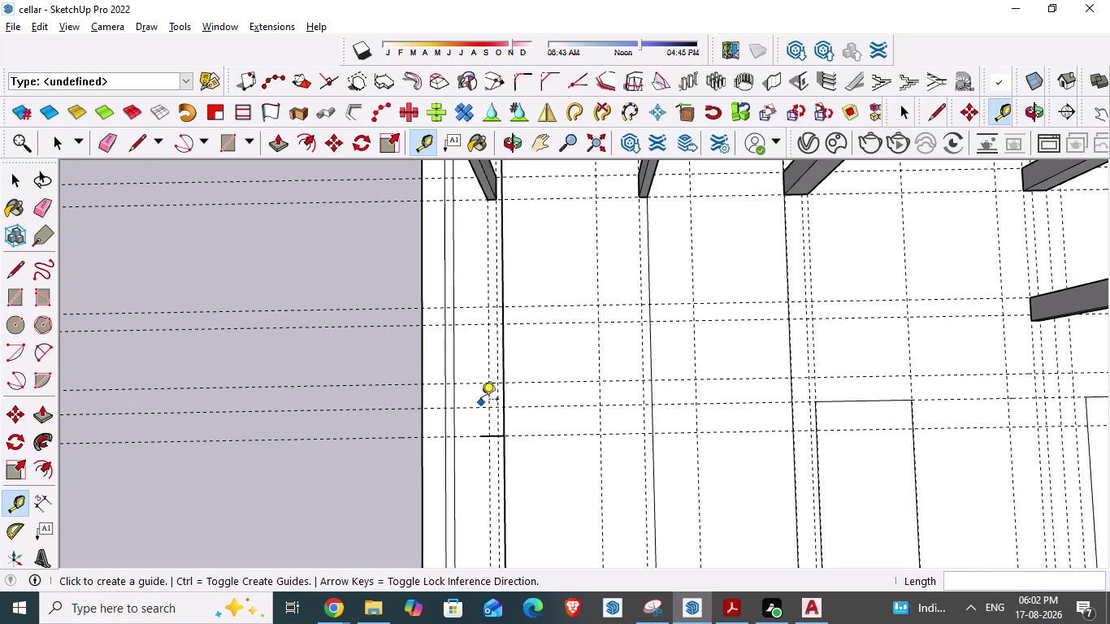
key(alt+Tab)
scroll(up, 3)
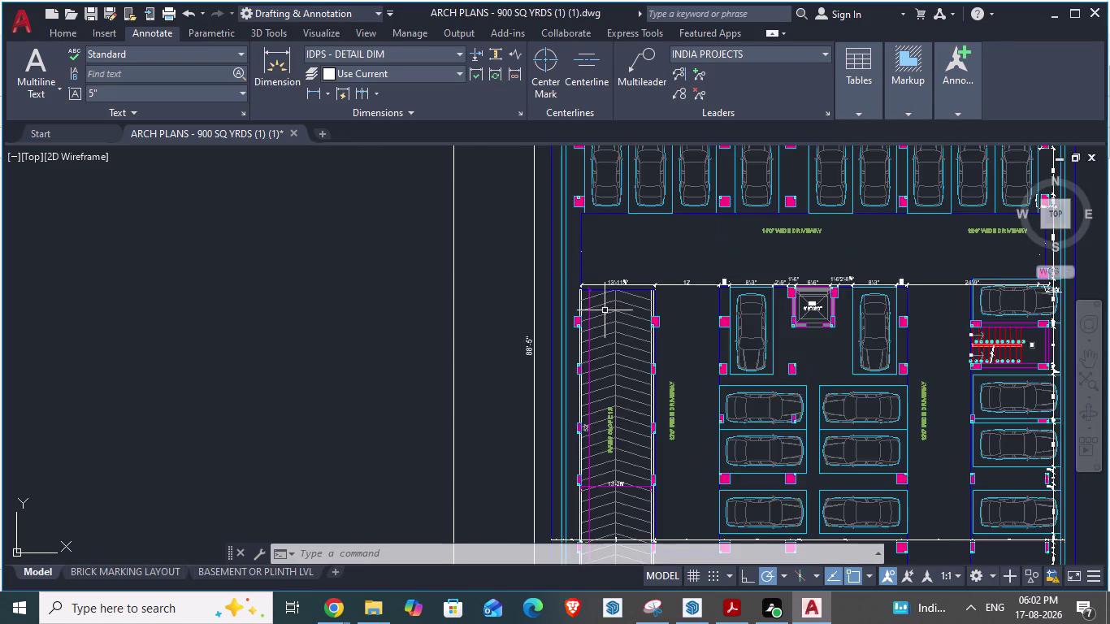
Pick the first aligned-dimension point at the upper ramp-side column, then return to SketchUp.
scroll(up, 3)
scroll(down, 3)
key(space)
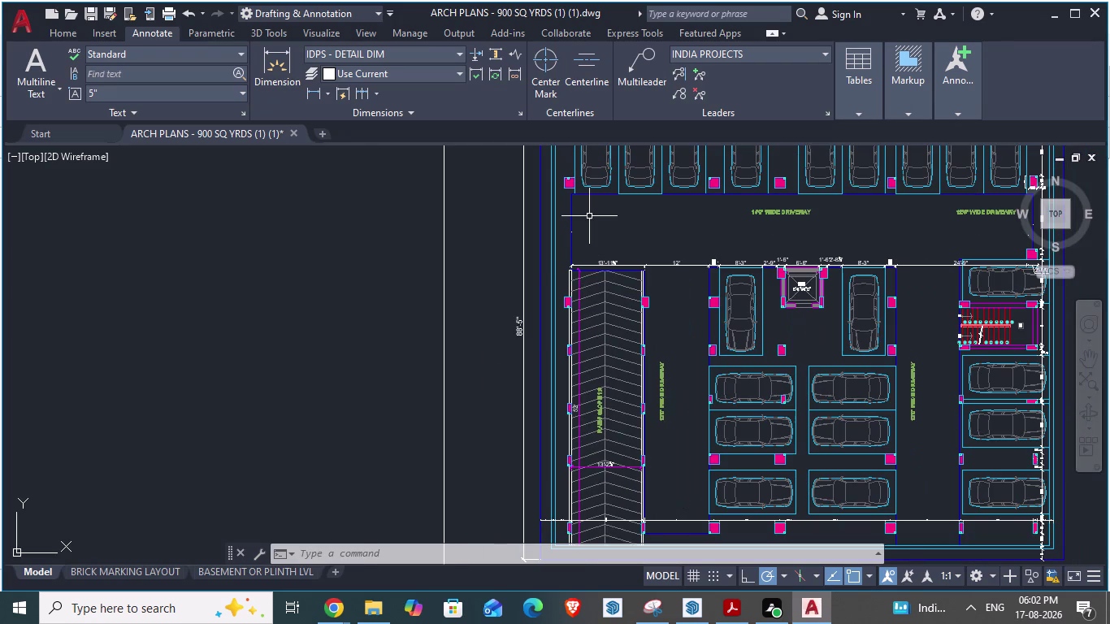
scroll(up, 3)
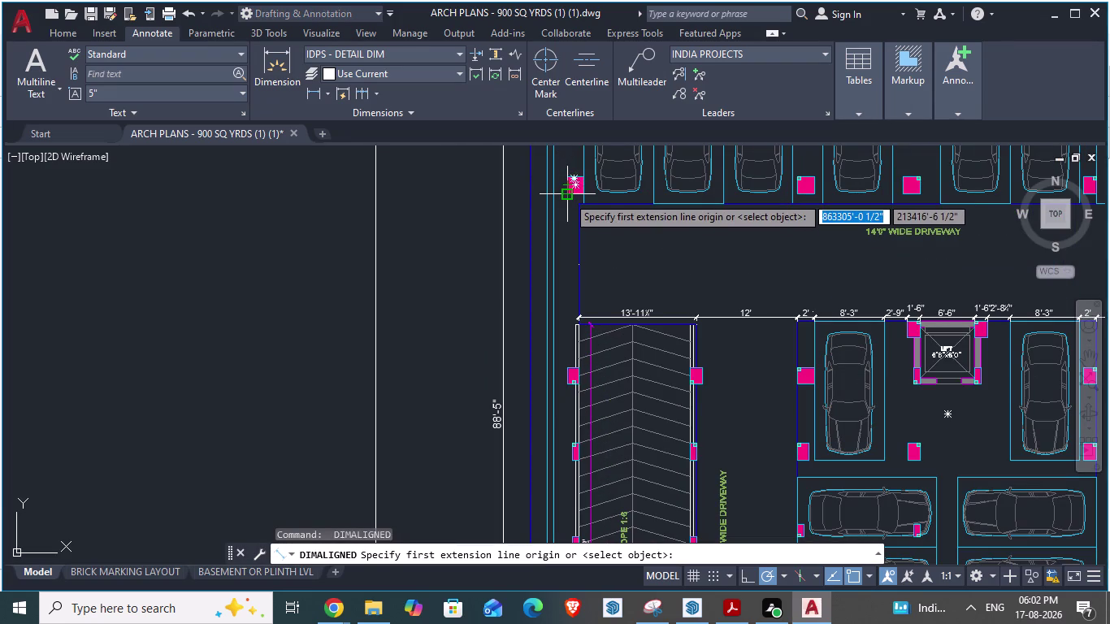
click(567, 196)
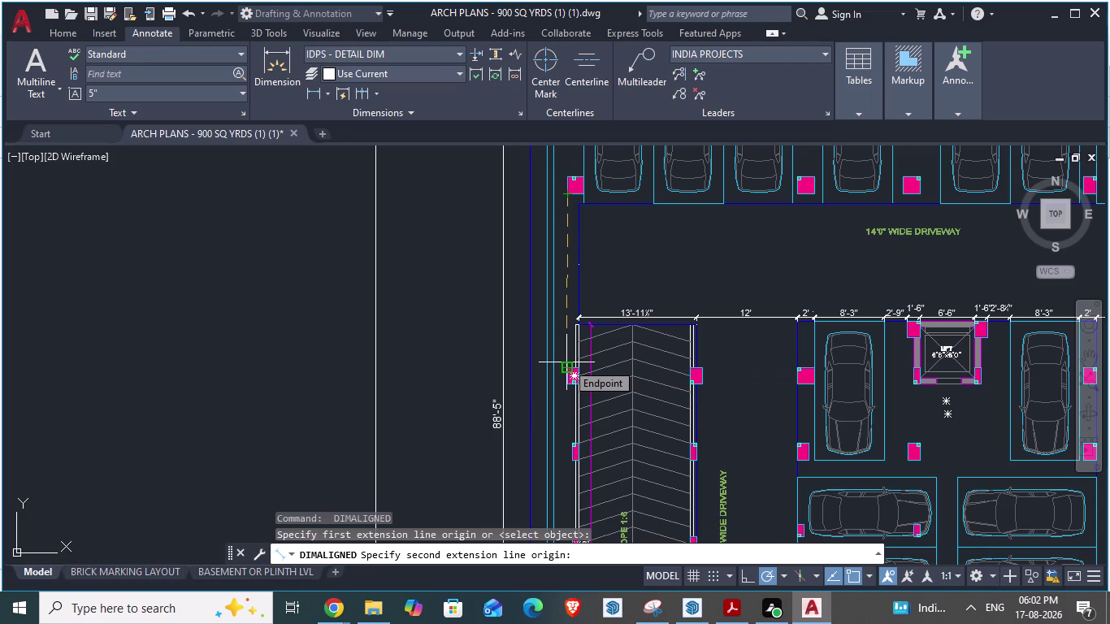
scroll(up, 3)
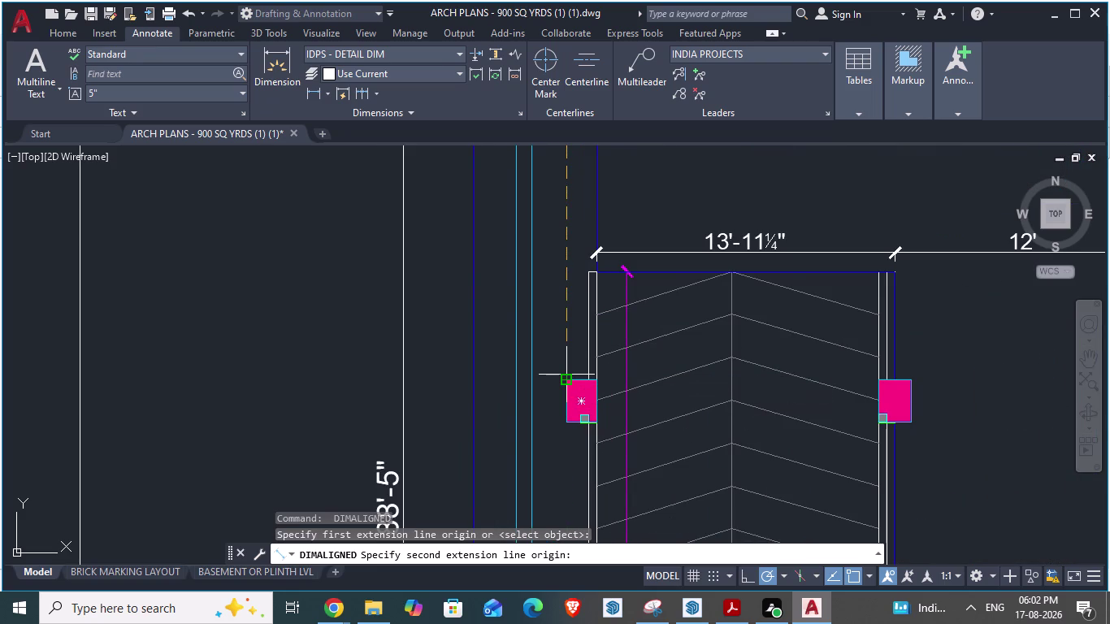
key(alt+Tab)
scroll(down, 3)
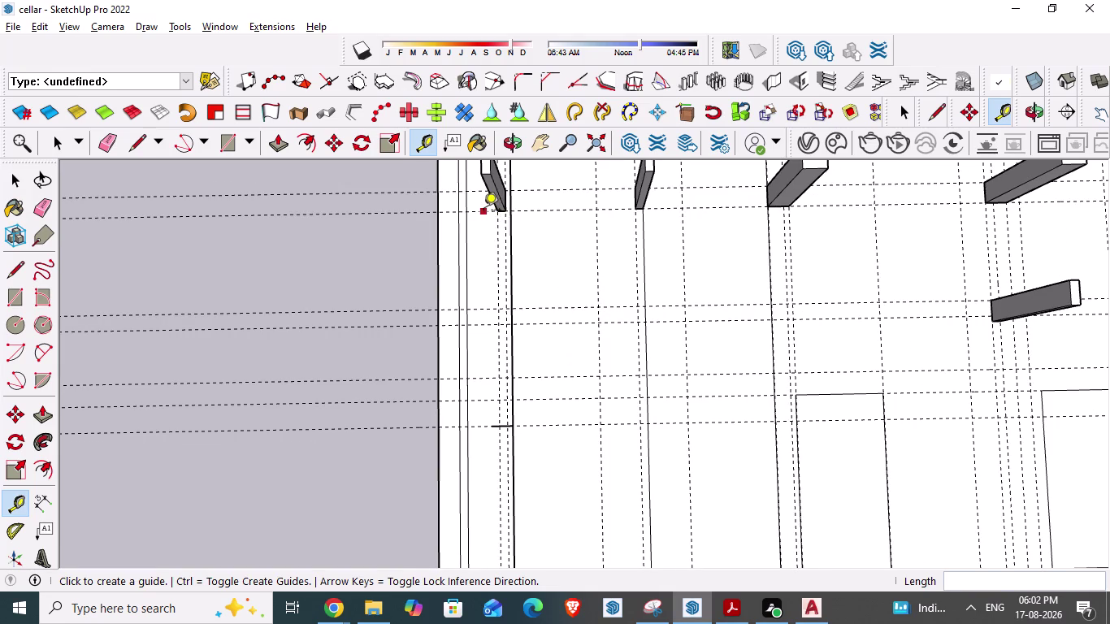
Measure from the left column's top corner, reading about 20'7".
click(483, 211)
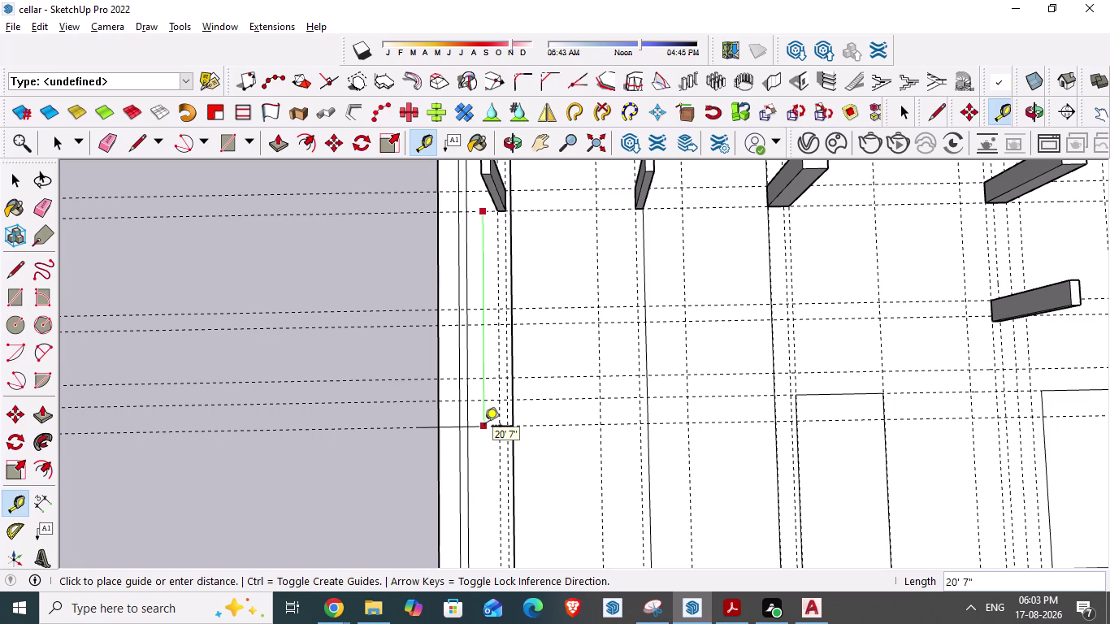
key(Escape)
scroll(up, 3)
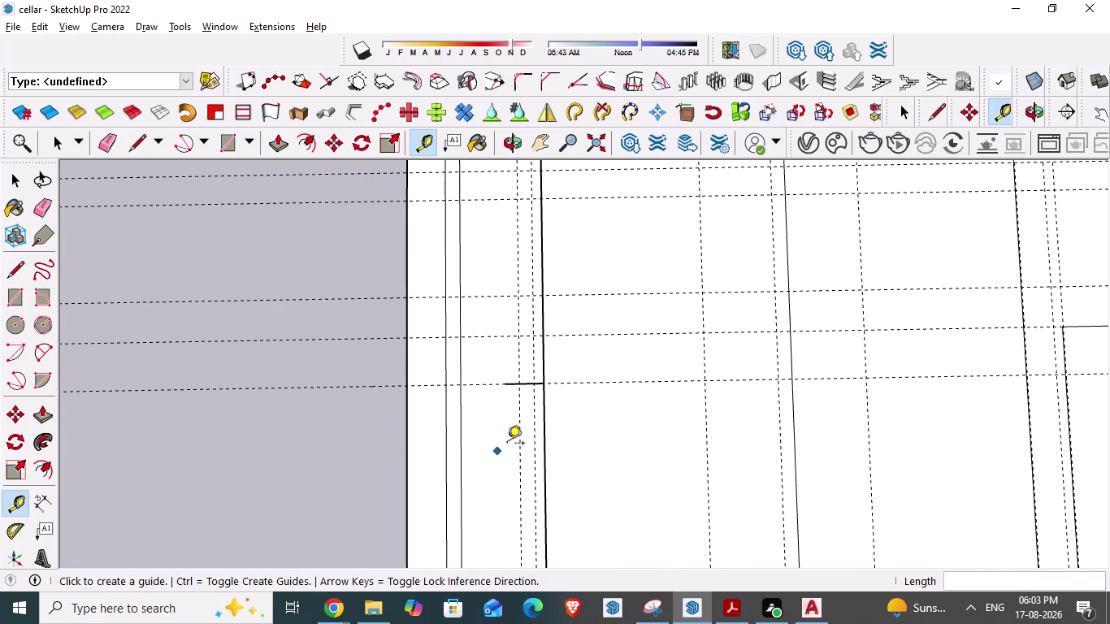
Place a guide 2' from the wall line, then switch to AutoCAD.
click(487, 384)
text(2)
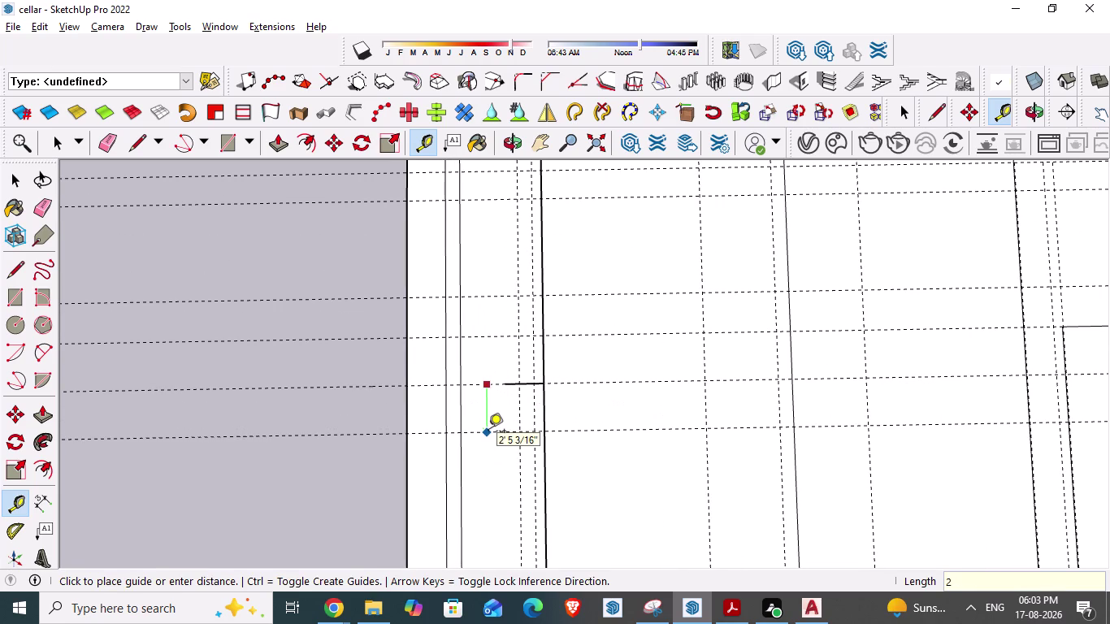
text(')
key(Return)
key(Escape)
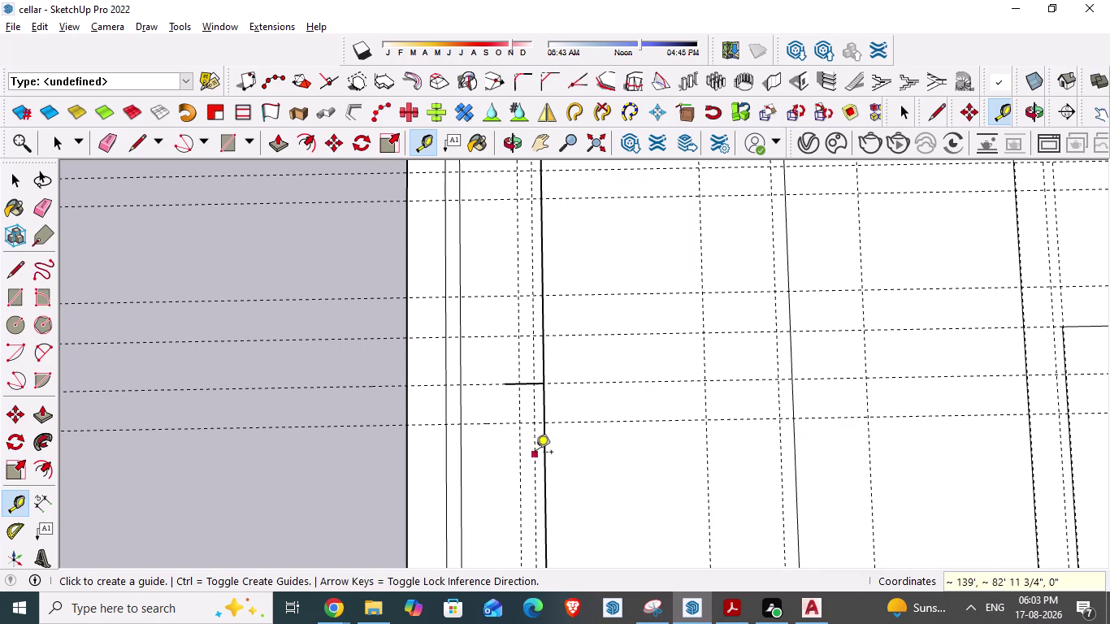
scroll(up, 3)
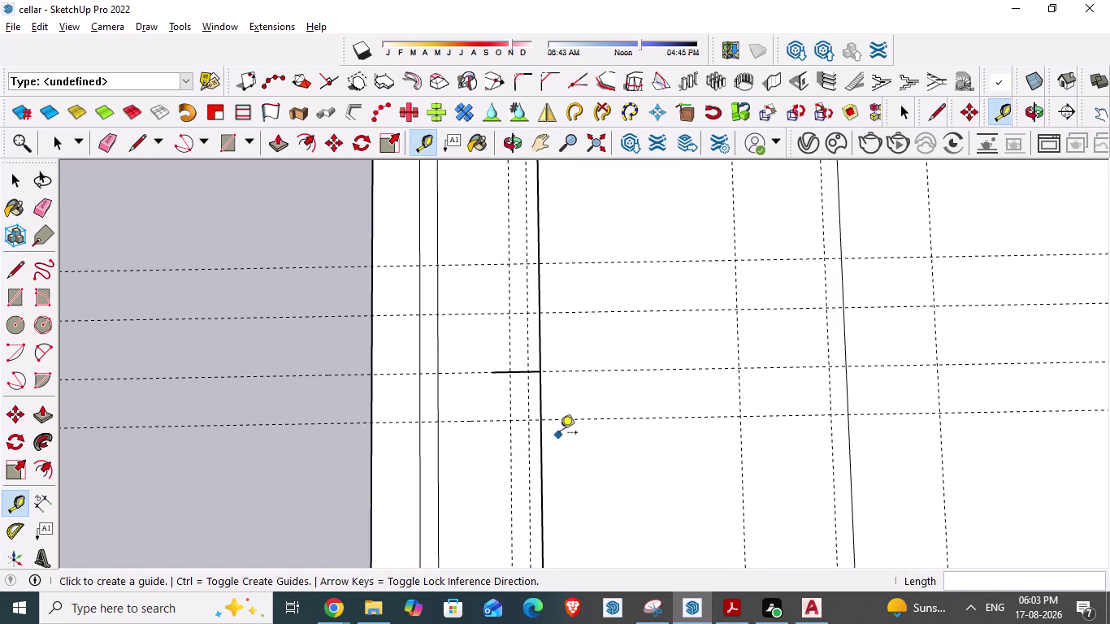
key(alt+Tab)
Dimension the ramp-side column from its top-left corner, reading 1'-4½".
key(space)
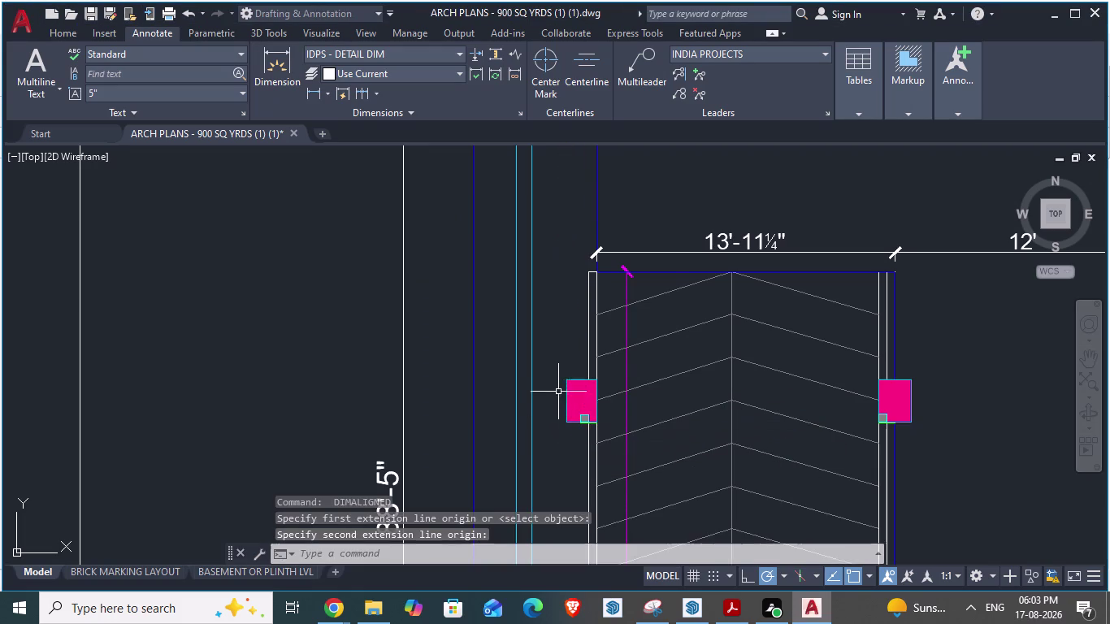
click(569, 383)
key(Escape)
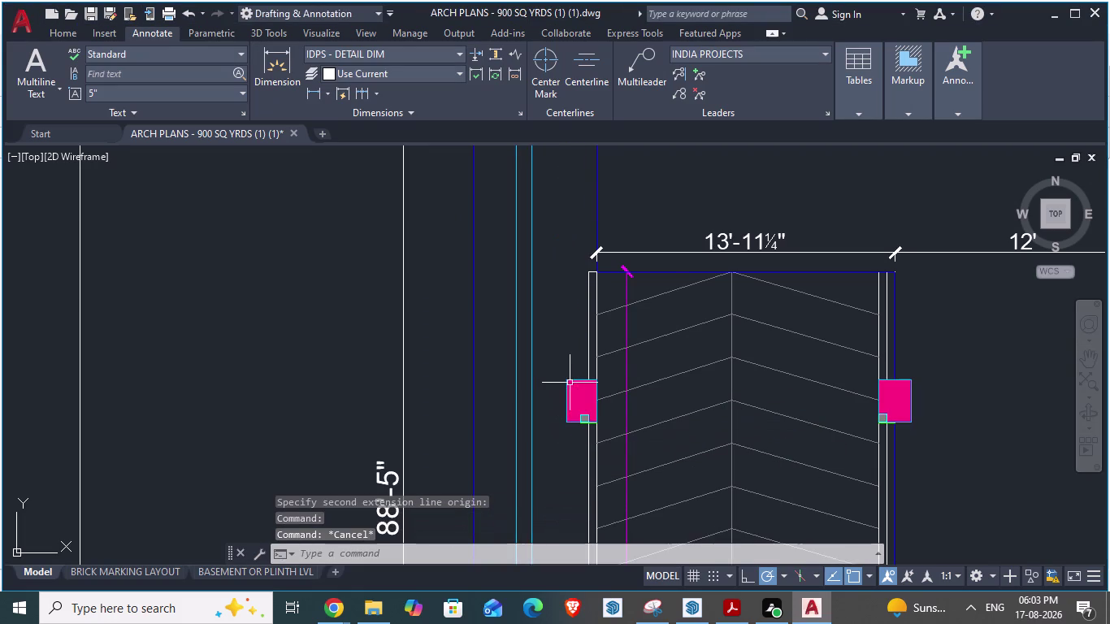
key(space)
click(567, 378)
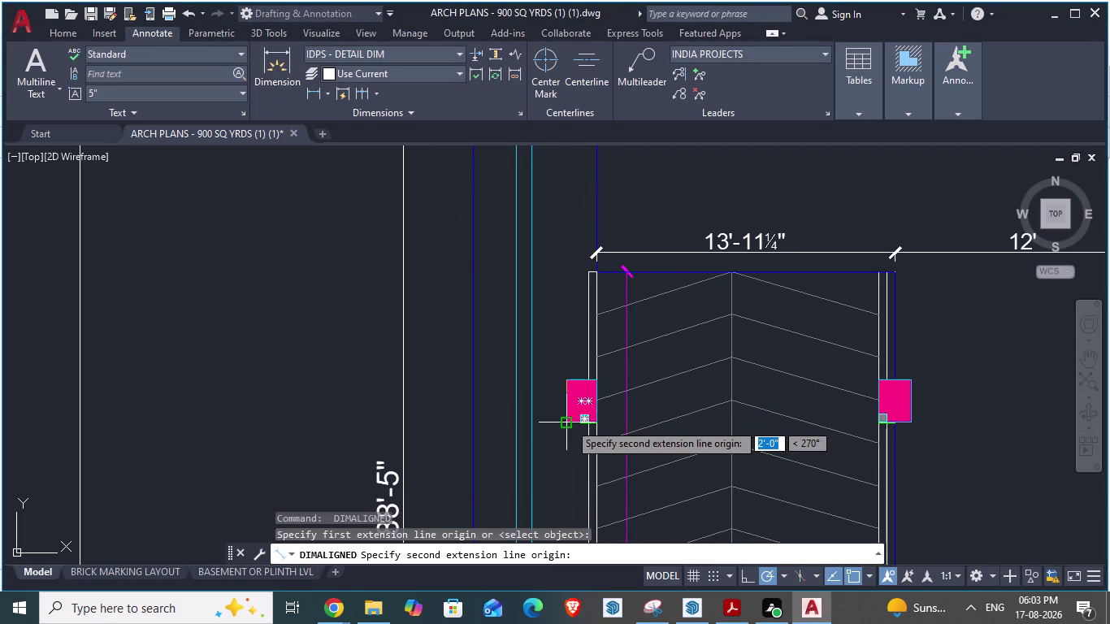
key(Escape)
scroll(up, 3)
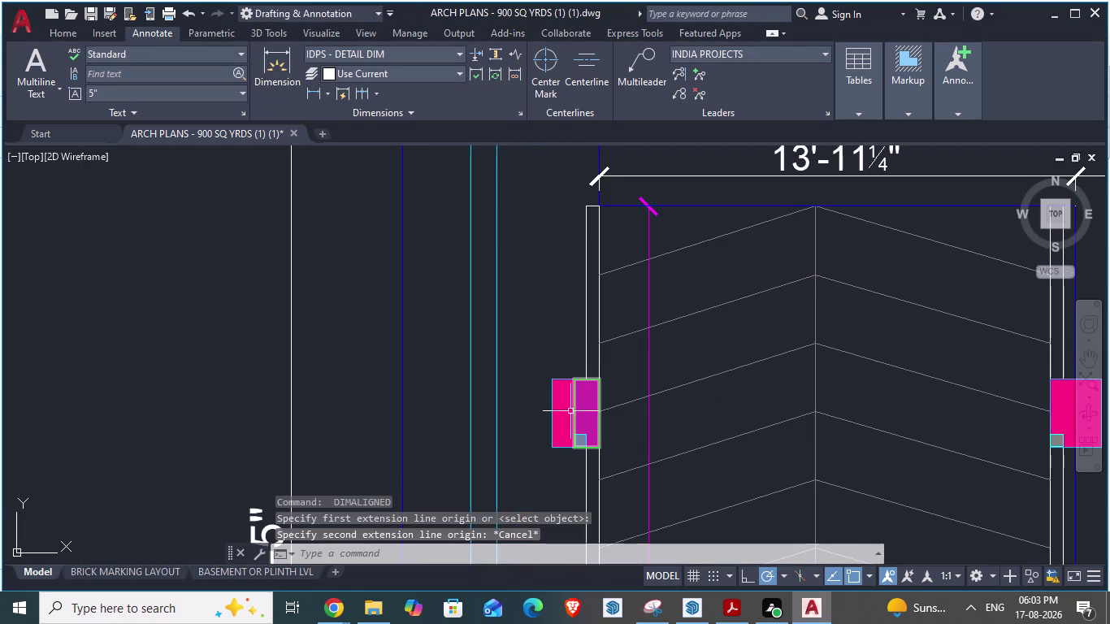
key(space)
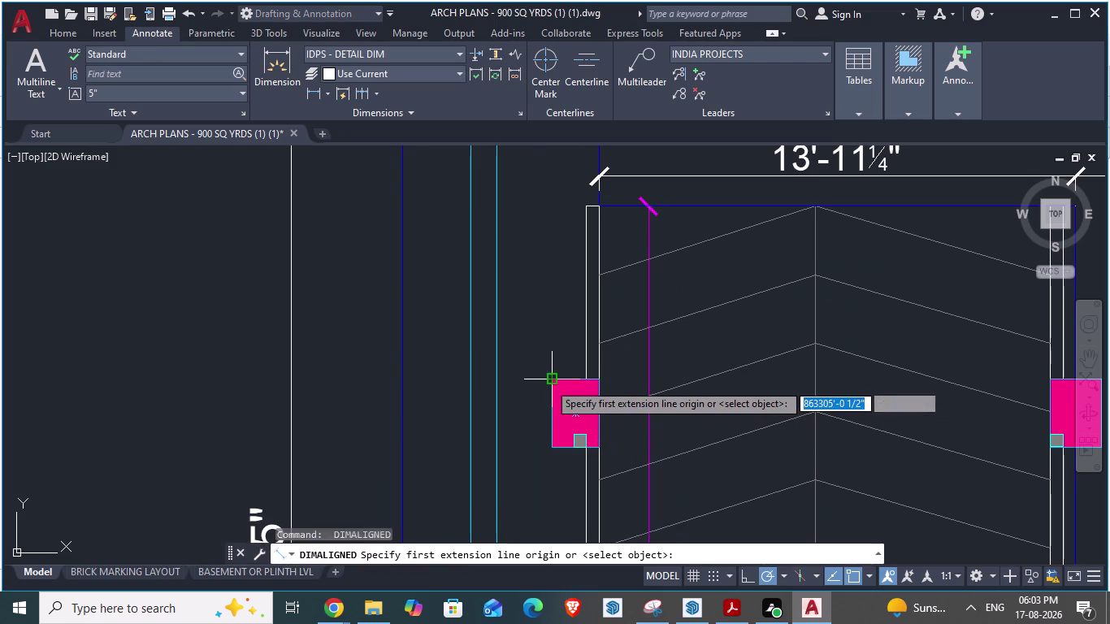
click(548, 383)
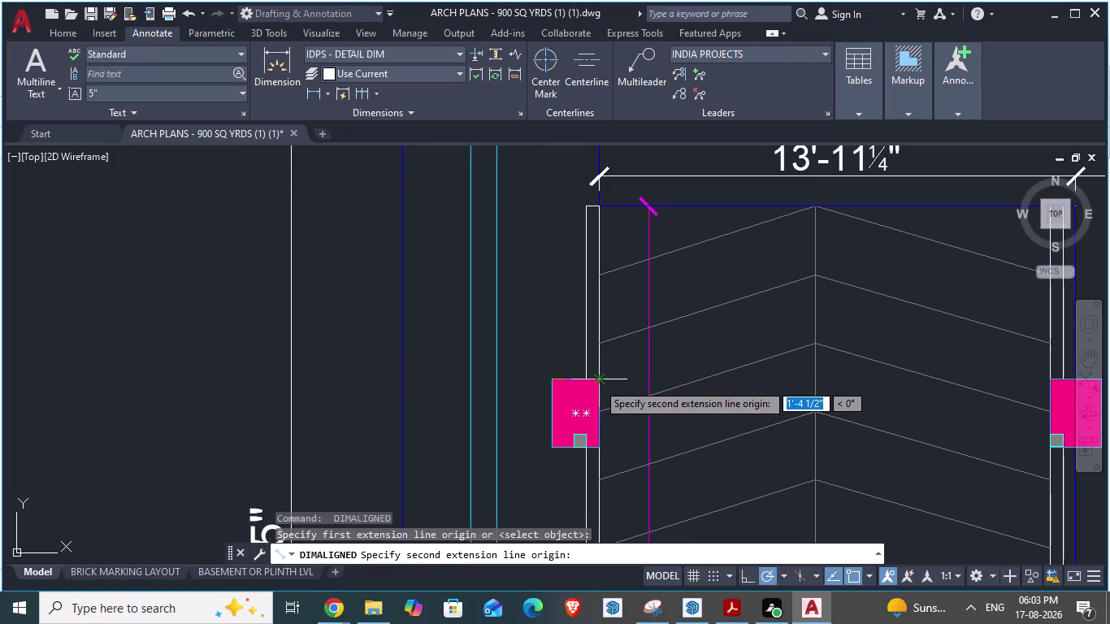
Back in SketchUp, start a Tape Measure guide offset from the column edge.
key(alt+Tab)
scroll(up, 3)
click(542, 394)
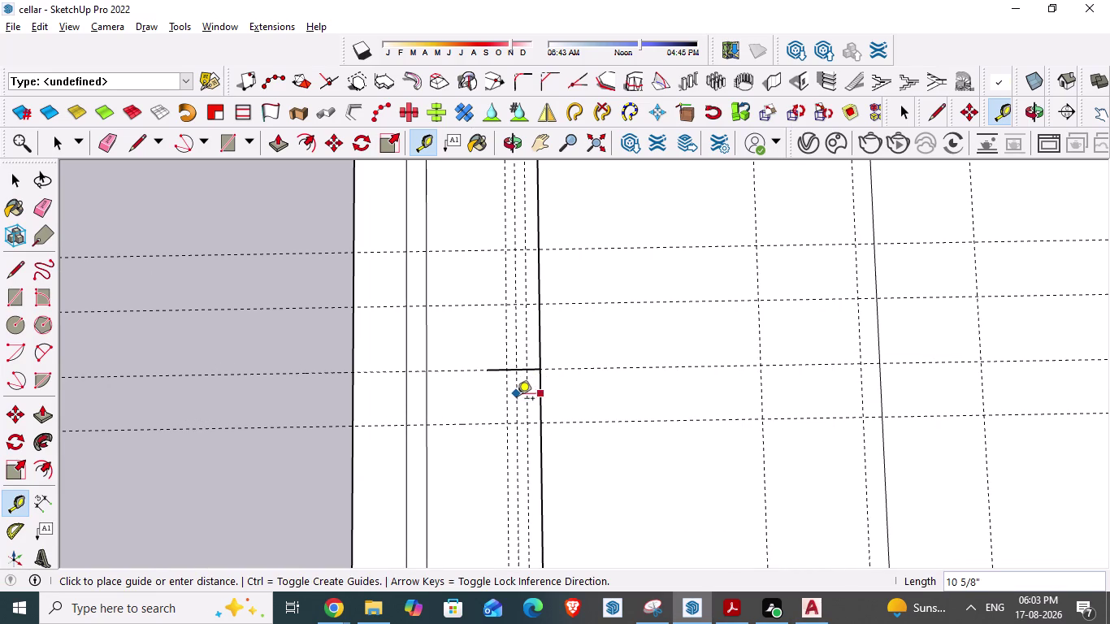
Enter a 1'4½" guide offset from the column edge.
text(1'4.5)
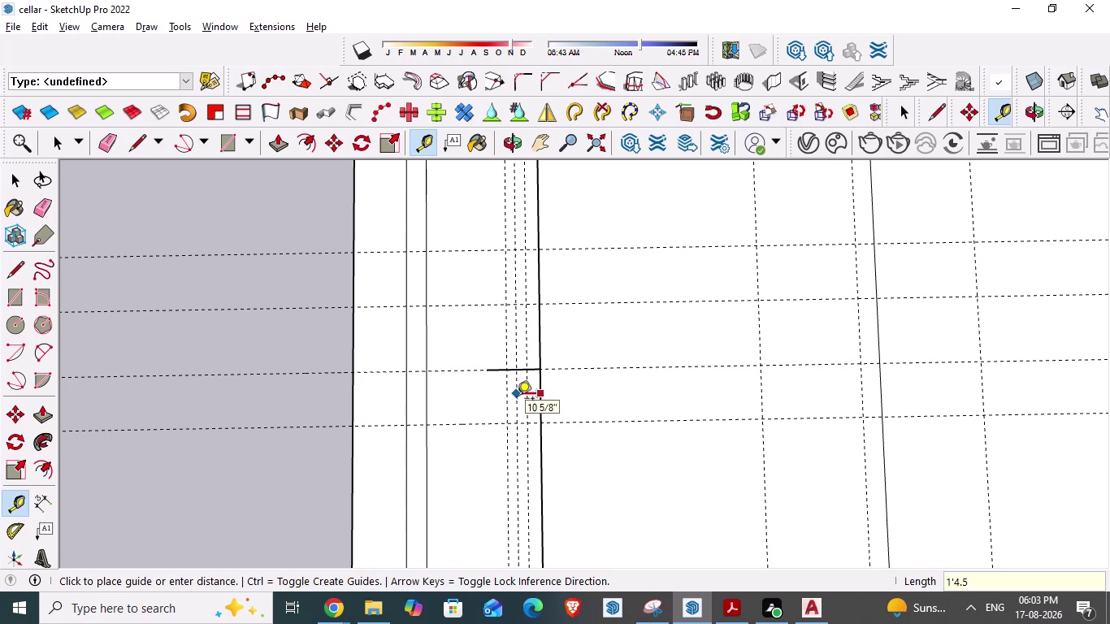
text(")
key(Return)
key(Escape)
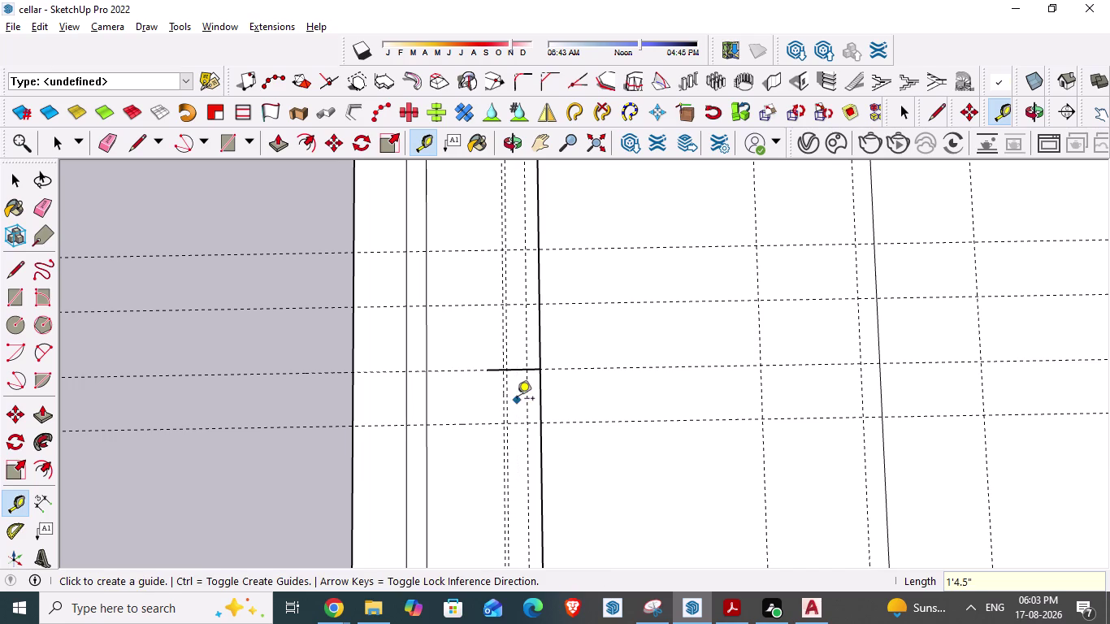
Erase the stray guide beside the column line.
key(e)
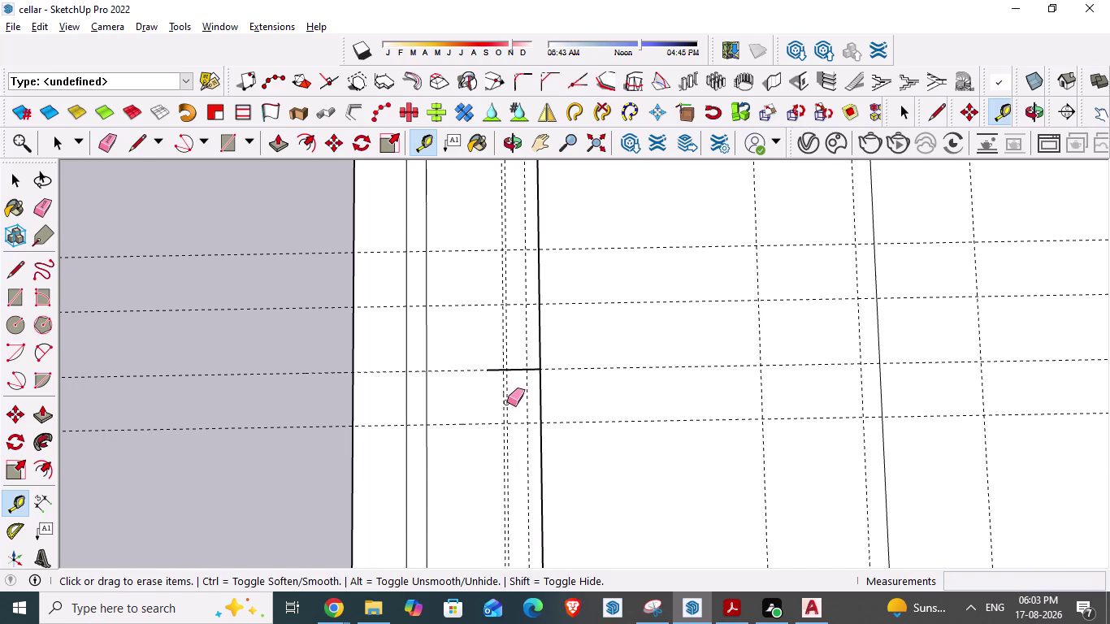
click(509, 403)
click(508, 402)
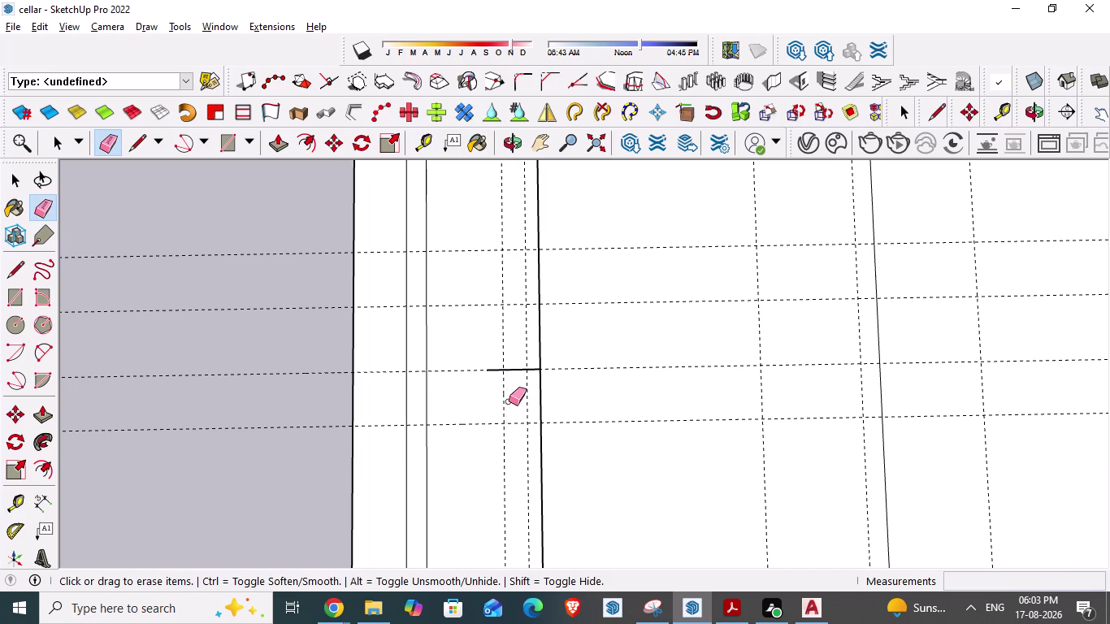
scroll(down, 3)
scroll(down, 3)
scroll(down, 3)
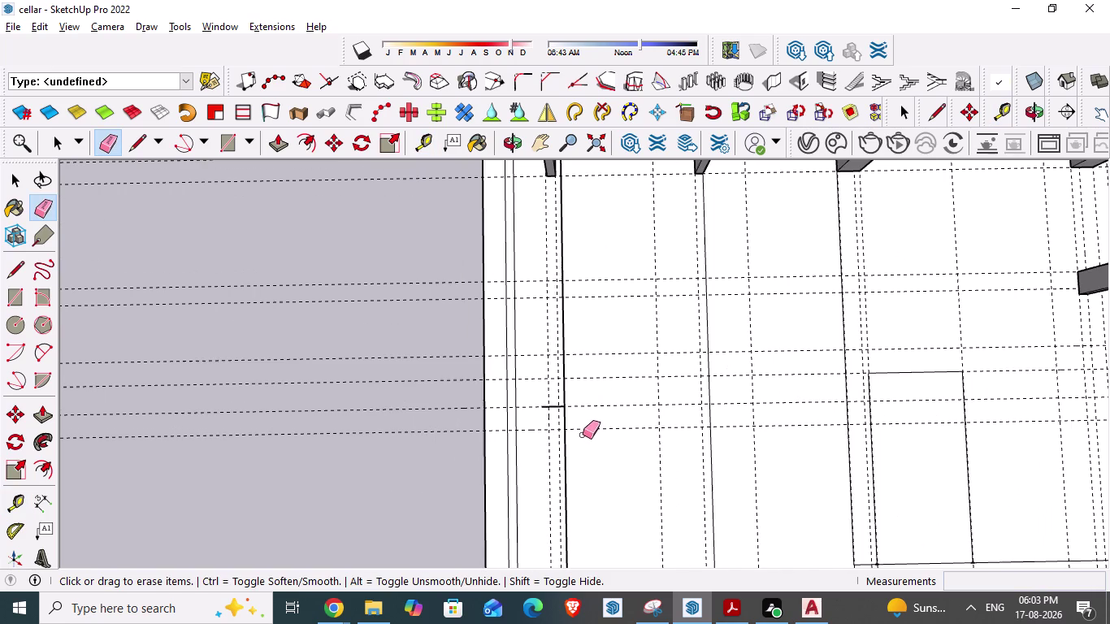
scroll(up, 3)
scroll(up, 3)
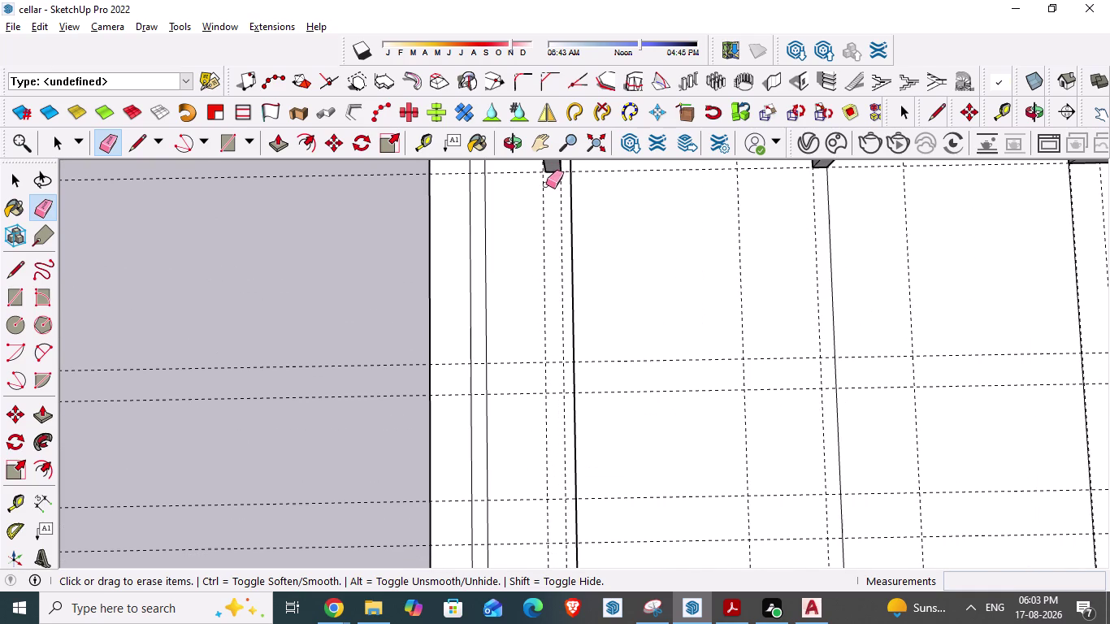
scroll(down, 3)
Pan and orbit along the ramp-side wall to bring the next column into view.
middle_drag(542, 299, 548, 345)
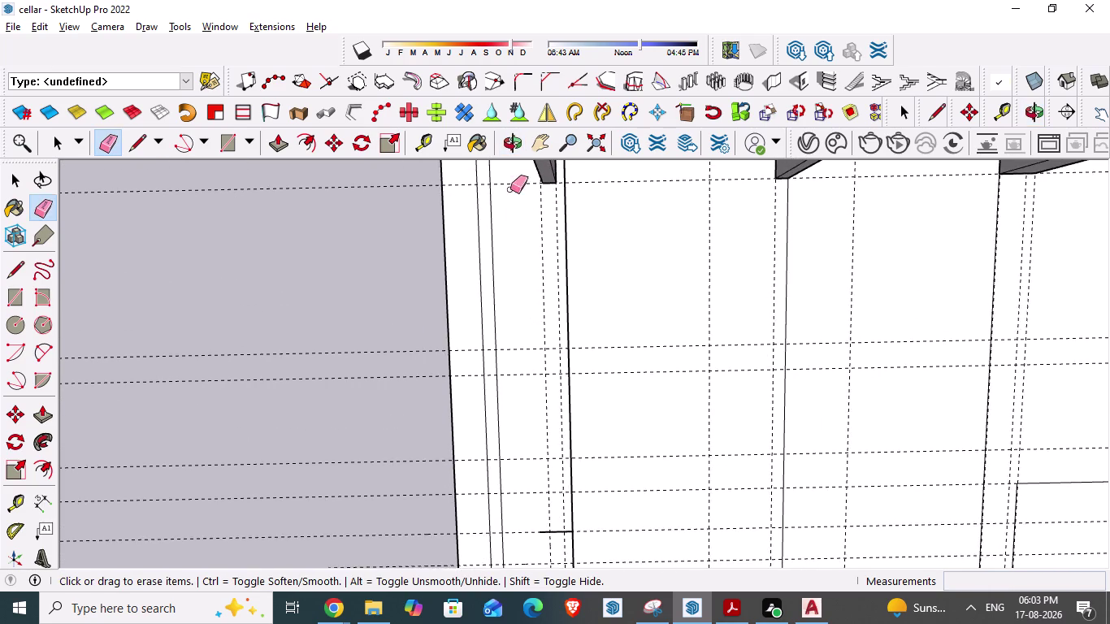
scroll(up, 3)
middle_drag(489, 273, 673, 365)
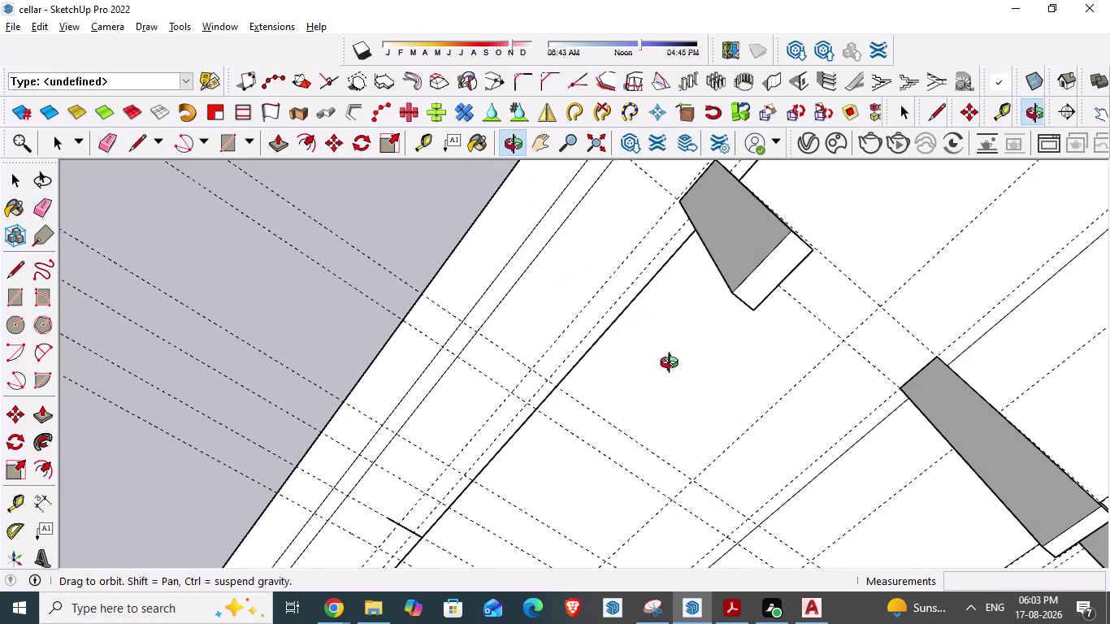
middle_drag(673, 364, 674, 374)
scroll(up, 3)
key(Escape)
scroll(down, 3)
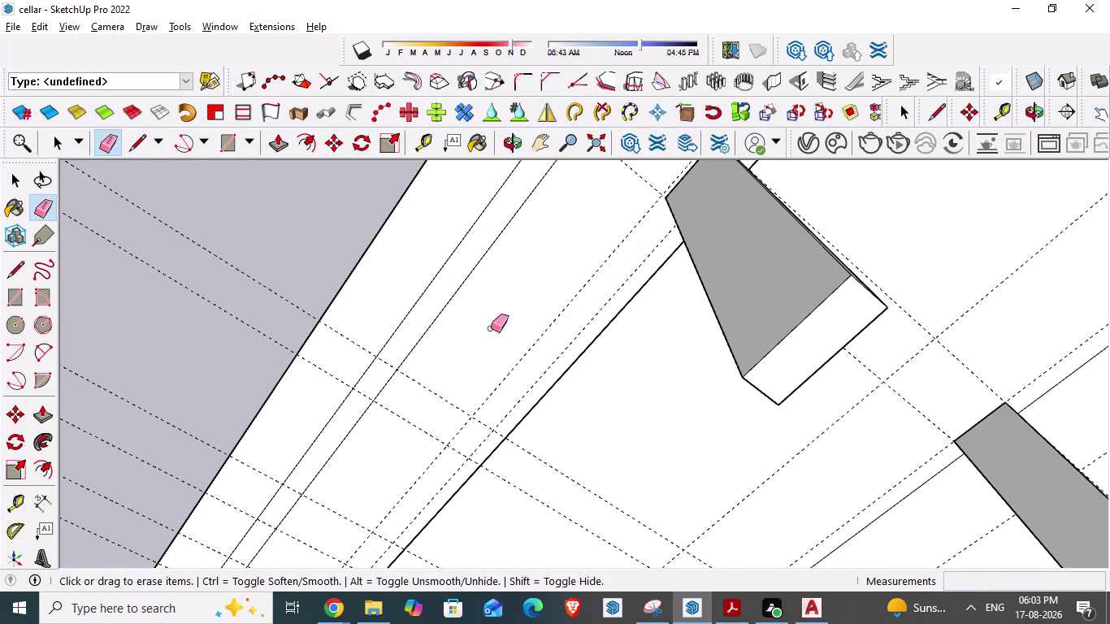
middle_drag(609, 348, 490, 315)
scroll(down, 3)
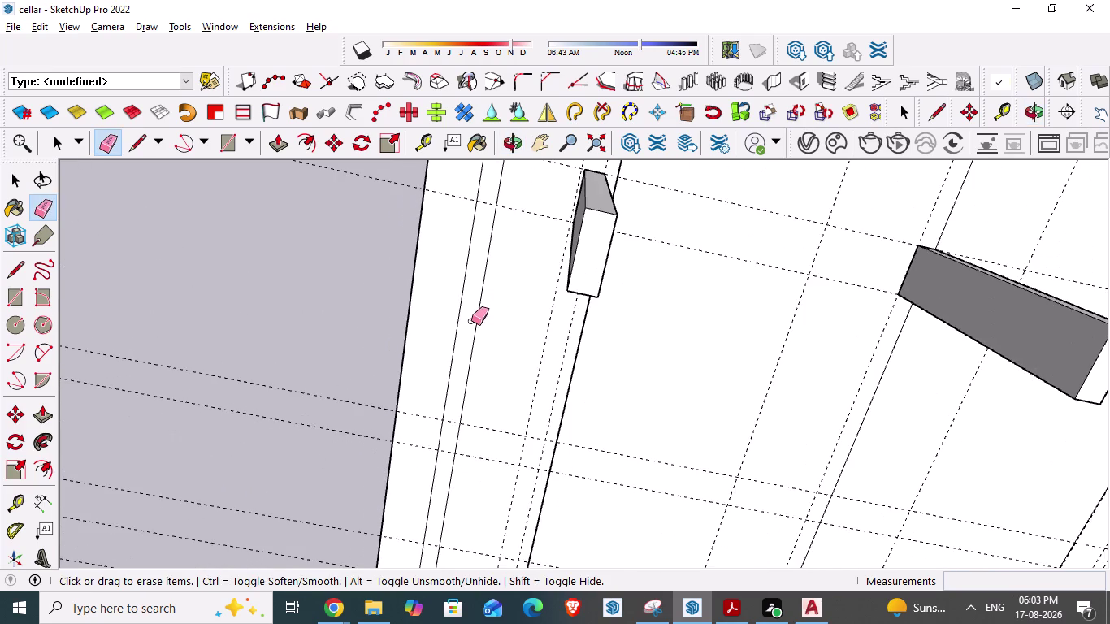
middle_drag(466, 326, 450, 310)
Measure a 9" offset from the next column's edge, then bring up the window list.
key(t)
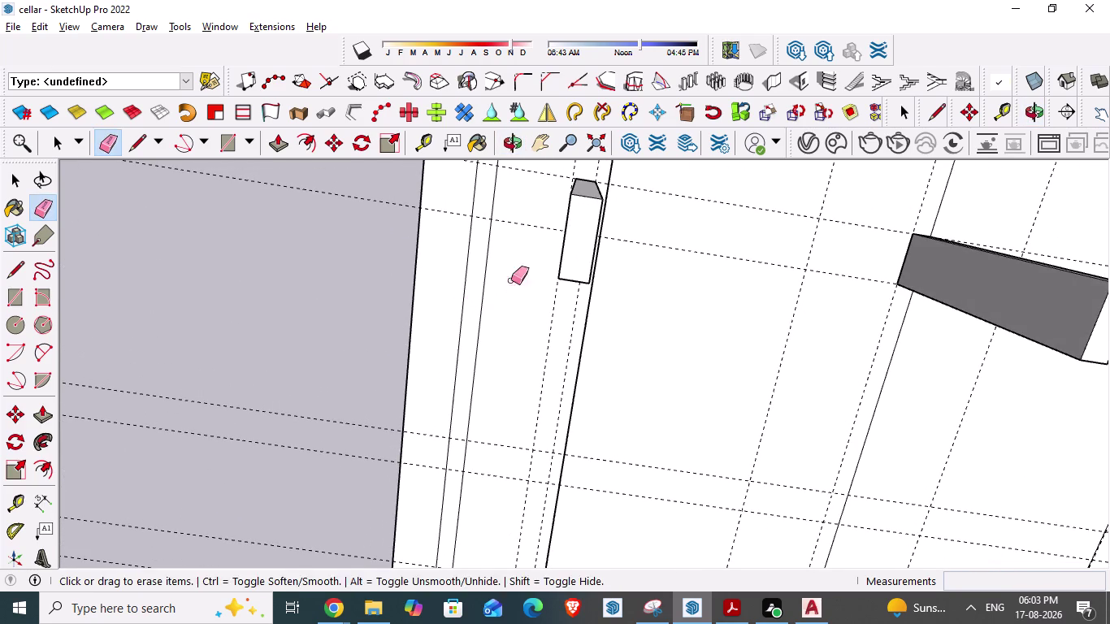
click(593, 256)
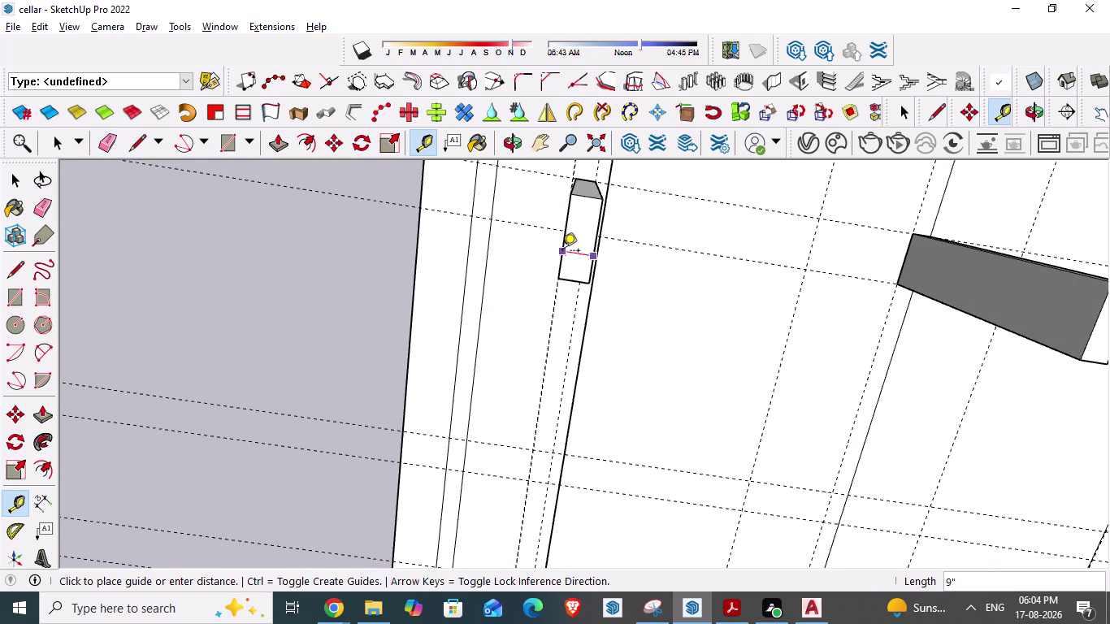
key(Escape)
scroll(down, 3)
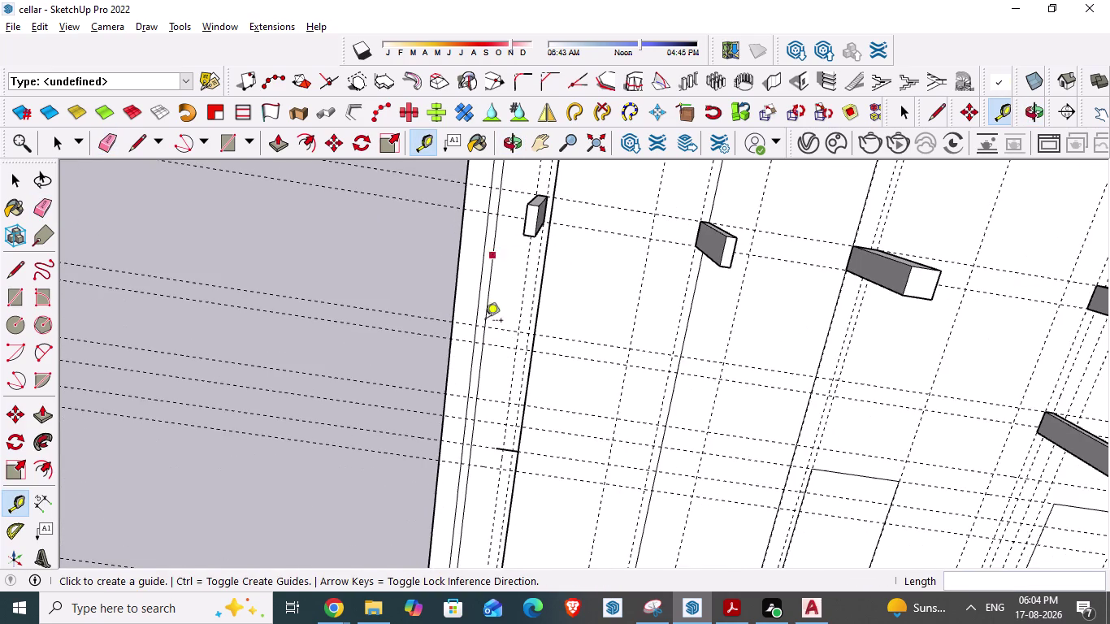
middle_drag(474, 394, 498, 355)
scroll(down, 3)
key(alt+Tab)
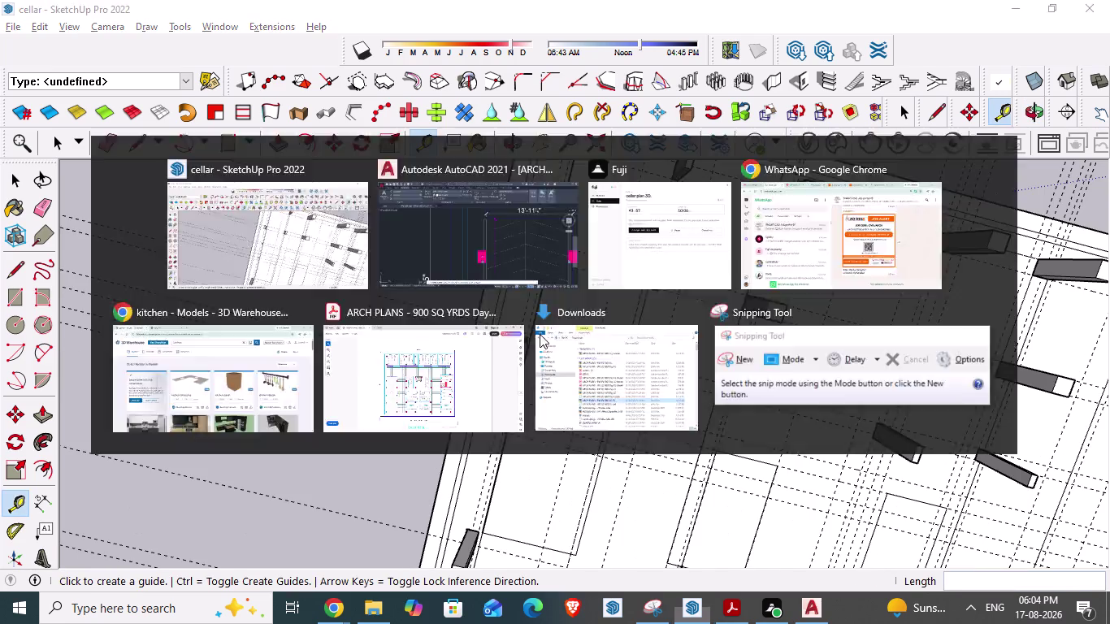
Cancel the unplaced ~16'-4" aligned dimension, check the ramp-side column, and return to SketchUp.
scroll(down, 3)
scroll(down, 3)
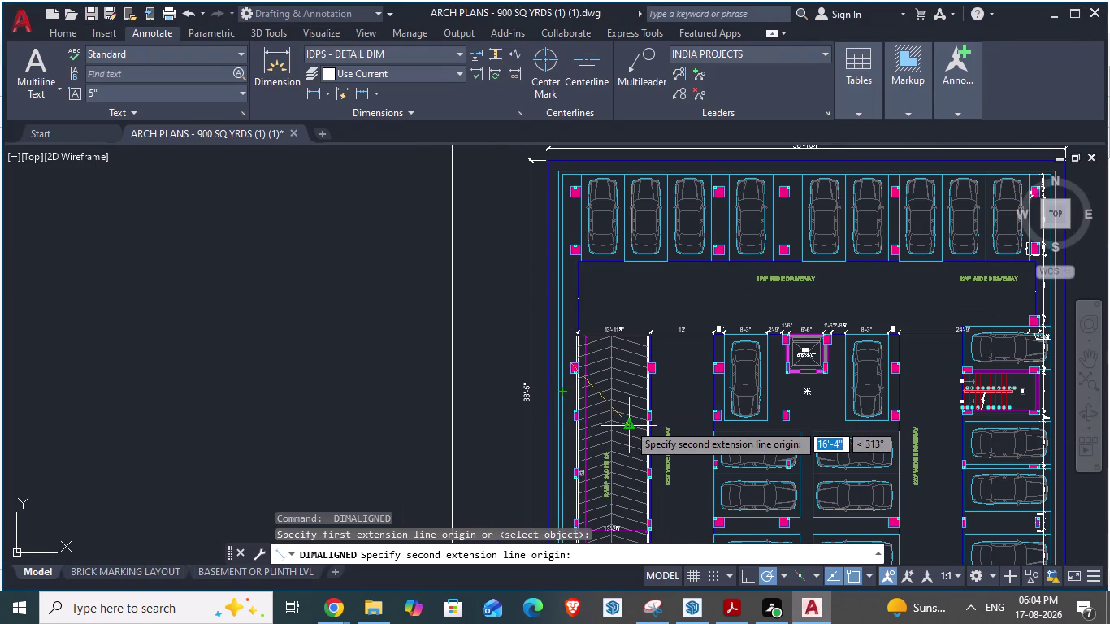
key(Escape)
scroll(up, 3)
scroll(down, 3)
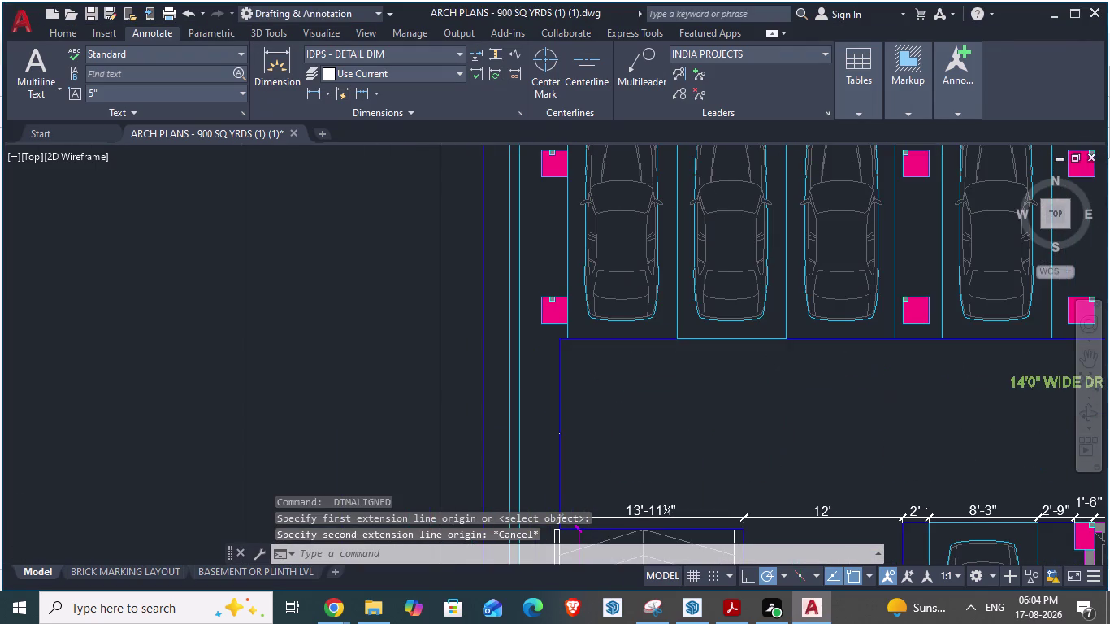
scroll(down, 3)
scroll(up, 3)
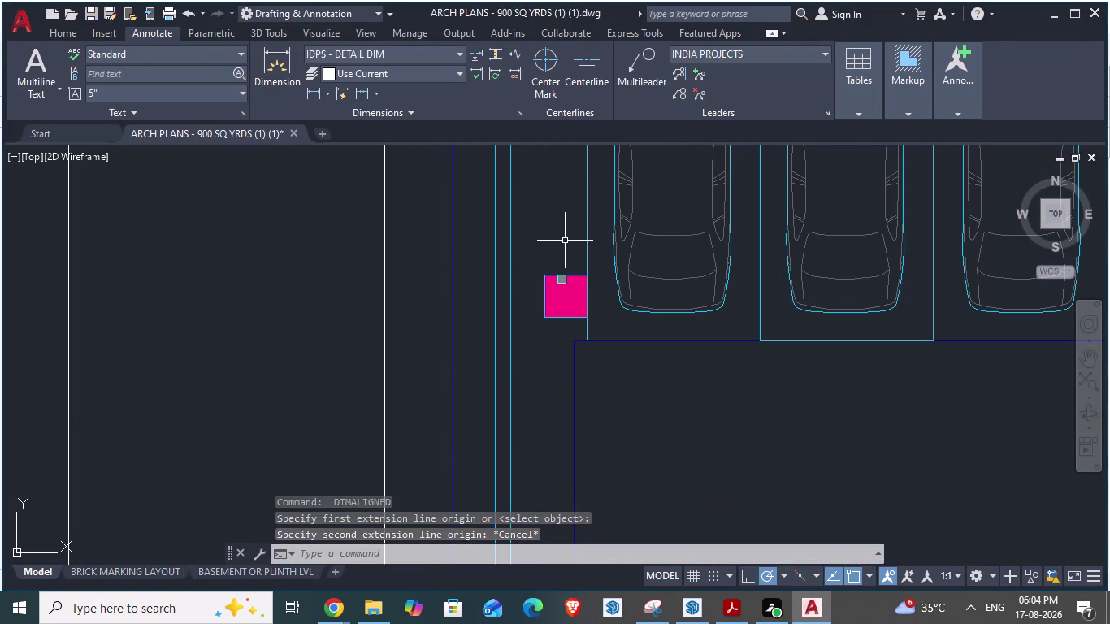
key(alt+Tab)
scroll(down, 3)
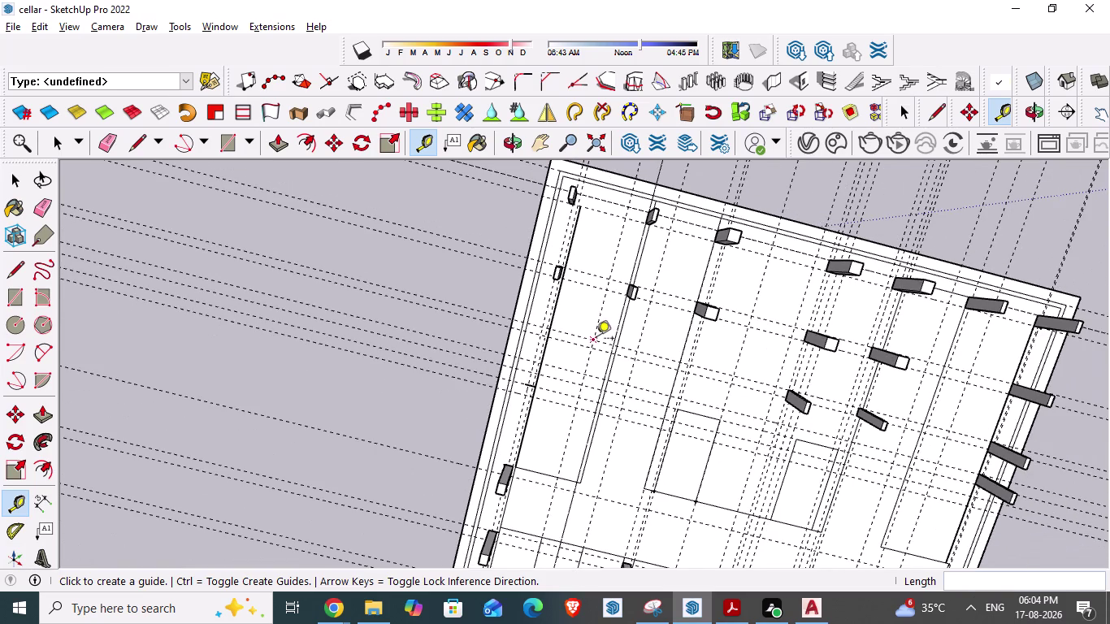
Pan and orbit the whole cellar into a roughly top-down plan view.
scroll(down, 3)
scroll(down, 3)
scroll(down, 3)
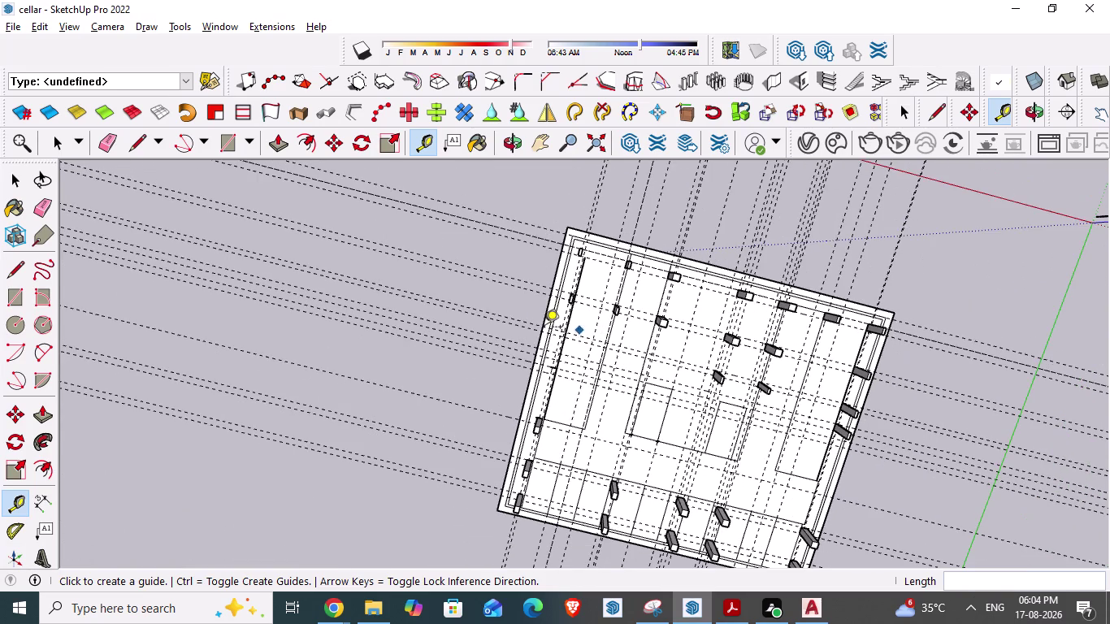
middle_drag(530, 331, 739, 258)
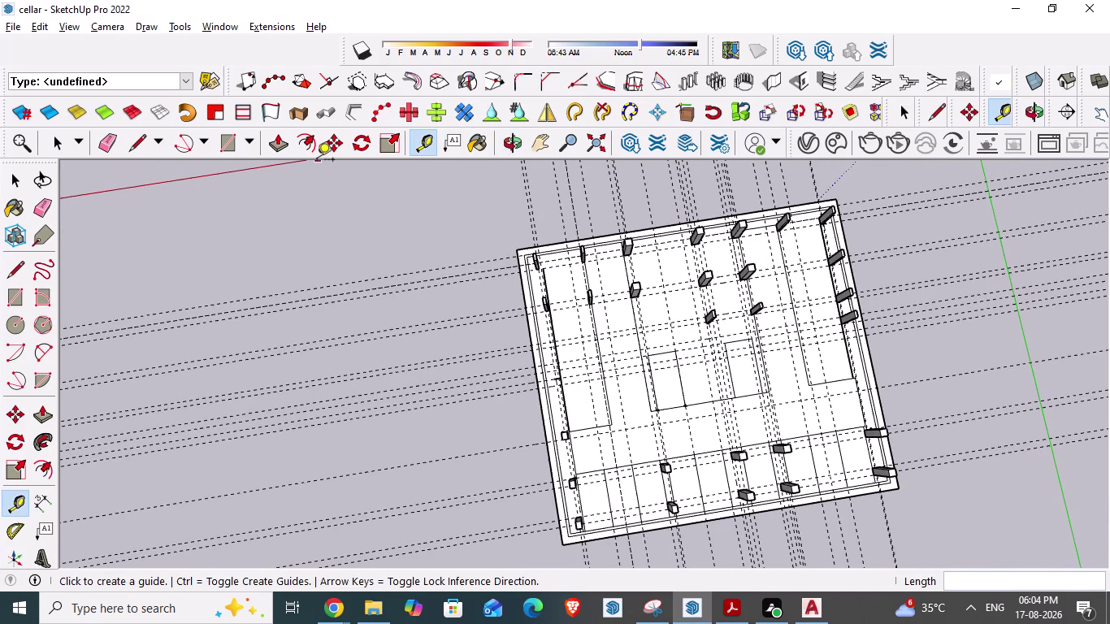
click(601, 141)
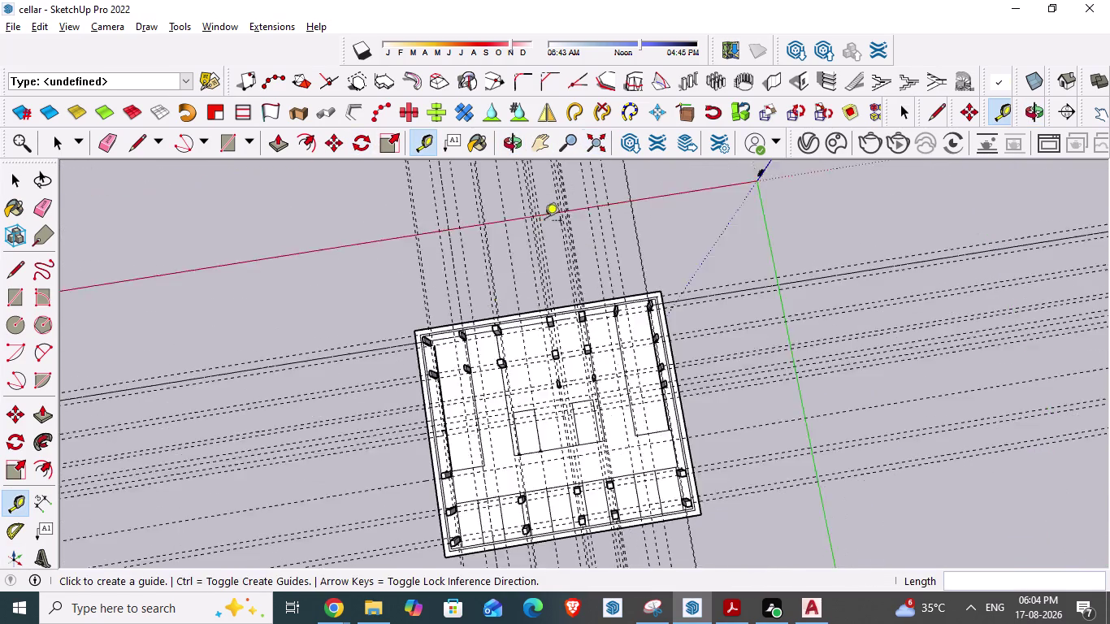
scroll(down, 3)
middle_drag(413, 428, 901, 336)
middle_drag(430, 466, 543, 479)
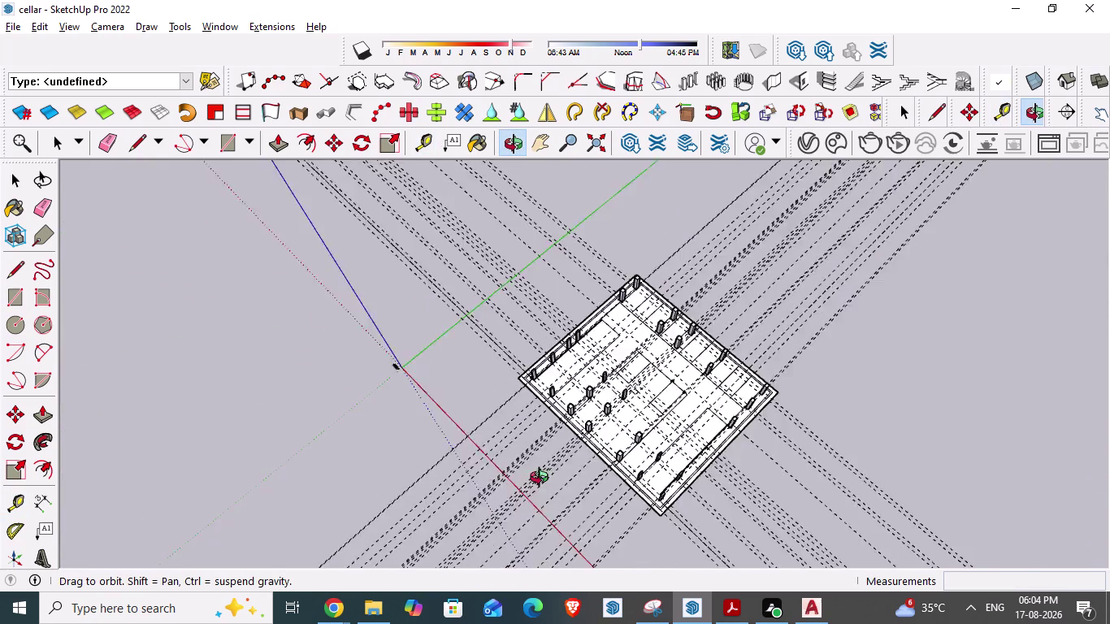
middle_drag(543, 479, 765, 480)
scroll(up, 3)
middle_drag(638, 386, 613, 469)
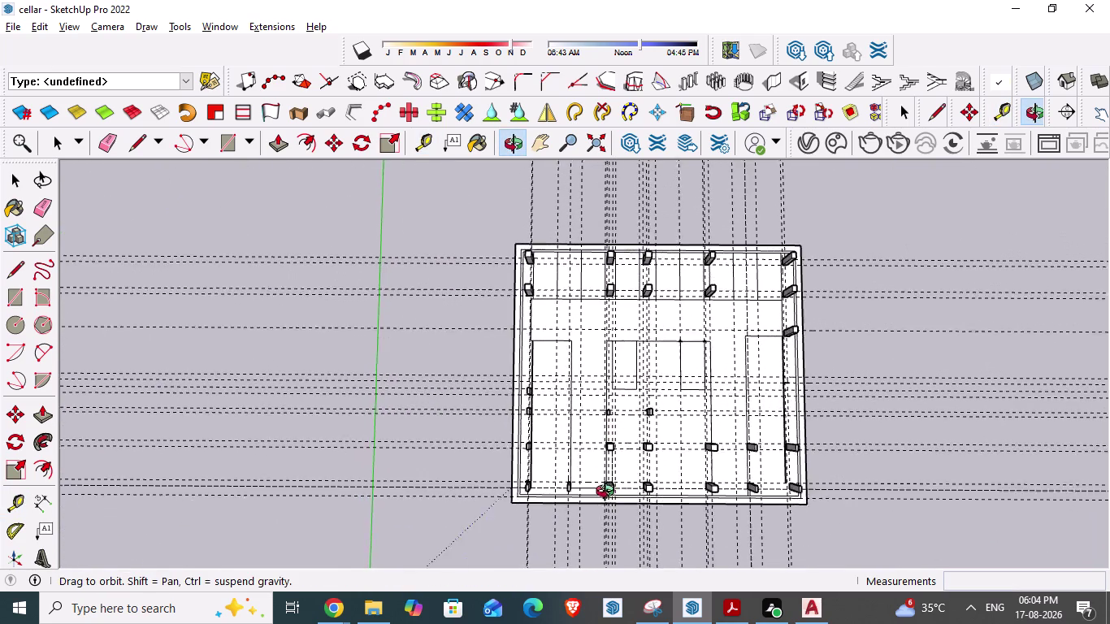
middle_drag(613, 469, 608, 517)
scroll(up, 3)
scroll(up, 3)
scroll(down, 3)
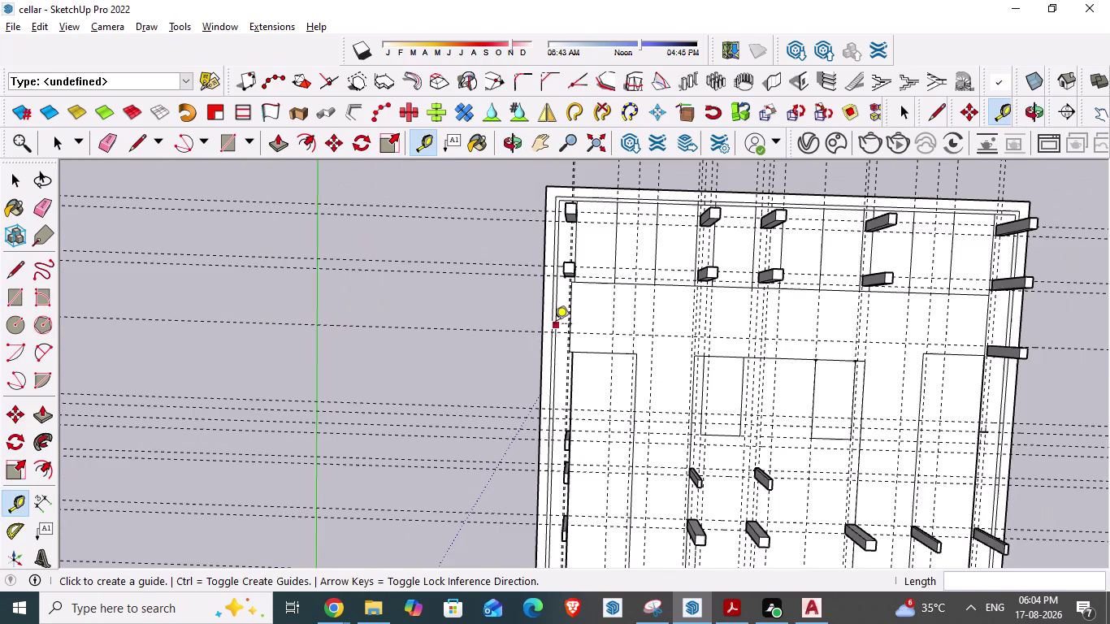
Zoom in on the left-wall columns near the ramp and tilt the view.
middle_drag(549, 326, 560, 365)
scroll(up, 3)
scroll(up, 3)
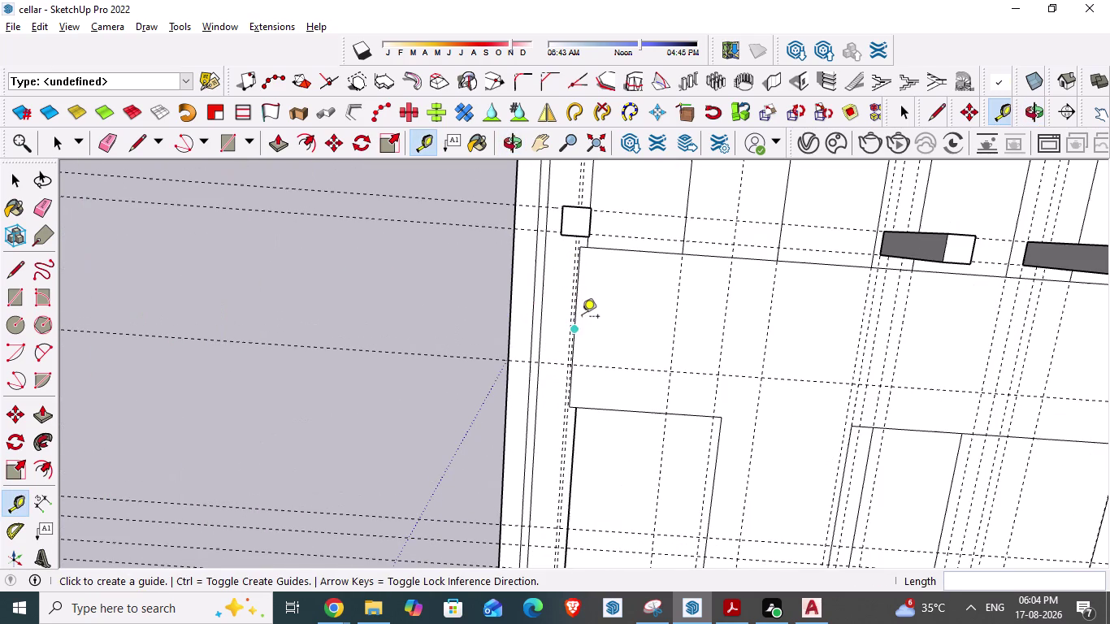
scroll(up, 3)
scroll(down, 3)
scroll(down, 3)
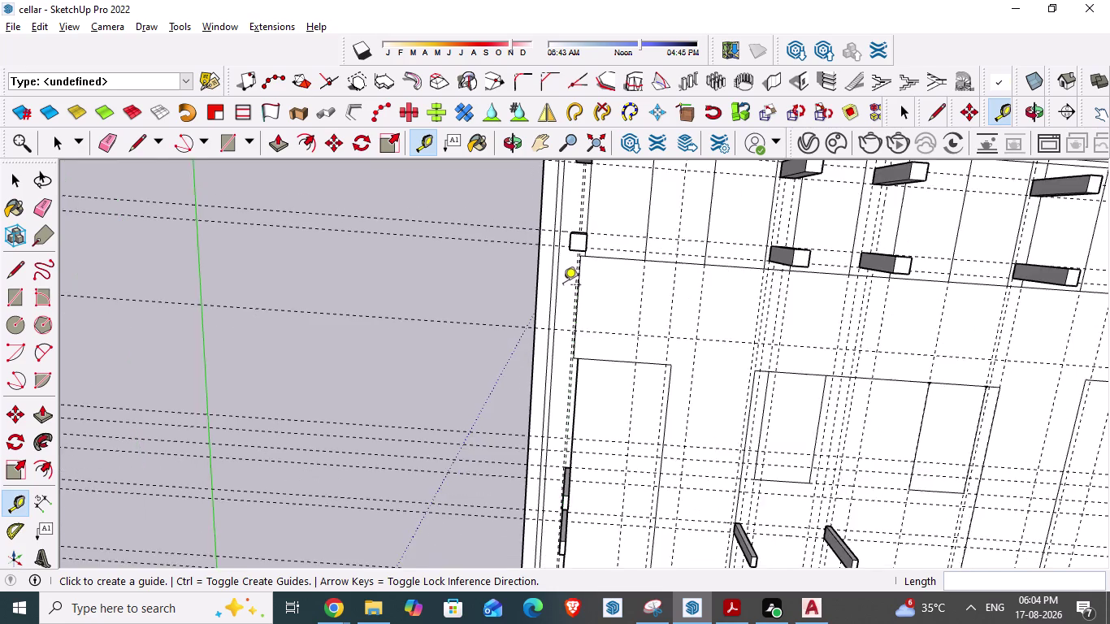
scroll(down, 3)
scroll(down, 3)
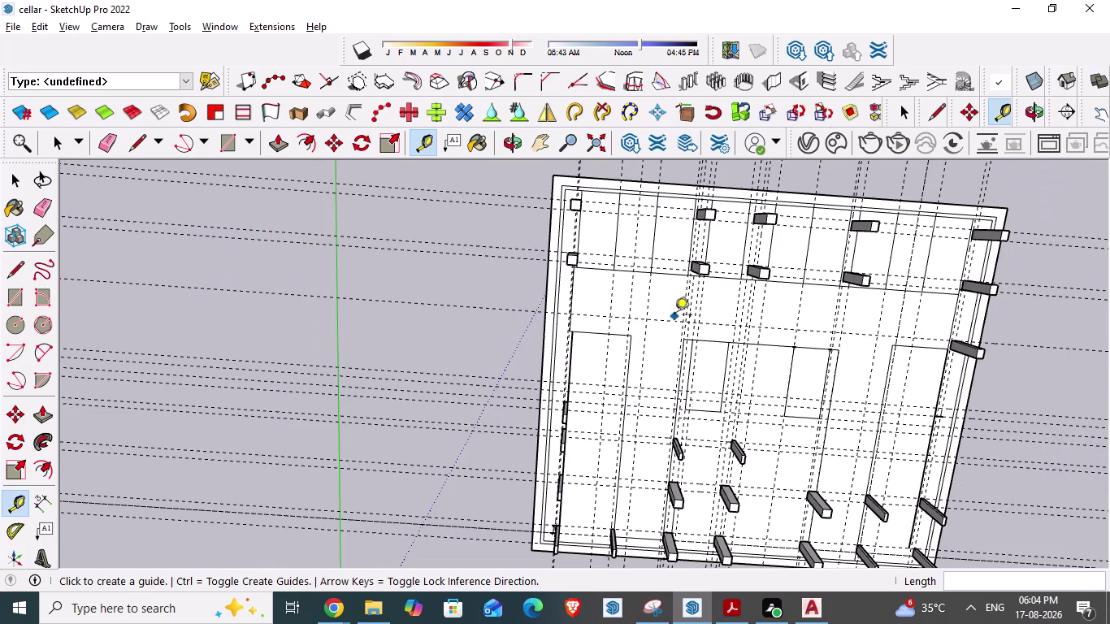
middle_drag(675, 316, 700, 176)
middle_drag(583, 338, 589, 360)
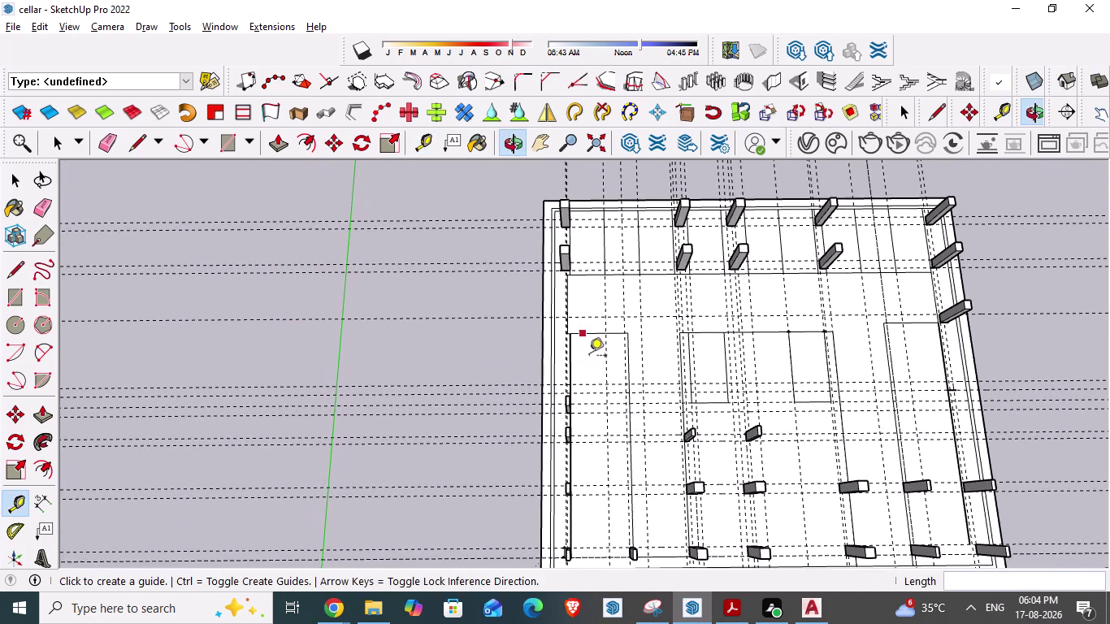
scroll(up, 3)
scroll(up, 3)
Cancel the Tape Measure and switch to the Eraser with E.
key(Escape)
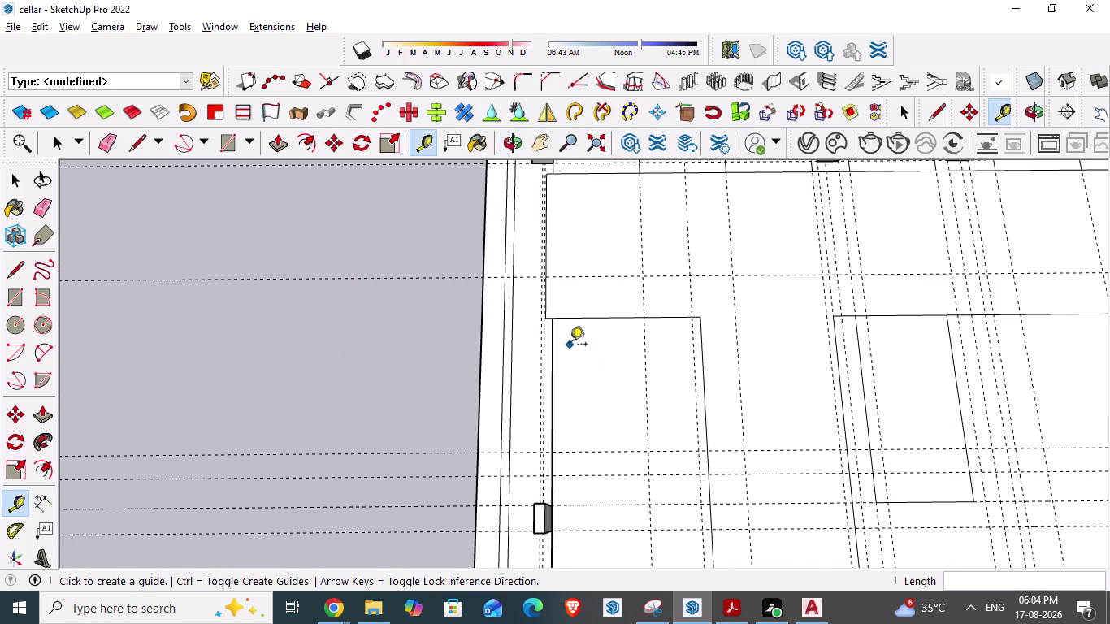
key(e)
scroll(up, 3)
click(548, 372)
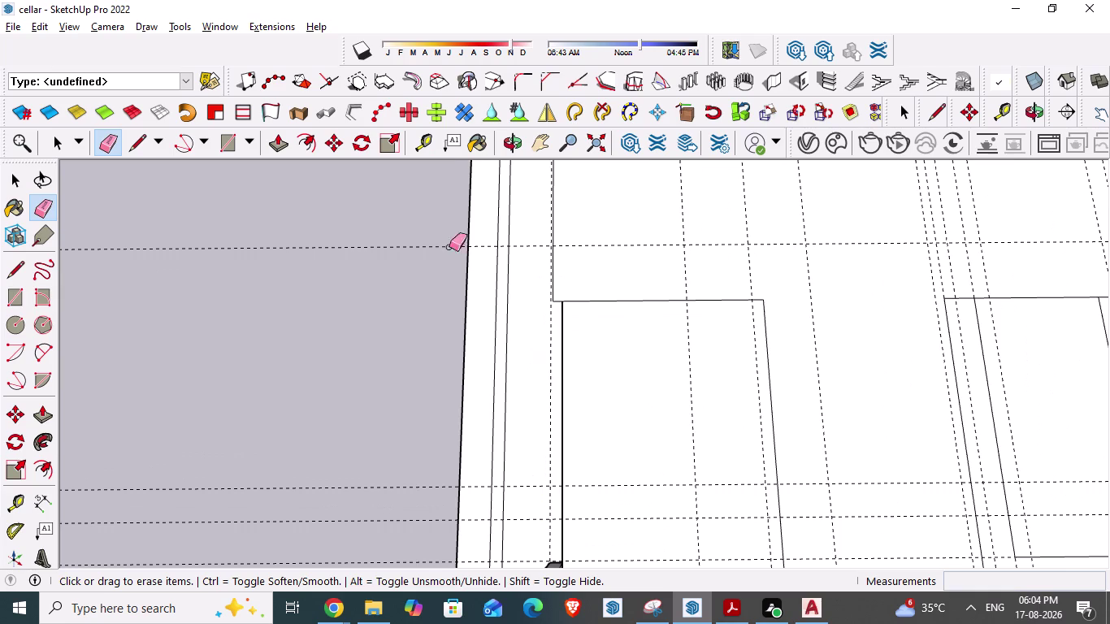
scroll(down, 3)
scroll(down, 3)
scroll(down, 3)
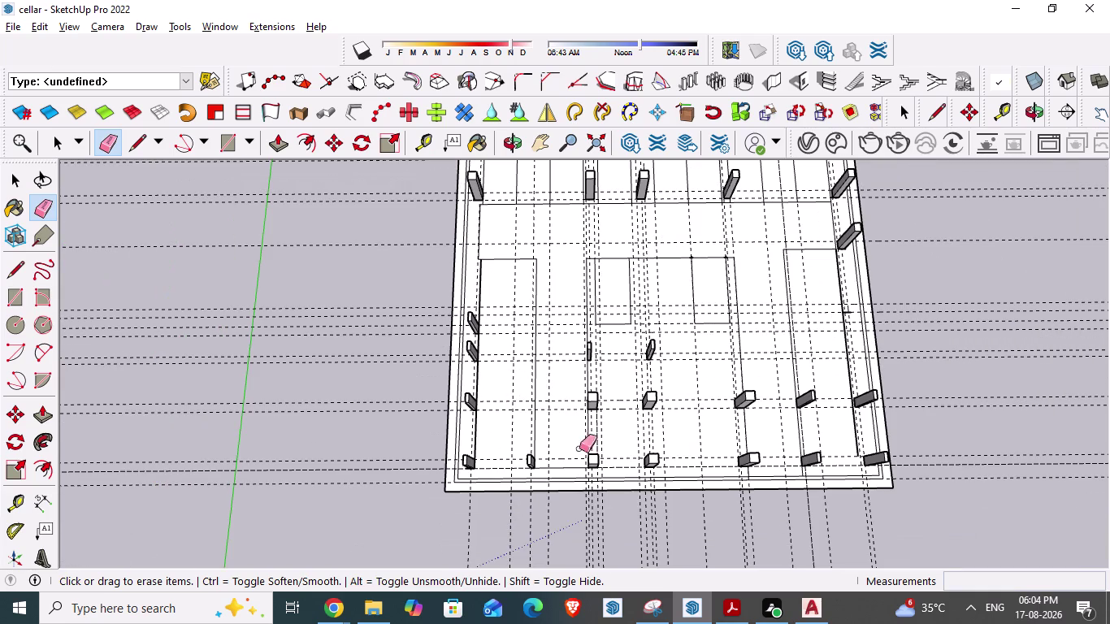
scroll(up, 3)
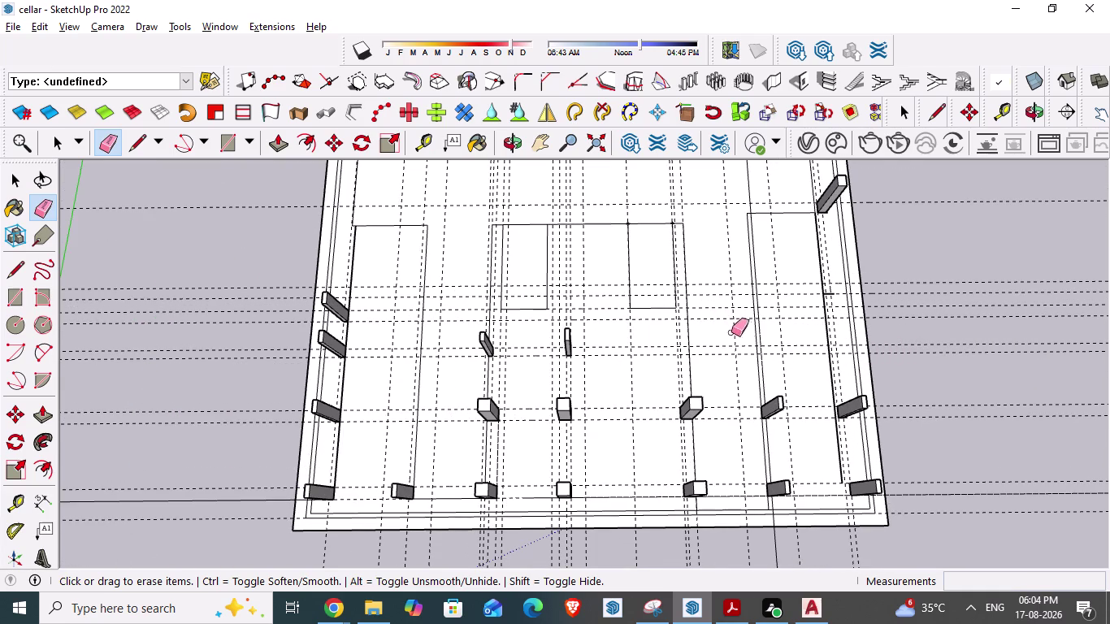
scroll(down, 3)
scroll(up, 3)
scroll(up, 3)
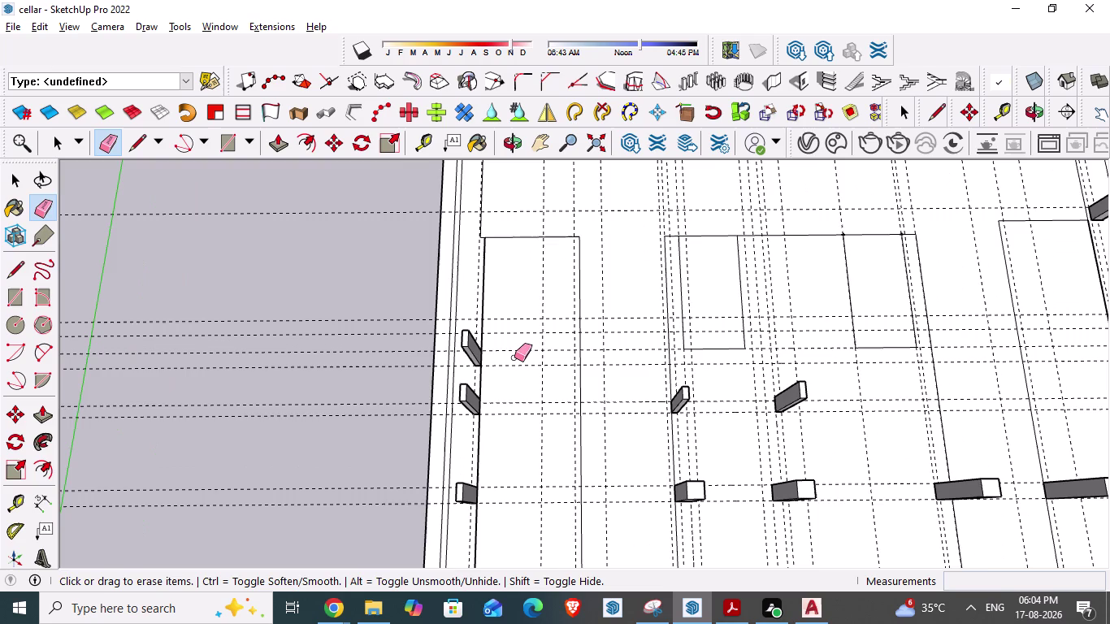